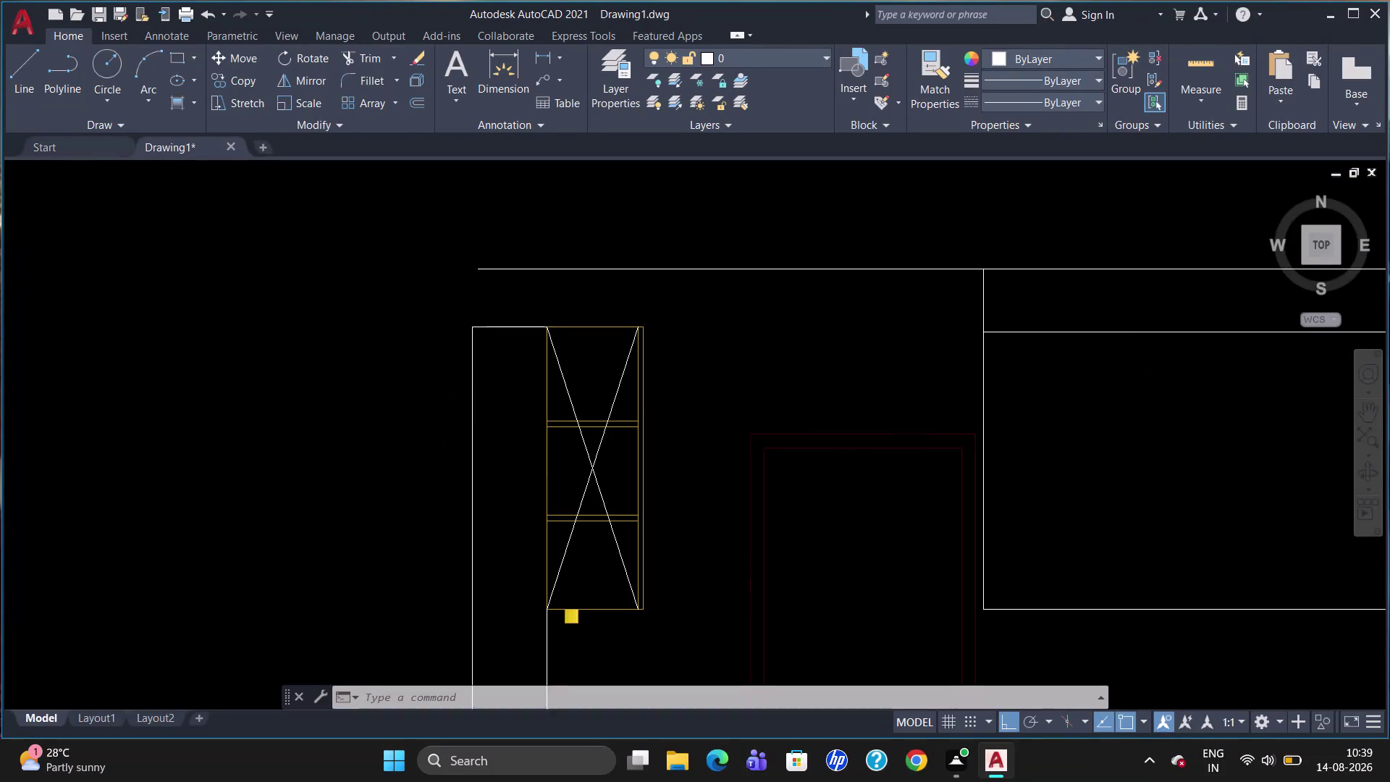
Measure the 1011 height from the cabinet's bottom-right corner, then erase the dimension.
scroll(up, 3)
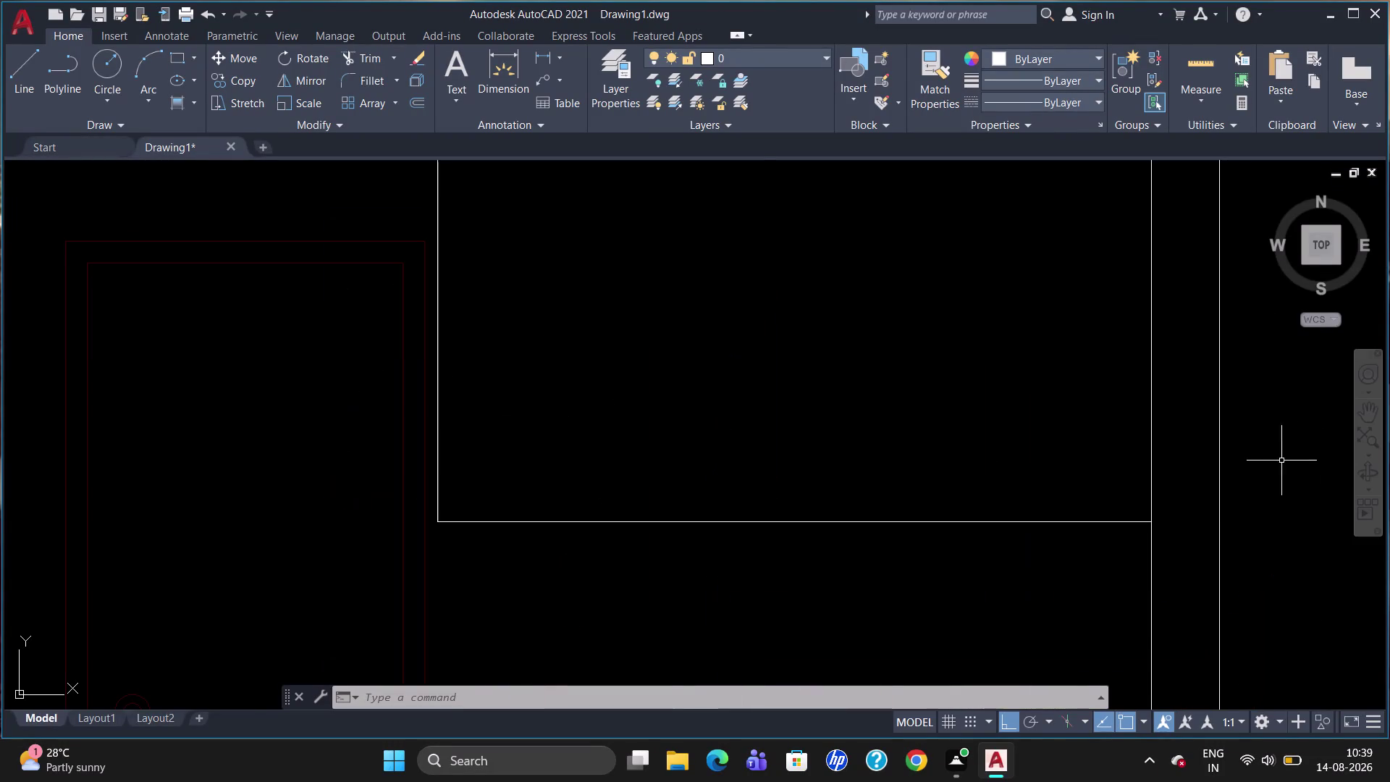
scroll(down, 3)
scroll(up, 3)
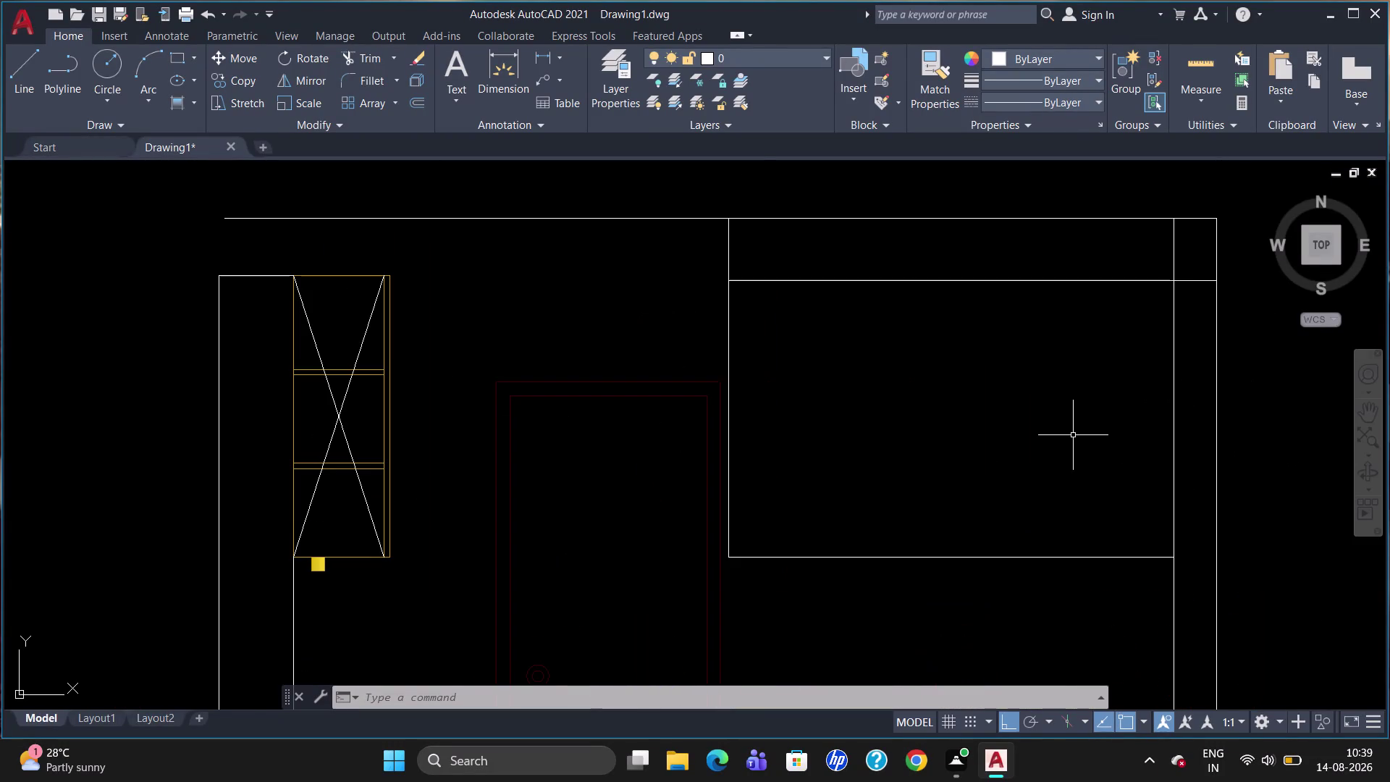
text(DLI)
key(Return)
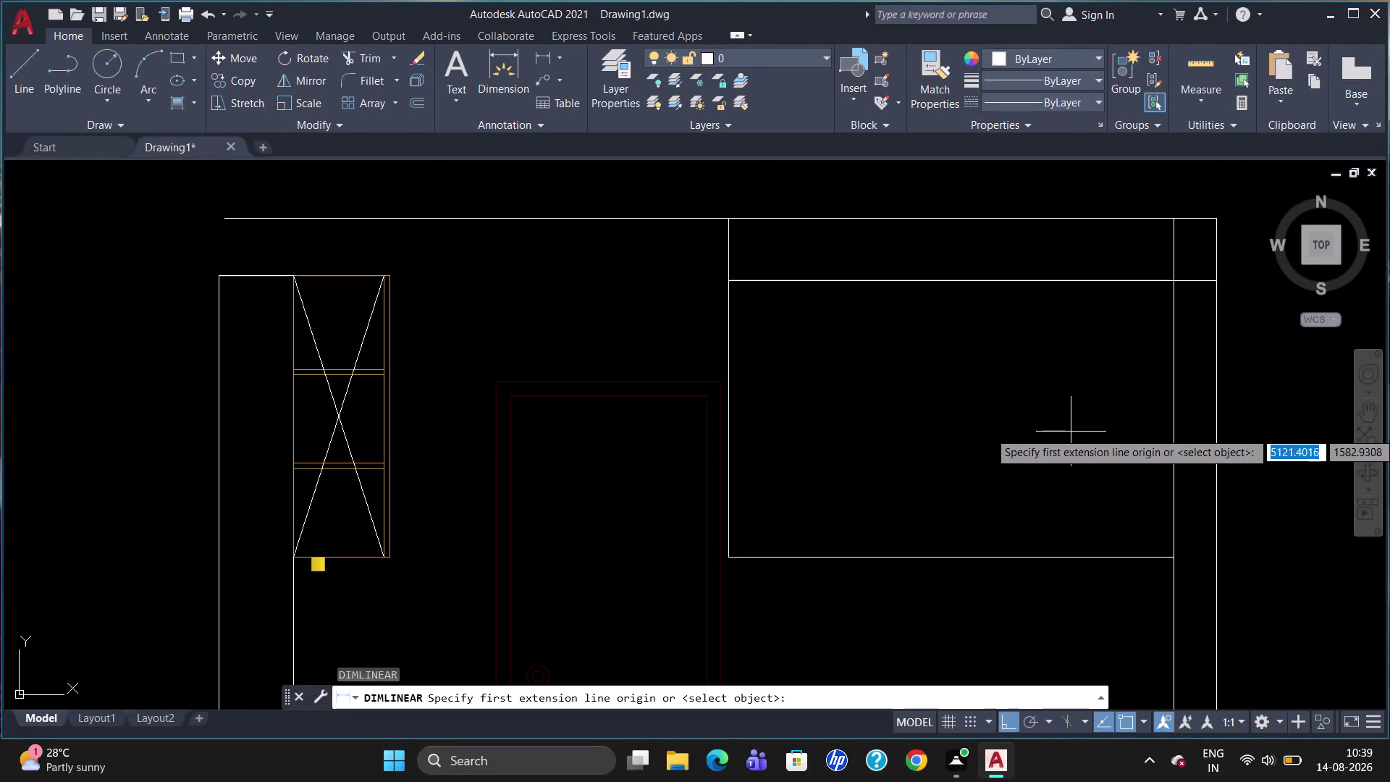
click(1176, 562)
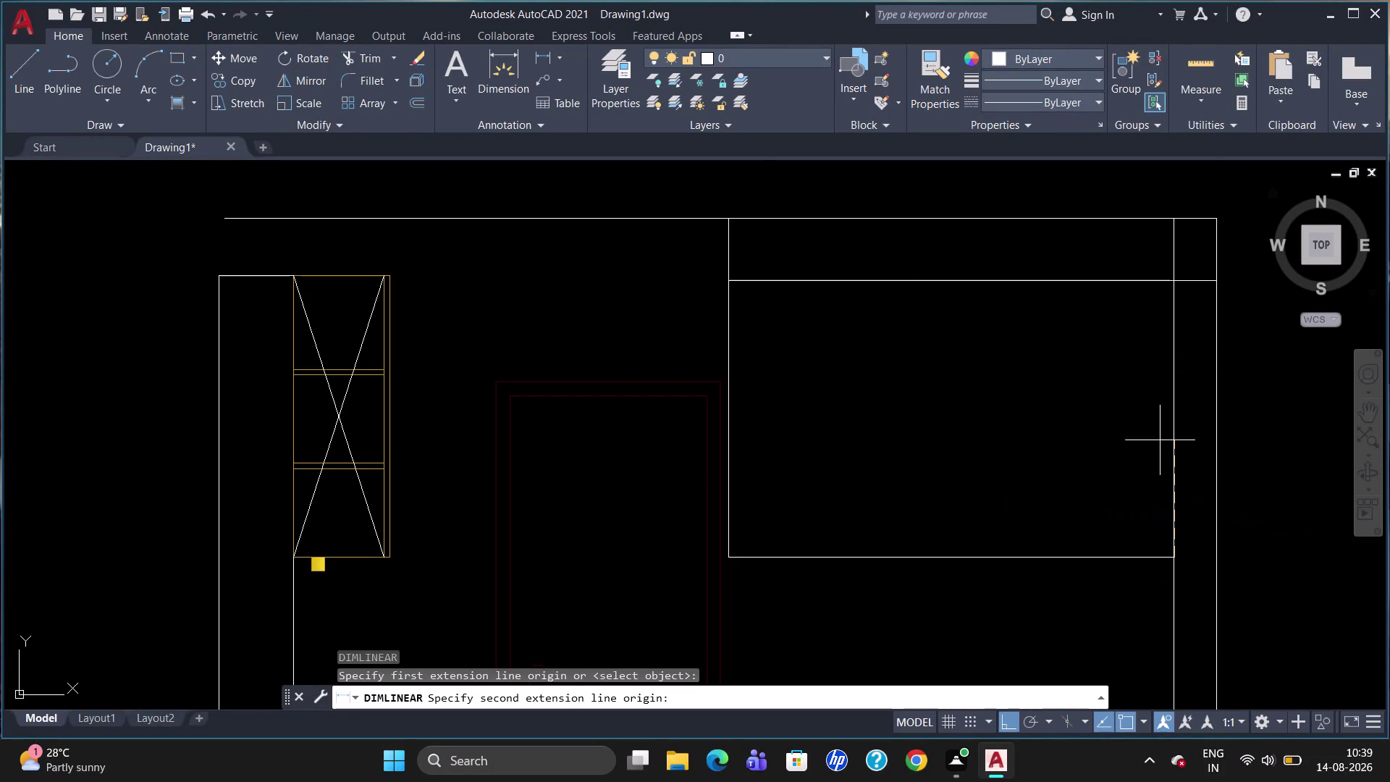
click(1175, 284)
click(1194, 288)
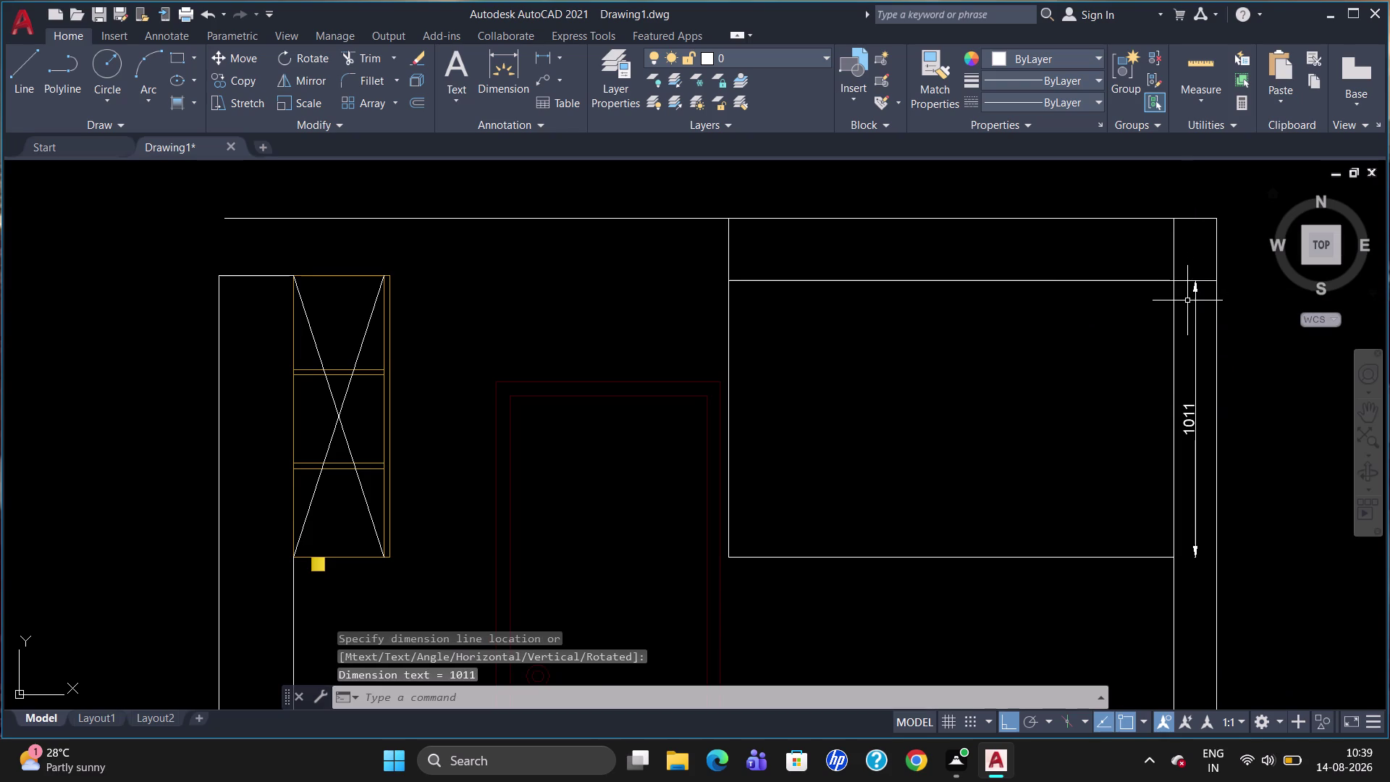
click(1197, 304)
key(Delete)
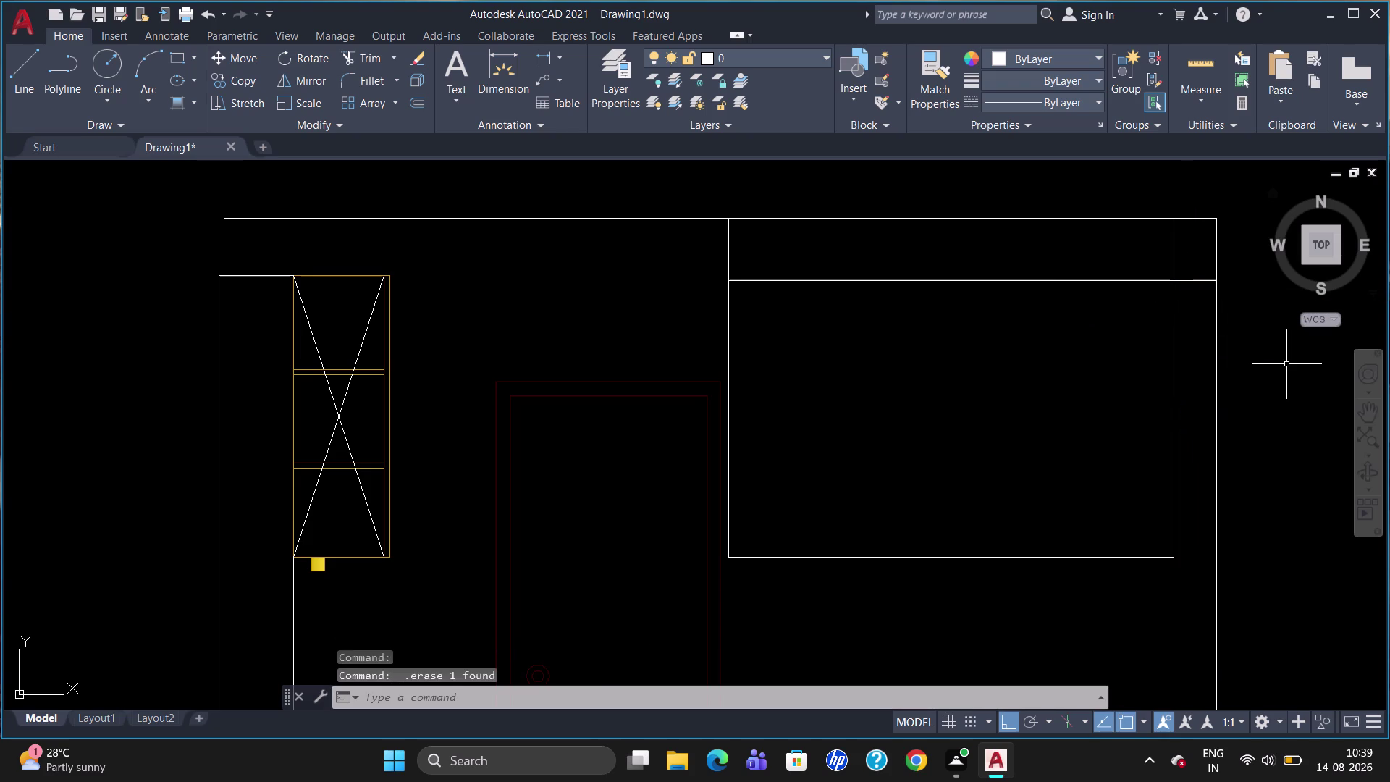
Erase the cabinet's horizontal dividing line and the short leftover segment beside it.
click(806, 281)
key(Delete)
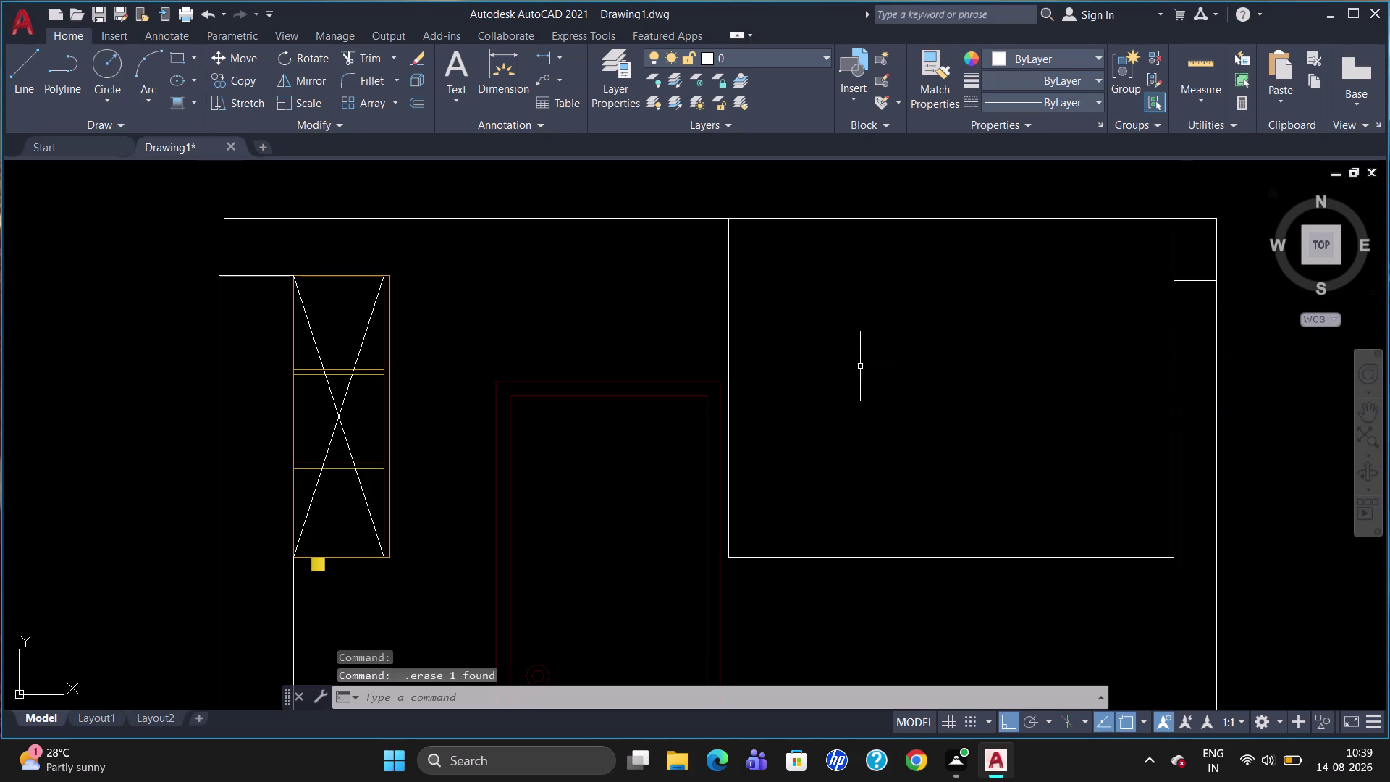
click(1192, 278)
key(Delete)
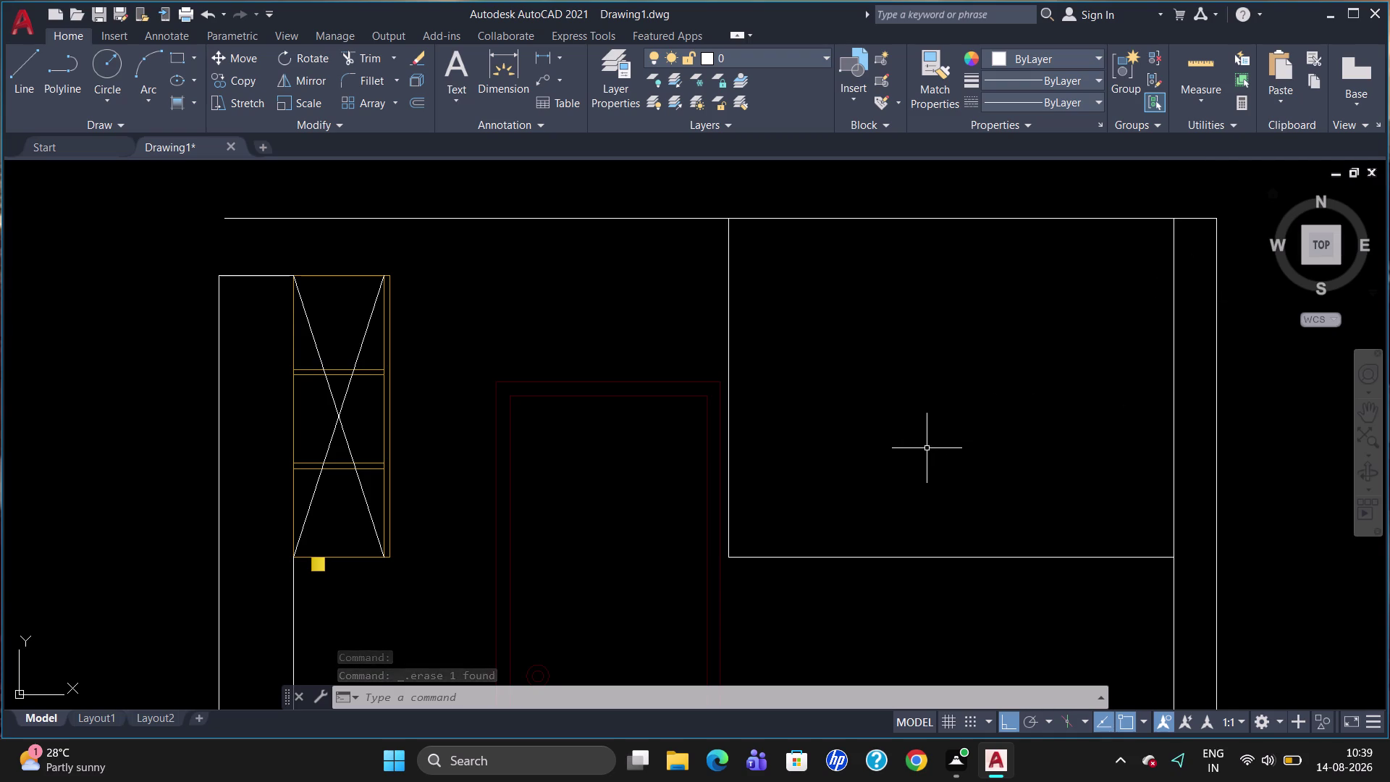
Draw a line from 1030 above the bottom-right corner to the cabinet's left edge.
key(l)
key(Return)
text(T)
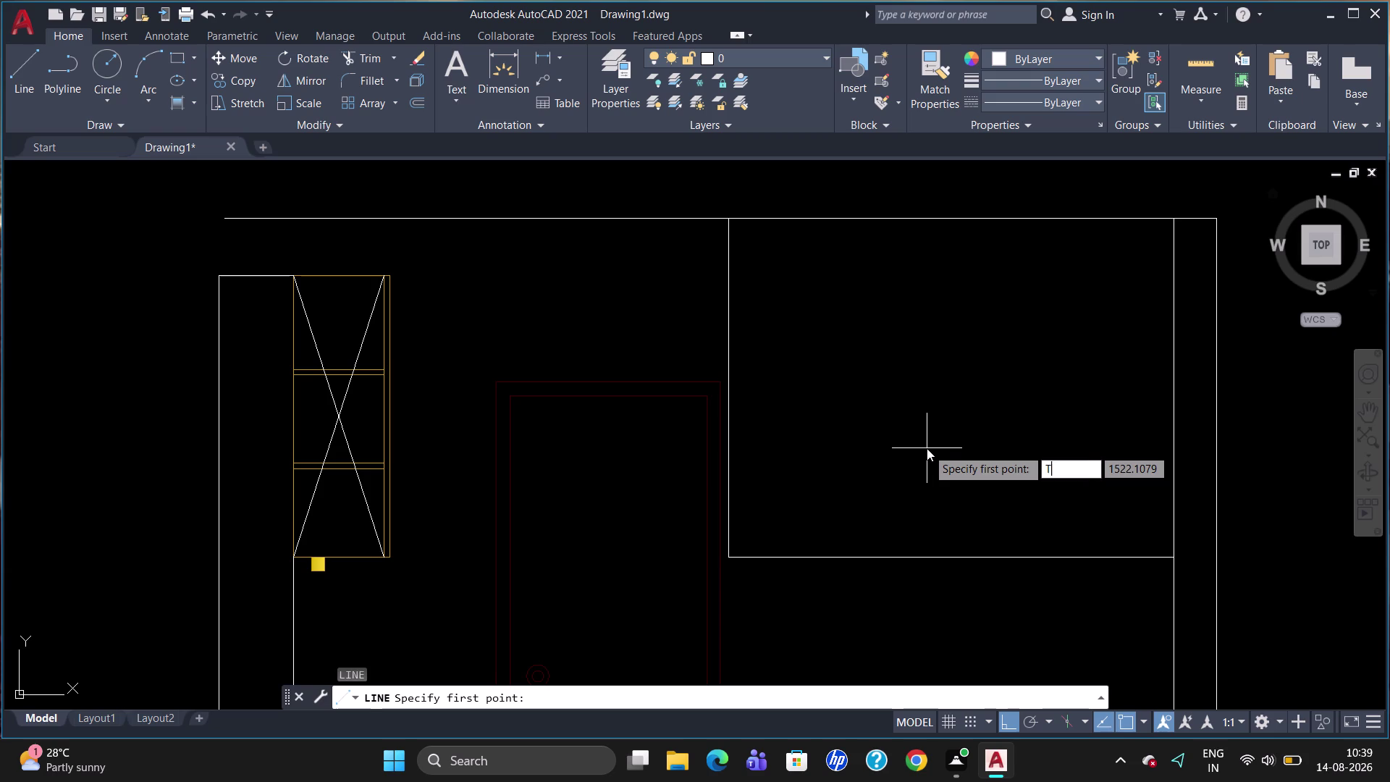
text(K)
key(Return)
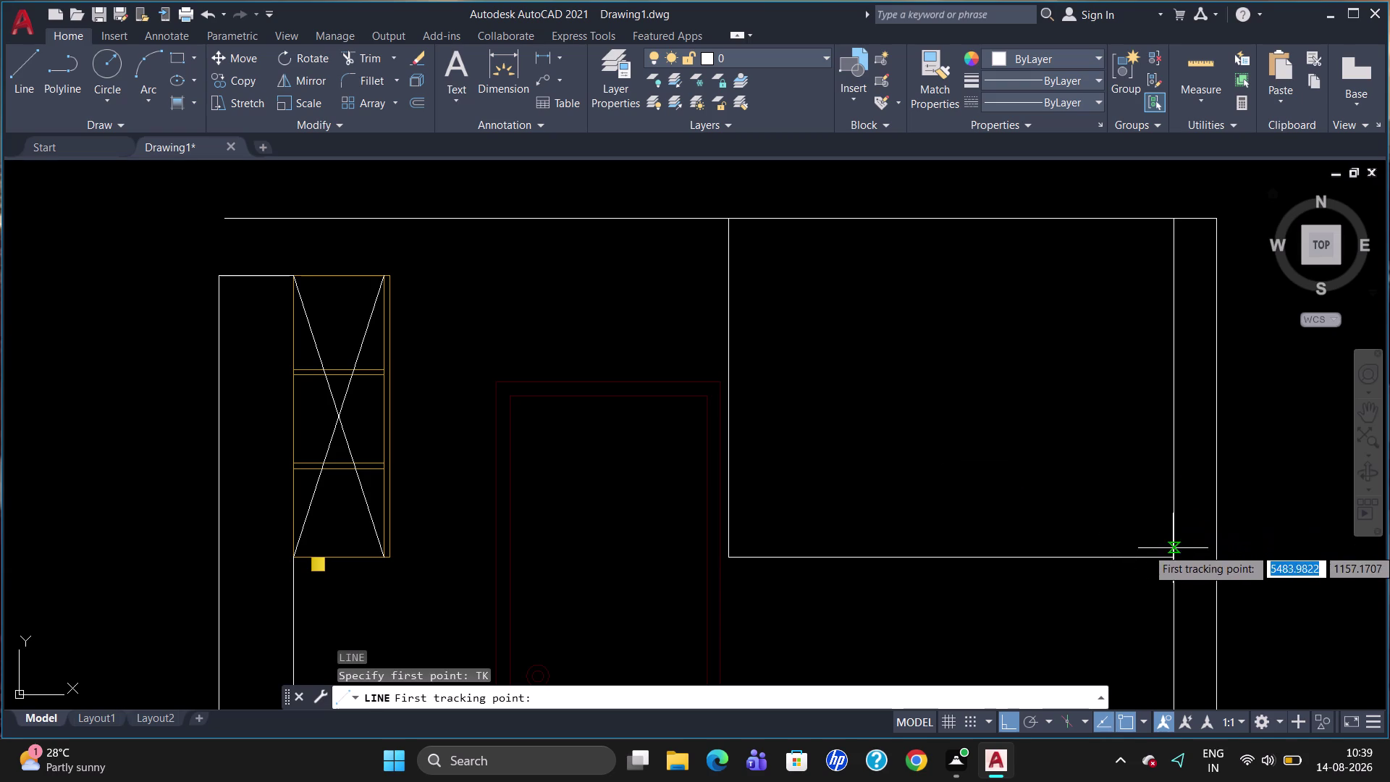
click(1172, 557)
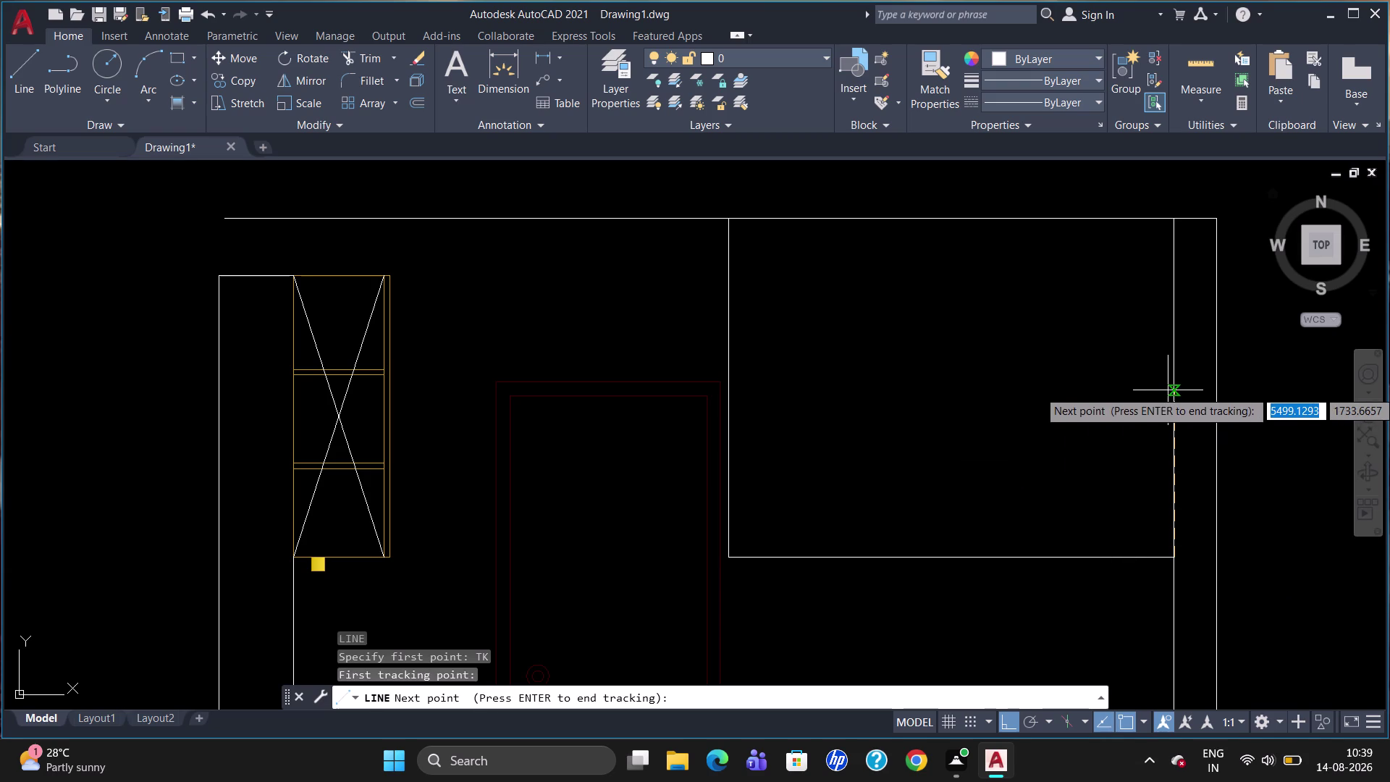
text(1030)
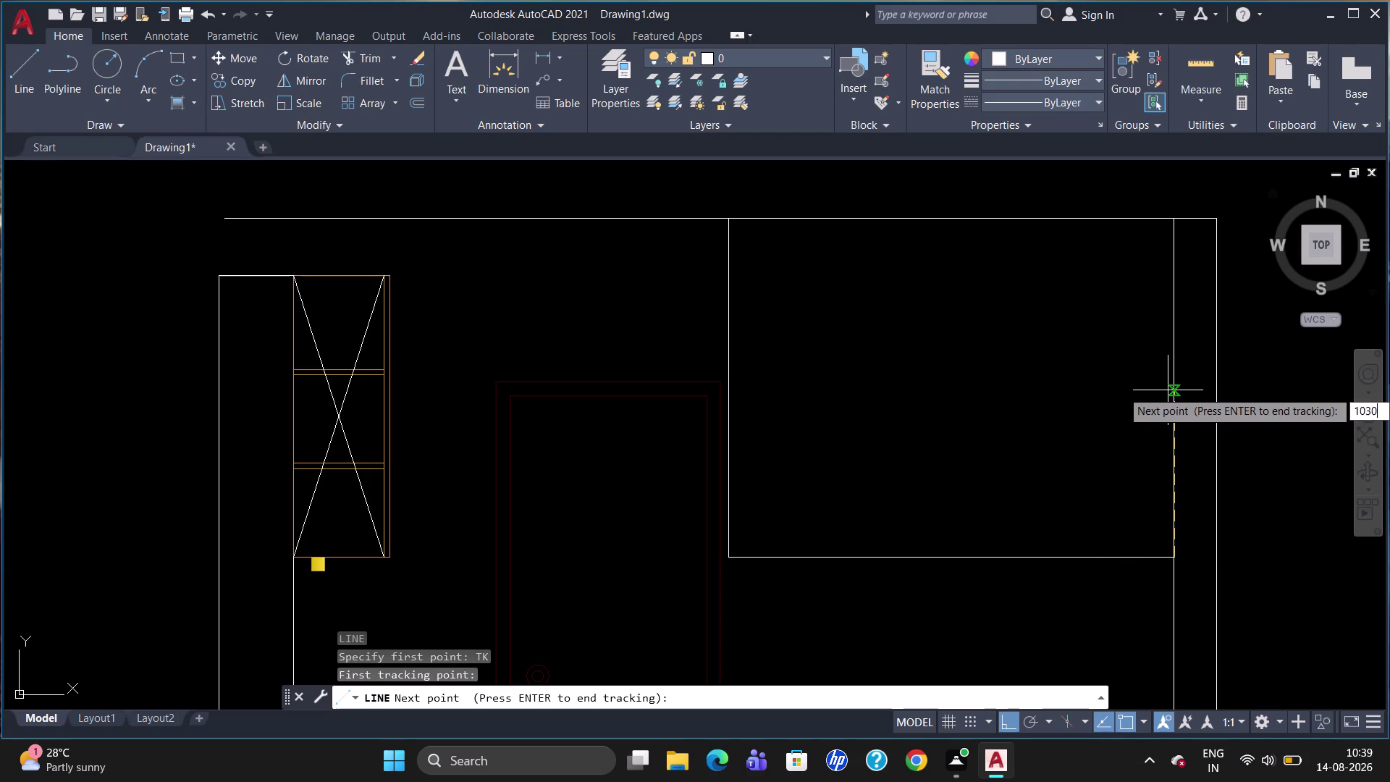
key(Return)
key(Return)
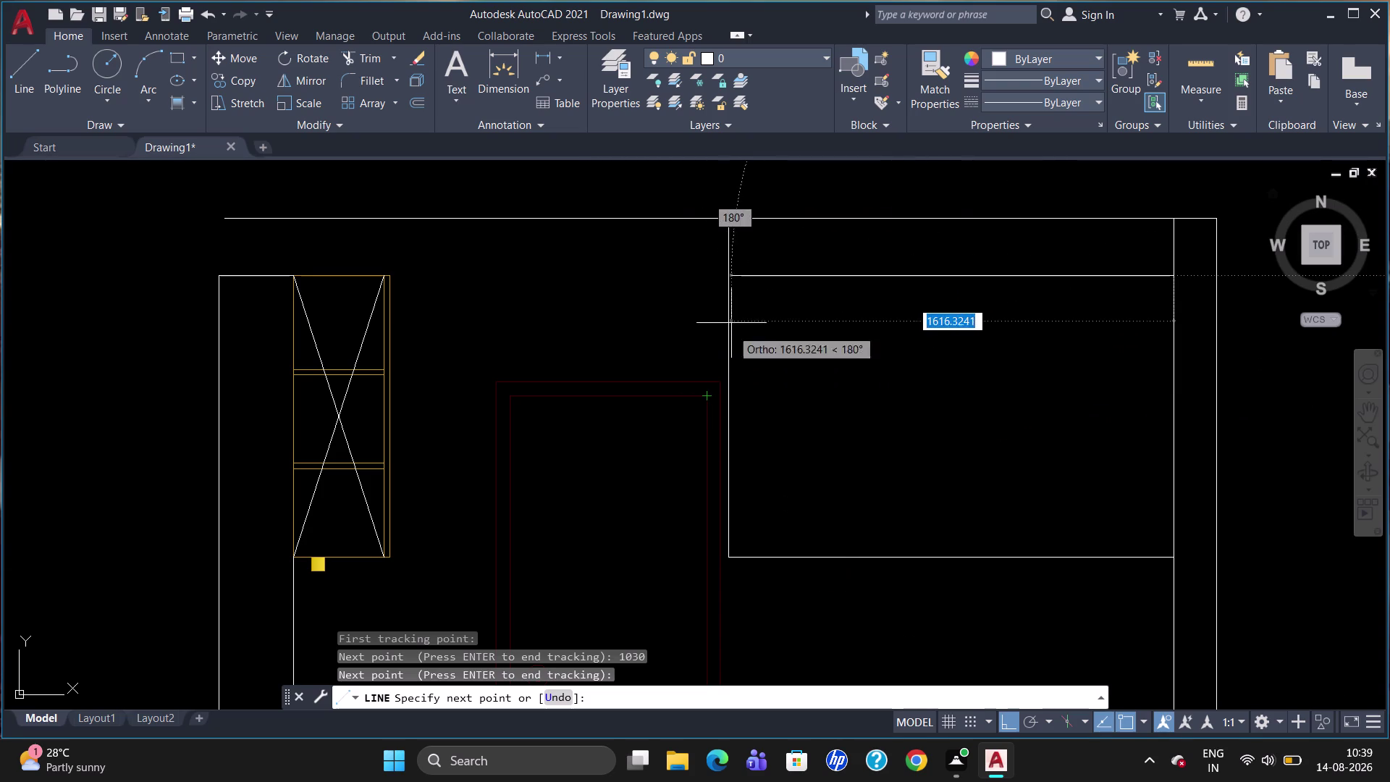
click(725, 278)
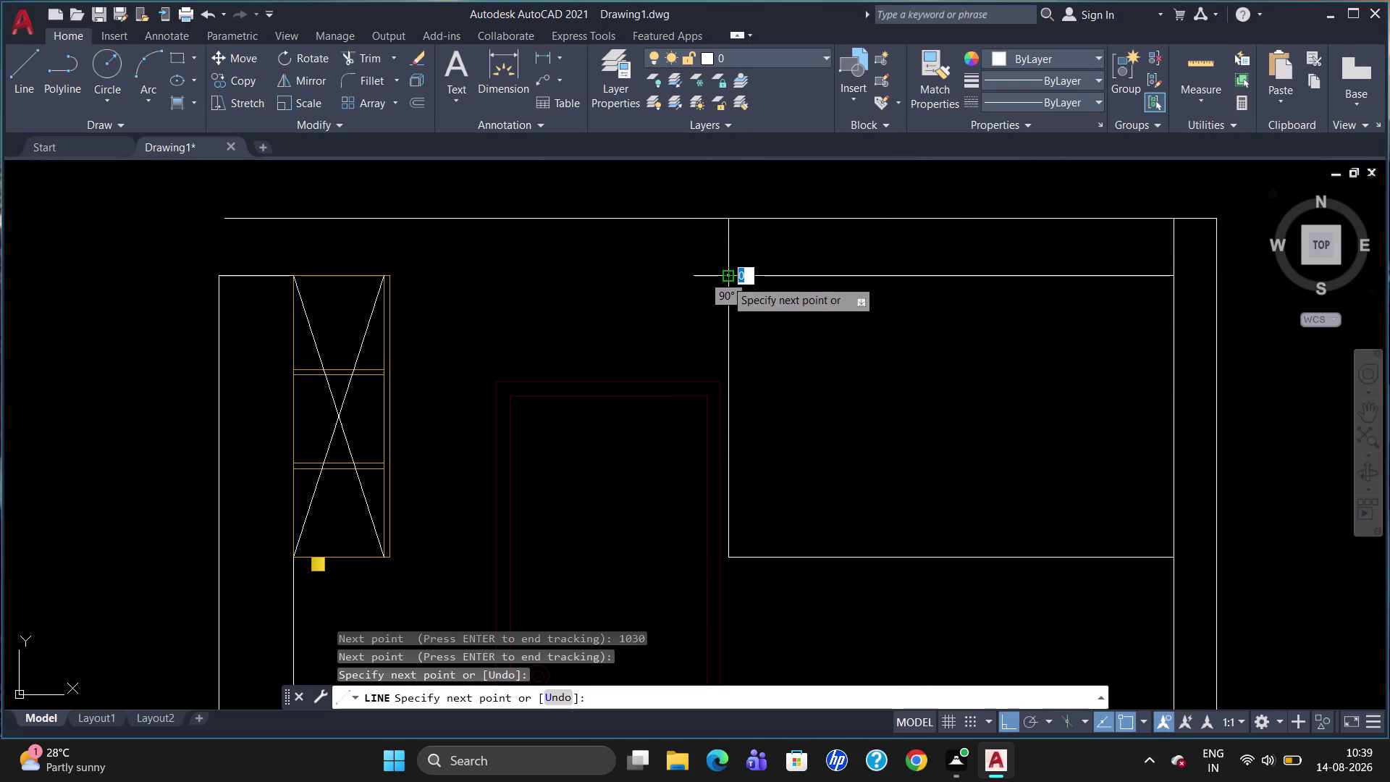
key(Escape)
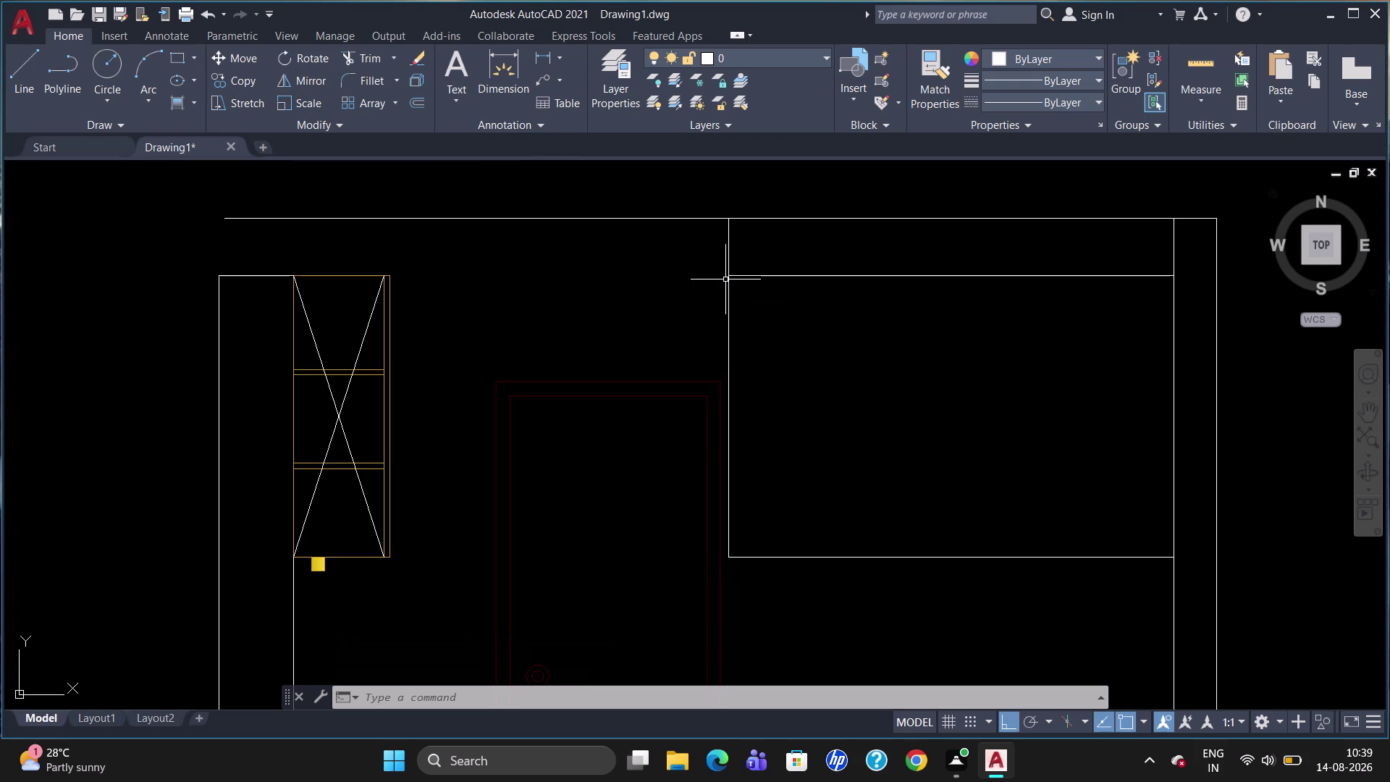
Begin a linear dimension with the DLI alias.
text(DL)
text(I)
key(Return)
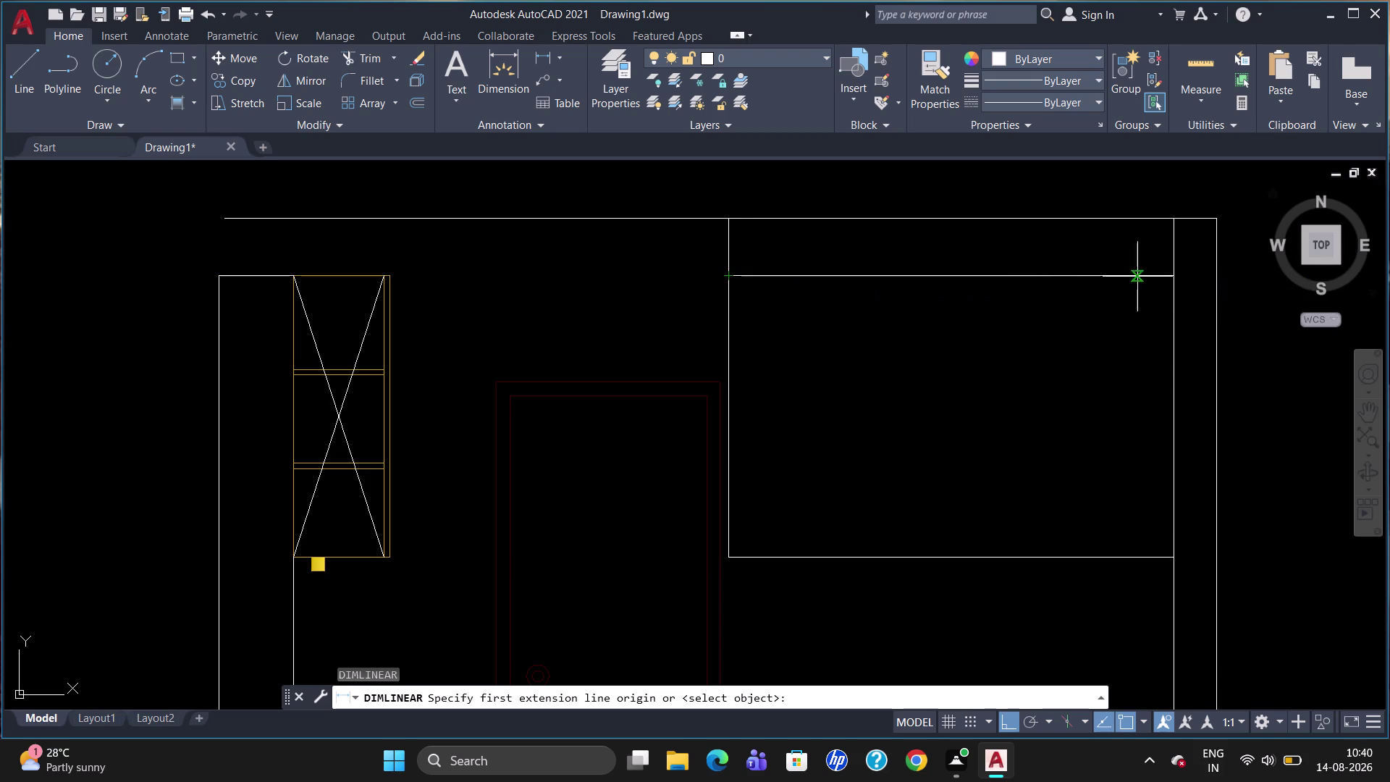
Measure the 210 gap up to the top wall line, then erase the dimension and that line.
click(1173, 280)
click(1170, 220)
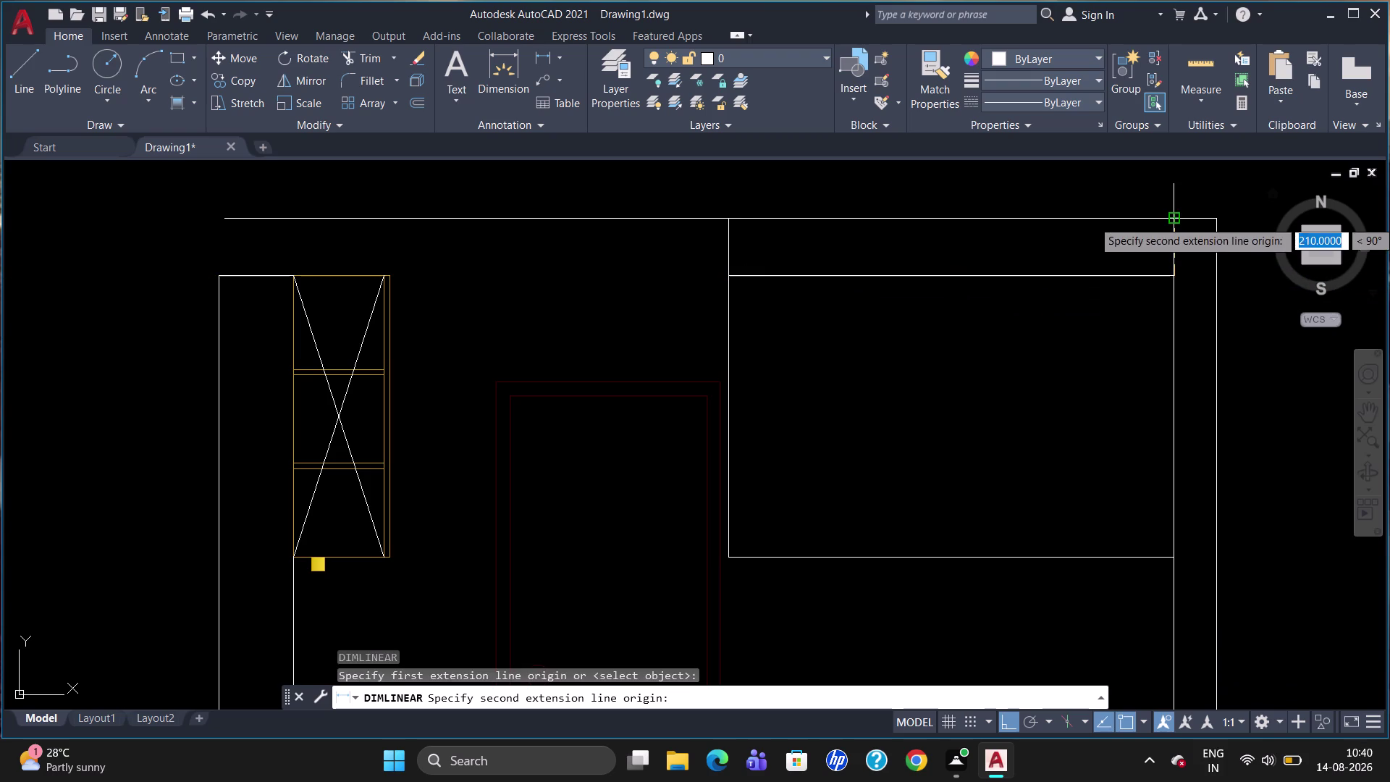
click(1148, 227)
click(1144, 233)
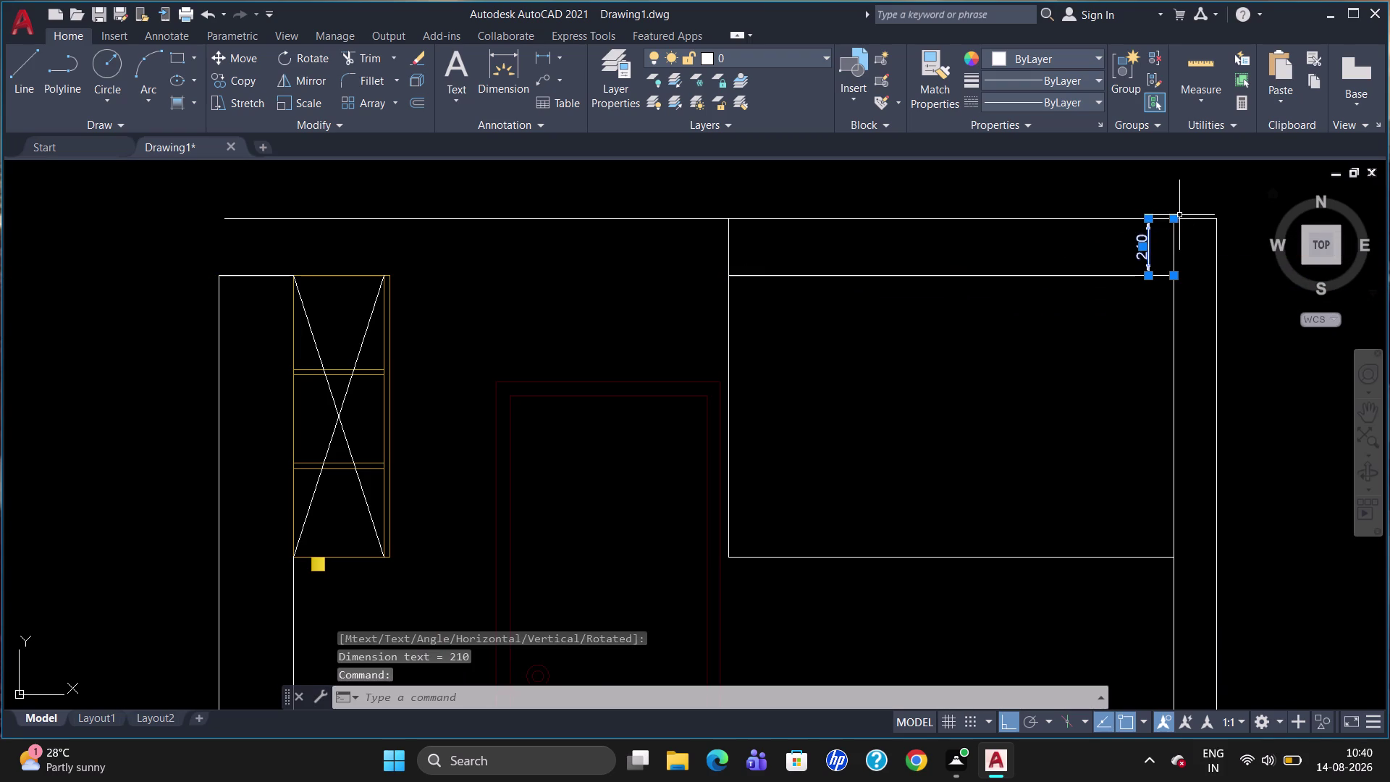
key(Delete)
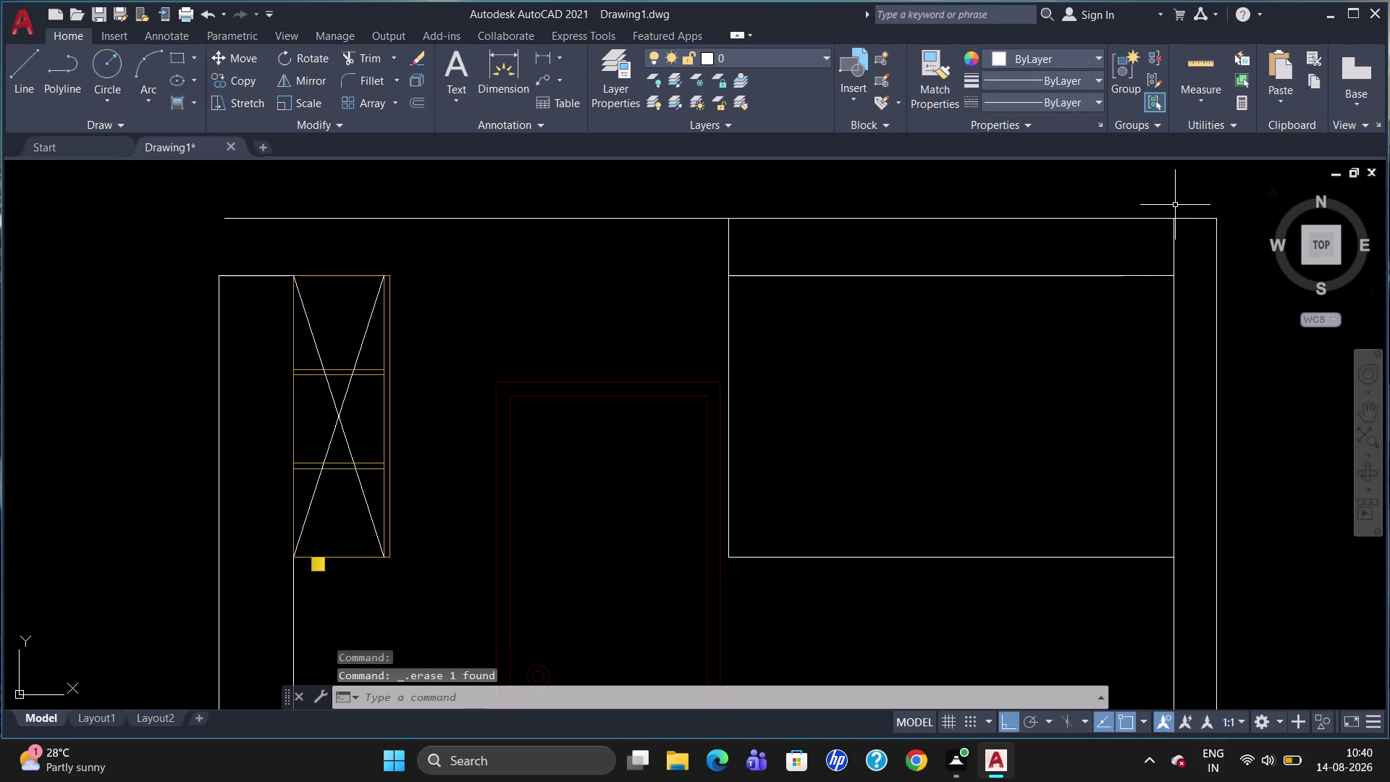
click(1073, 216)
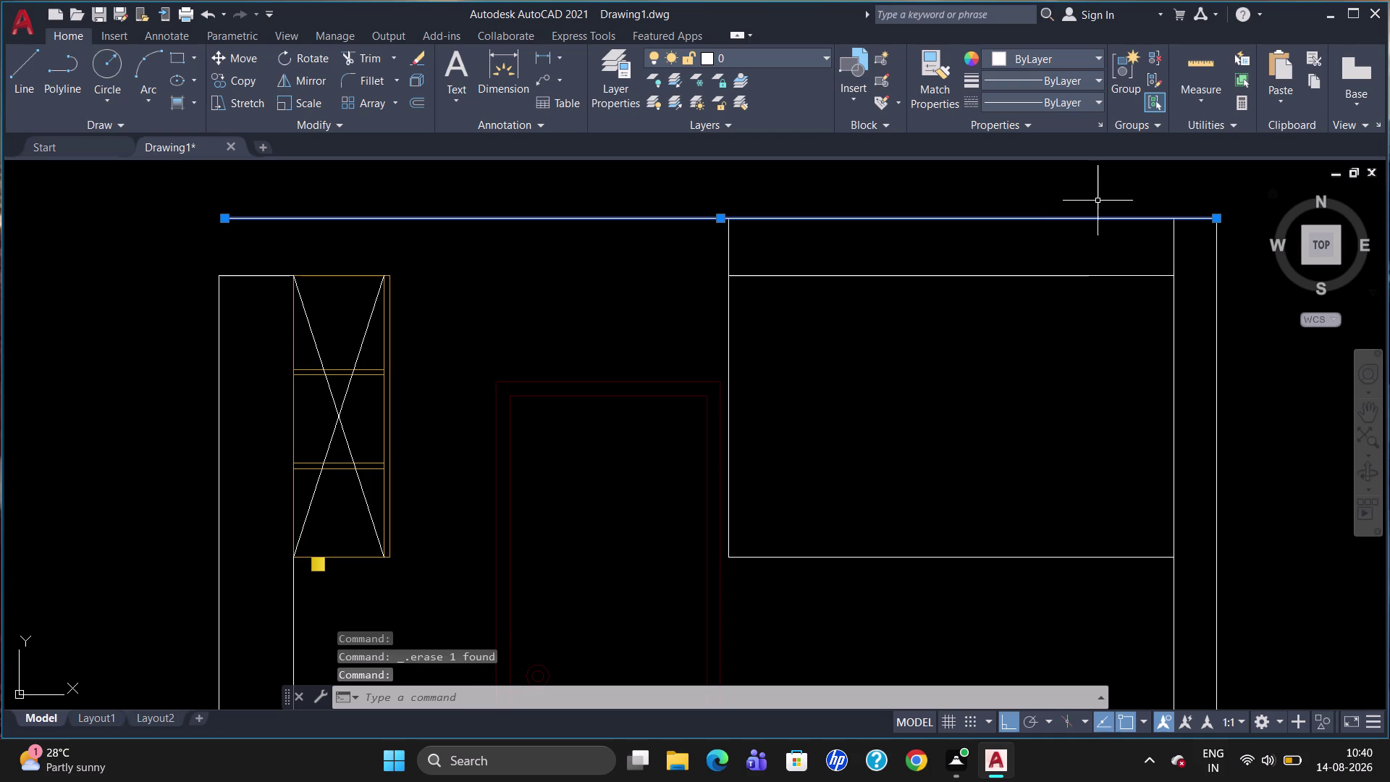
key(Delete)
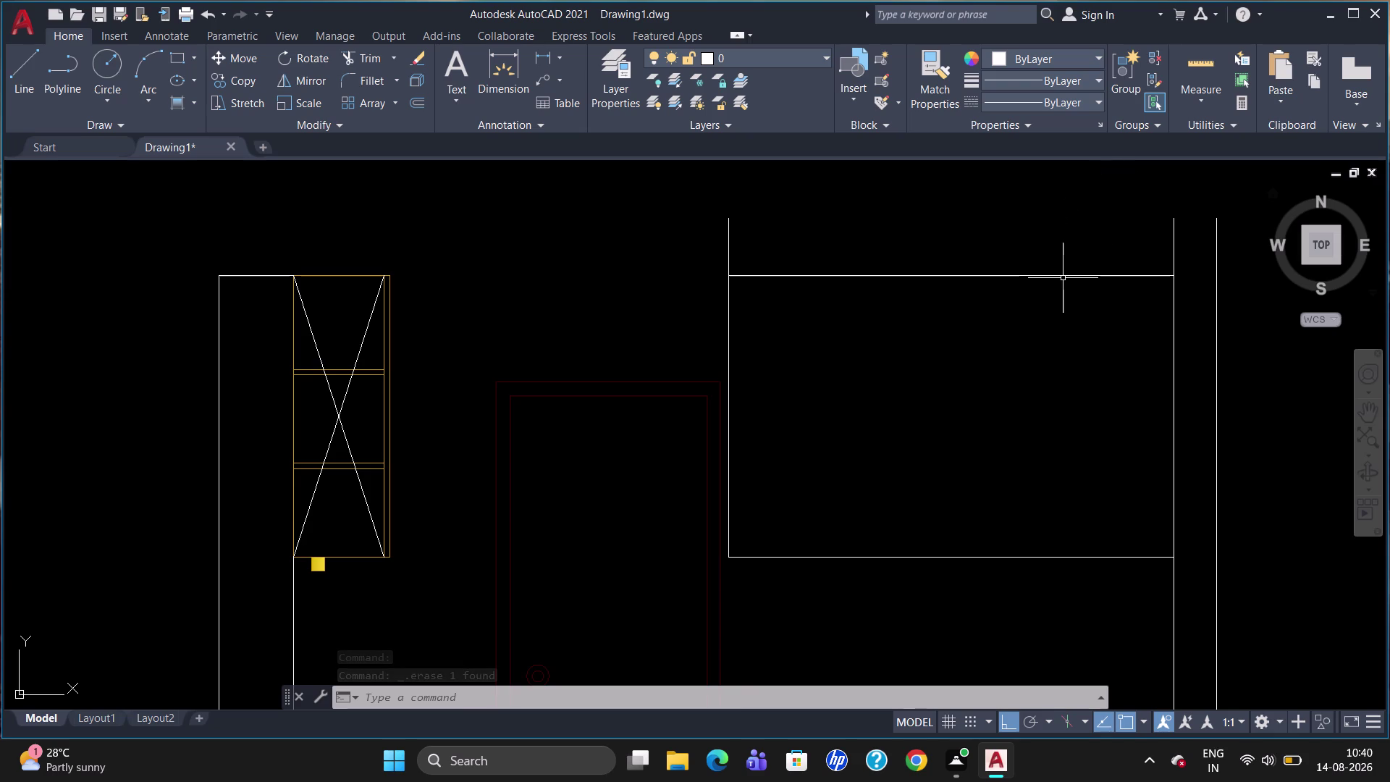
Offset the new cabinet line 250 upward.
key(o)
key(Return)
text(26)
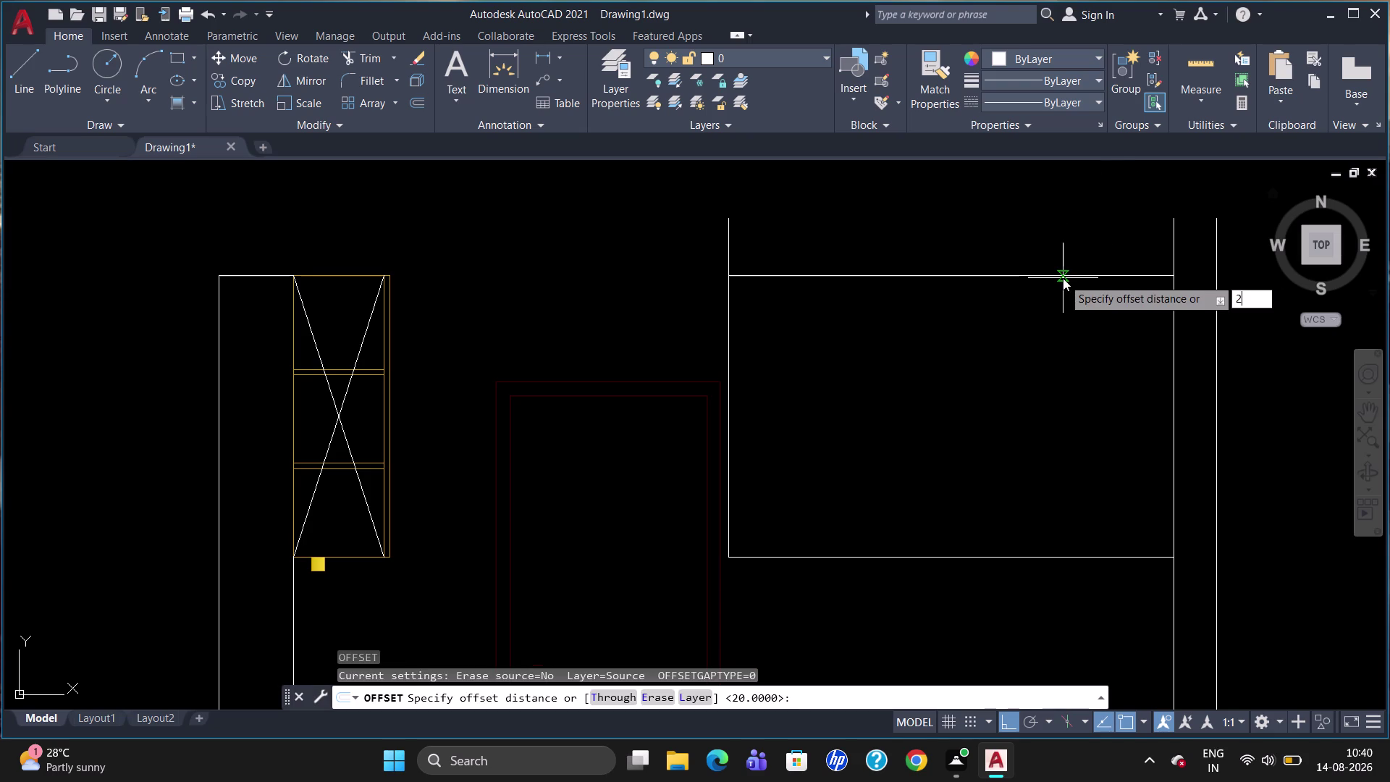
key(BackSpace)
text(50)
key(Return)
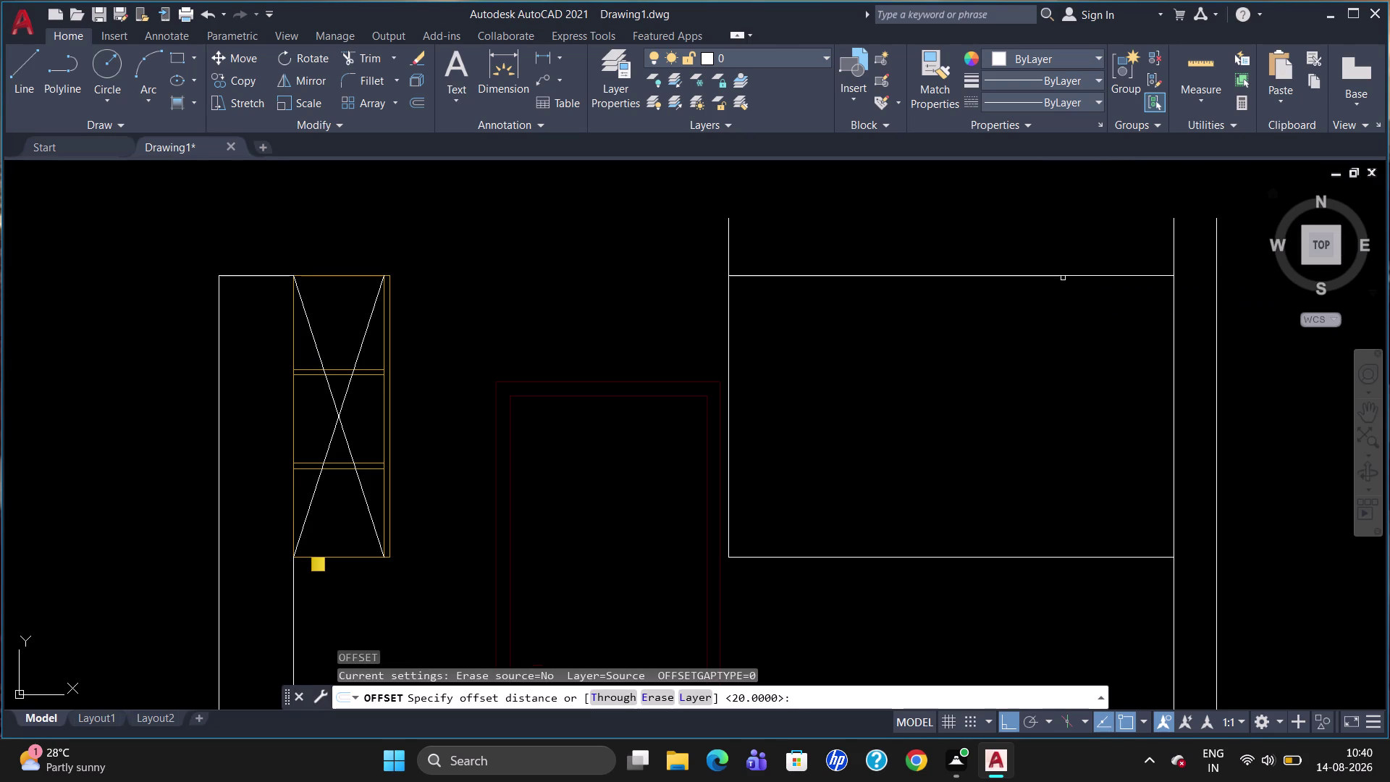
click(1053, 277)
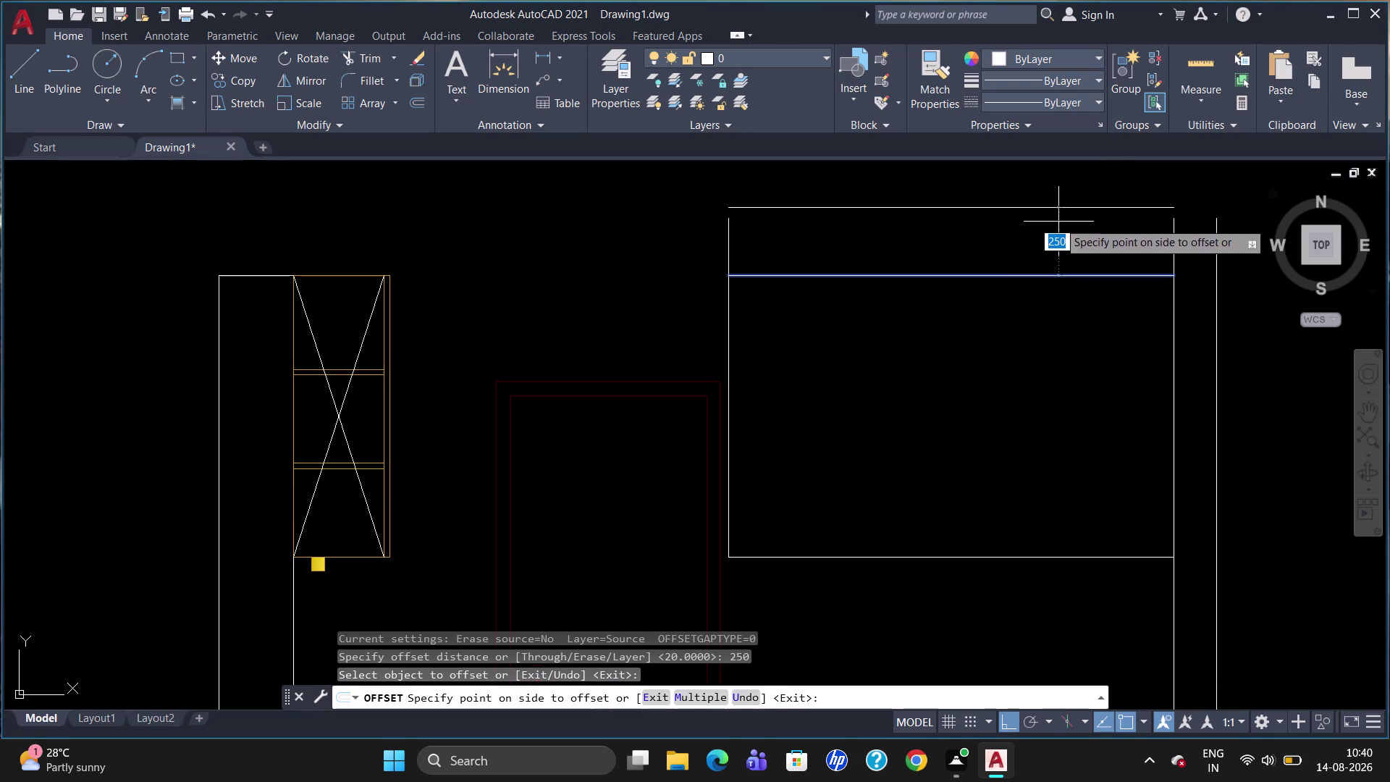
click(1056, 216)
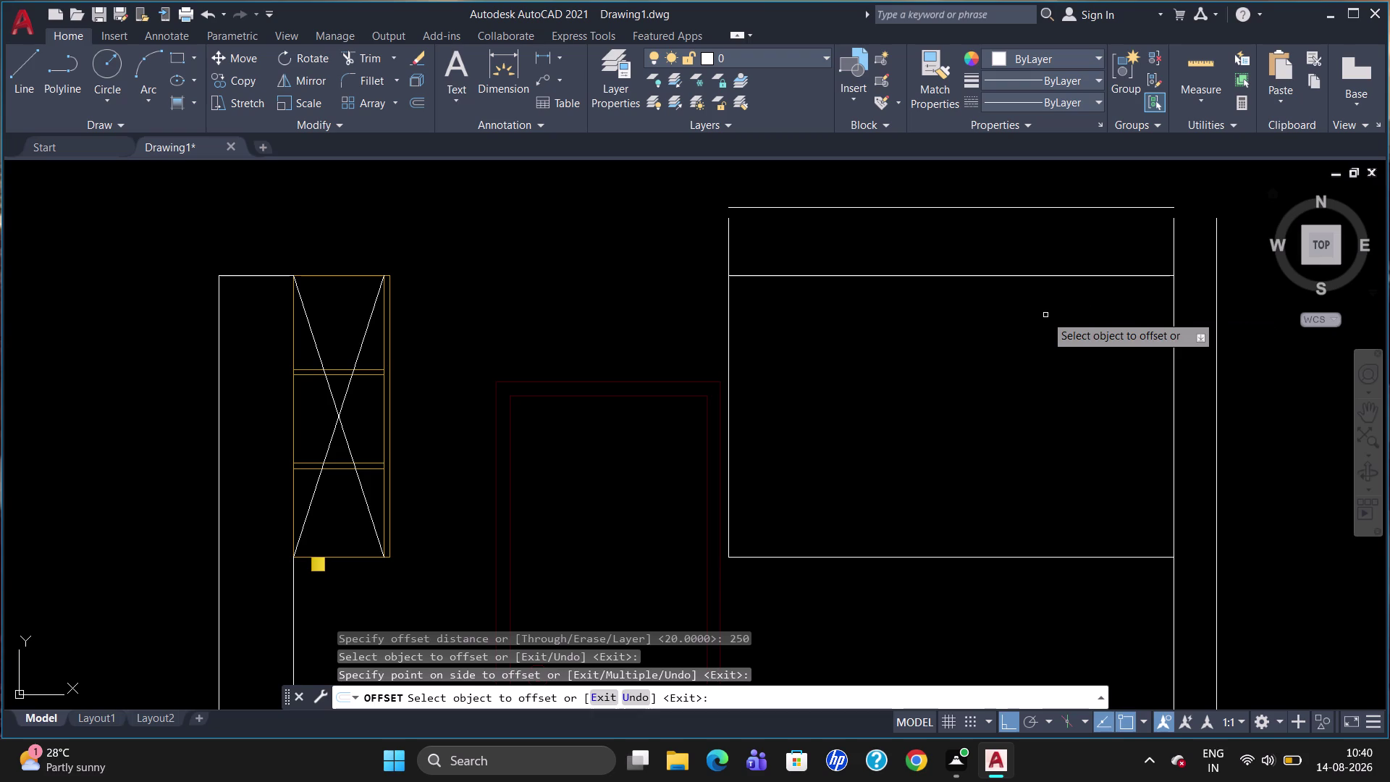
key(Escape)
Measure the 250 offset, then erase the dimension and the offset line.
text(DLI)
key(Return)
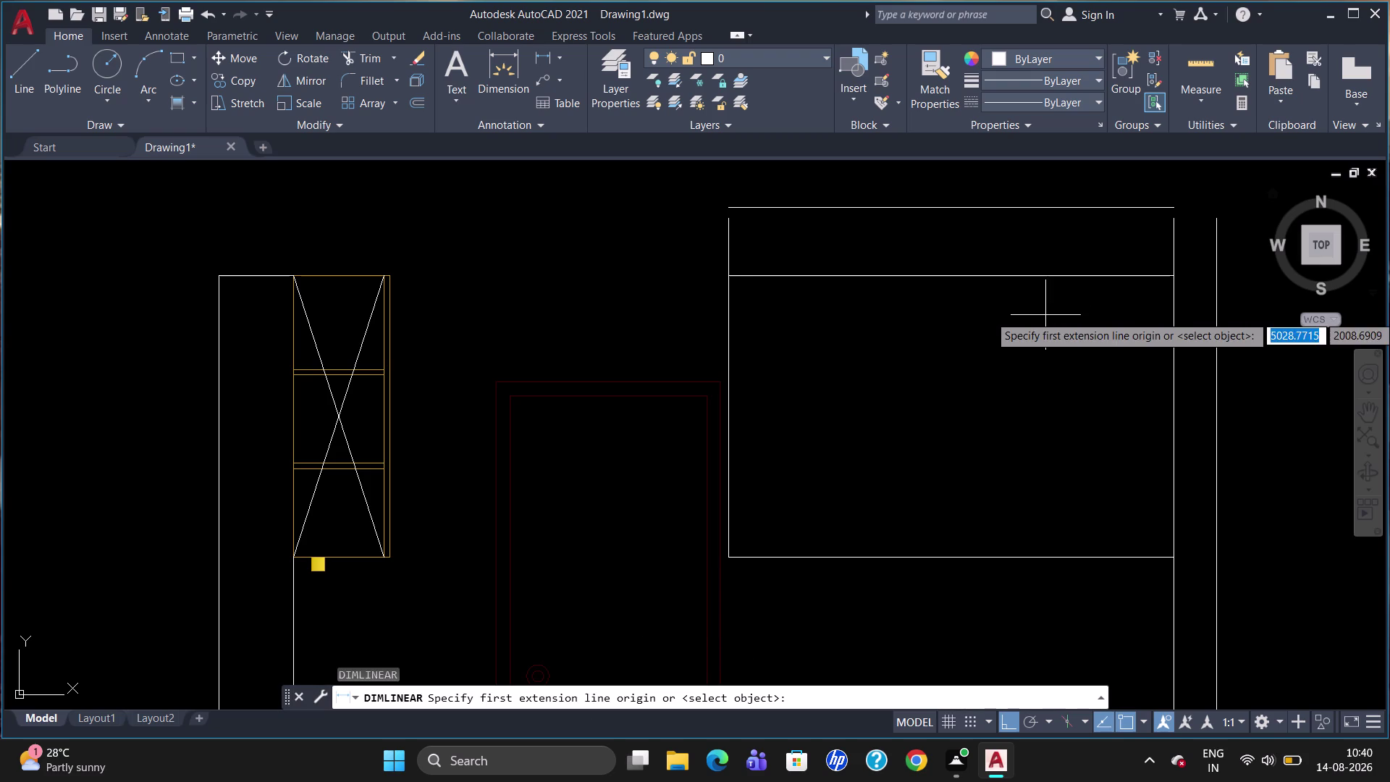
click(1047, 208)
click(1054, 272)
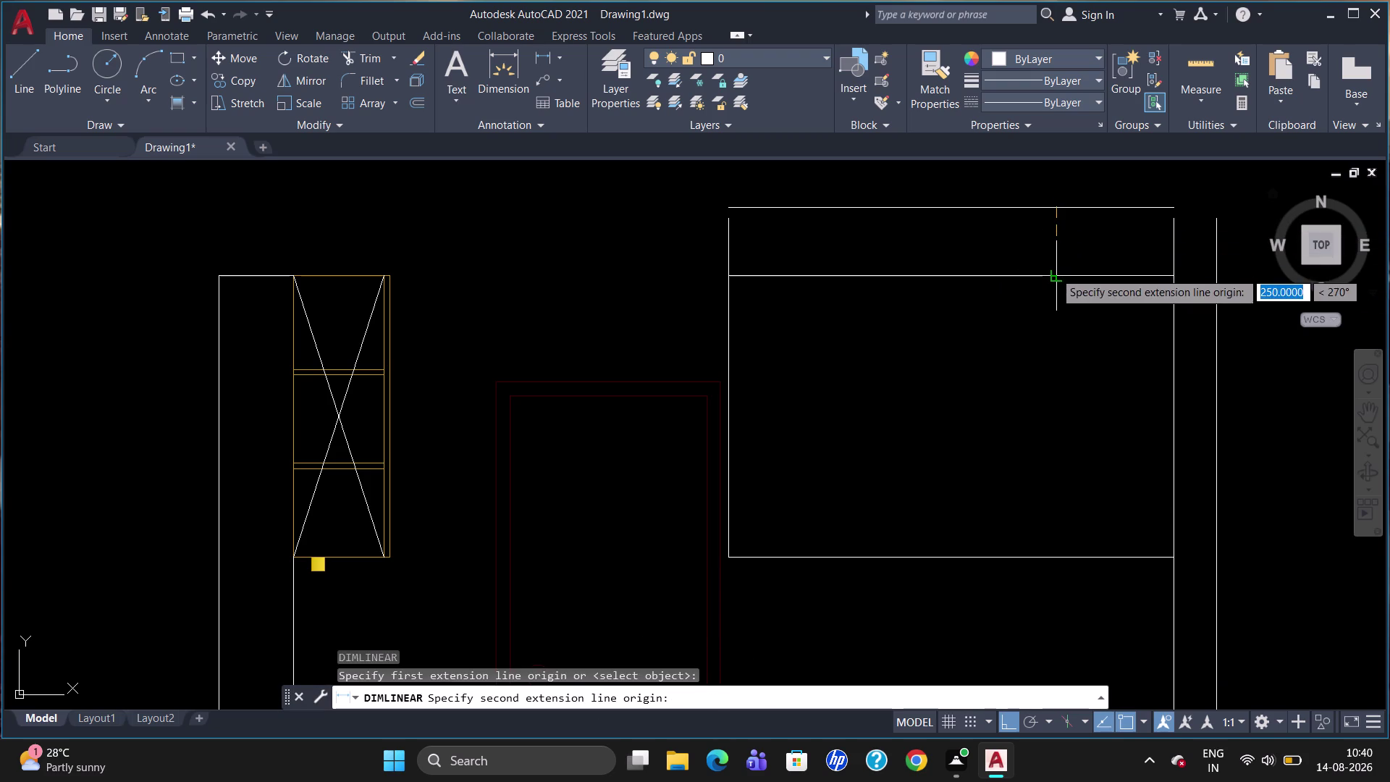
click(1065, 265)
click(1064, 250)
key(Delete)
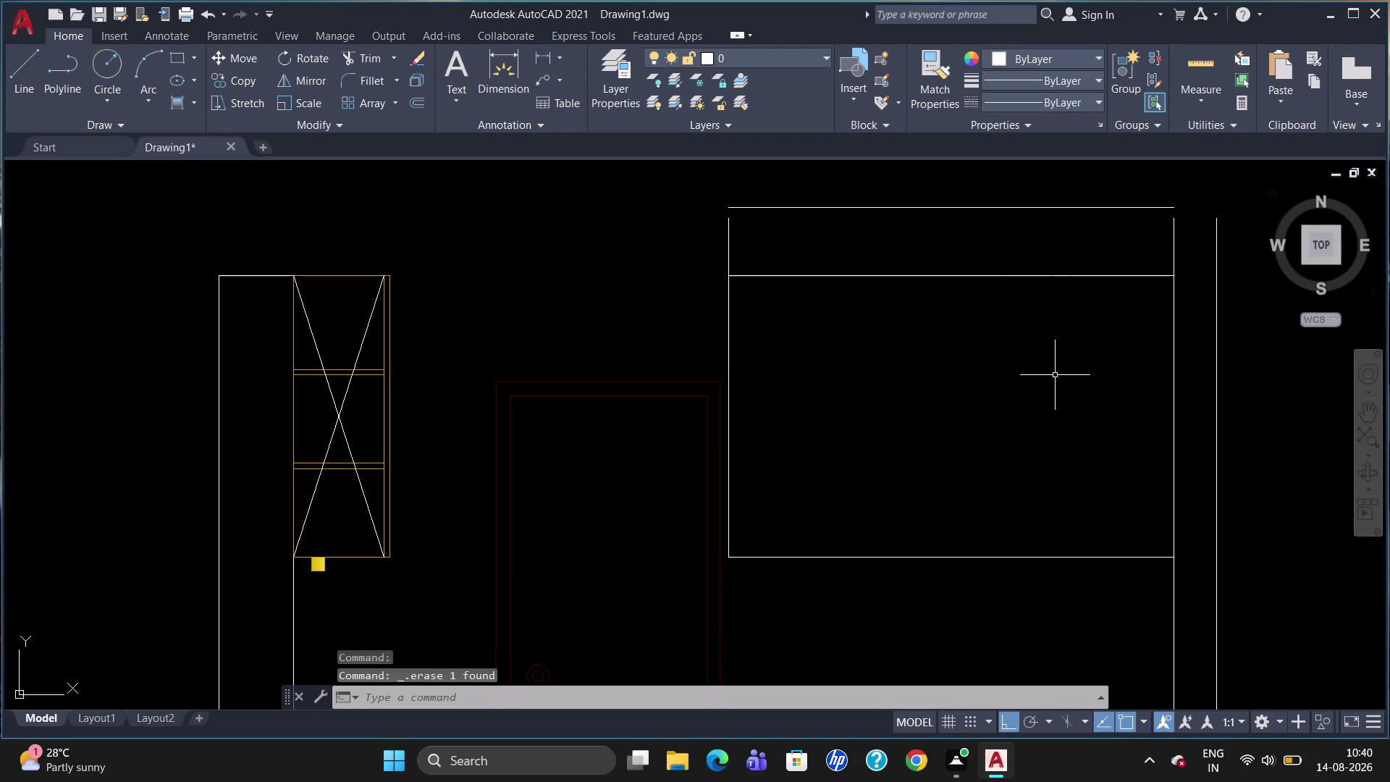
click(842, 205)
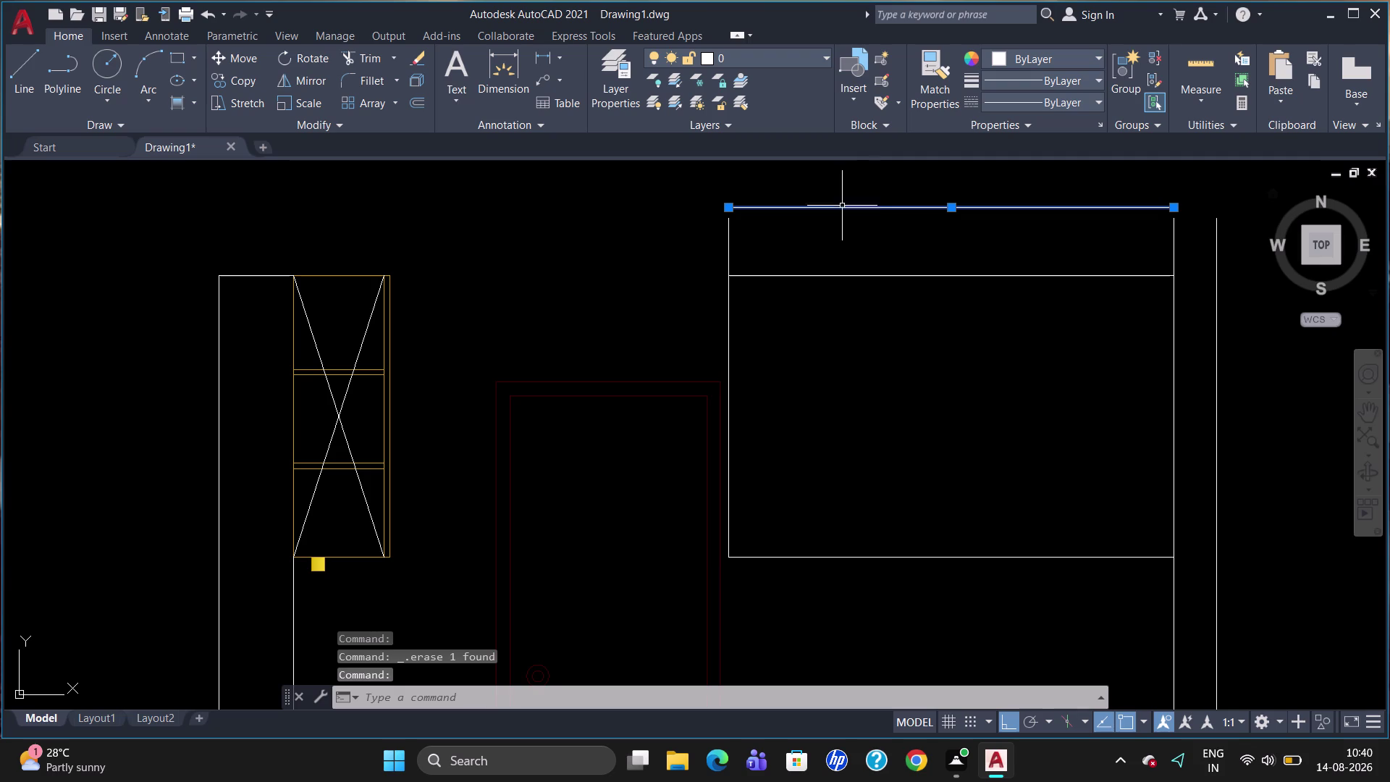
key(Delete)
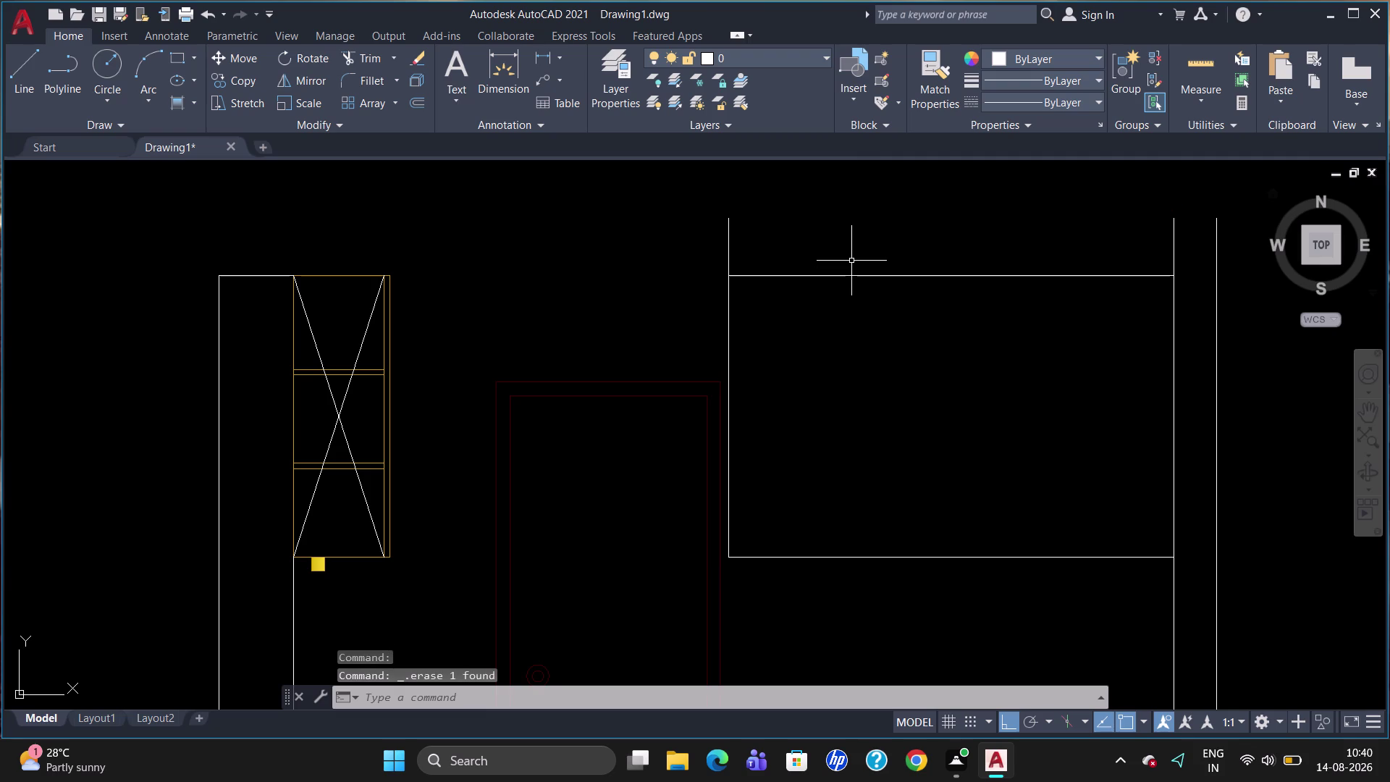
Offset the upper cabinet's top edge 260 upward.
text(DLI)
key(Return)
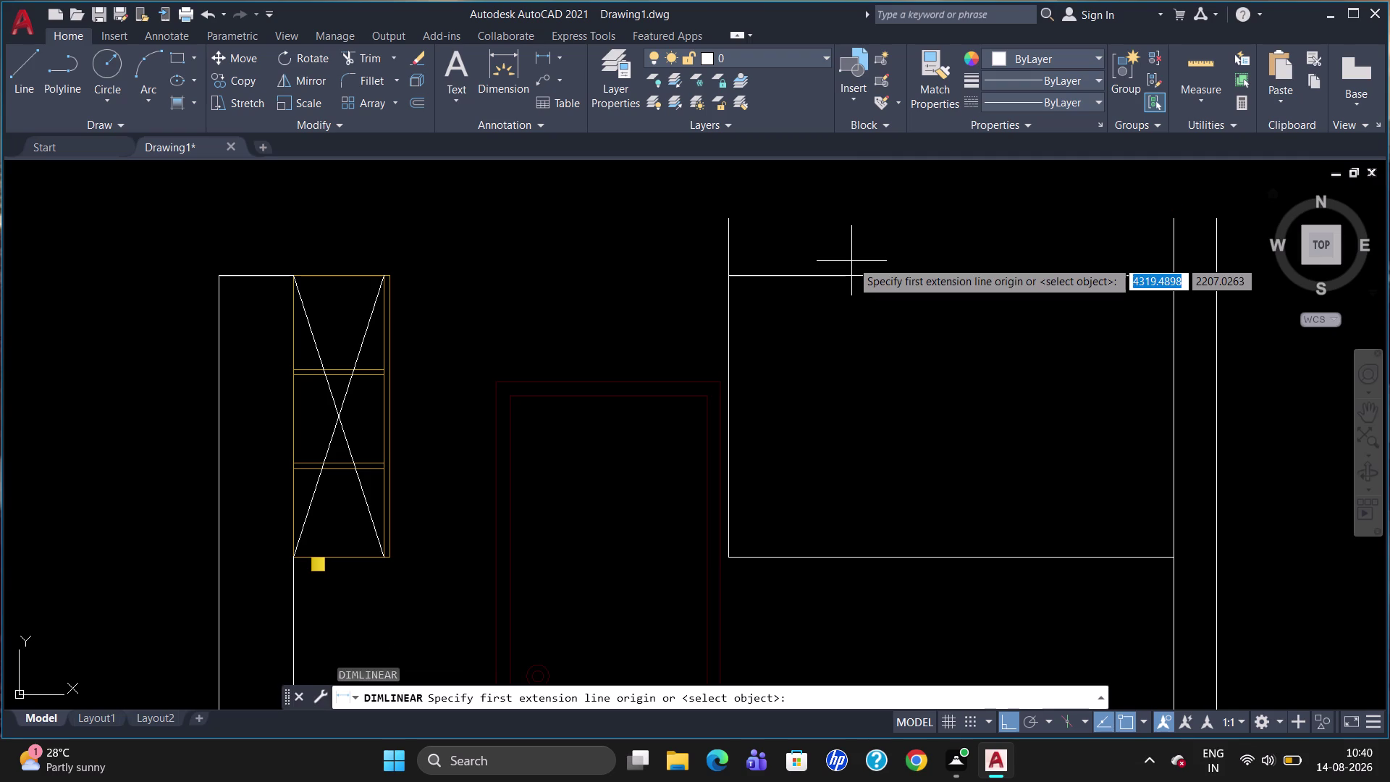
key(Escape)
key(o)
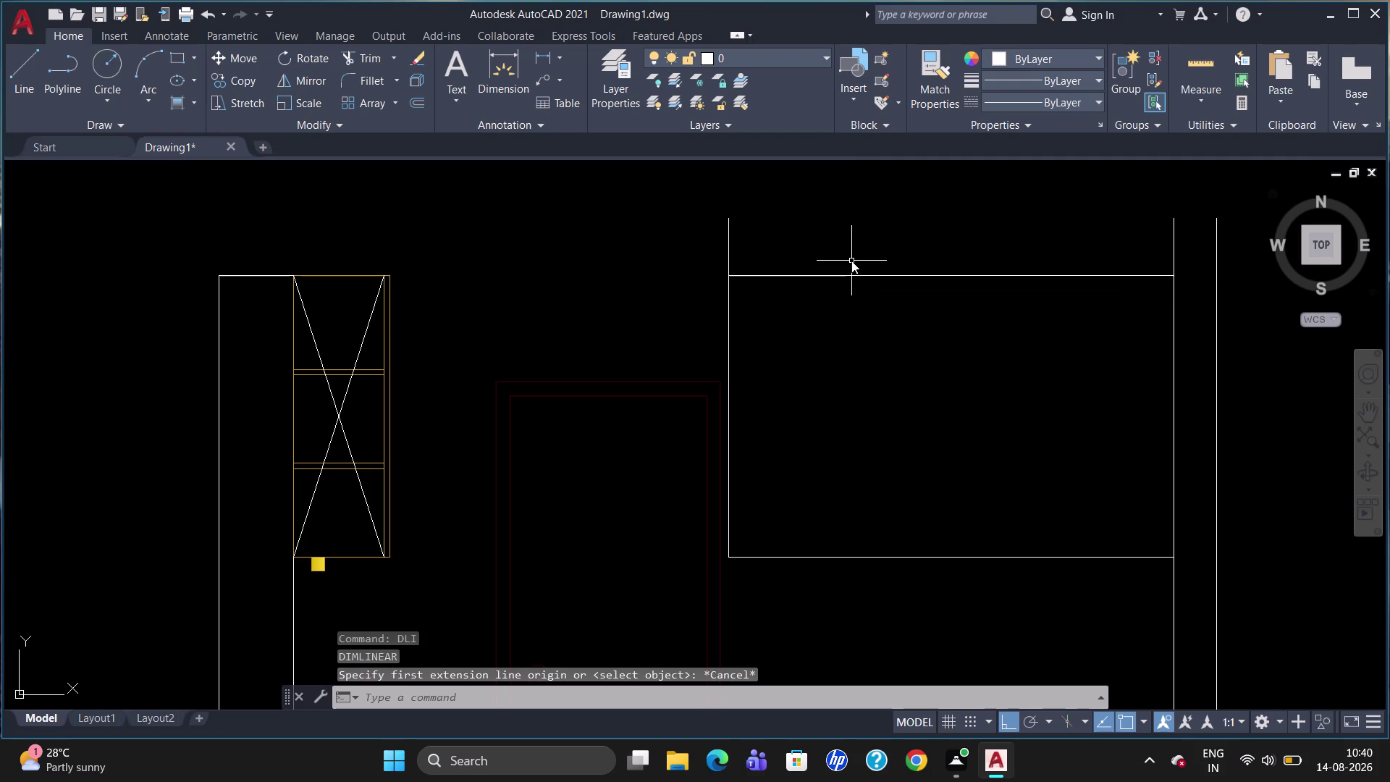
key(Return)
text(2)
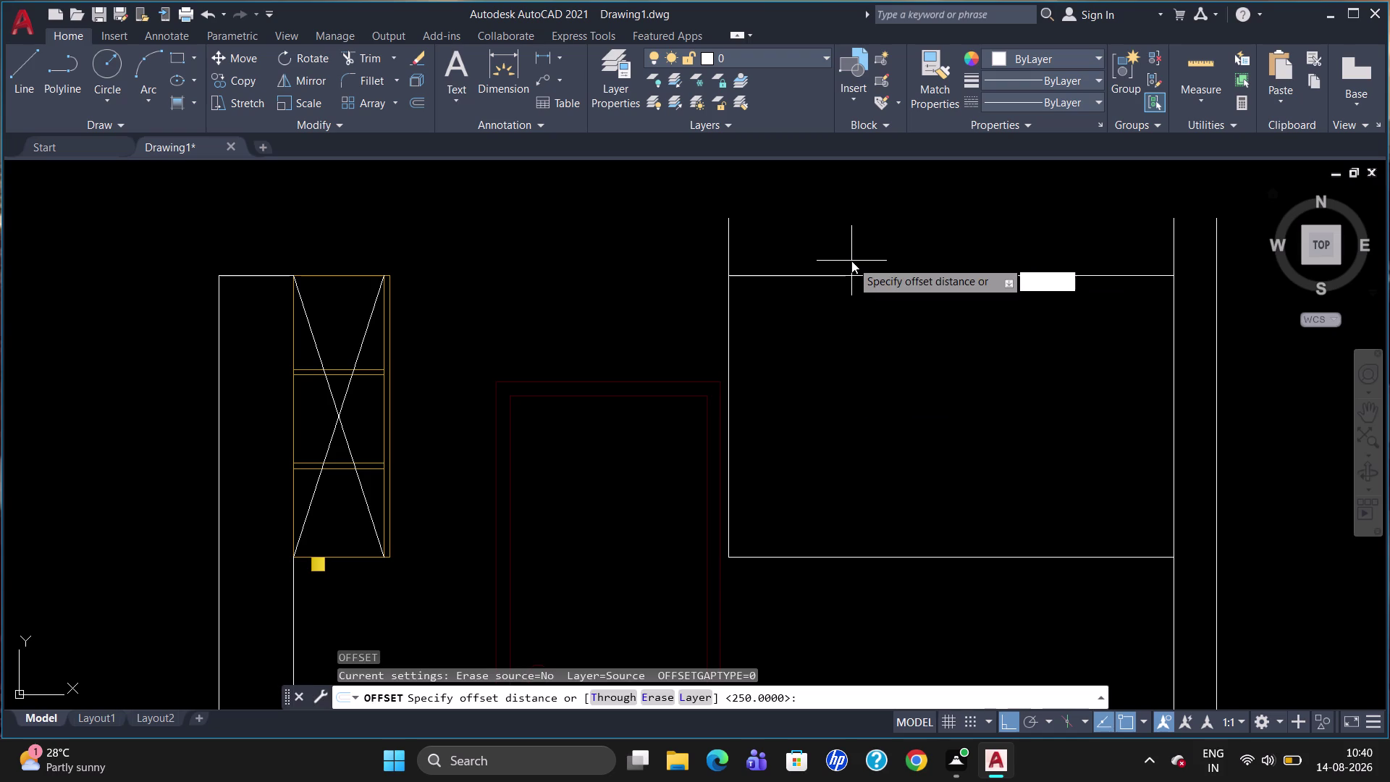
text(60)
key(Return)
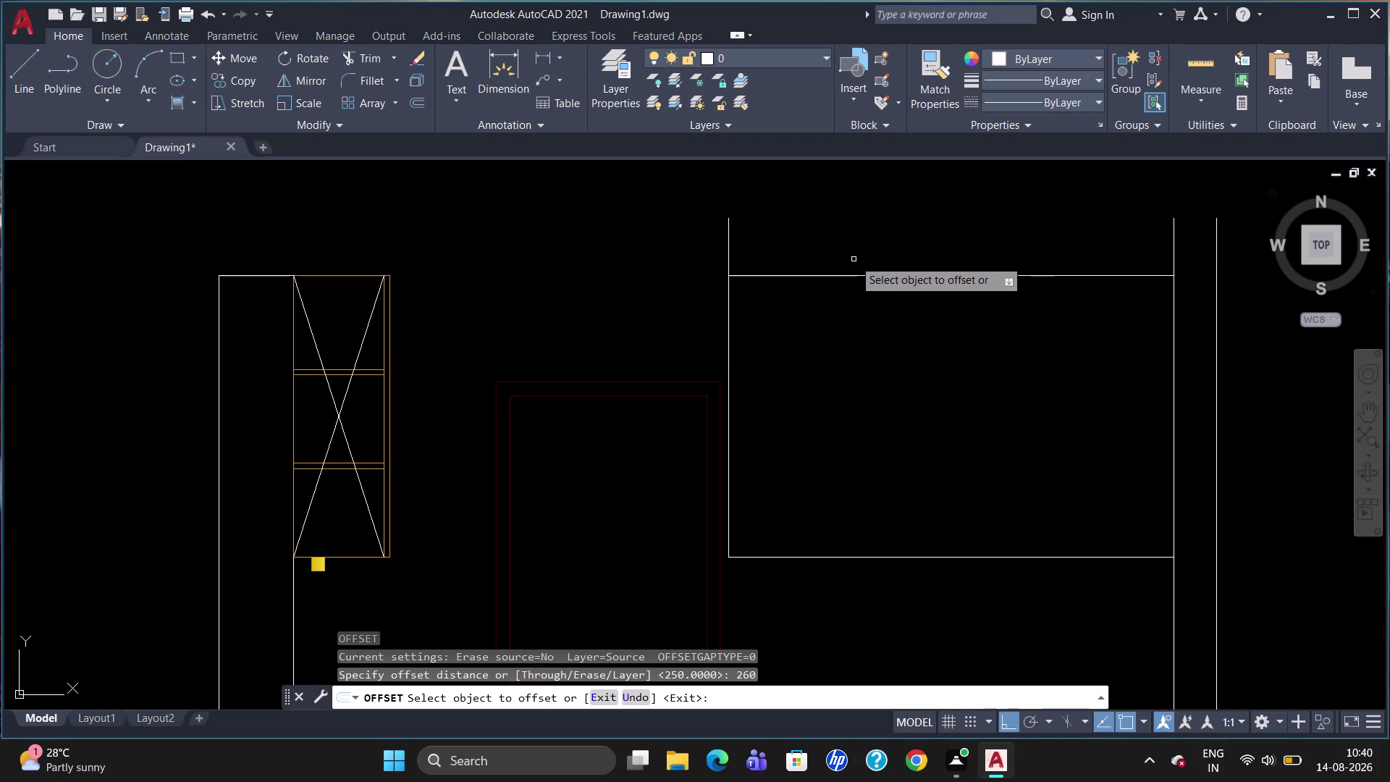
click(871, 274)
click(869, 214)
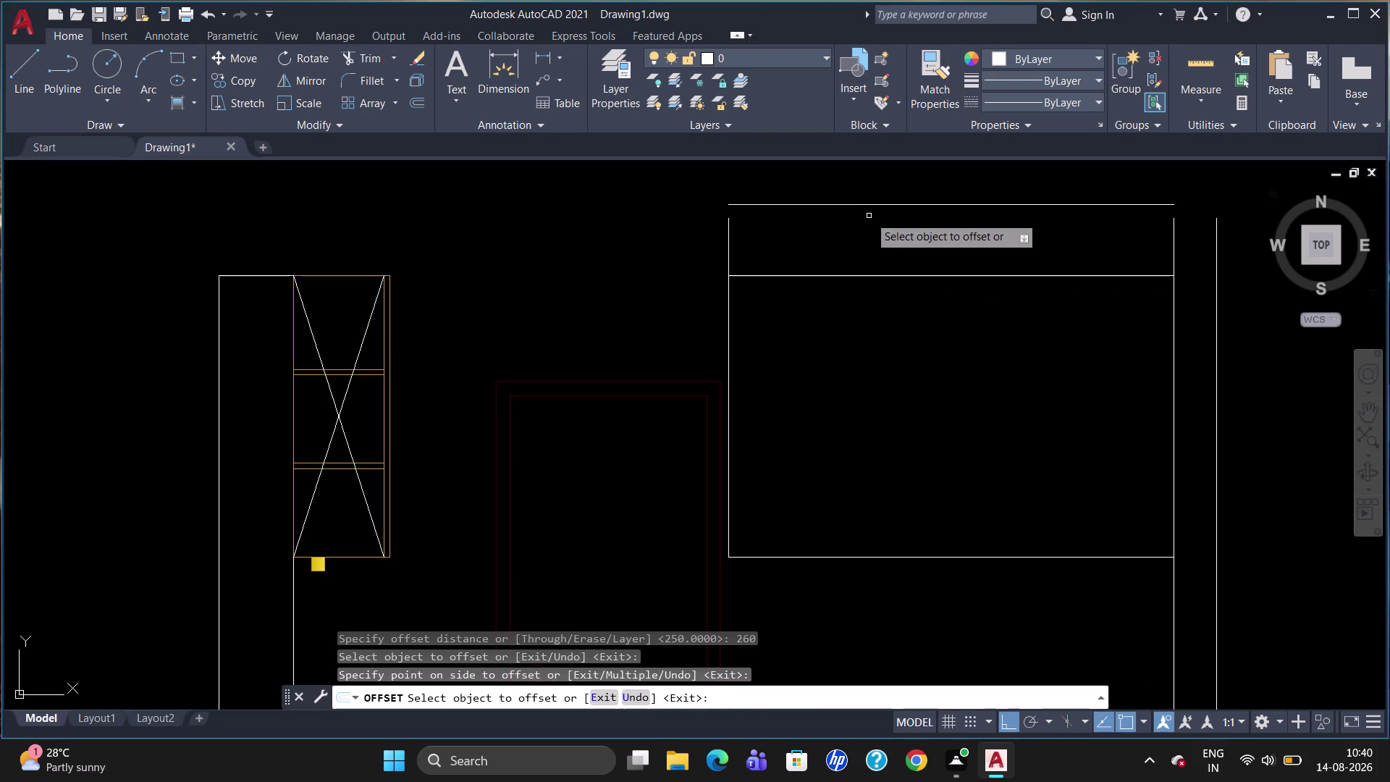
key(Escape)
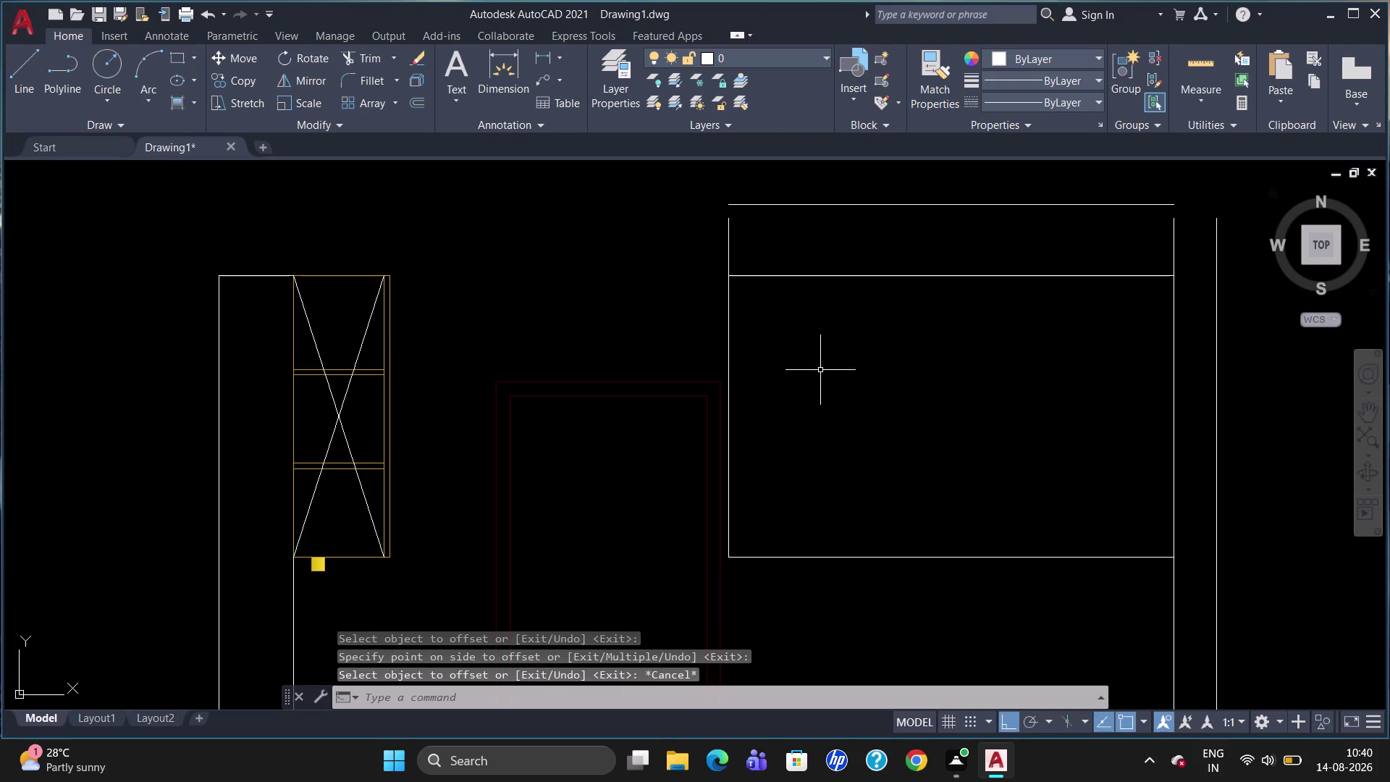
Extend the new top line leftward past the left wall with a line.
key(l)
key(Return)
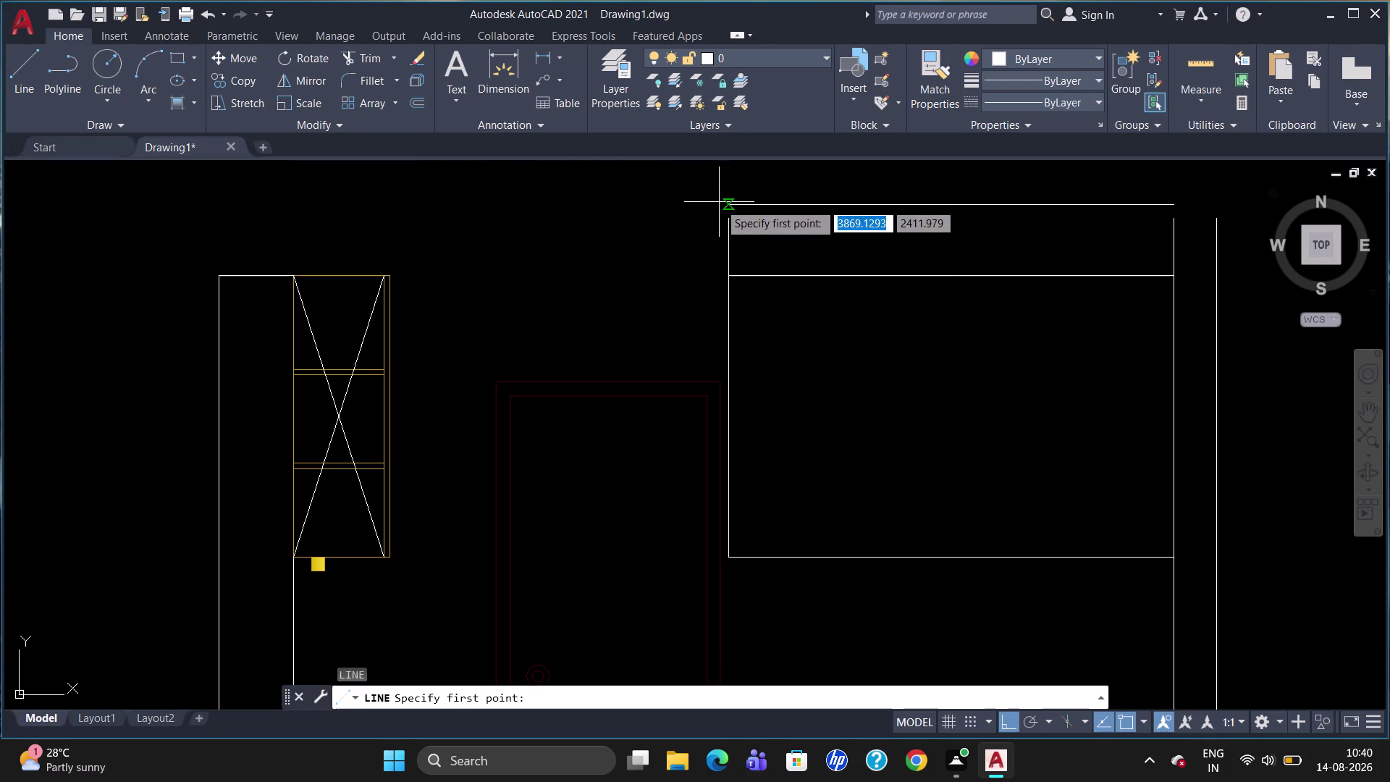
click(722, 204)
click(175, 253)
key(Escape)
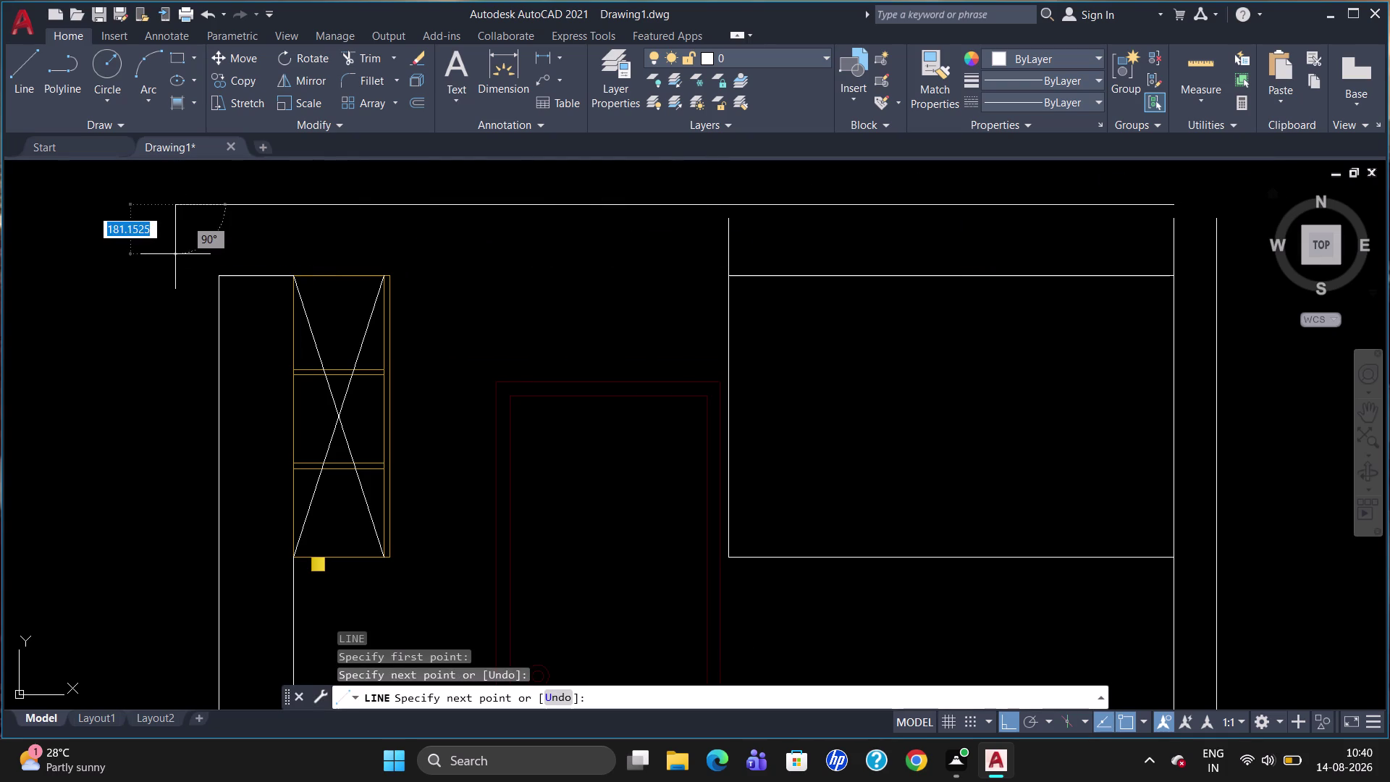
Pick the left wall, cabinet left edge and right vertical as EXTEND boundaries, then cancel.
text(EX)
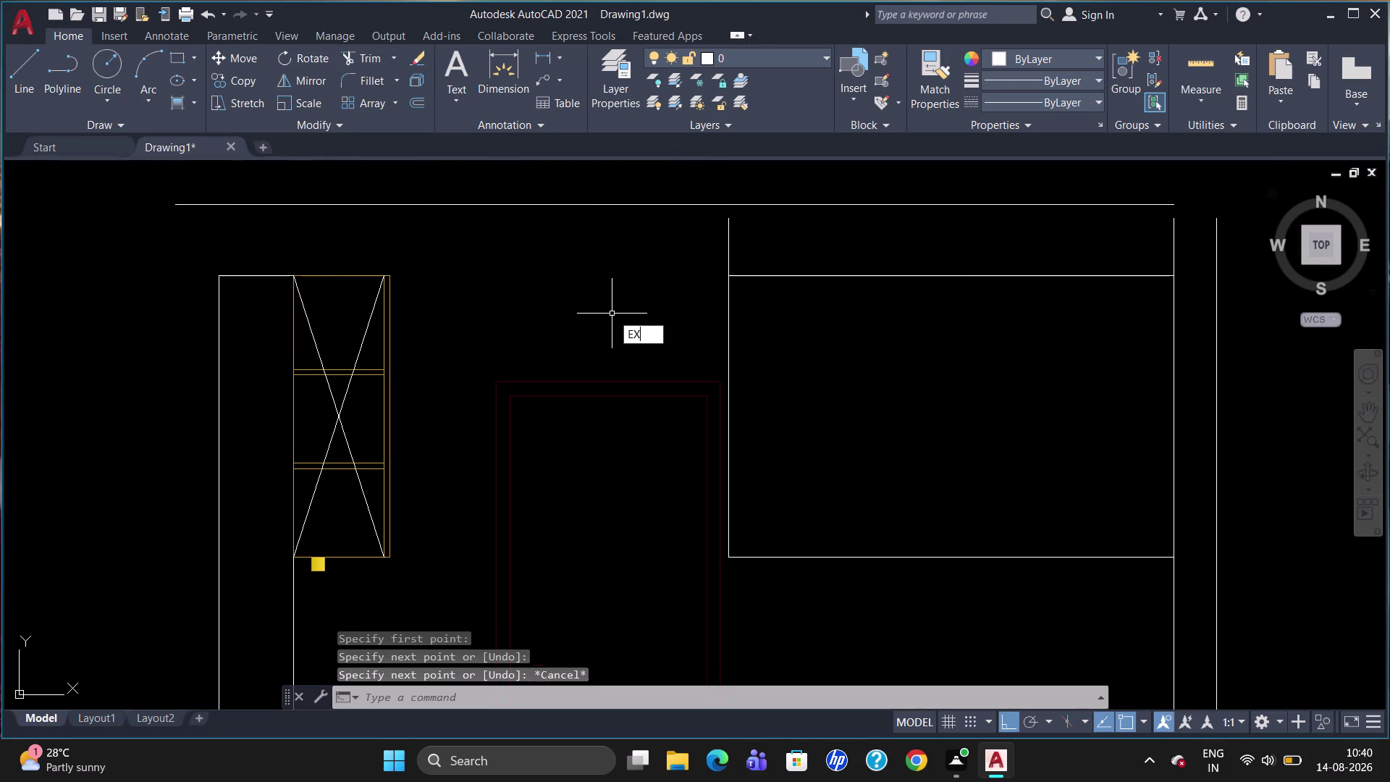
key(Return)
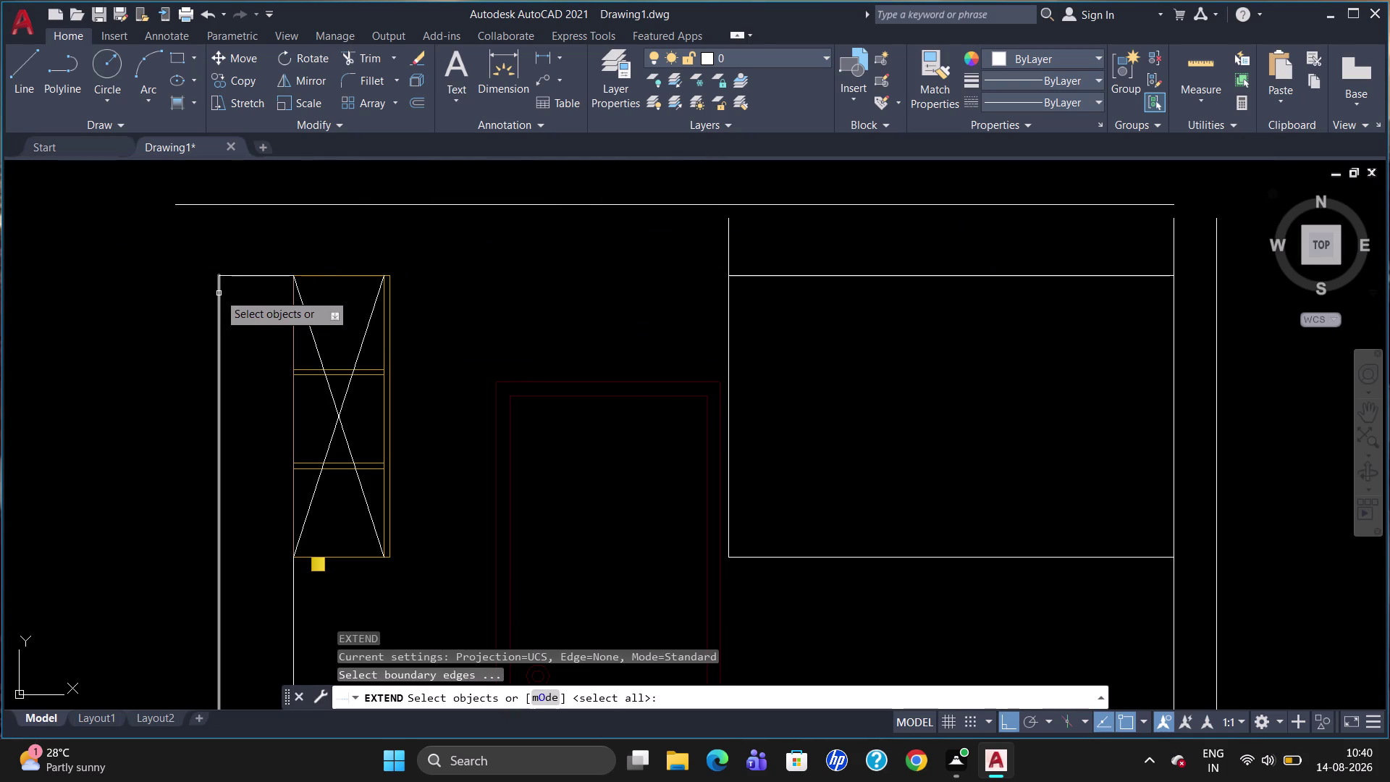
click(219, 294)
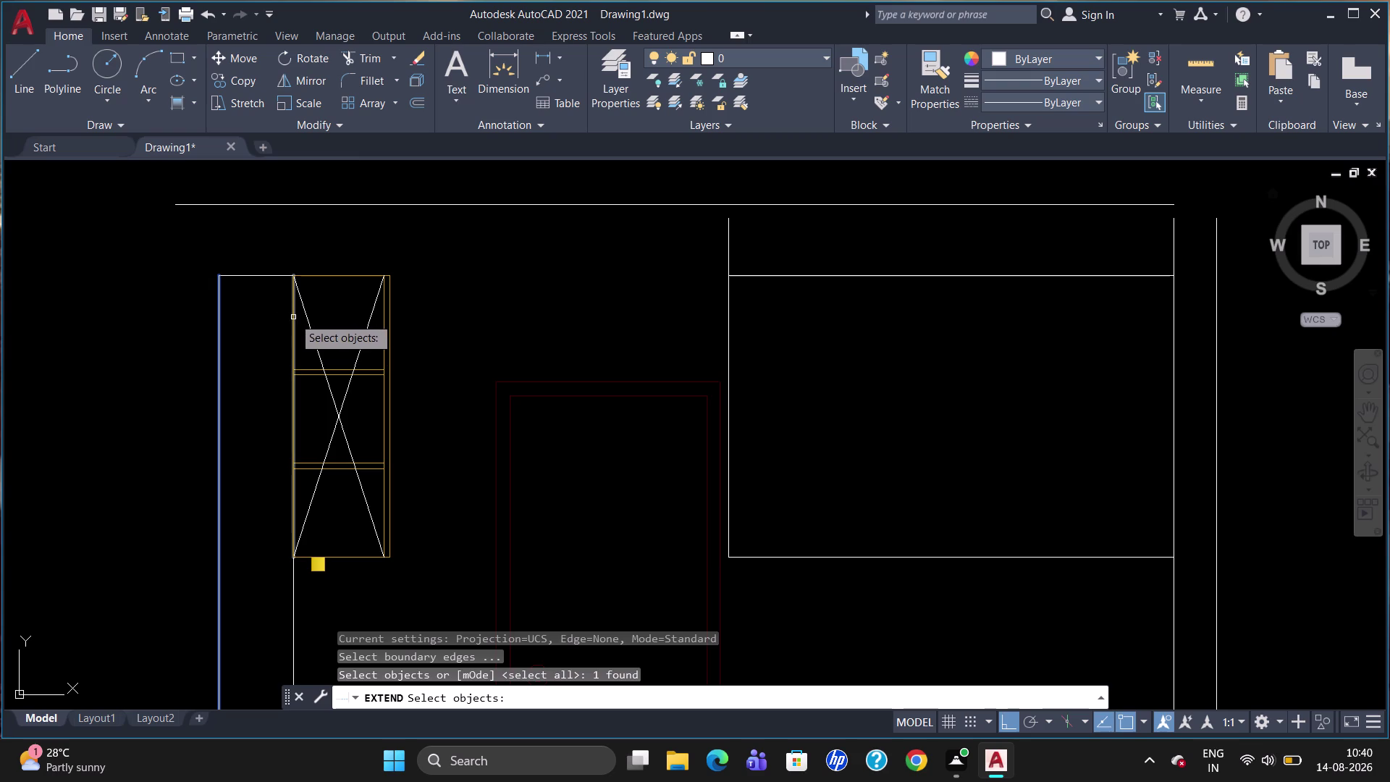
click(729, 247)
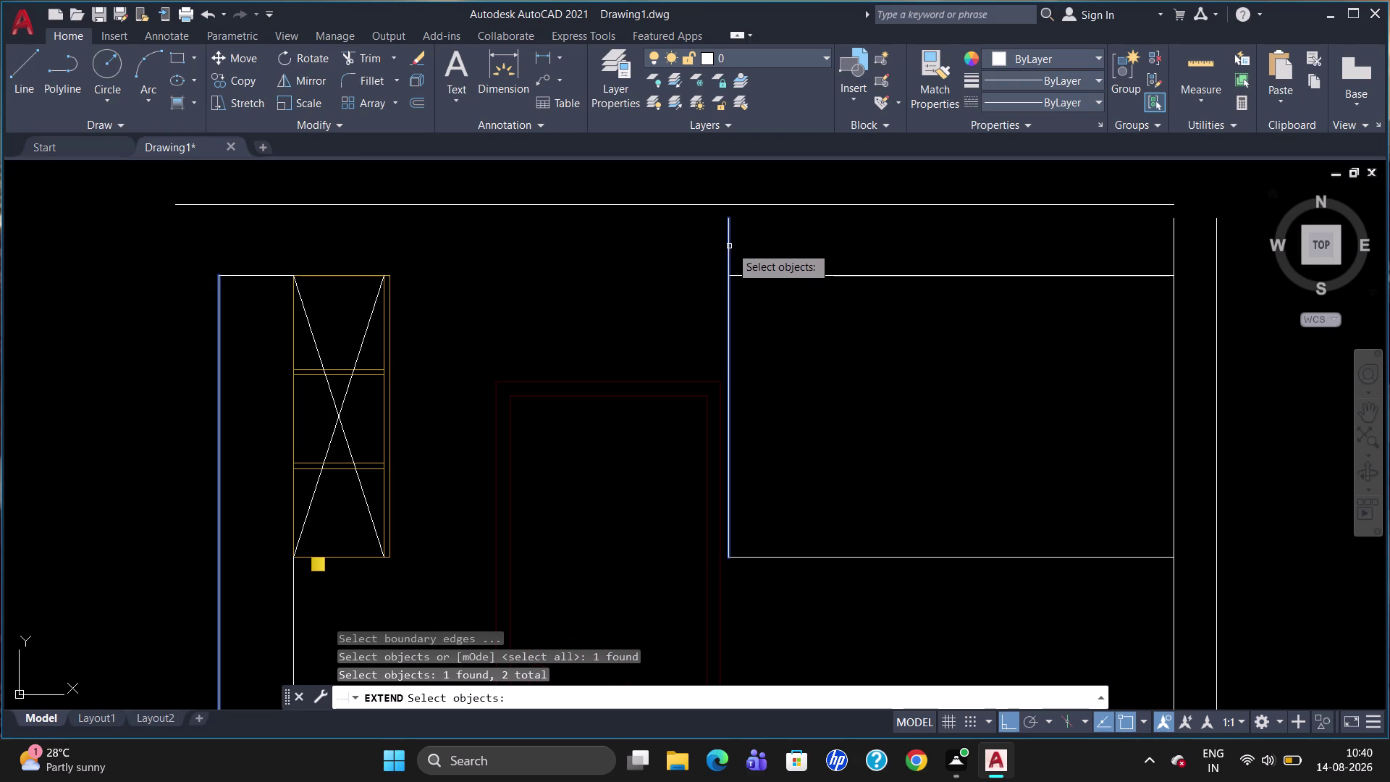
click(1173, 248)
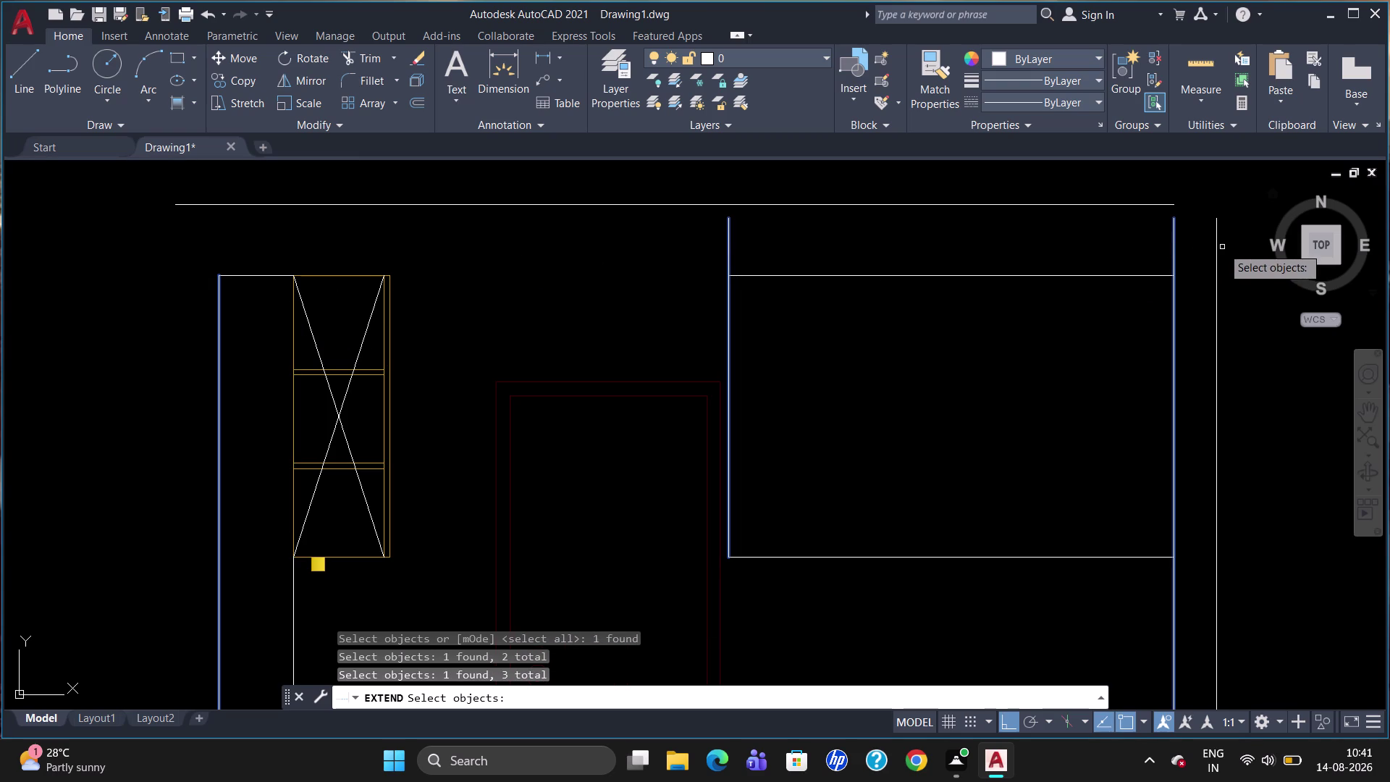
key(Escape)
Lengthen the top line rightward past the outer right line with two short lines.
key(l)
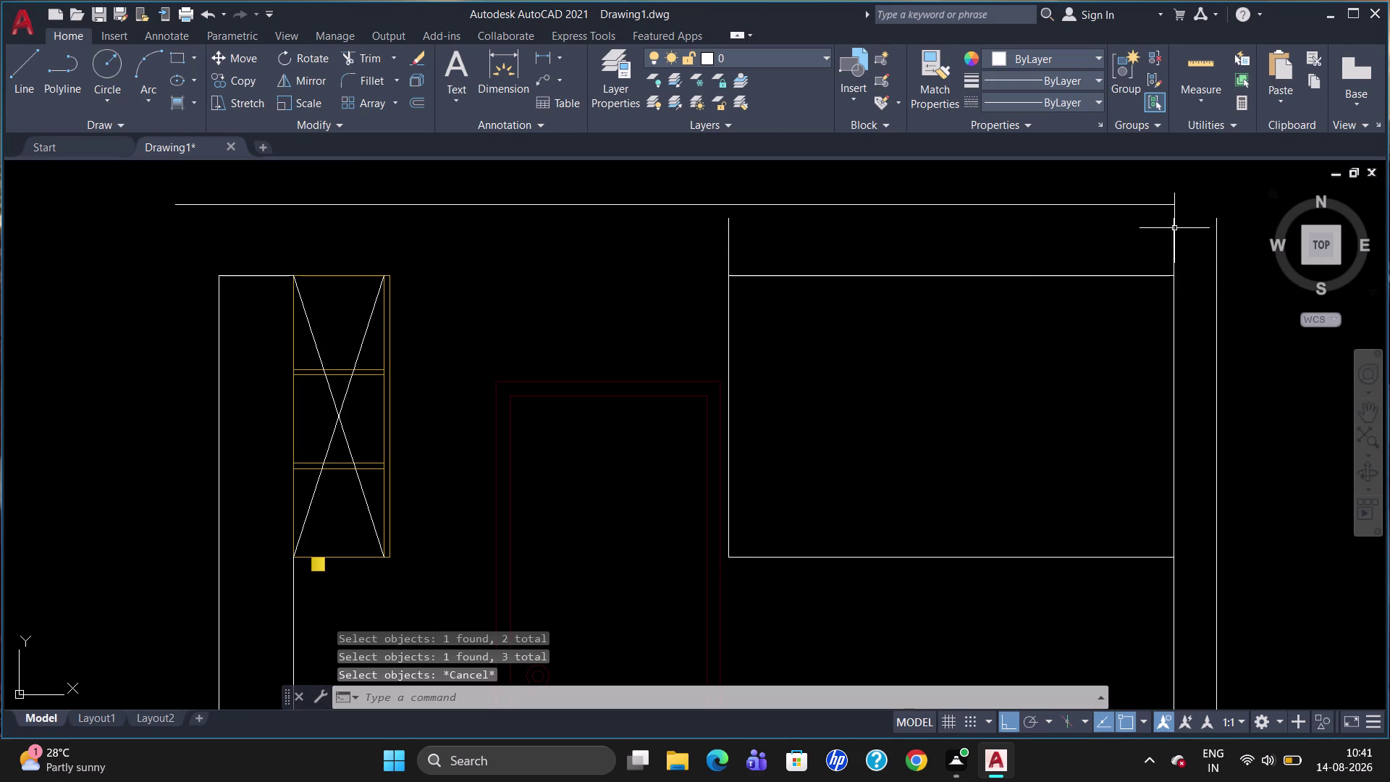
key(Return)
click(1169, 204)
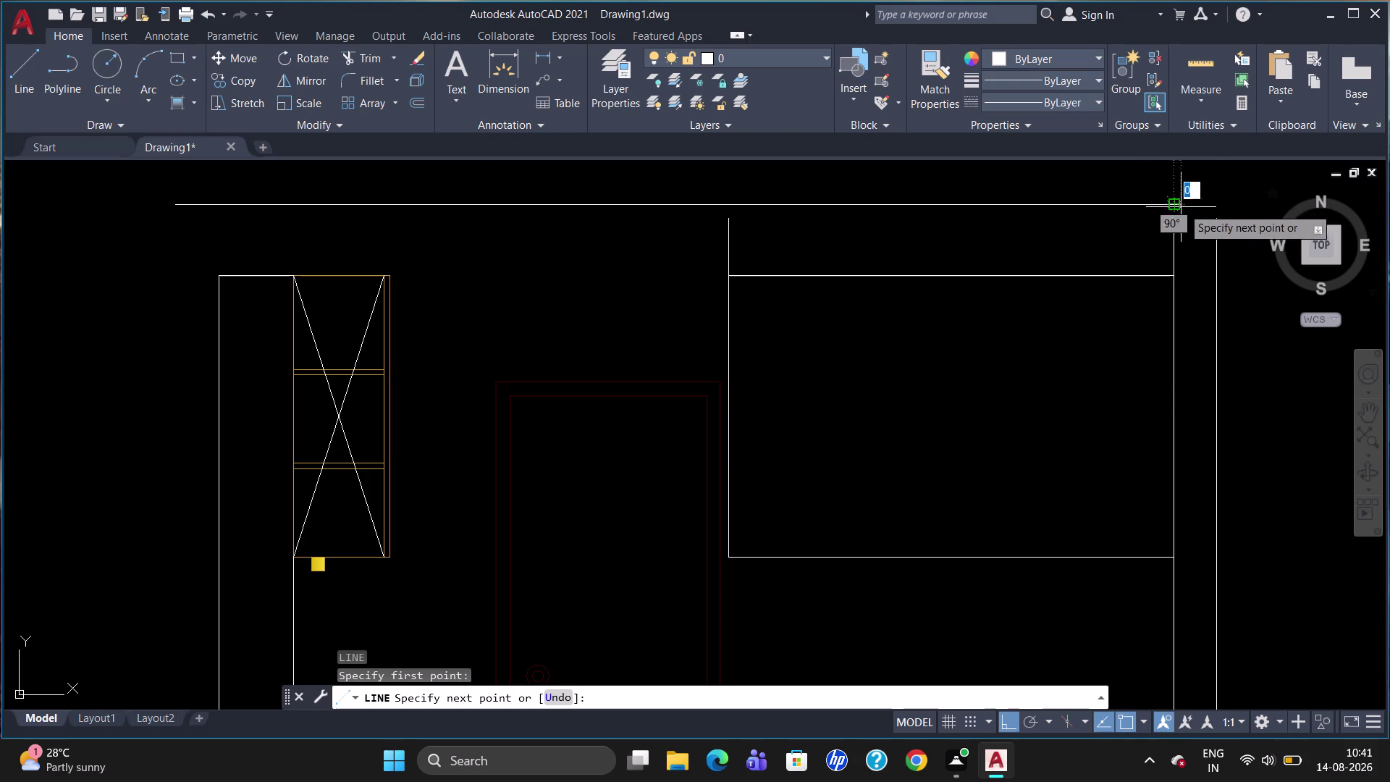
click(1217, 205)
key(Escape)
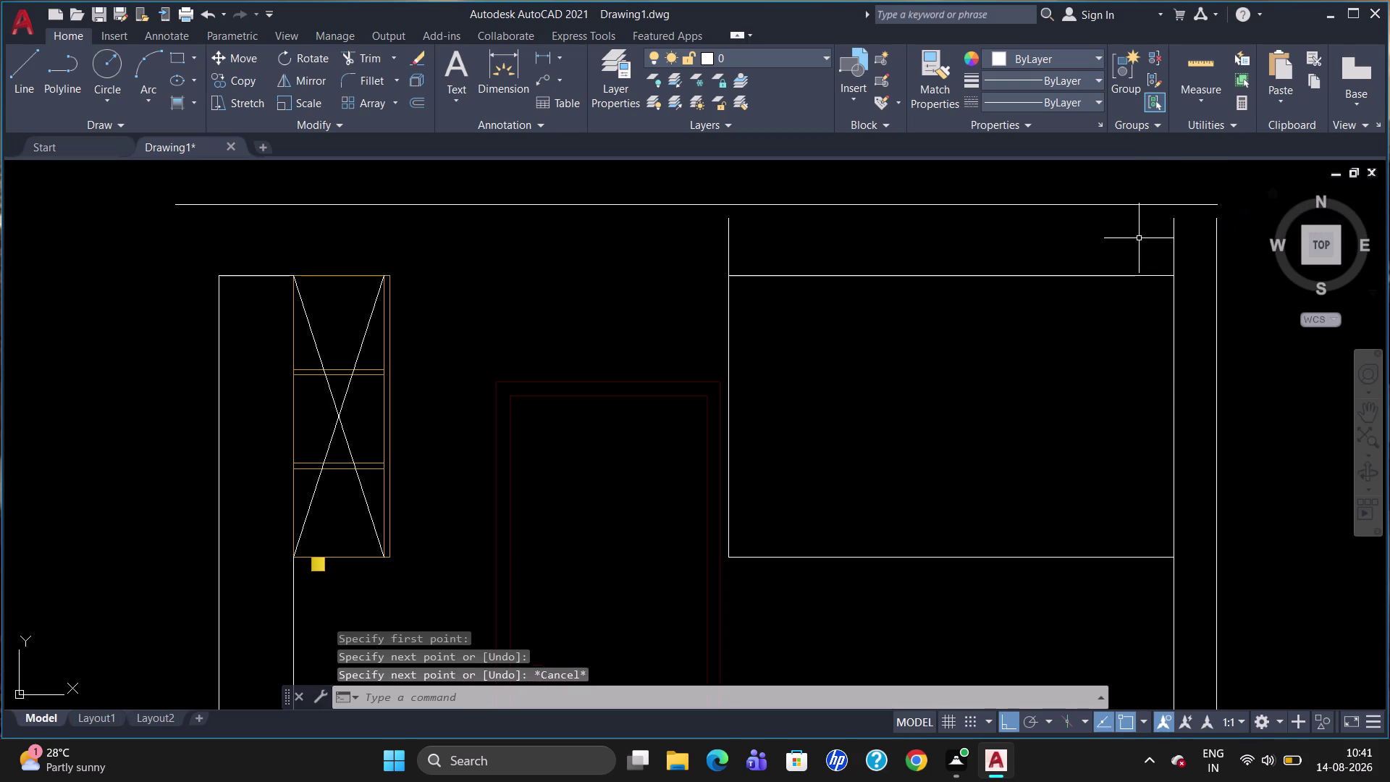
key(l)
key(Return)
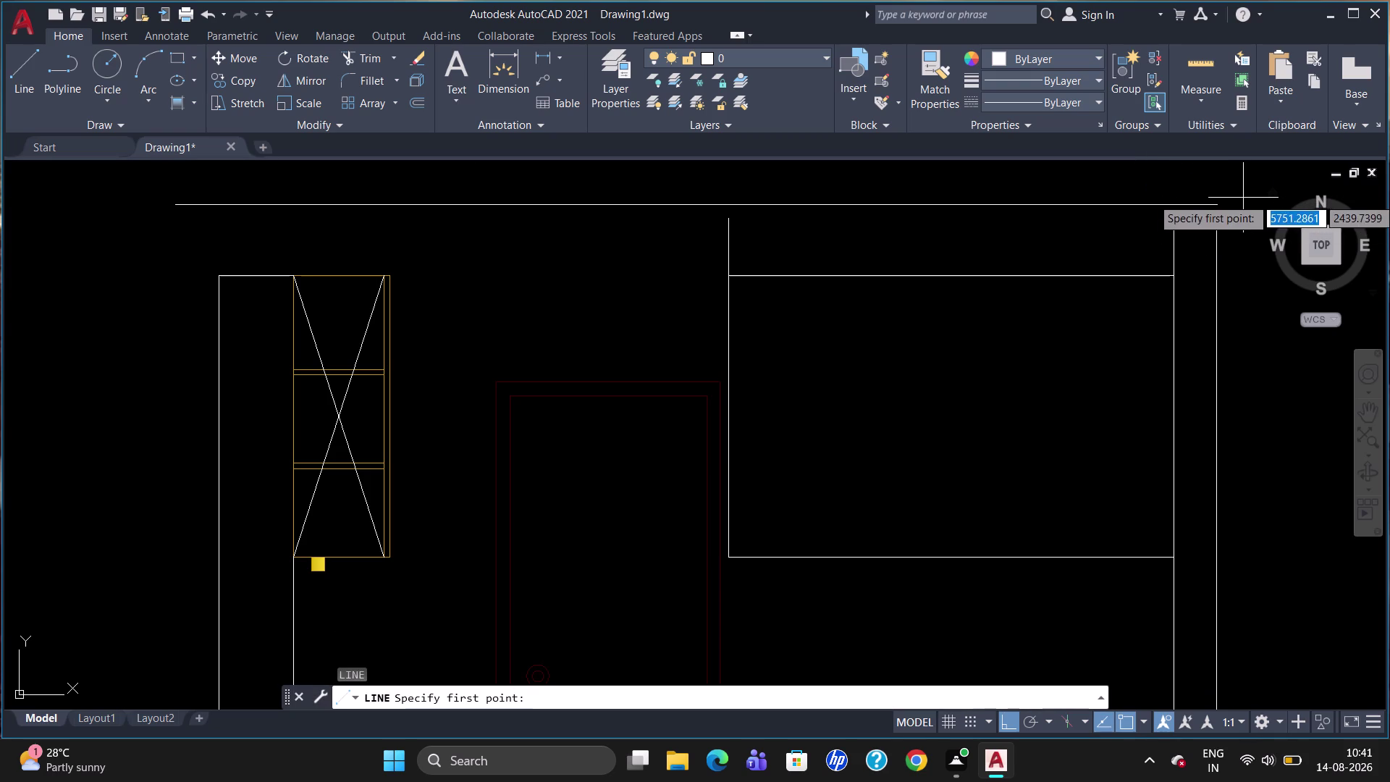
click(1218, 206)
click(1246, 211)
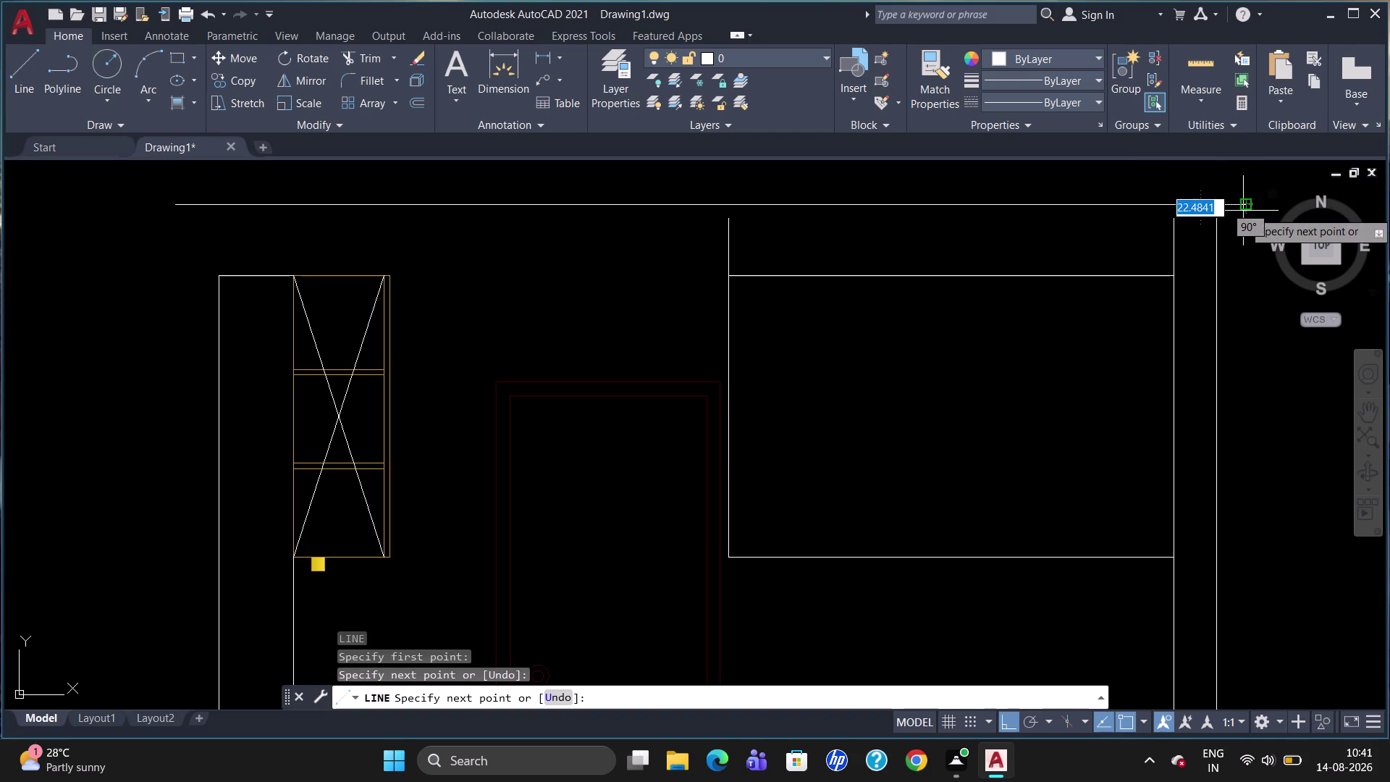
key(Escape)
Select all pieces of the top line as the EXTEND boundary.
key(e)
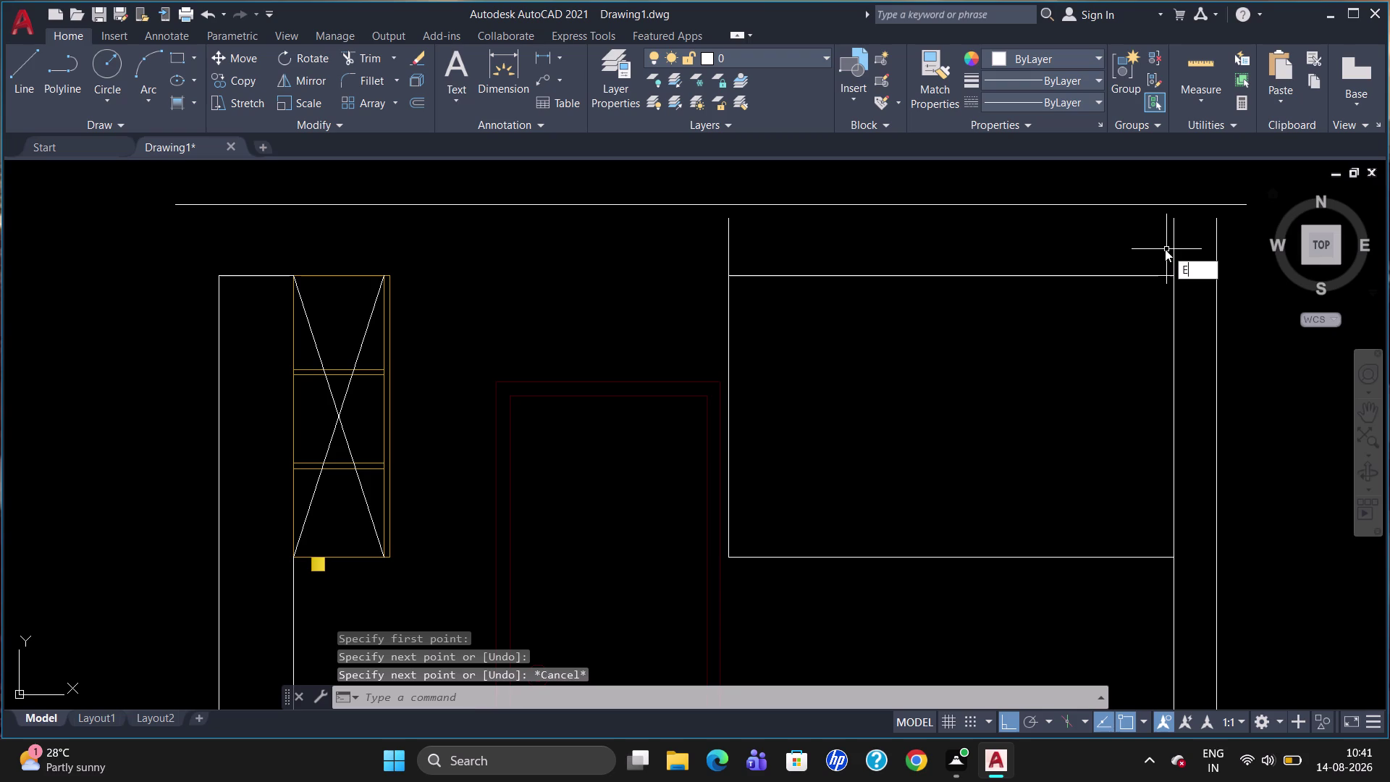
key(x)
key(Return)
click(1039, 202)
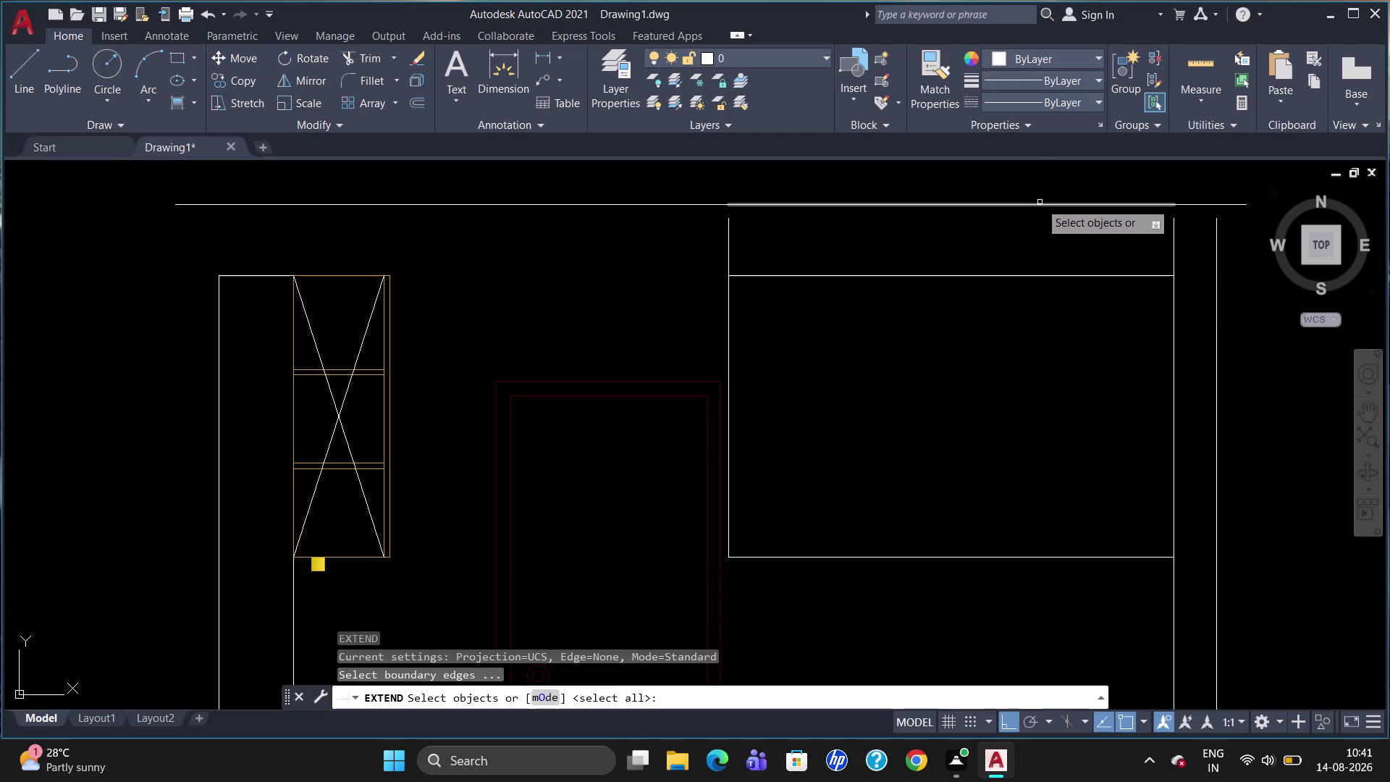
click(1042, 203)
click(1042, 204)
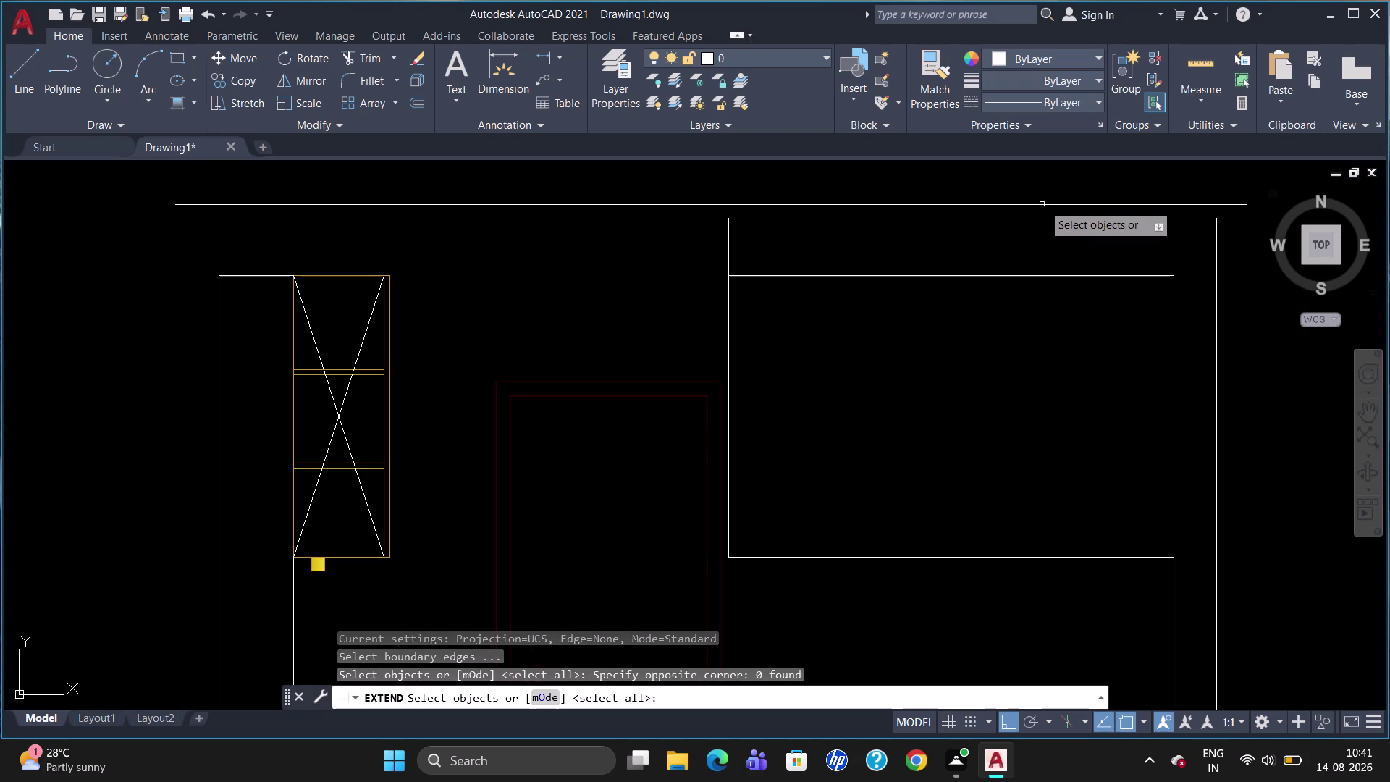
click(1197, 206)
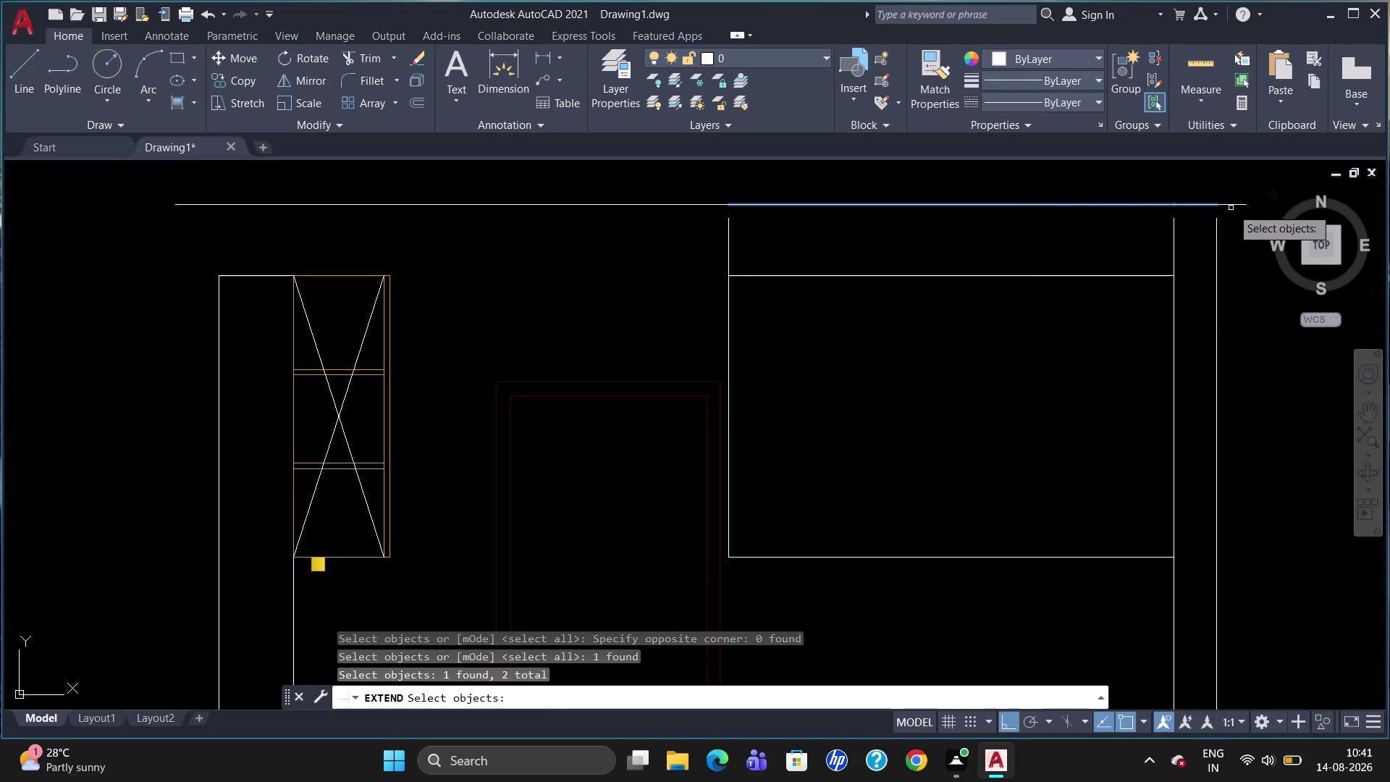
click(1233, 205)
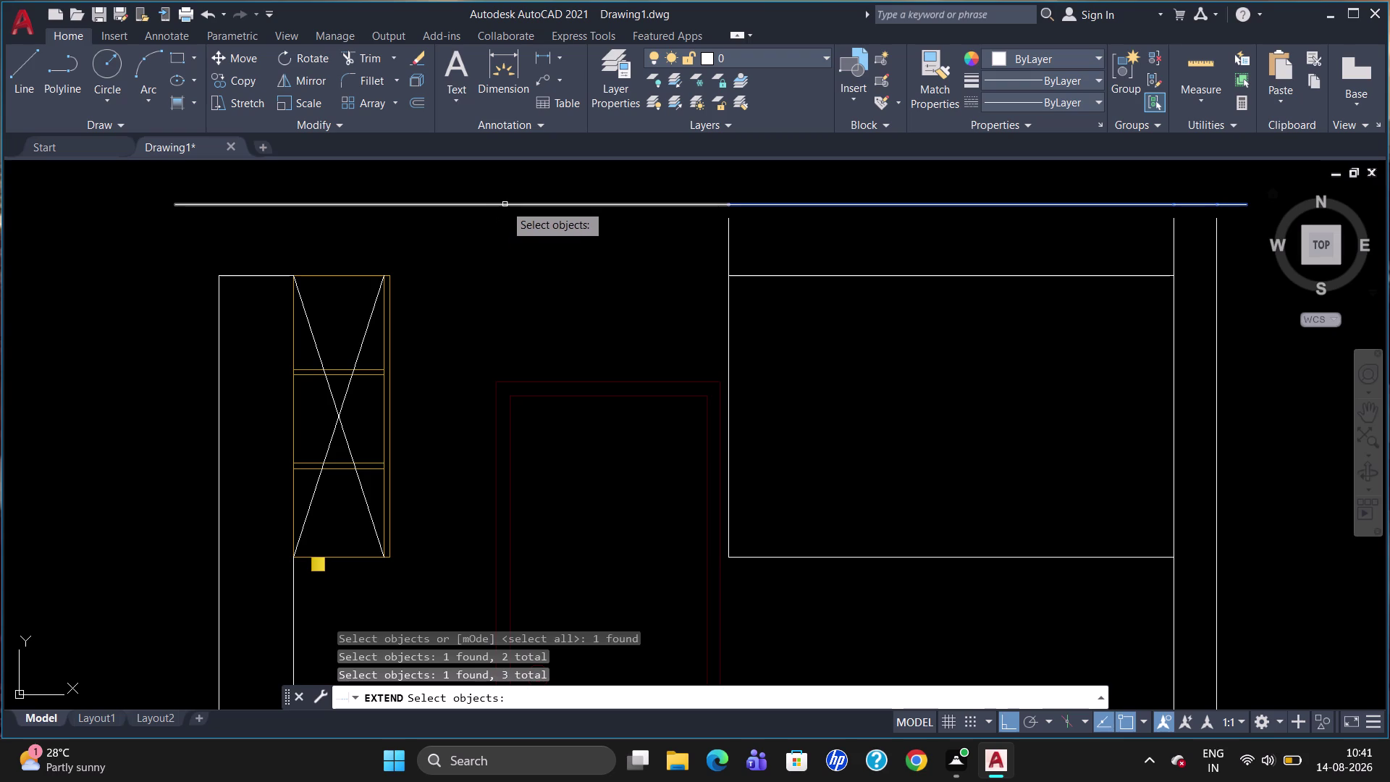
click(506, 204)
key(Return)
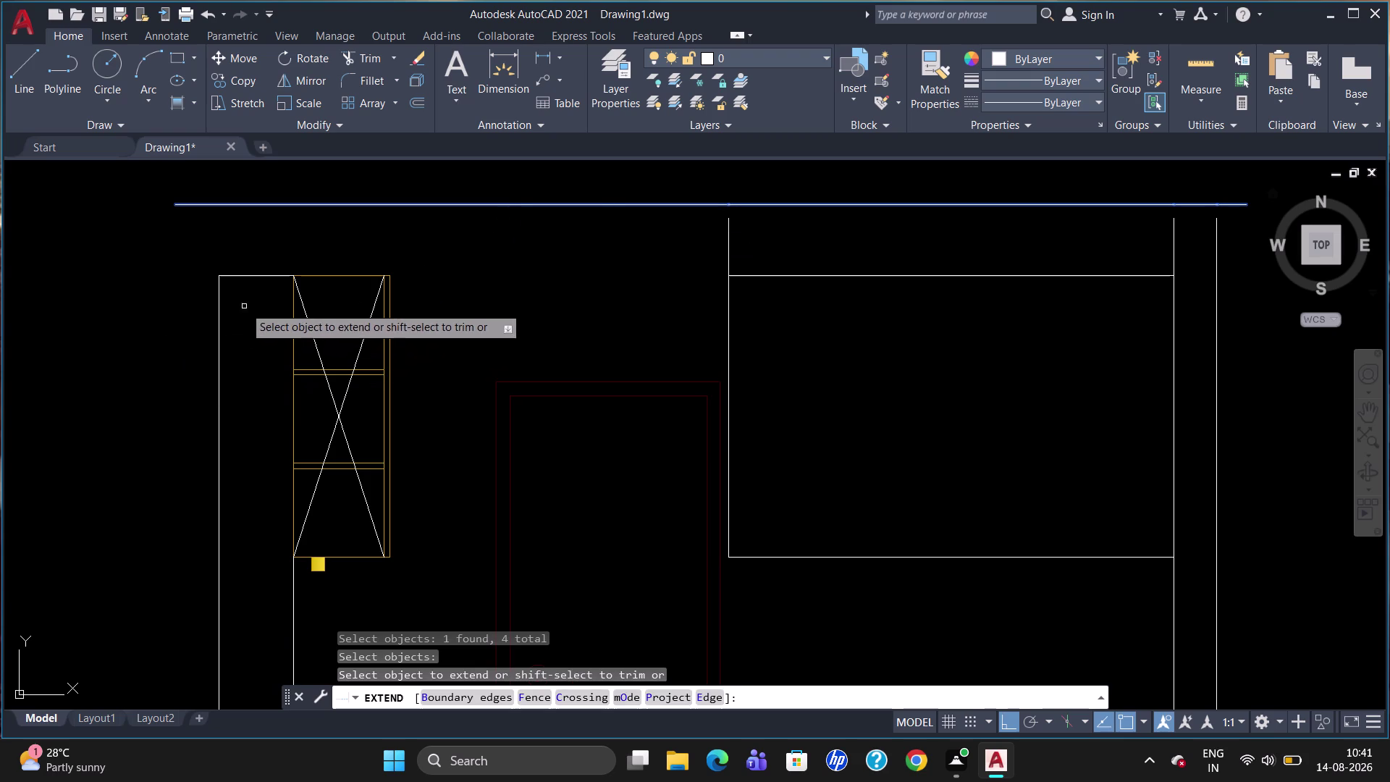
Extend the left wall, cabinet left edge and both right verticals up to the top line.
click(218, 315)
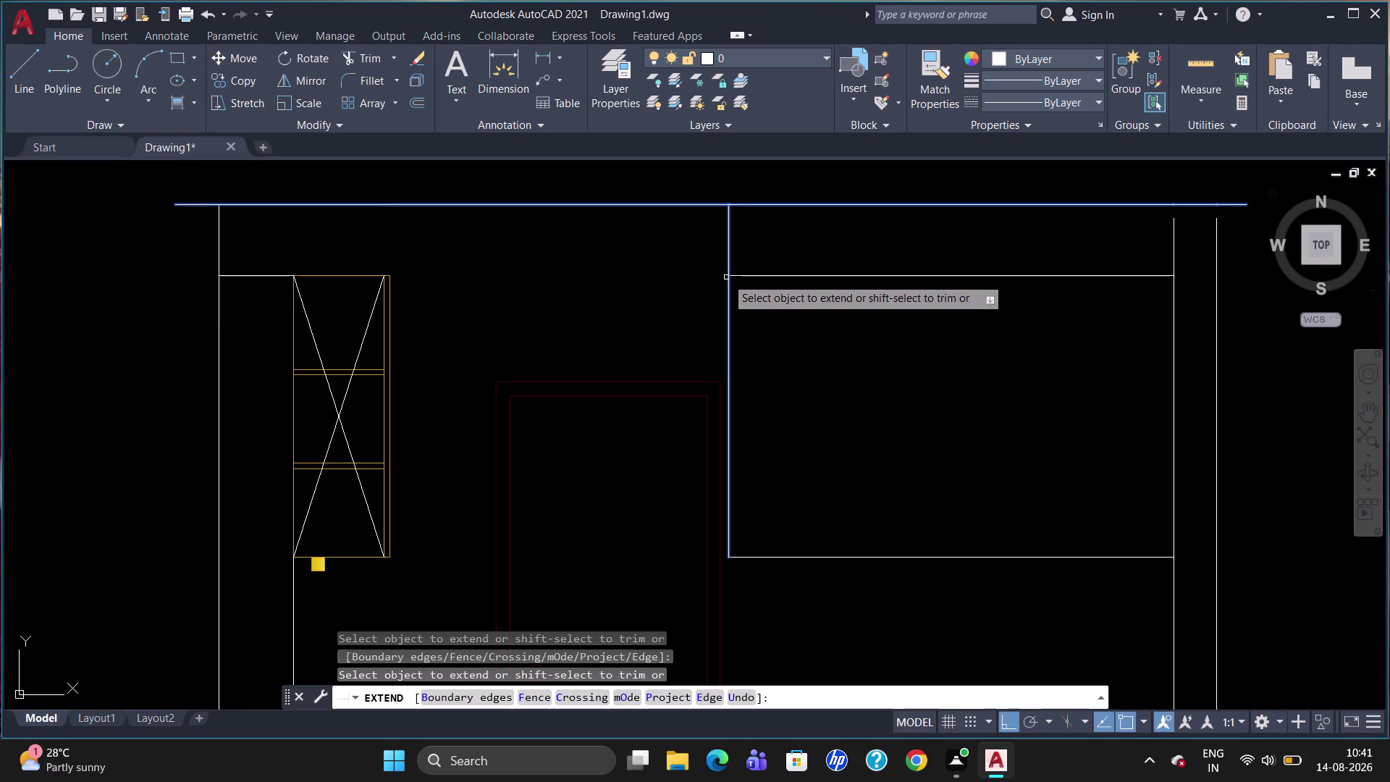
click(729, 259)
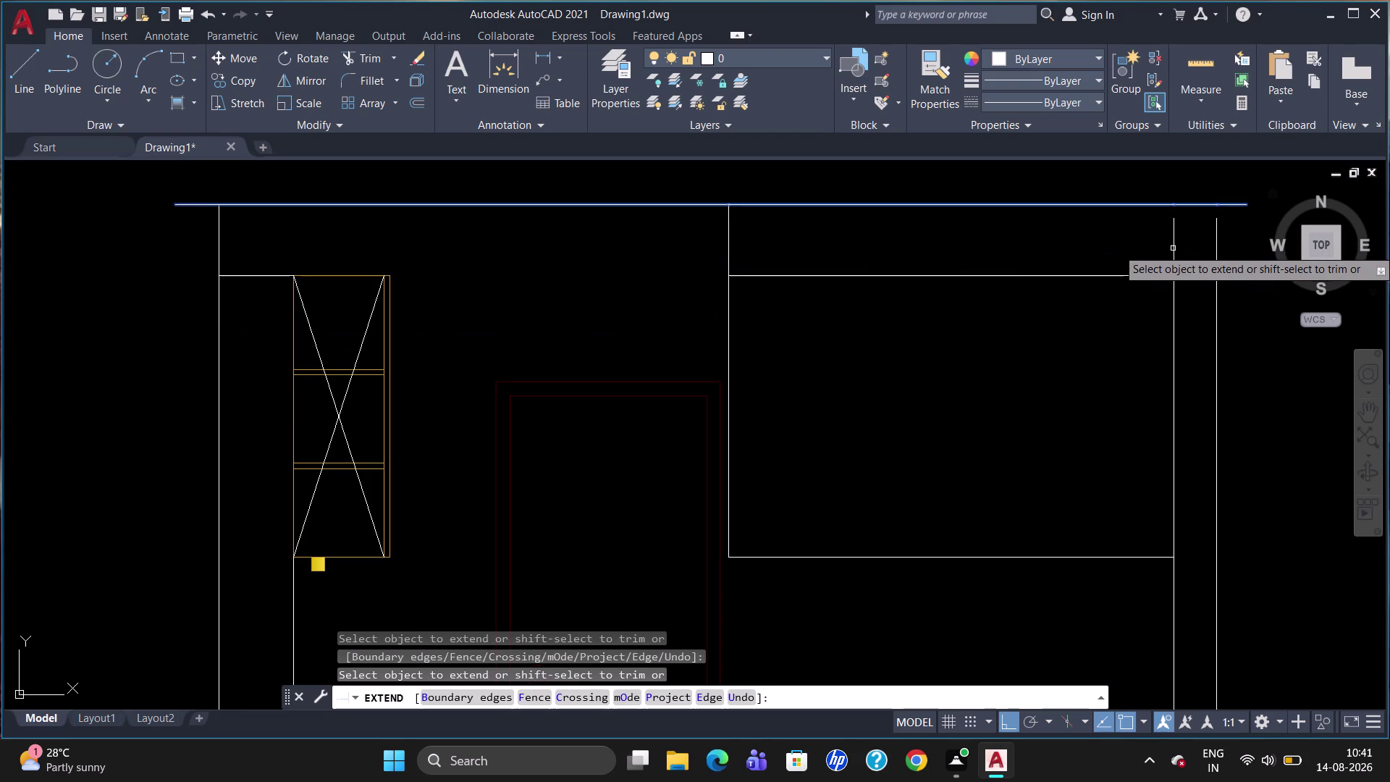
click(1172, 249)
click(1216, 233)
key(Escape)
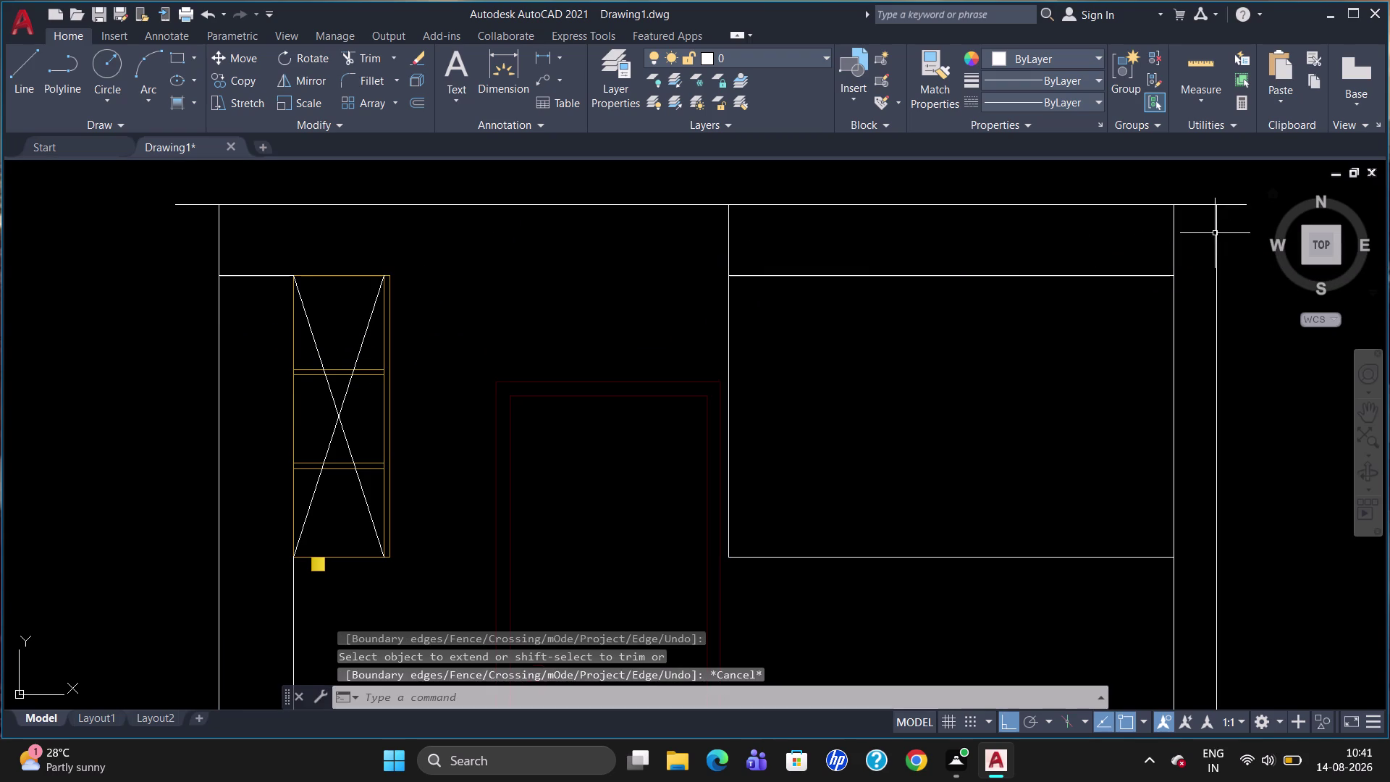
Trim the top line's left and right overhangs and erase the right-end stub.
text(TR)
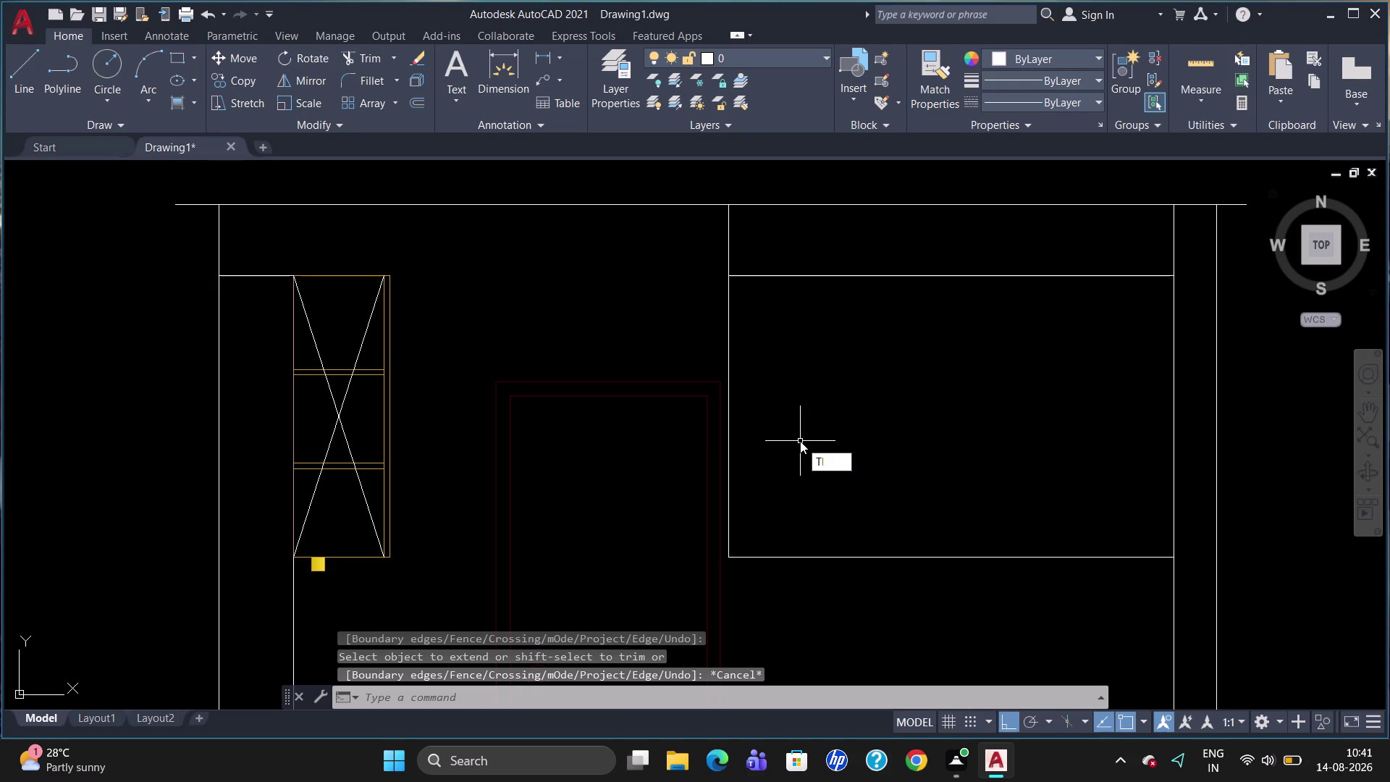
key(Return)
key(Return)
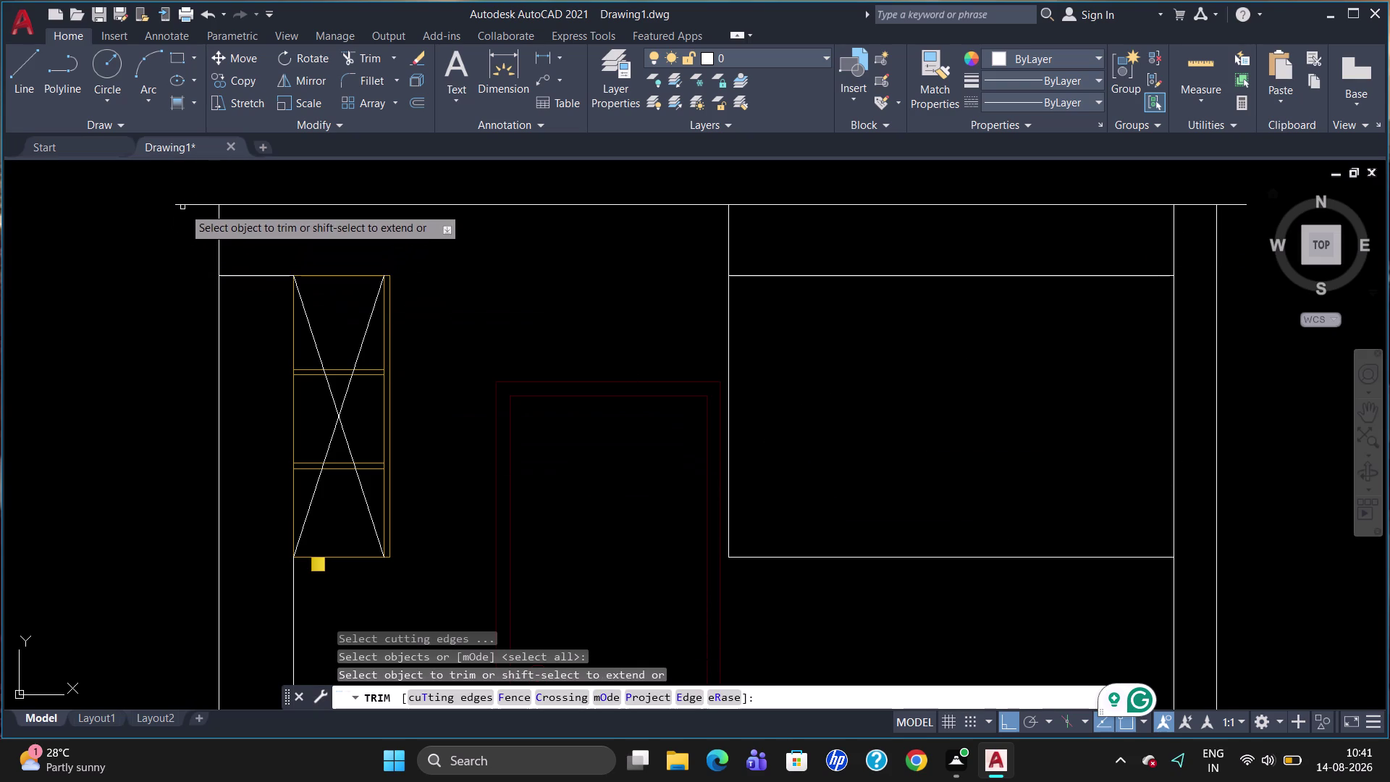
click(183, 207)
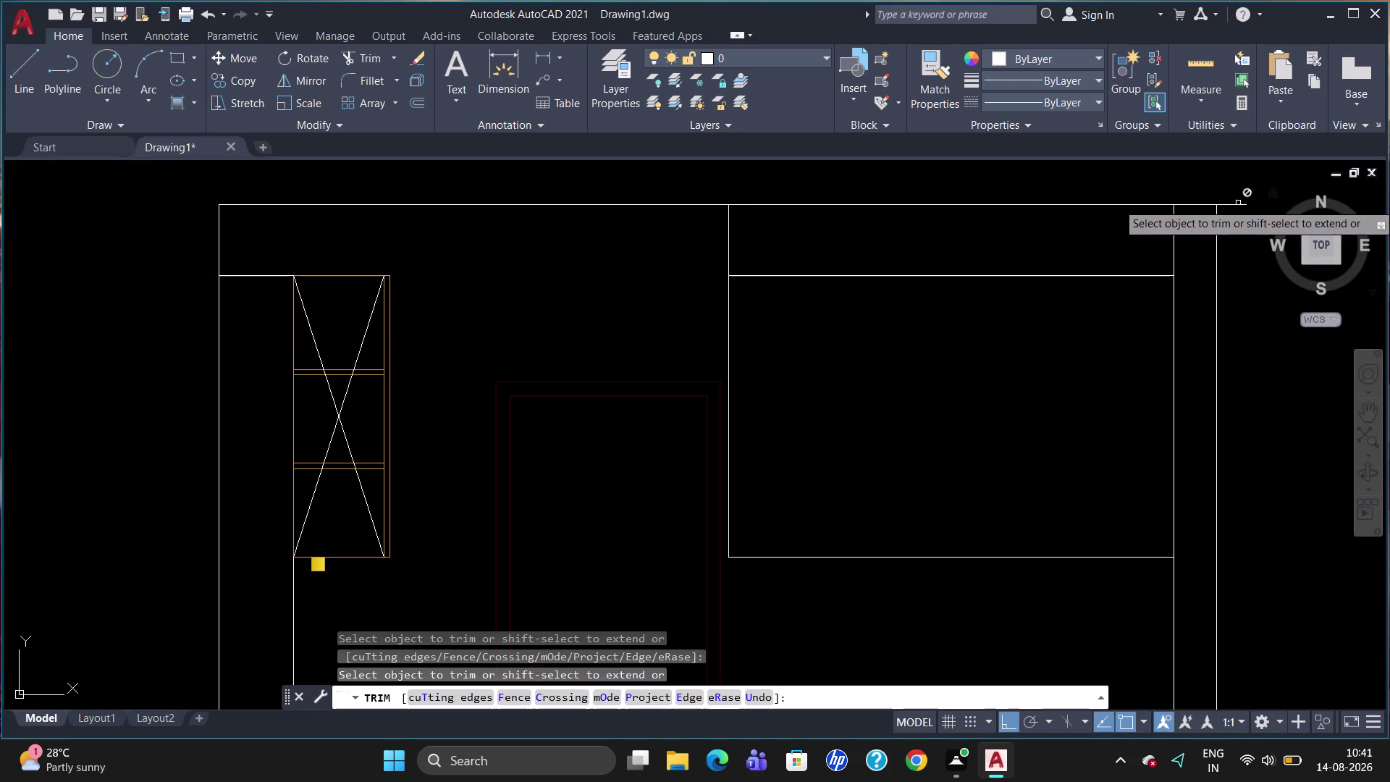
click(1237, 205)
key(Escape)
click(1245, 202)
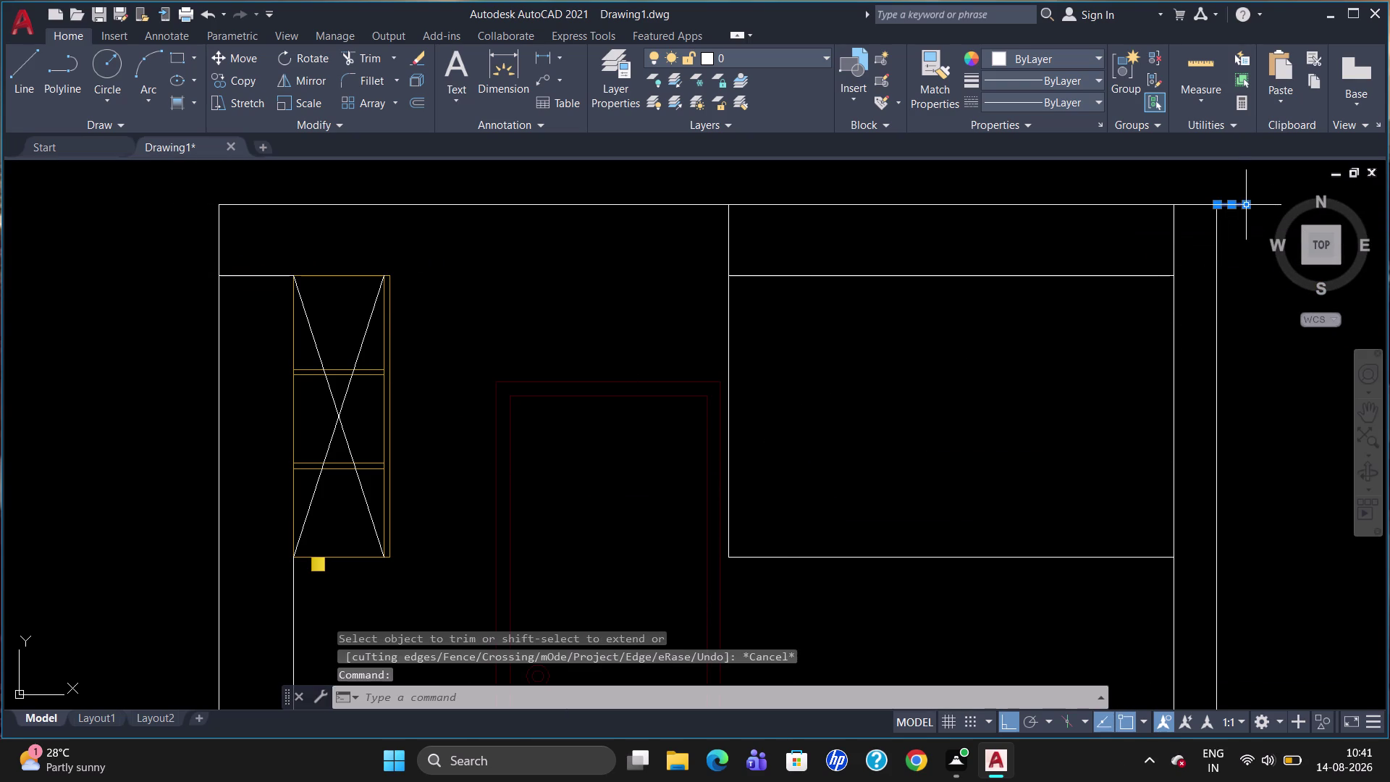
key(Delete)
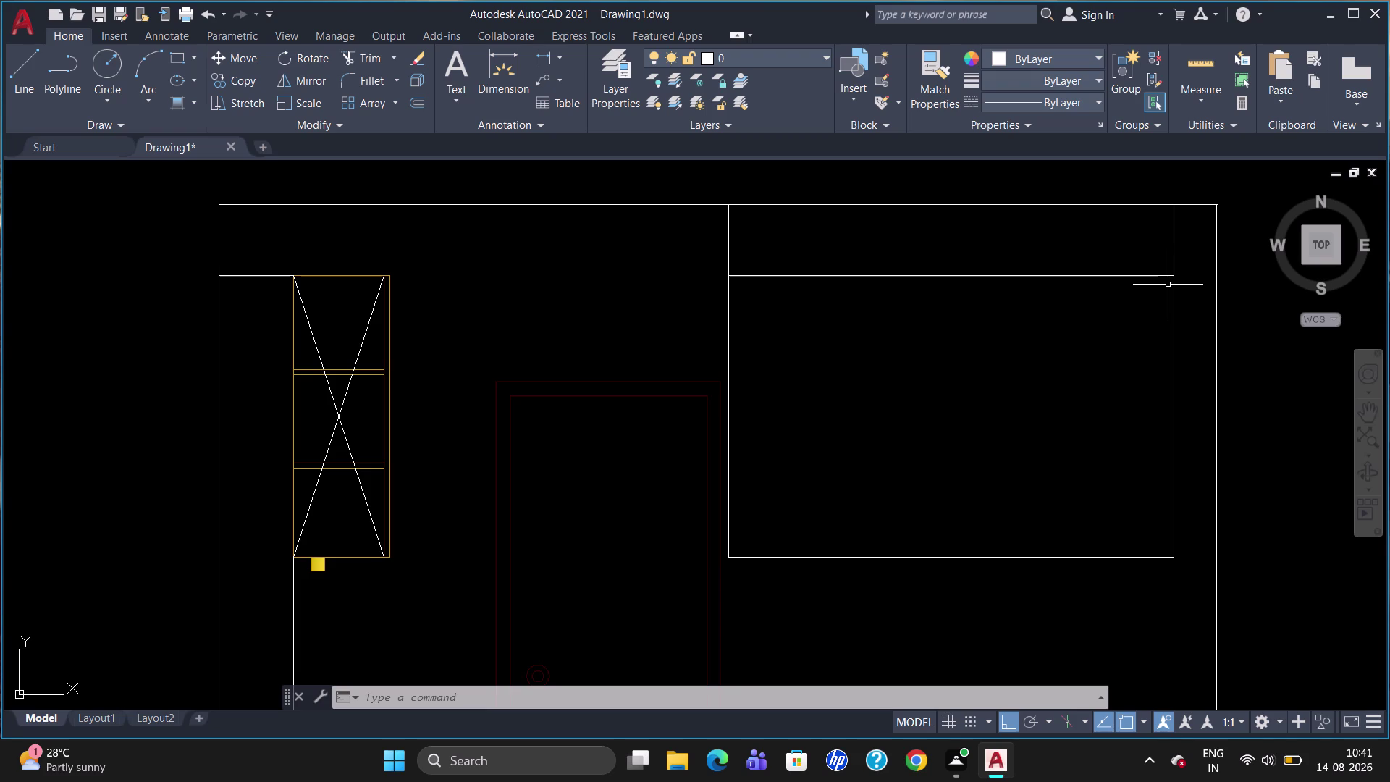
Draw a line from 100 above the cabinet's top-right corner across to its left edge.
key(l)
key(Return)
text(TK)
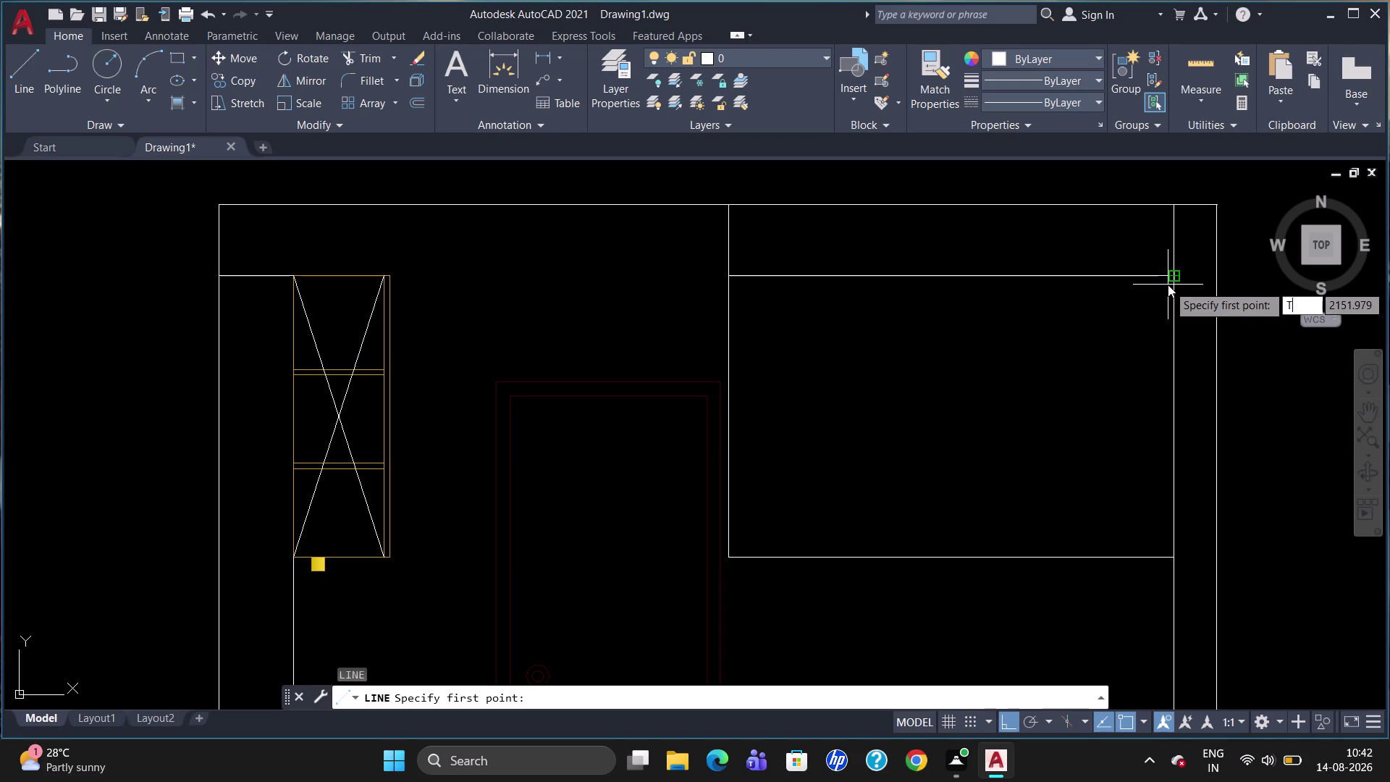
key(Return)
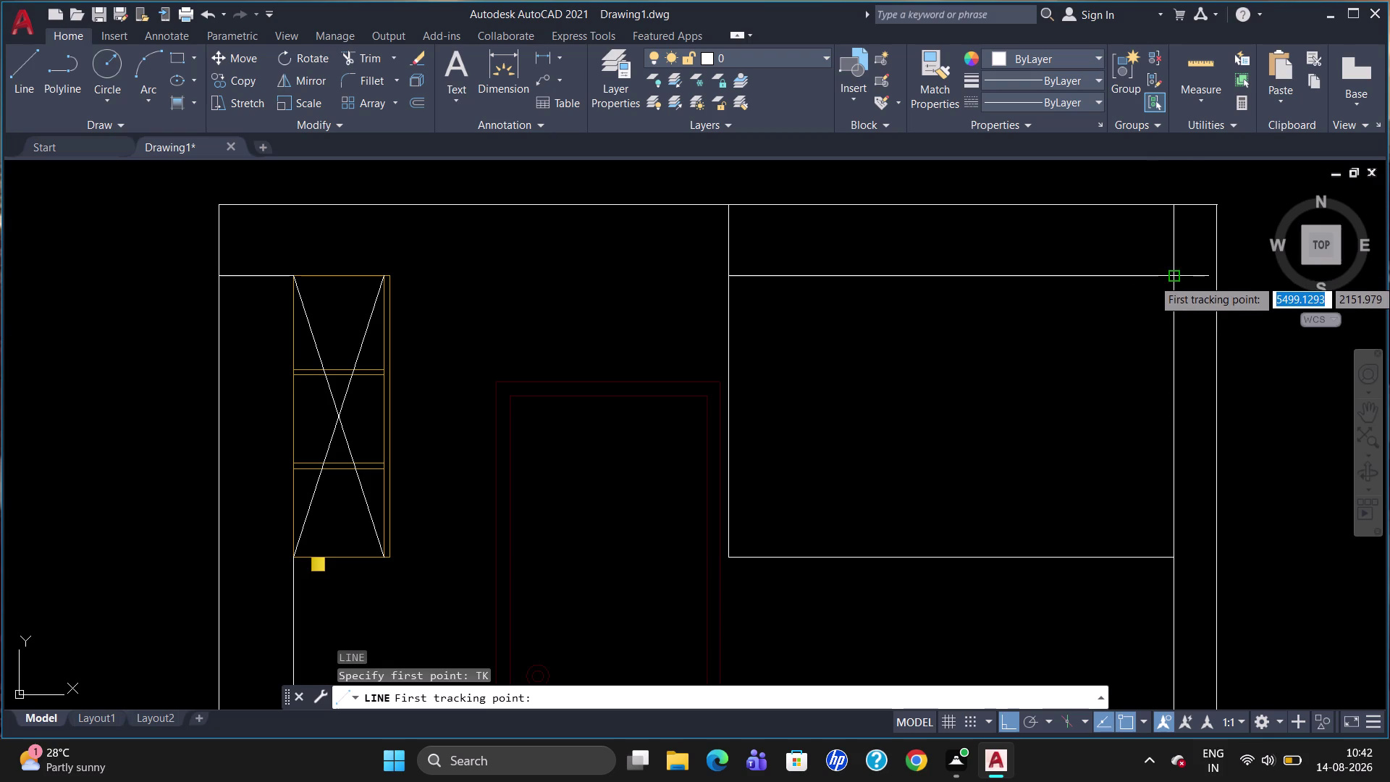
click(1175, 279)
text(10)
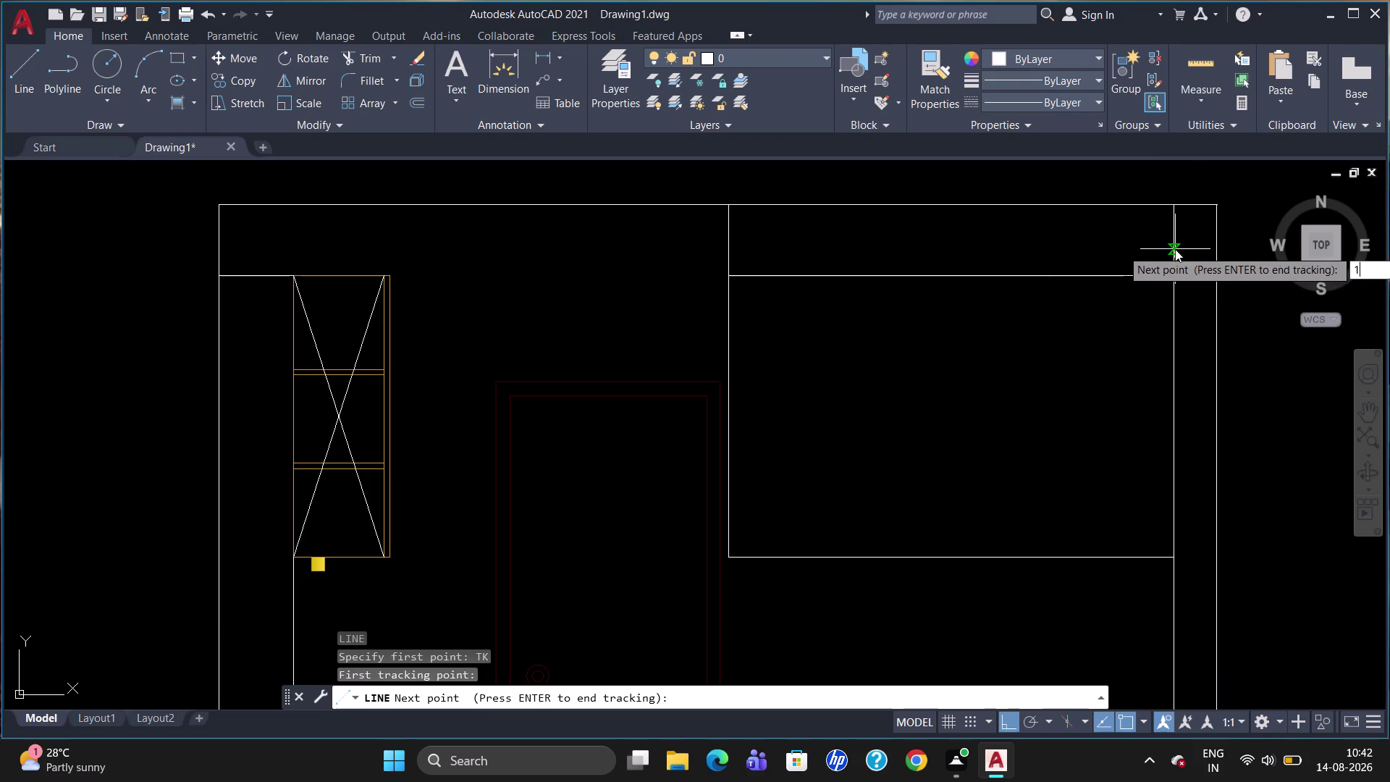
text(0)
key(Return)
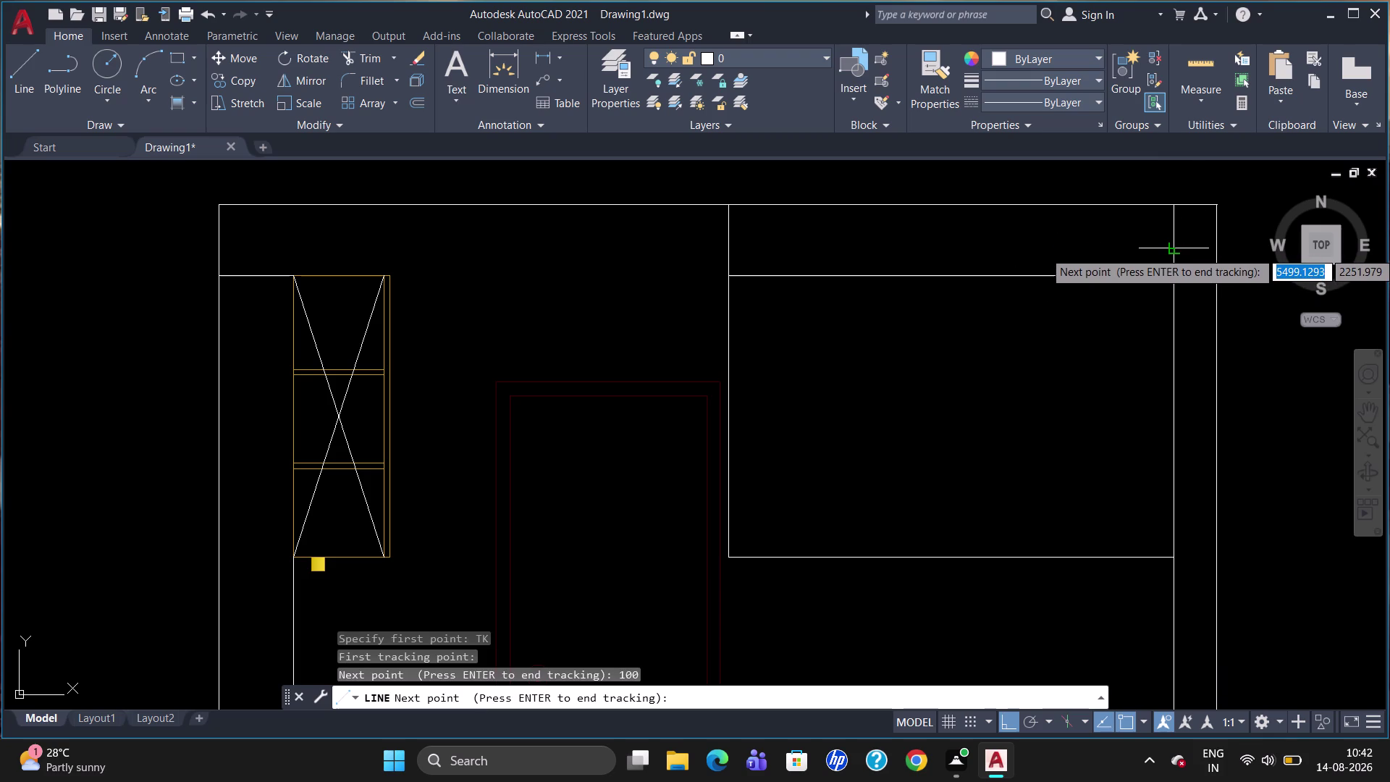
key(Return)
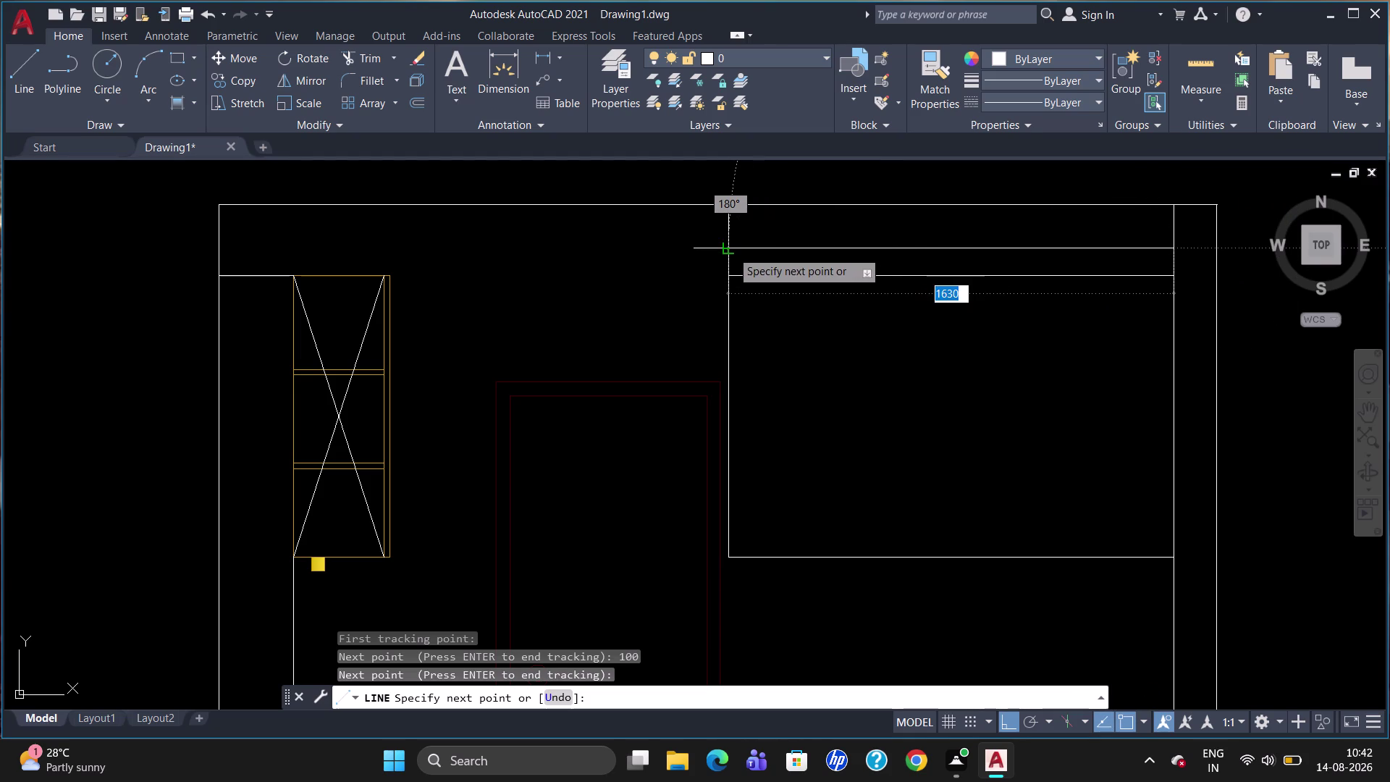
click(731, 250)
key(Escape)
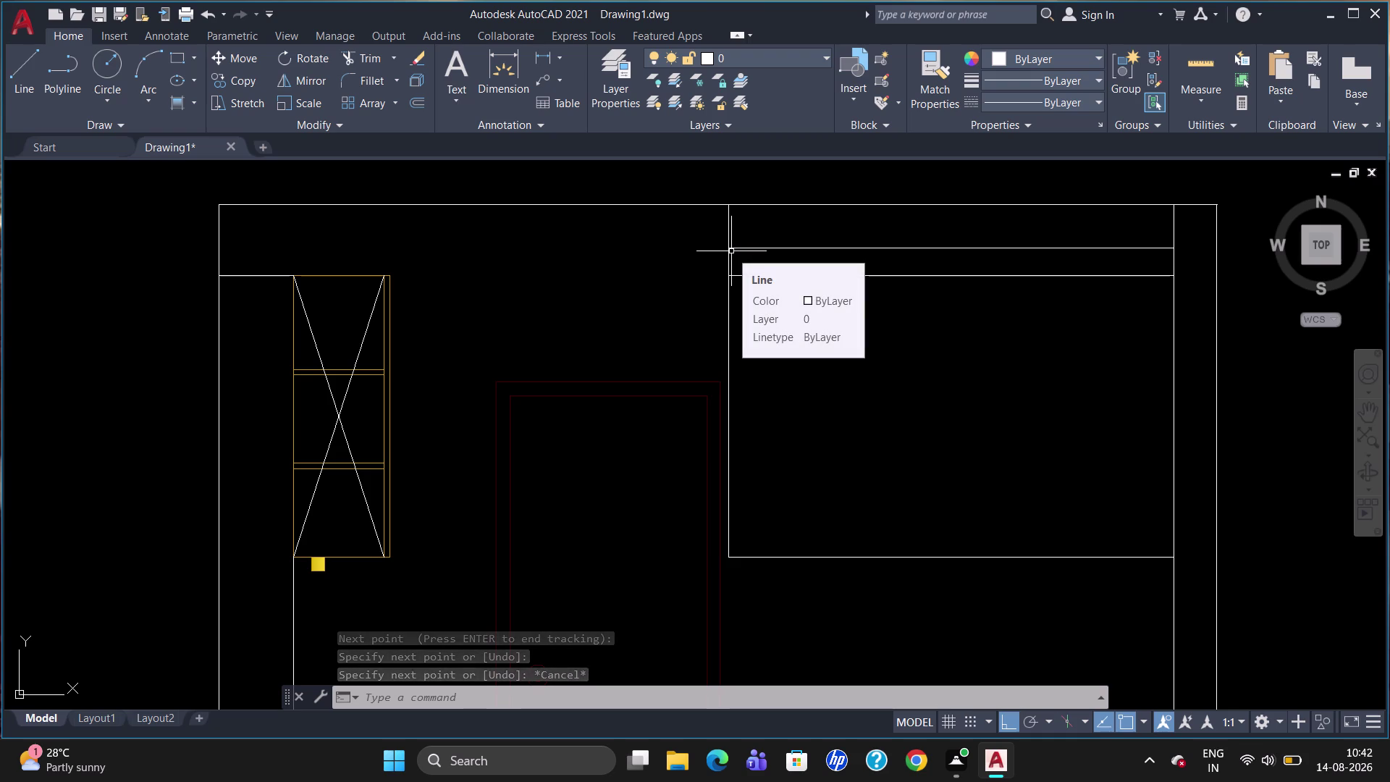
key(Escape)
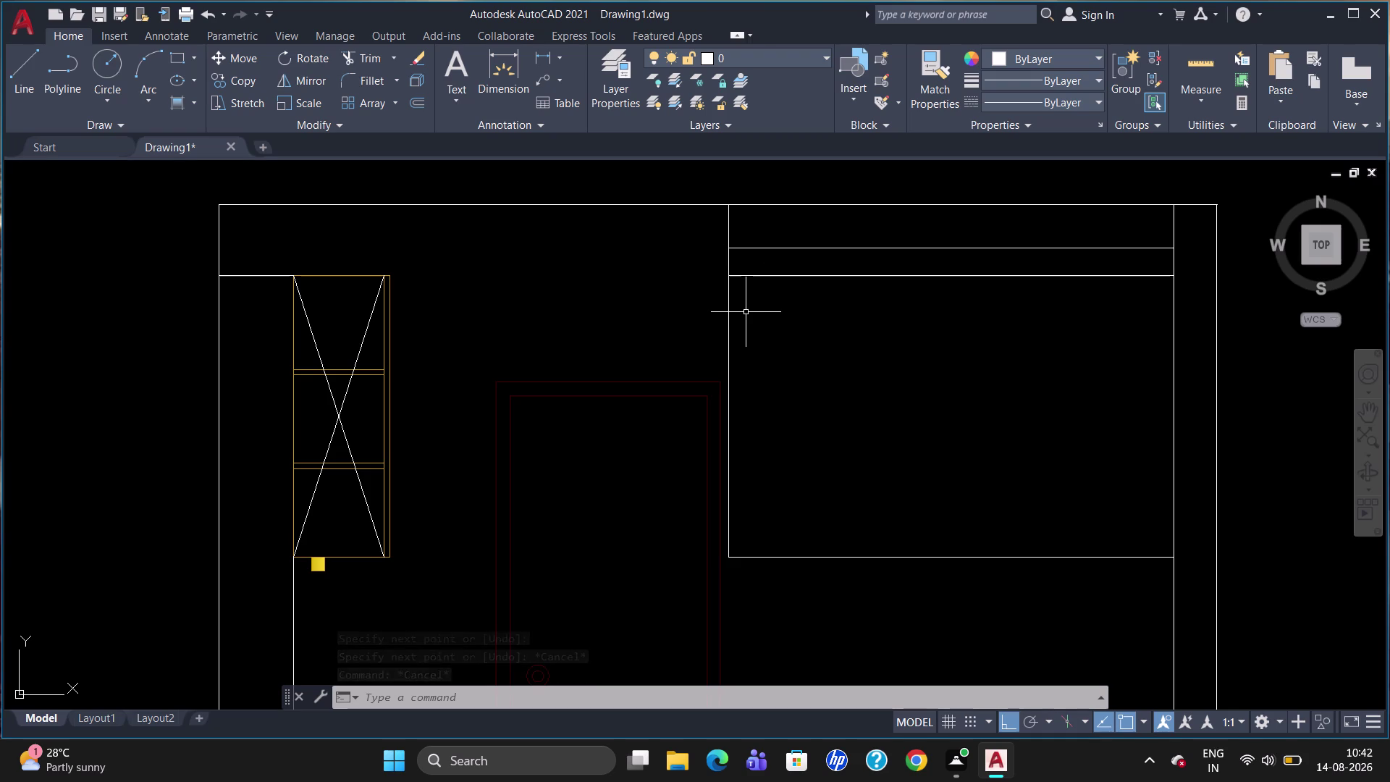
Draw a vertical line 350 left of the top-right corner down to the cabinet bottom.
key(l)
key(Return)
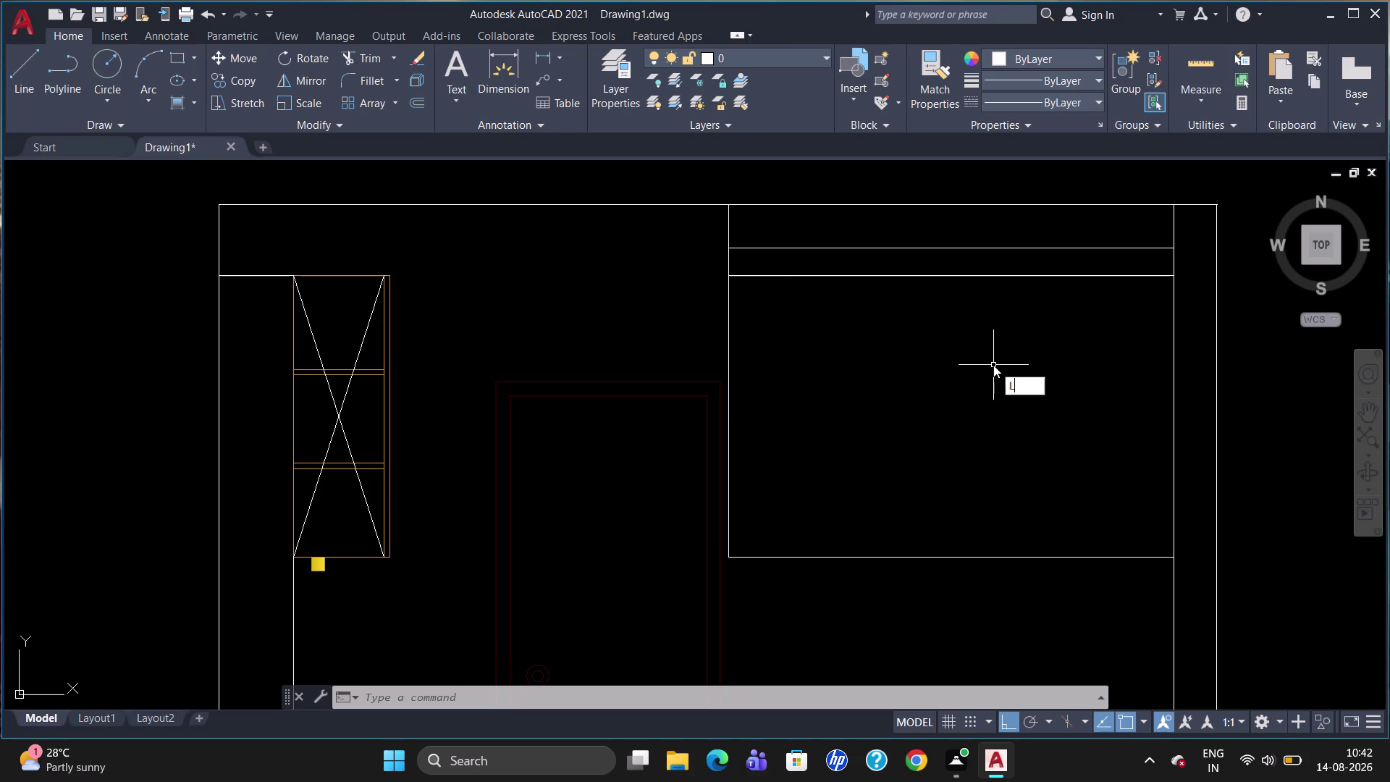
text(TK)
key(Return)
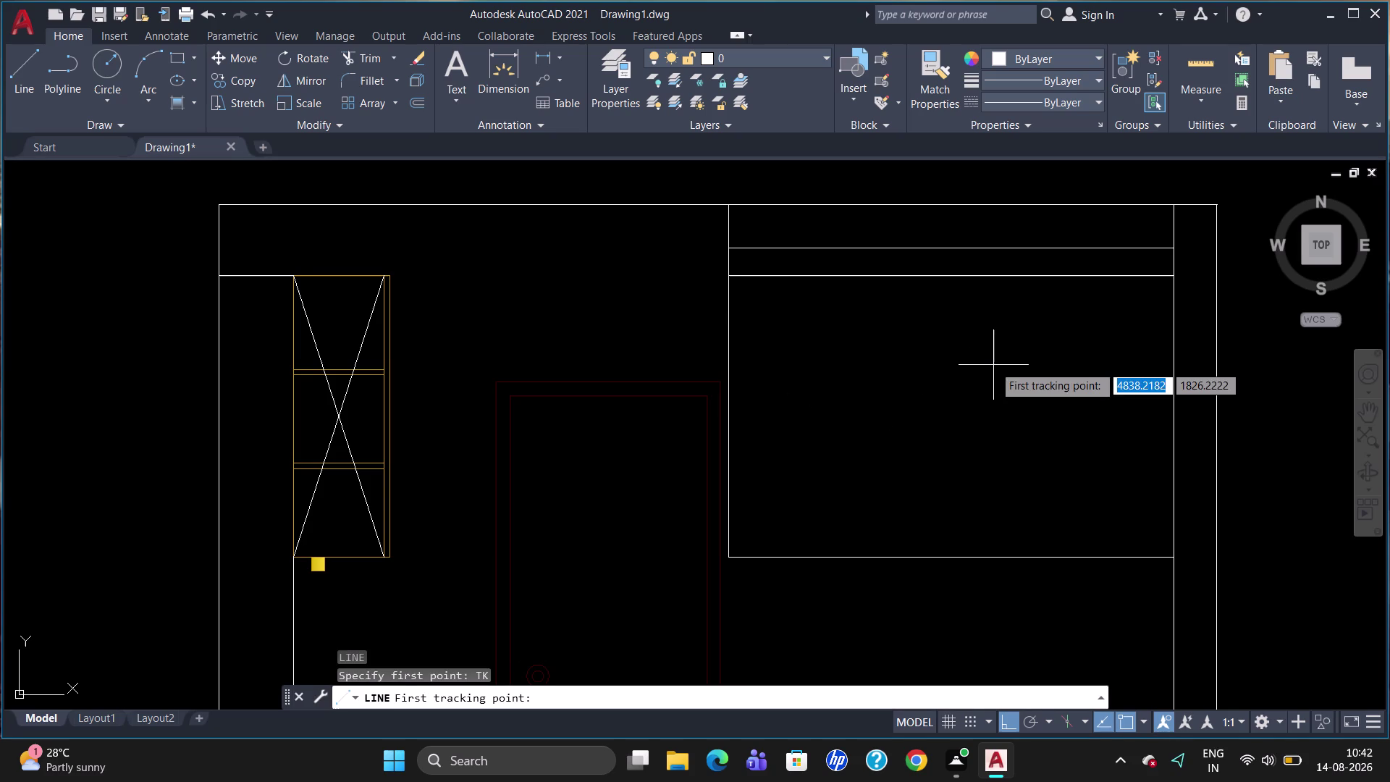
click(1172, 279)
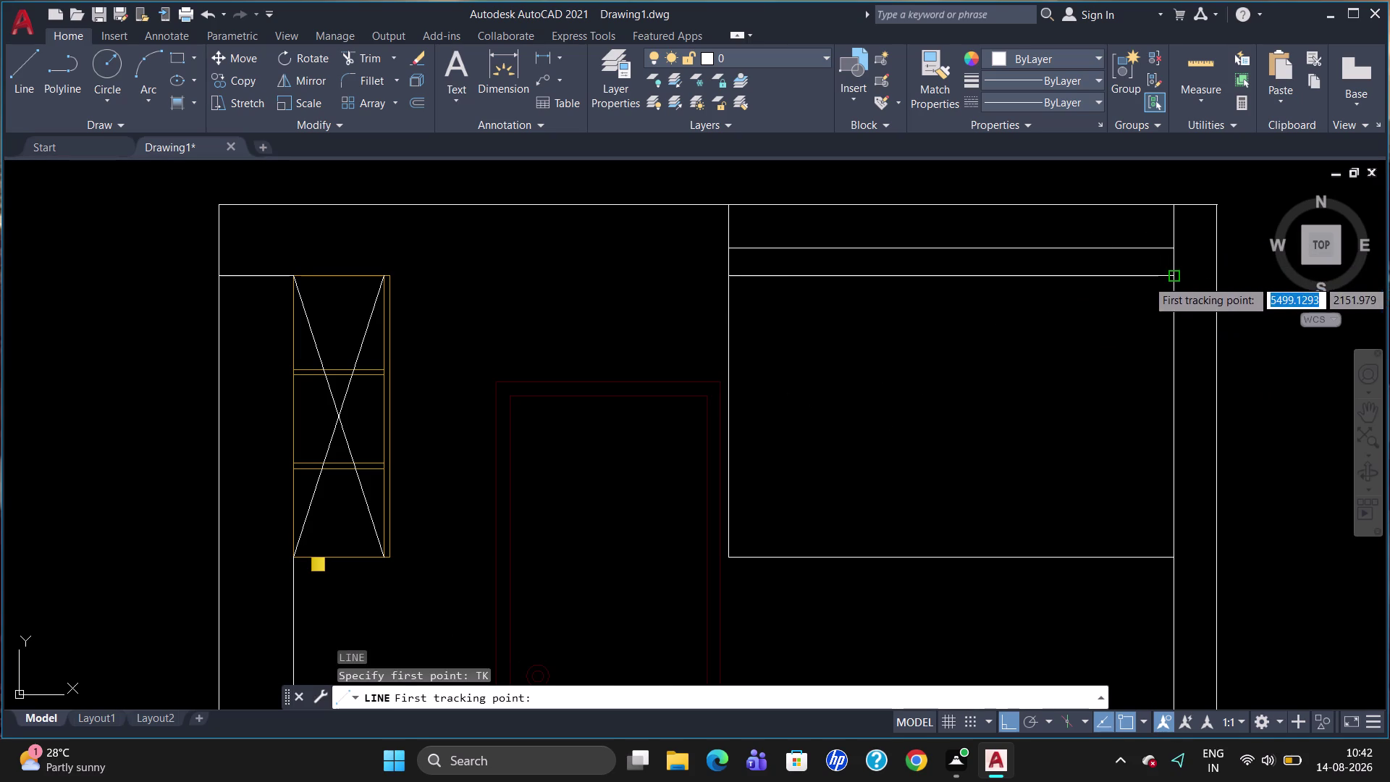
text(3)
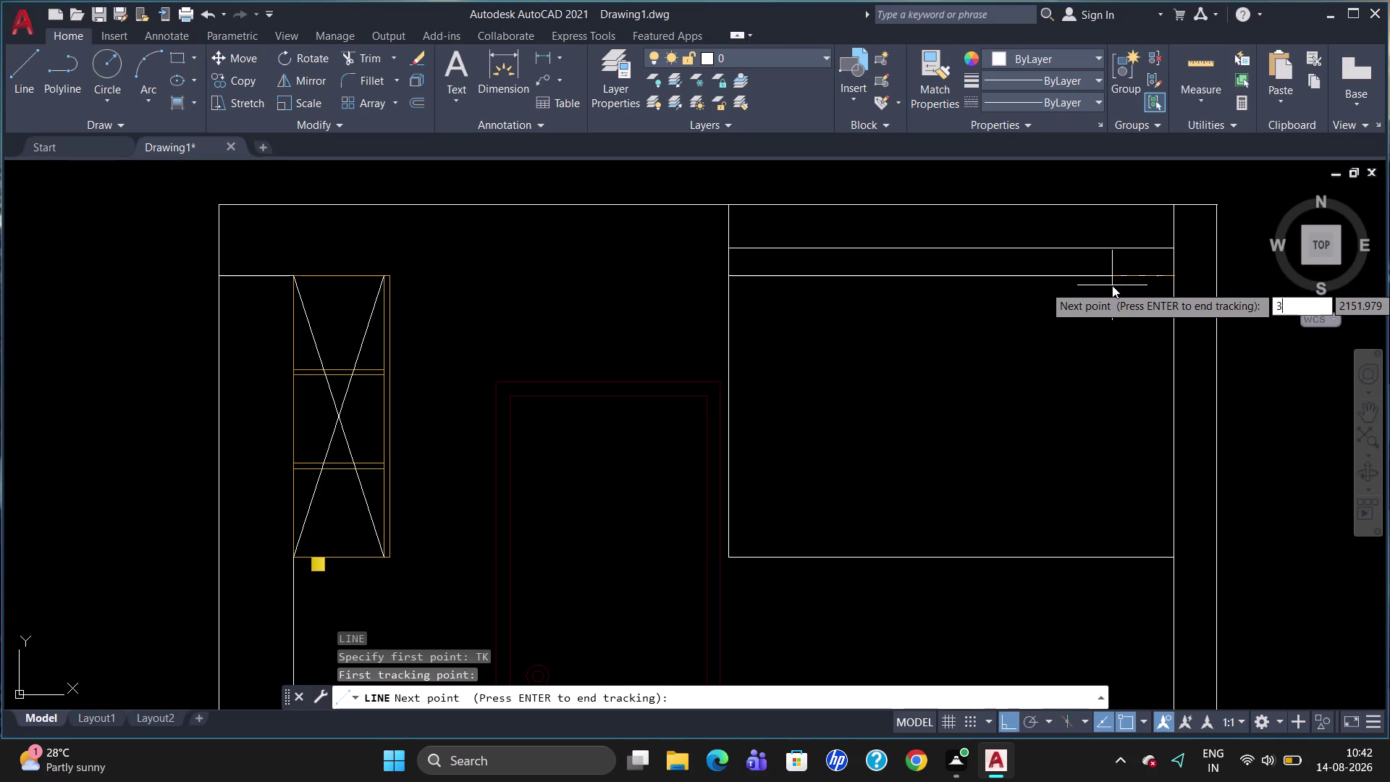
text(50)
key(Return)
key(Return)
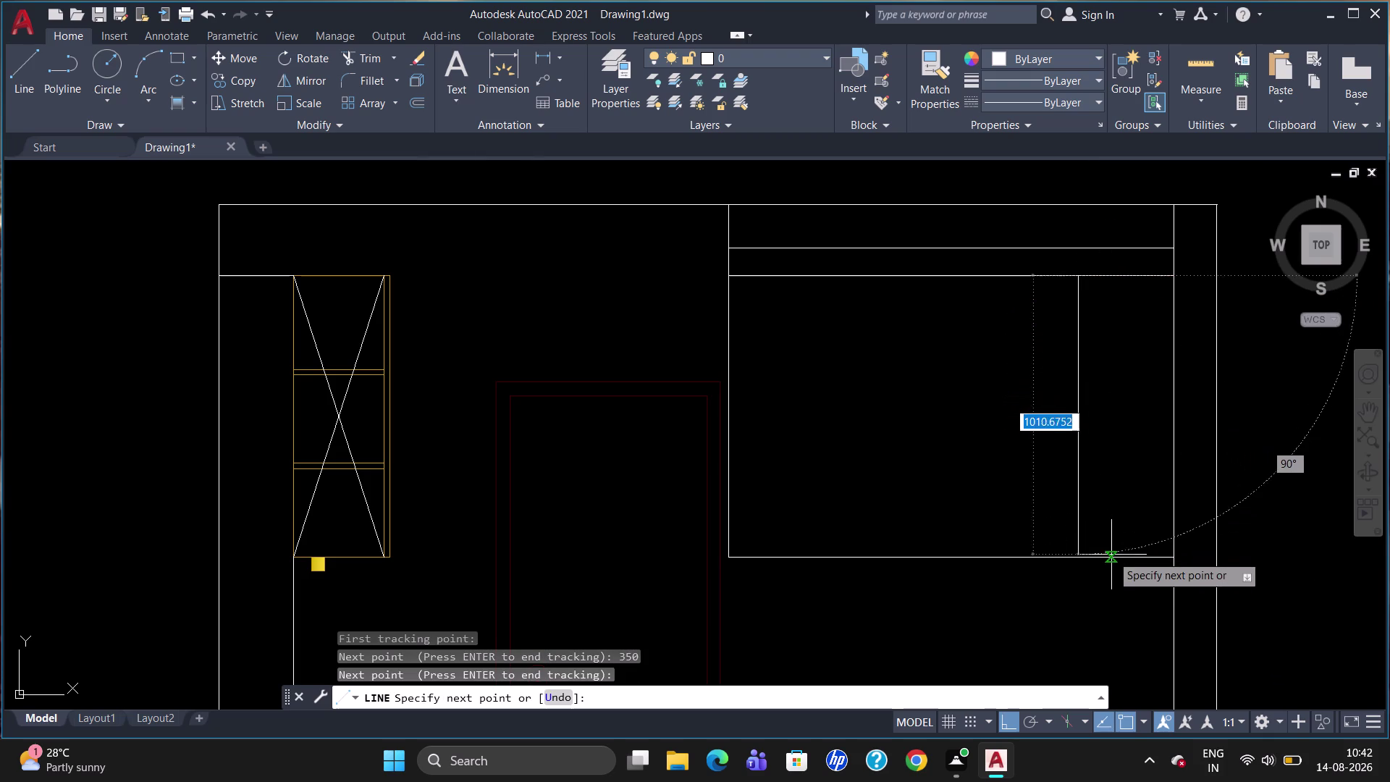
click(1078, 561)
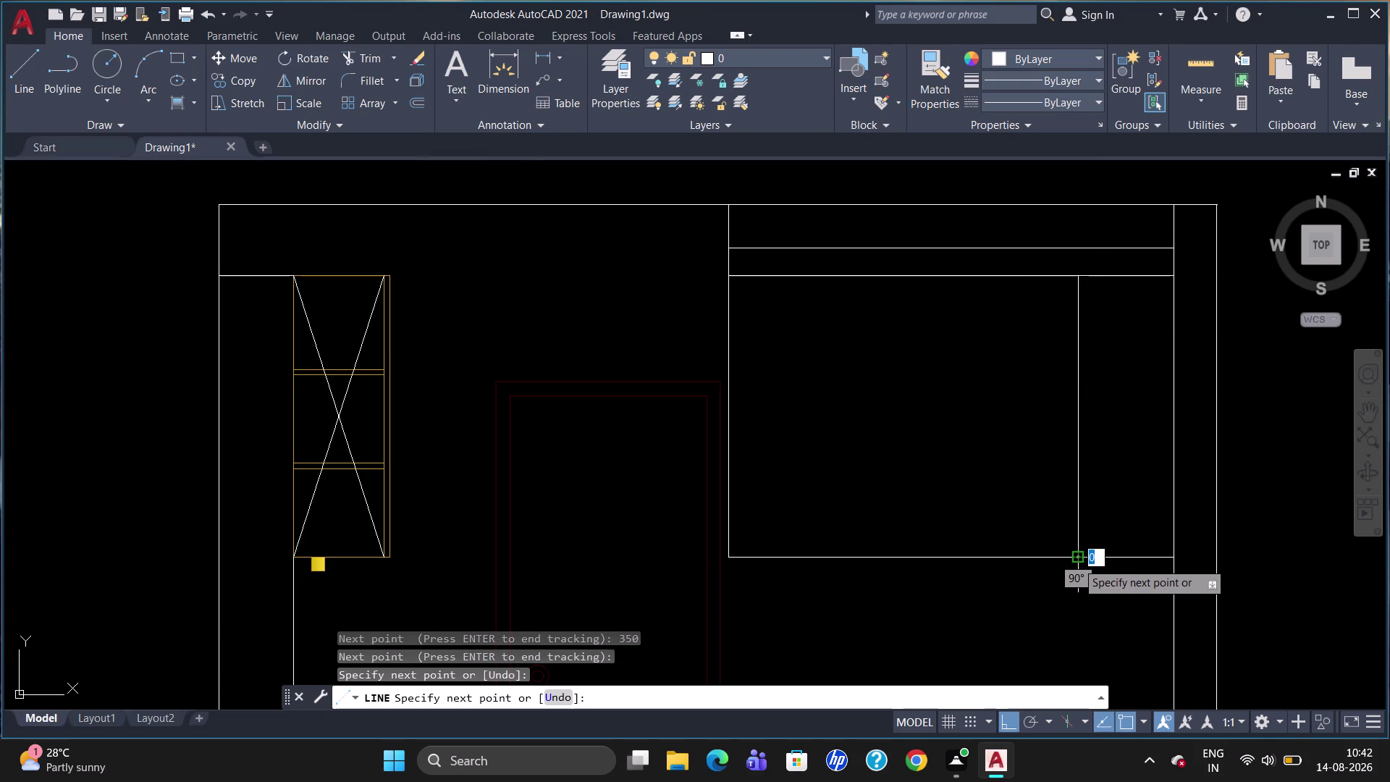
key(Escape)
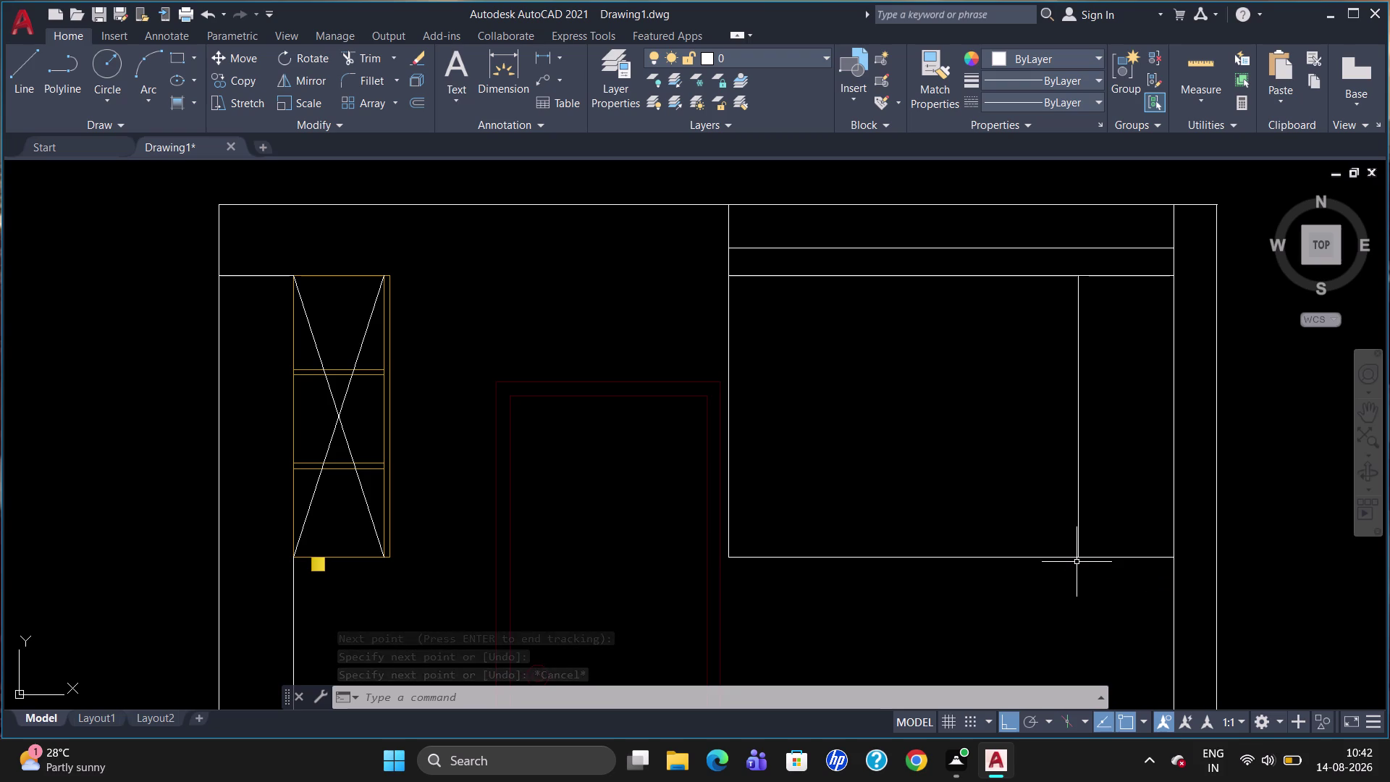
Offset the vertical divider 20 units to the right.
key(o)
key(Return)
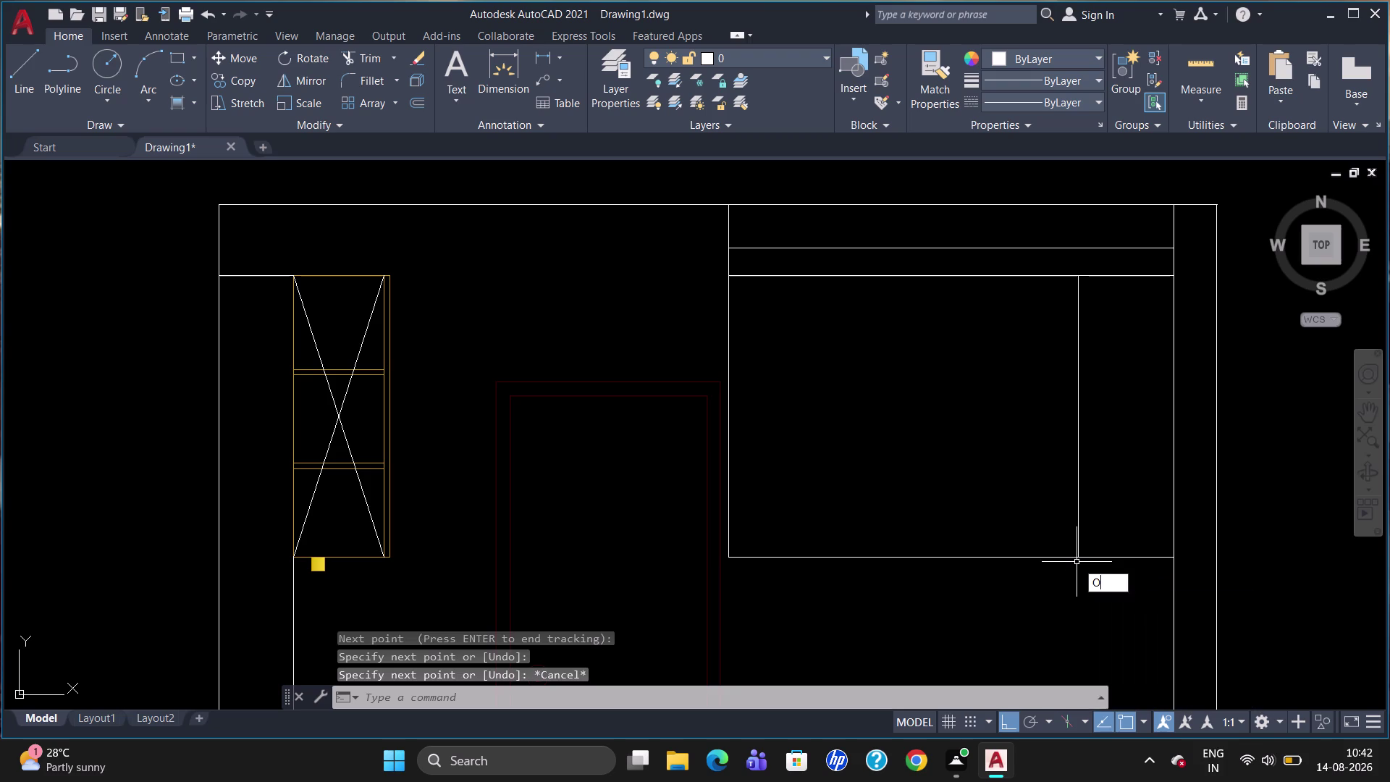
text(20)
key(Return)
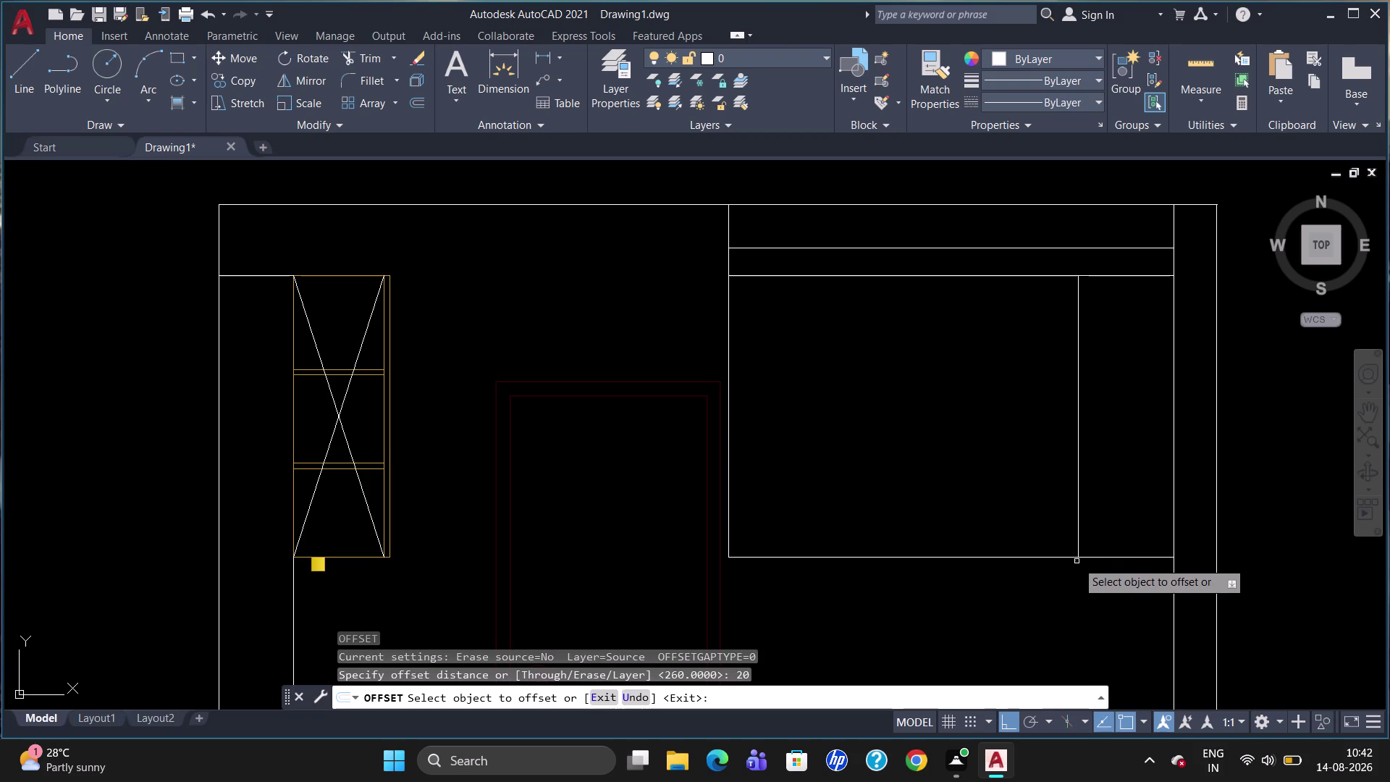
click(1078, 476)
click(1099, 482)
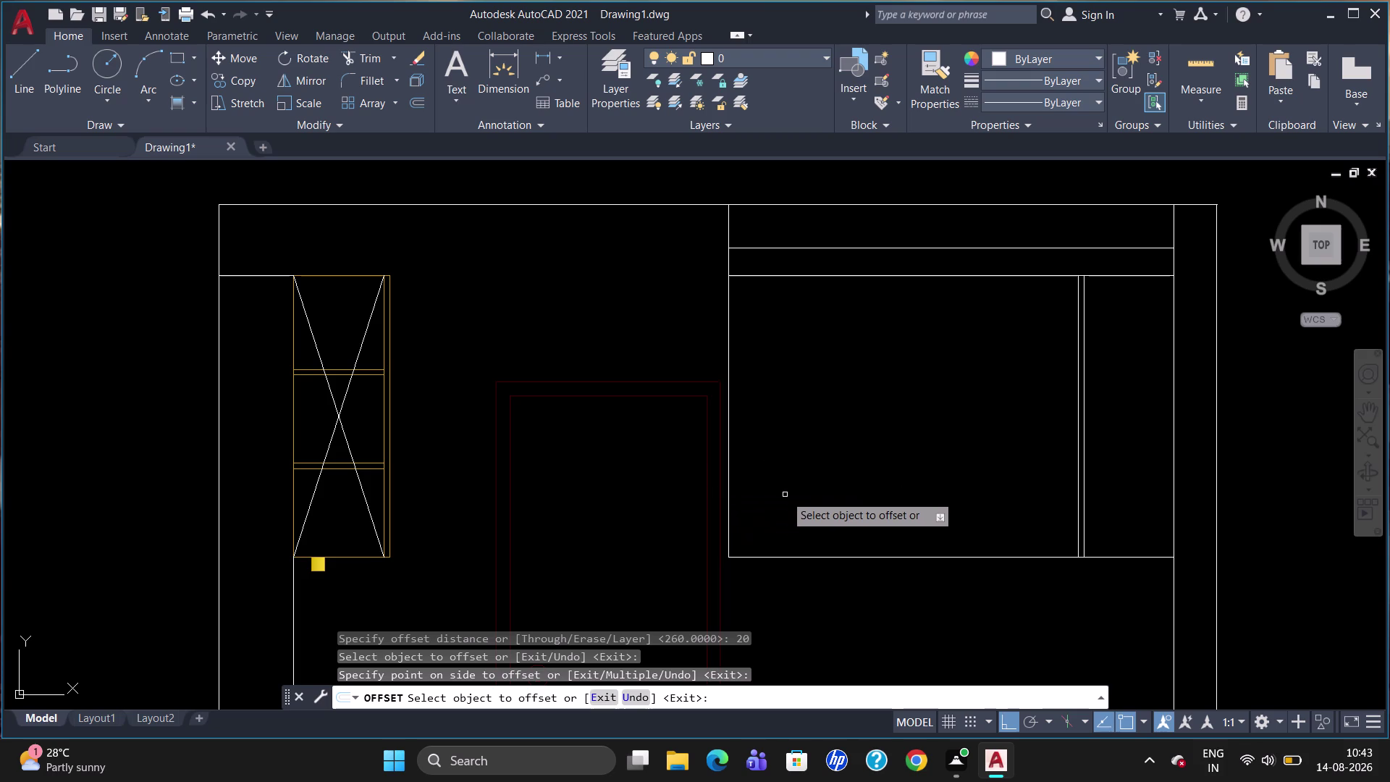
key(Escape)
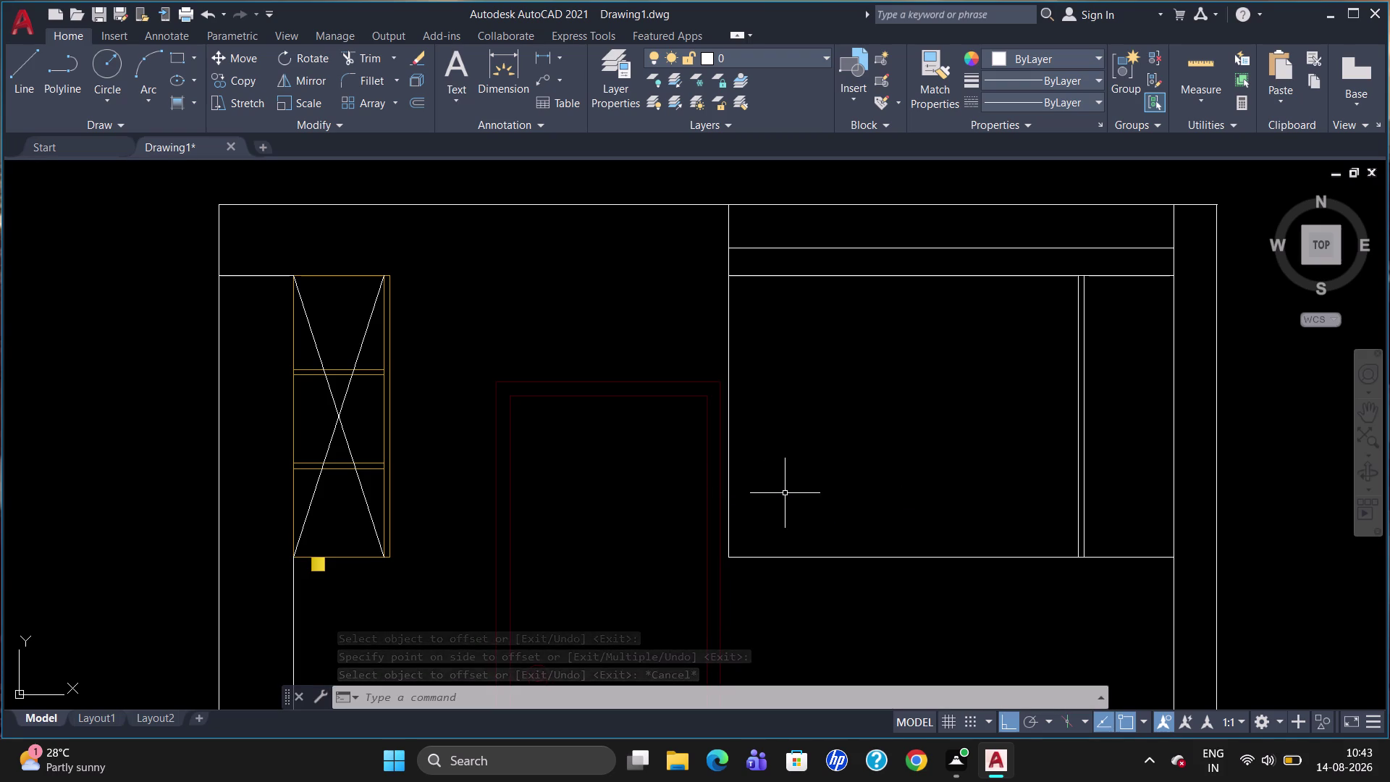
Attempt a tracked line 840 units from the corner, then cancel the misplaced line.
key(l)
key(Return)
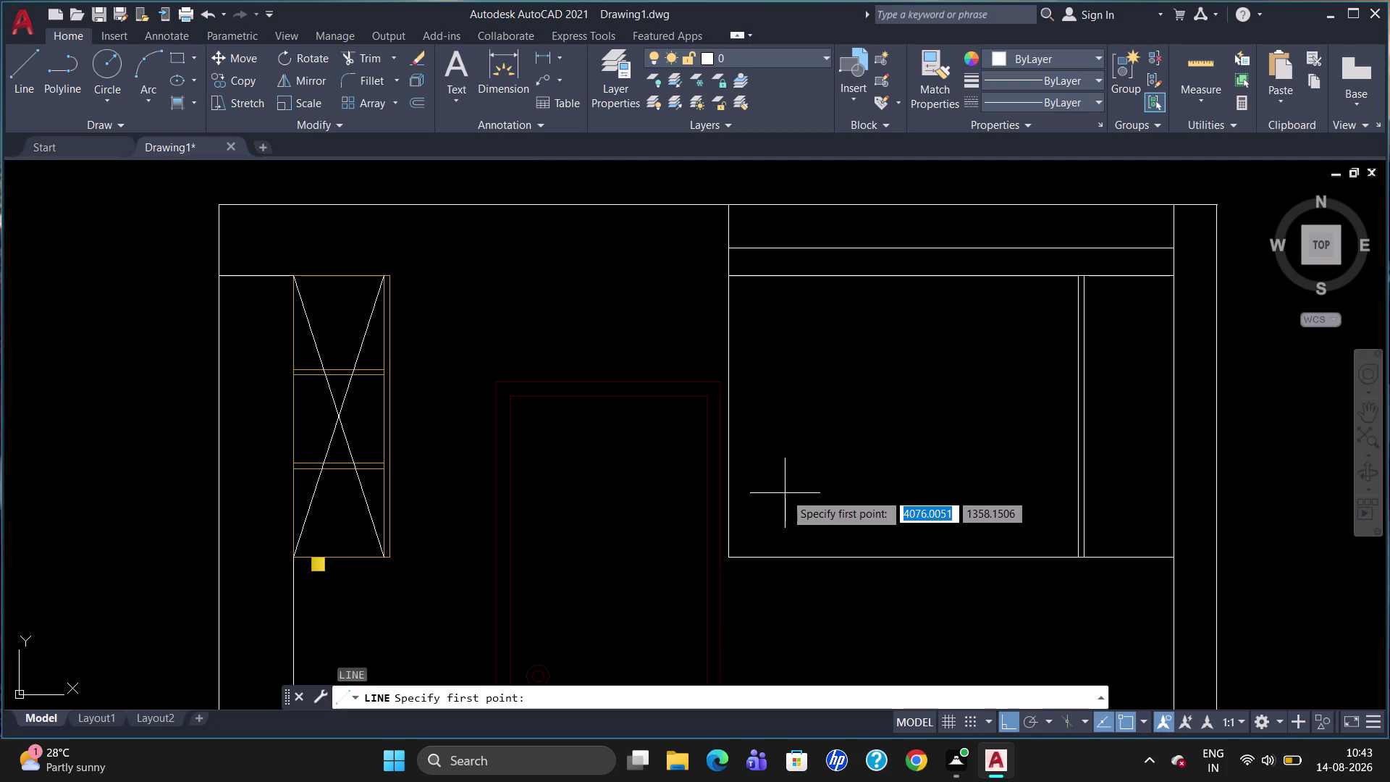
text(T)
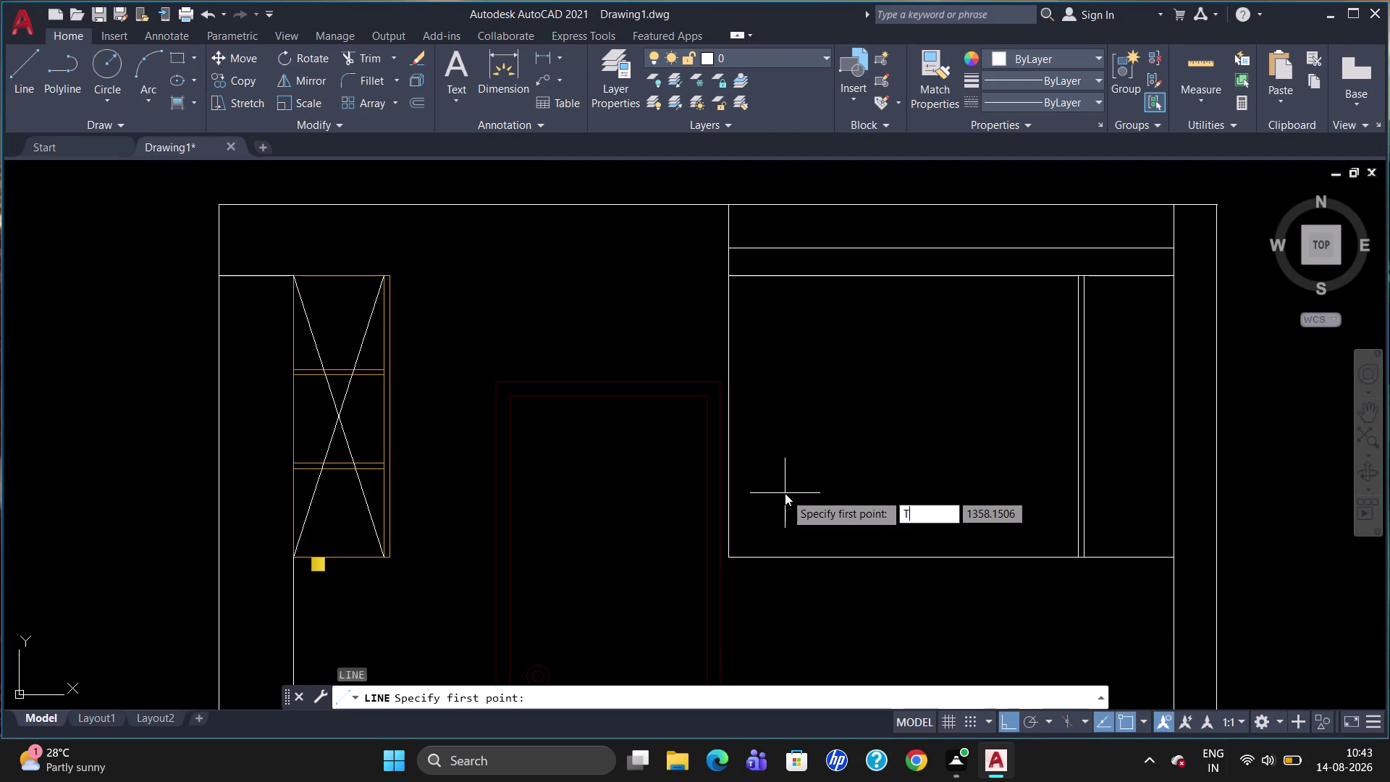
text(K)
key(Return)
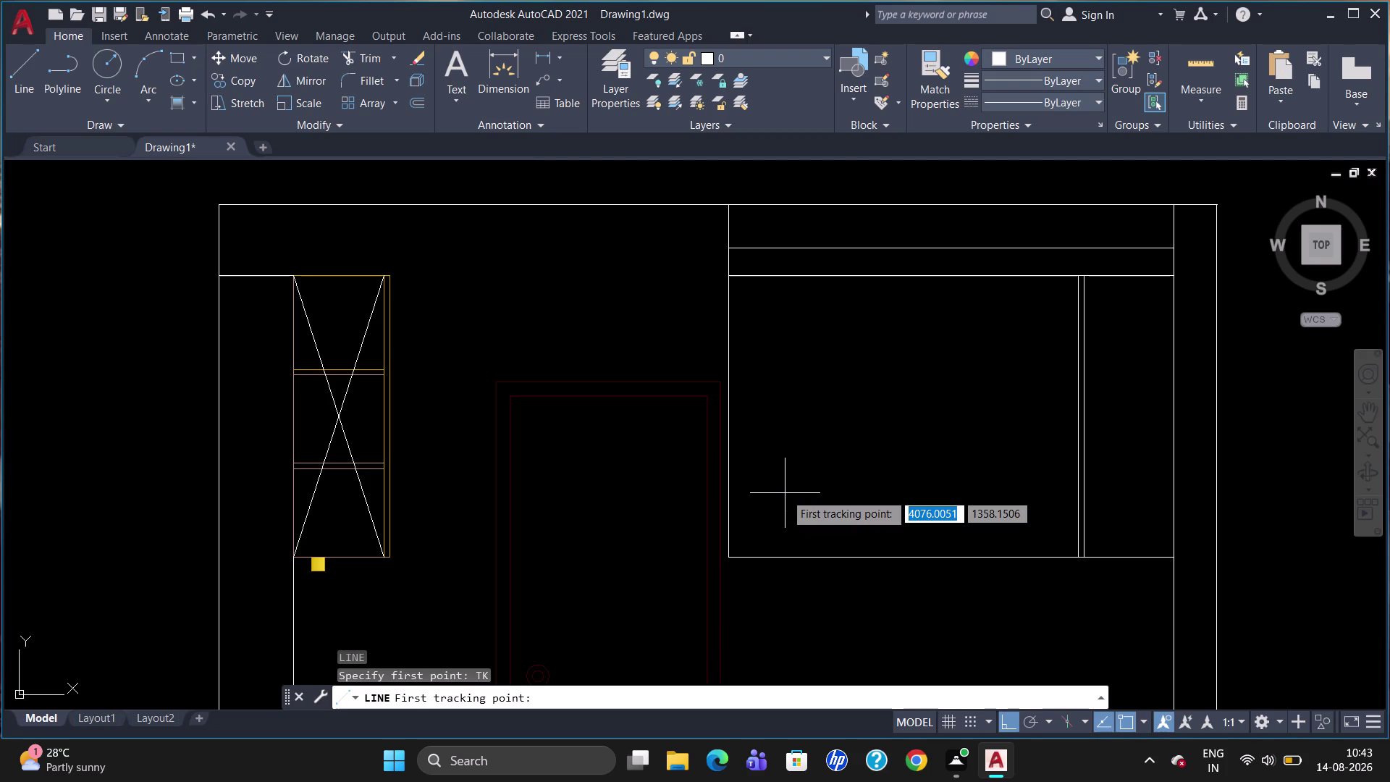
key(8)
text(4)
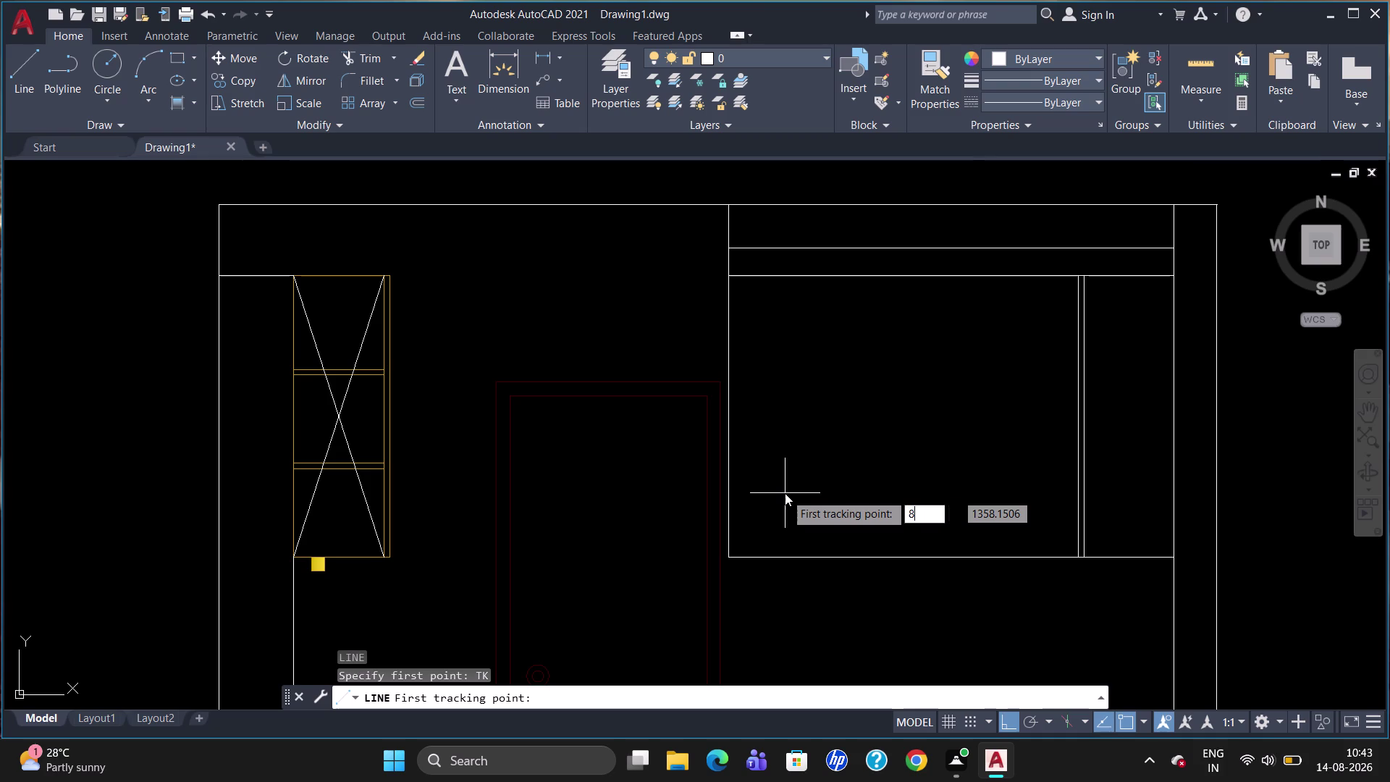
text(0)
key(Return)
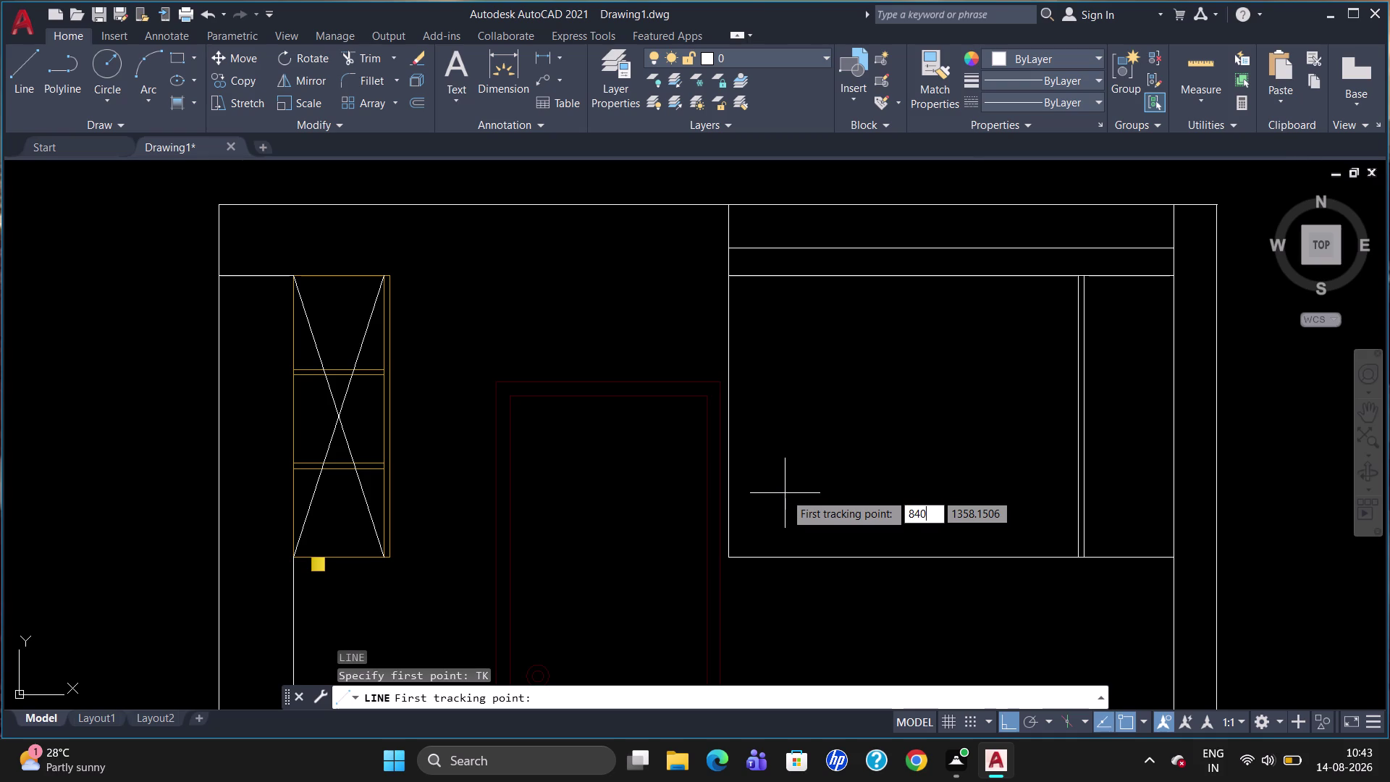
key(Return)
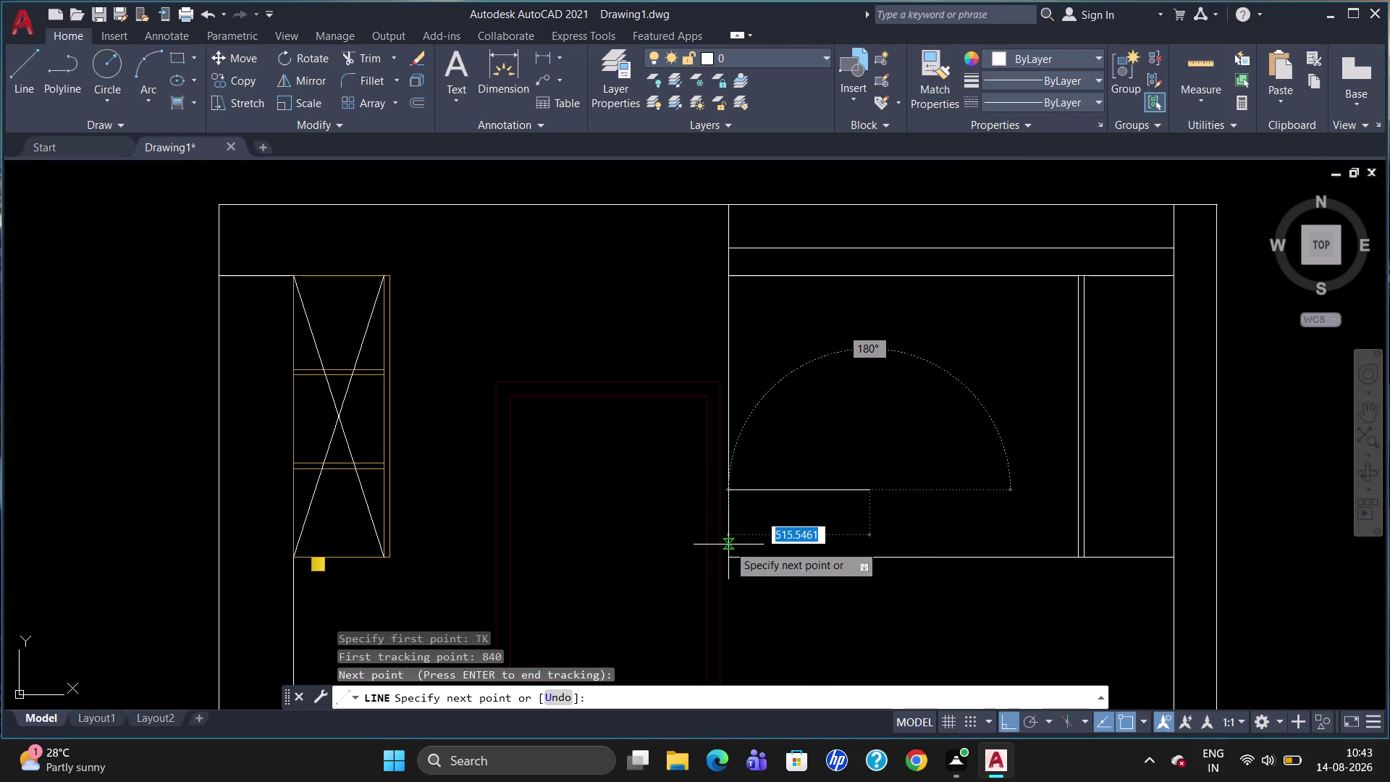
key(Escape)
Draw a vertical line 840 in from the bottom-left corner up to the cabinet top.
key(l)
key(Return)
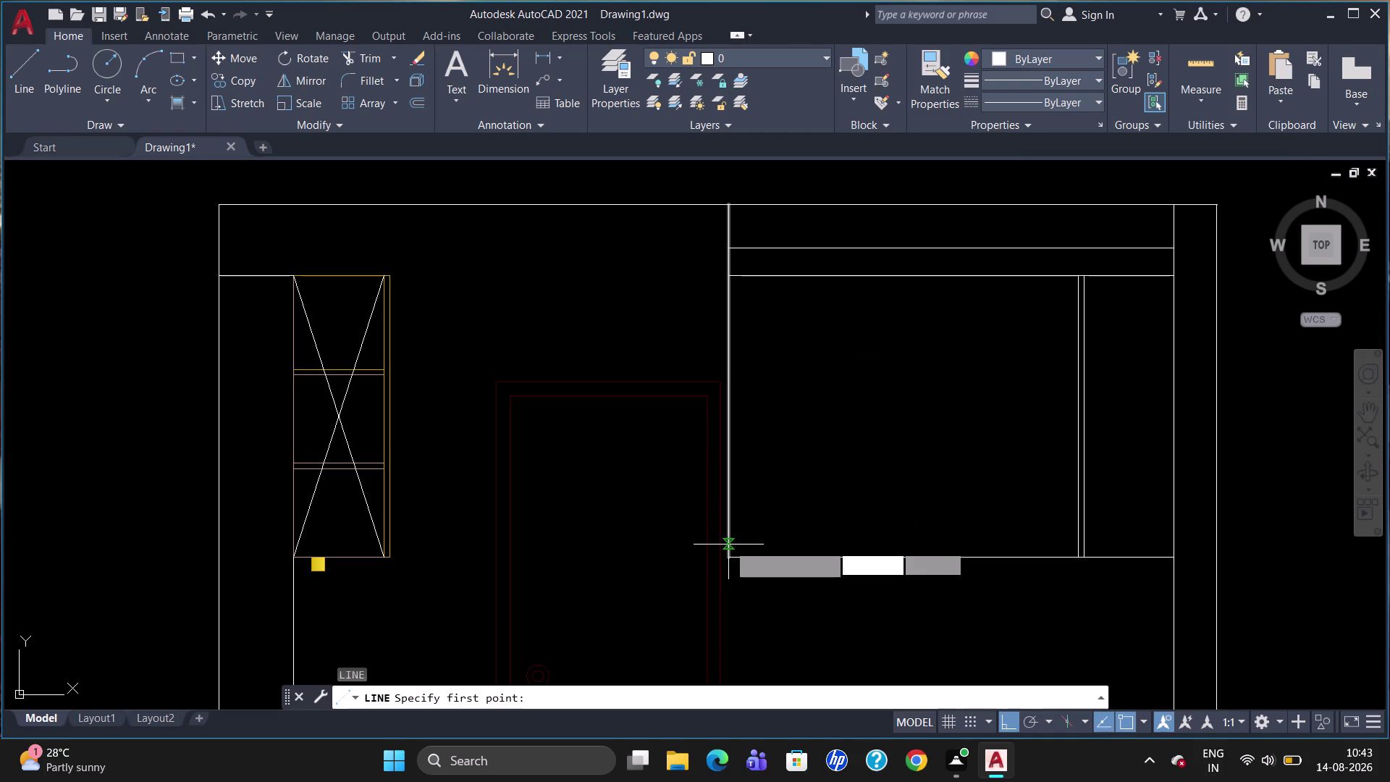
text(TK)
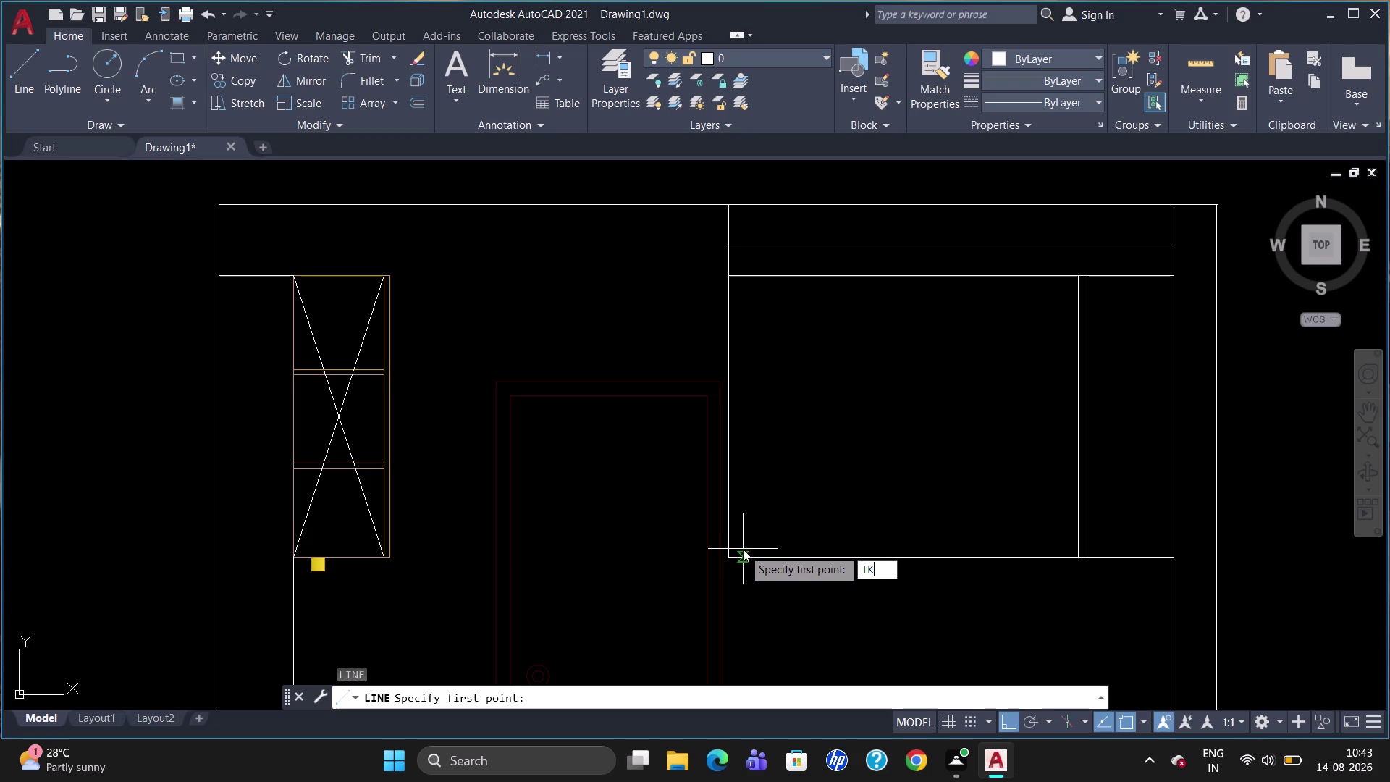
key(Return)
click(731, 558)
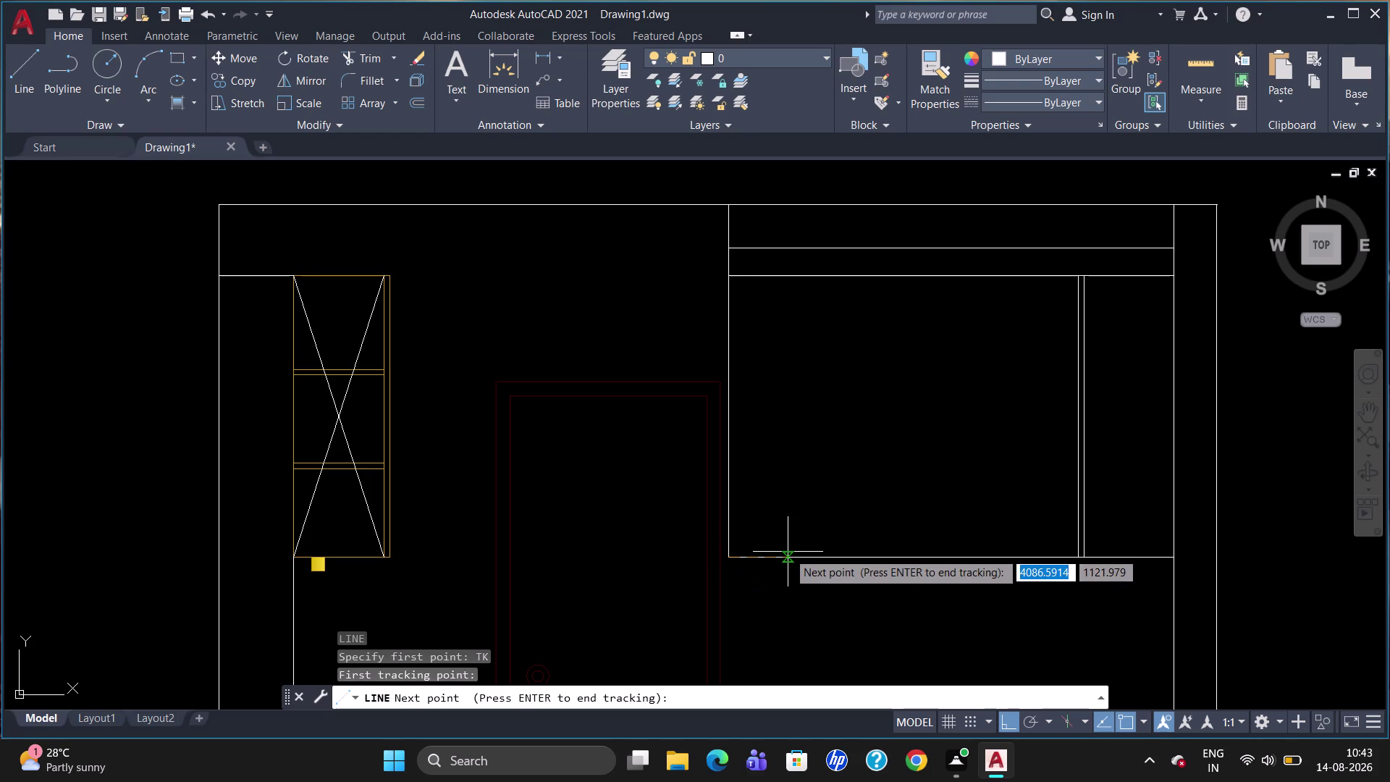
text(840)
key(Return)
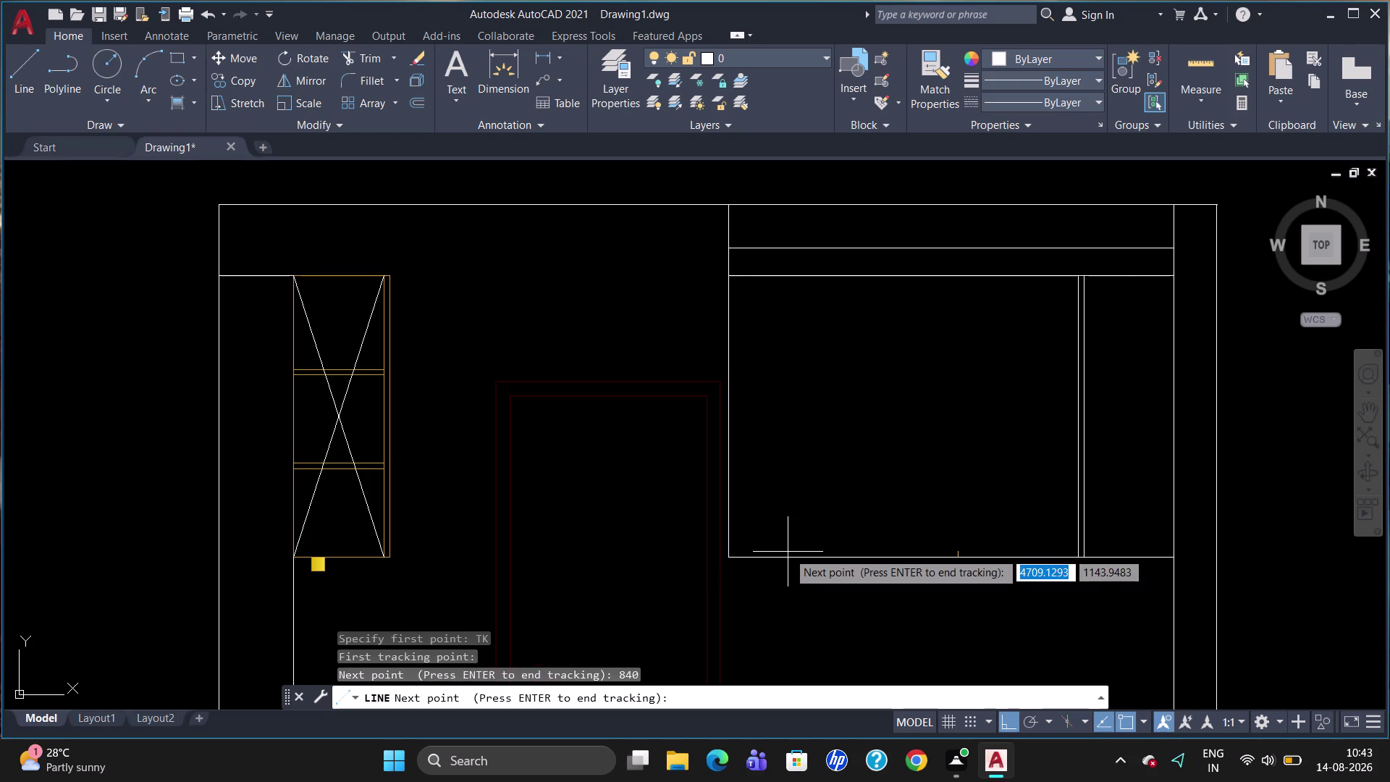
key(Return)
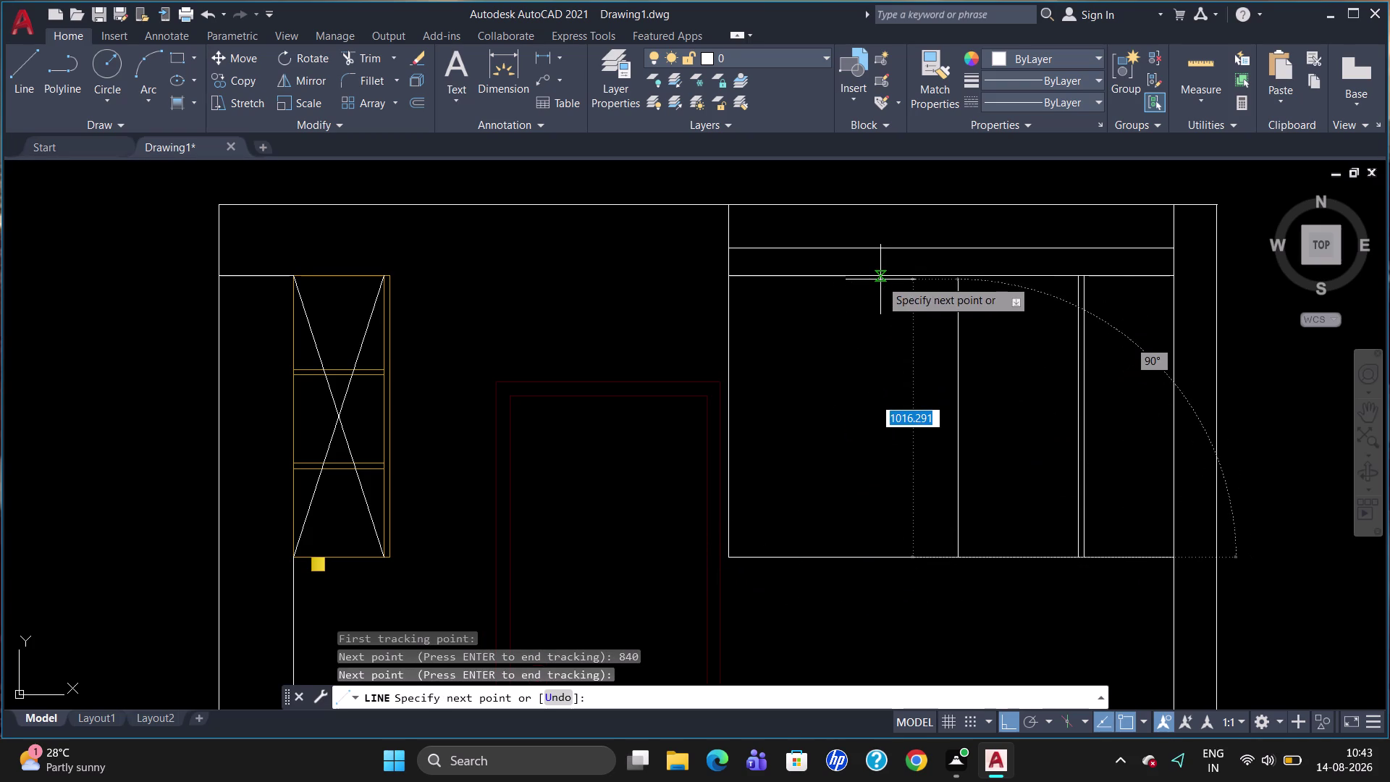
click(964, 270)
key(Escape)
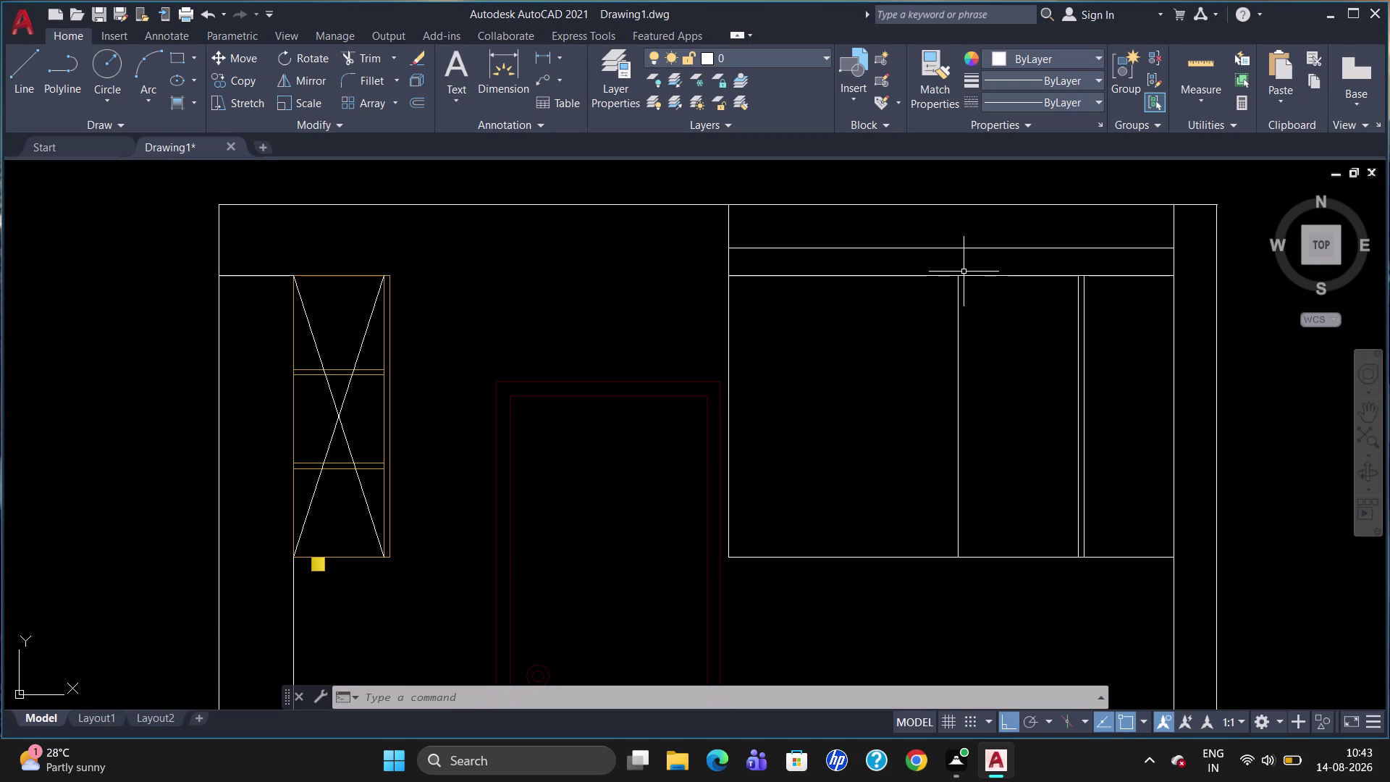
Check the 440 gap between the 840 and 350 dividers with a temporary linear dimension, then delete it.
text(DLI)
key(Return)
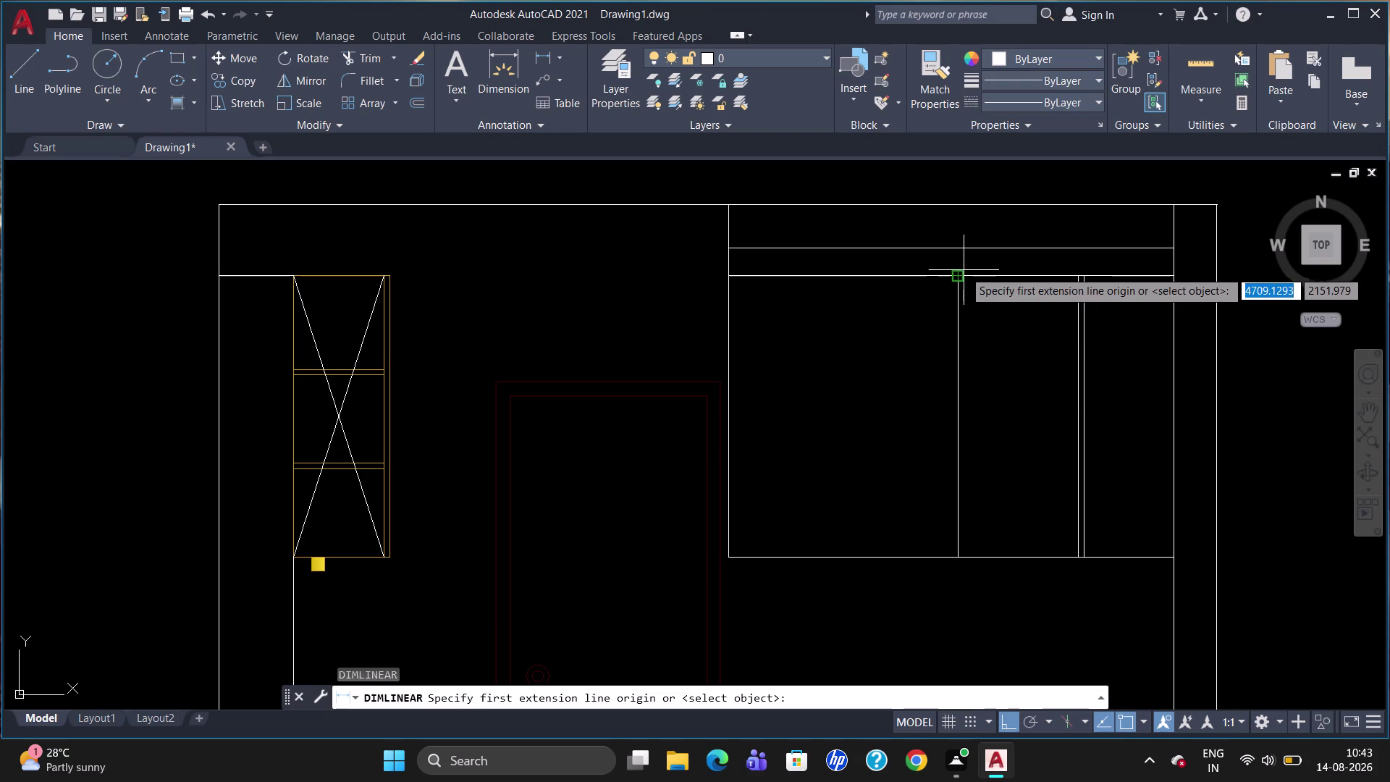
click(955, 370)
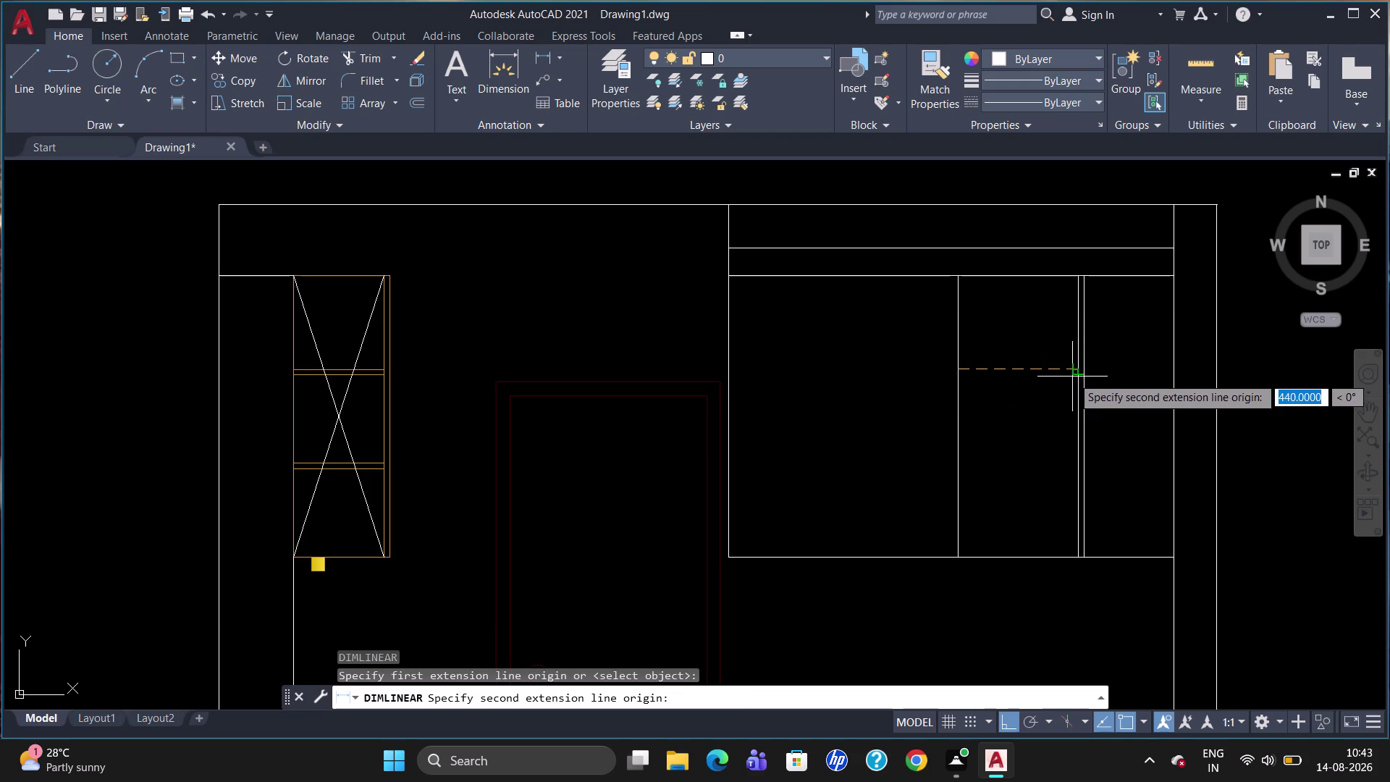
click(1075, 374)
click(1072, 374)
click(1031, 367)
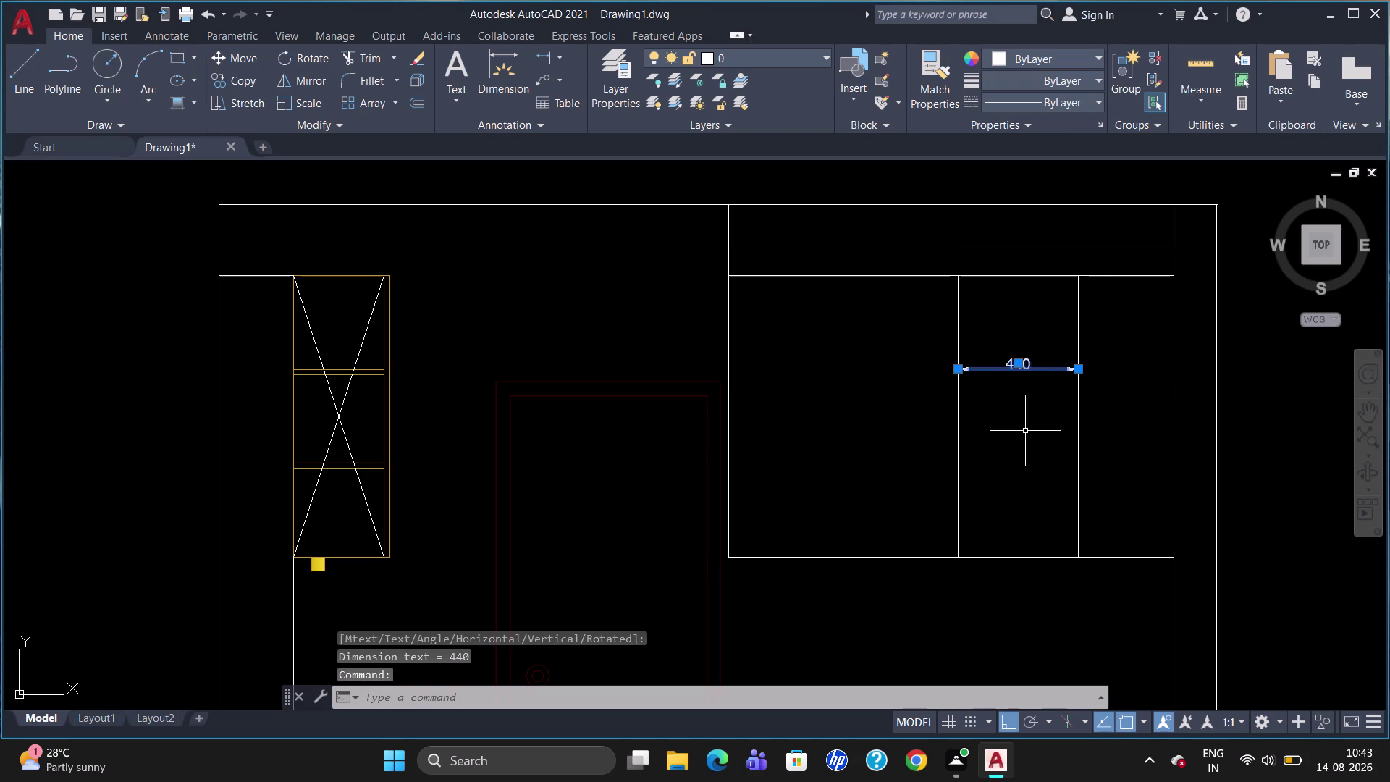
key(Delete)
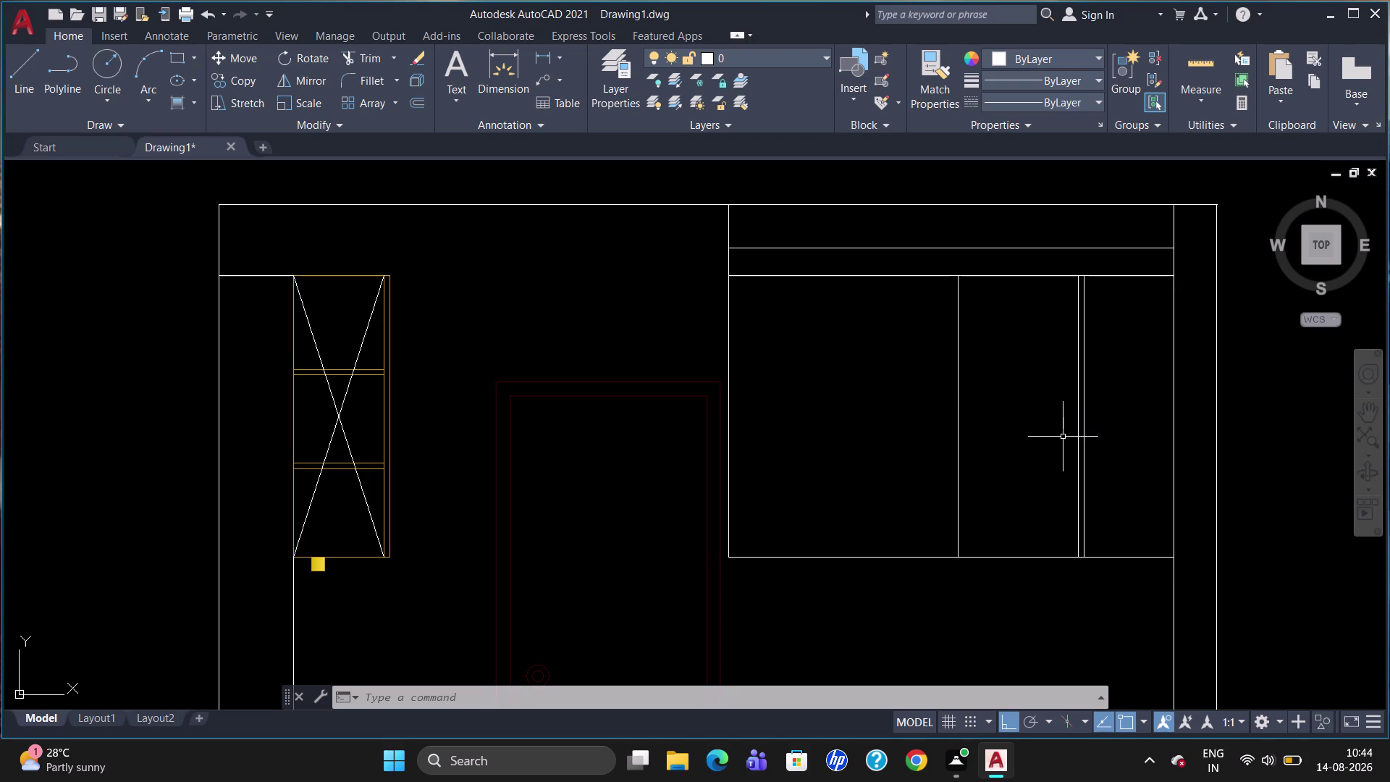
Divide the narrow section's vertical line into 3 equal parts.
text(DIV)
key(Return)
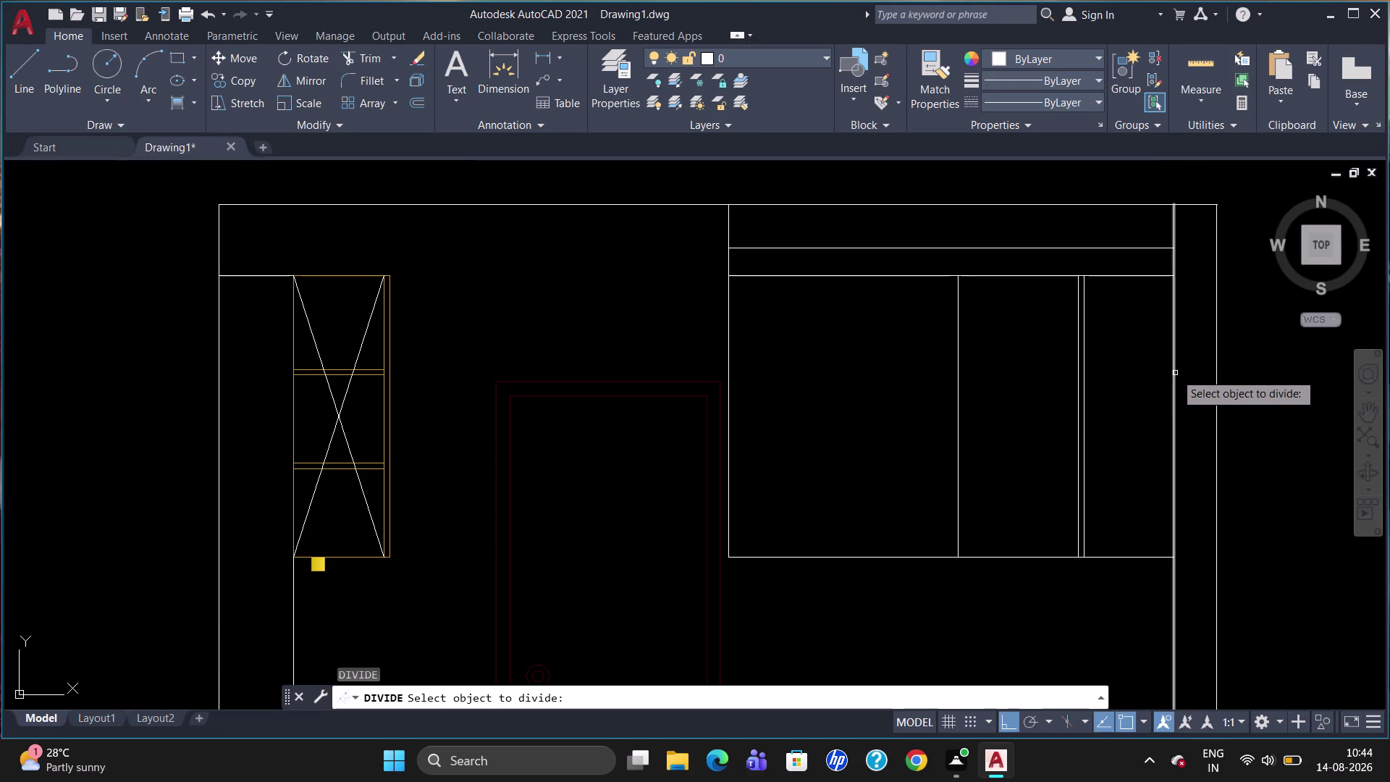
click(1084, 388)
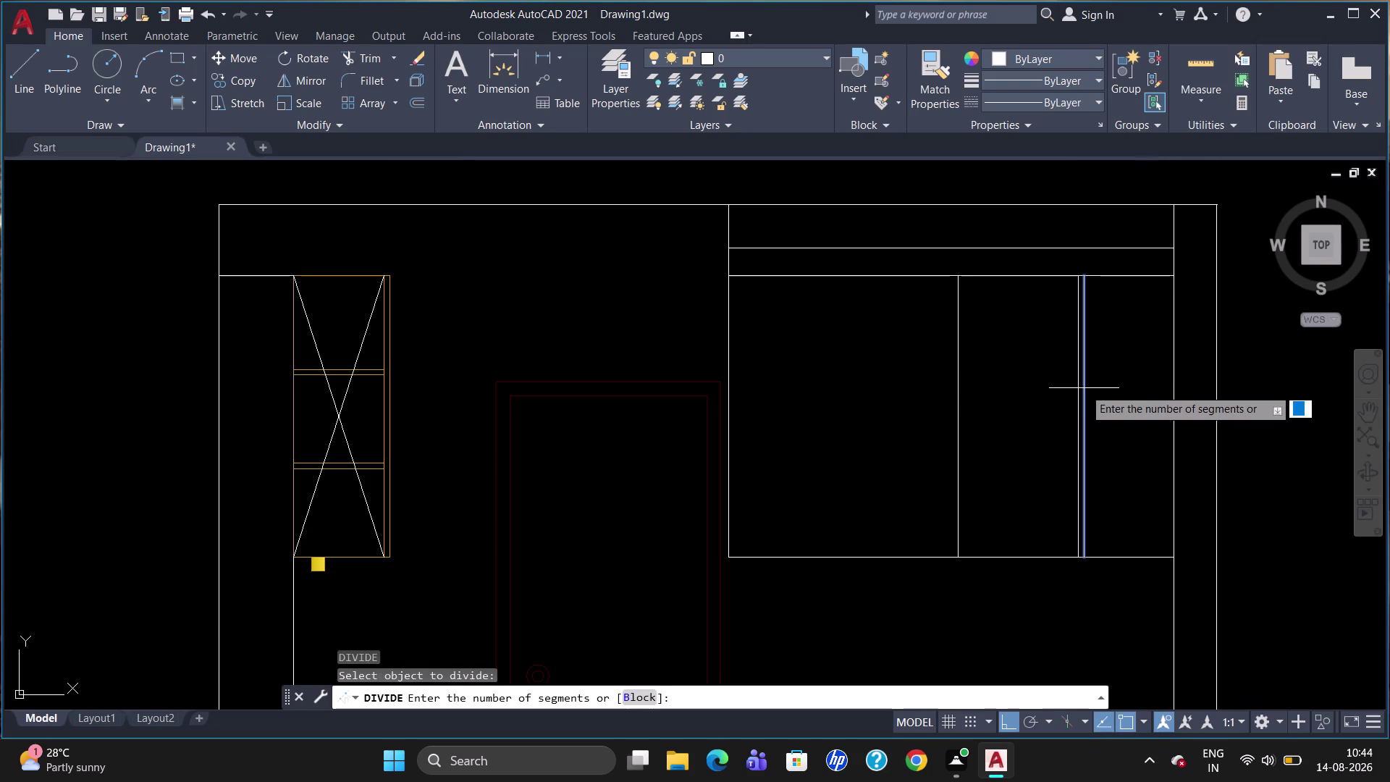
key(3)
key(Return)
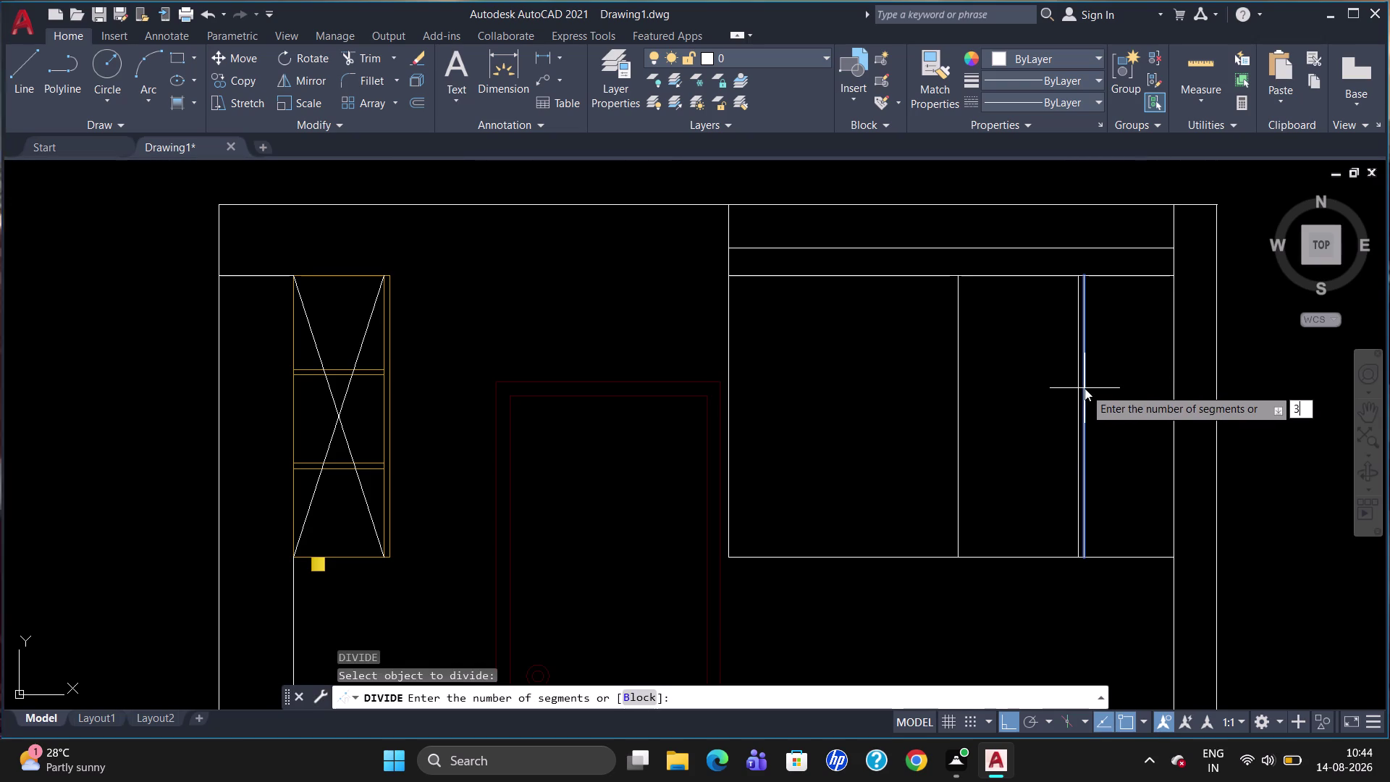
scroll(up, 3)
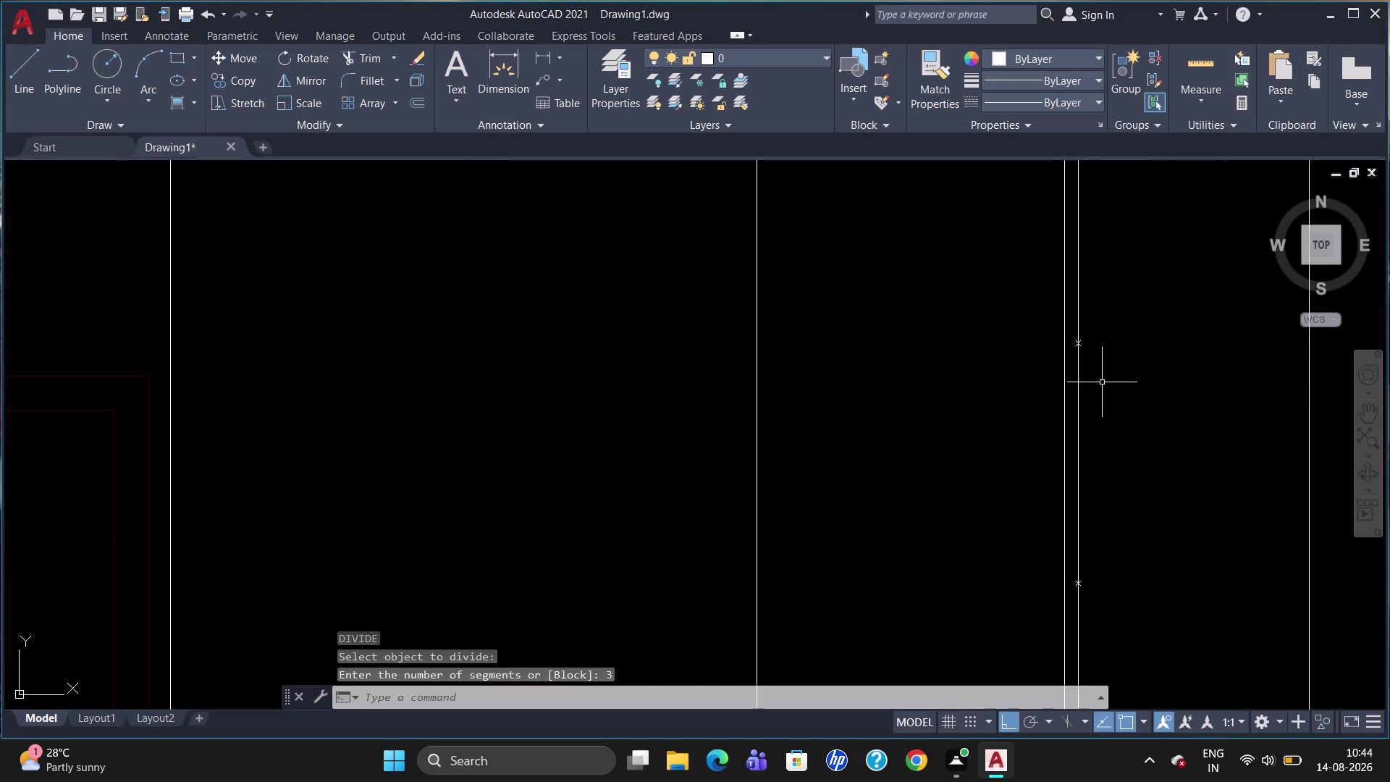
scroll(down, 3)
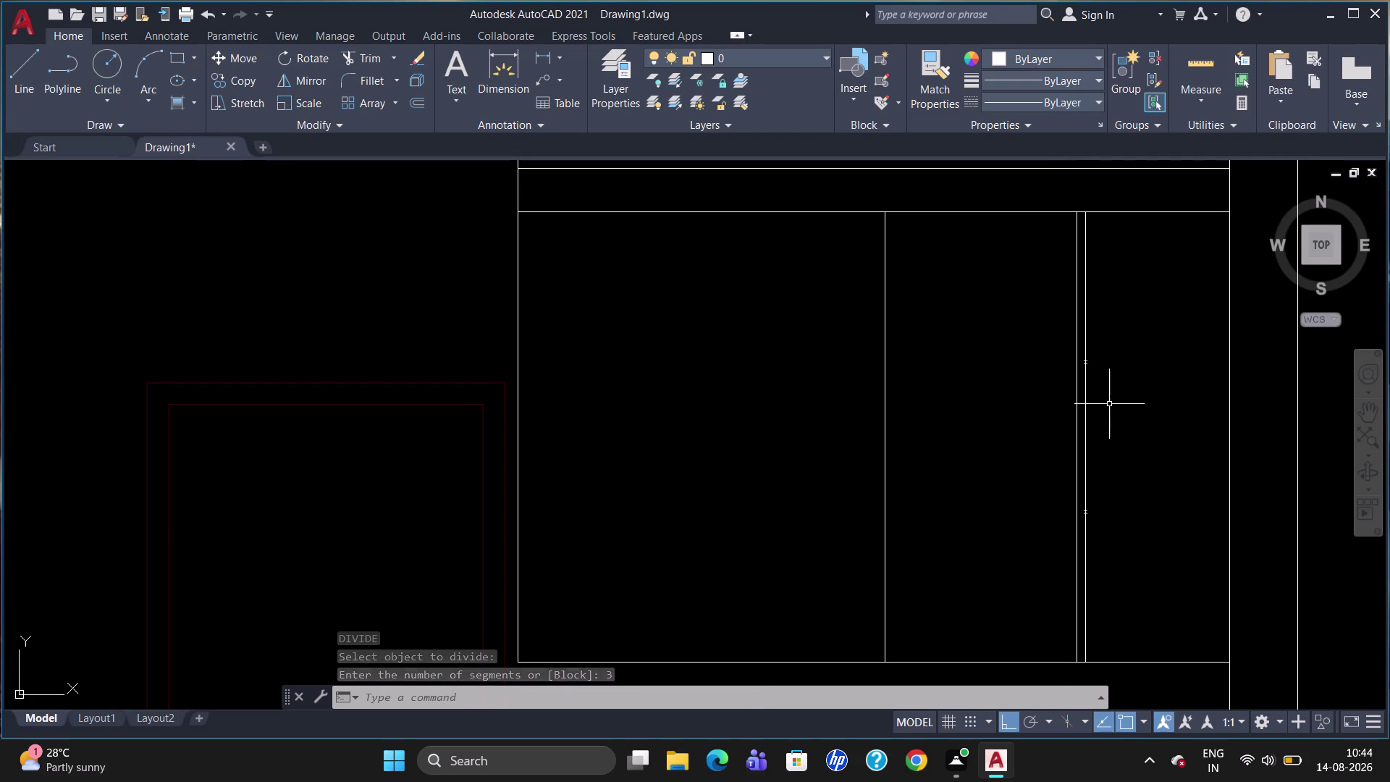
Draw two shelf lines from the upper and lower division points to the cabinet's right edge.
key(l)
key(Return)
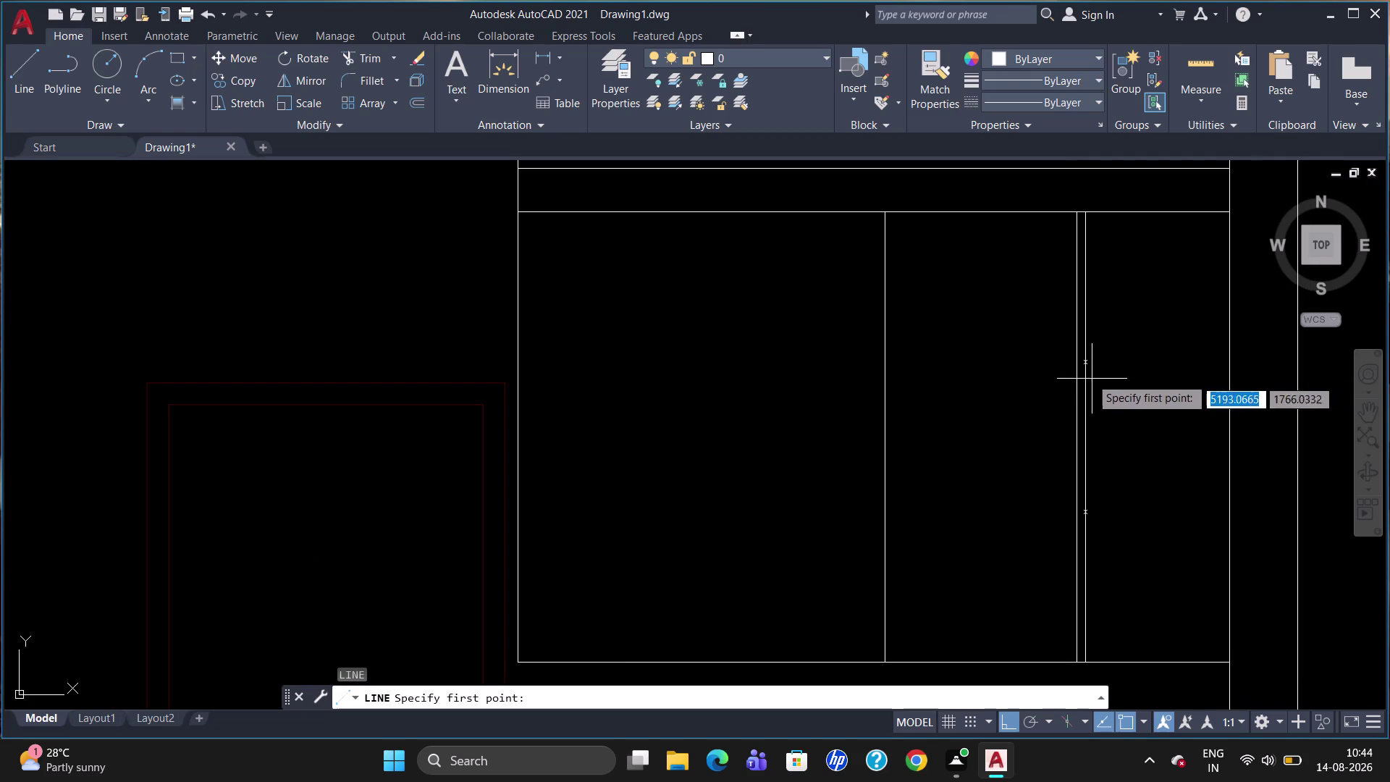
click(1085, 360)
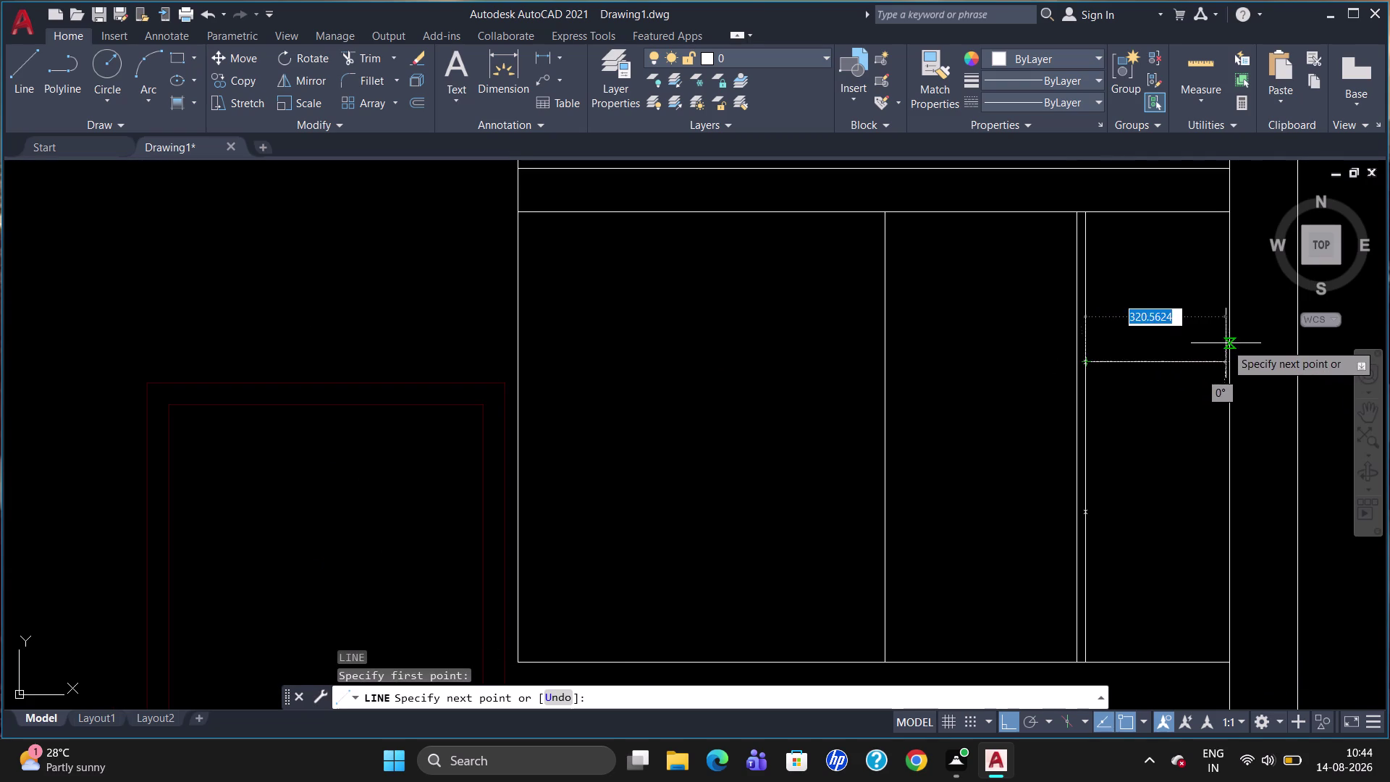
click(1227, 361)
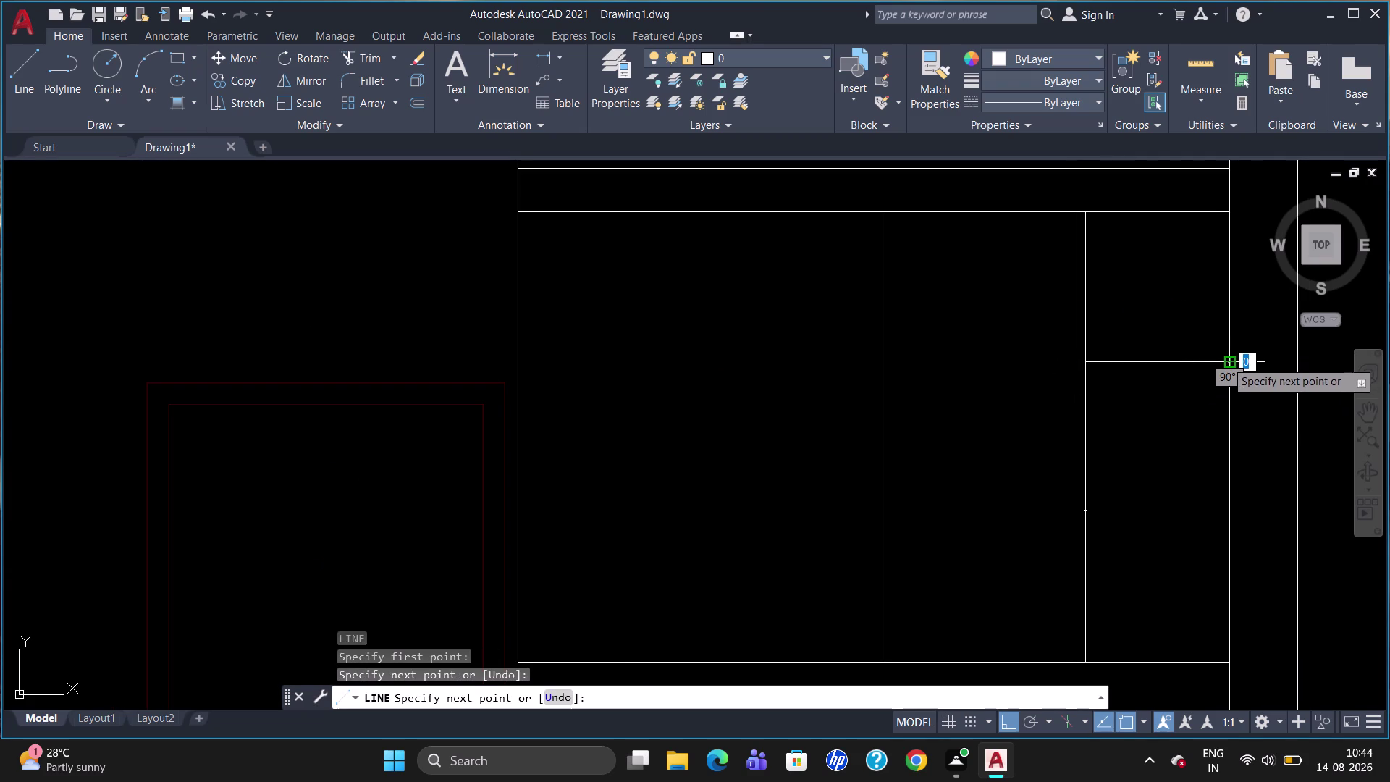
key(Escape)
key(l)
key(Return)
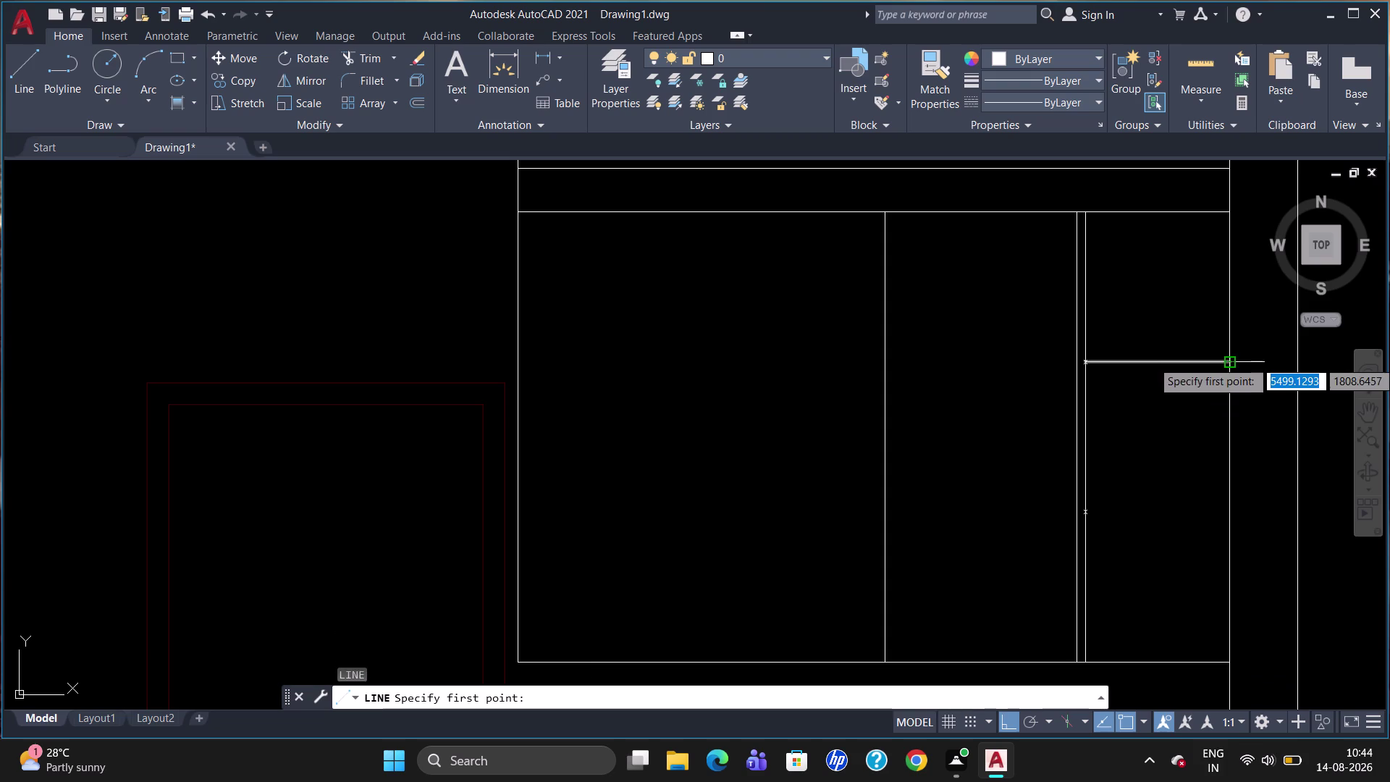
click(1087, 509)
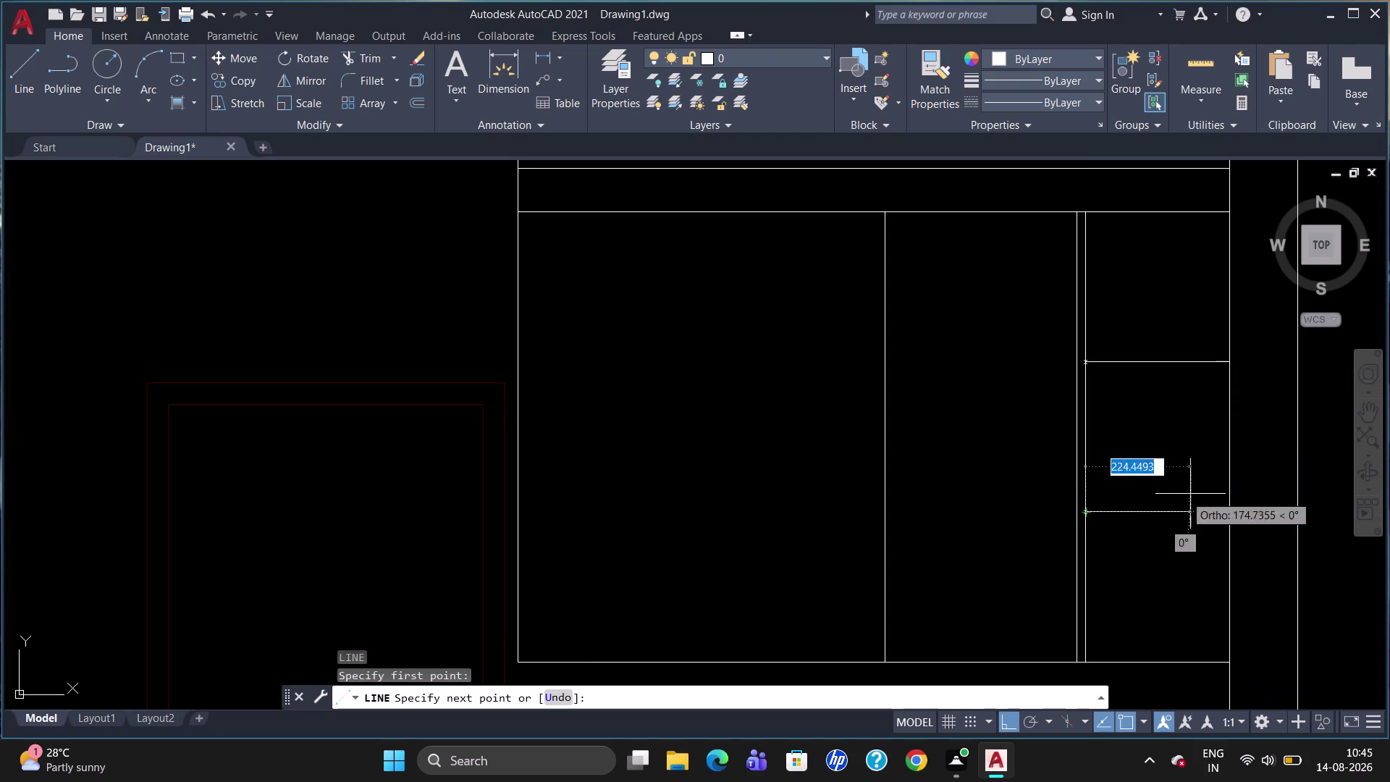
click(1230, 508)
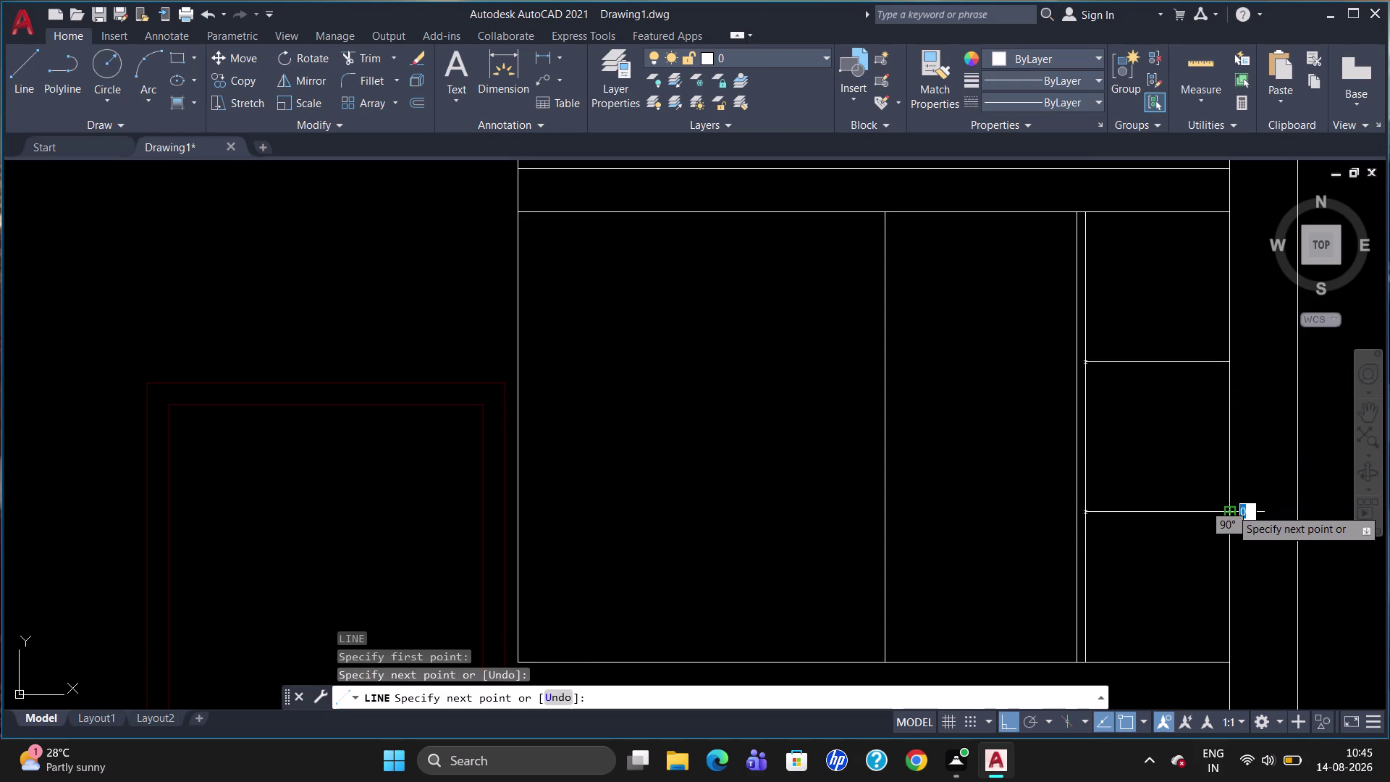
key(Escape)
Offset both shelf lines 20 units downward.
key(o)
key(Return)
text(2)
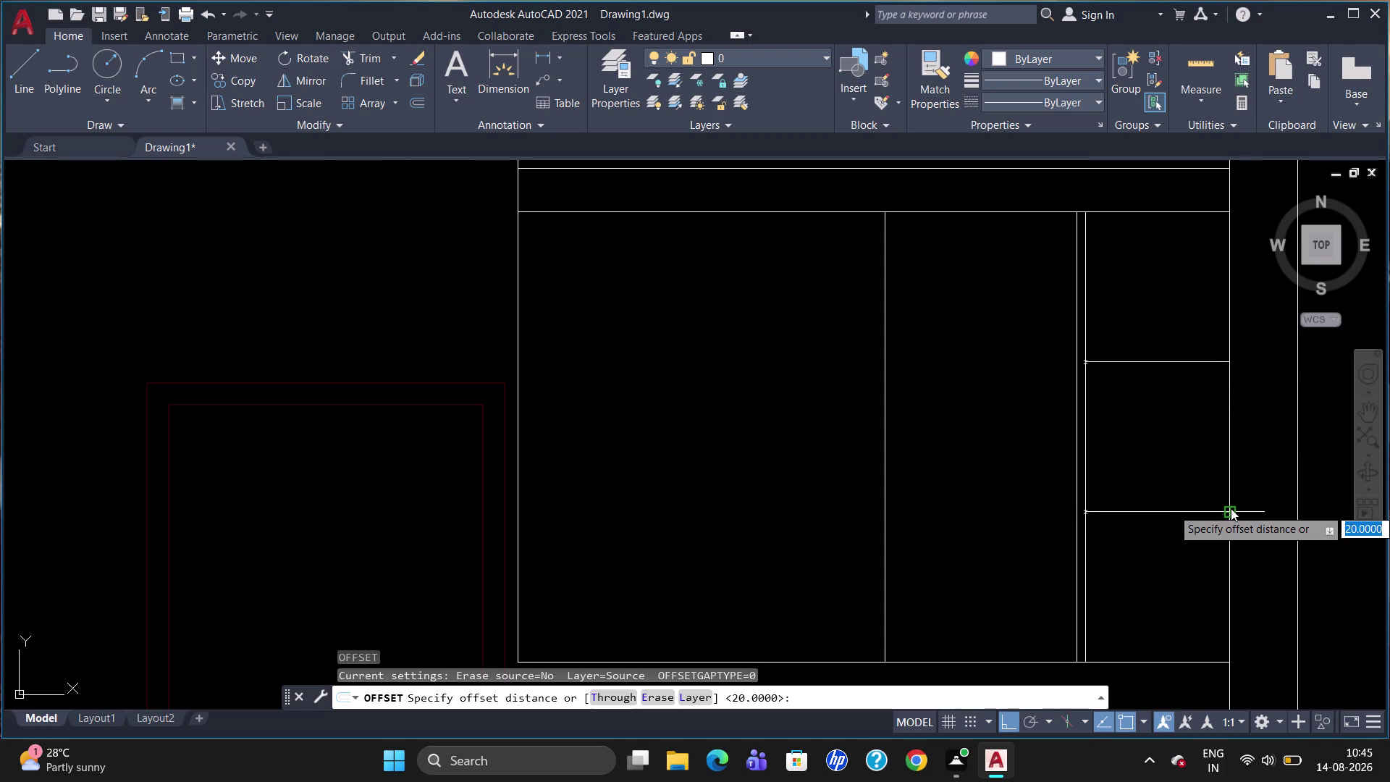
text(0)
key(Return)
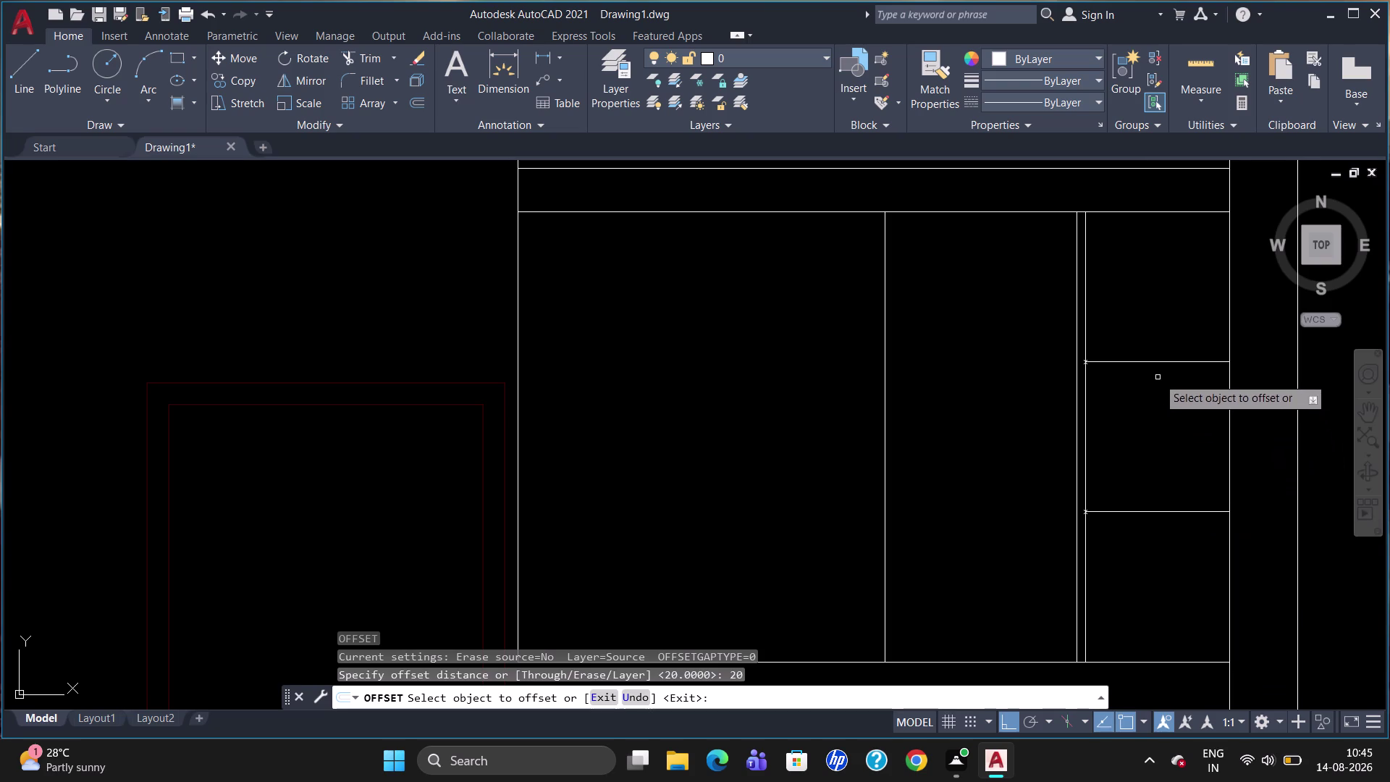
click(1157, 360)
click(1153, 386)
click(1166, 511)
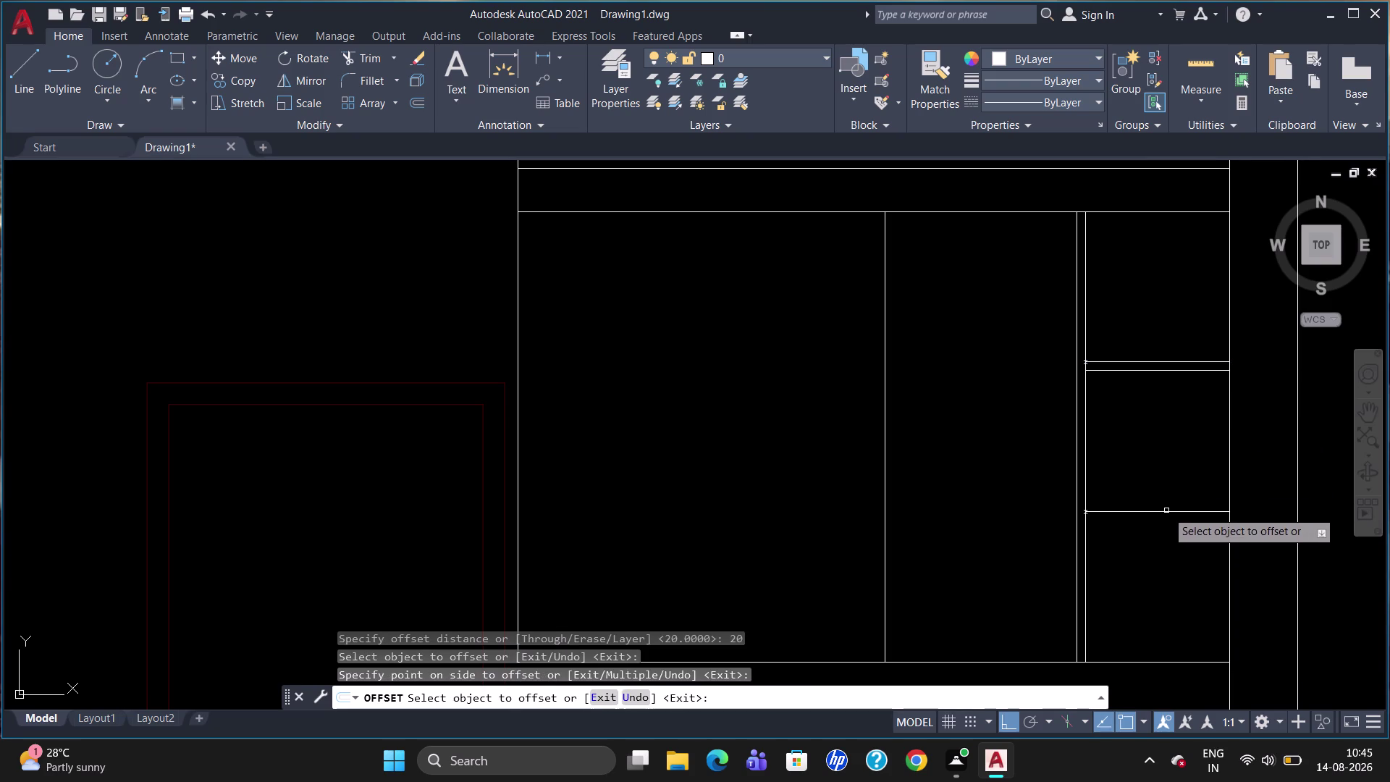
click(1162, 531)
scroll(up, 3)
scroll(down, 3)
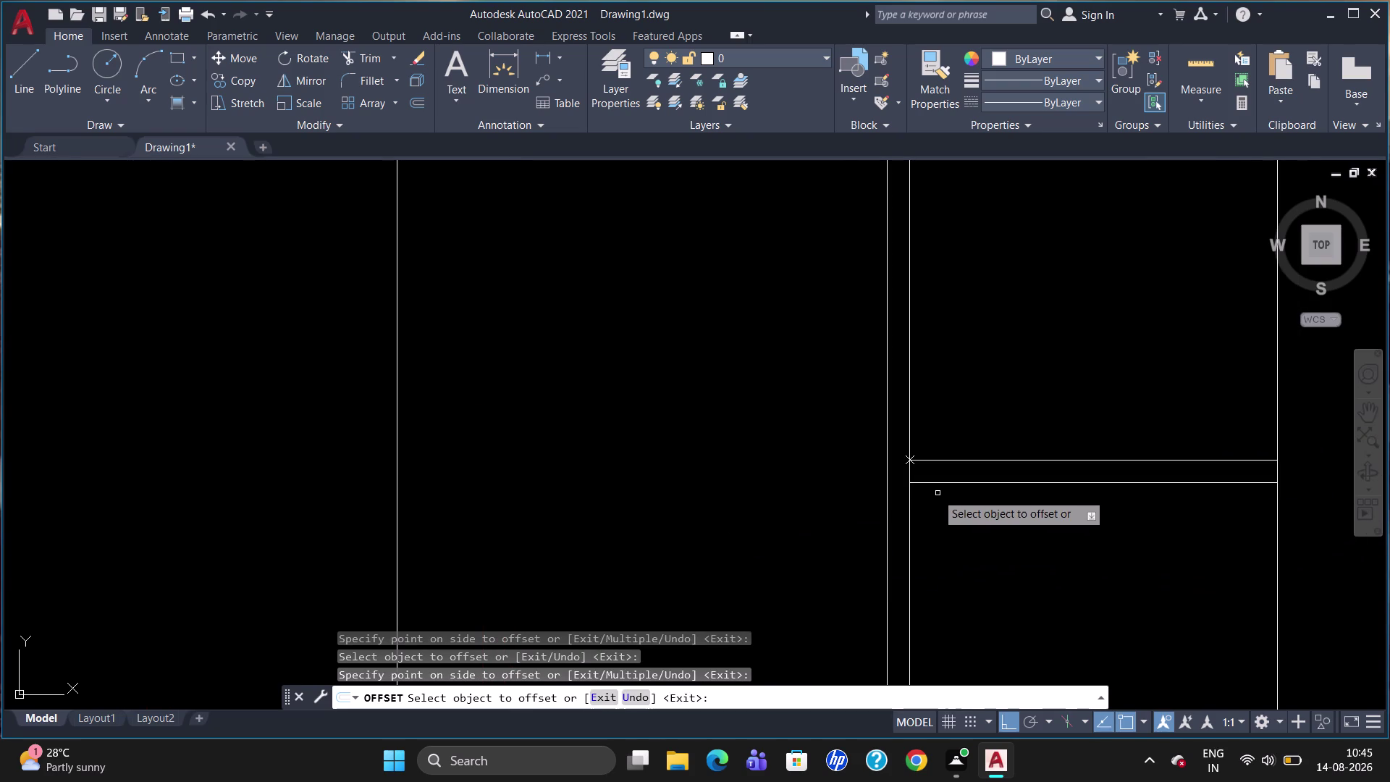
key(Escape)
scroll(down, 3)
scroll(up, 3)
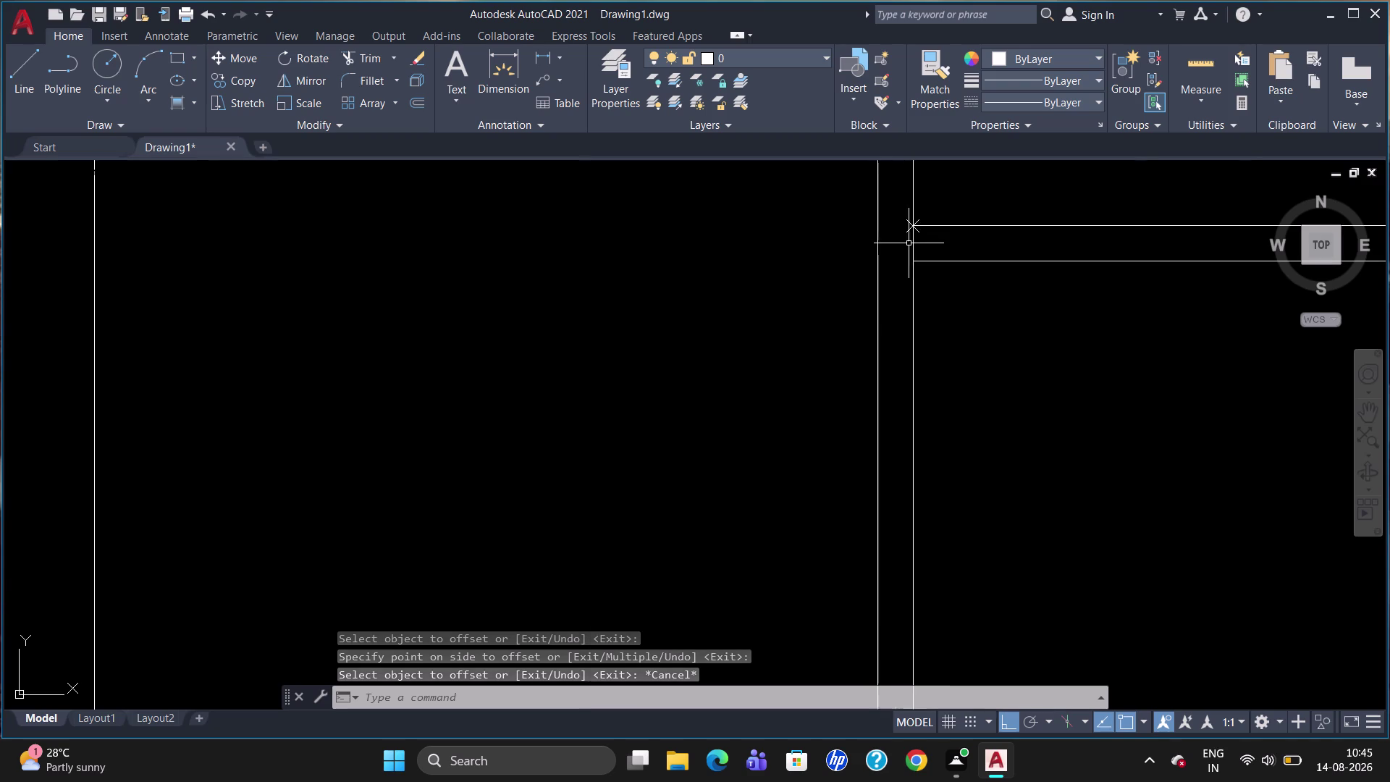
Delete the two leftover division markers.
click(912, 223)
scroll(down, 3)
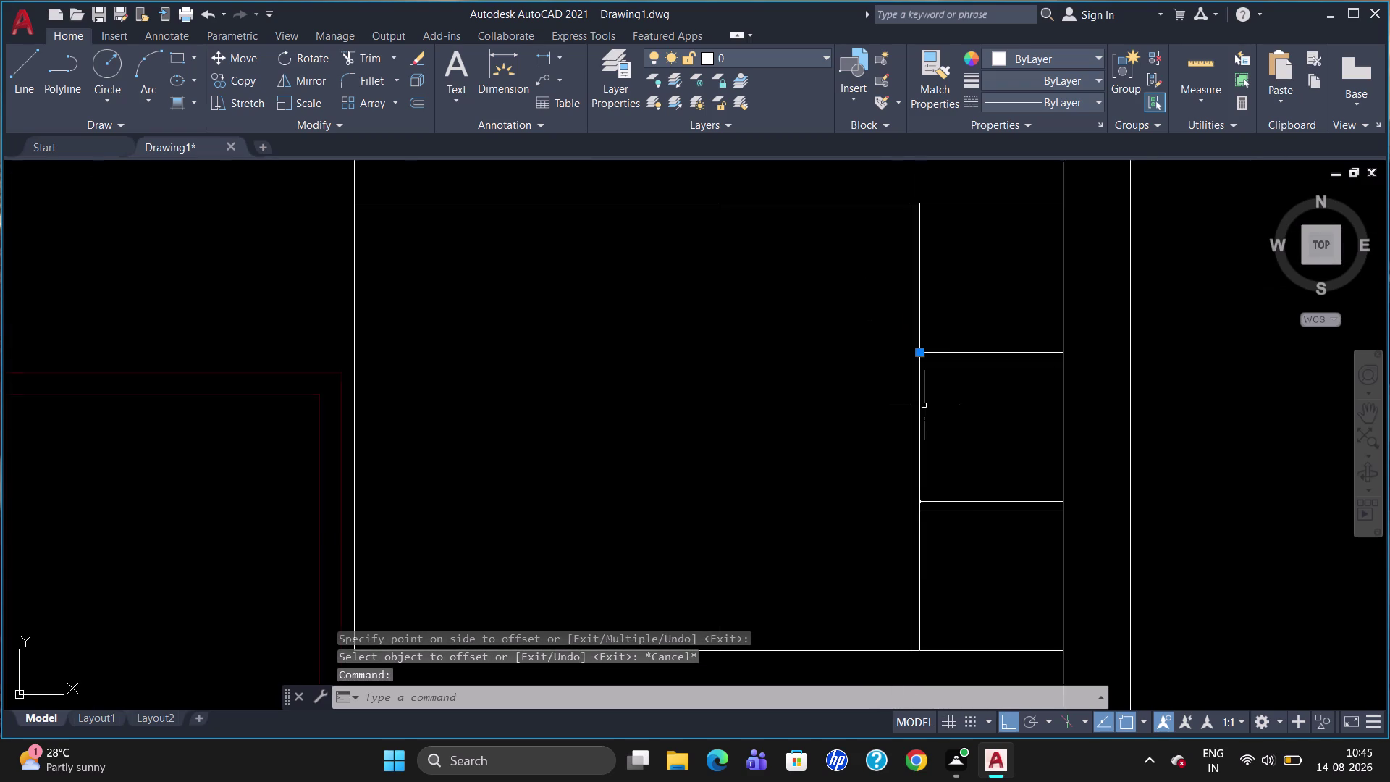
scroll(up, 3)
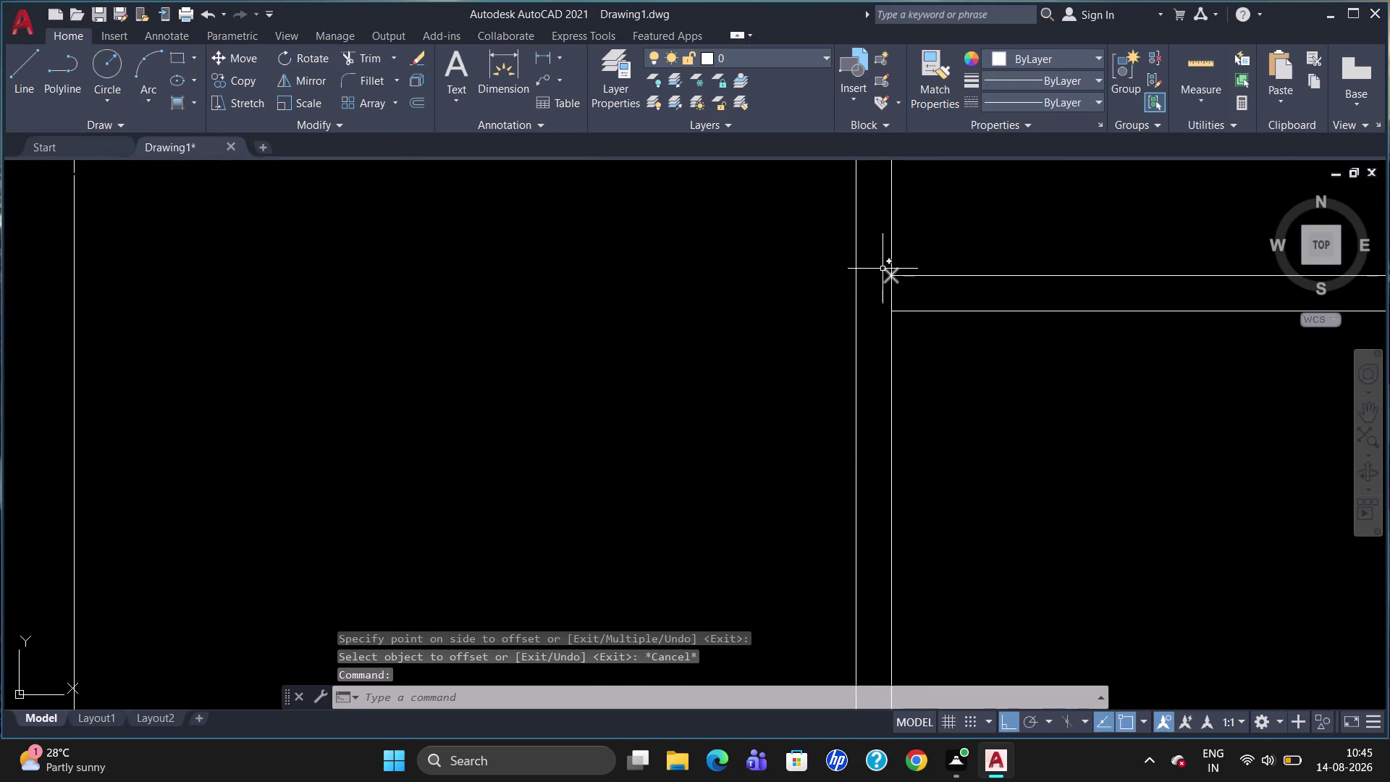
click(883, 268)
key(Delete)
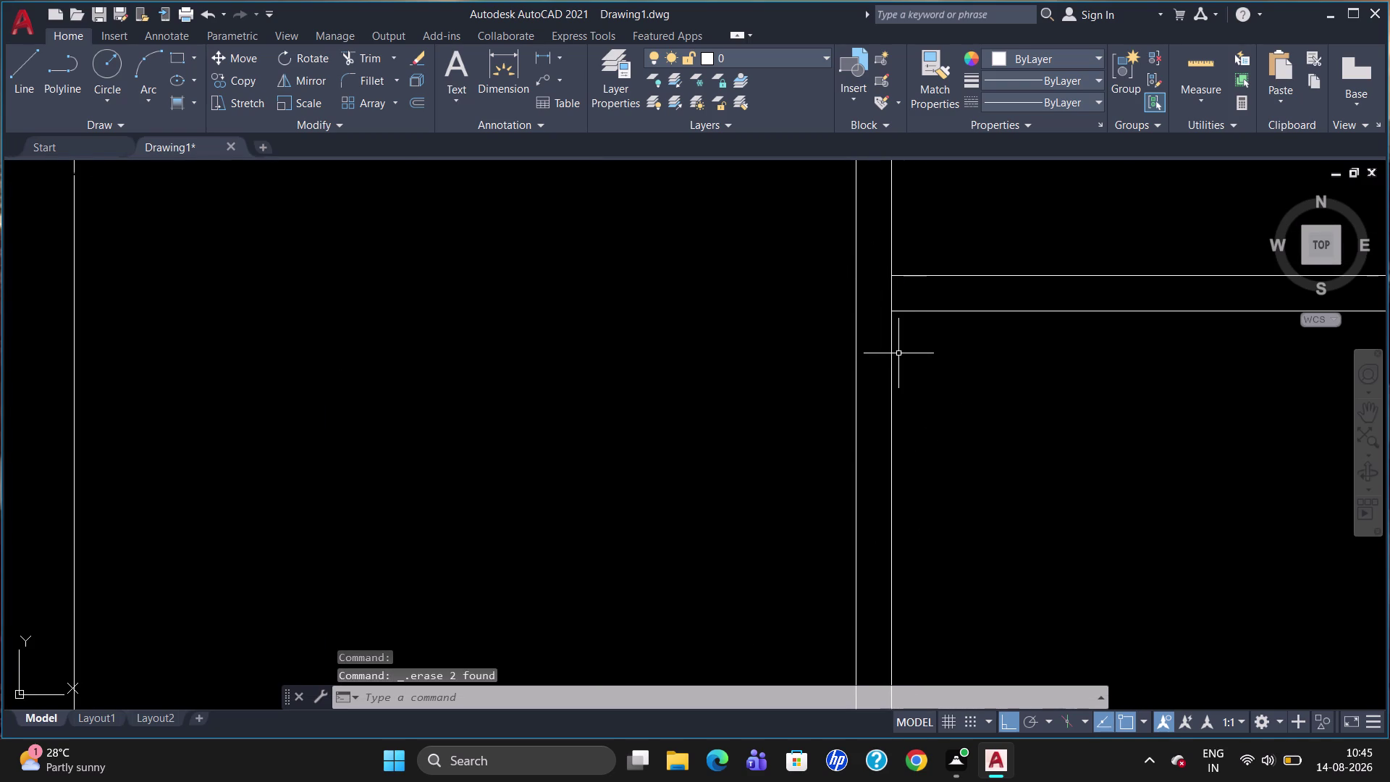
scroll(down, 3)
scroll(down, 3)
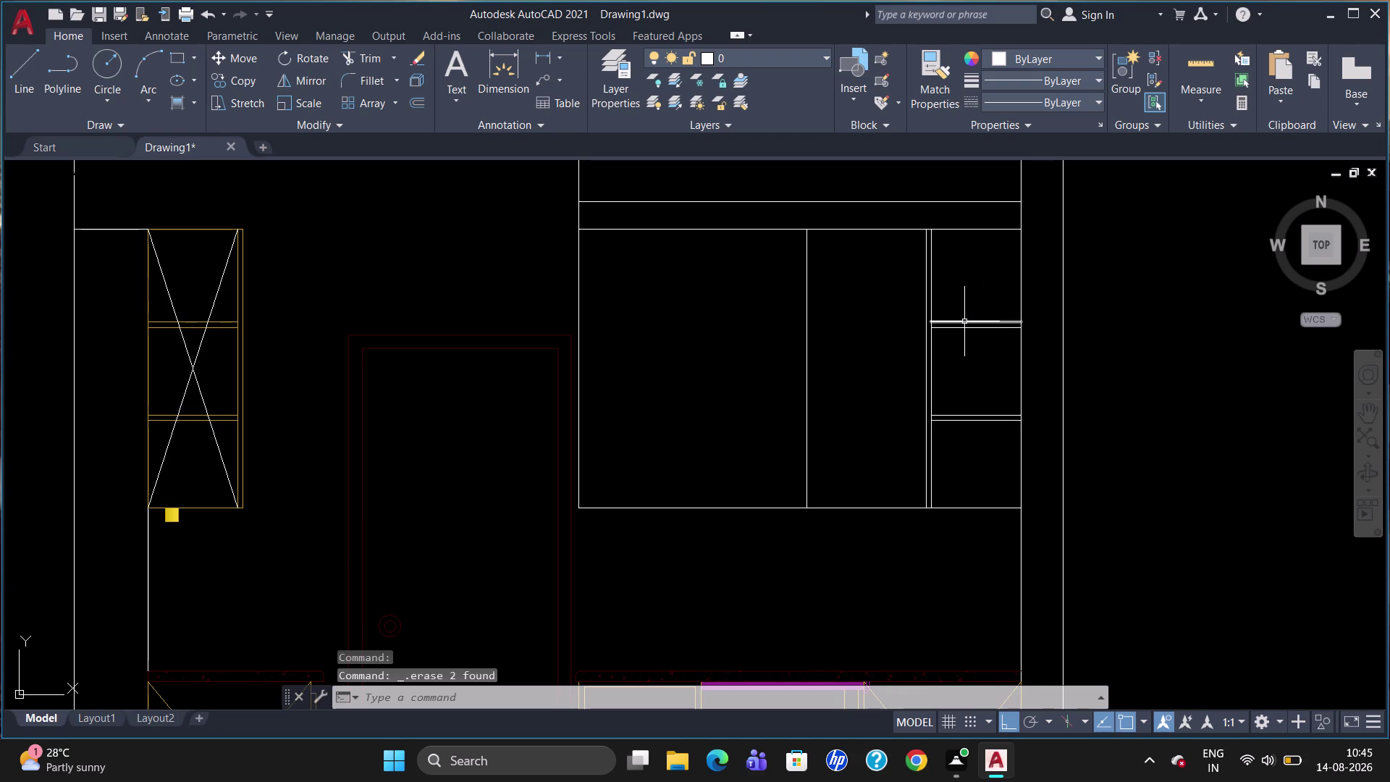
Draw two diagonals between opposite corners of the narrow section.
key(l)
key(Return)
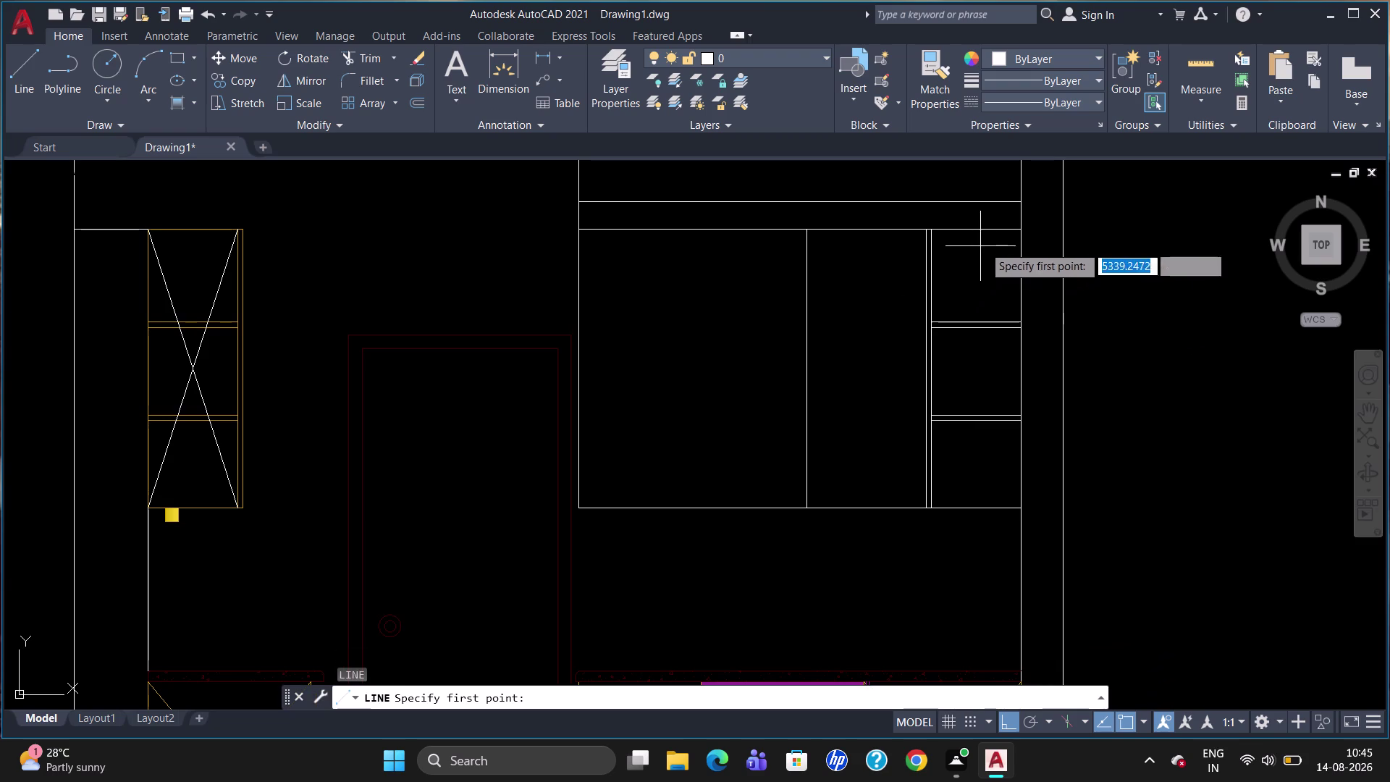
click(1019, 230)
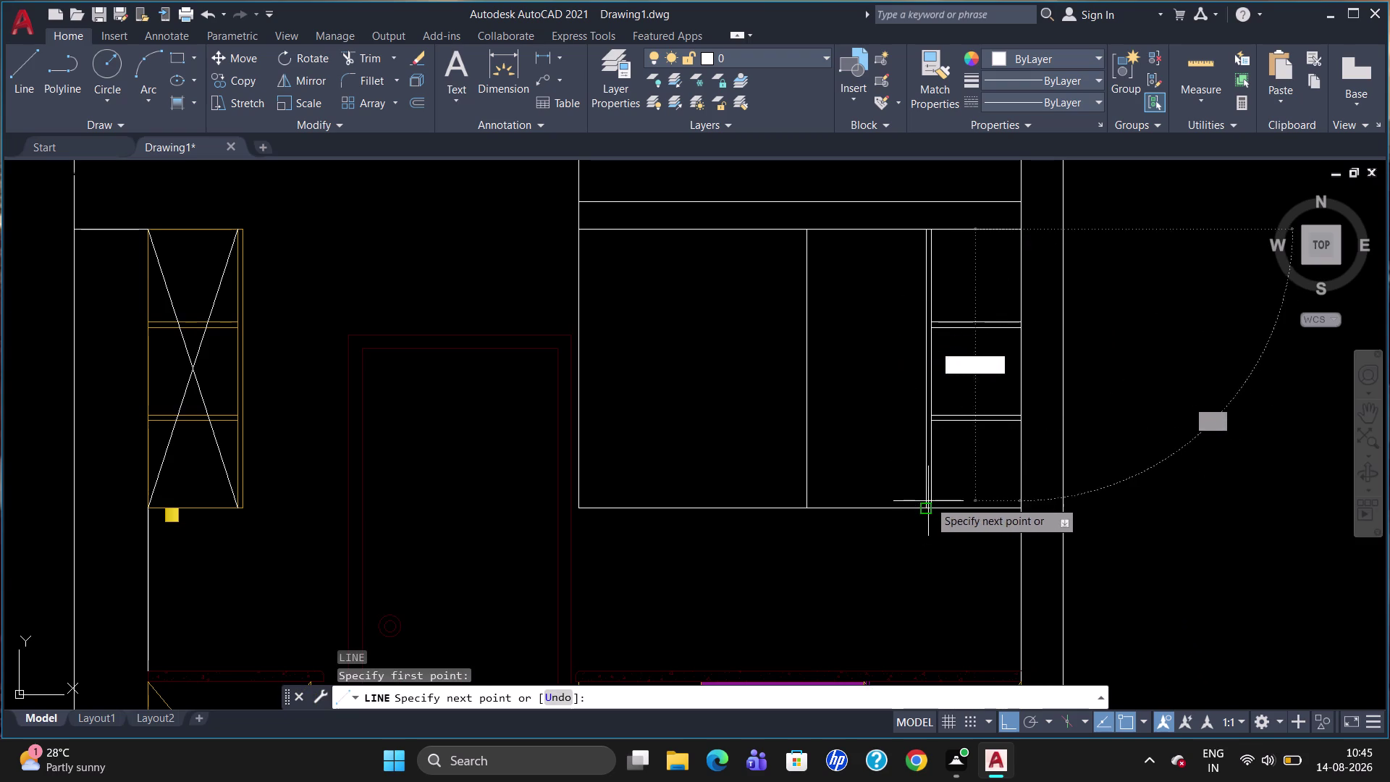
click(931, 504)
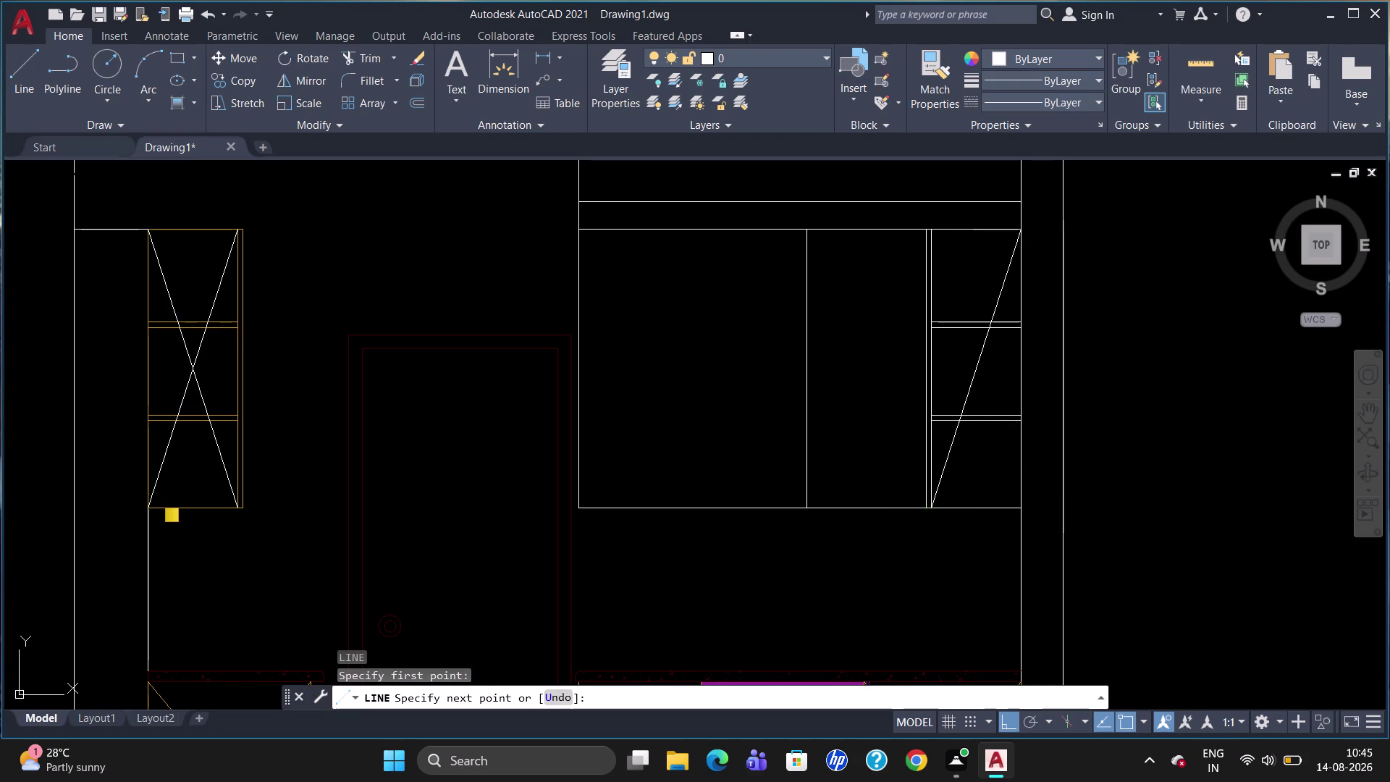
key(Escape)
key(l)
key(Return)
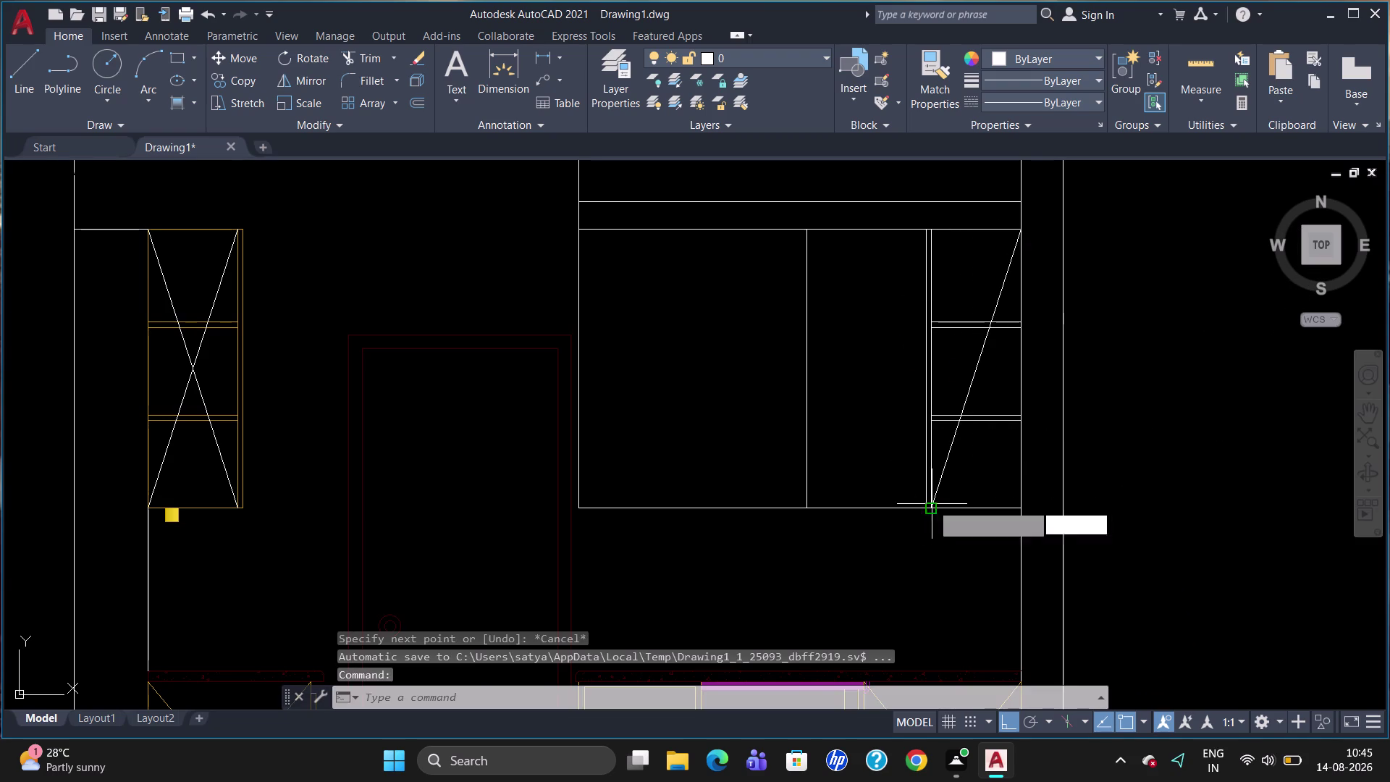
click(930, 234)
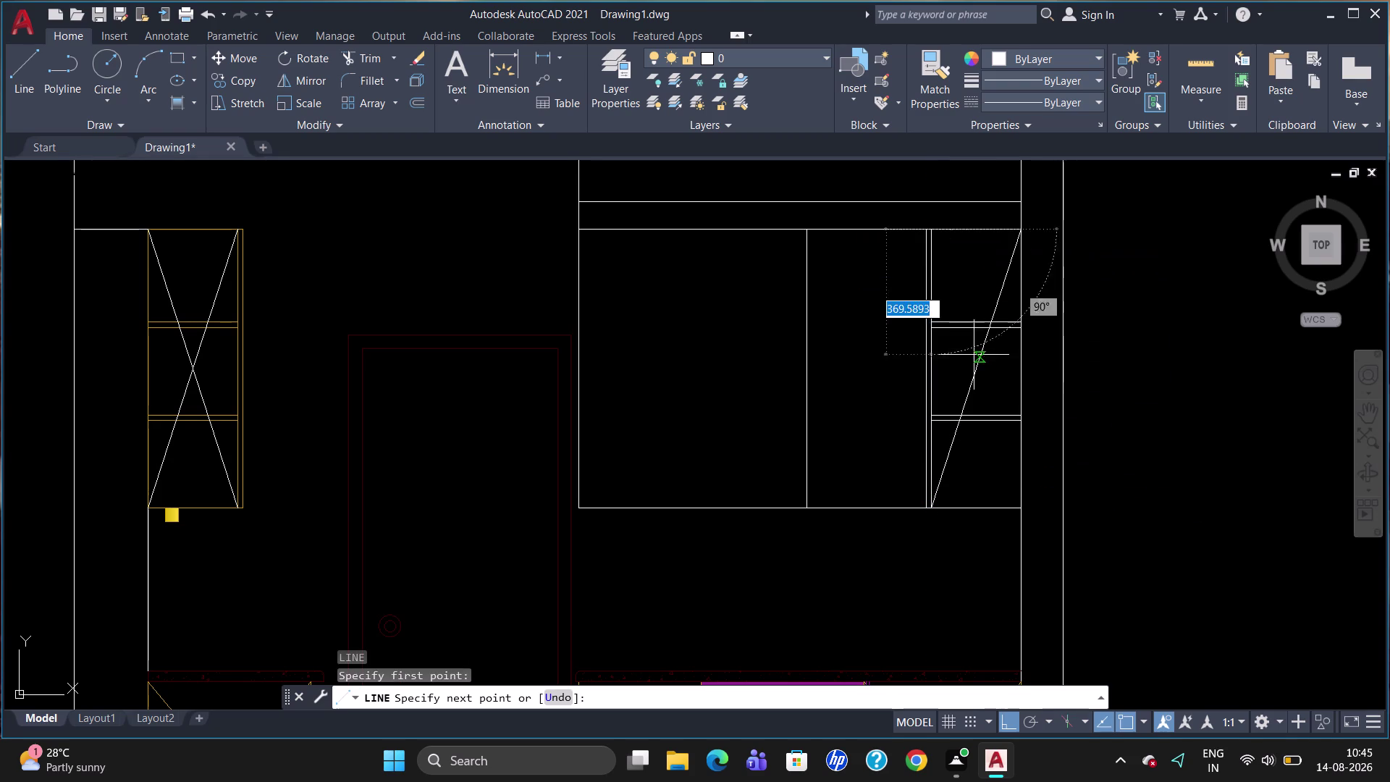
click(1016, 514)
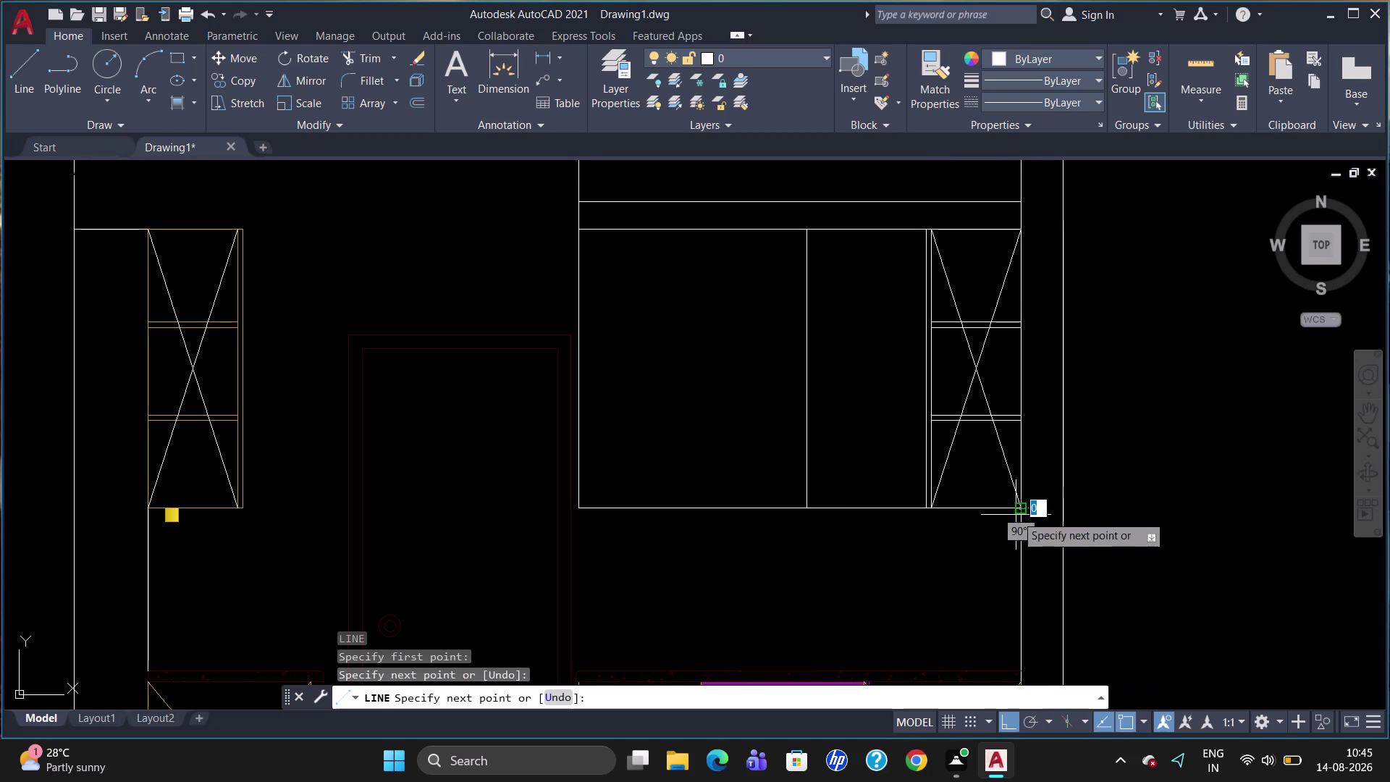
key(Escape)
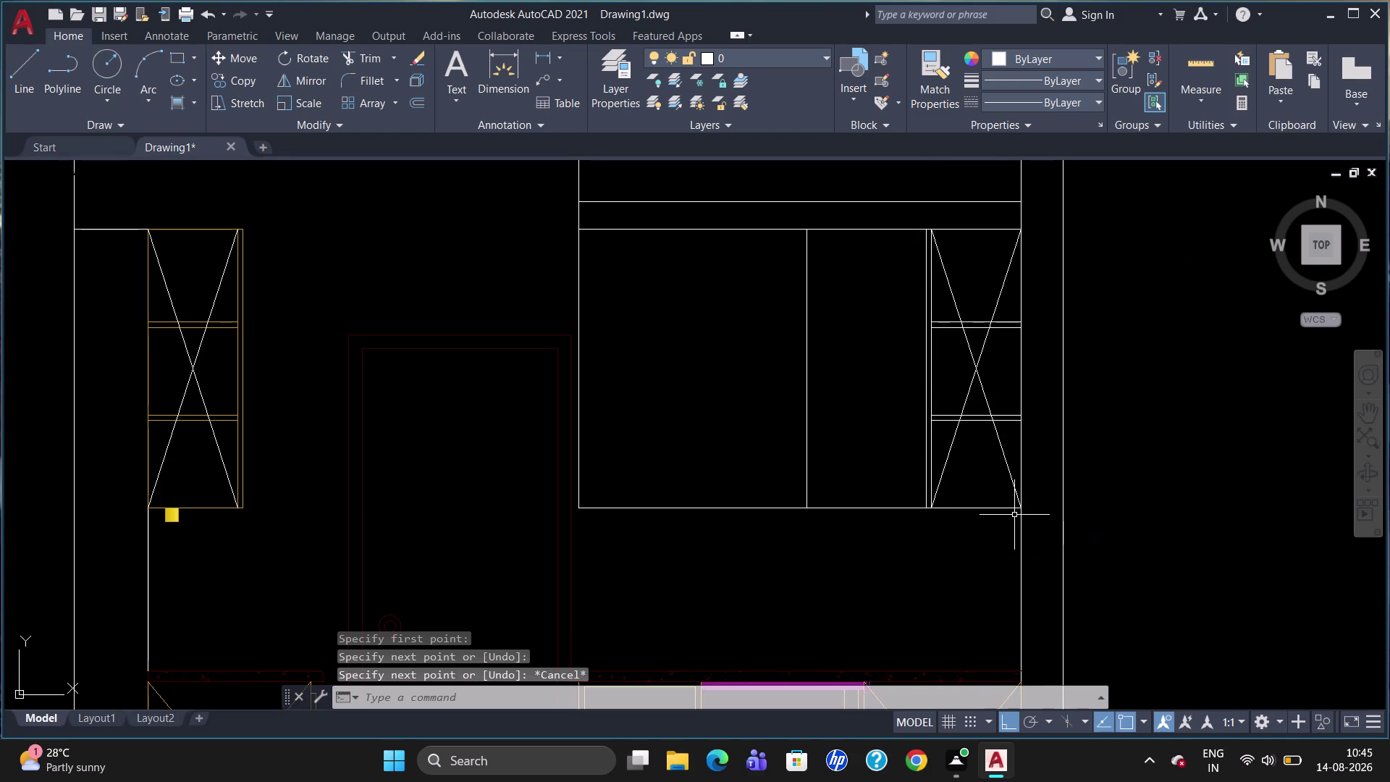
text(E)
text(X)
key(Return)
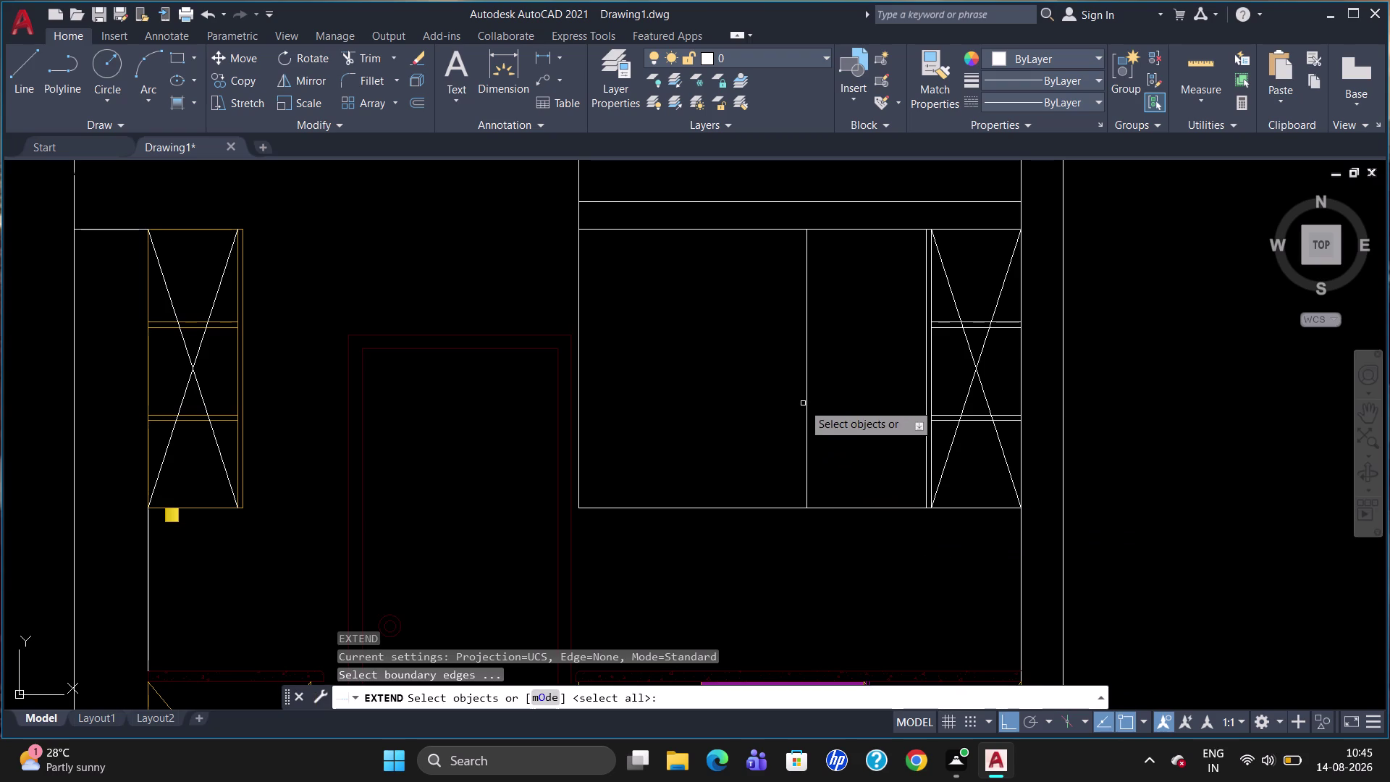
Extend the four shelf lines to the middle partition, then cancel the extend.
click(807, 401)
key(Return)
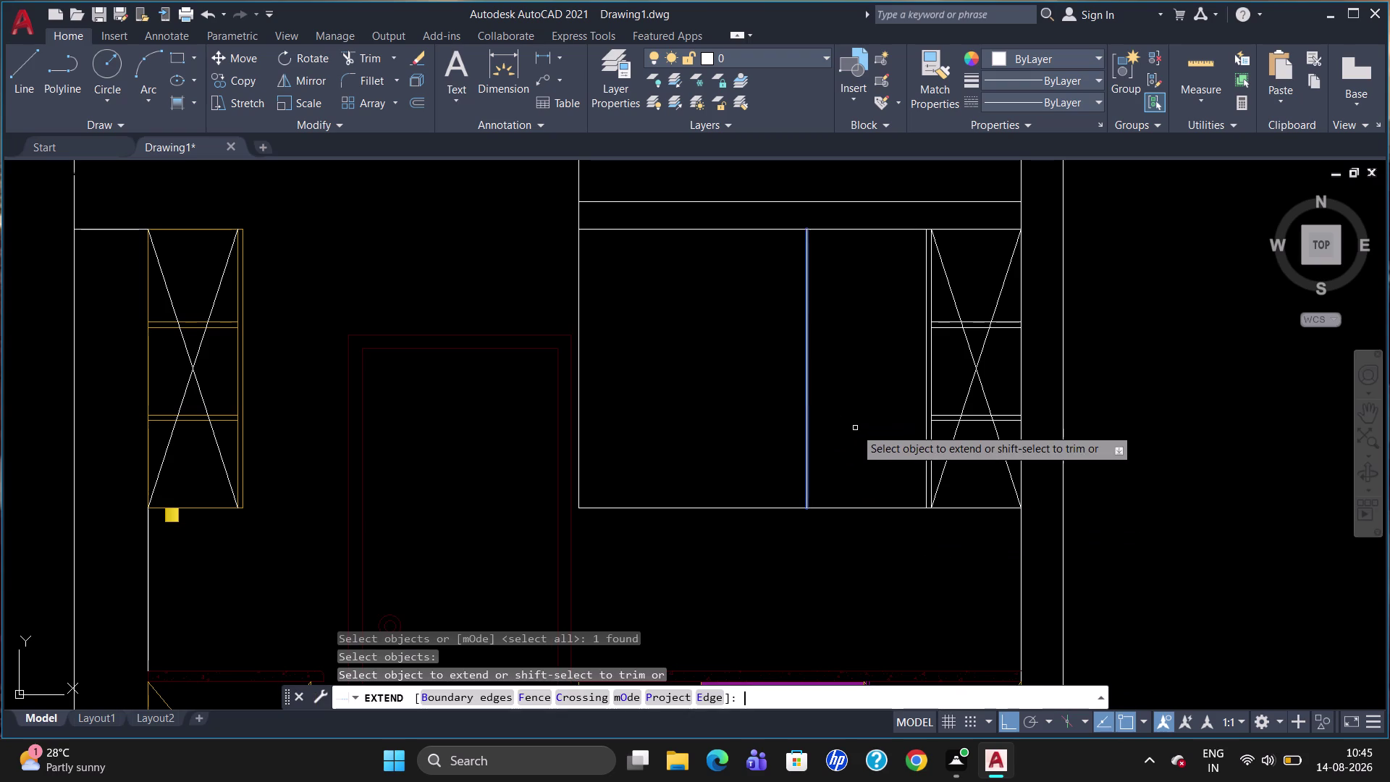
click(942, 321)
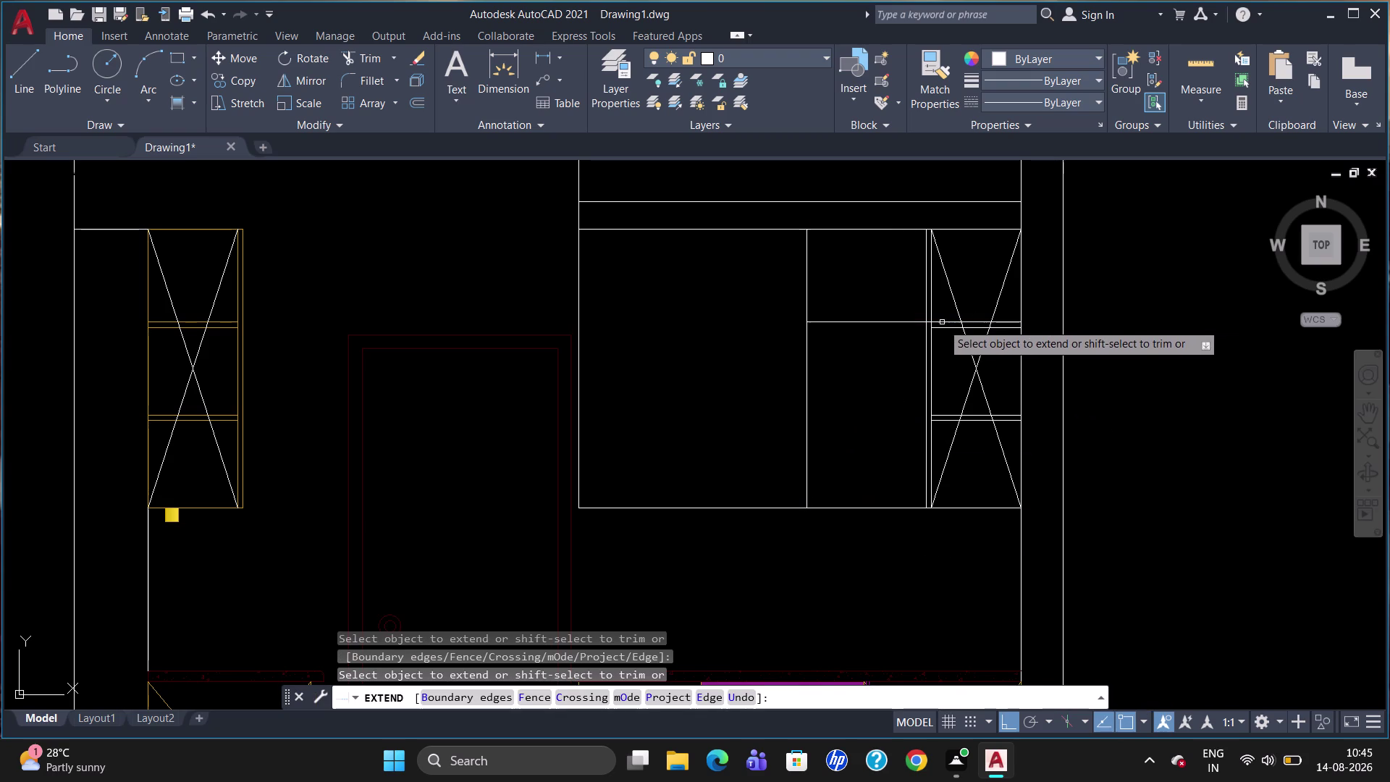
click(944, 327)
click(950, 414)
click(950, 421)
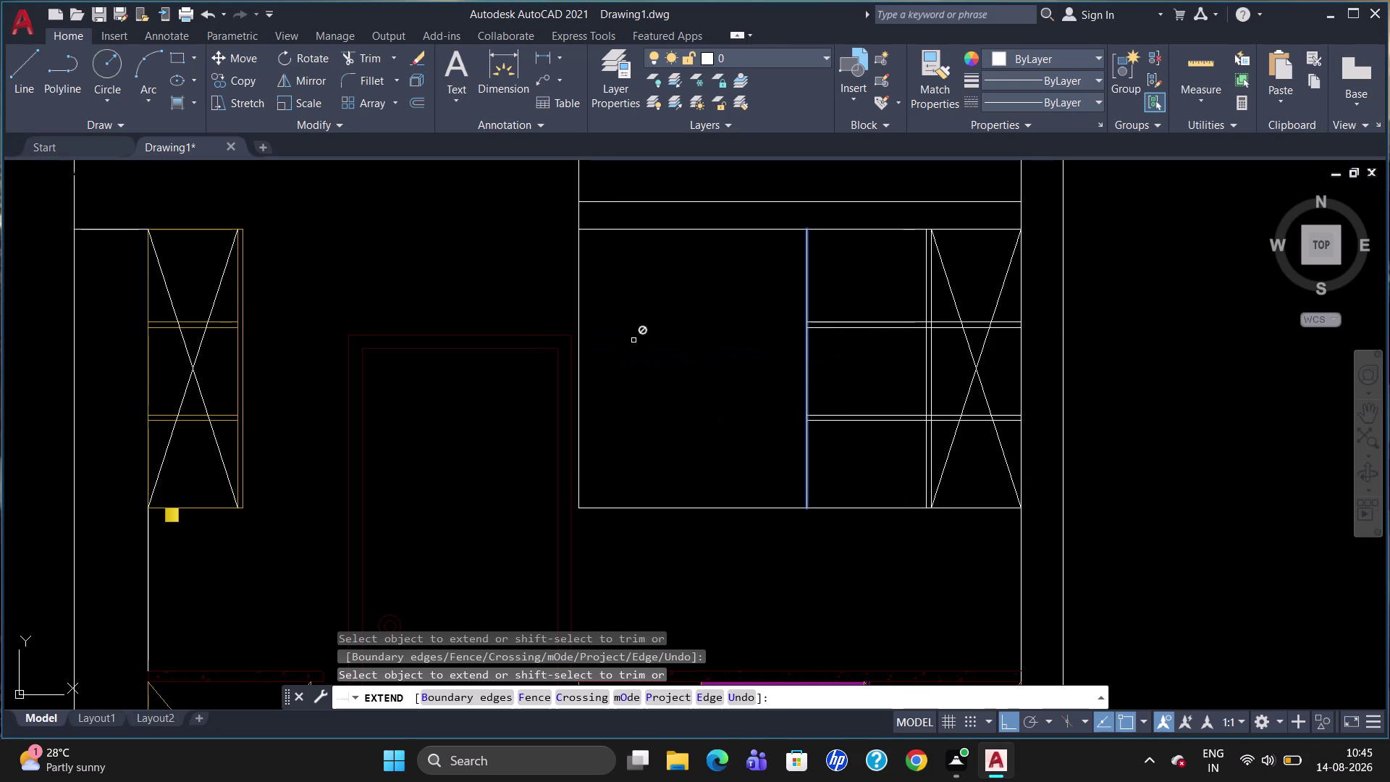
key(Escape)
key(l)
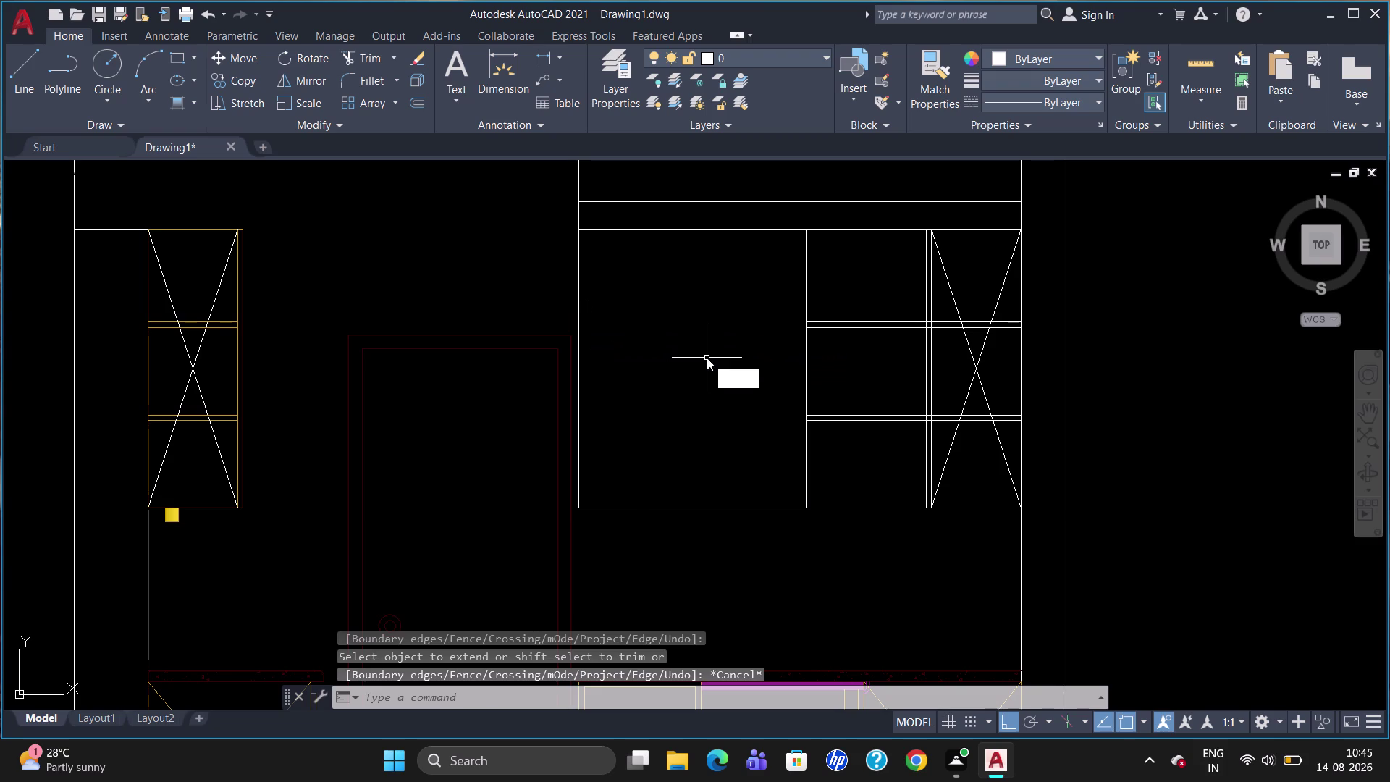
key(Return)
key(Escape)
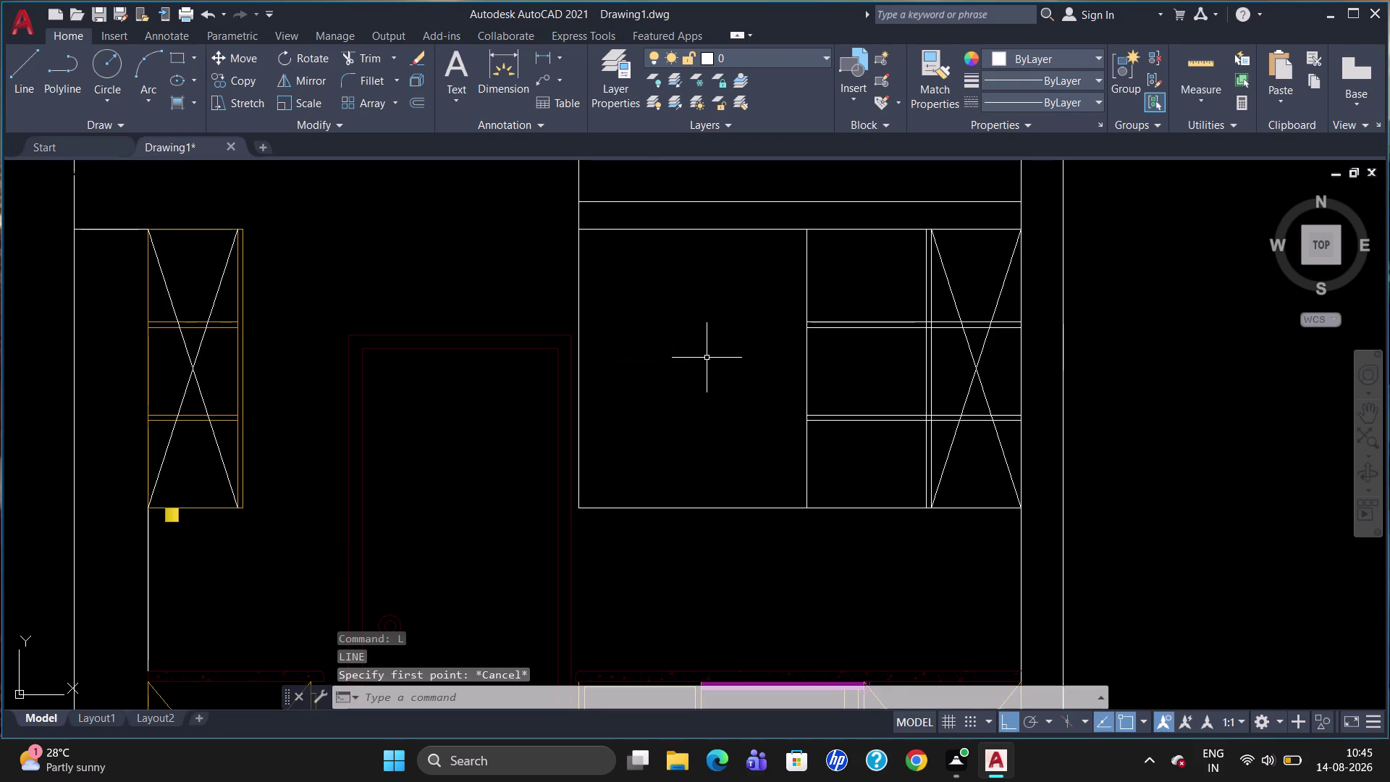
Extend the upper and lower shelf line pairs to the cabinet's left edge.
text(EX)
key(Return)
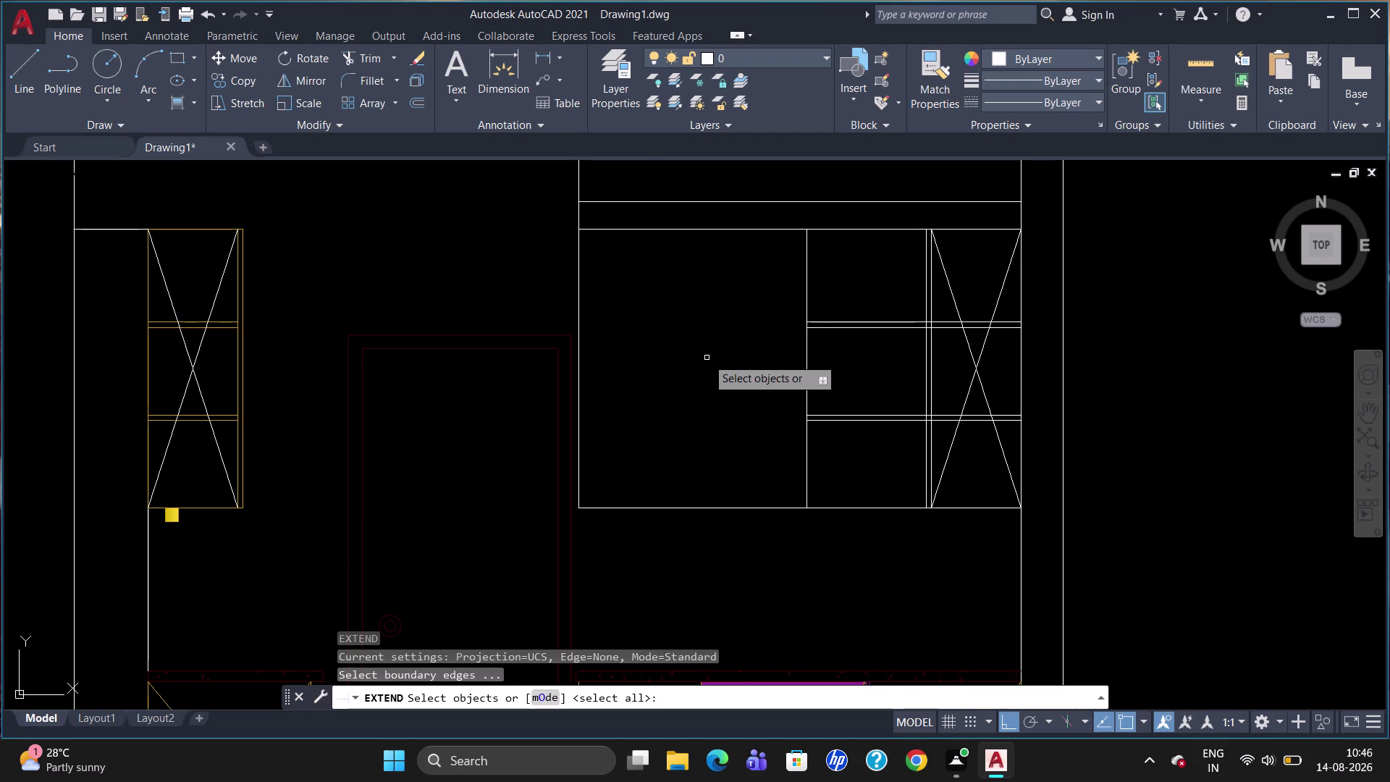
click(580, 310)
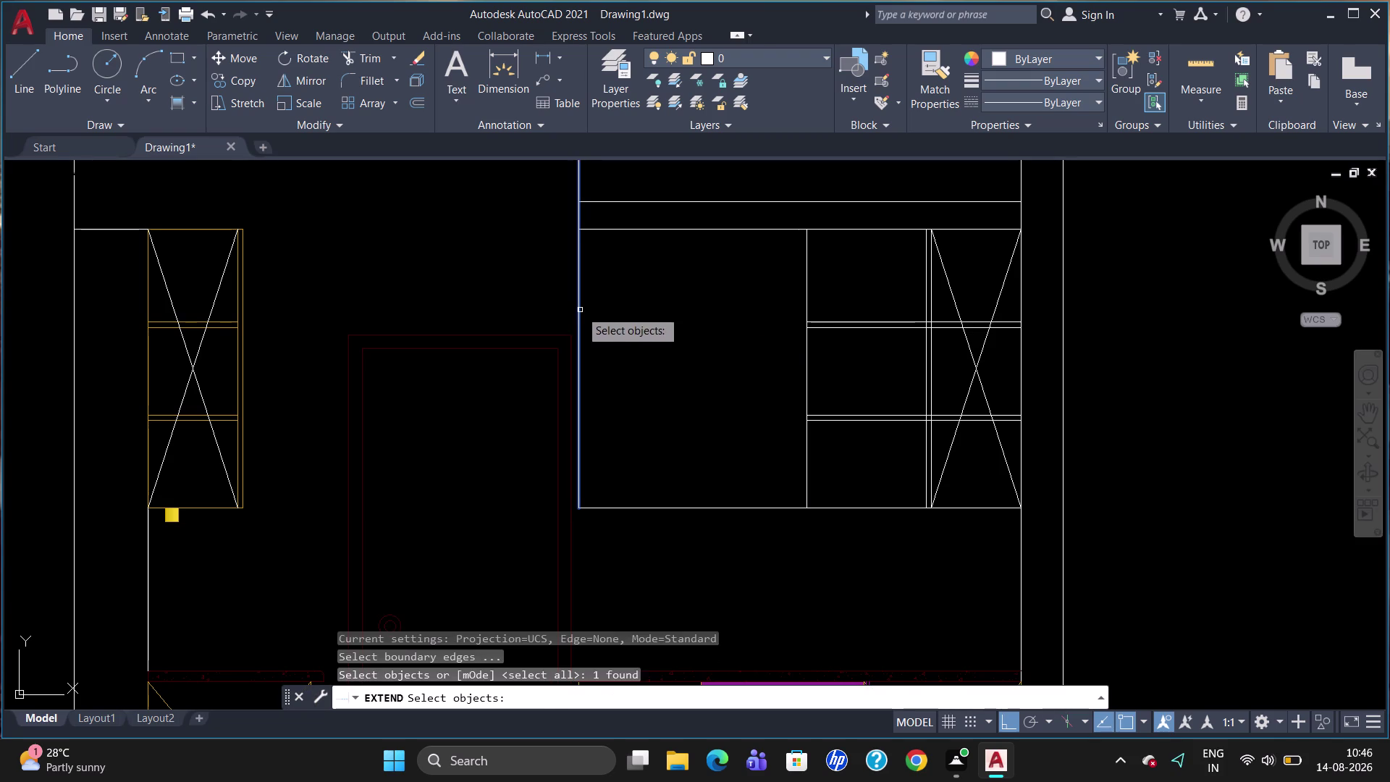
key(Return)
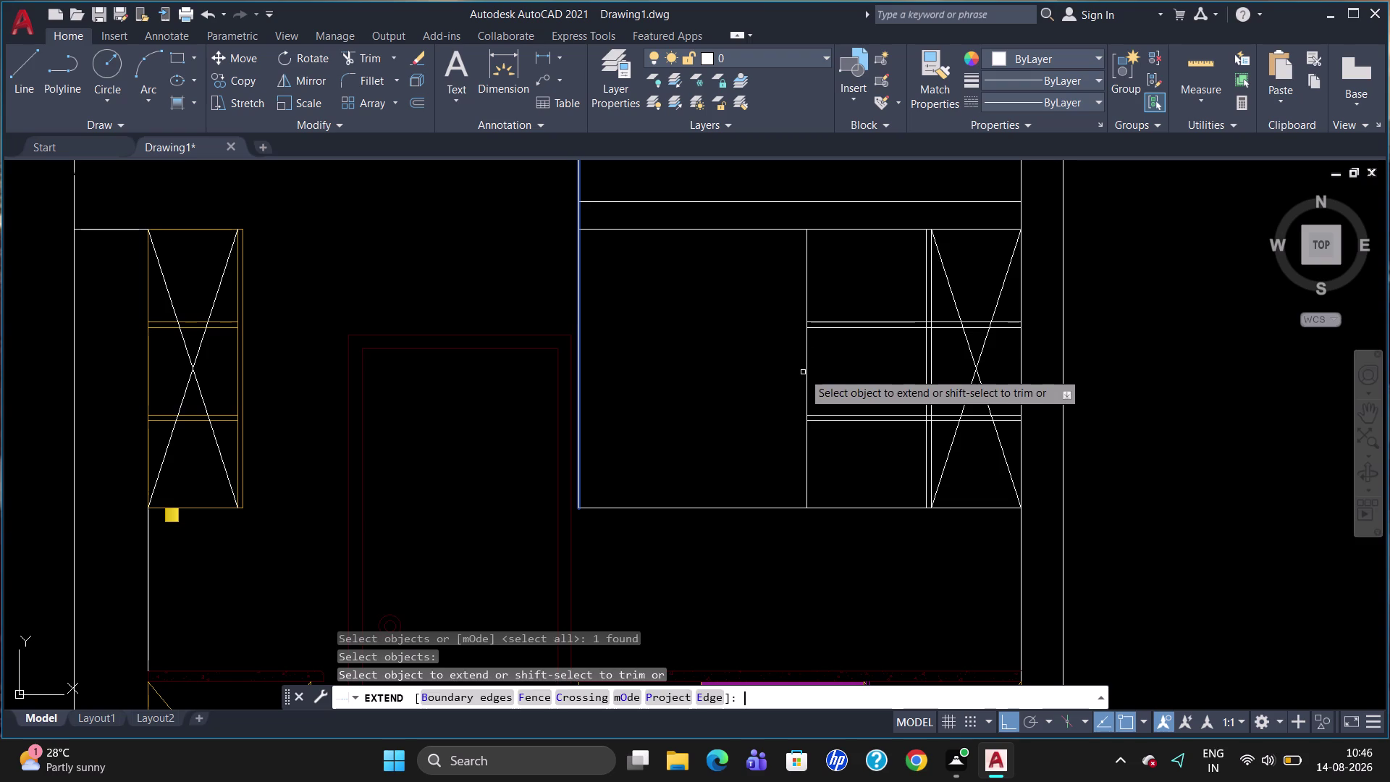
click(826, 318)
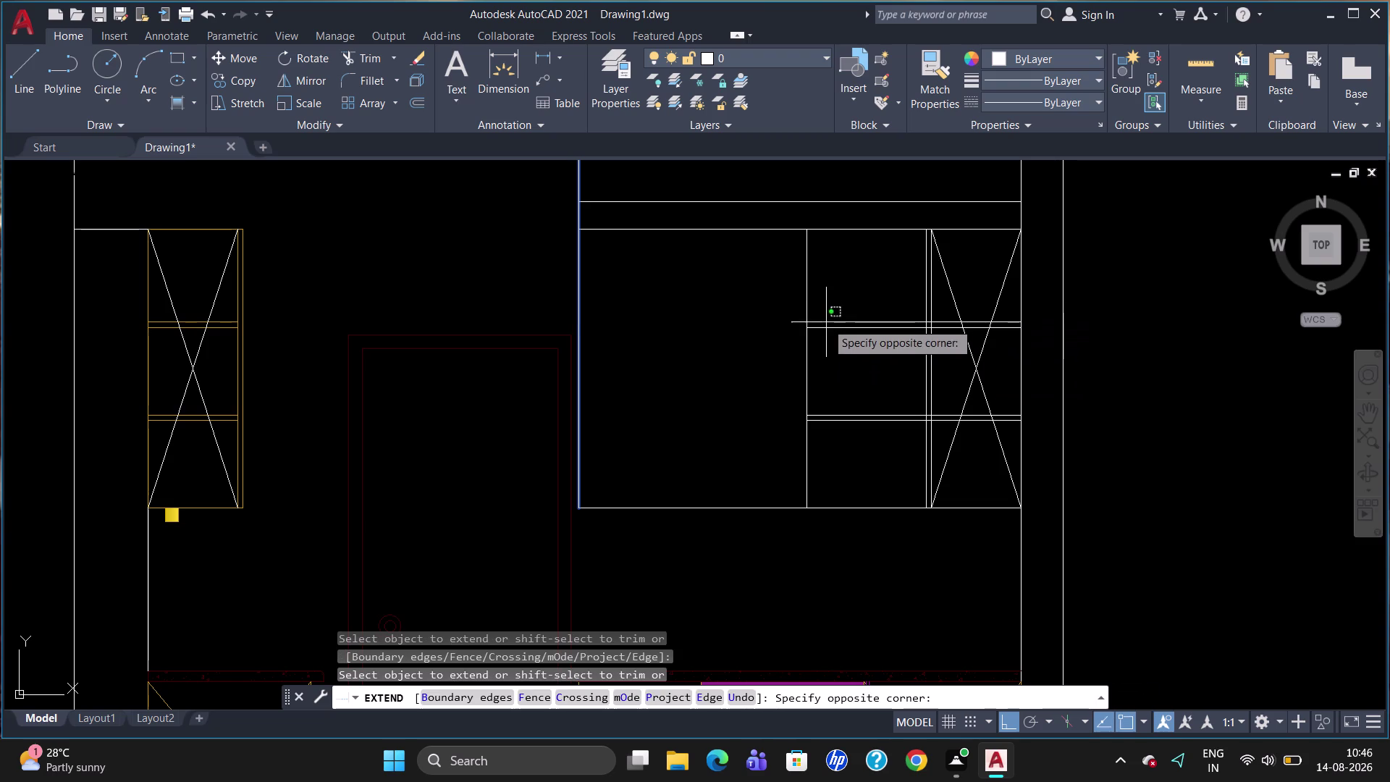
click(825, 322)
click(827, 330)
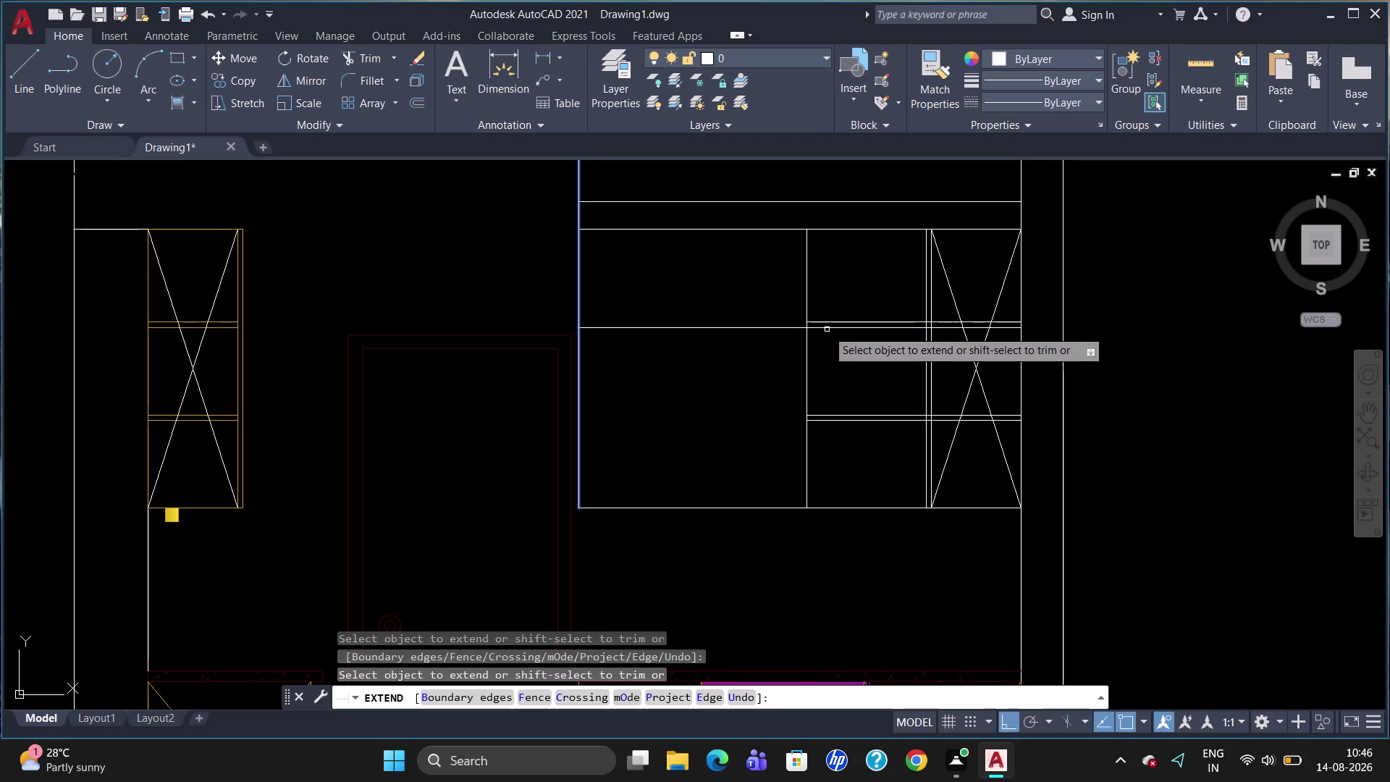
click(829, 320)
click(847, 412)
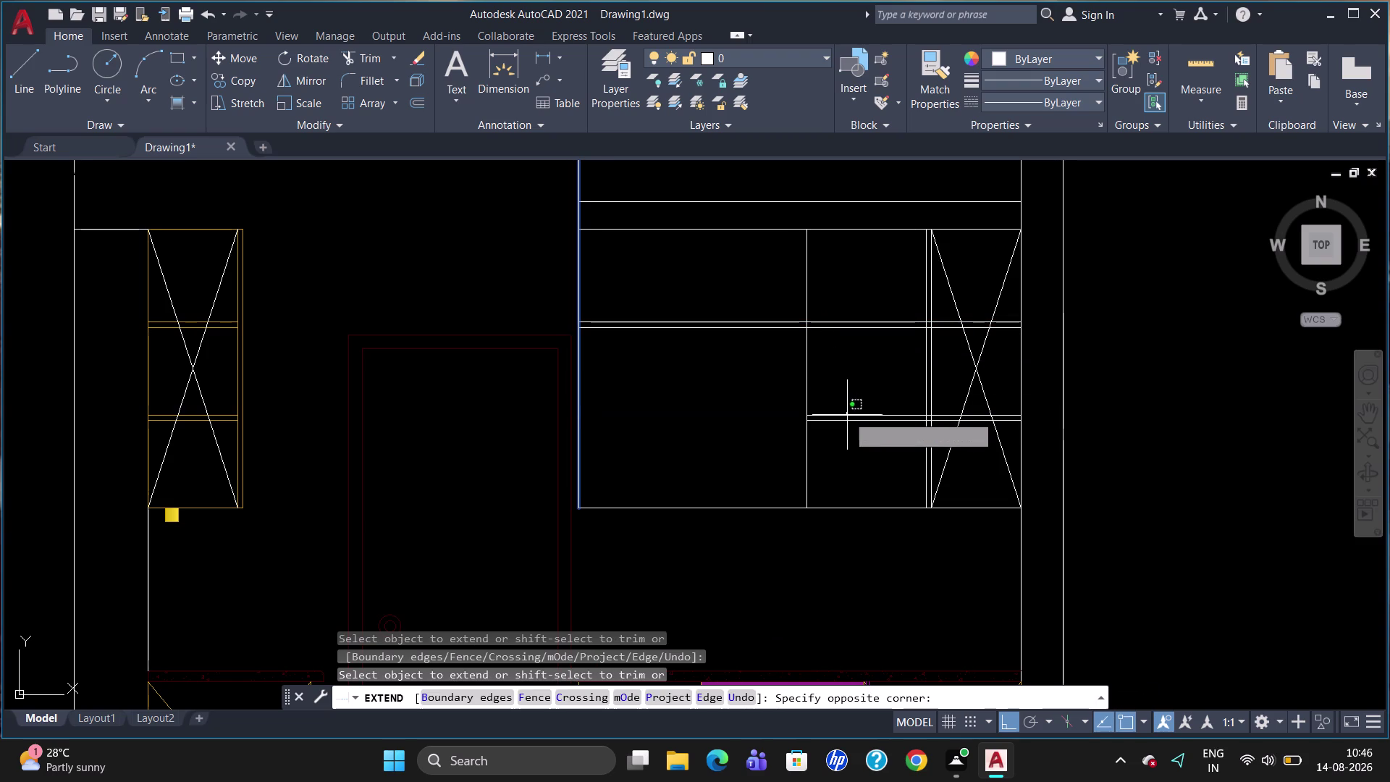
click(847, 415)
click(845, 421)
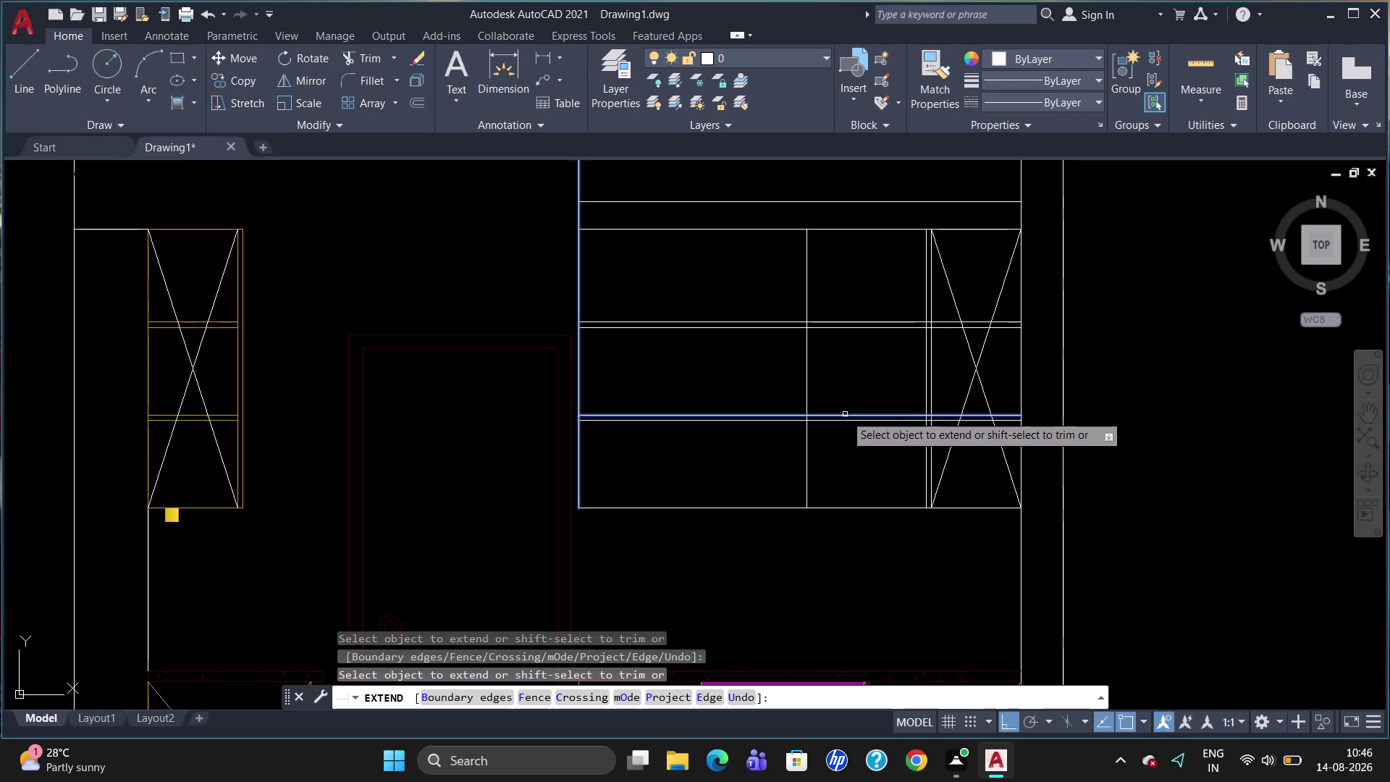
click(845, 414)
key(Escape)
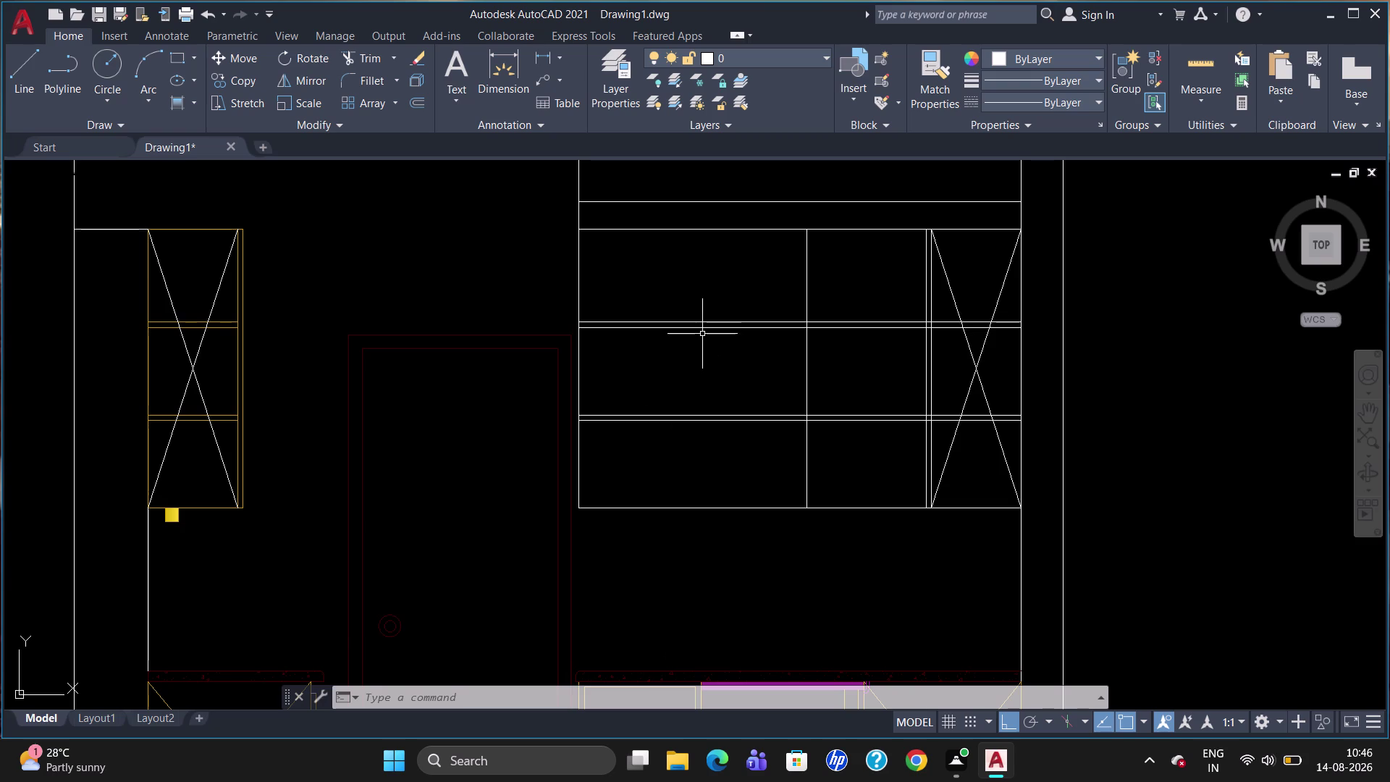
Break the upper and lower shelf lines at the divider with BREAKATPOINT.
text(BR)
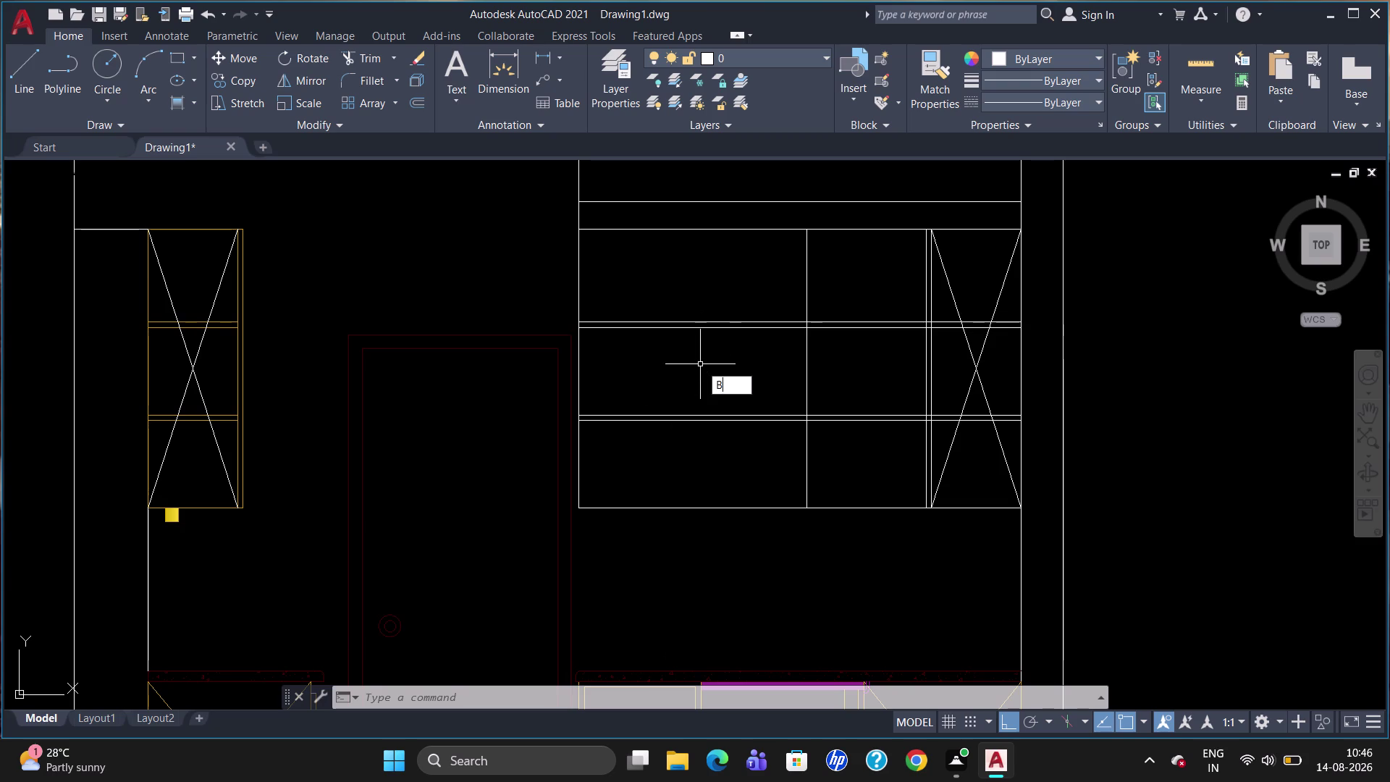
click(782, 415)
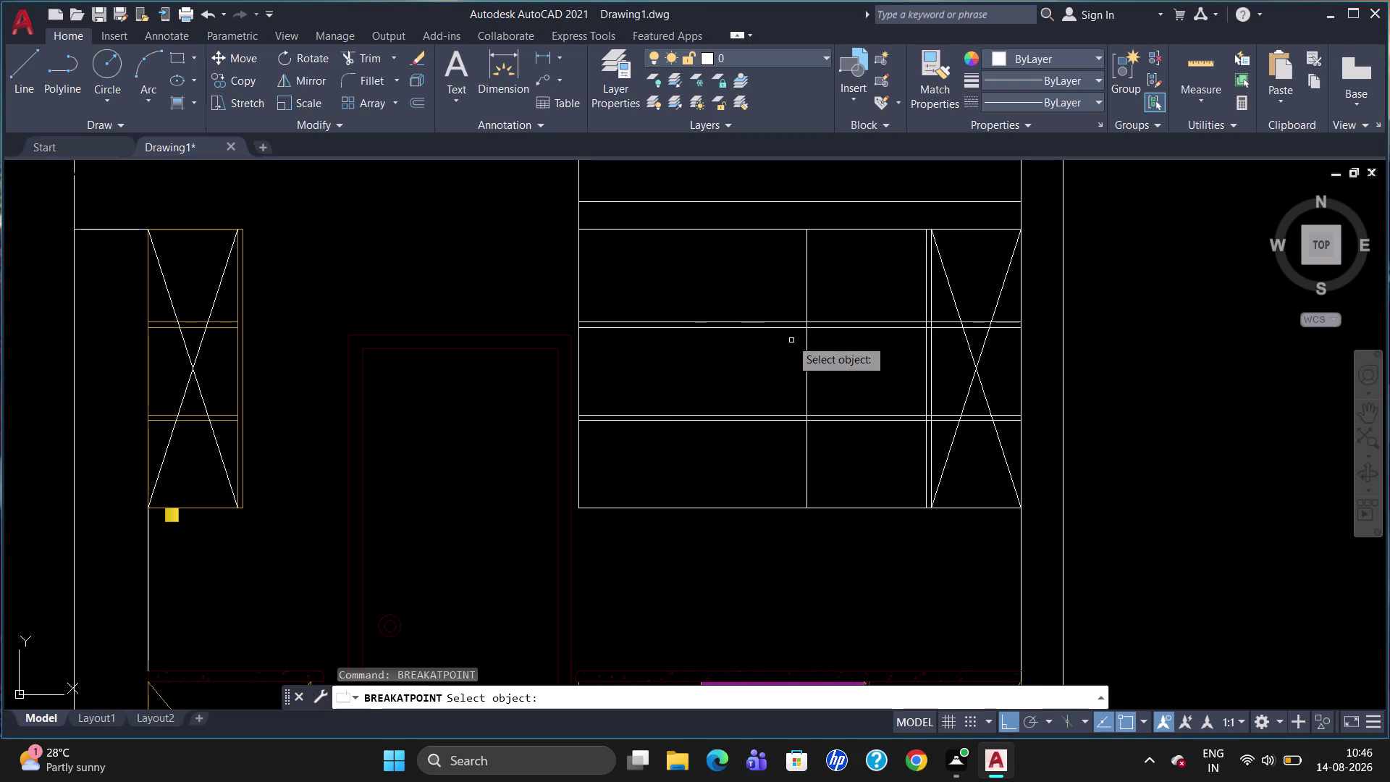
click(784, 329)
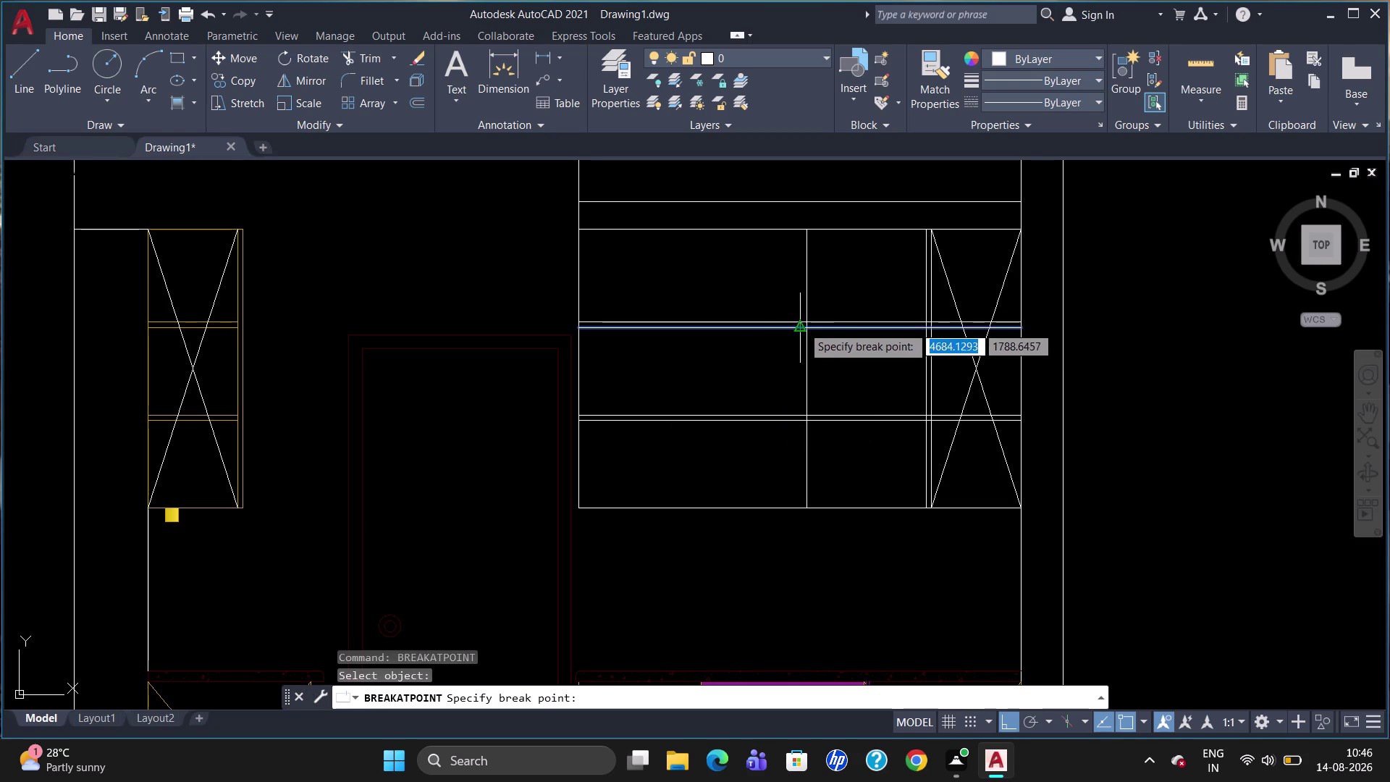
click(809, 329)
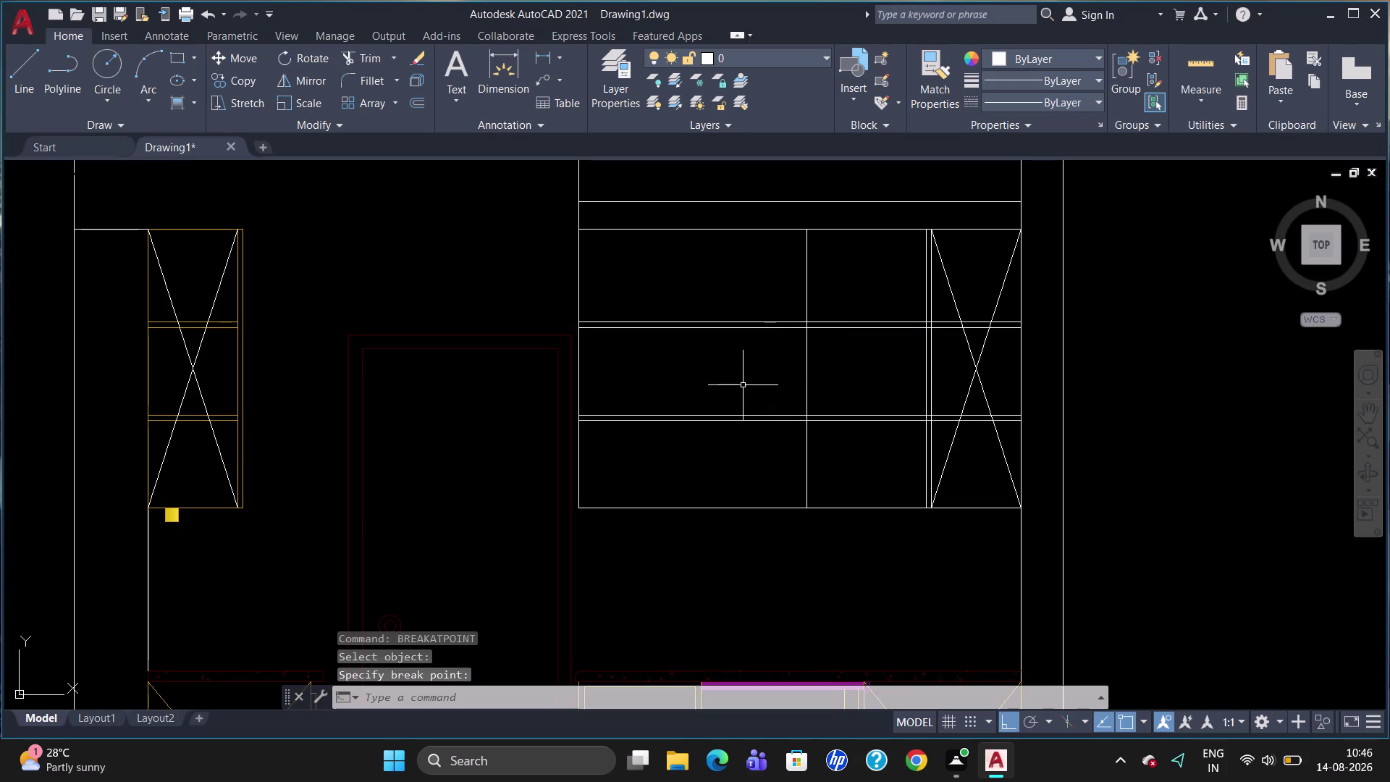
text(BR)
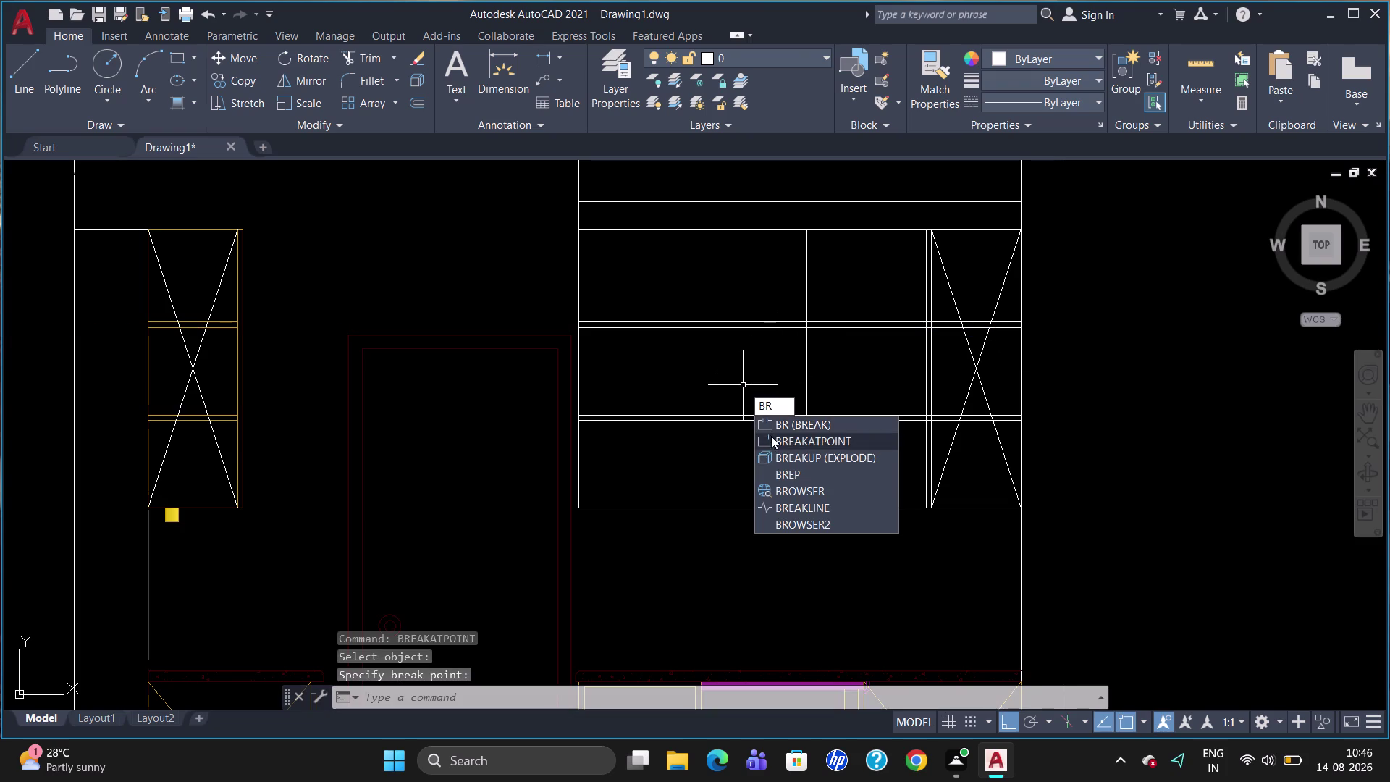
click(772, 437)
click(757, 420)
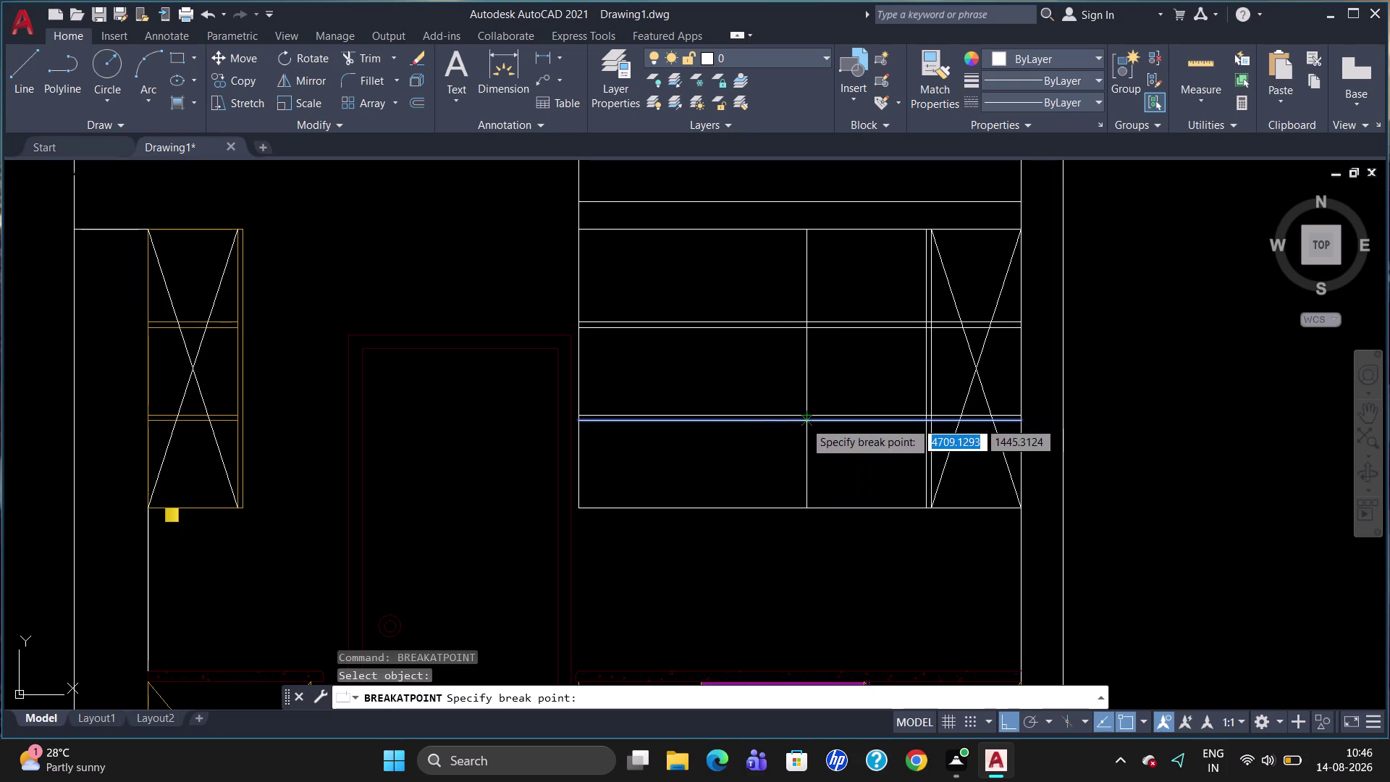
click(804, 421)
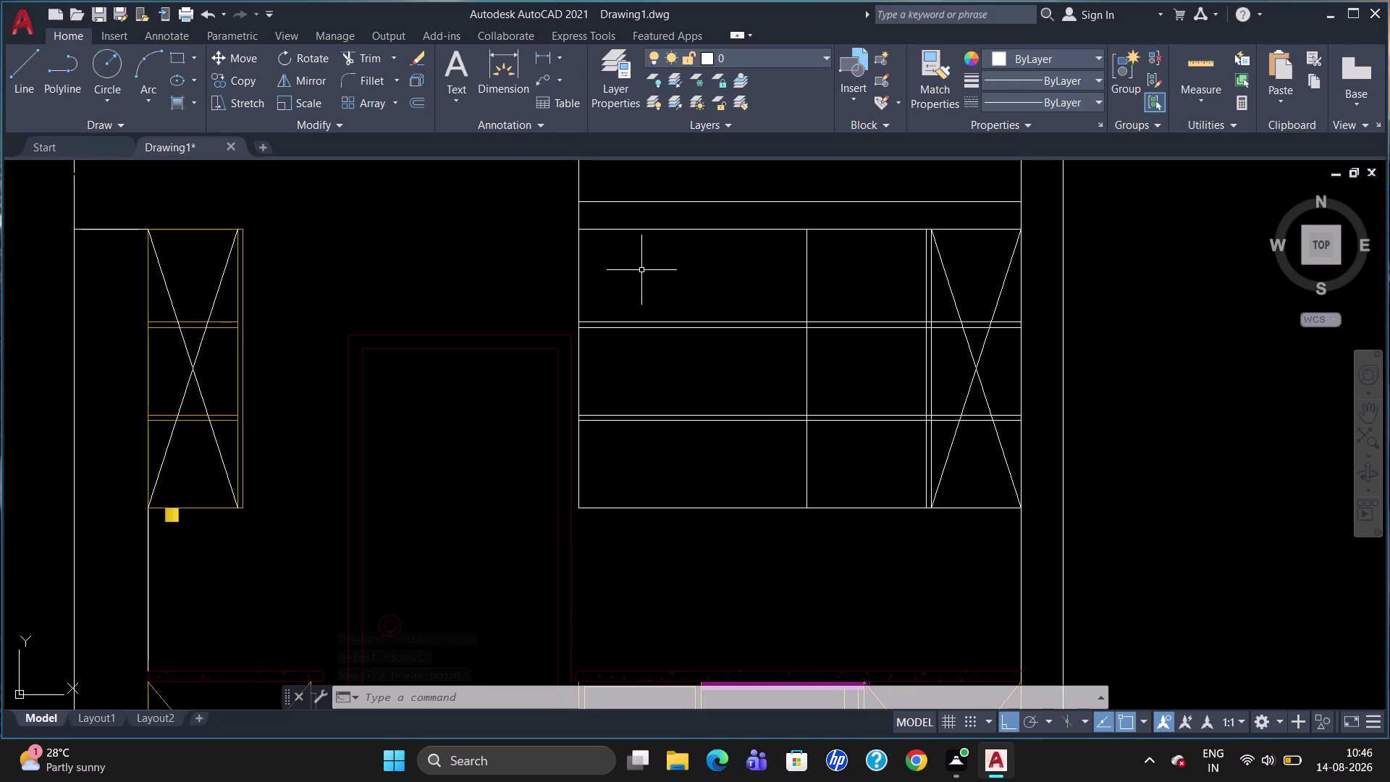
Break the right cabinet's top edge at a chosen point.
text(BR)
click(689, 327)
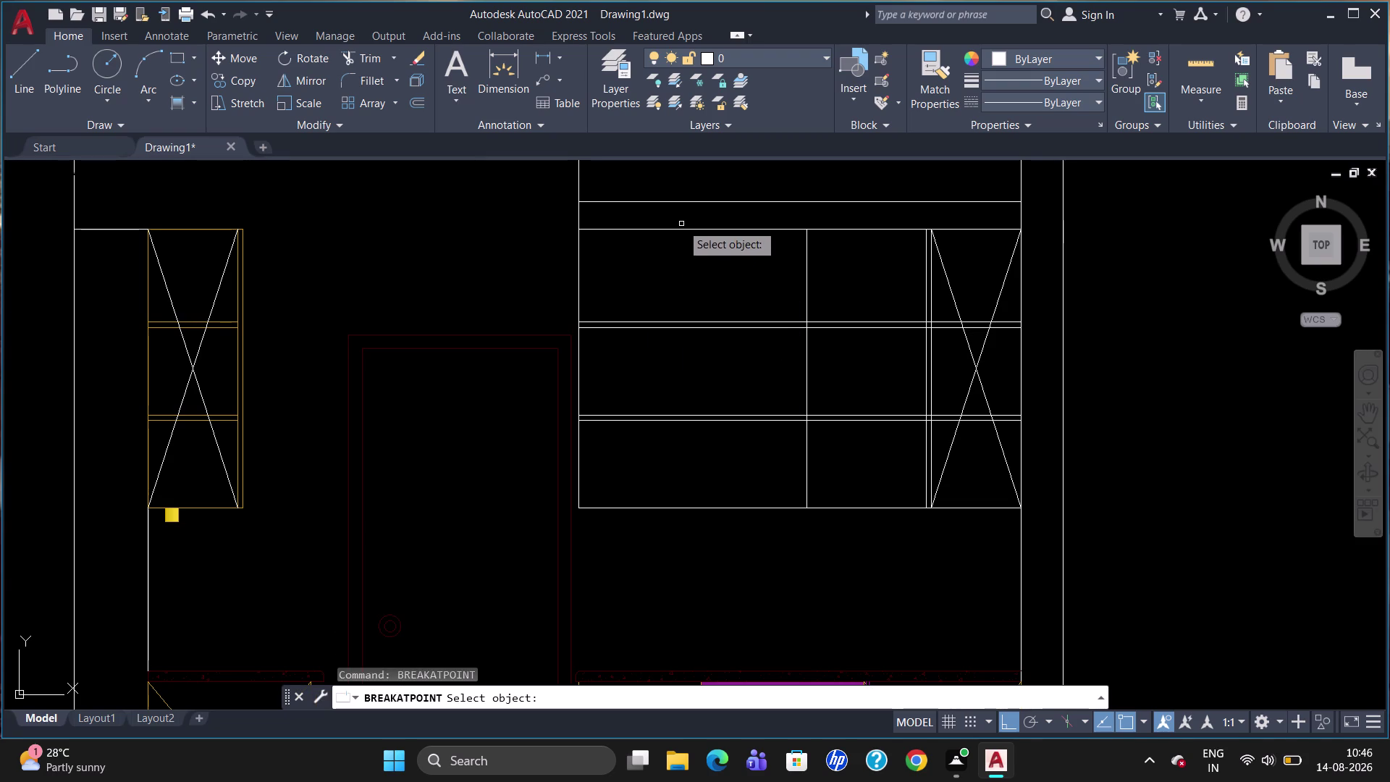
click(680, 231)
click(808, 232)
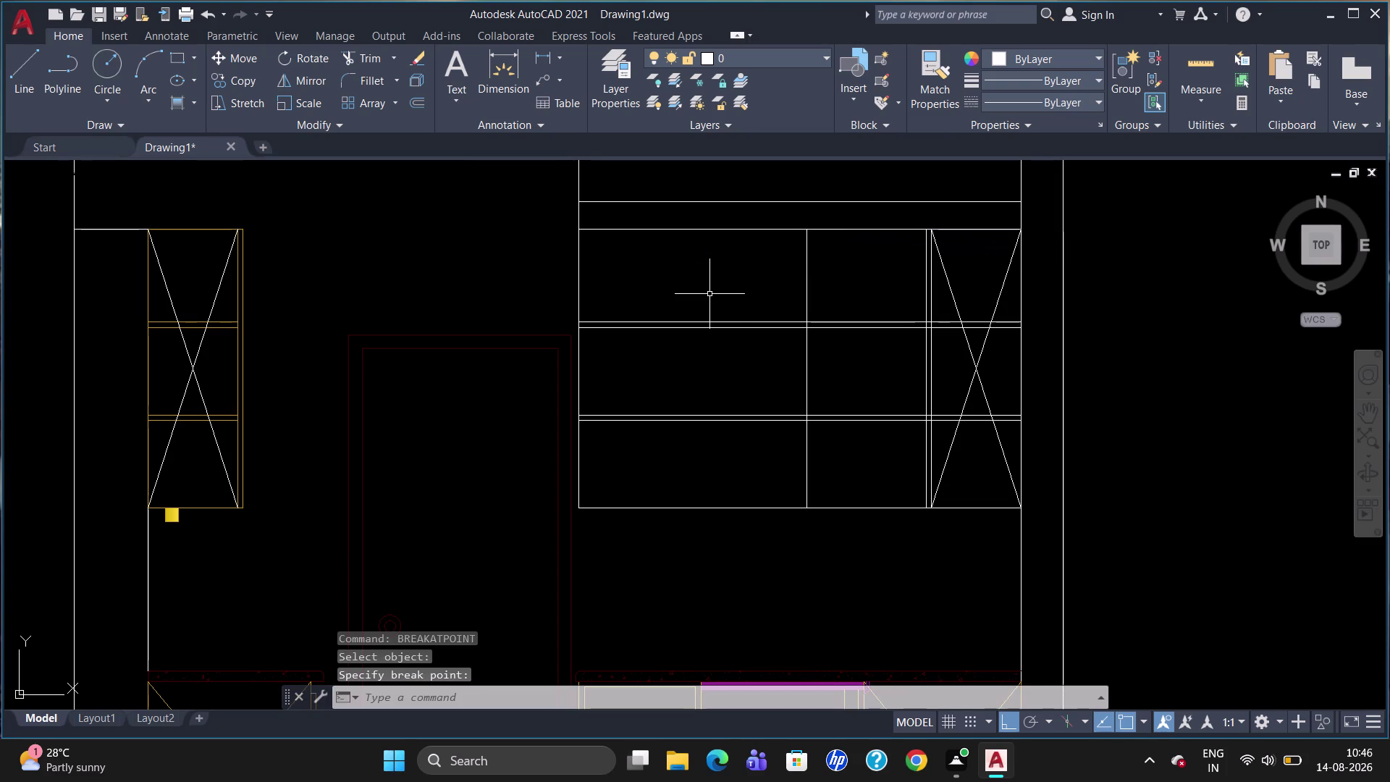
key(o)
key(Return)
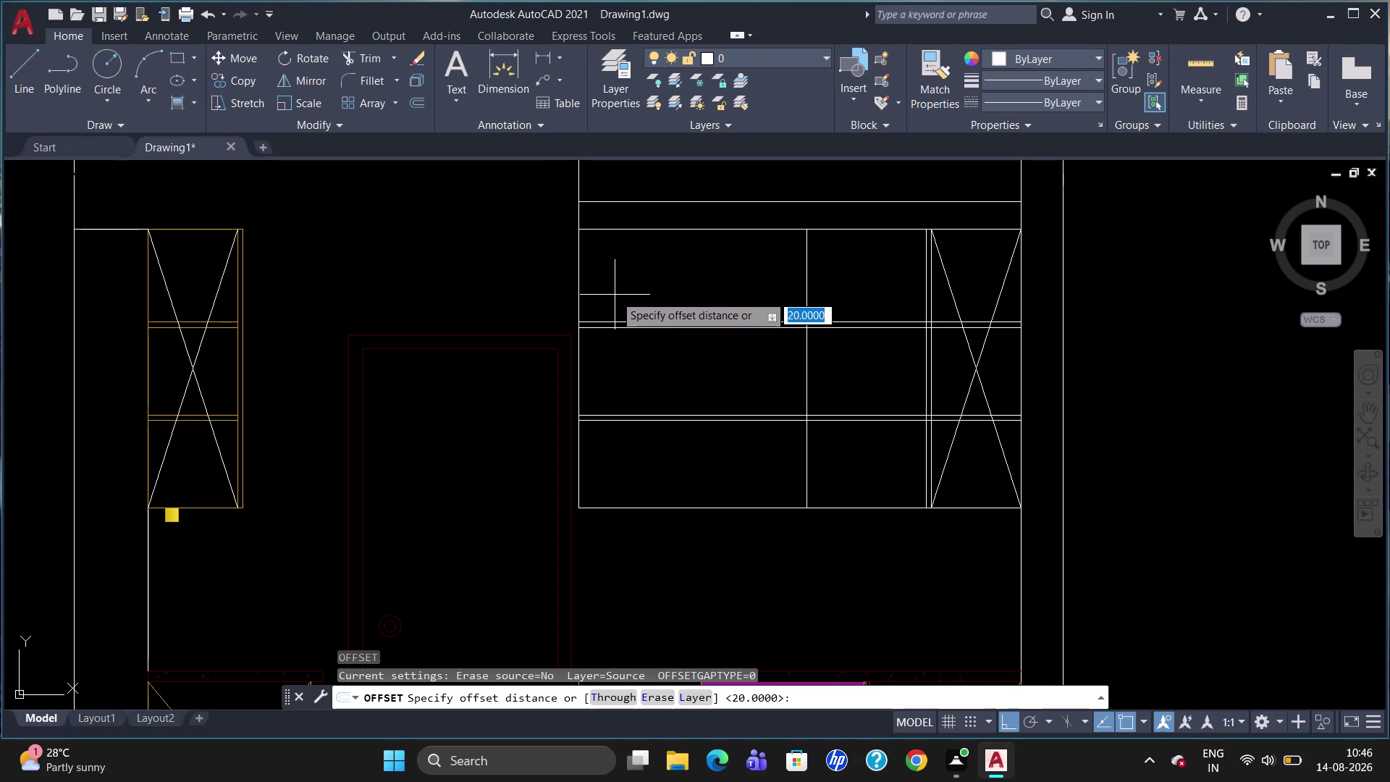
Draw a full-height divider at the midpoint between the top-left corner and the divider top.
key(Escape)
key(l)
key(Return)
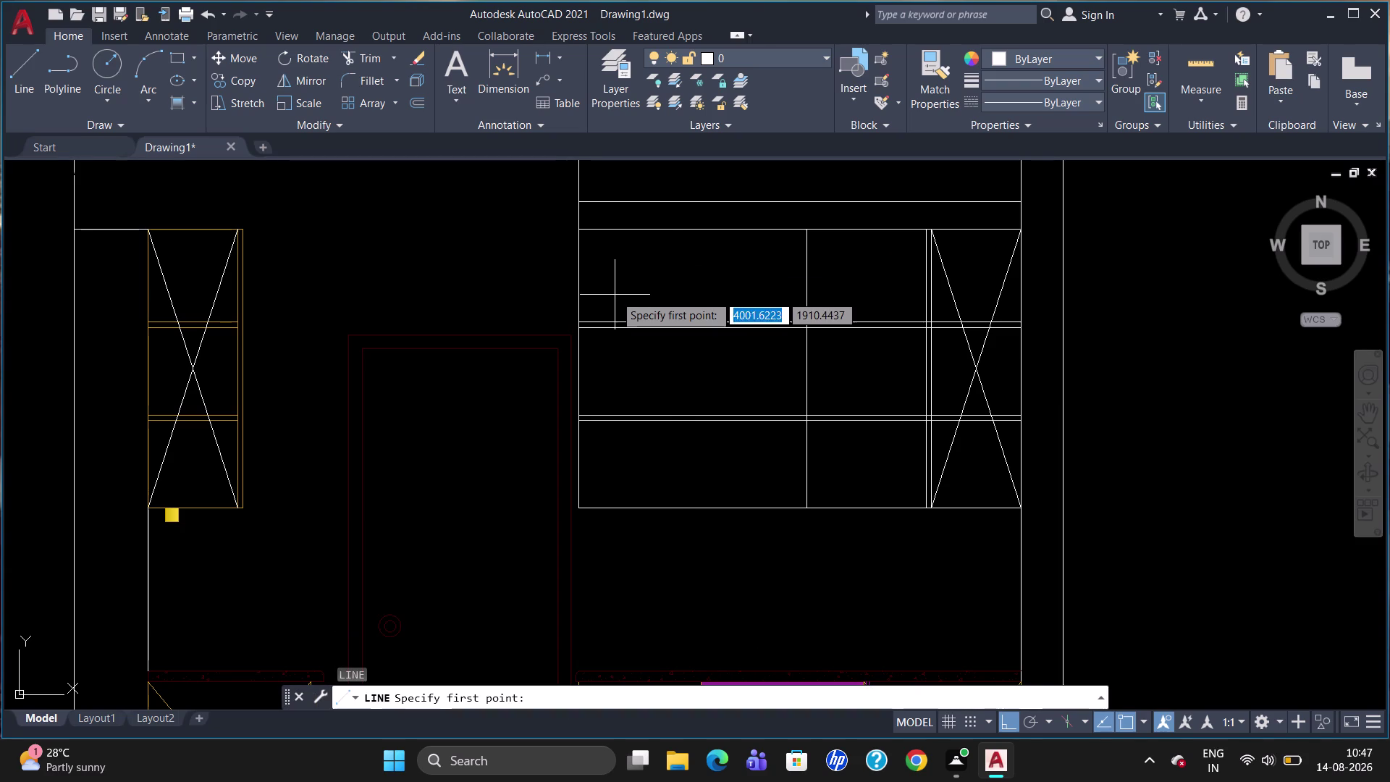
key(m)
text(2P)
key(Return)
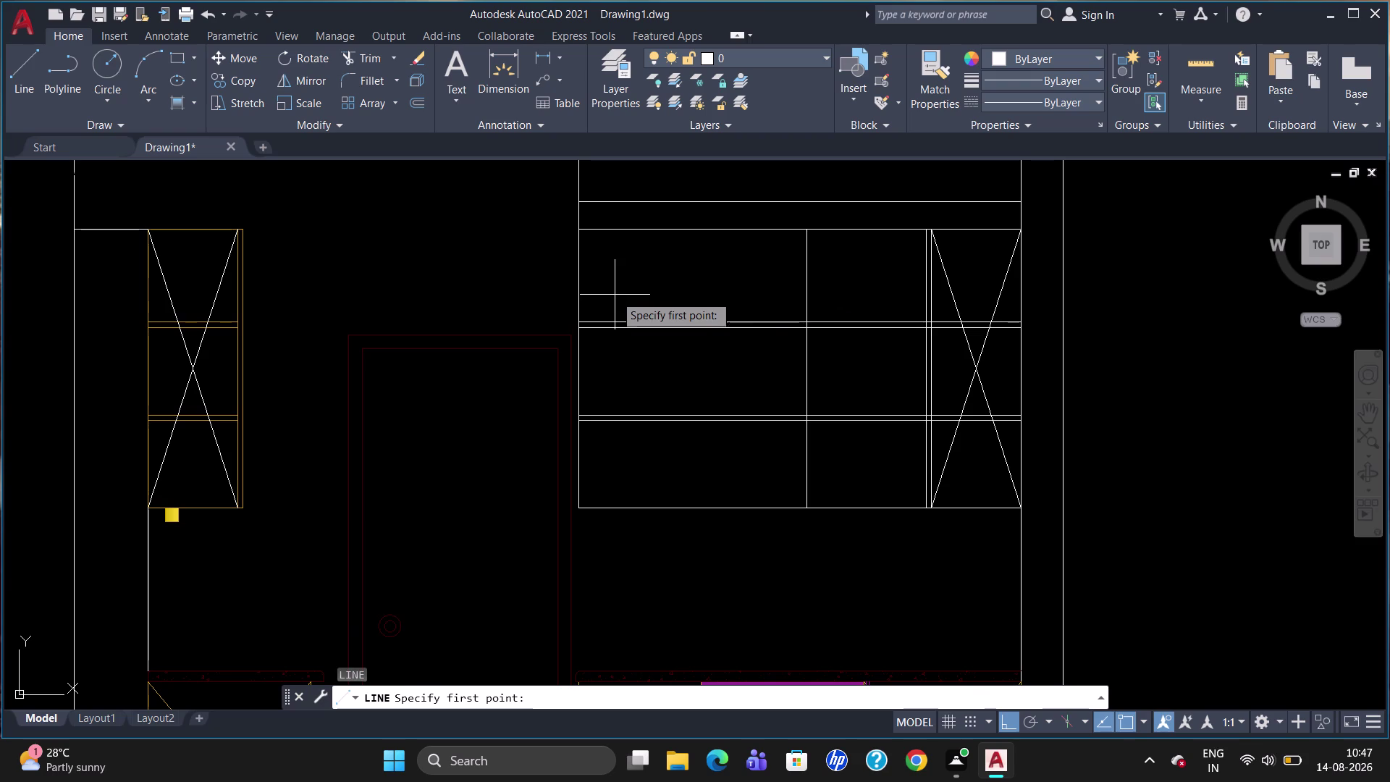
click(580, 231)
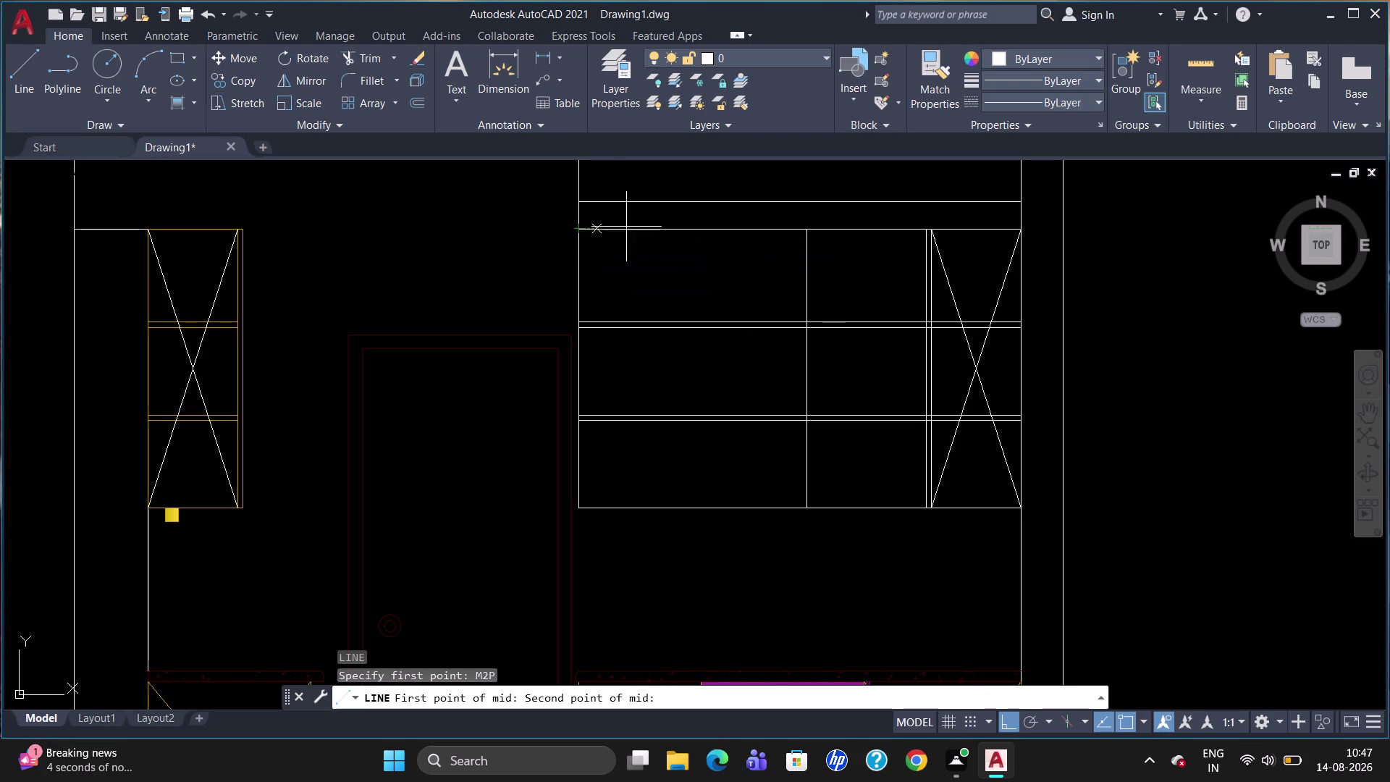
click(812, 237)
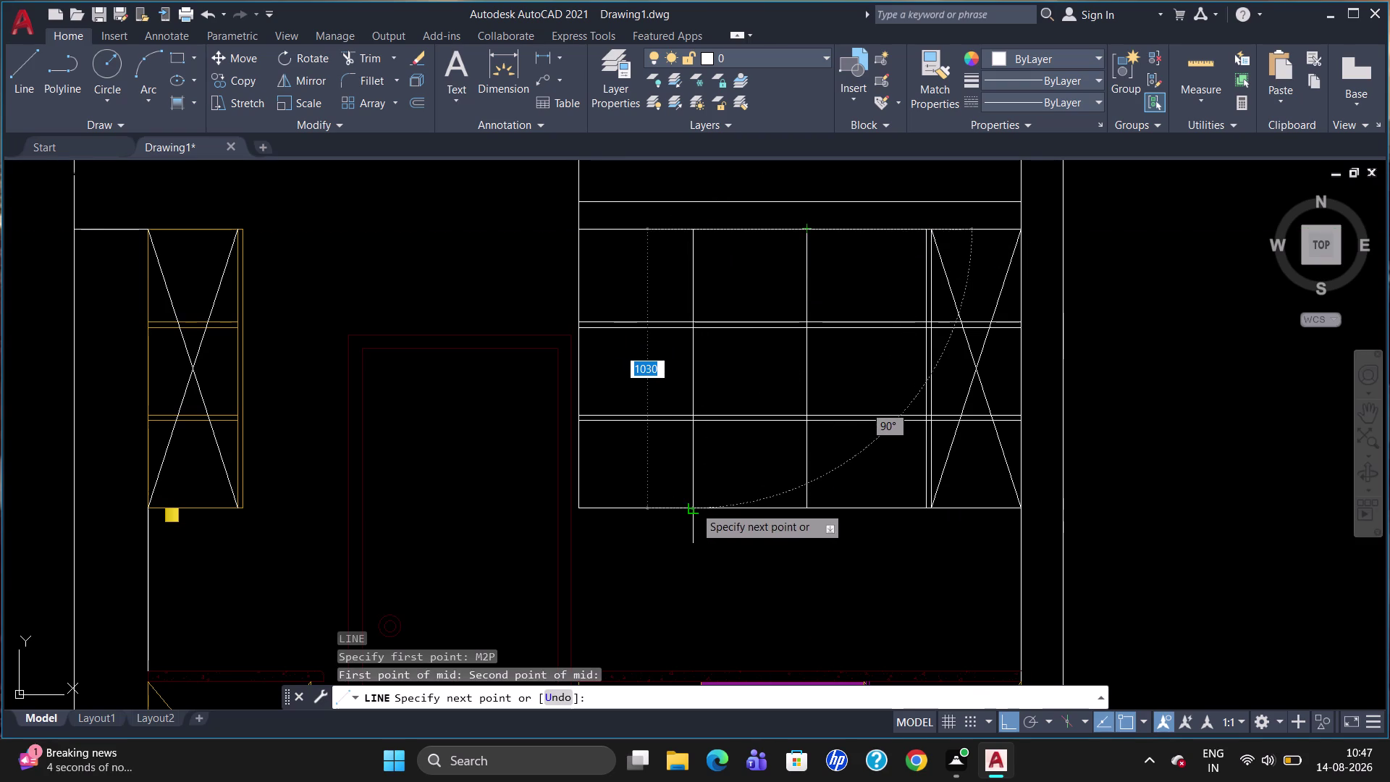
click(692, 506)
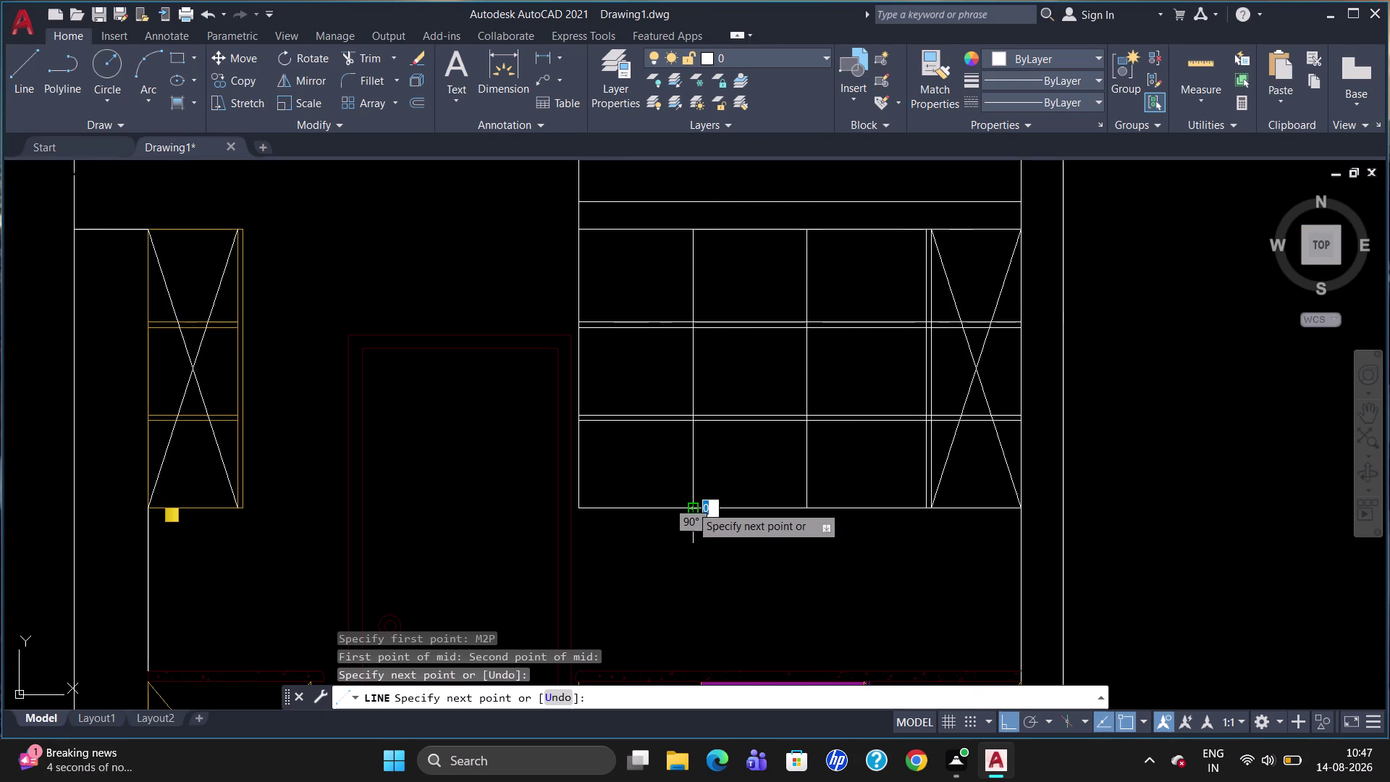
key(Escape)
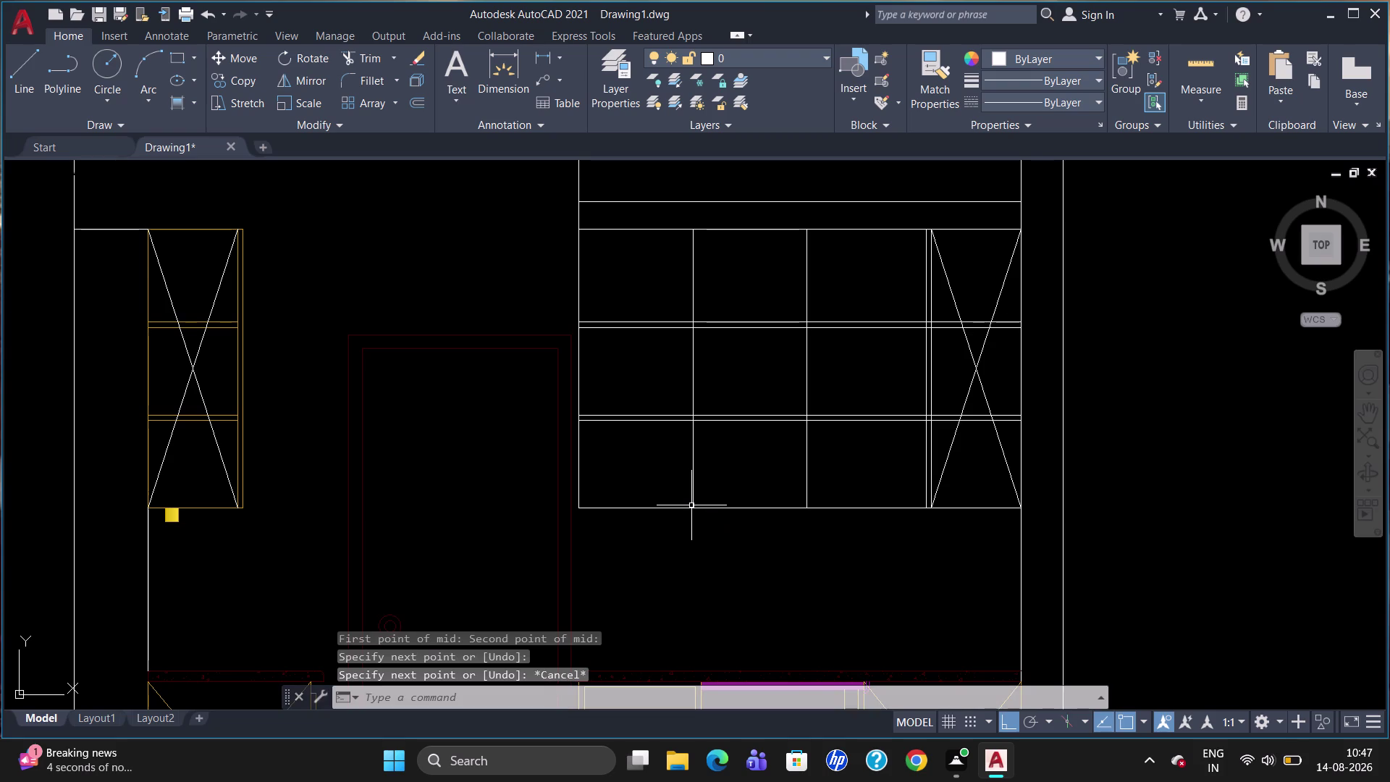
key(o)
key(Return)
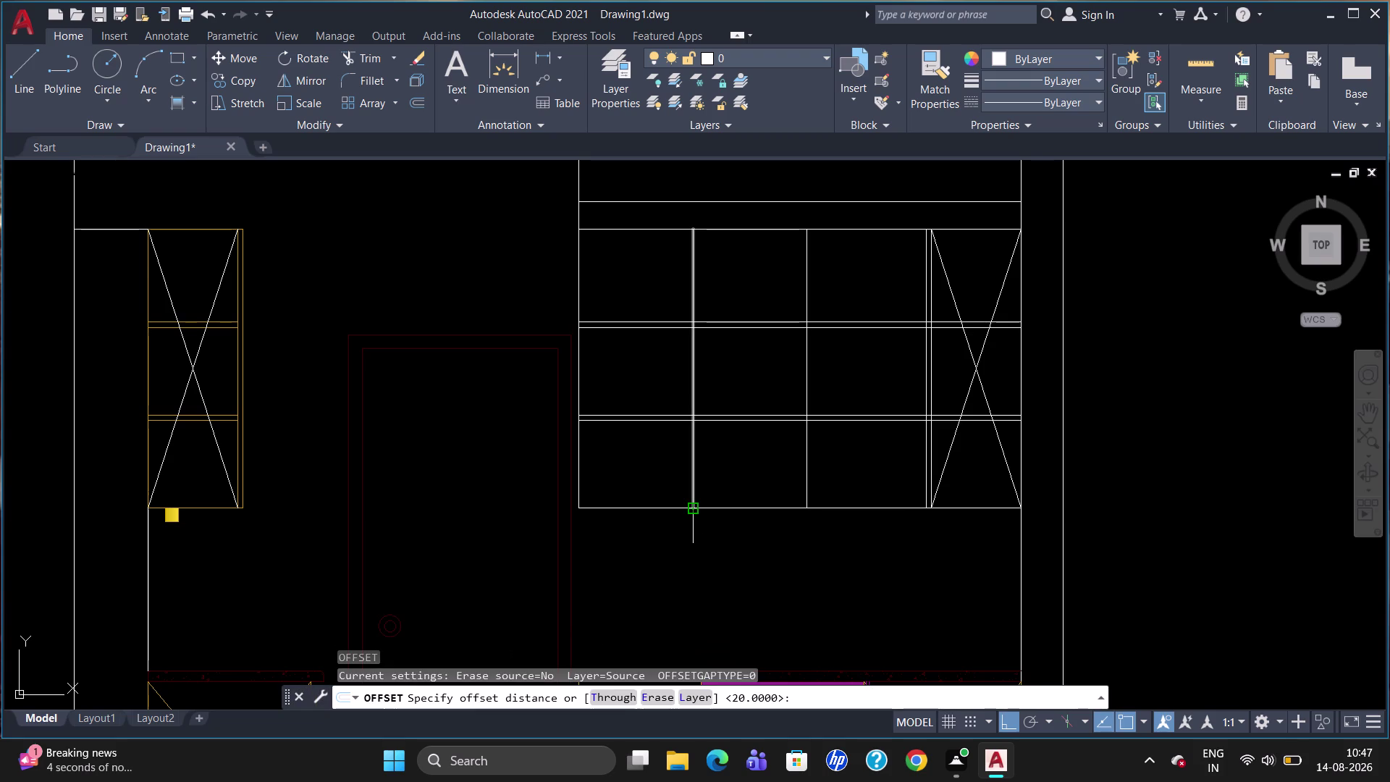
Offset the new divider lines 10 units to double them.
text(10)
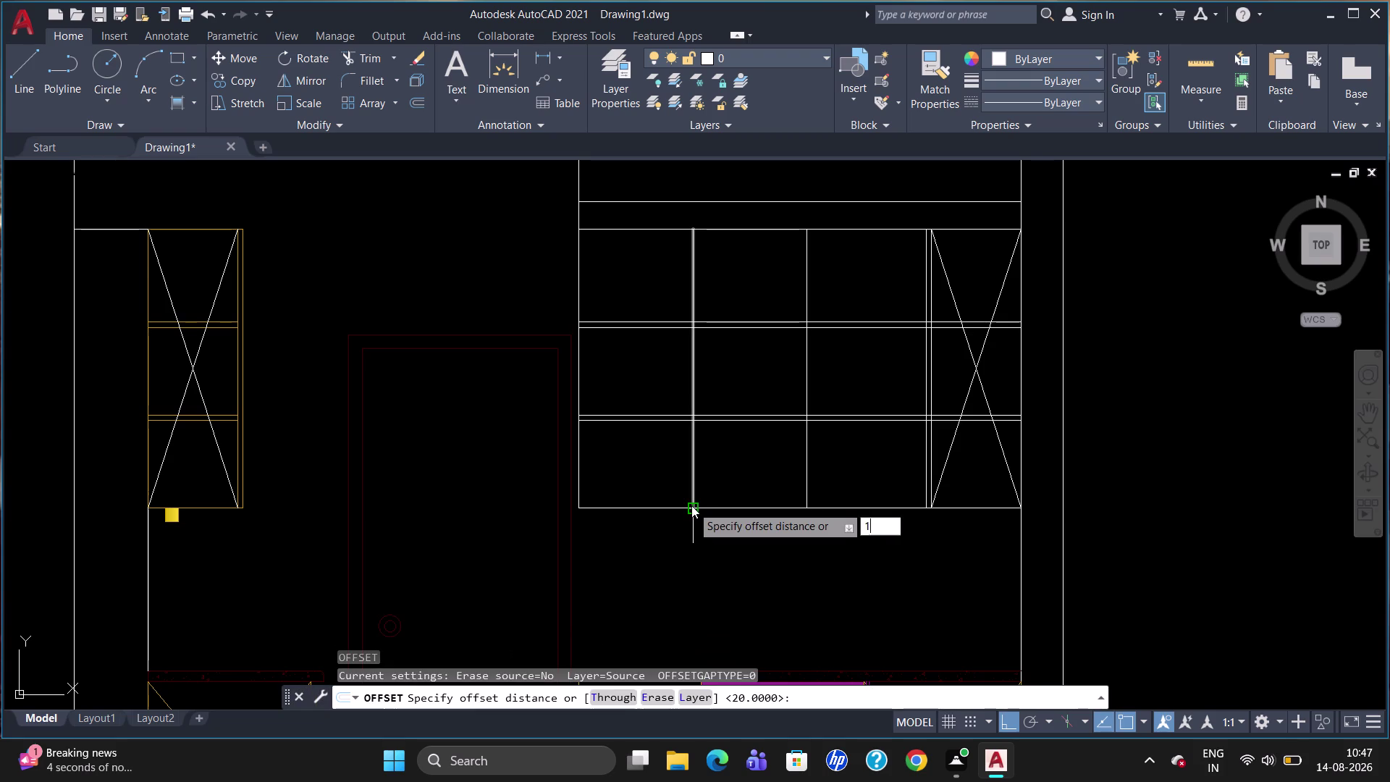
key(Return)
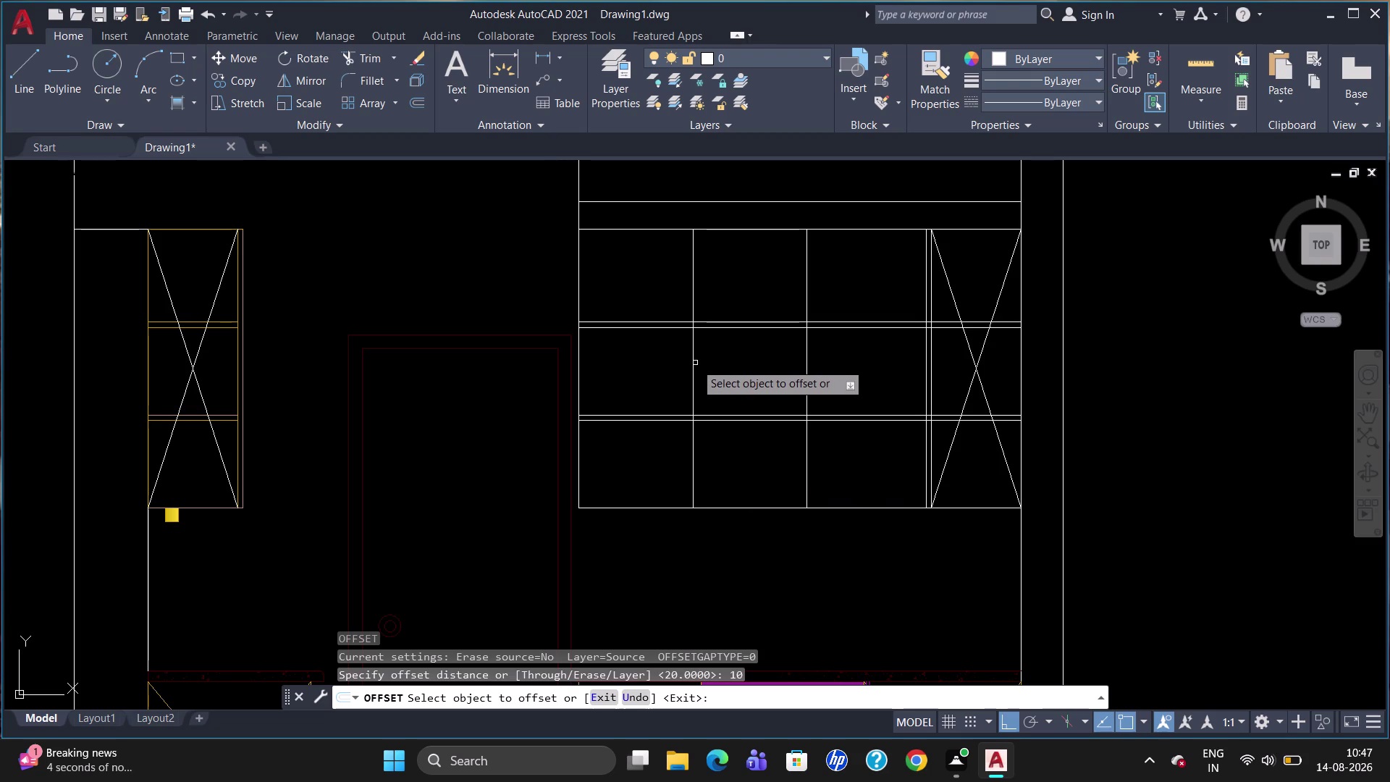
click(692, 365)
click(709, 369)
scroll(up, 3)
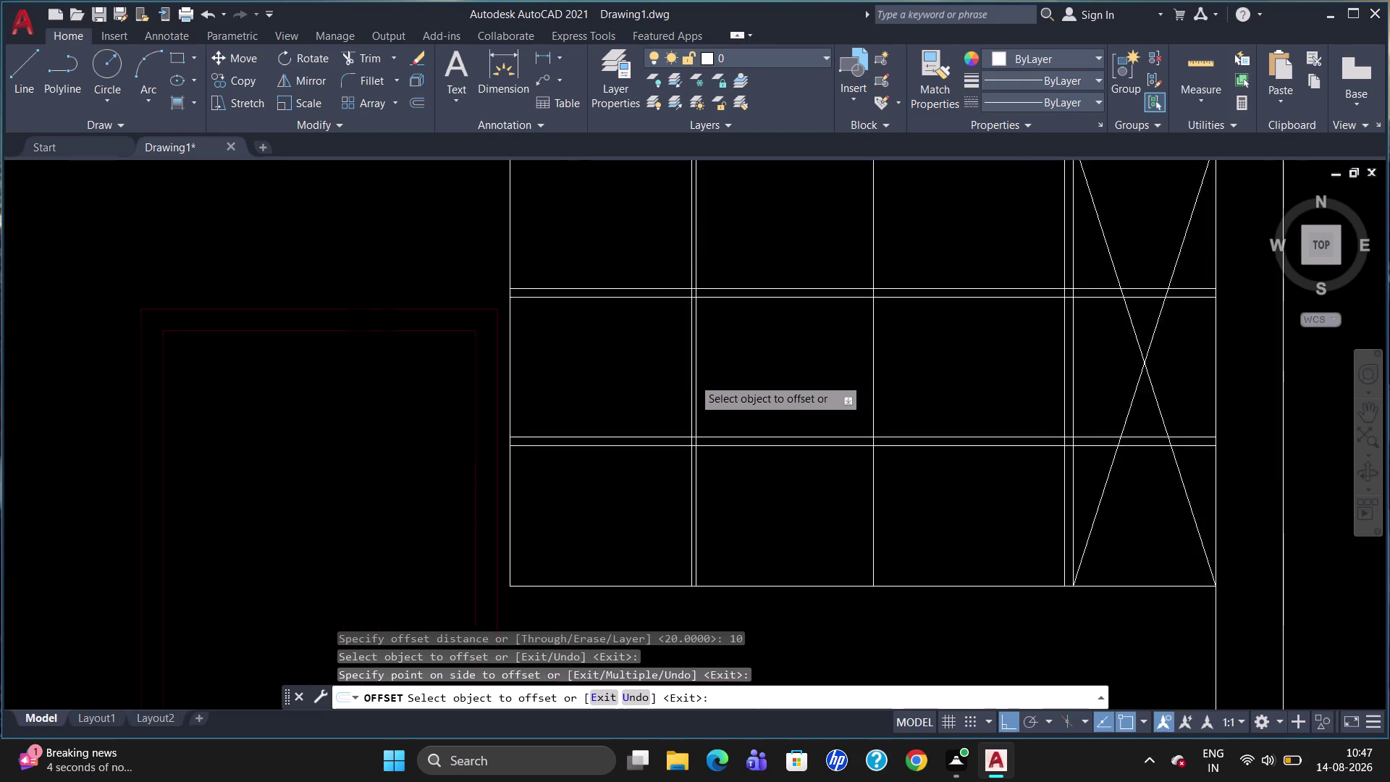
click(689, 382)
click(676, 390)
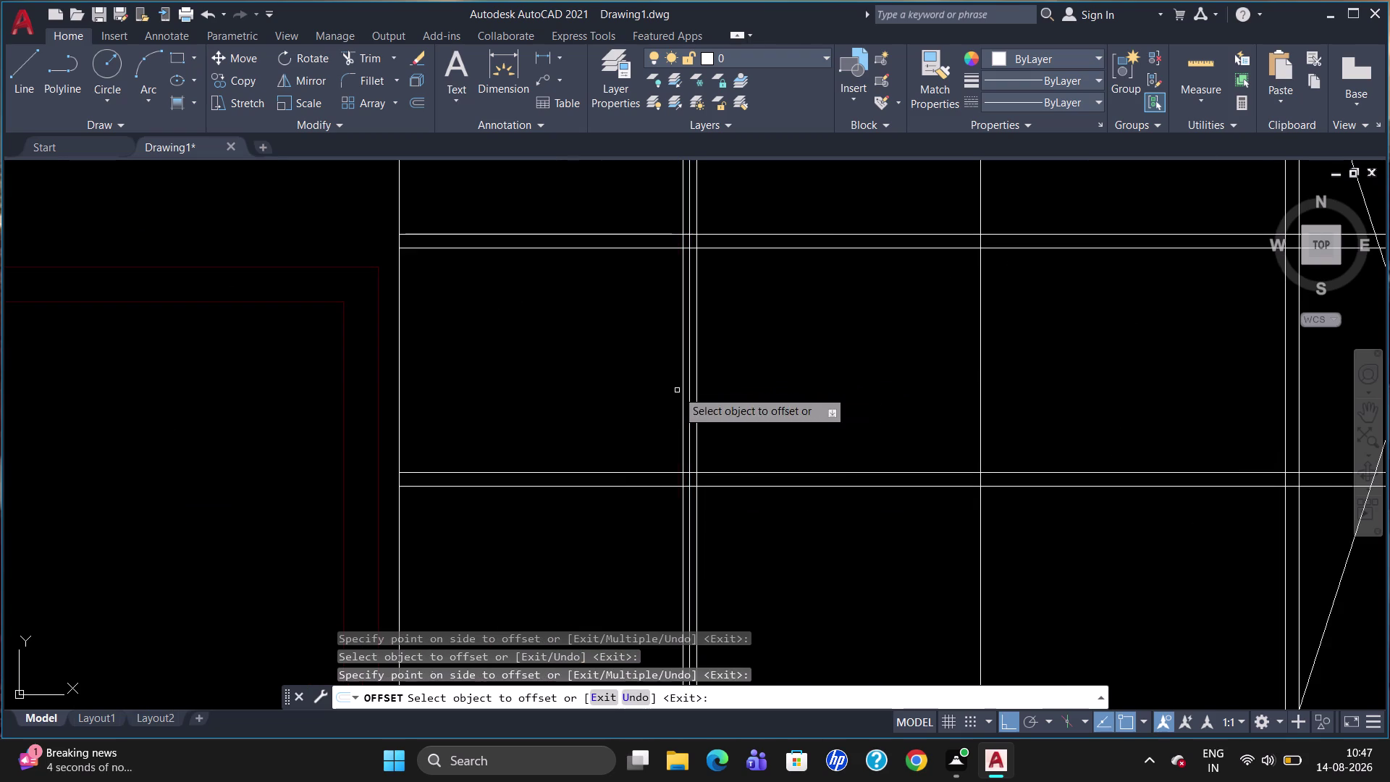
scroll(down, 3)
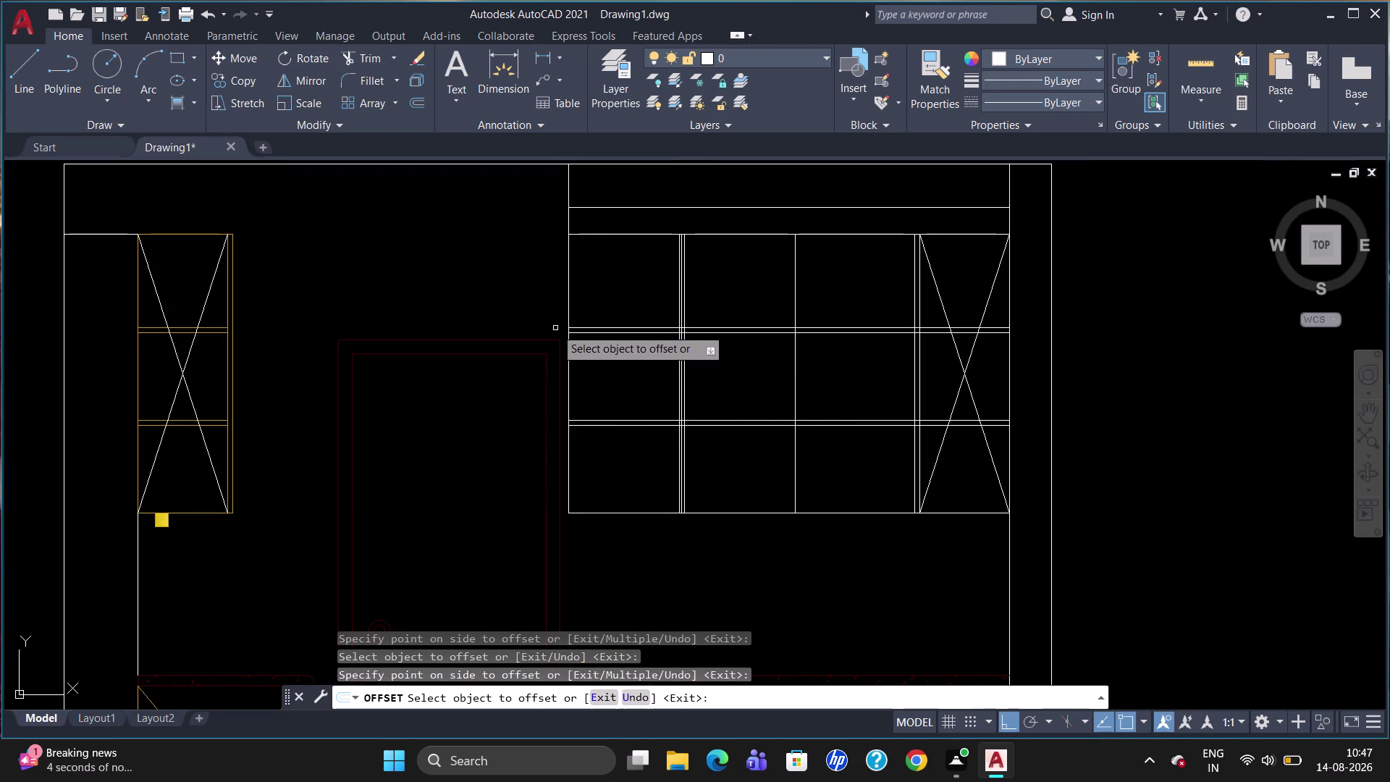
click(570, 291)
click(582, 294)
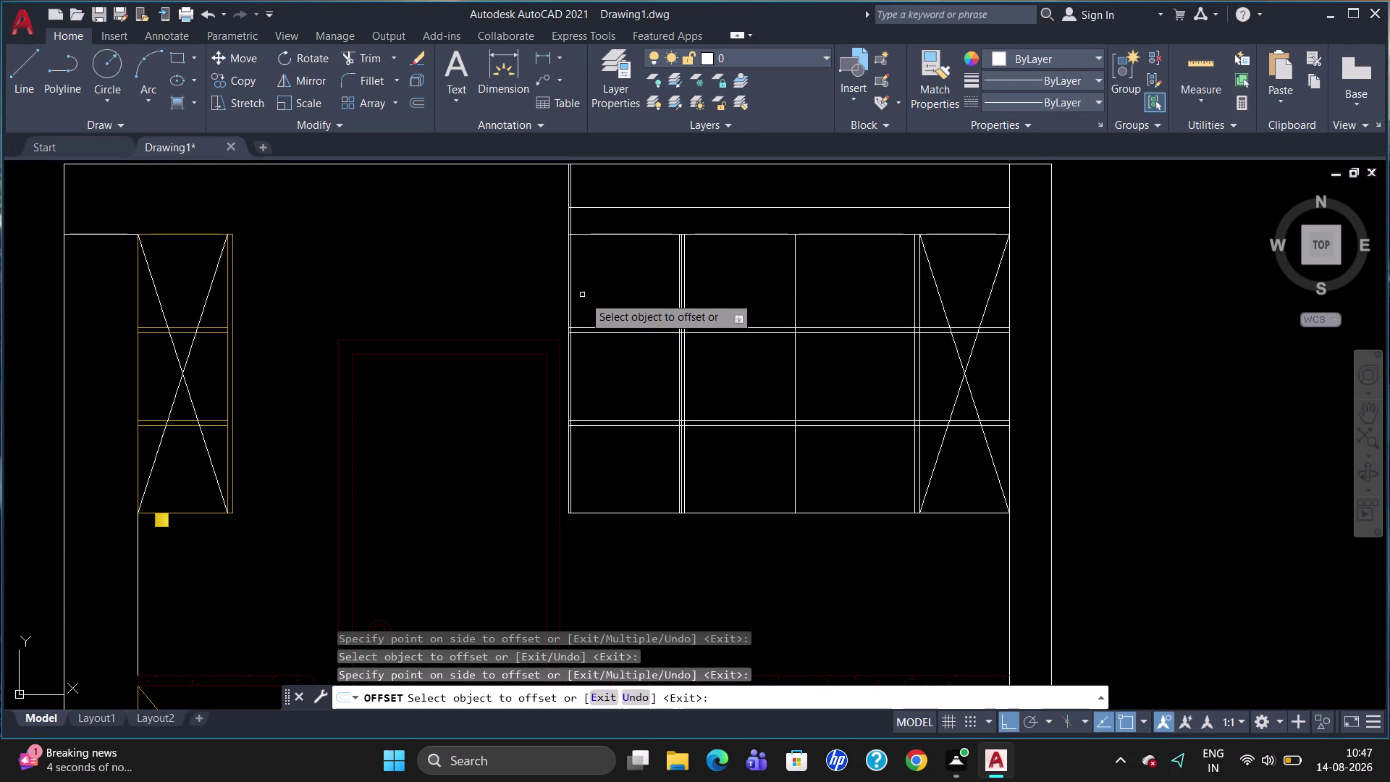
Offset the upper cabinet's bottom edge and right vertical divider inward by 10.
click(644, 509)
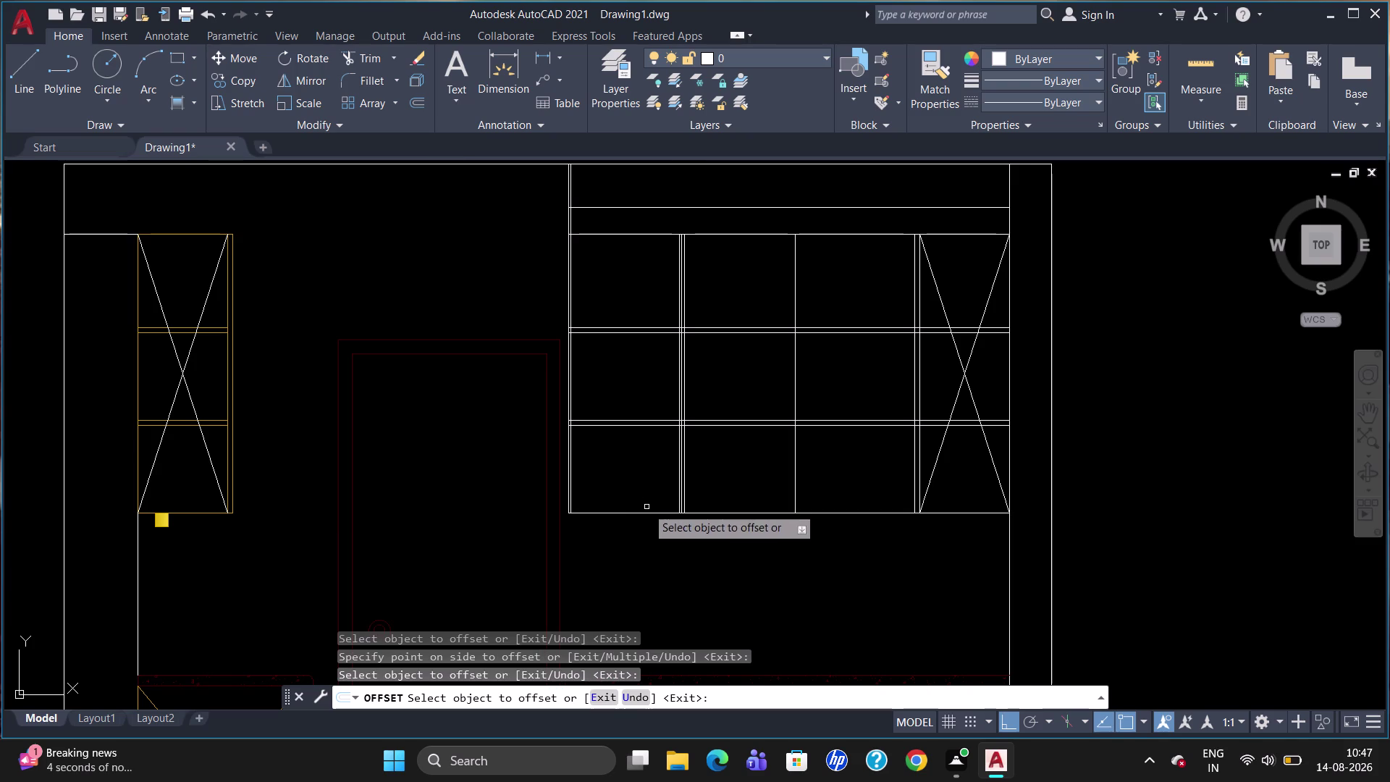
click(648, 513)
click(649, 504)
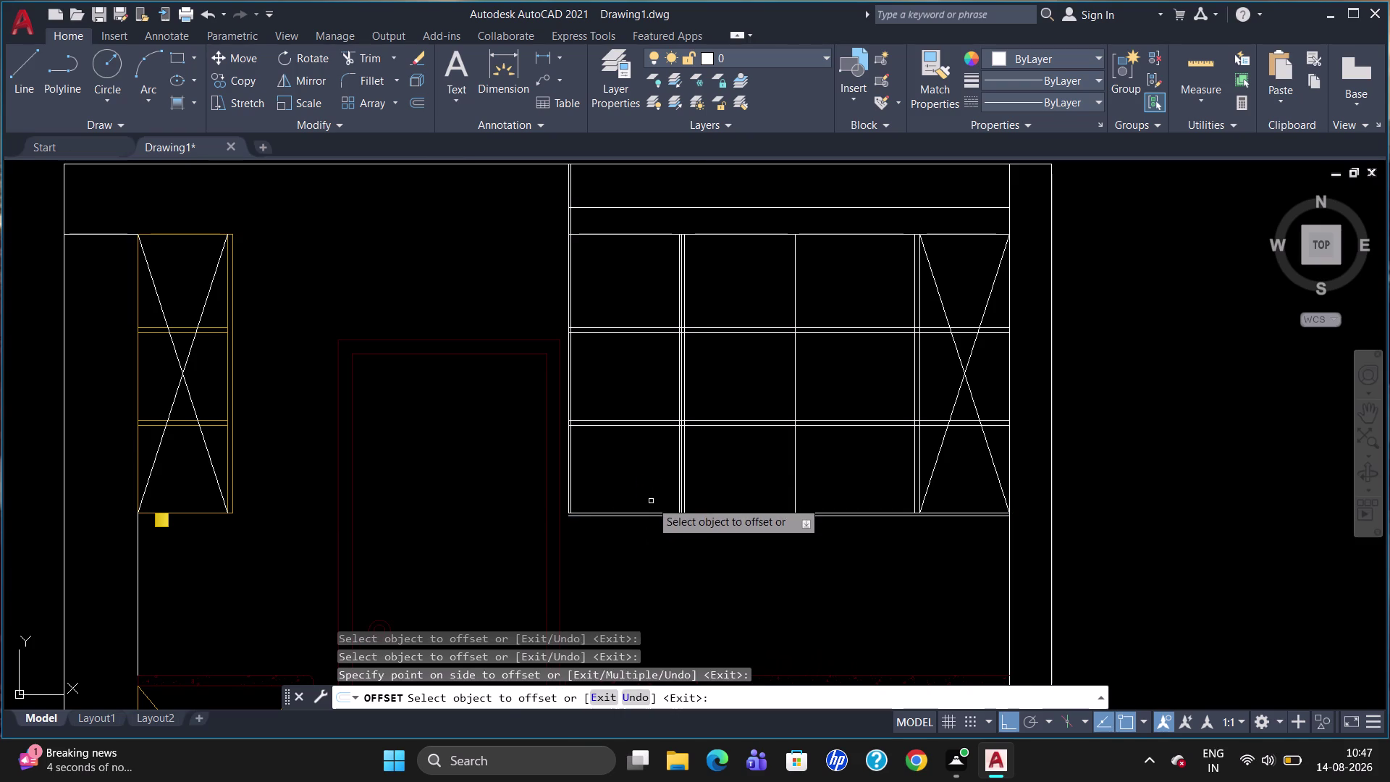
scroll(up, 3)
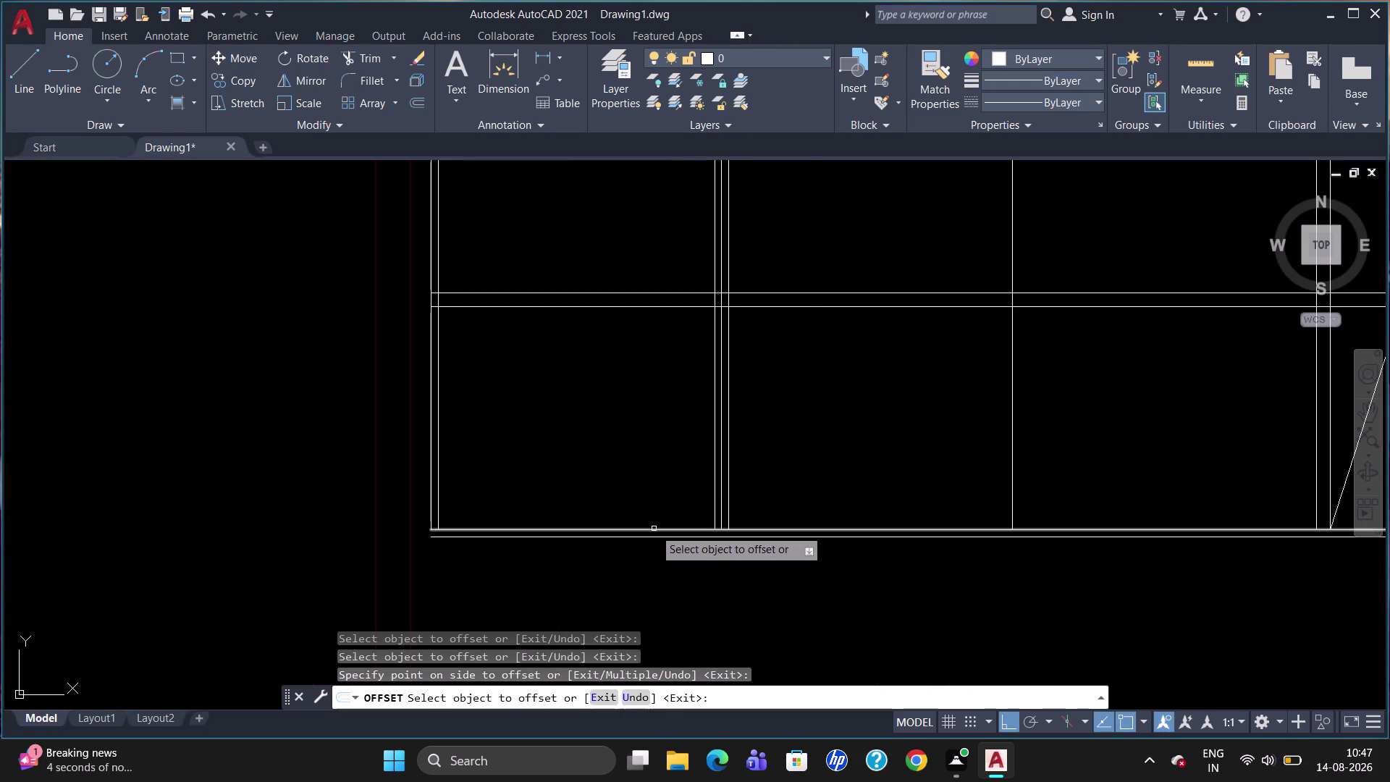
click(654, 529)
click(657, 507)
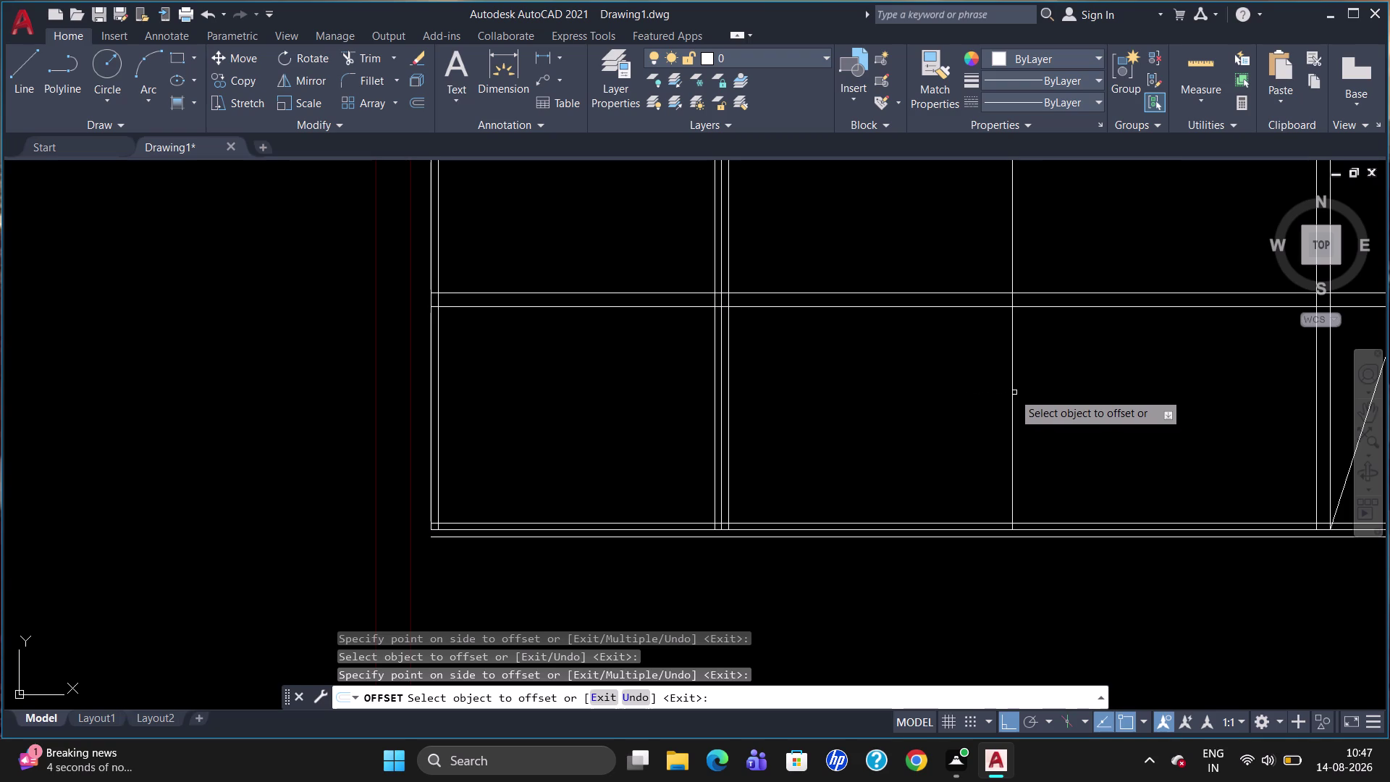
click(1010, 394)
click(1000, 400)
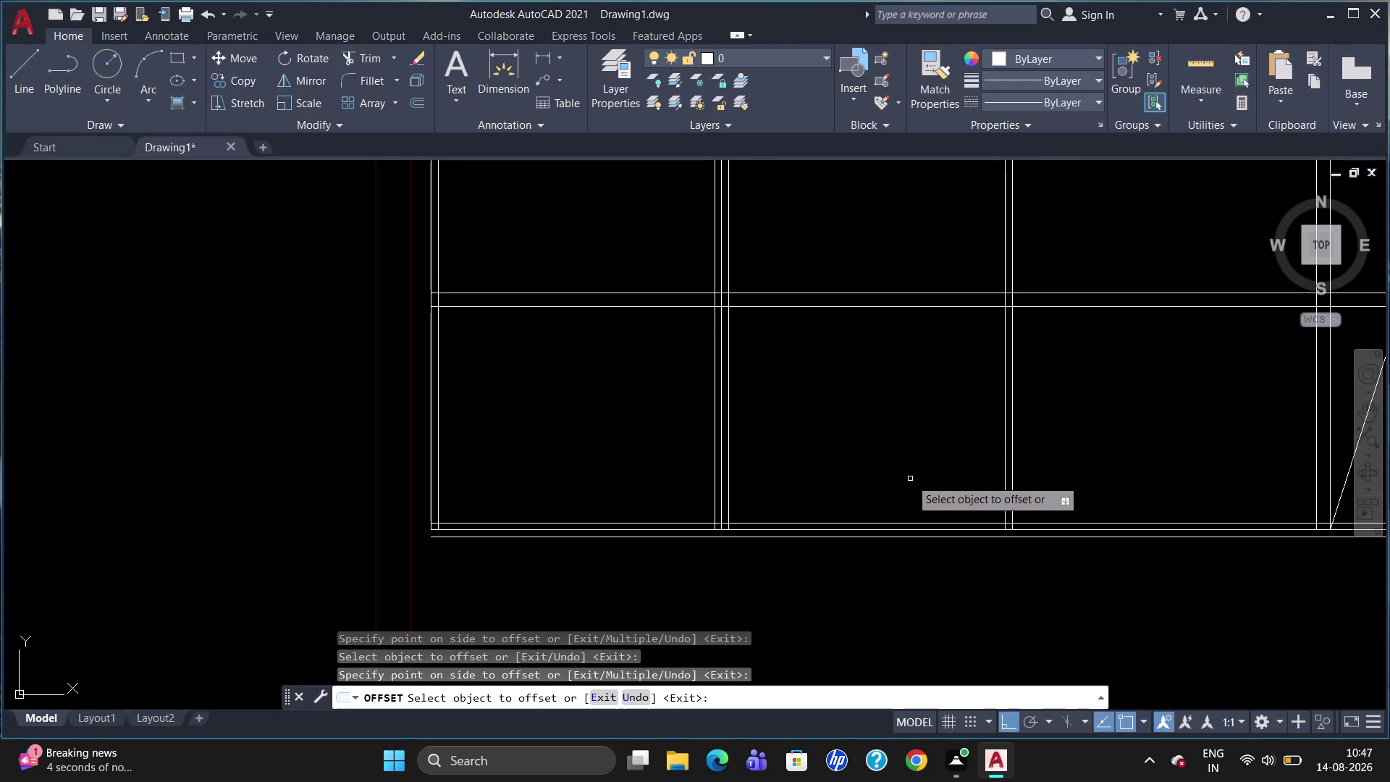
scroll(down, 3)
scroll(up, 3)
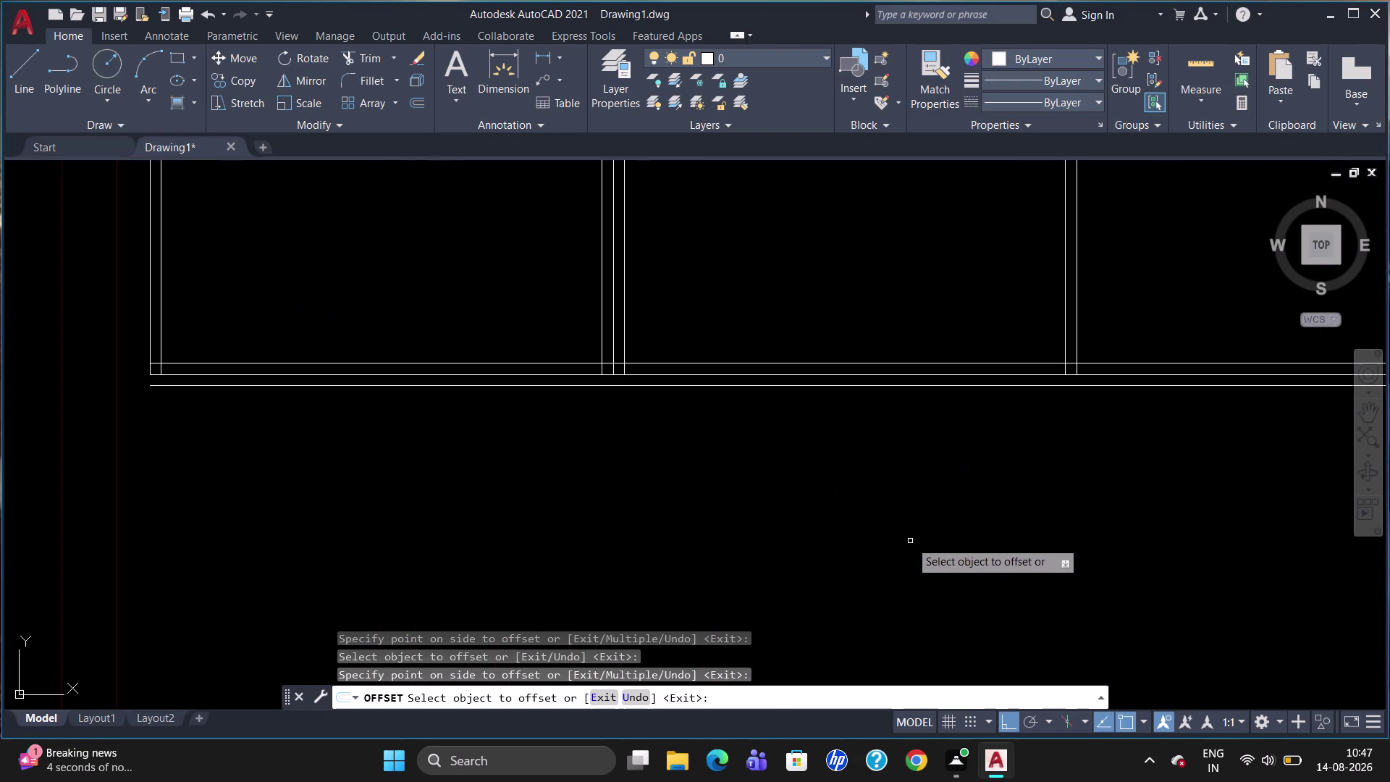
key(Escape)
Trim the overhanging line ends at the cabinet top corners and divider junction.
text(TR)
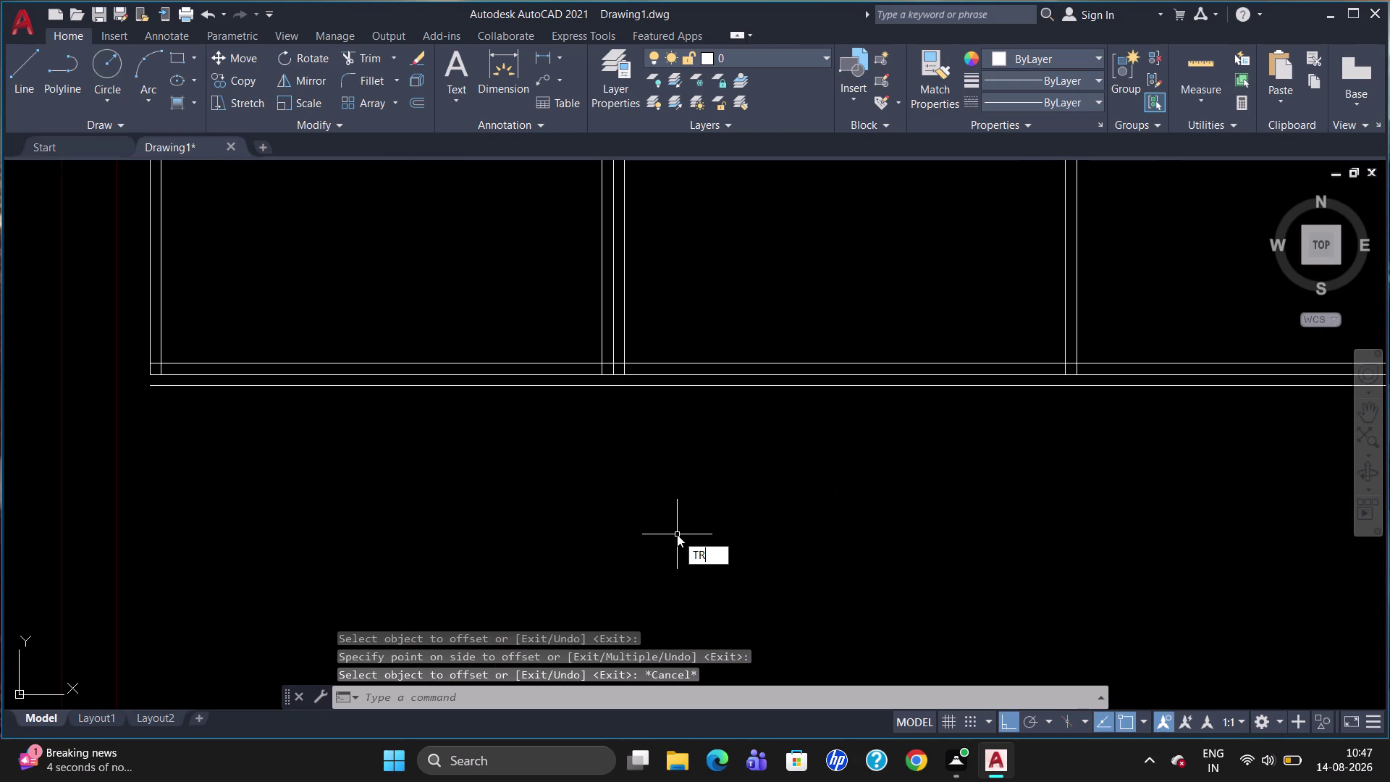
key(Return)
key(Return)
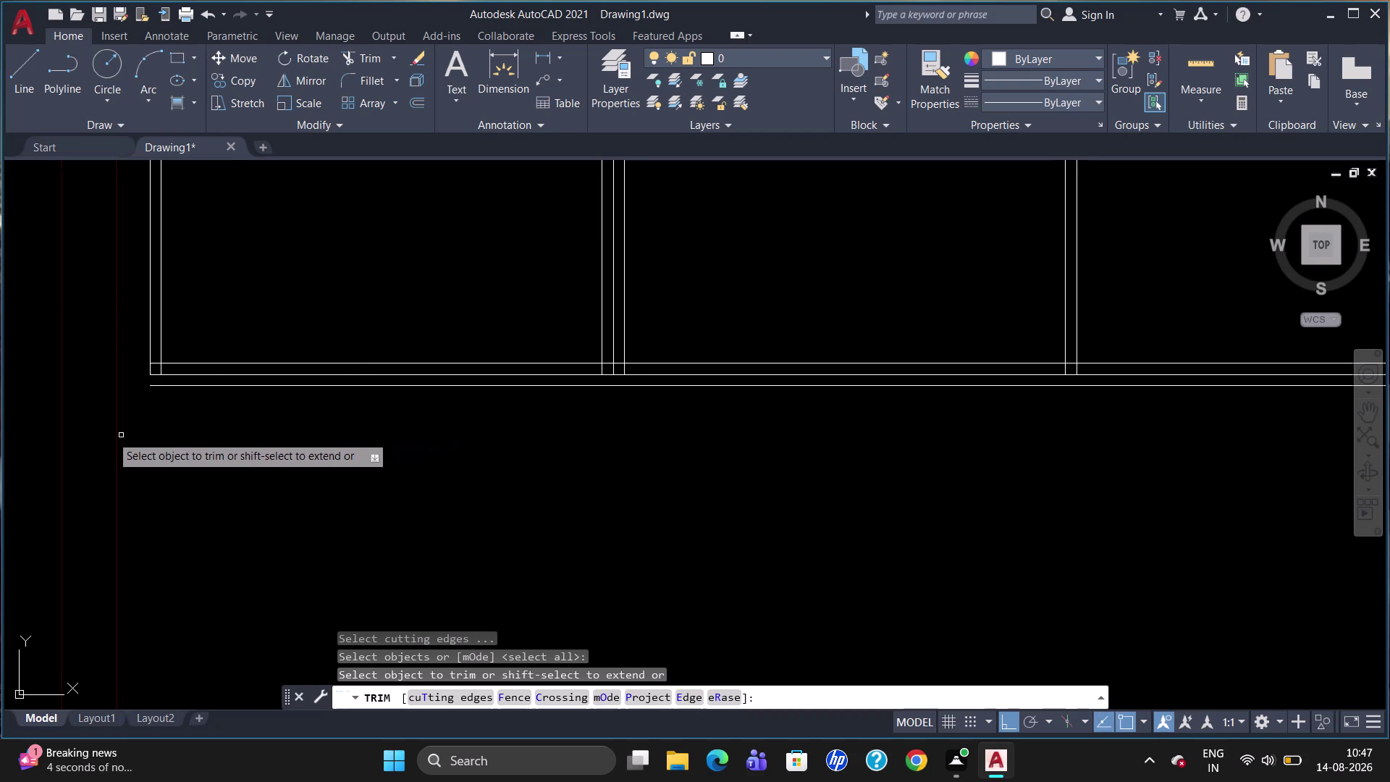
scroll(up, 3)
click(164, 352)
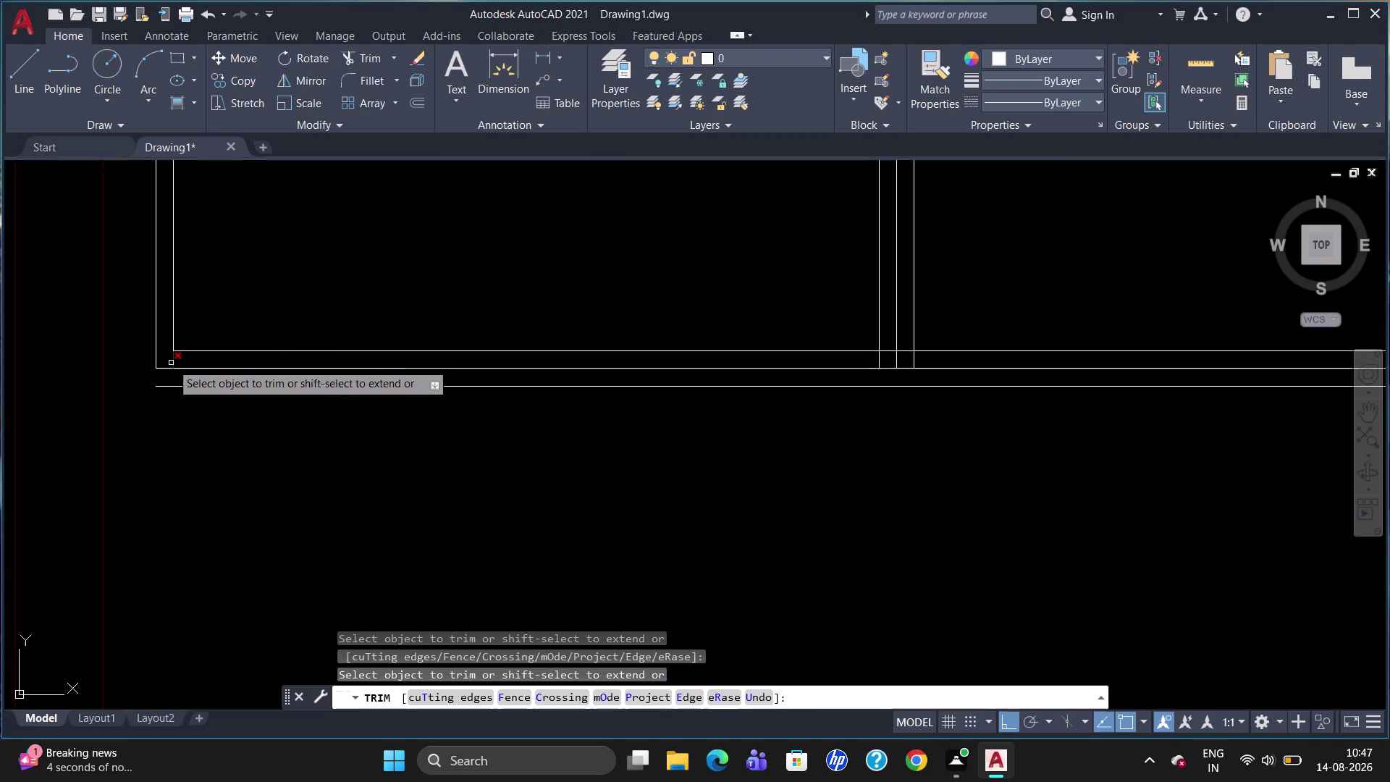
click(173, 361)
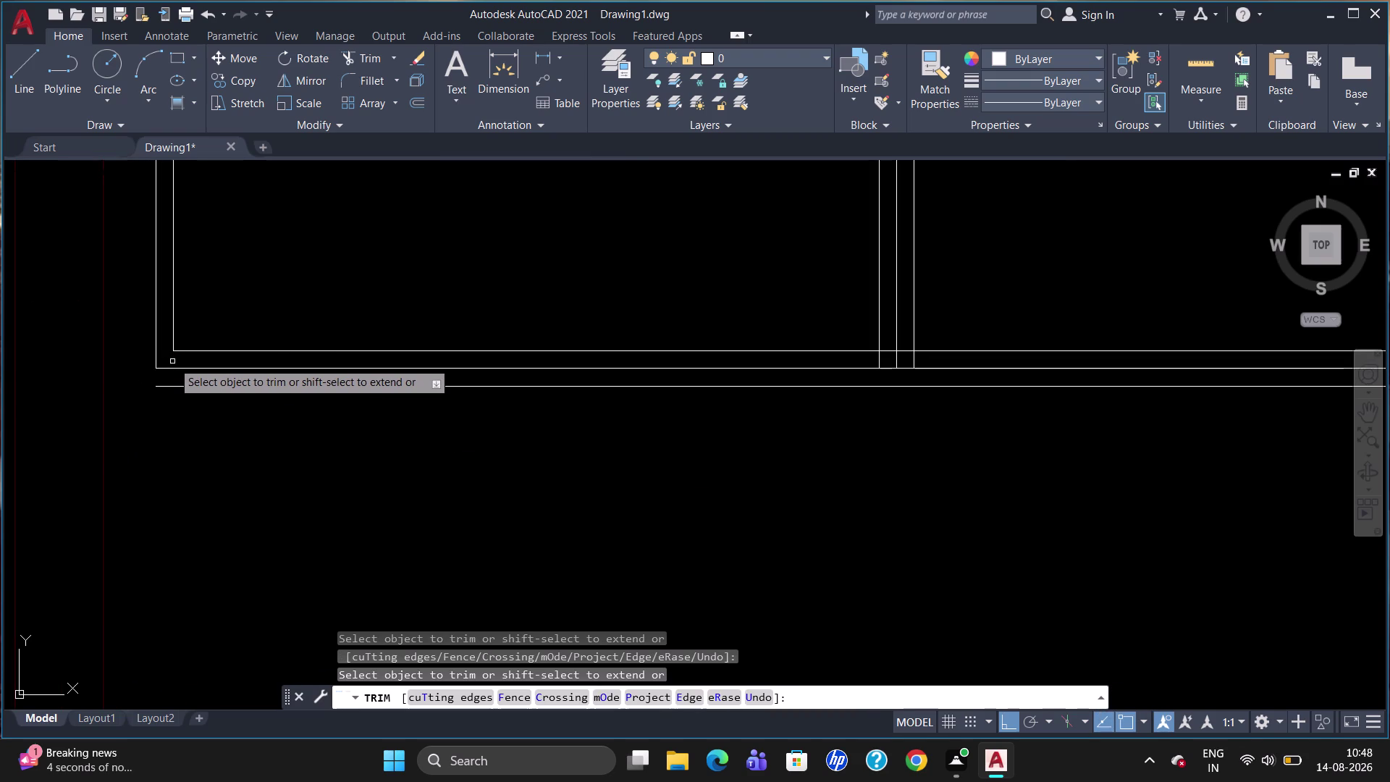
click(879, 361)
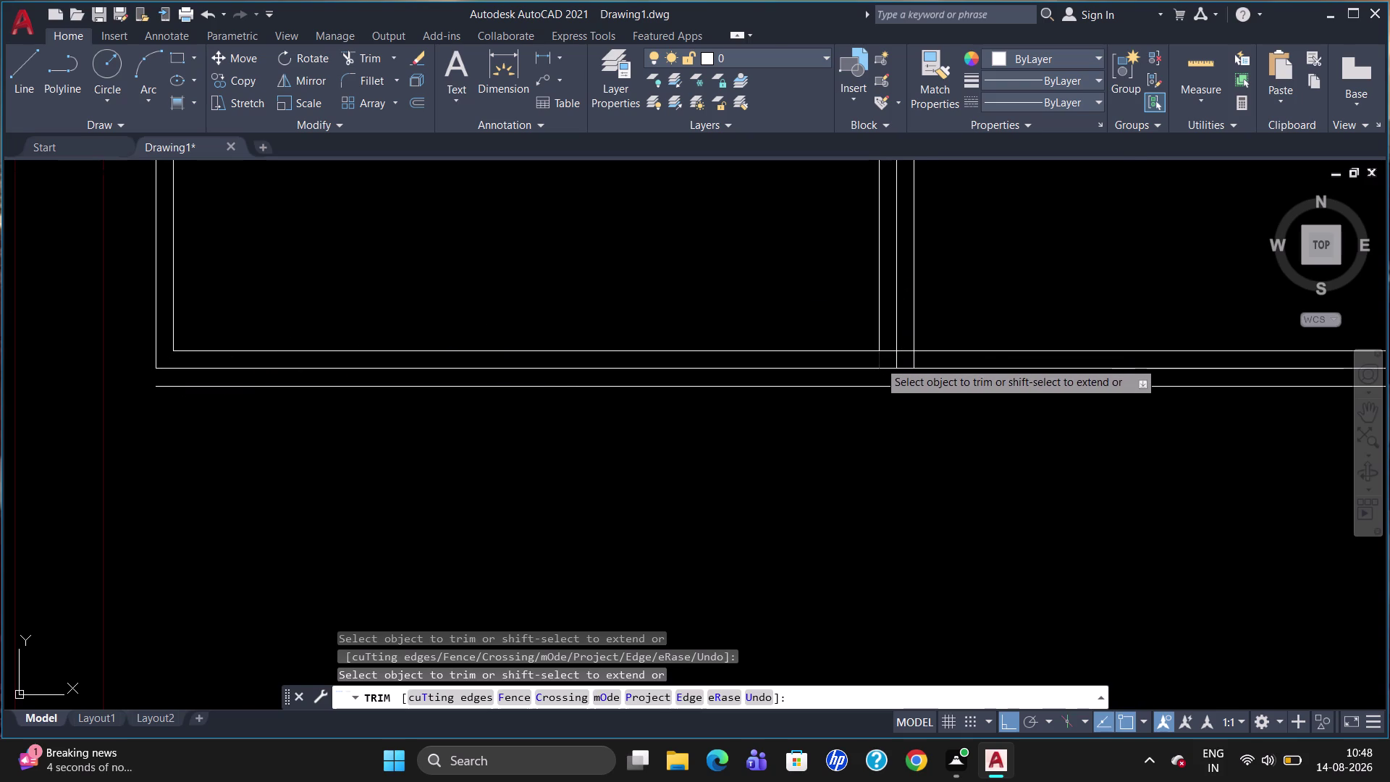
click(915, 358)
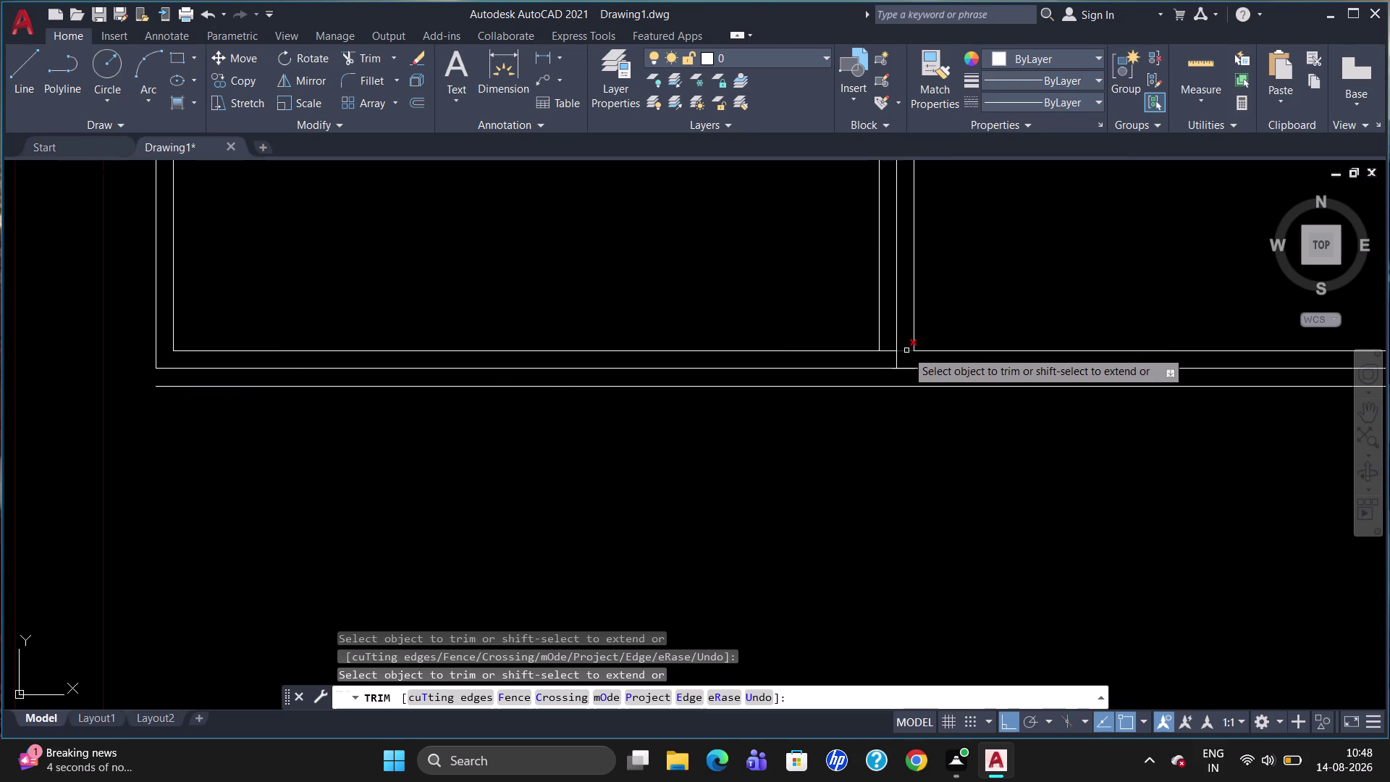
click(906, 351)
click(889, 350)
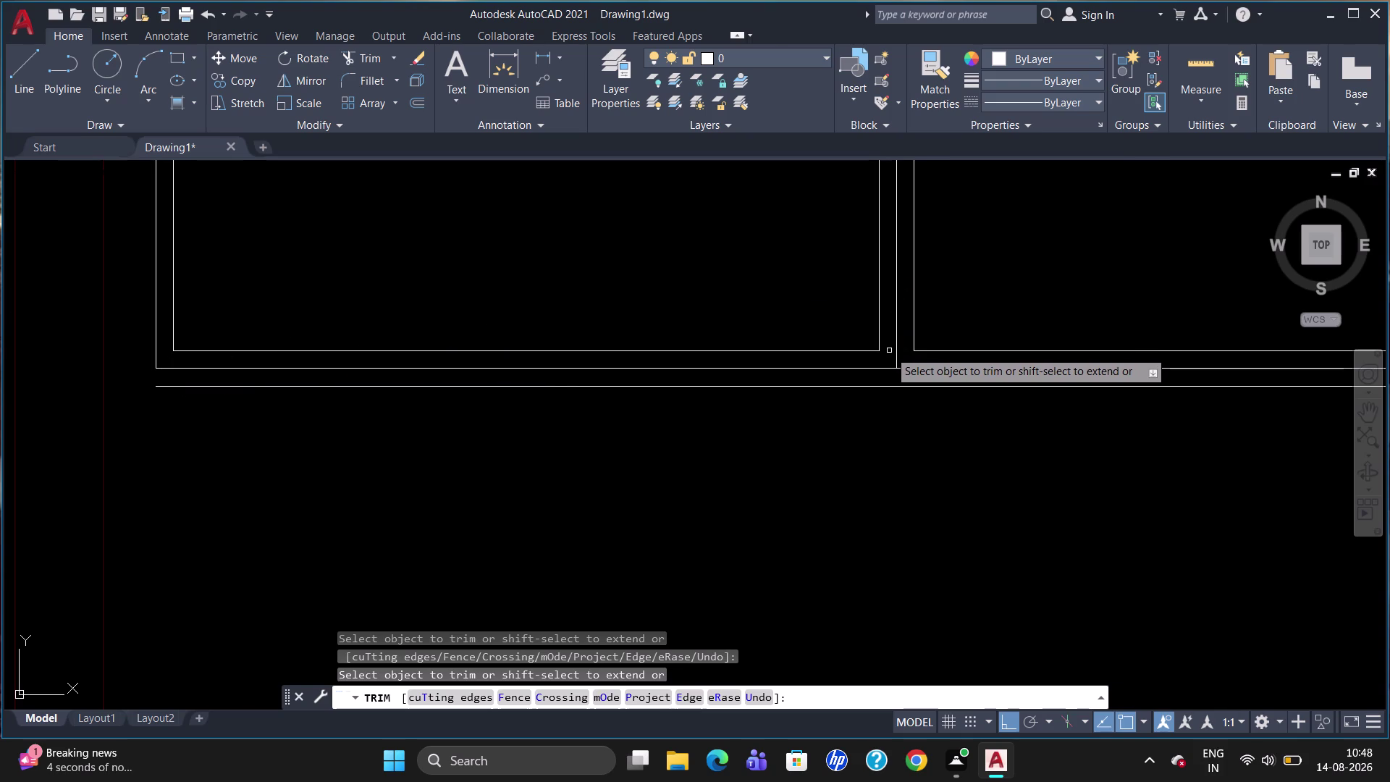
Trim the divider-to-bottom overlap and the leftover top band segments.
scroll(down, 3)
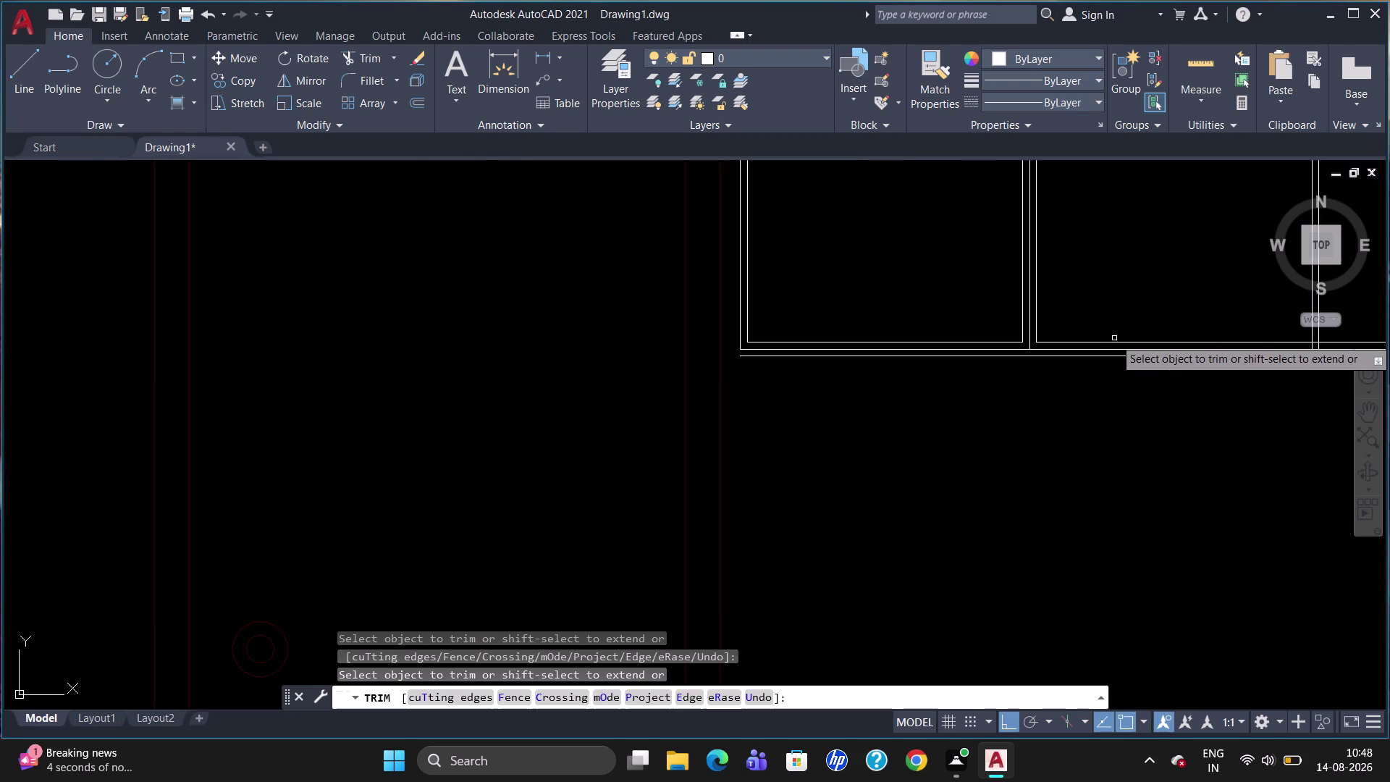
scroll(up, 3)
scroll(down, 3)
scroll(up, 3)
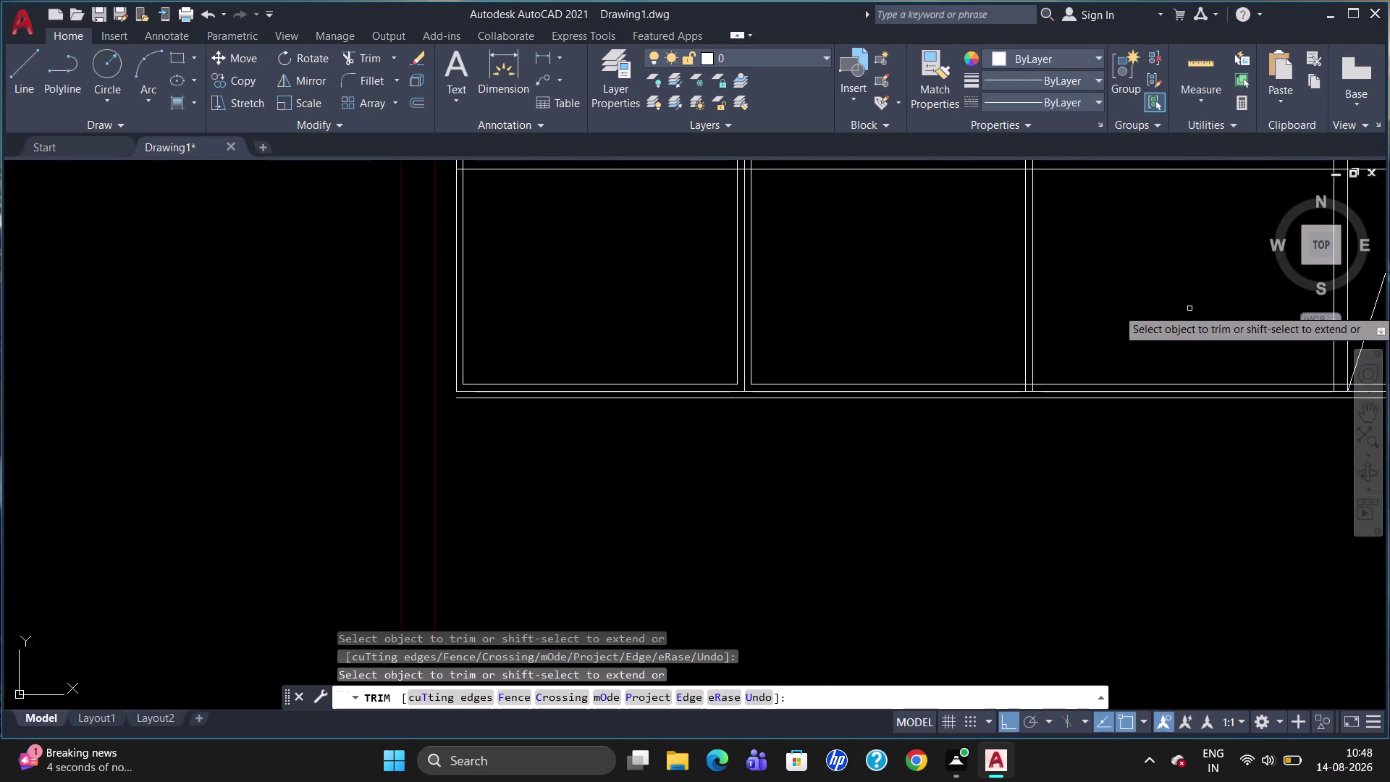
scroll(down, 3)
scroll(up, 3)
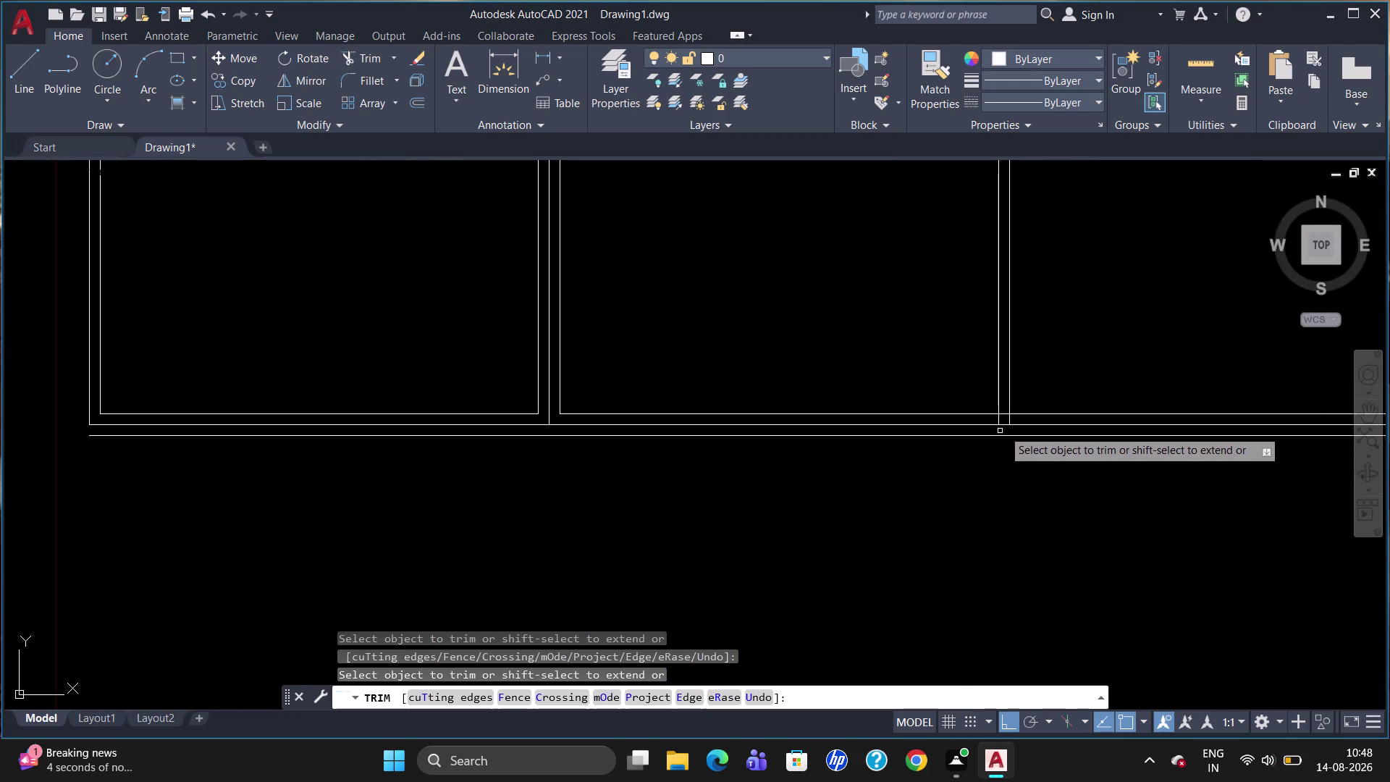
click(1004, 413)
click(998, 419)
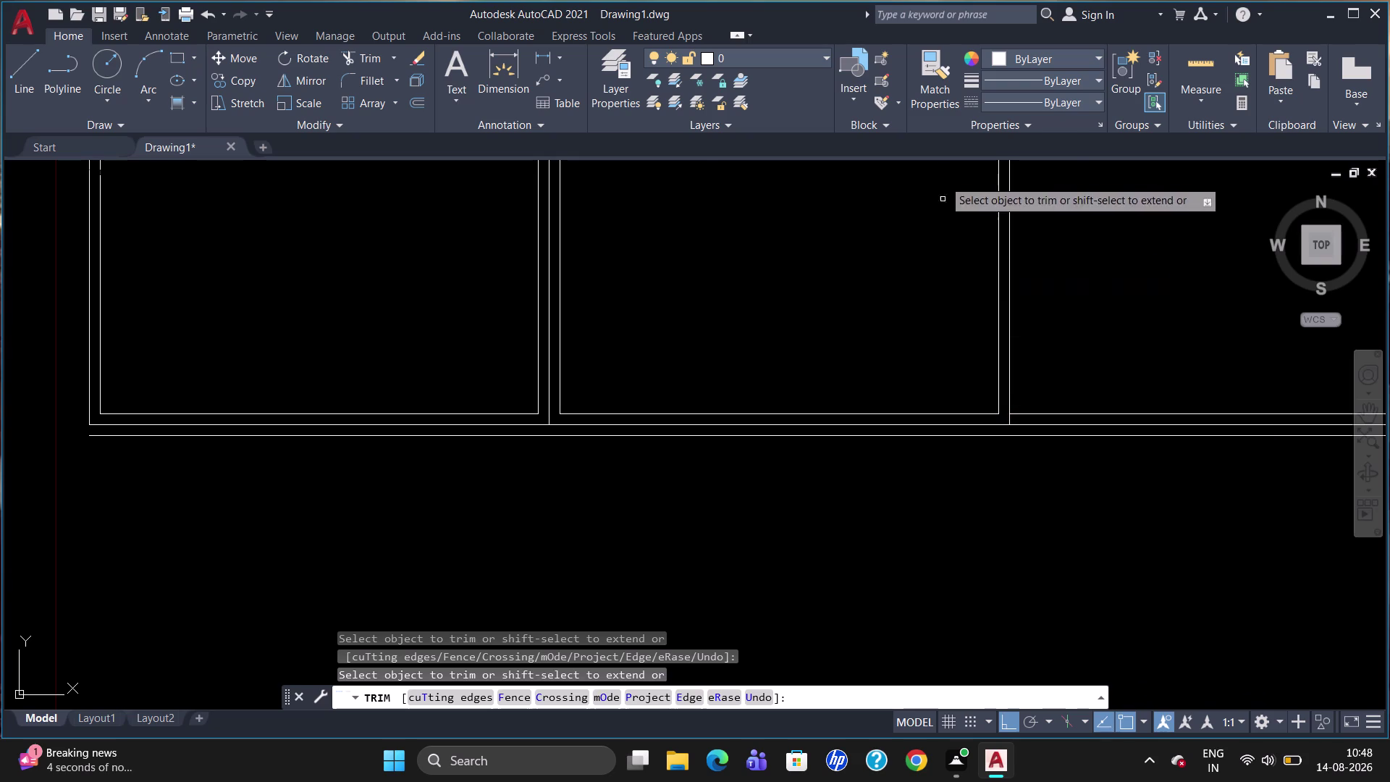
scroll(down, 3)
scroll(up, 3)
scroll(down, 3)
scroll(up, 3)
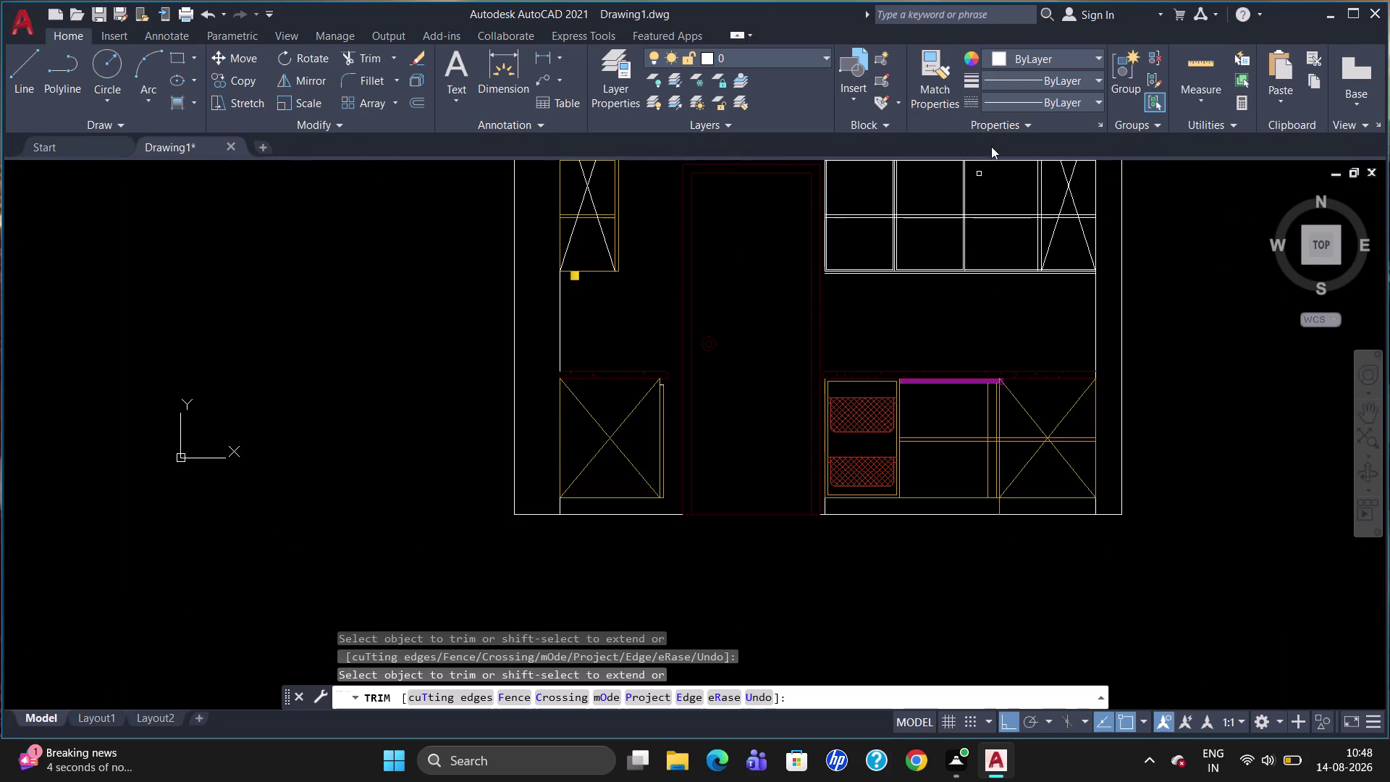
scroll(up, 3)
scroll(up, 3)
scroll(down, 3)
scroll(up, 3)
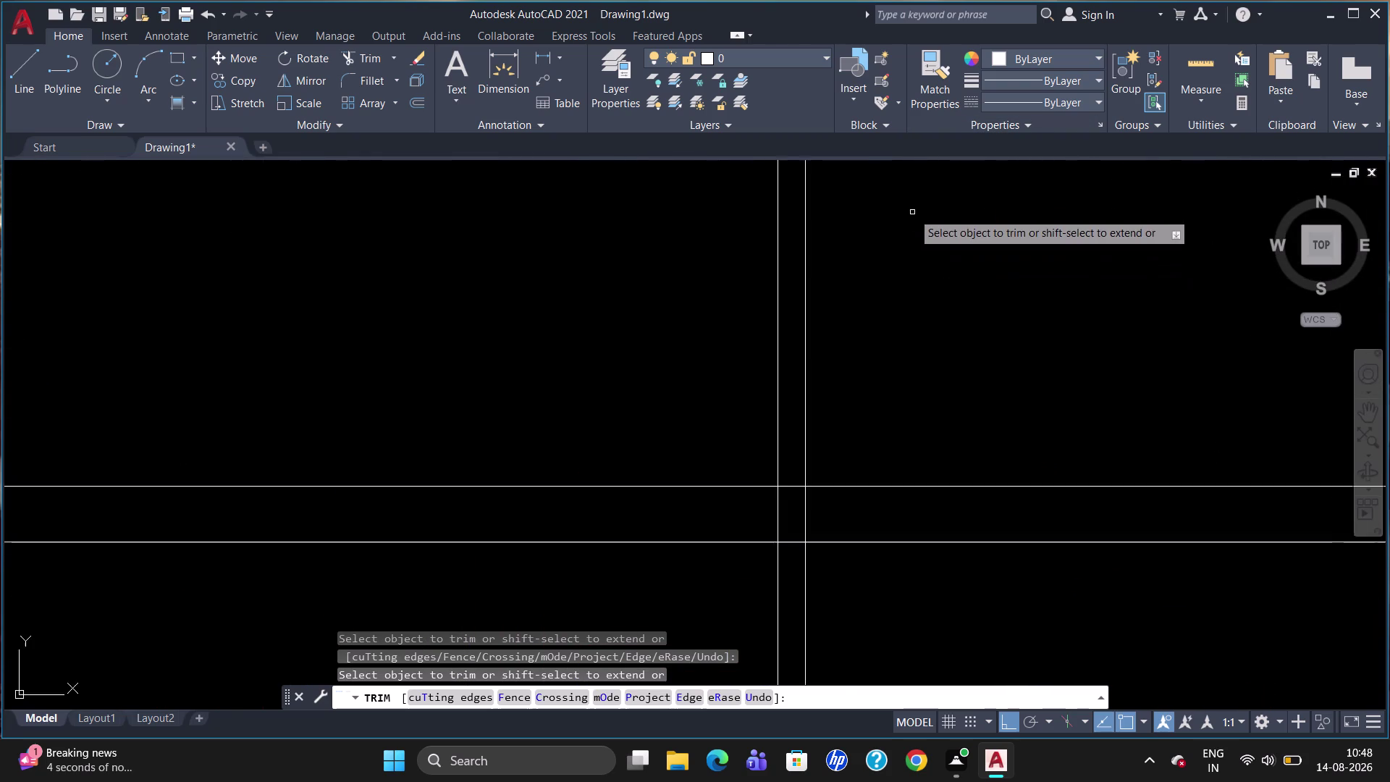
scroll(down, 3)
scroll(up, 3)
scroll(down, 3)
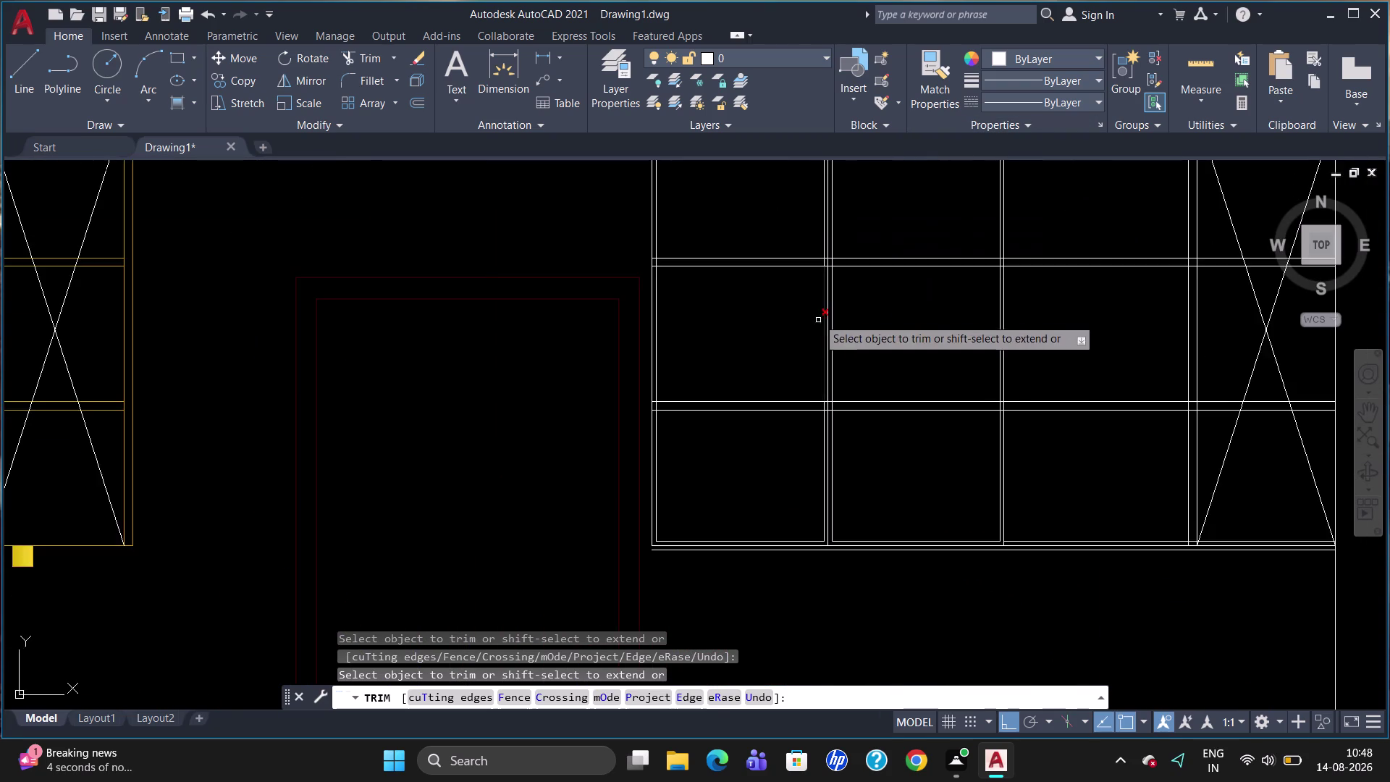
scroll(down, 3)
scroll(up, 3)
scroll(down, 3)
scroll(up, 3)
scroll(down, 3)
scroll(up, 3)
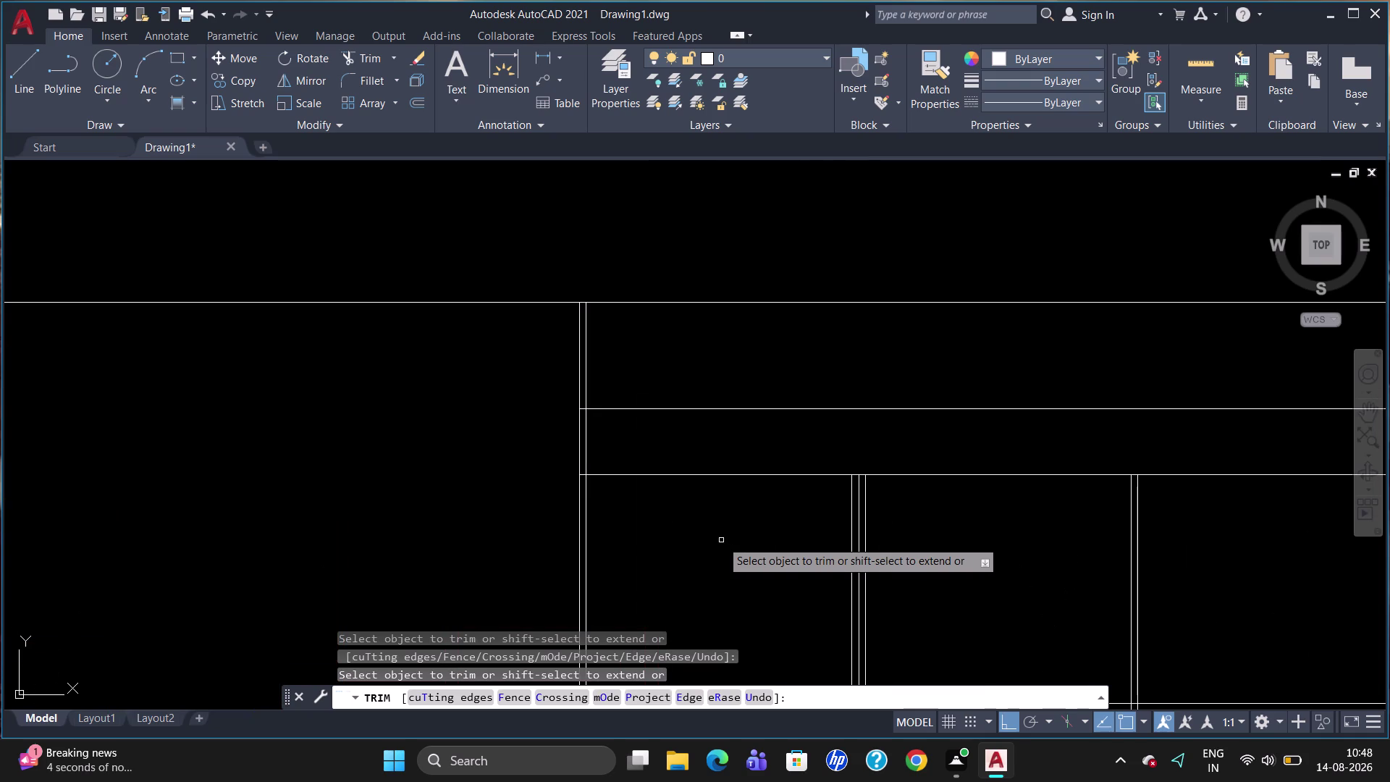
click(587, 359)
click(587, 432)
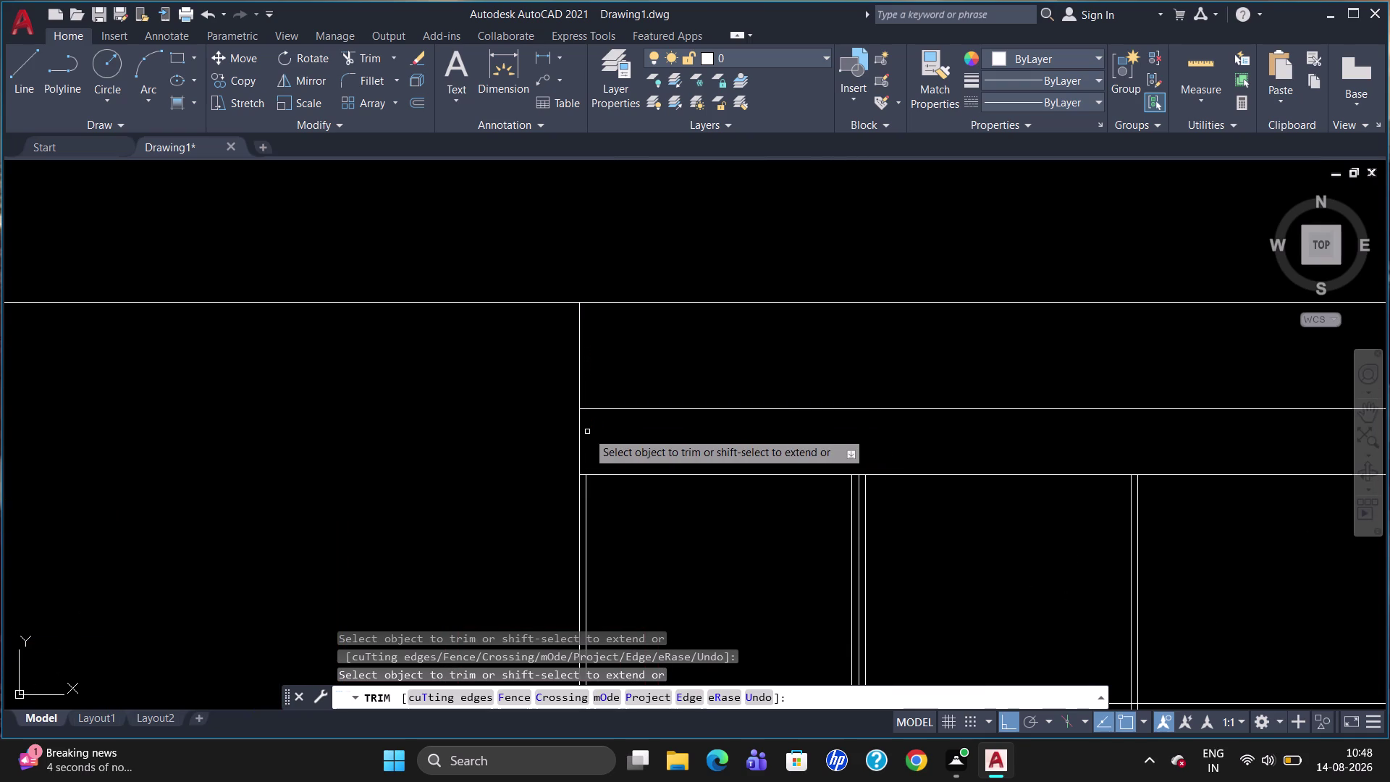
key(Escape)
Offset the cabinet's top line 10 units downward.
key(o)
key(Return)
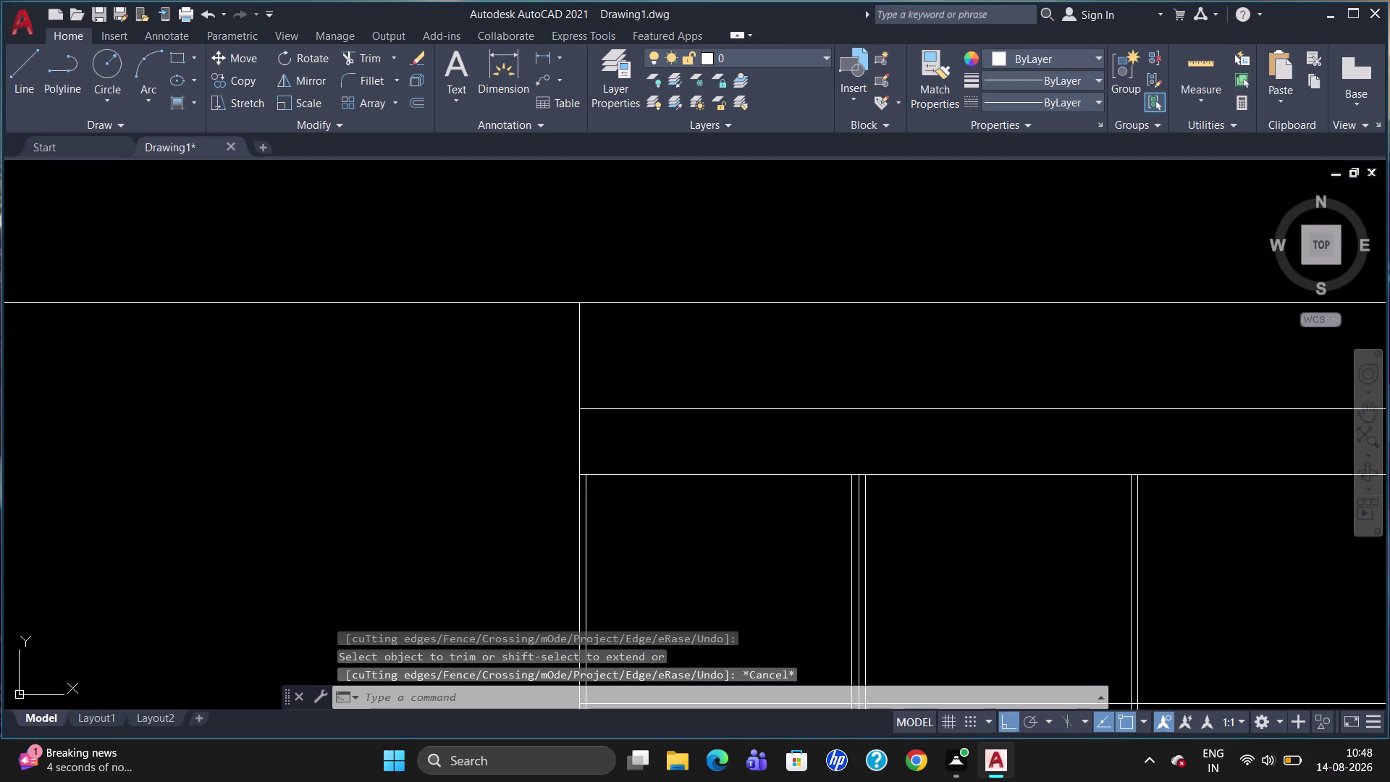
text(10)
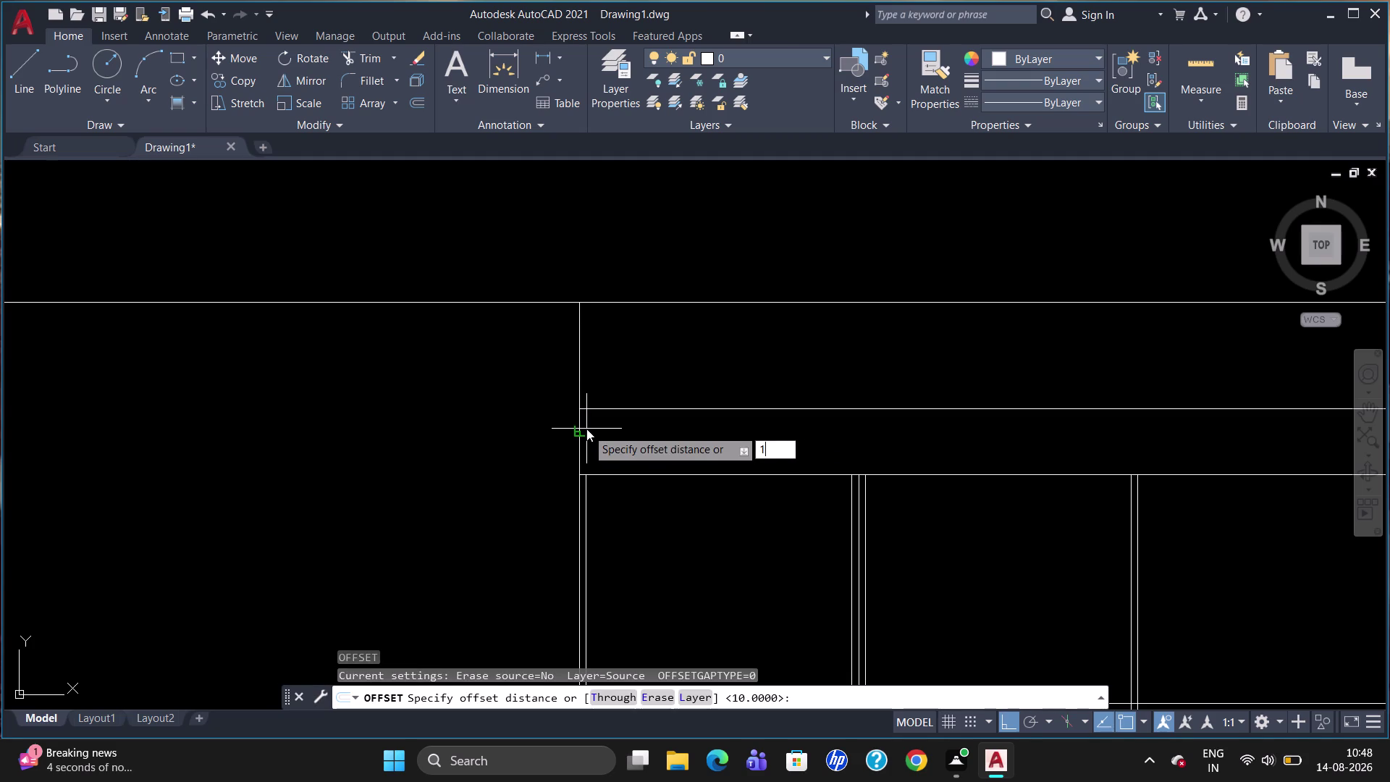
key(Return)
click(655, 474)
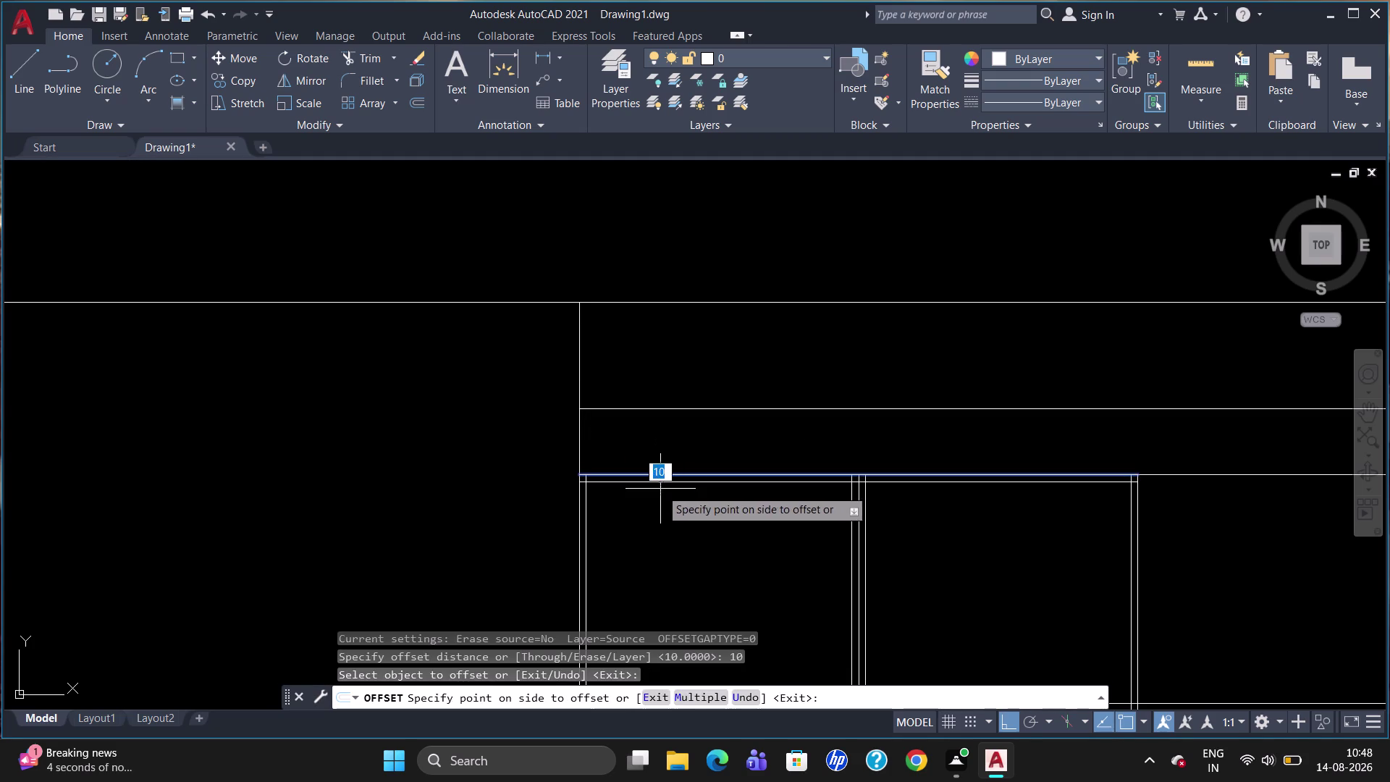
click(661, 488)
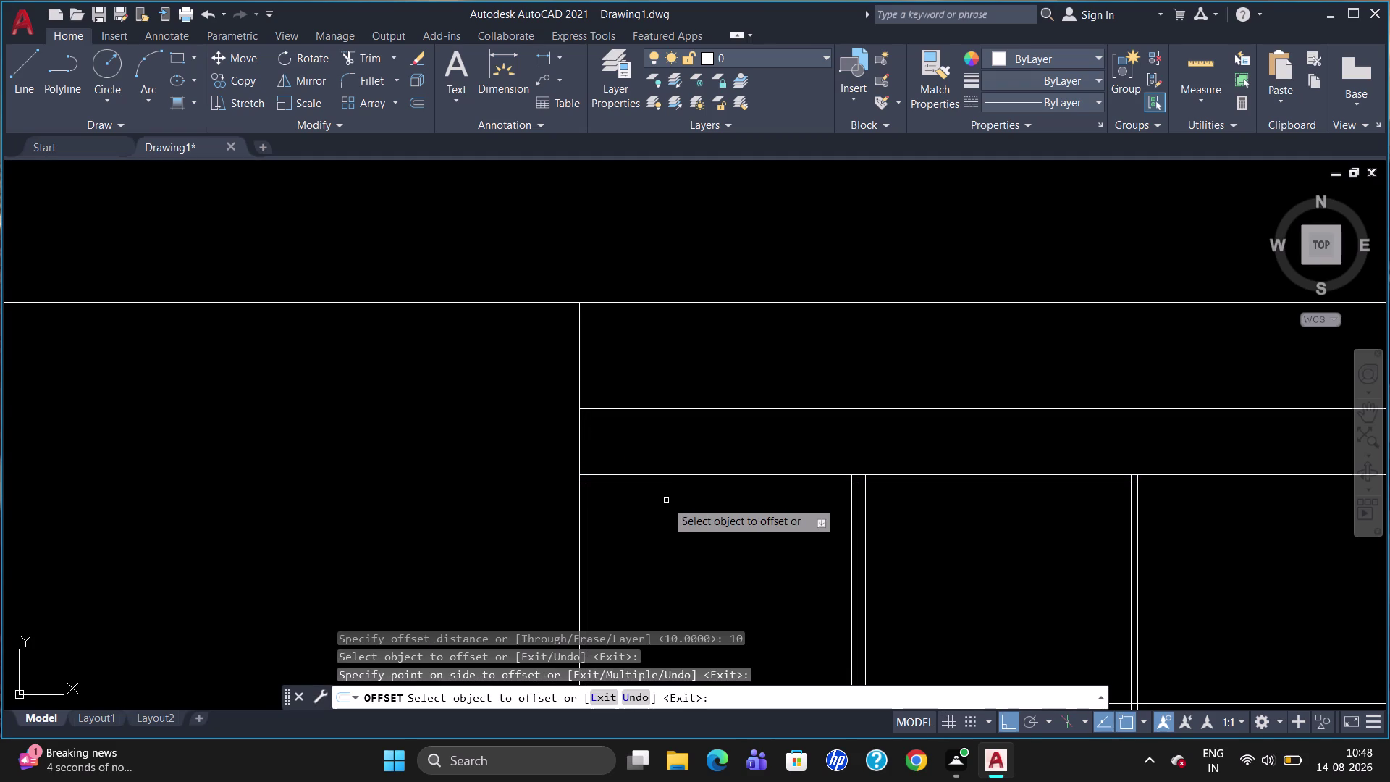
Trim the overhanging ends of the new top line between the frame lines.
text(T)
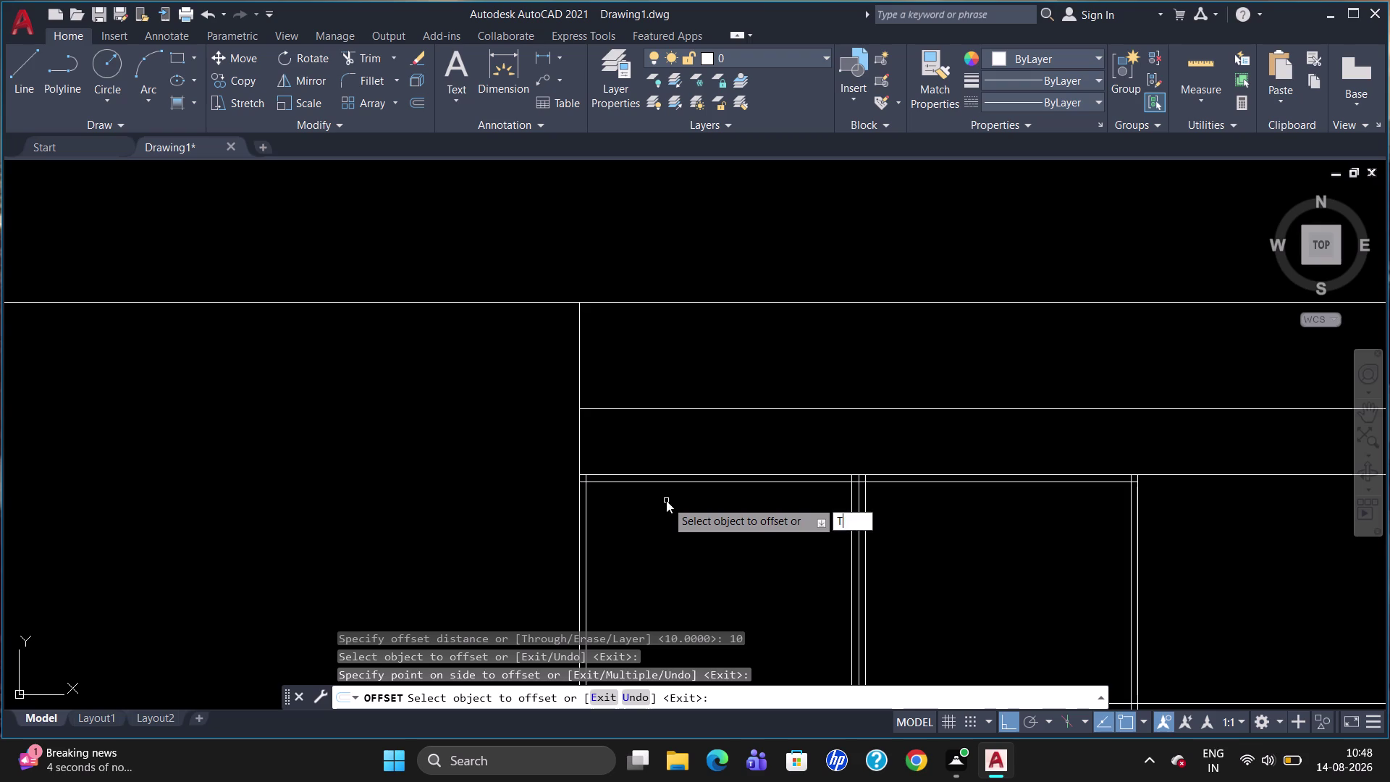
text(R)
key(Return)
key(Return)
scroll(up, 3)
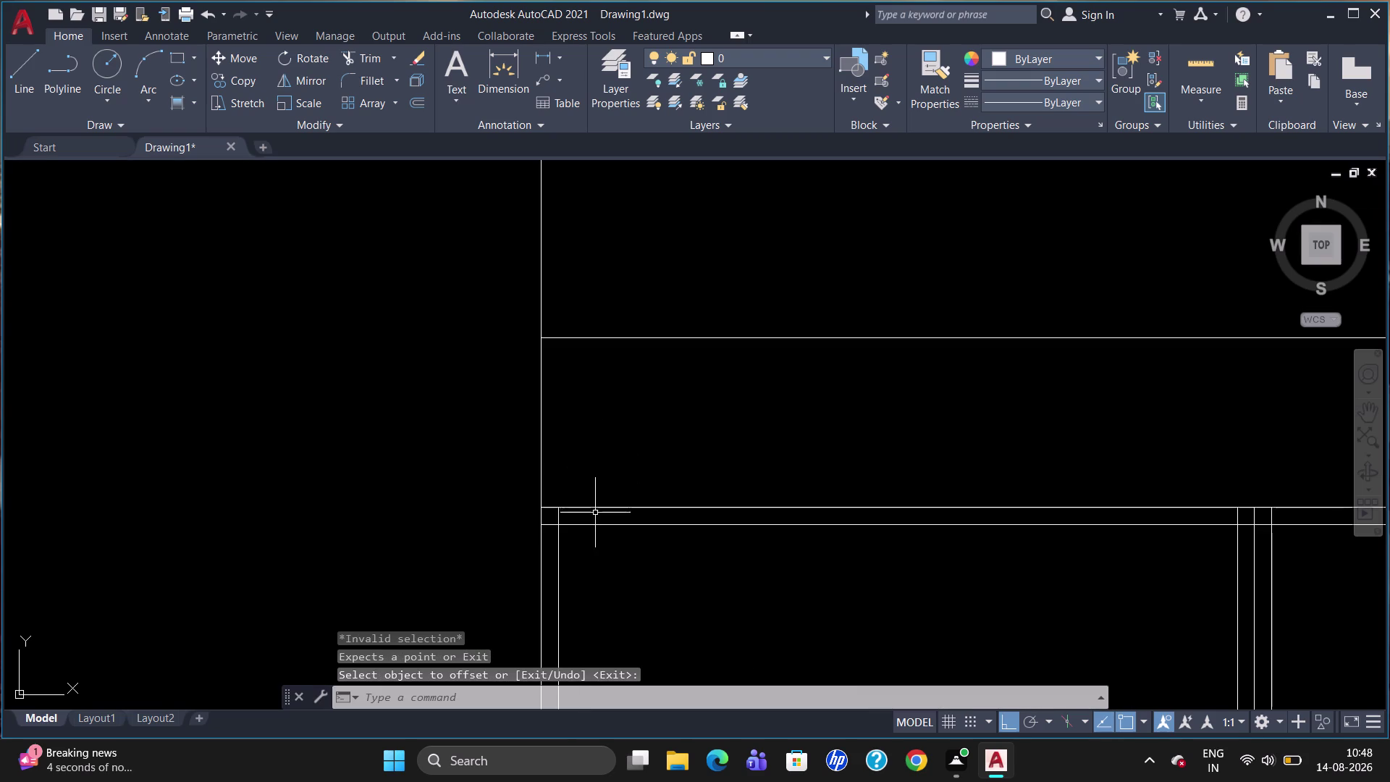
text(T)
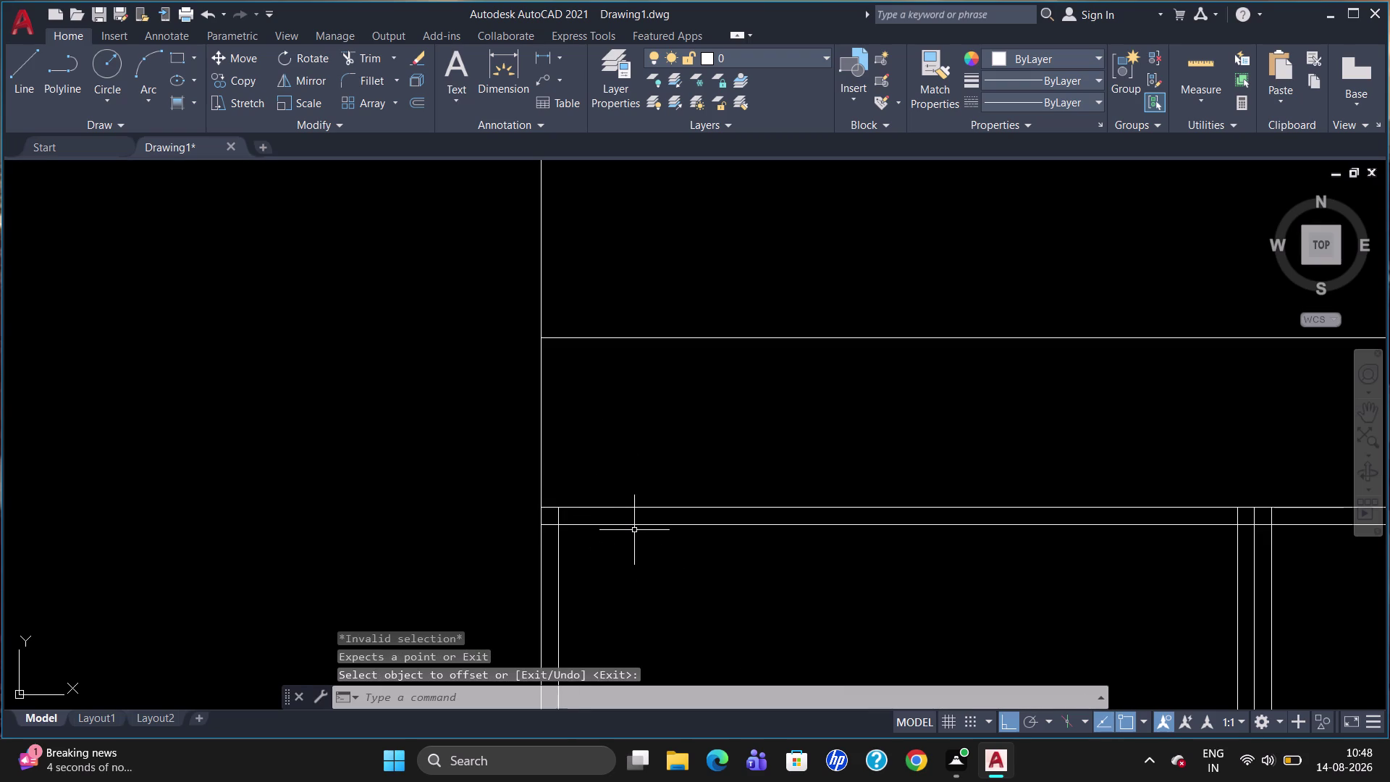
text(R)
key(Return)
key(Return)
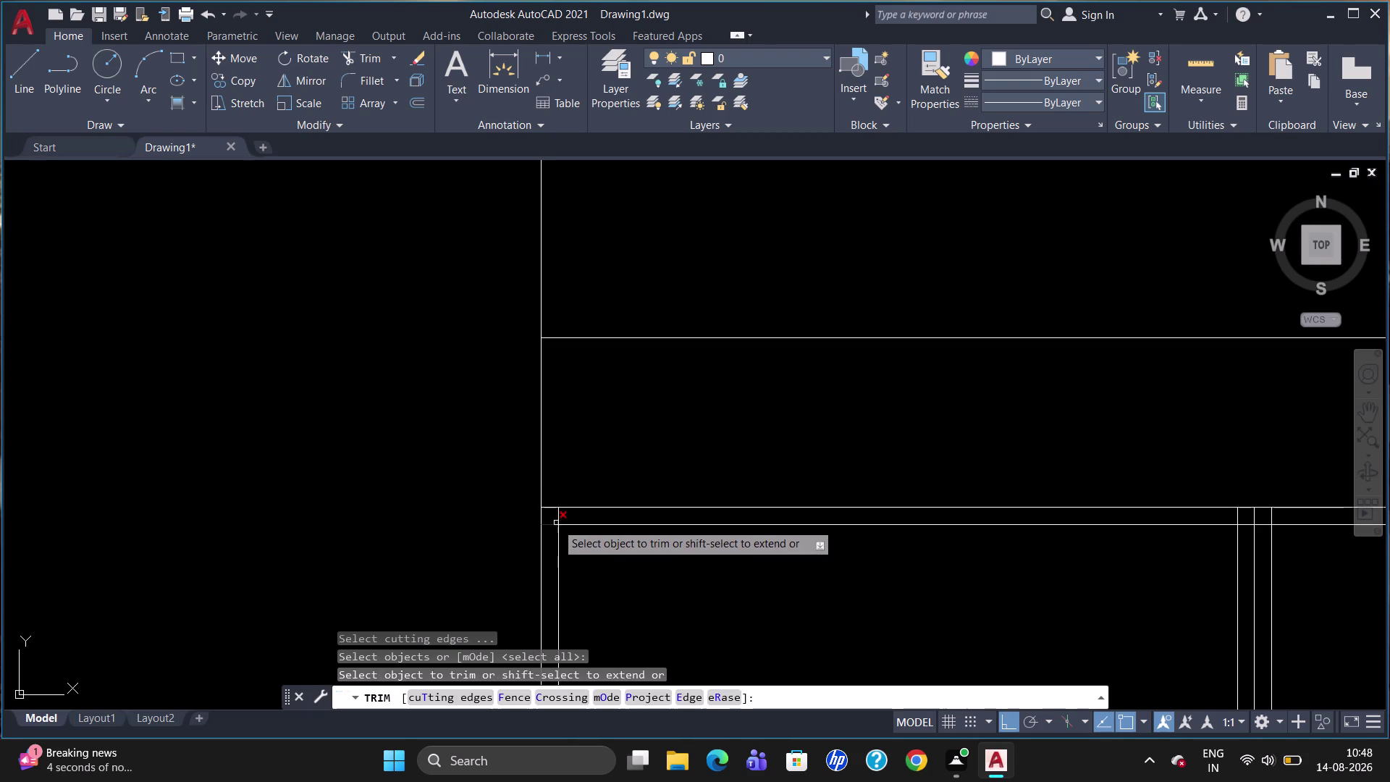
click(559, 518)
click(546, 527)
scroll(down, 3)
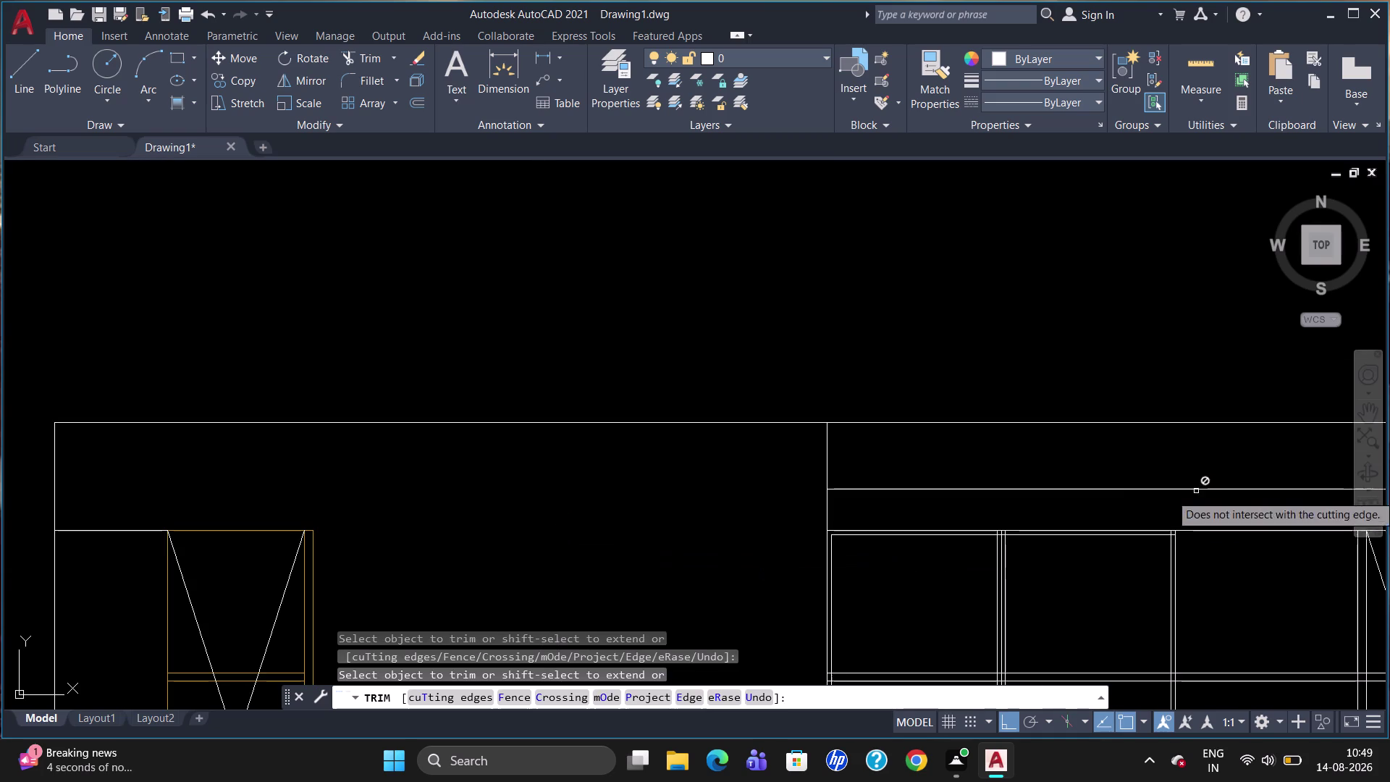
scroll(up, 3)
click(1130, 516)
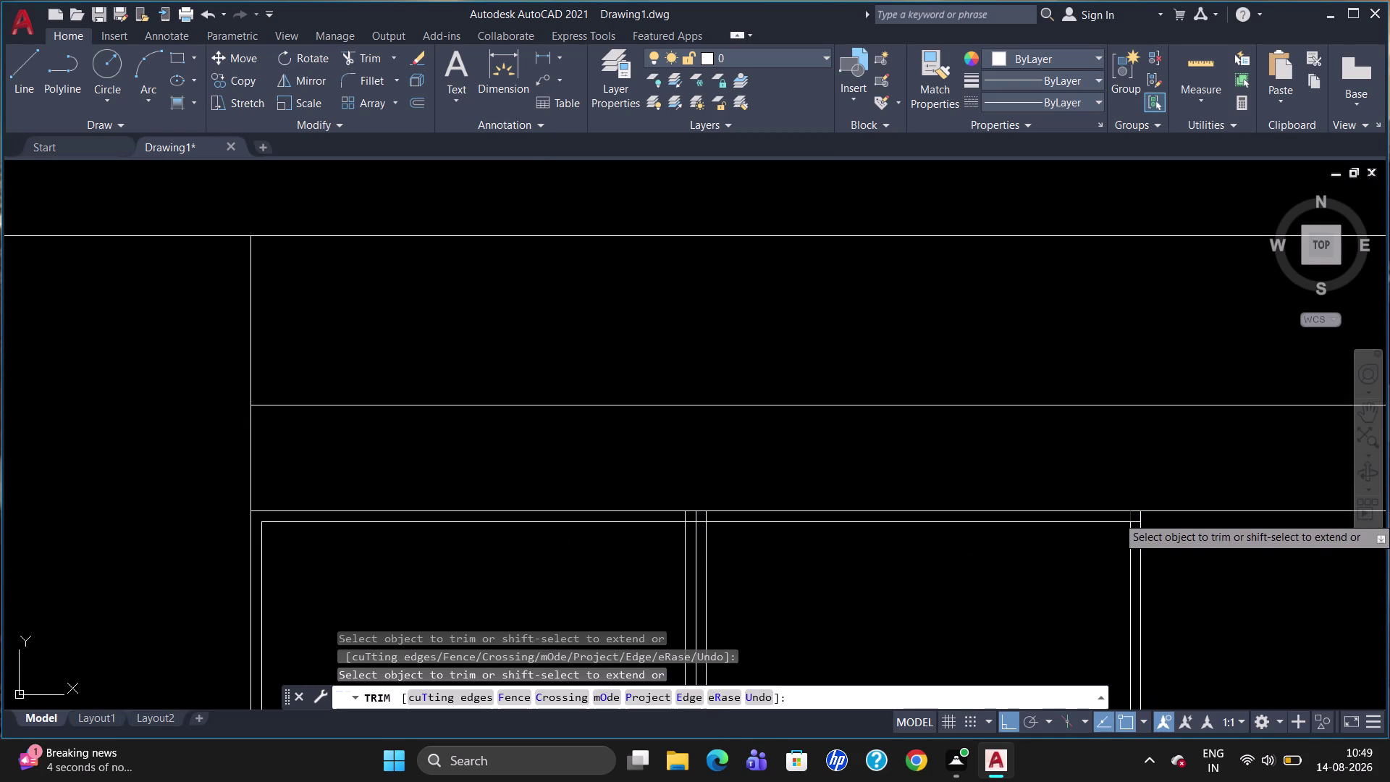
click(1135, 523)
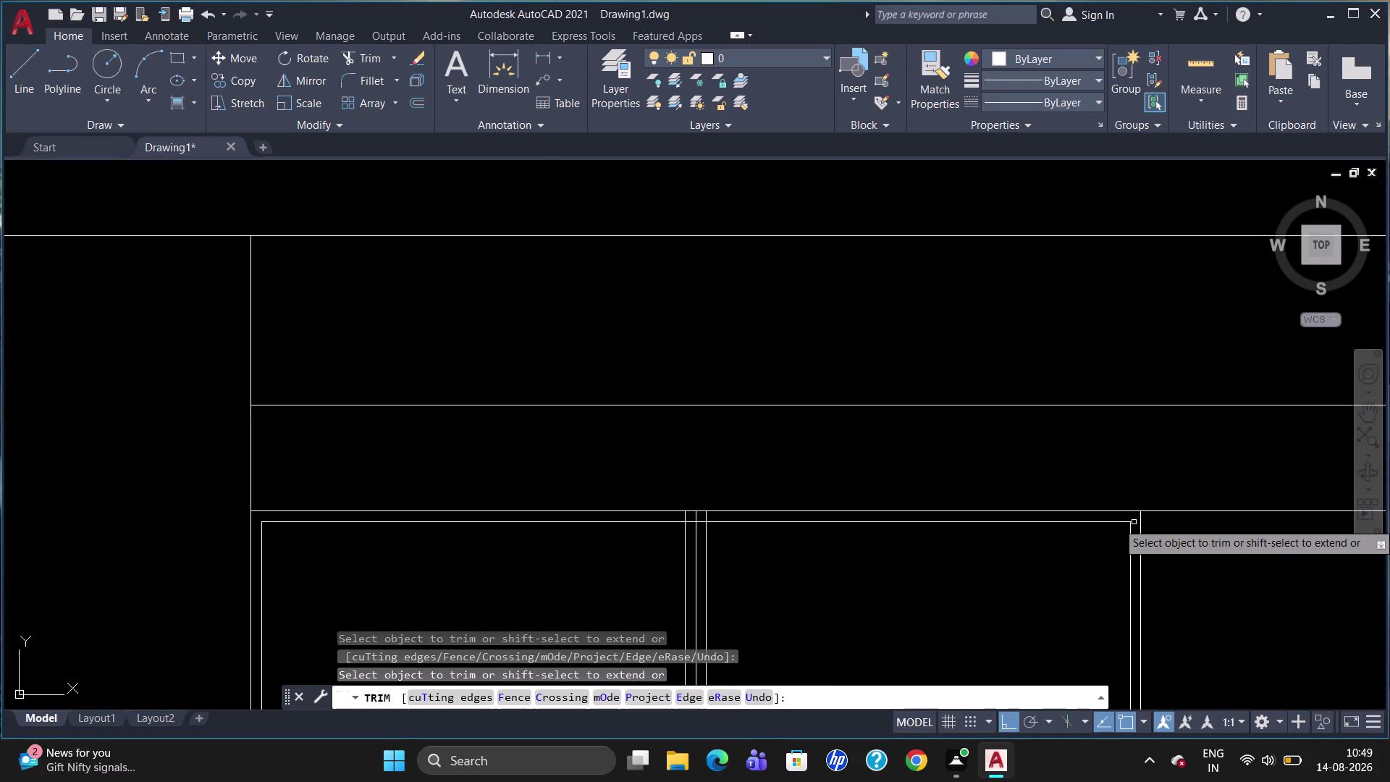
click(707, 516)
click(686, 516)
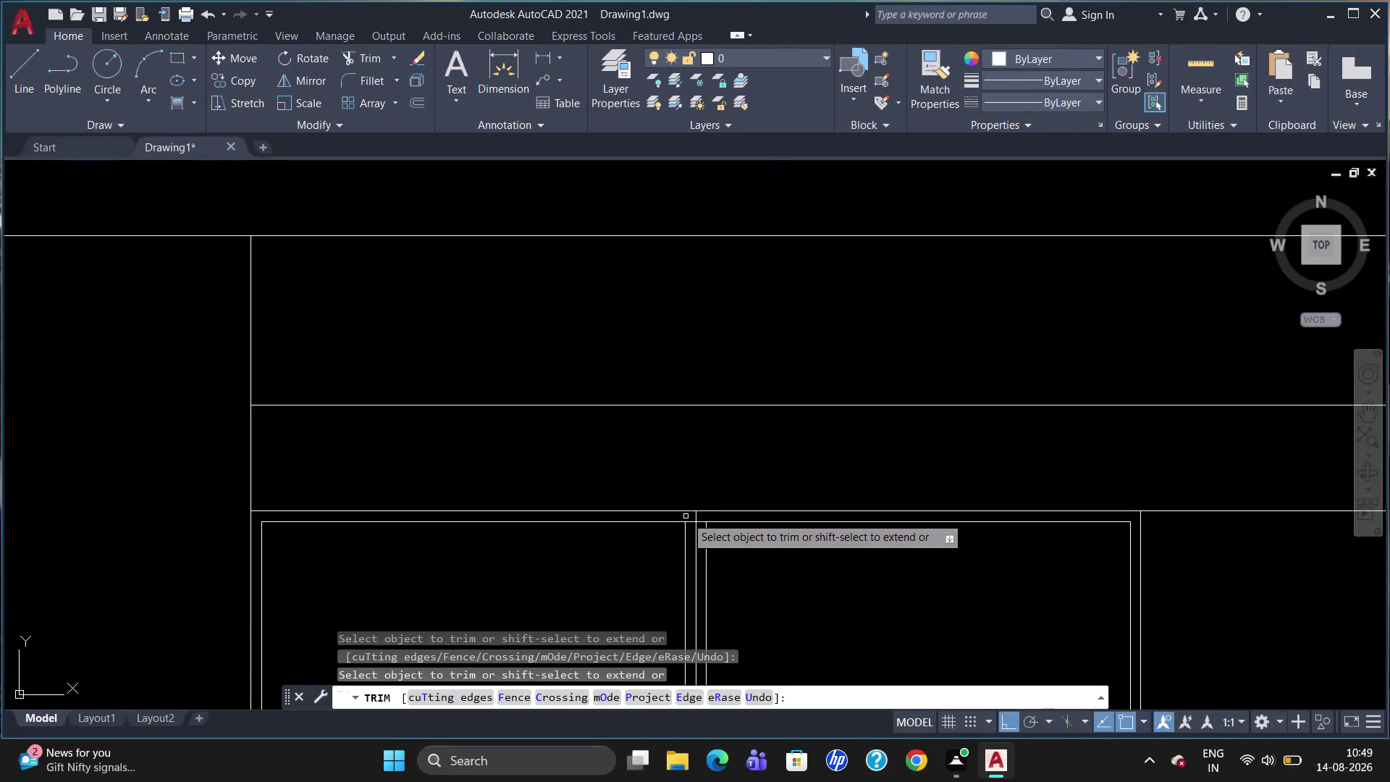
key(Escape)
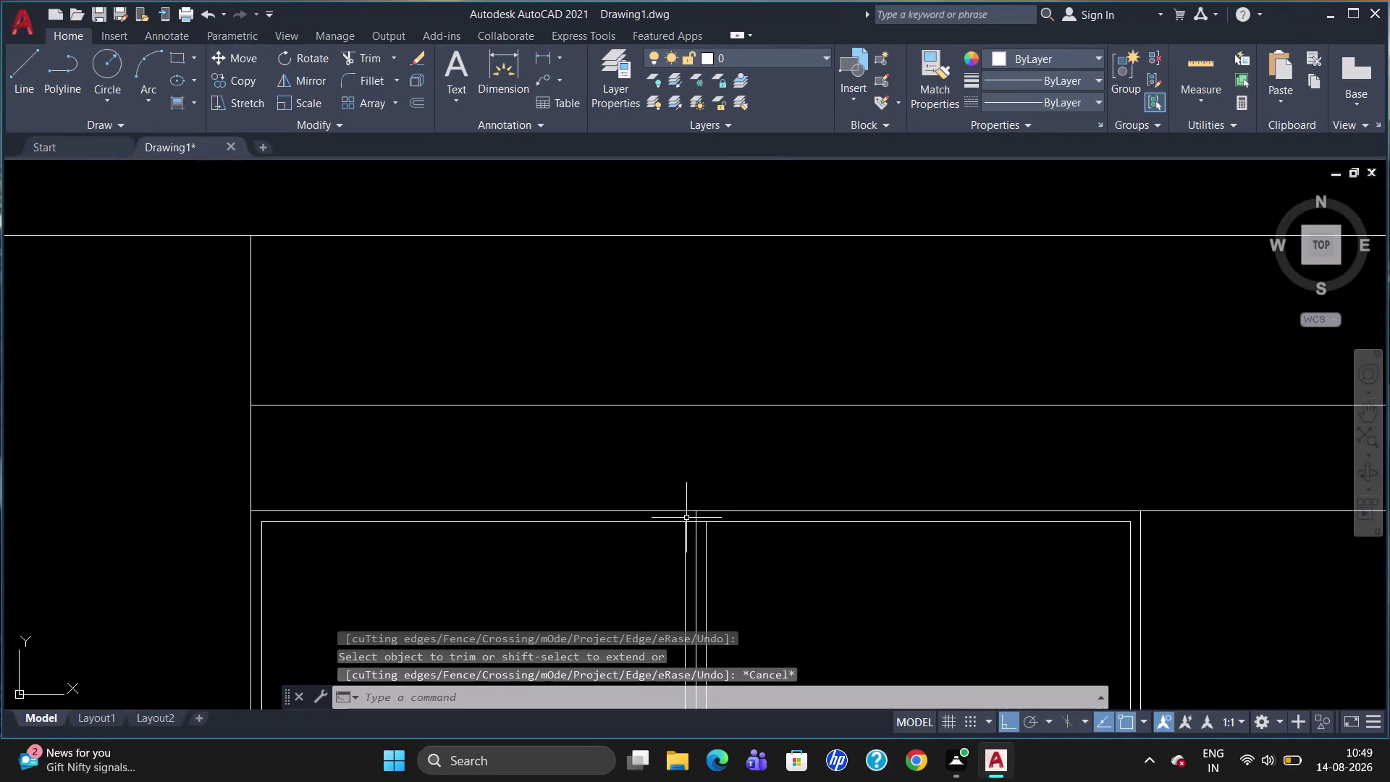
Delete the duplicate line under the upper cabinet.
scroll(down, 3)
scroll(down, 3)
scroll(up, 3)
scroll(down, 3)
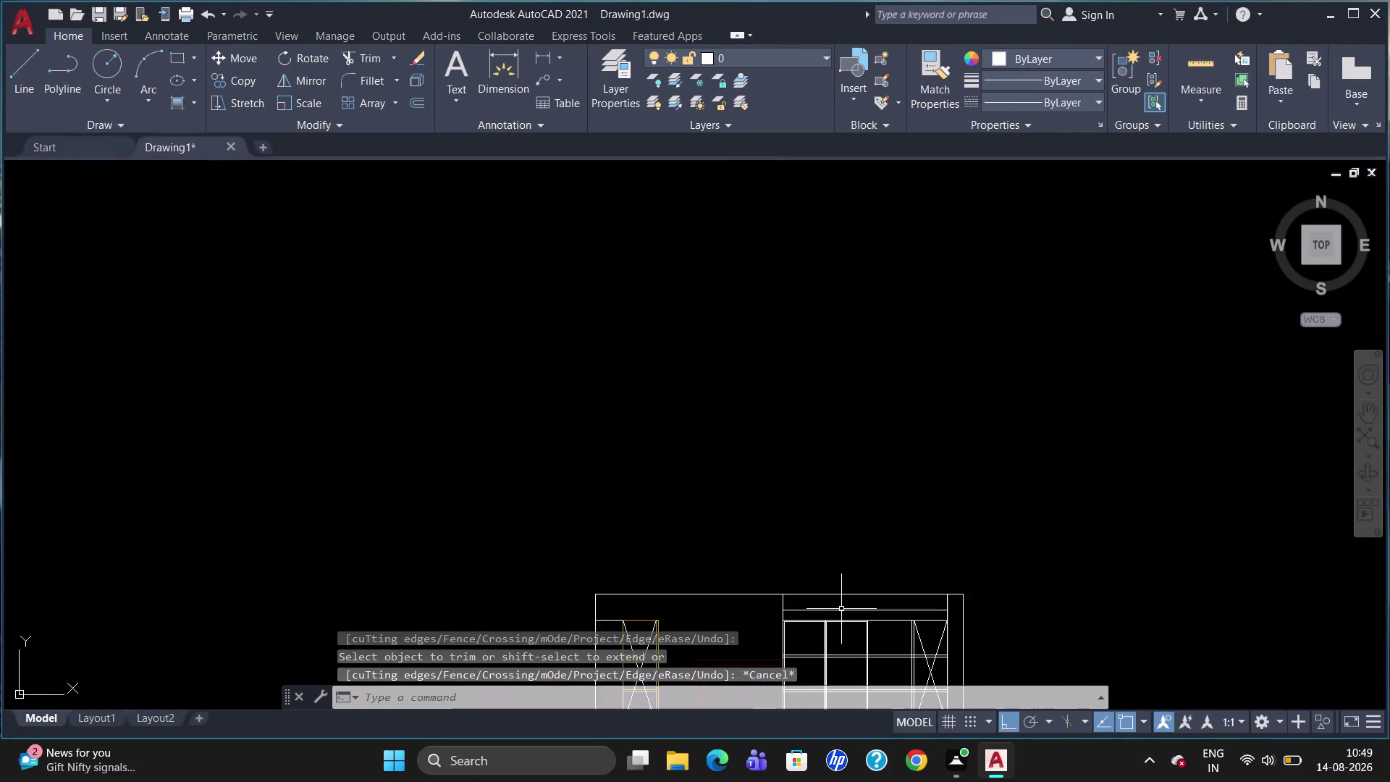
scroll(up, 3)
scroll(down, 3)
scroll(down, 3)
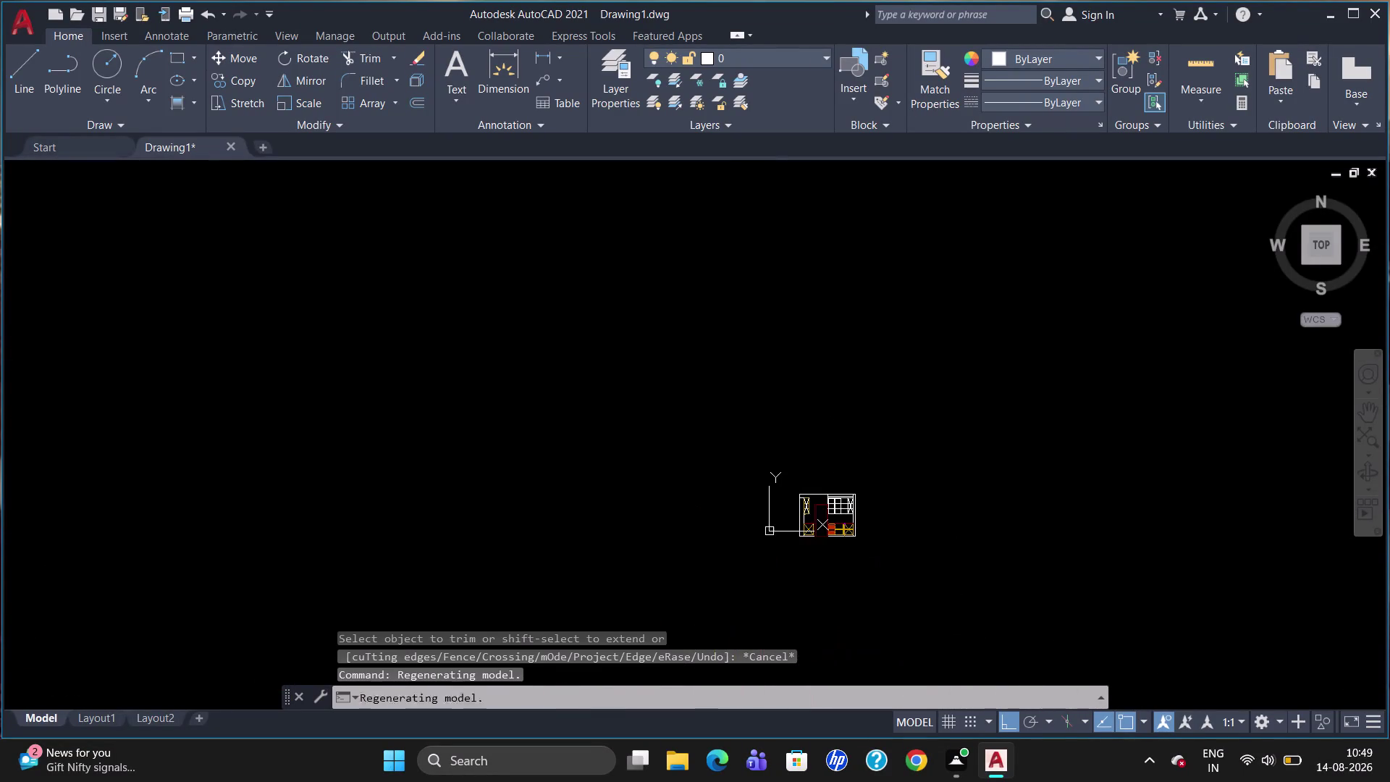
scroll(up, 3)
scroll(up, 3)
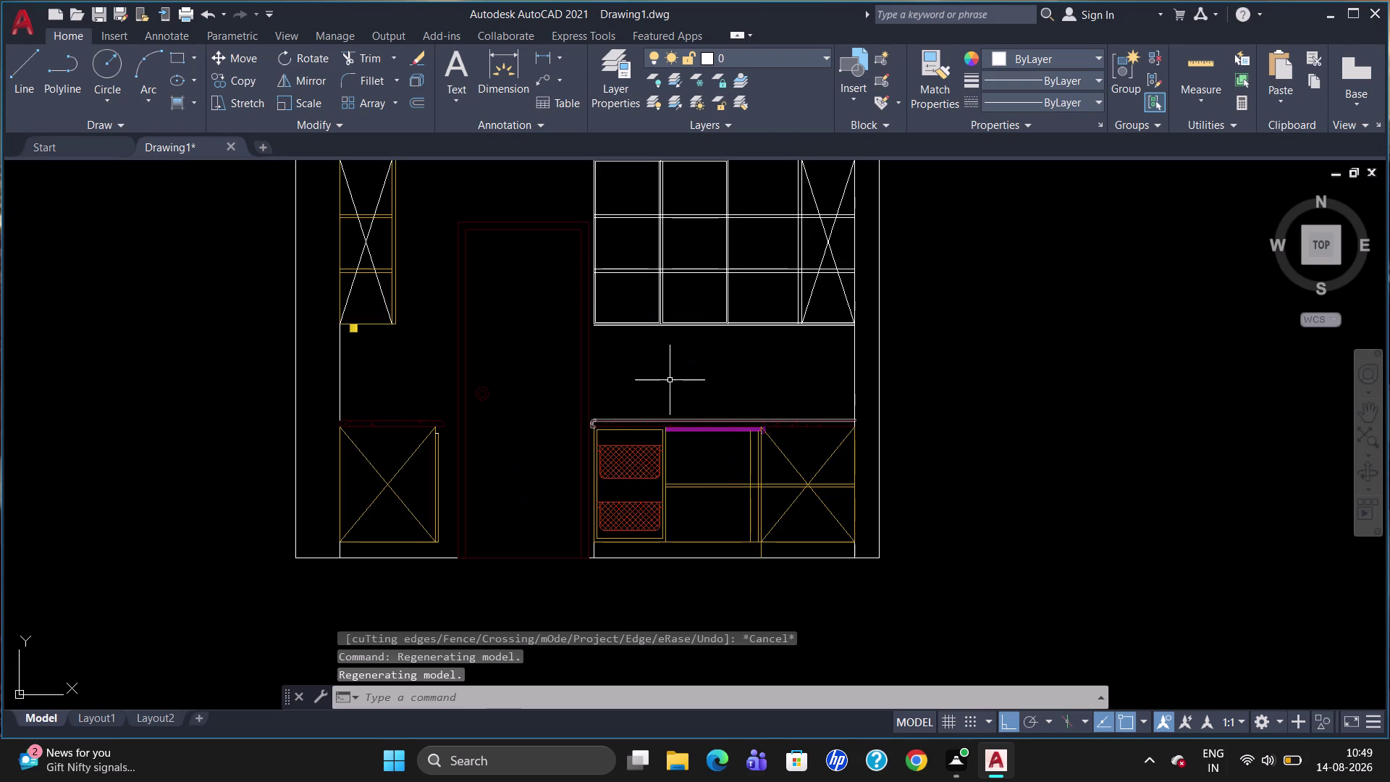
scroll(up, 3)
scroll(down, 3)
scroll(up, 3)
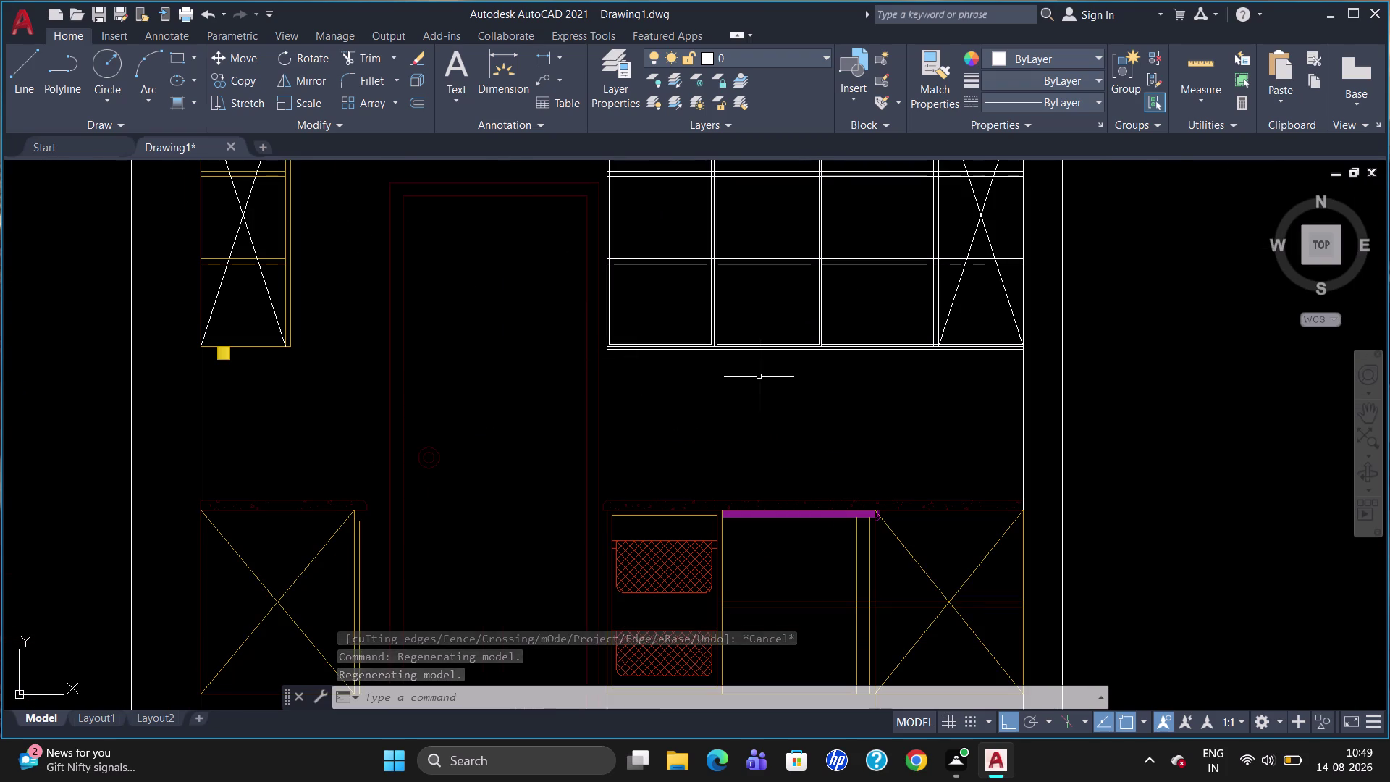
click(730, 333)
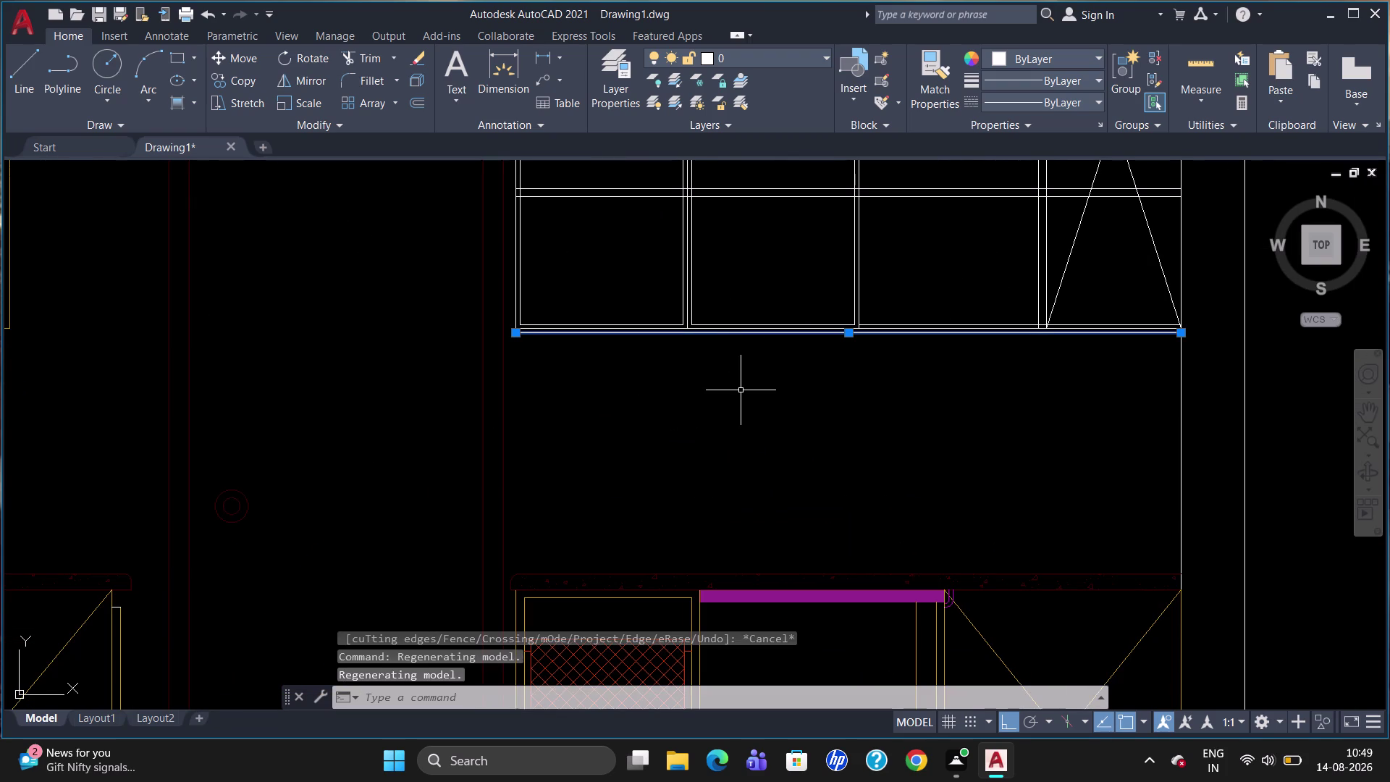
key(Delete)
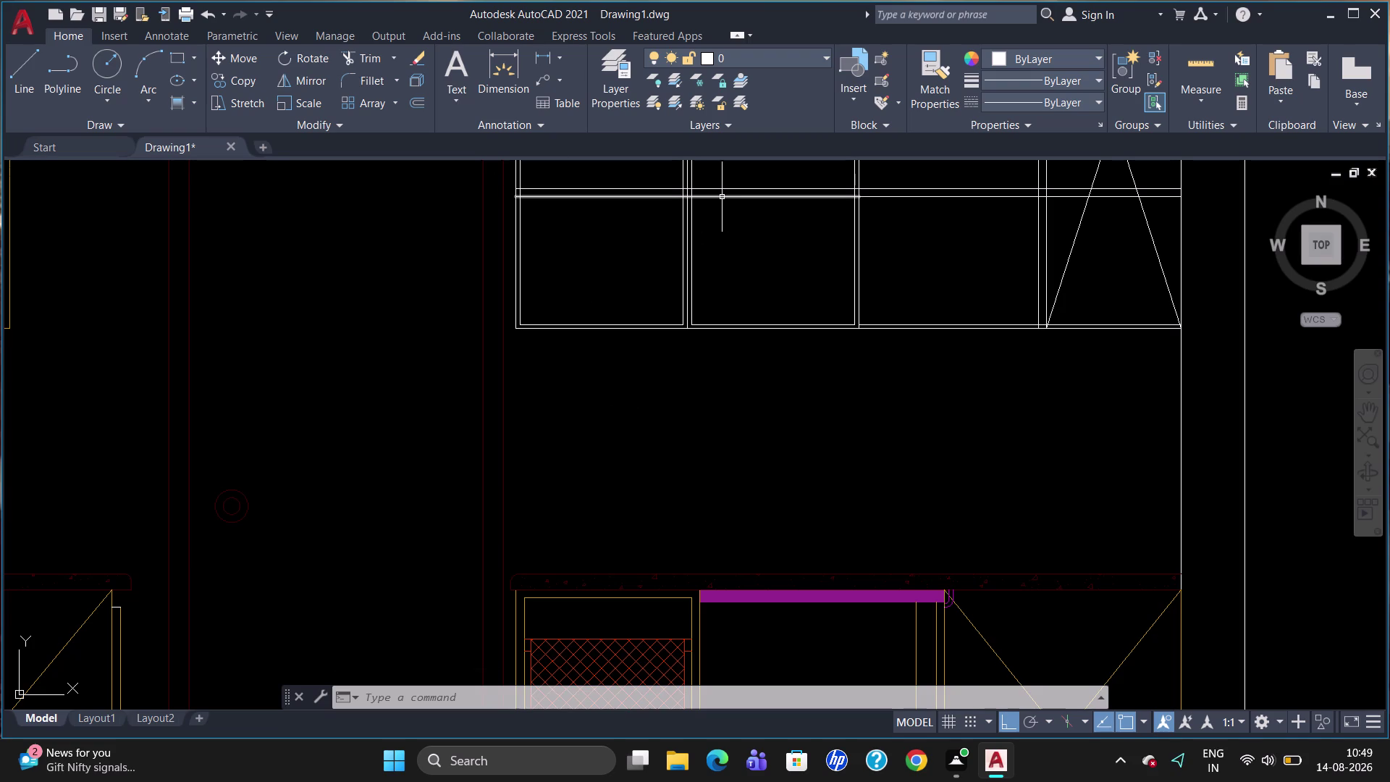
Remove the short stray line across the top panes.
scroll(down, 3)
scroll(up, 3)
scroll(down, 3)
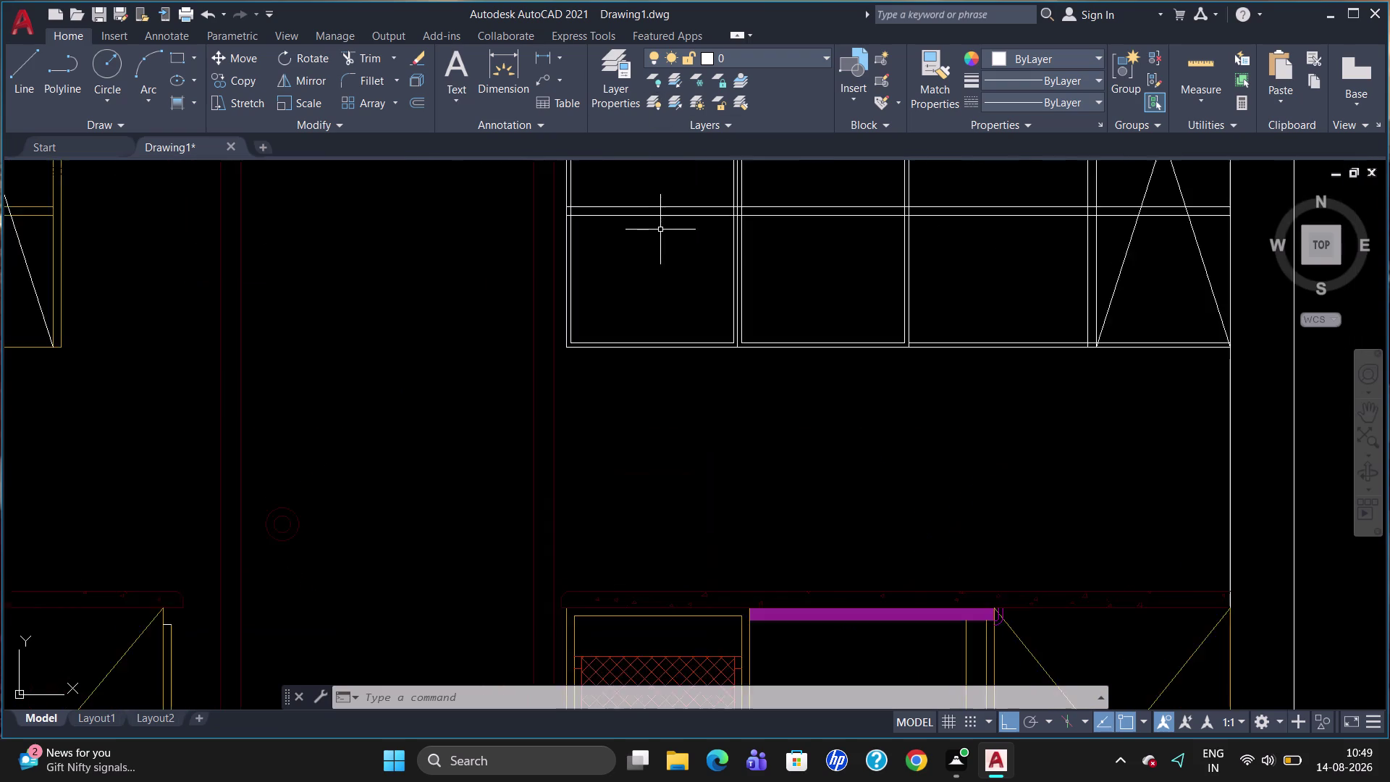
scroll(down, 3)
scroll(down, 3)
scroll(up, 3)
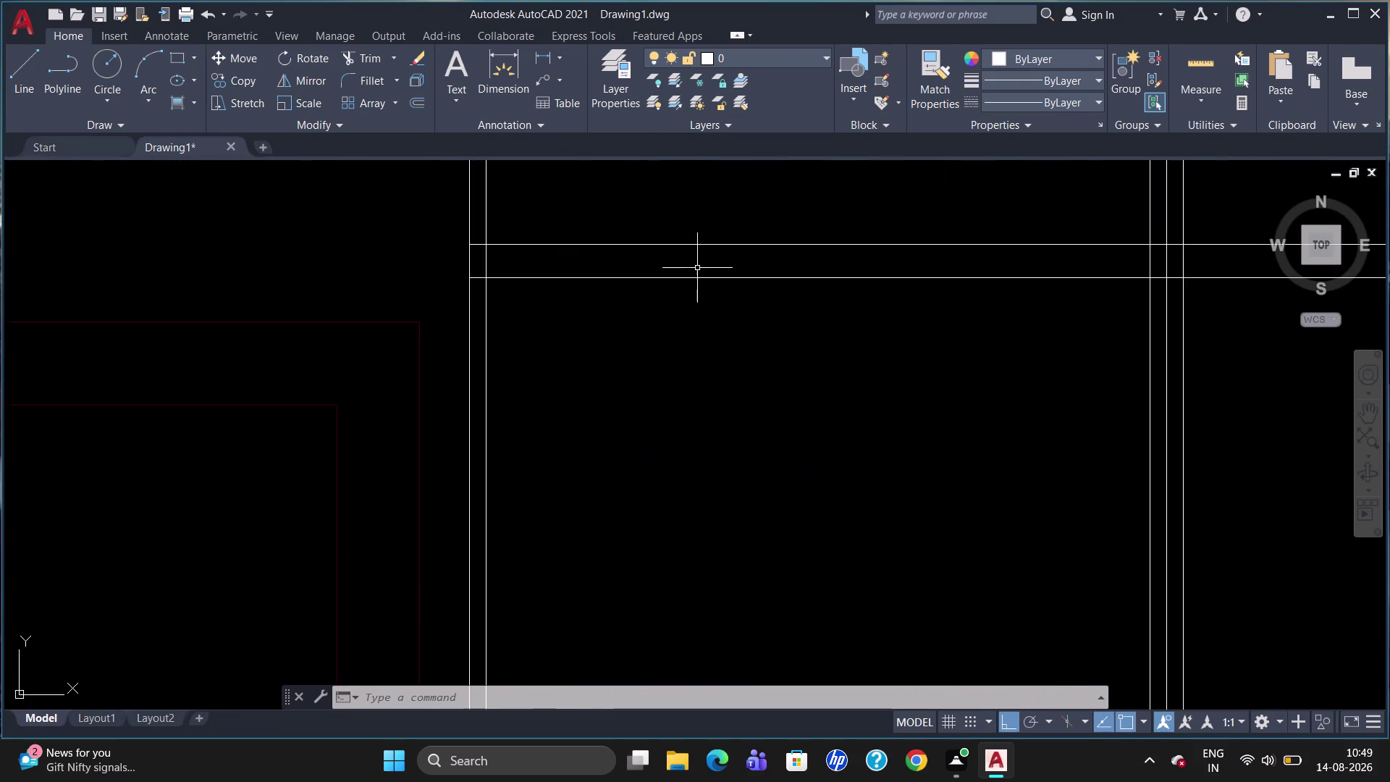
scroll(down, 3)
scroll(up, 3)
click(718, 204)
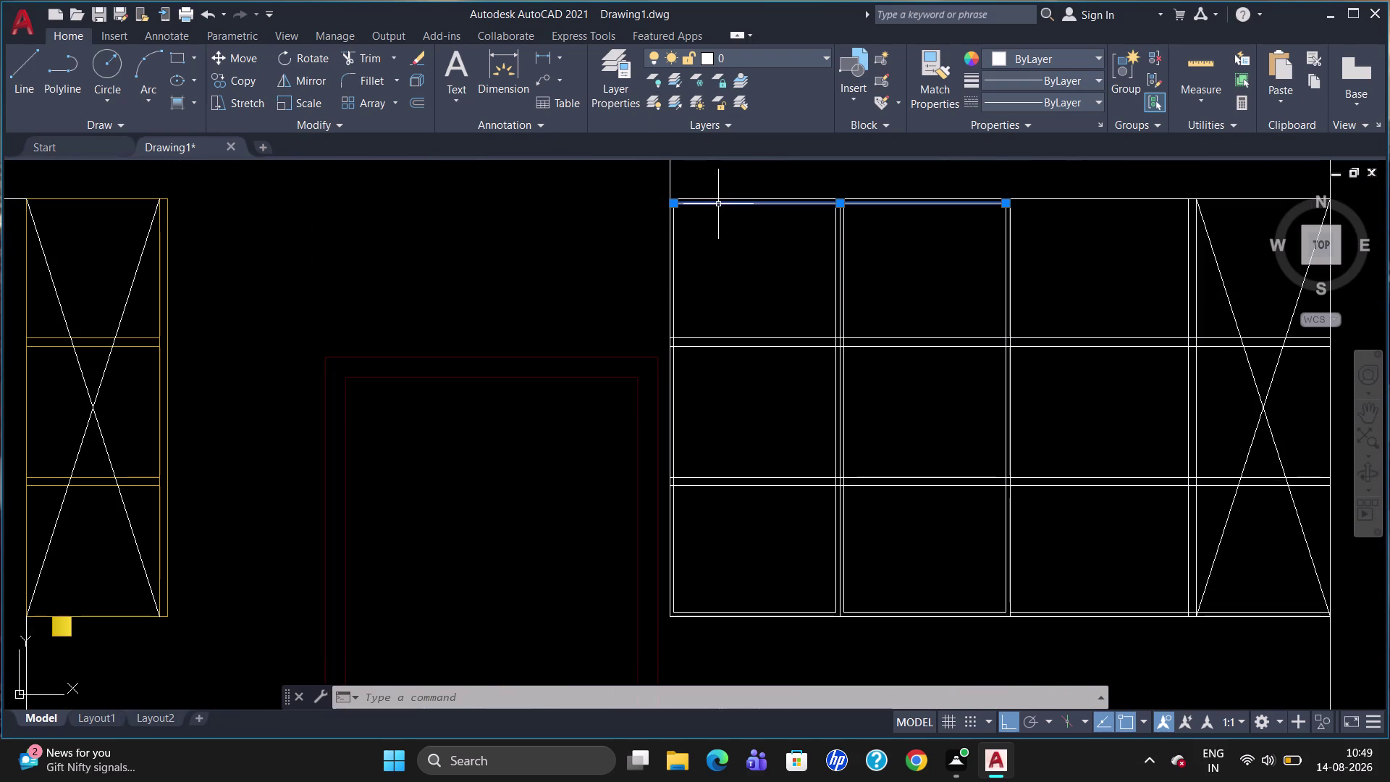
key(Escape)
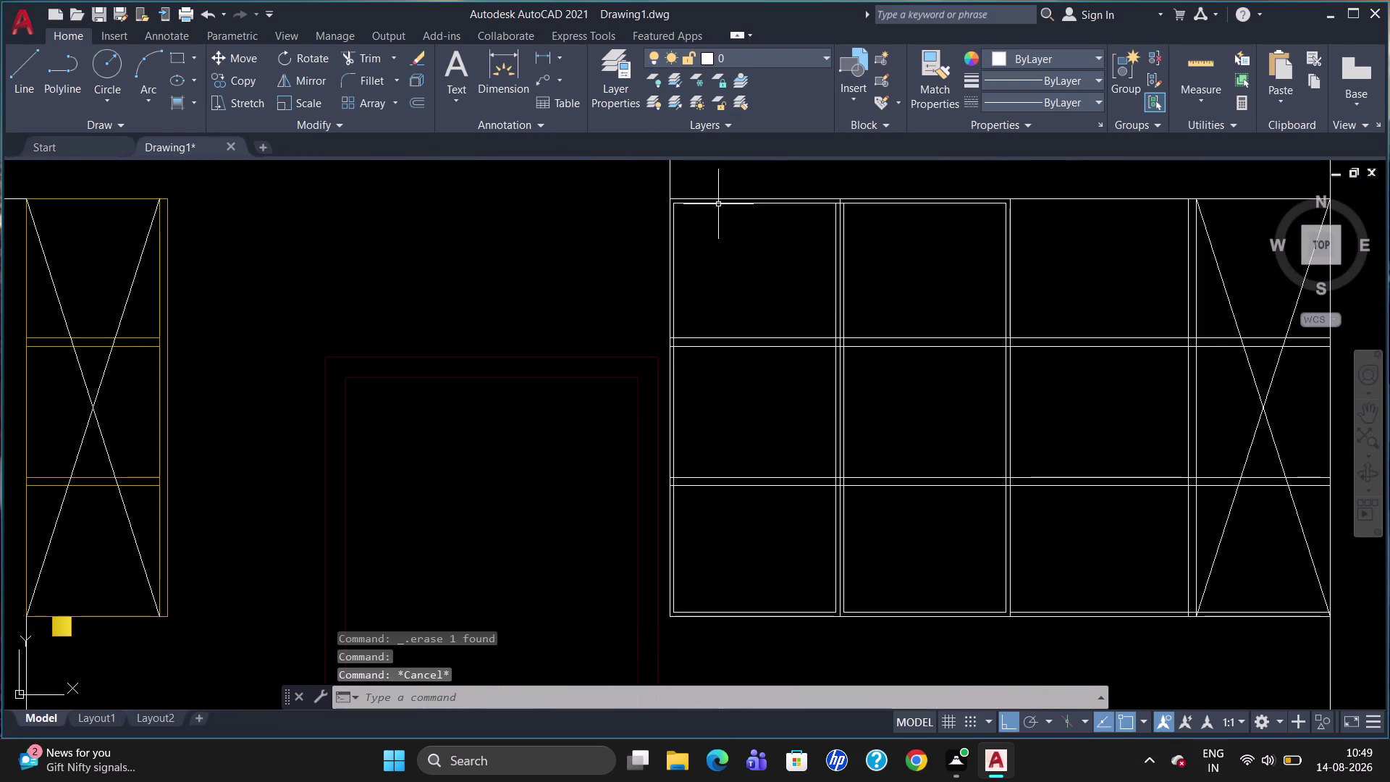
Break the top frame line at the pane corner with break-at-point.
key(b)
key(r)
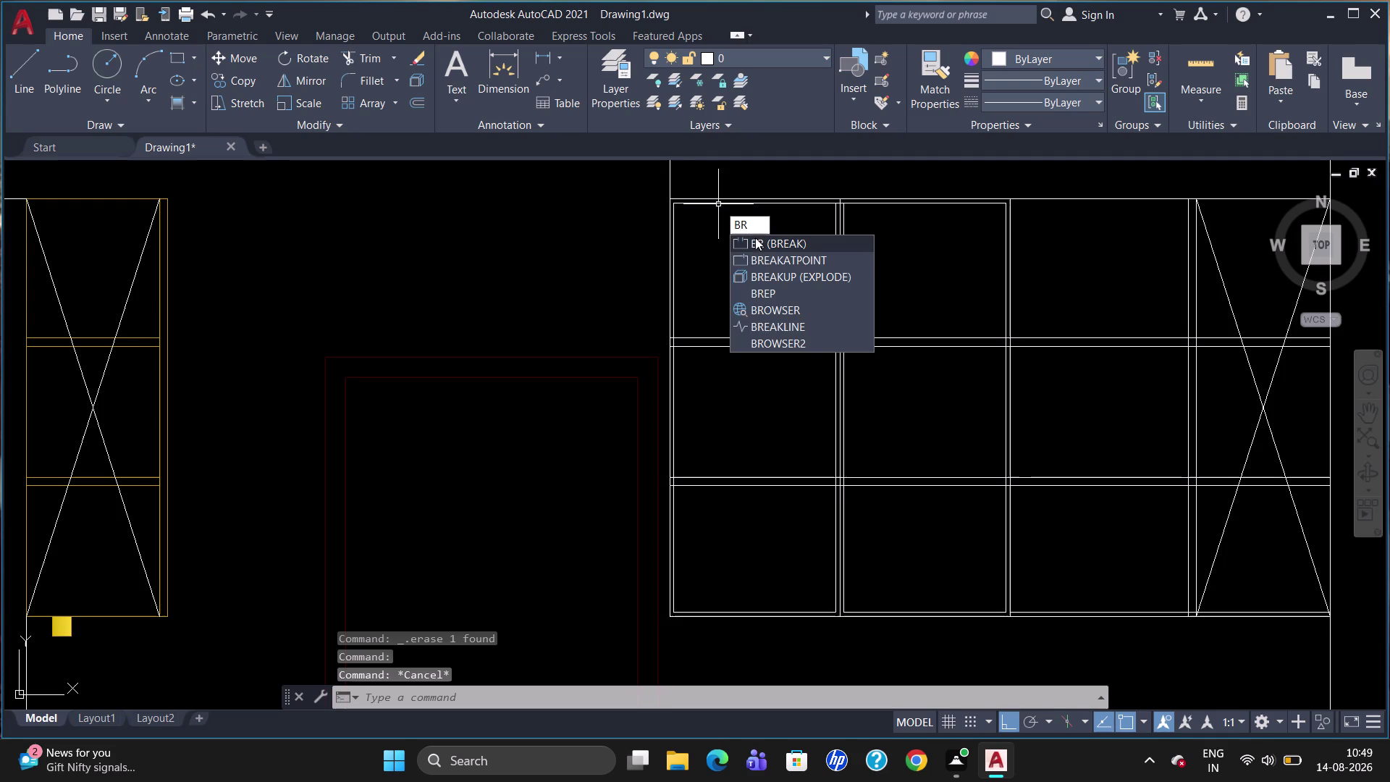
click(764, 261)
click(732, 204)
scroll(up, 3)
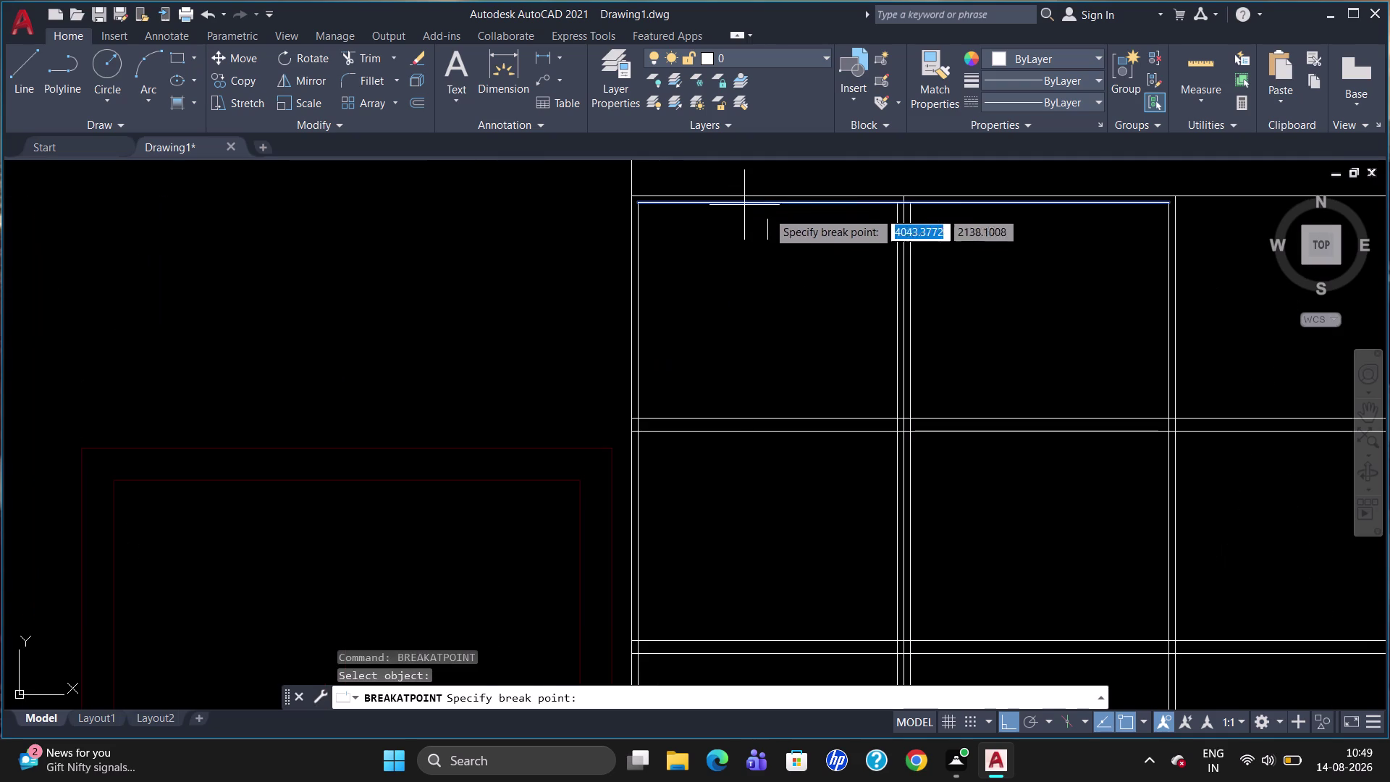
click(899, 205)
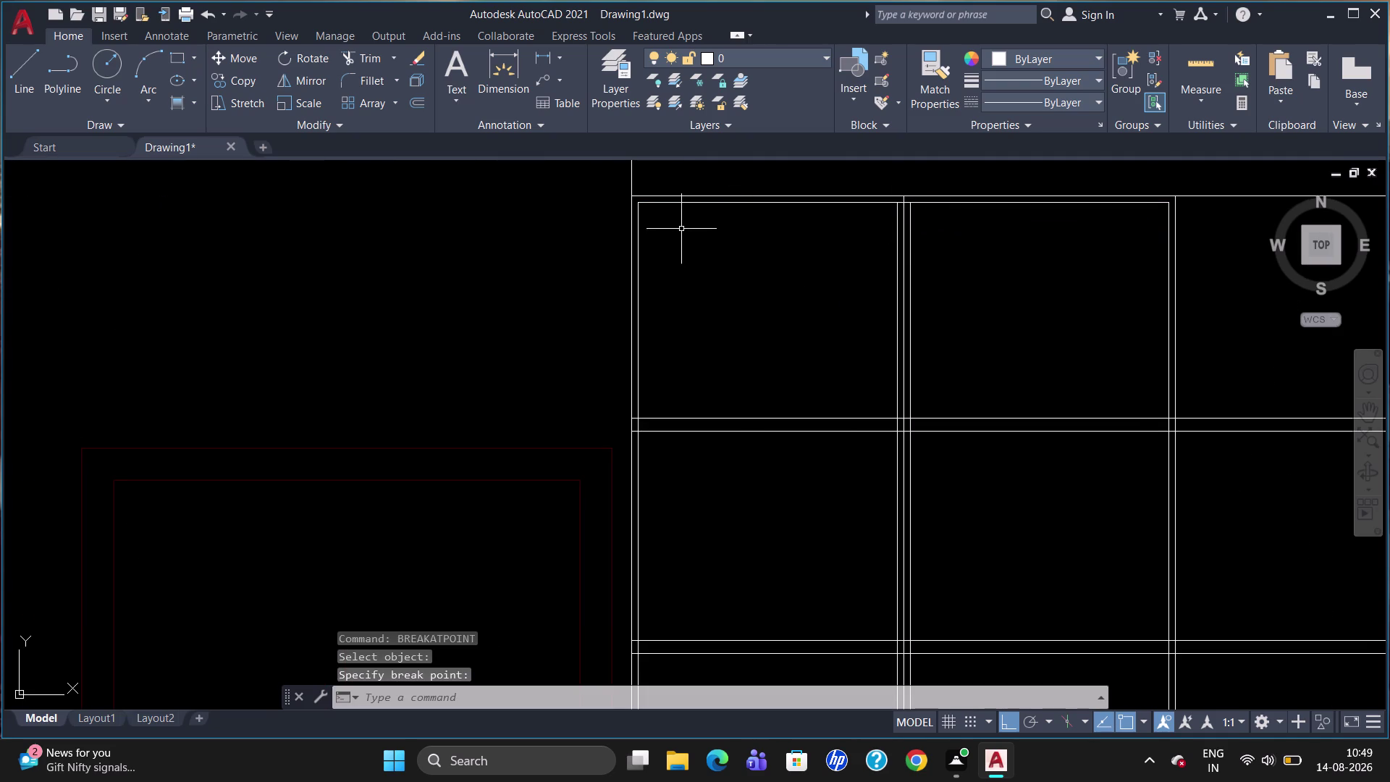
click(637, 354)
scroll(down, 3)
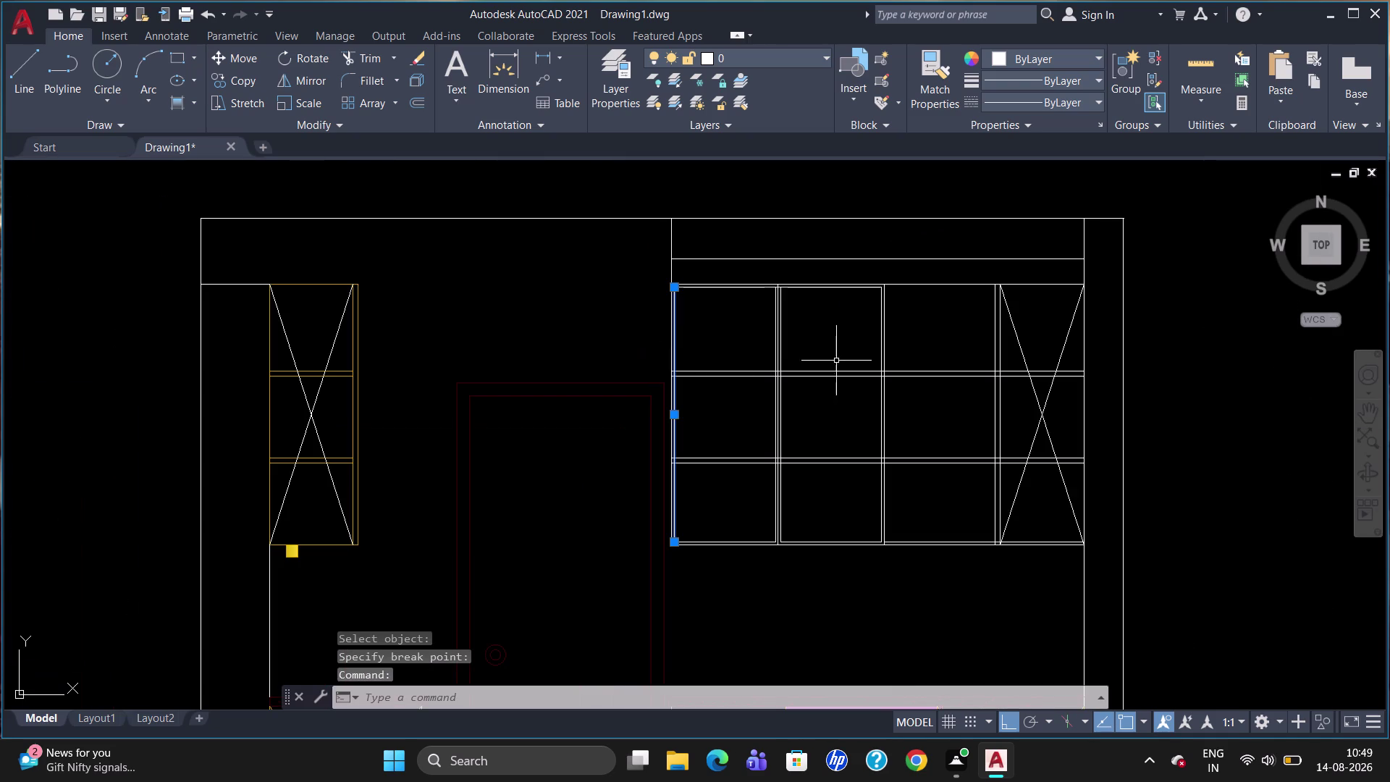
click(775, 360)
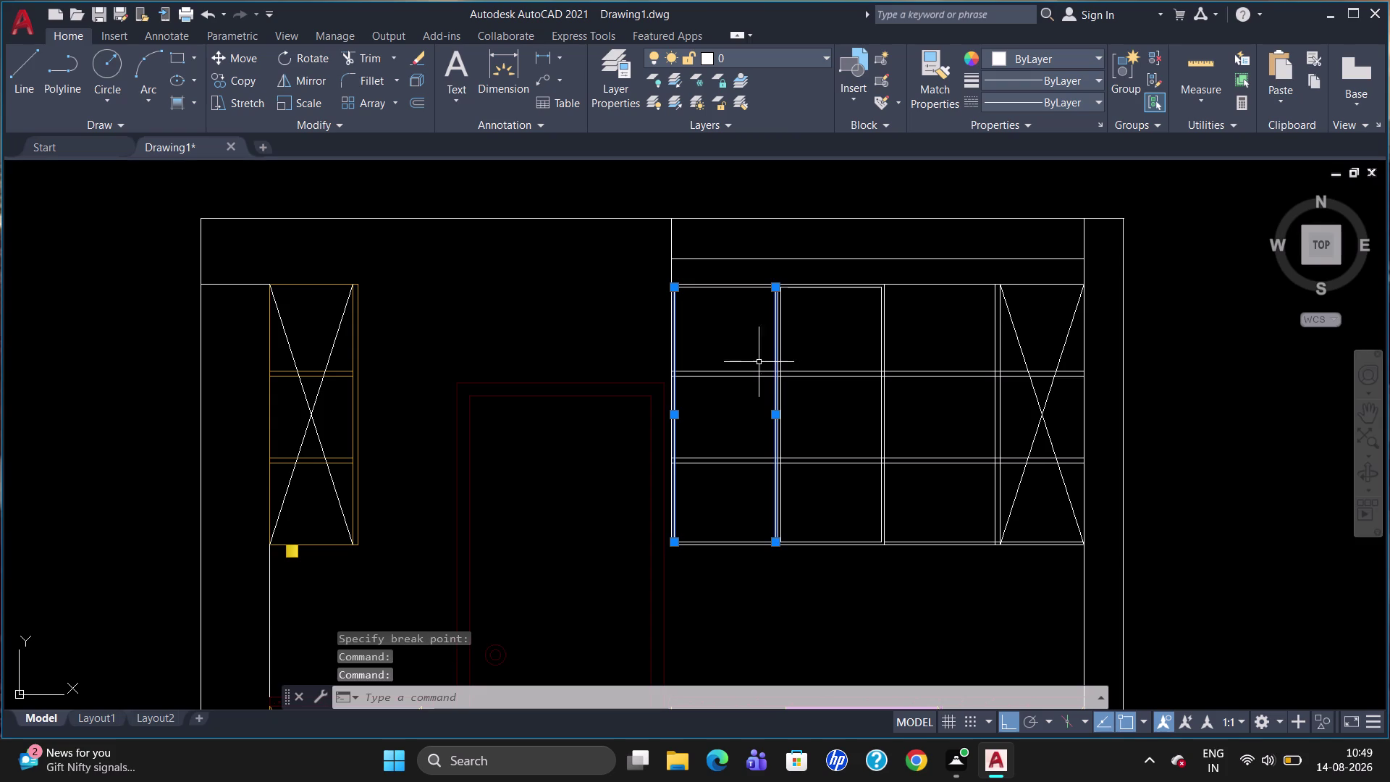
key(Escape)
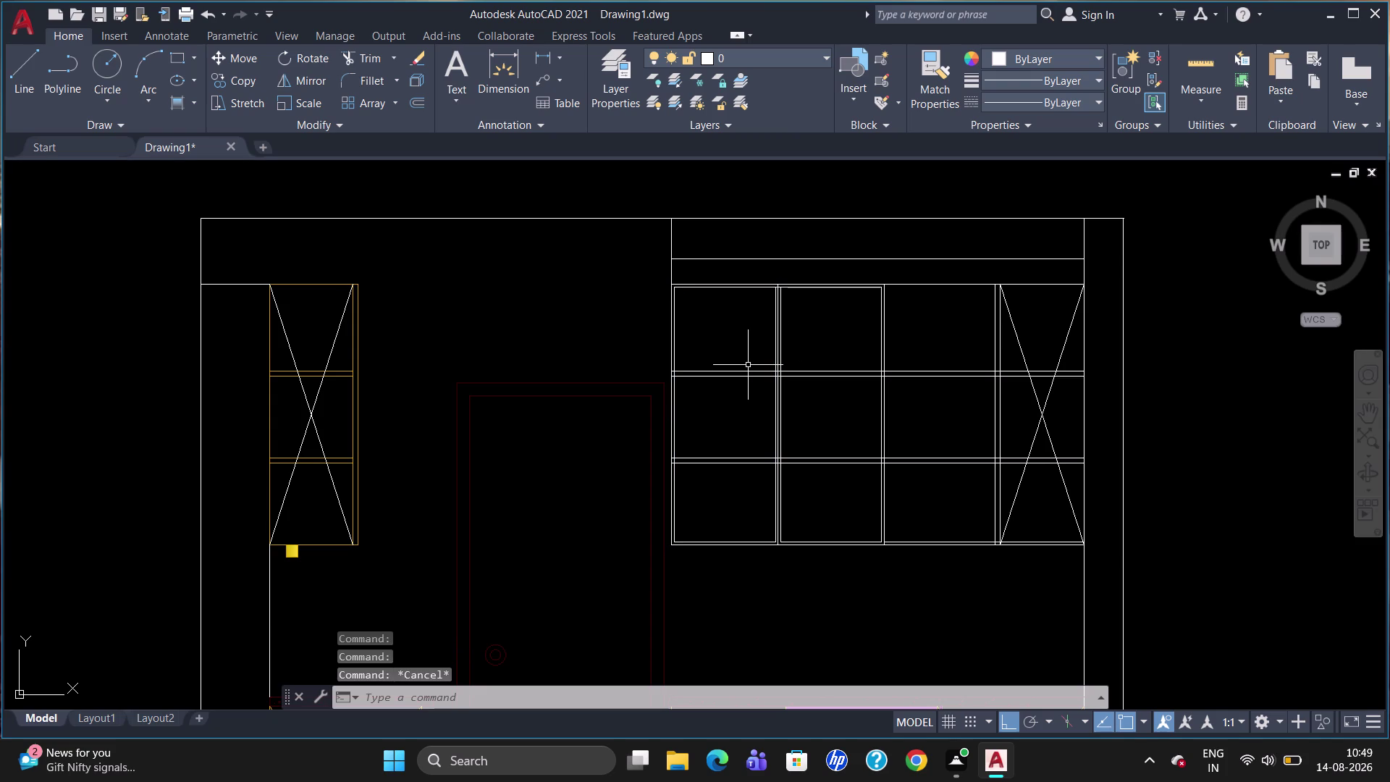
Break another top frame line at the left pane's corner.
text(BR)
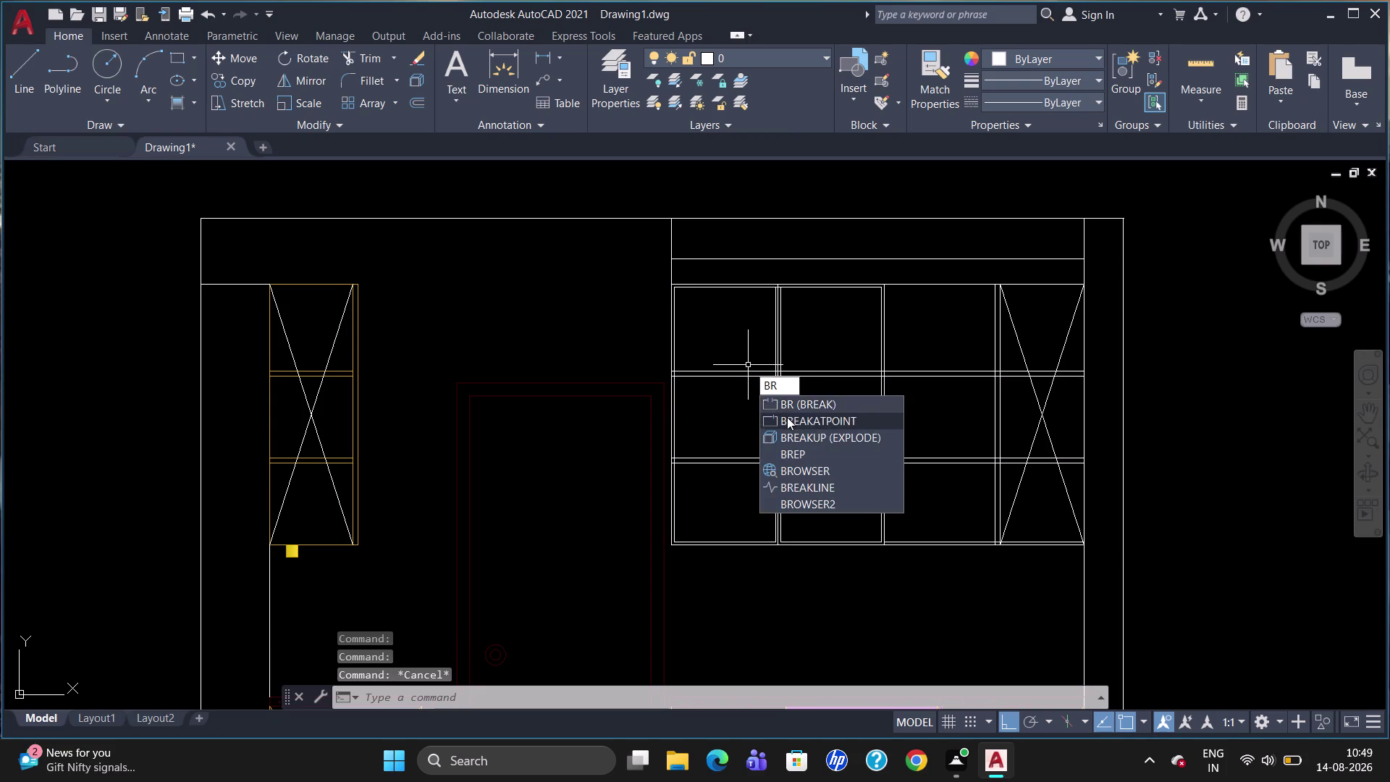
click(787, 417)
scroll(up, 3)
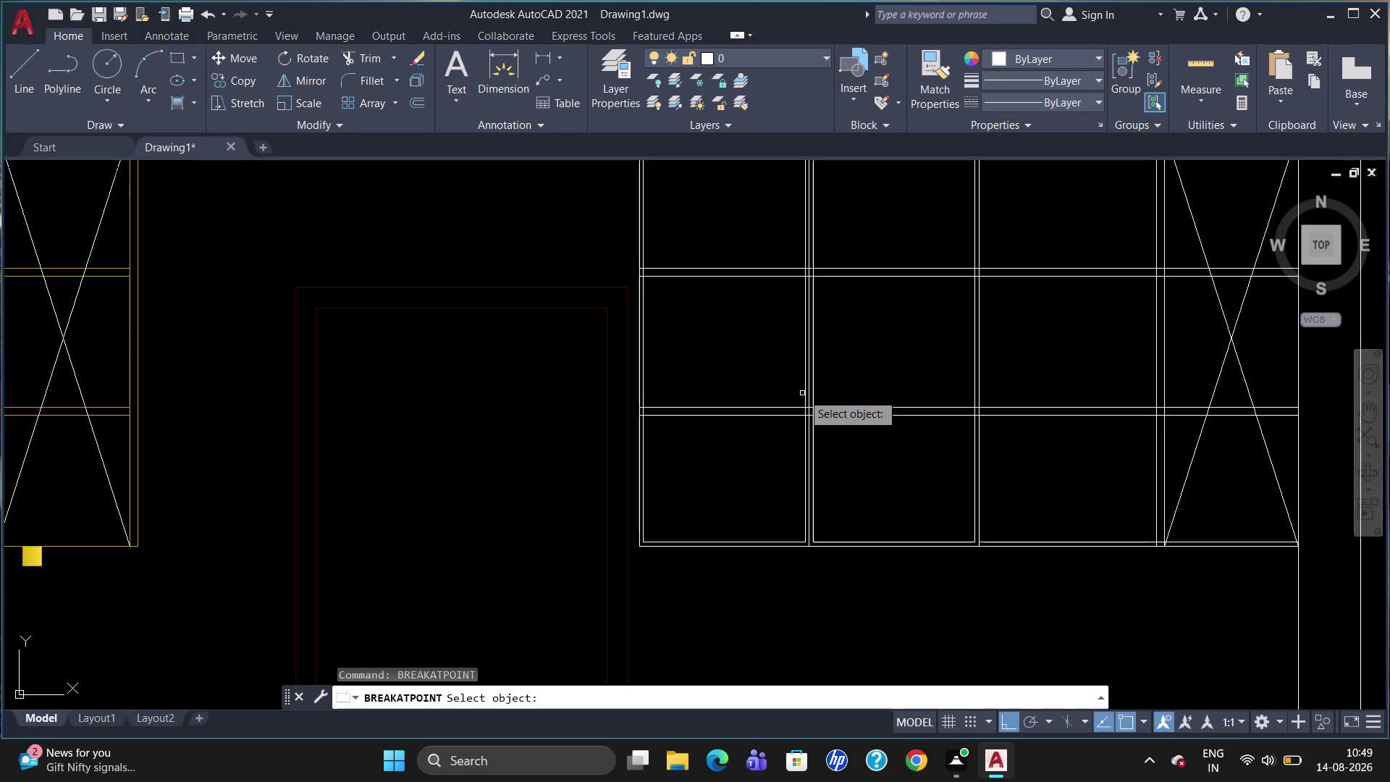
scroll(up, 3)
scroll(down, 3)
scroll(up, 3)
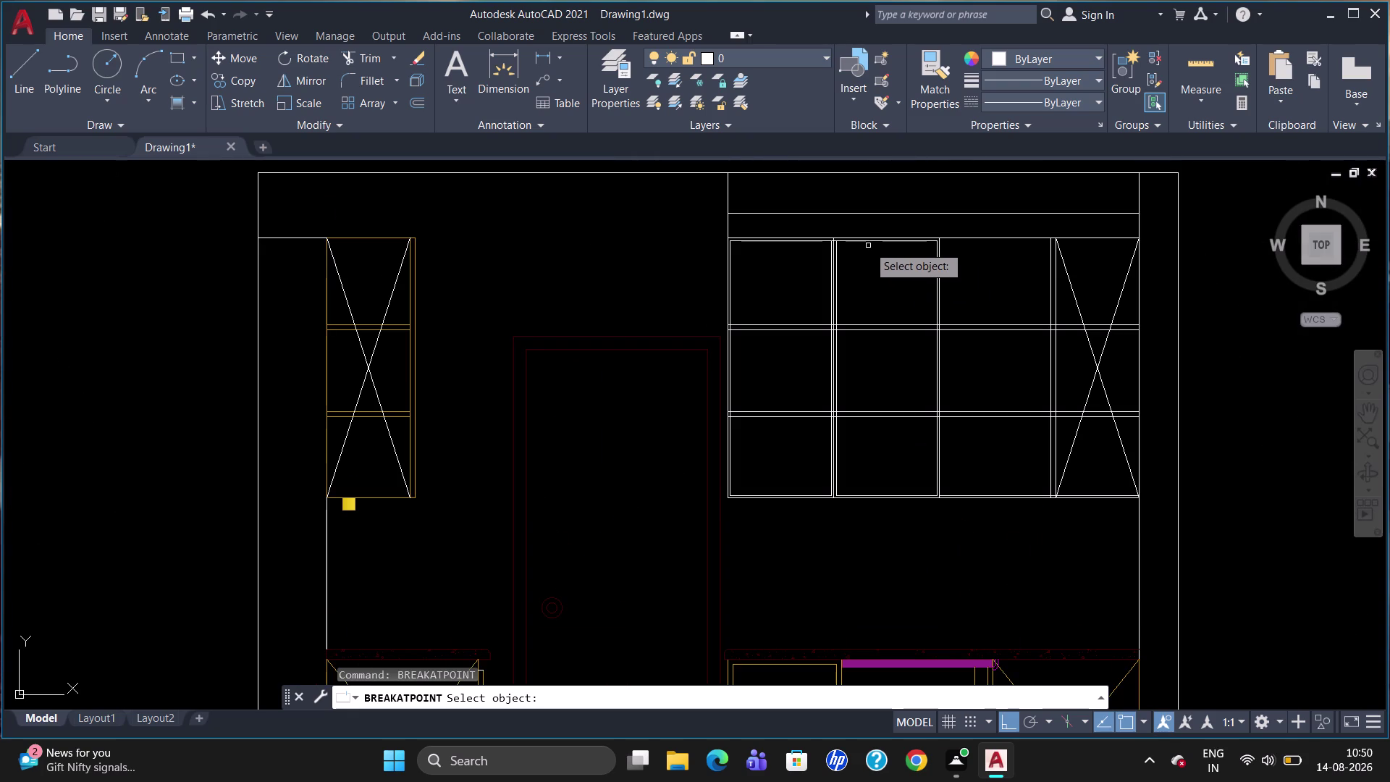
click(858, 242)
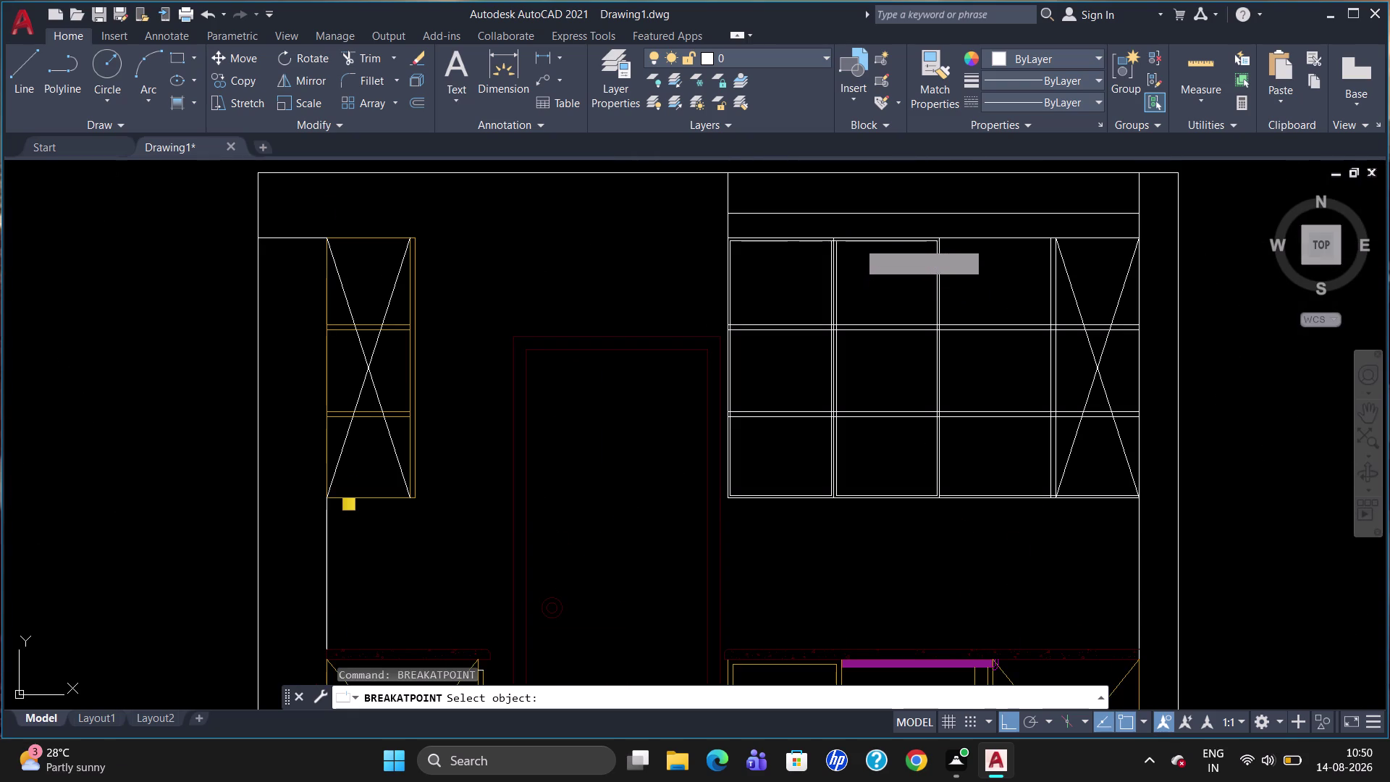
scroll(up, 3)
click(801, 240)
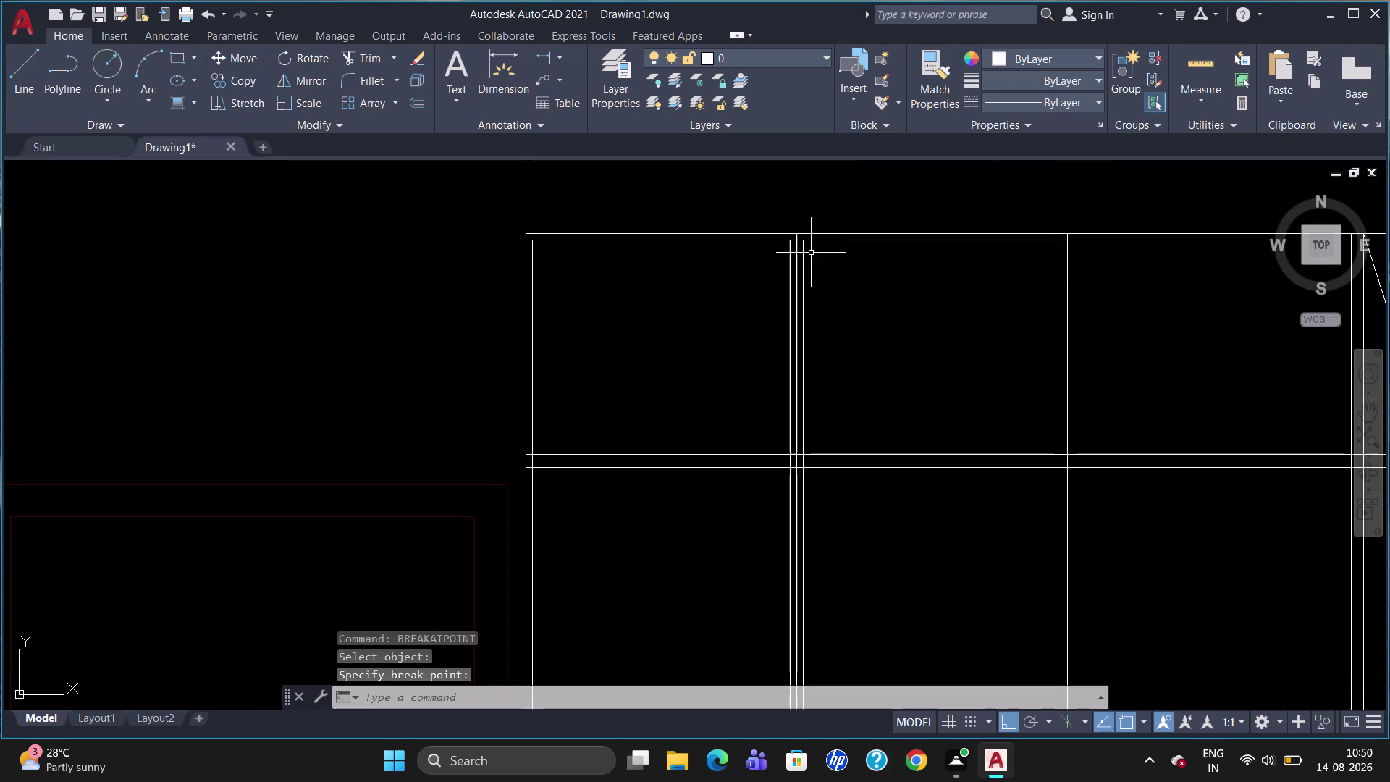
click(670, 240)
scroll(down, 3)
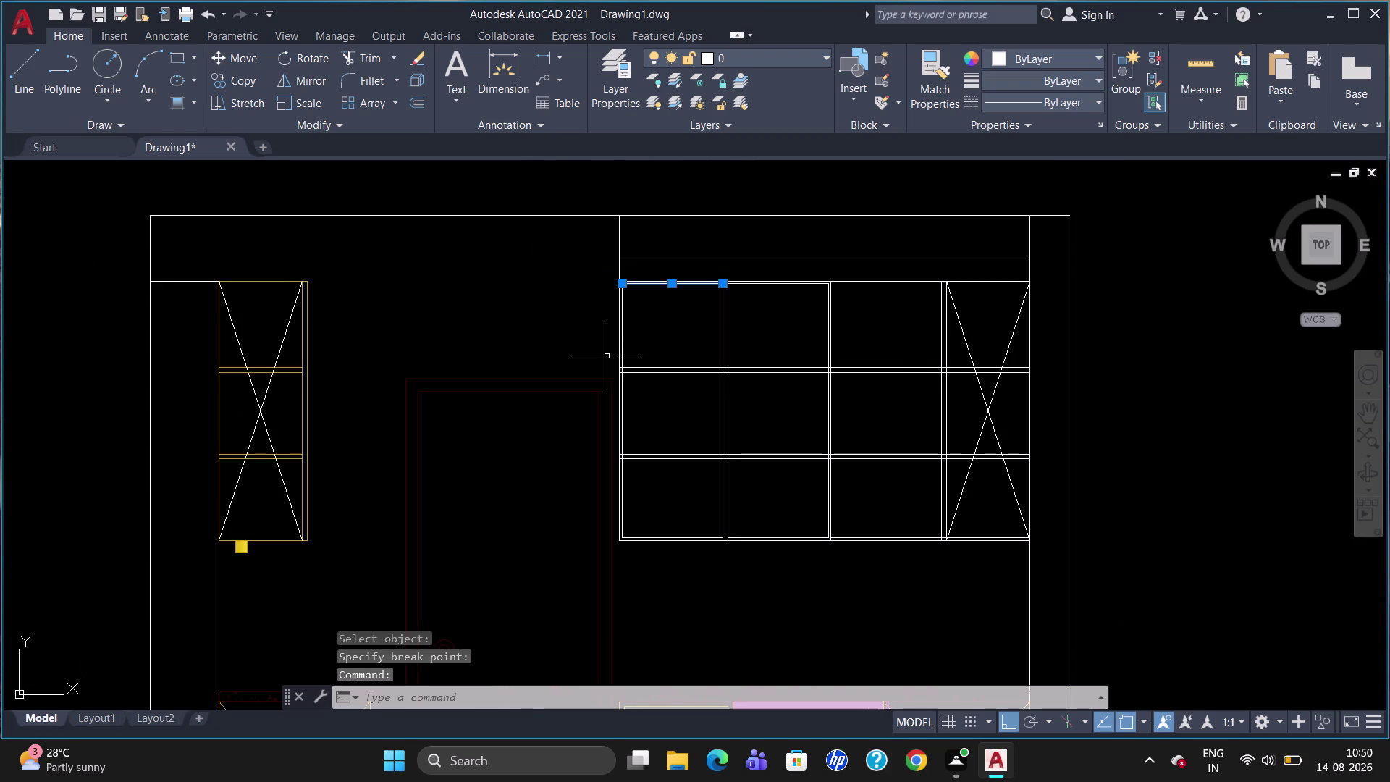
scroll(up, 3)
Join the left glass pane's four edges into one polyline.
click(619, 354)
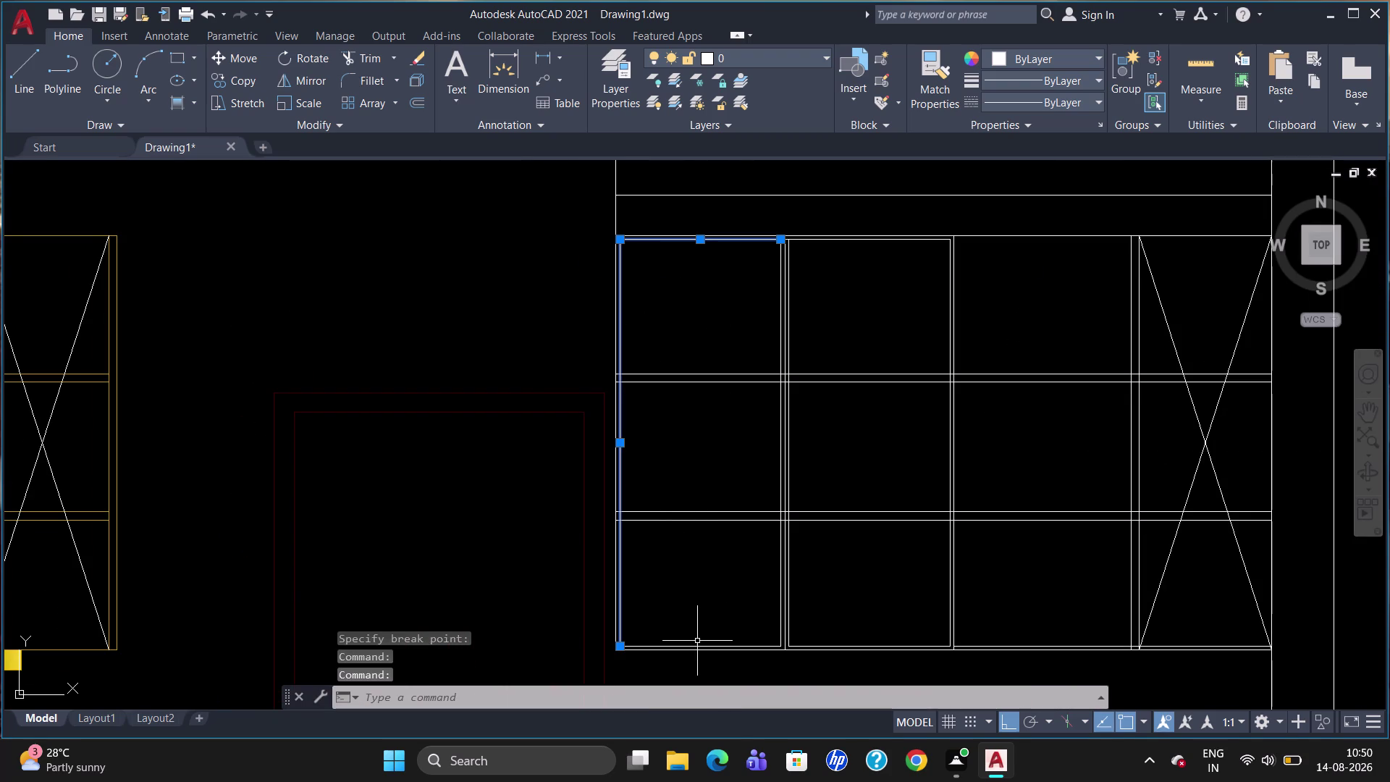
click(694, 645)
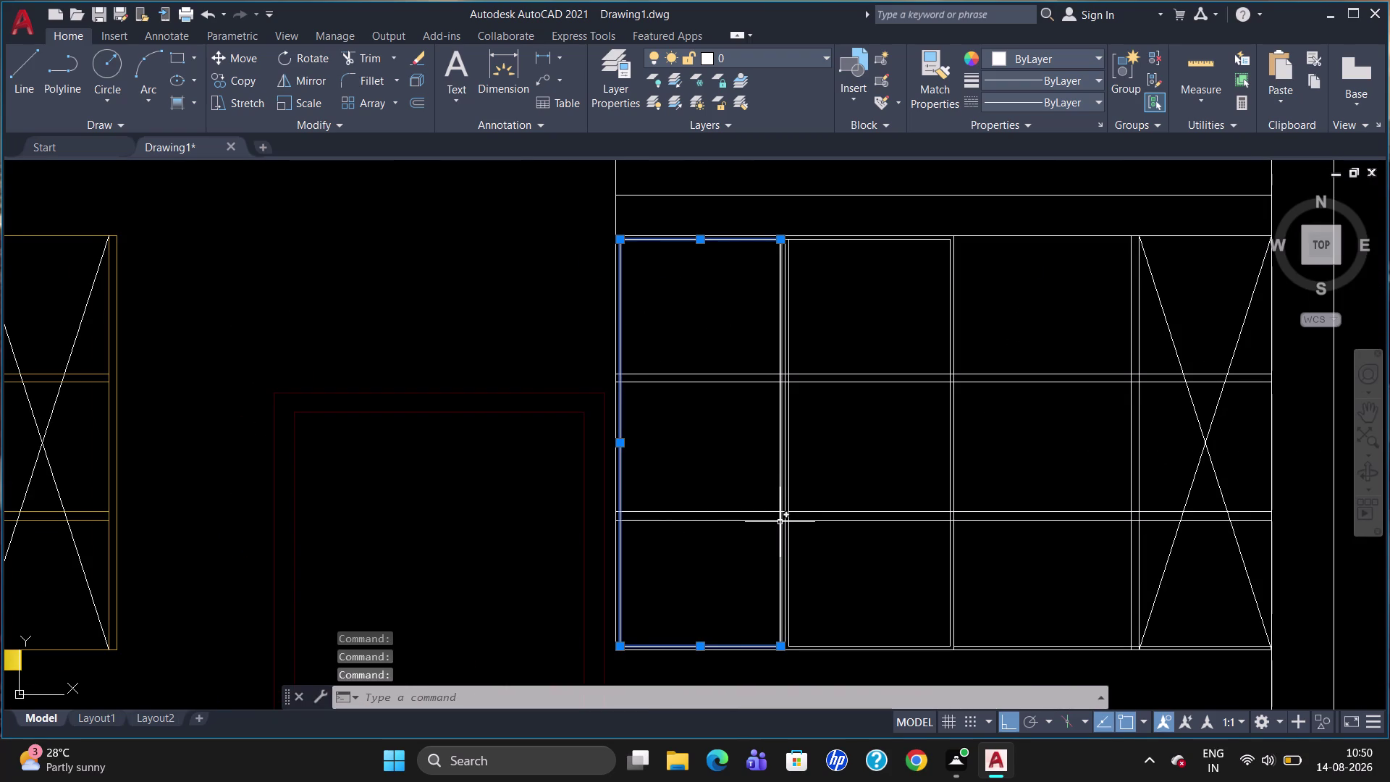
click(779, 522)
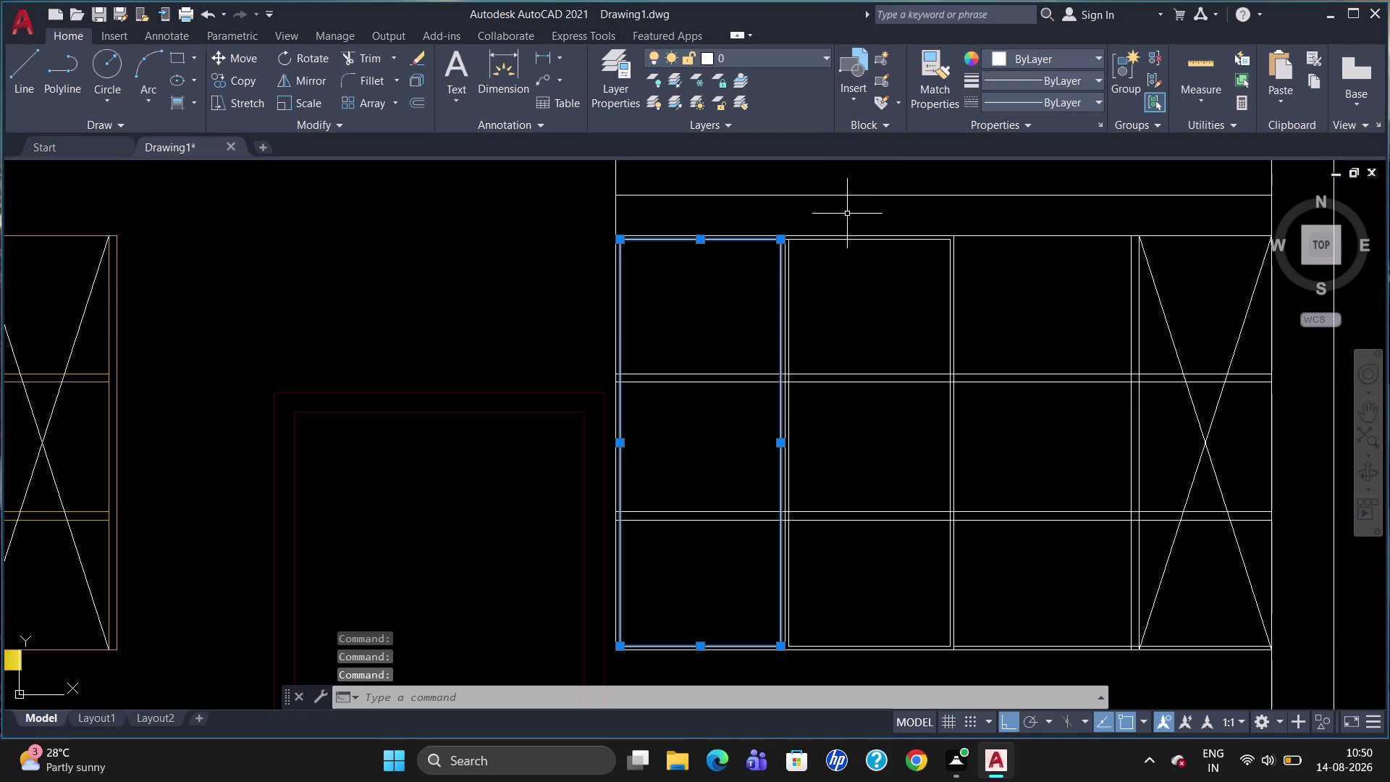
key(j)
key(Return)
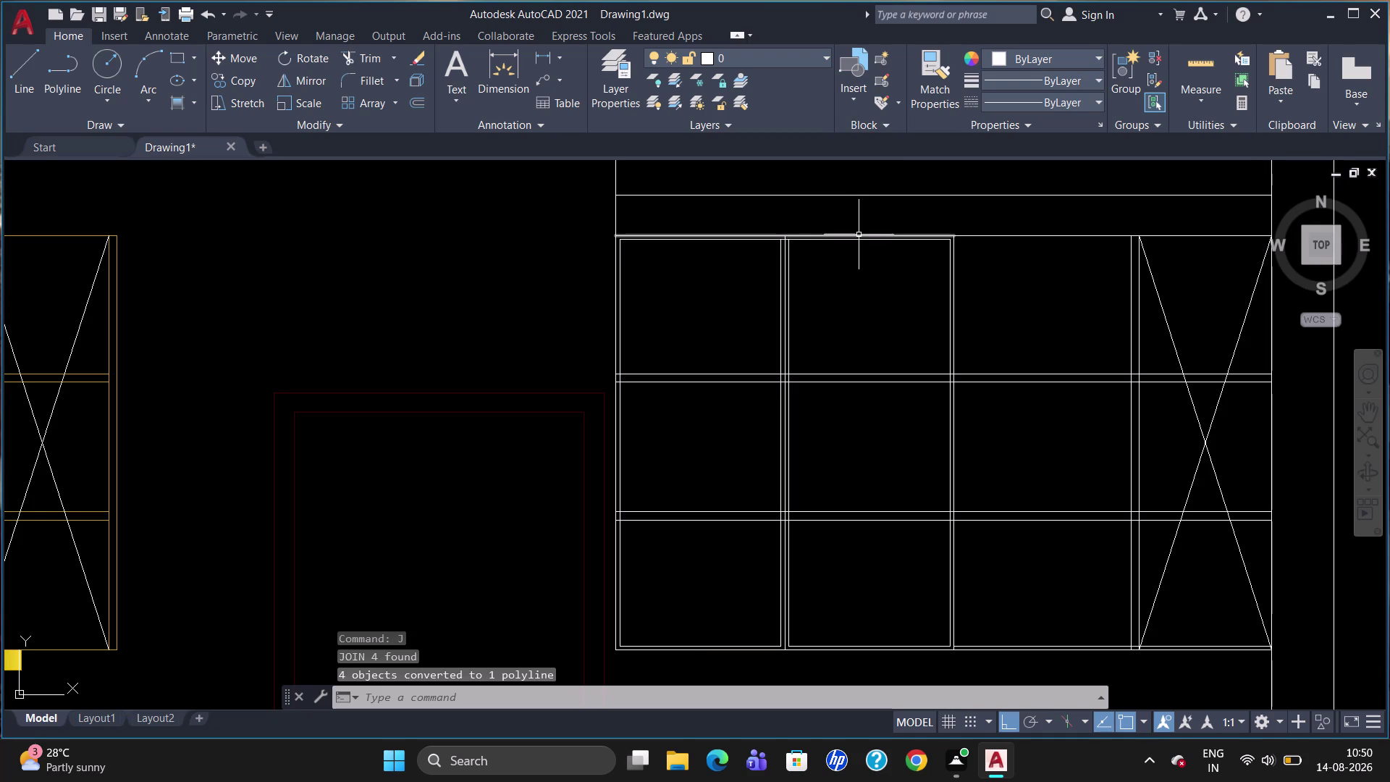
scroll(up, 3)
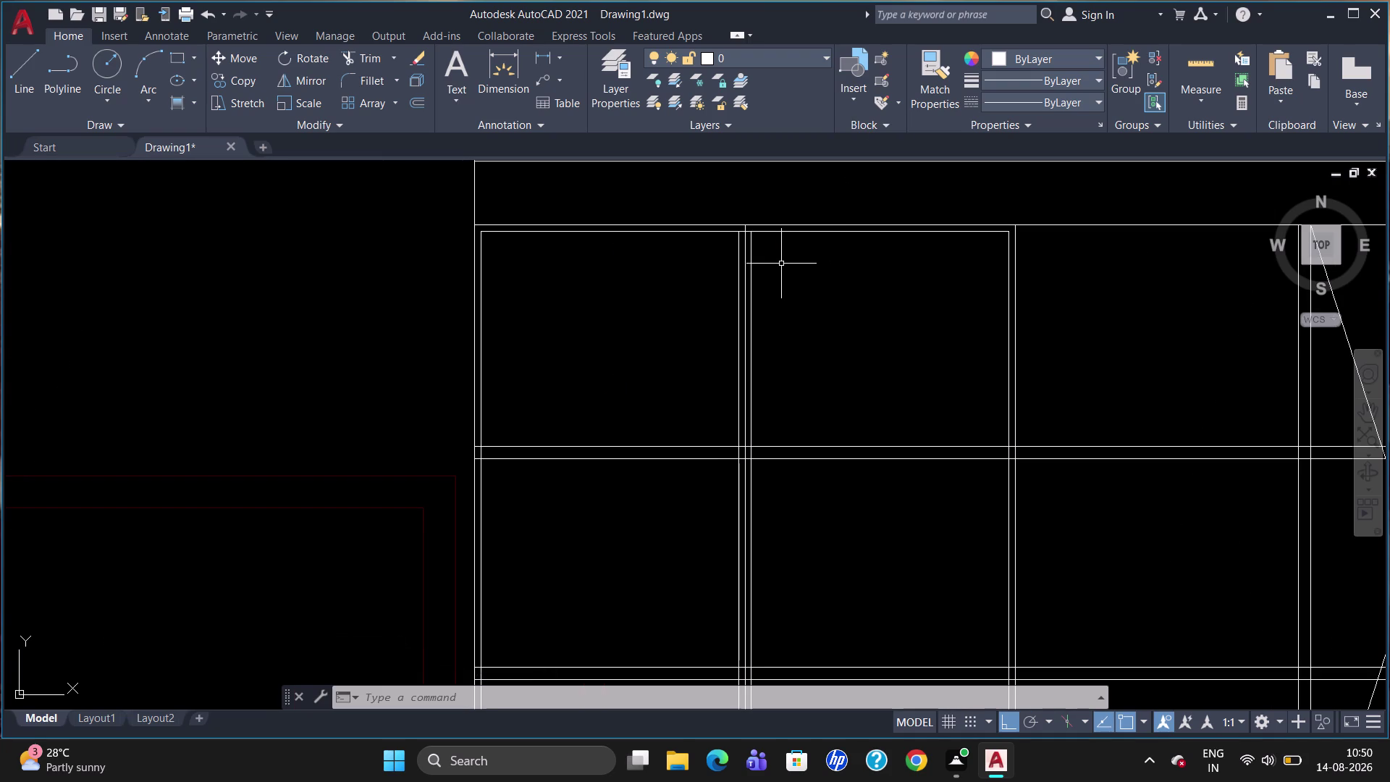
Join the second door panel's four edge lines into one polyline with J.
click(791, 232)
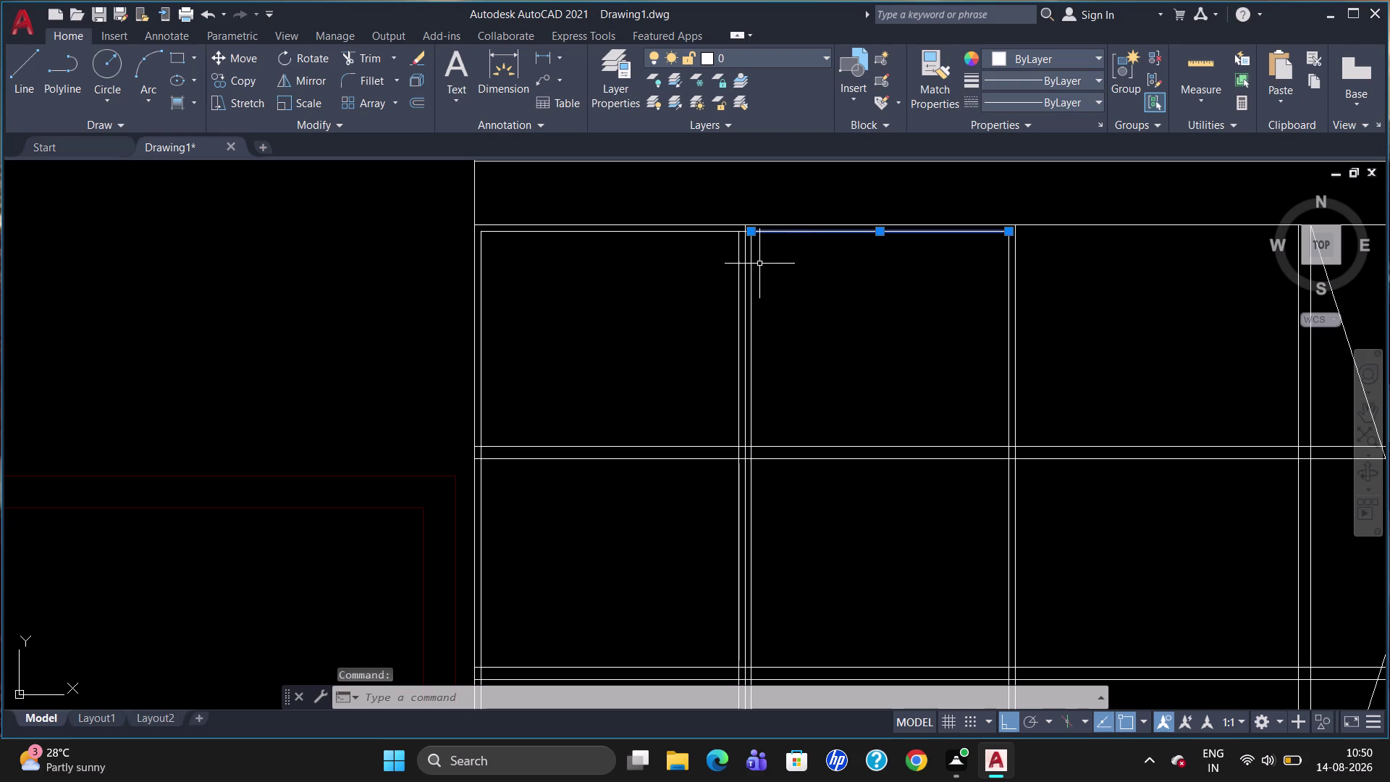
click(751, 271)
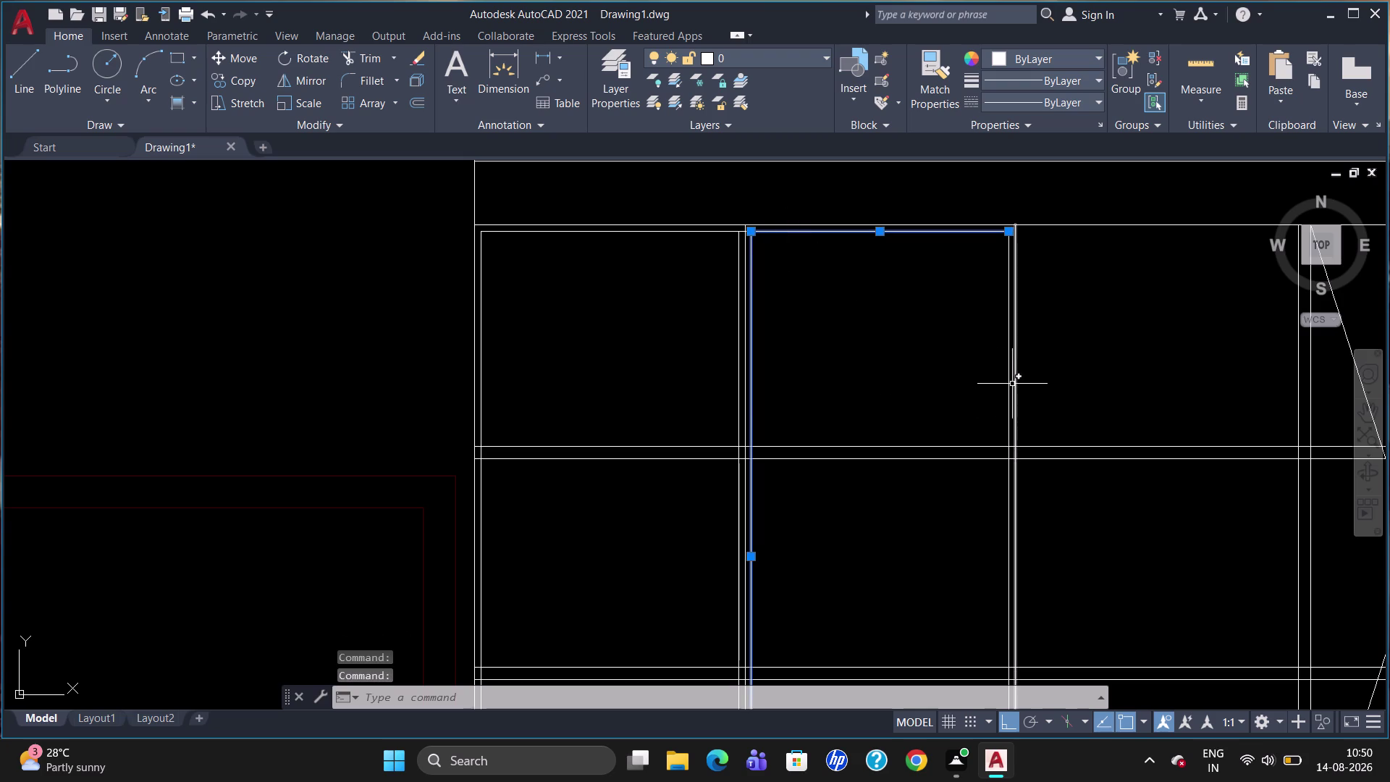
click(1009, 387)
scroll(down, 3)
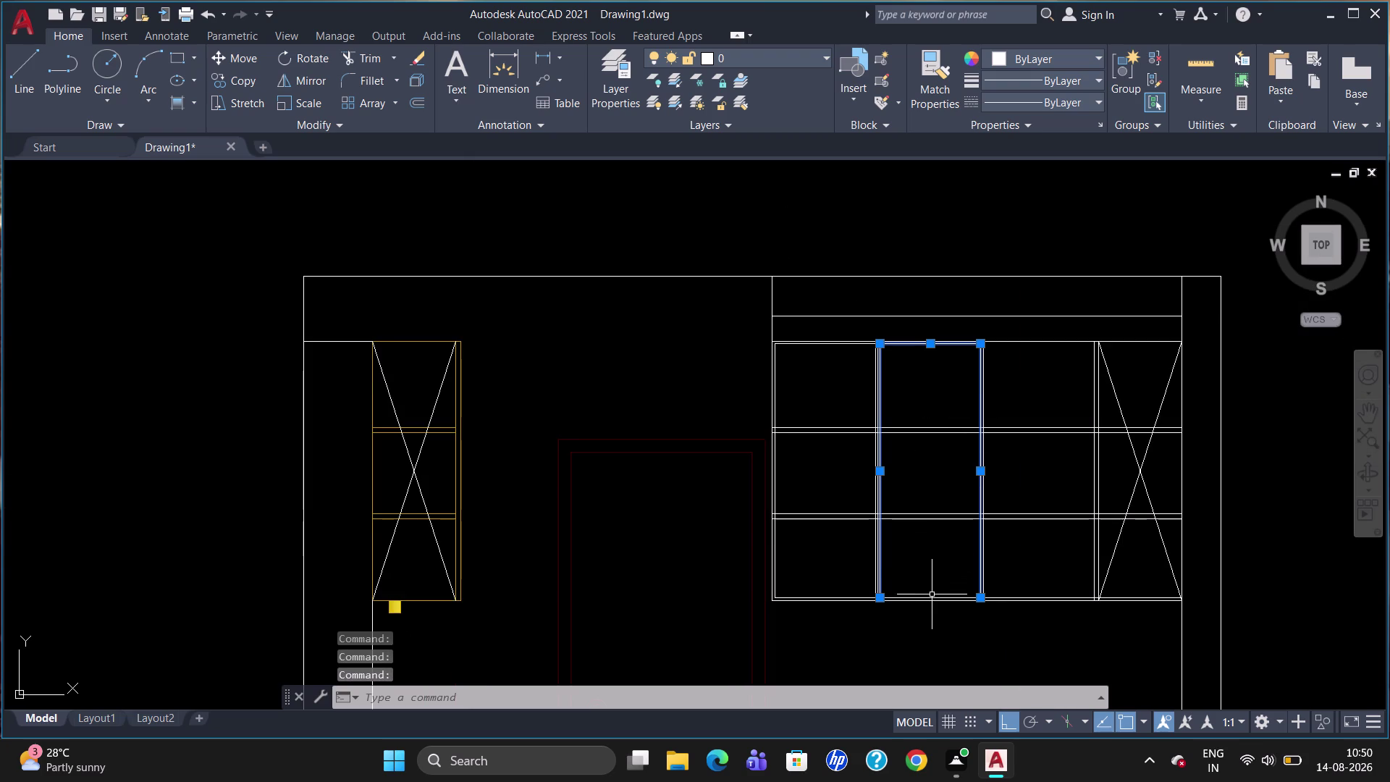
click(933, 597)
key(j)
key(Return)
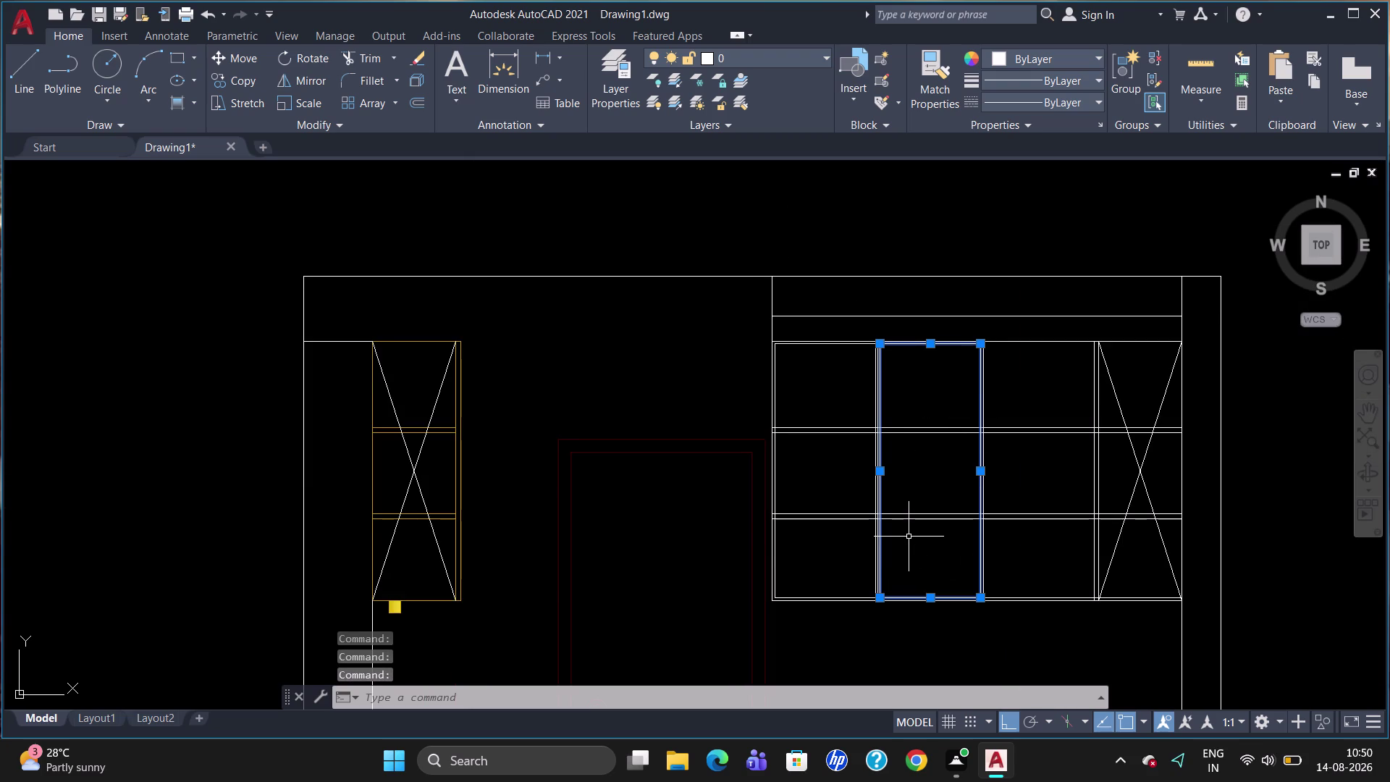
scroll(up, 3)
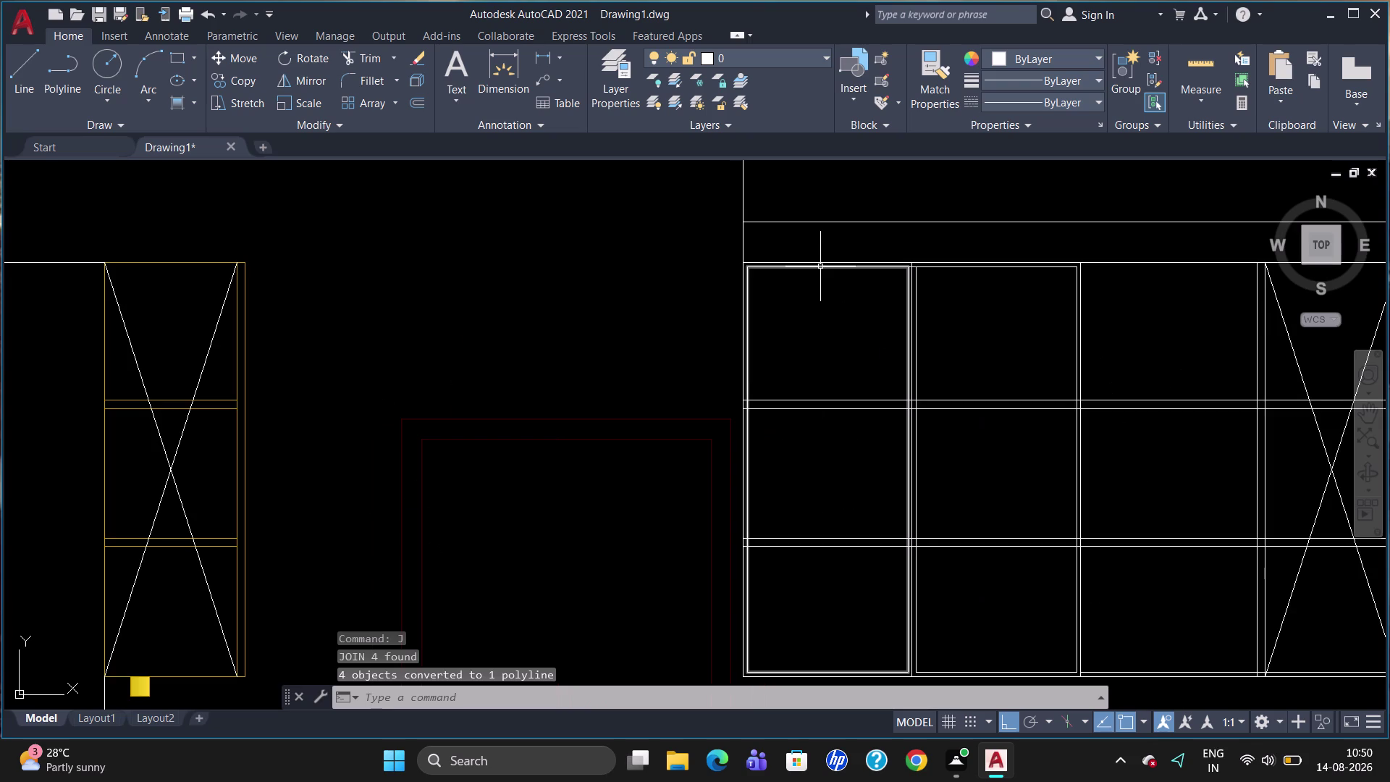
Offset both left door panel outlines 50 units inward to form inner frames.
key(o)
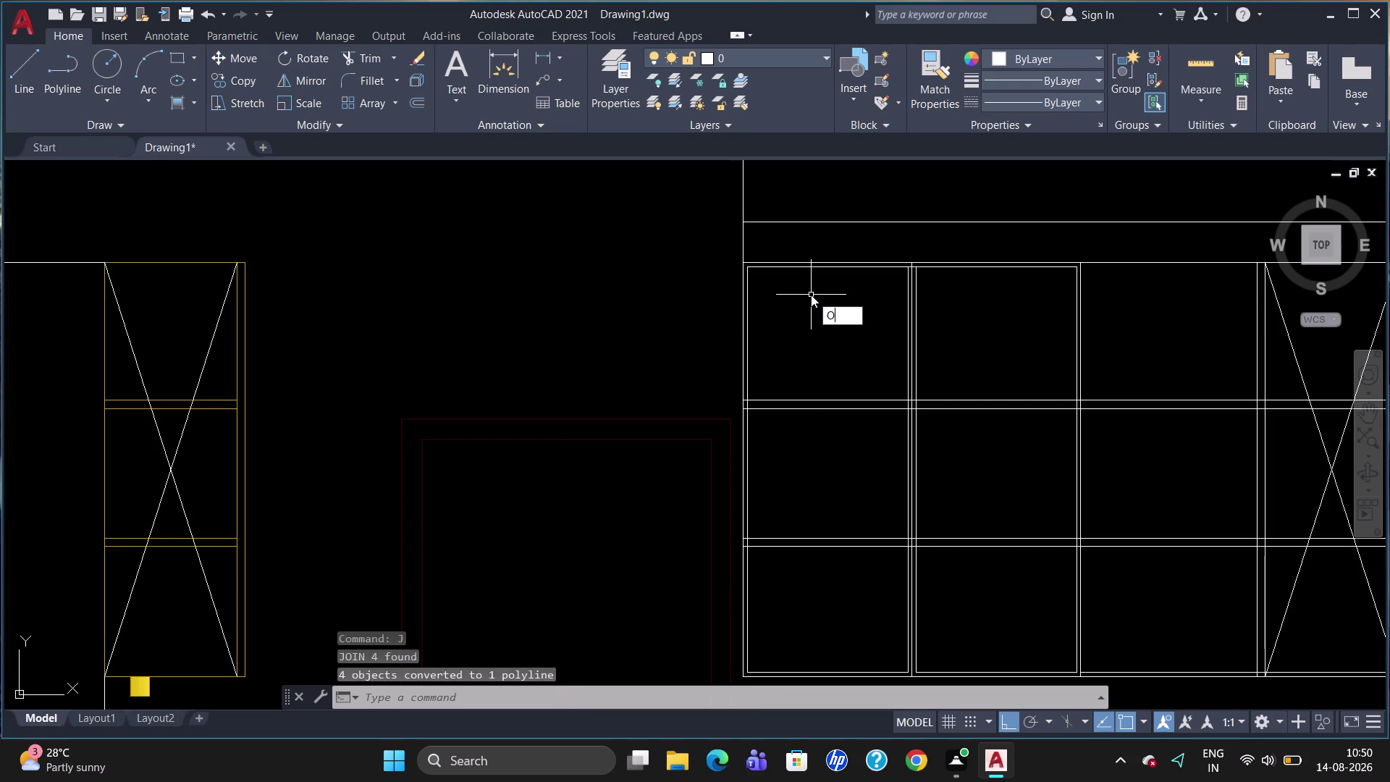
key(Return)
text(5)
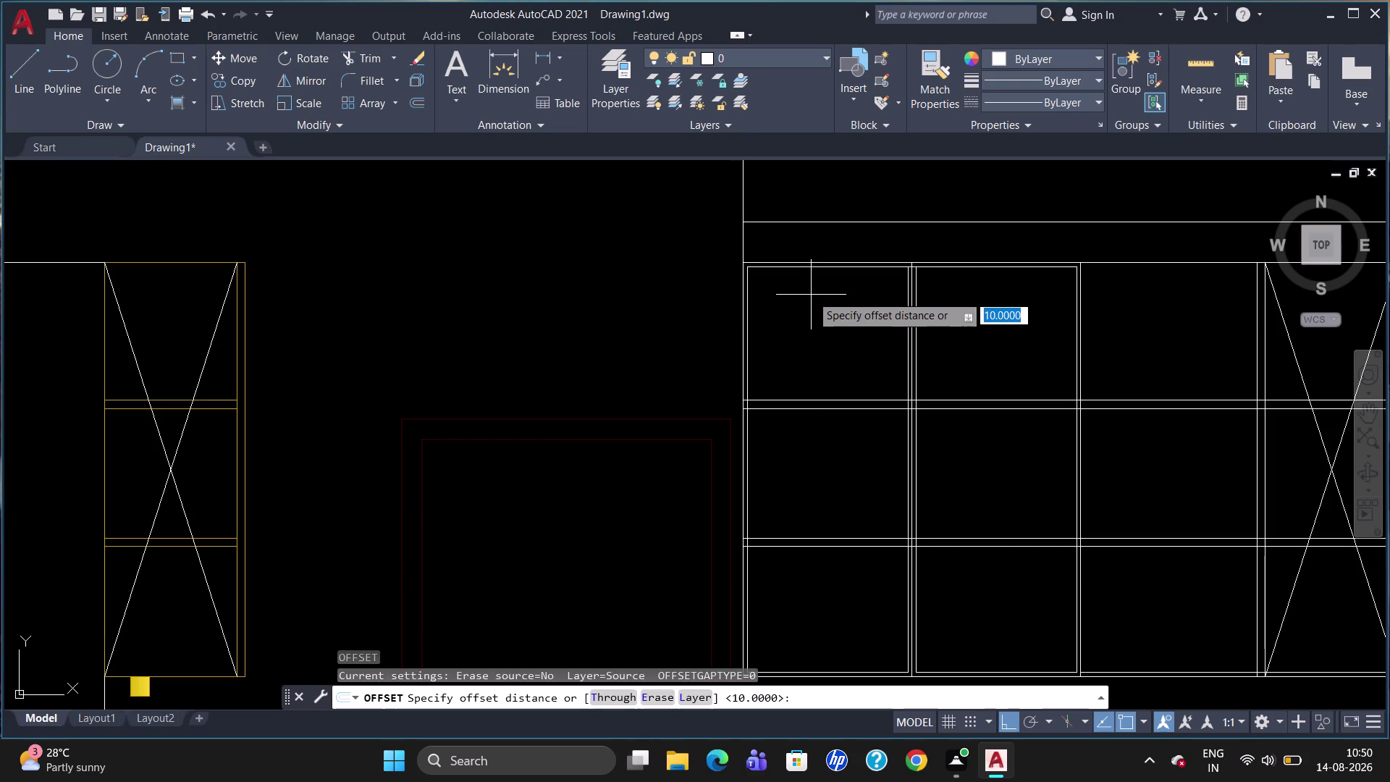
text(0)
key(Return)
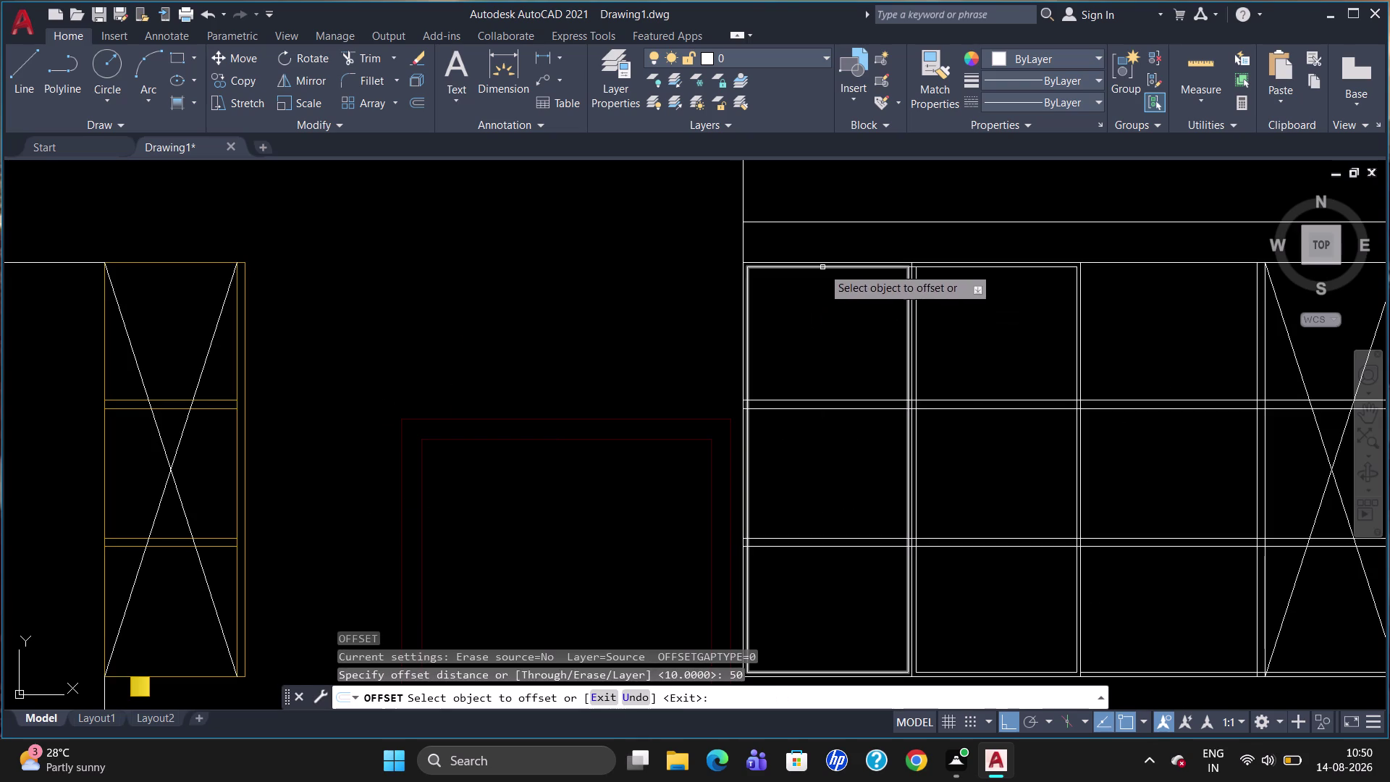
click(823, 267)
click(826, 297)
click(967, 266)
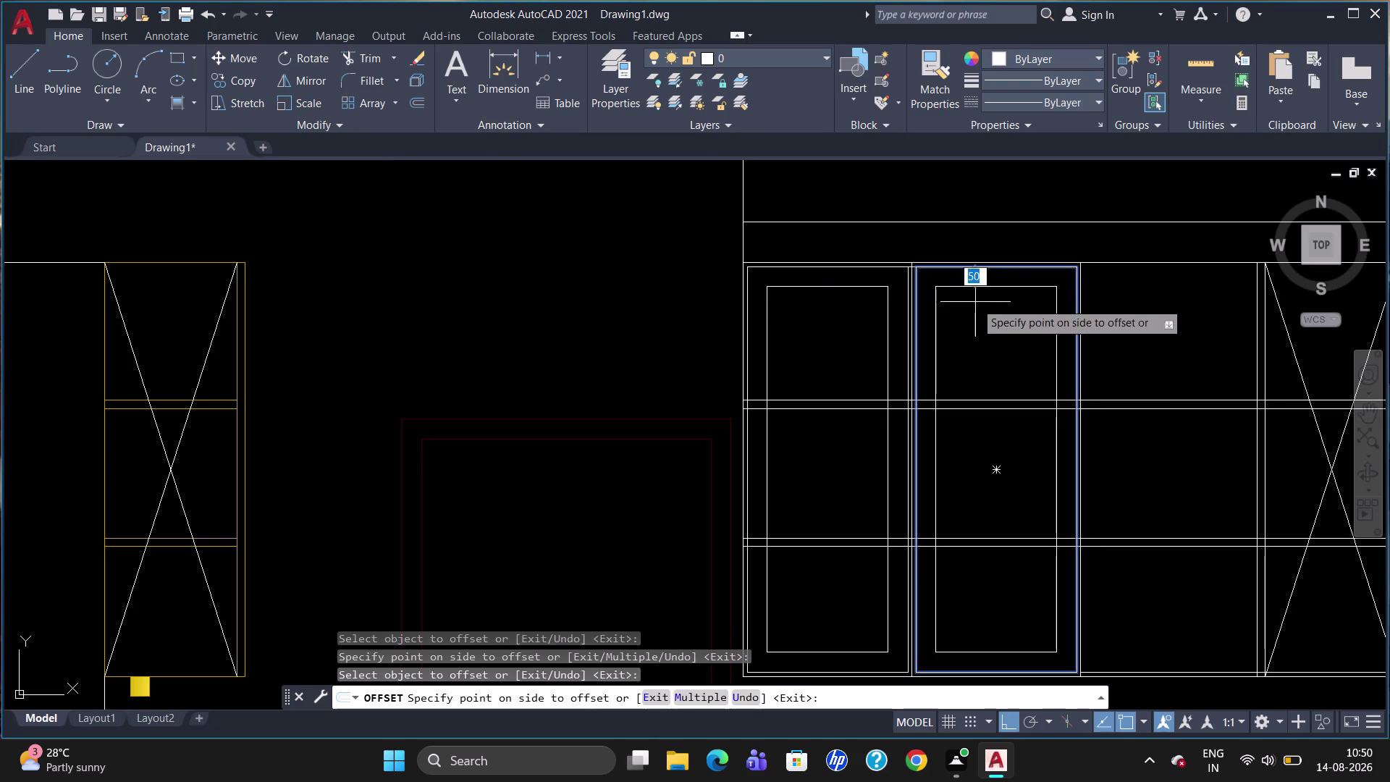
click(975, 301)
key(Escape)
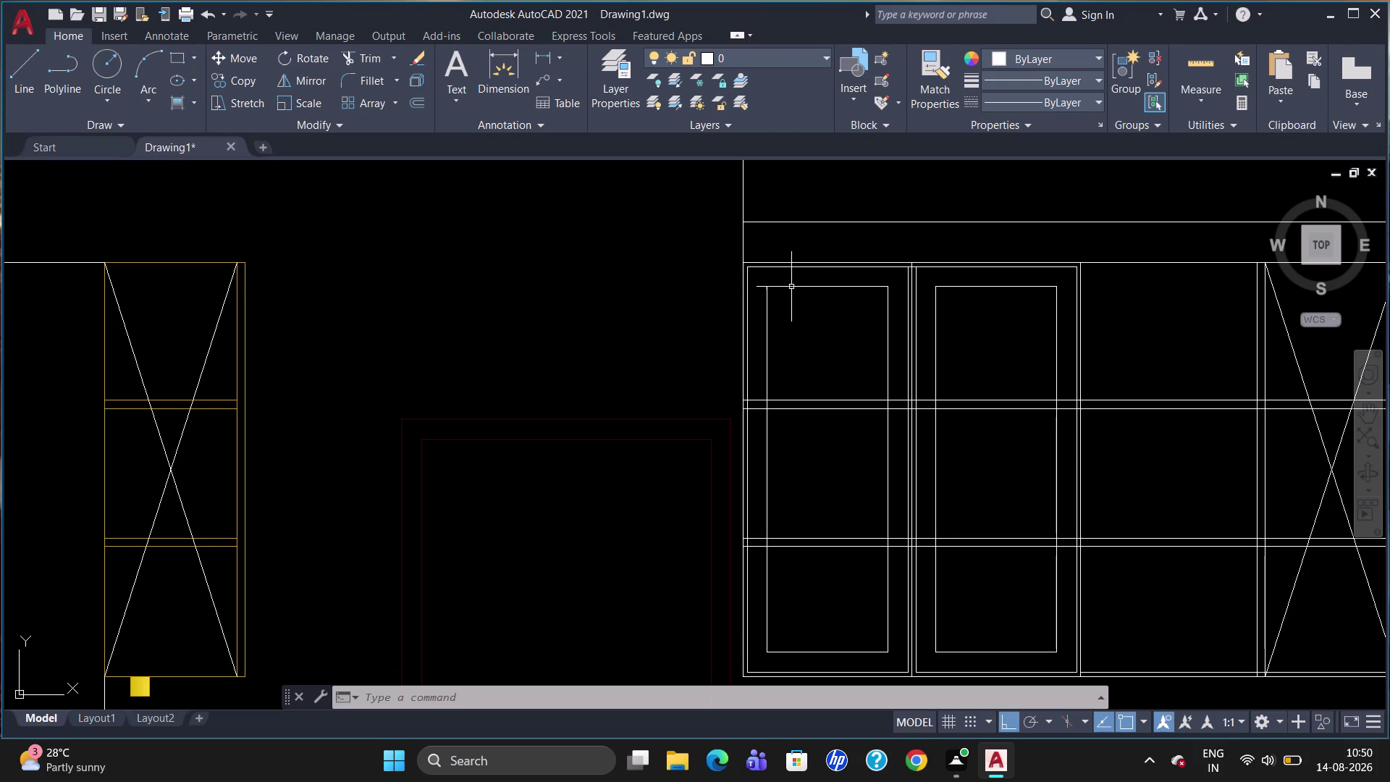
Explode the first door panel's outer polyline into separate lines.
scroll(up, 3)
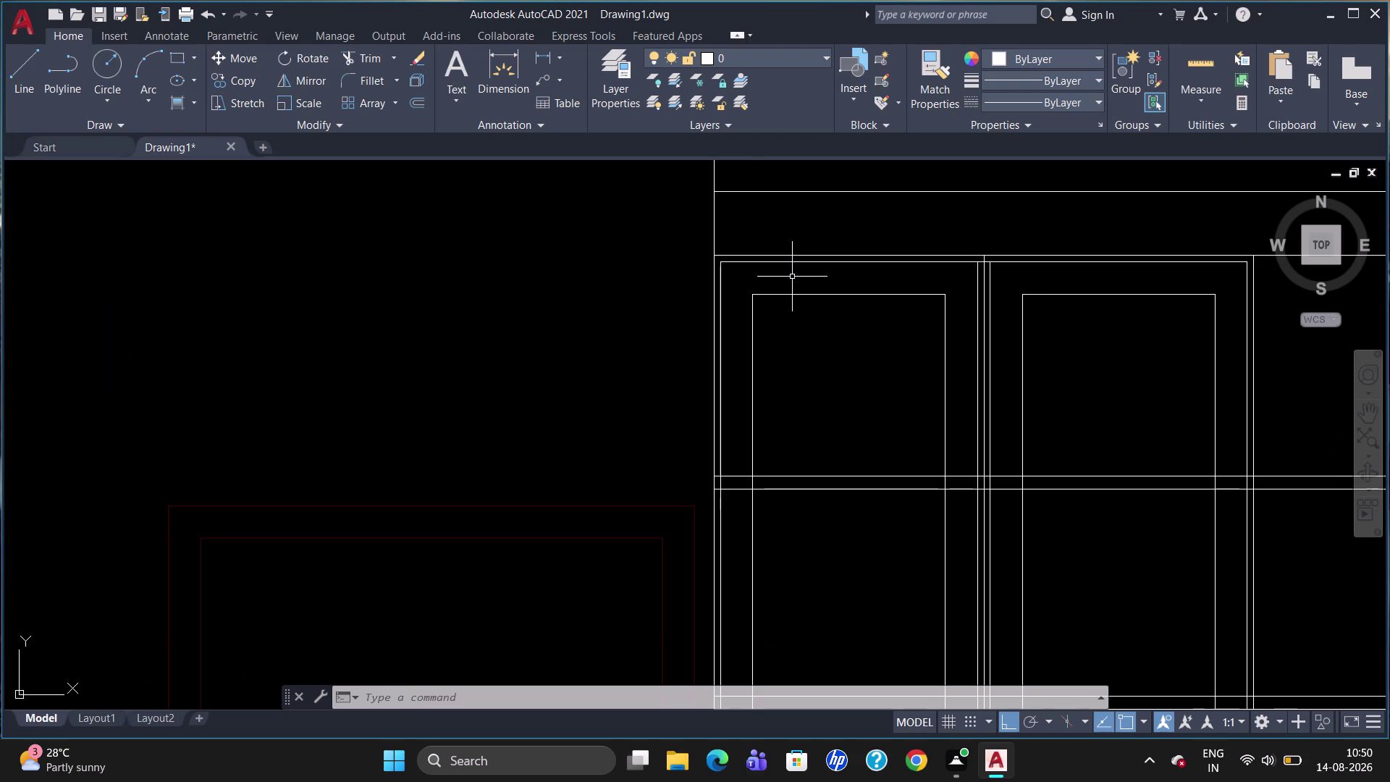
scroll(up, 3)
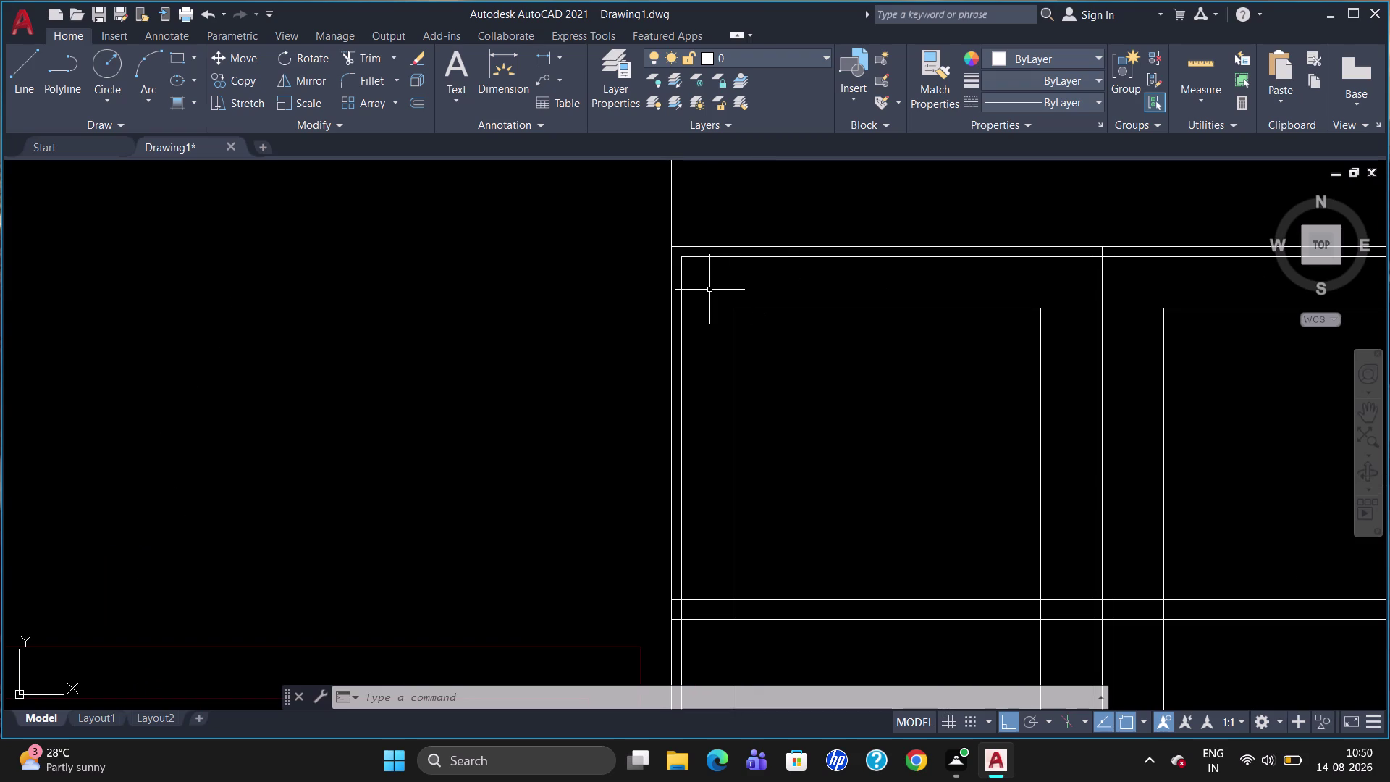
click(736, 257)
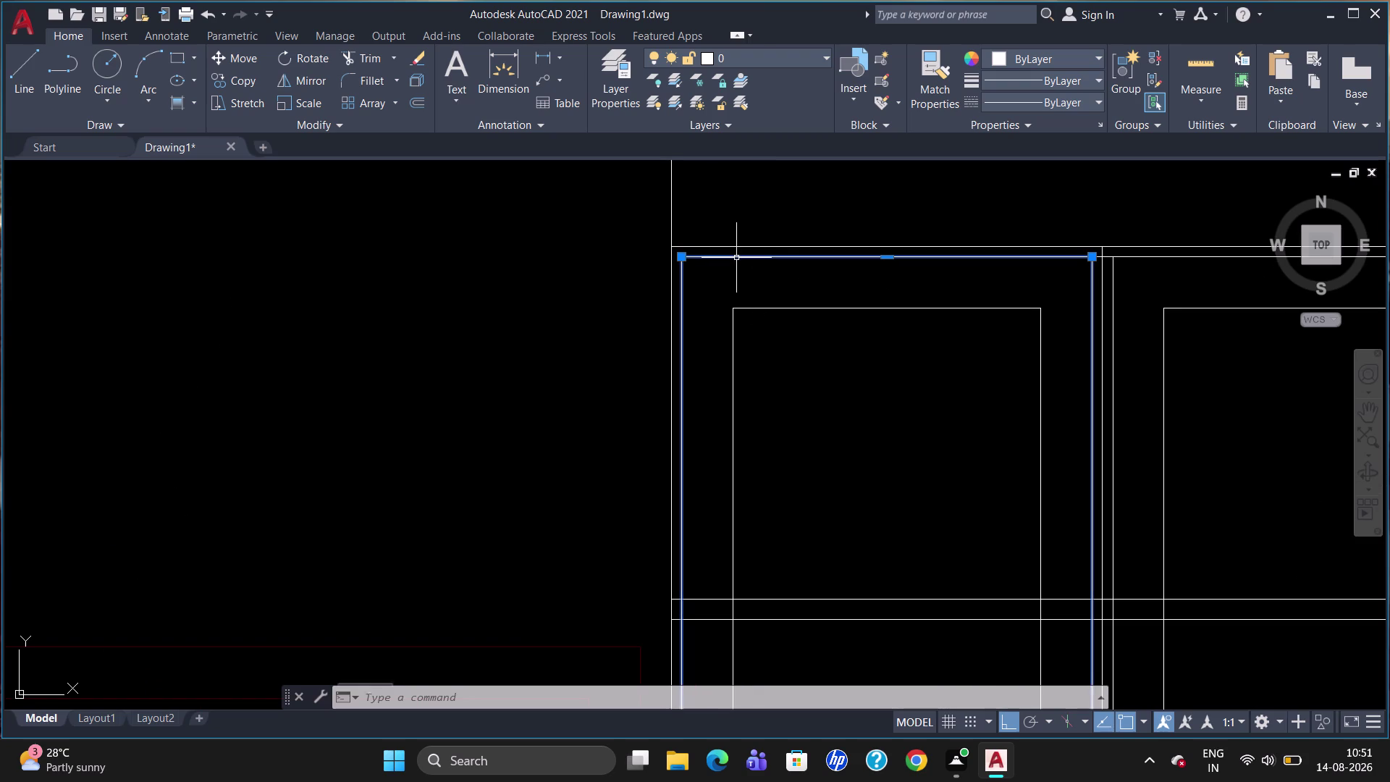
key(x)
key(Return)
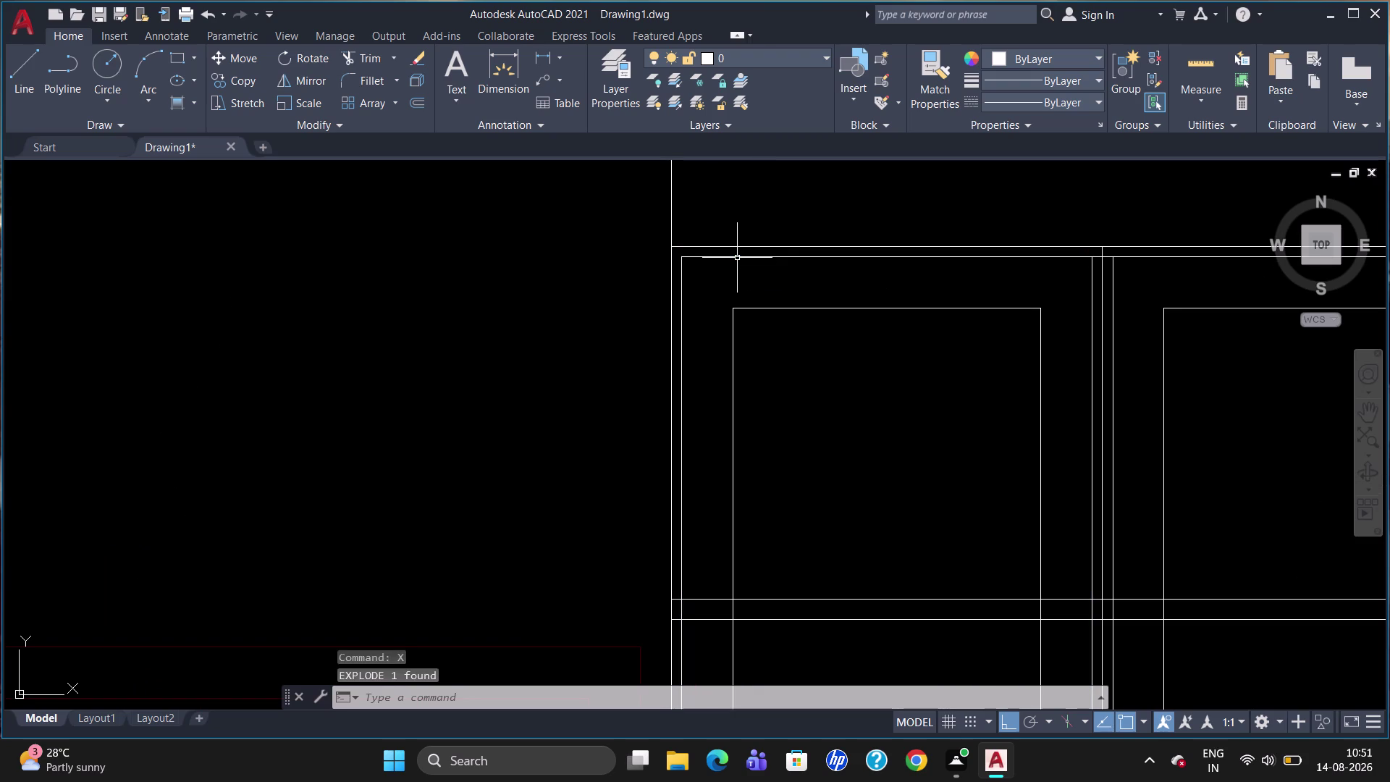
Explode the second door panel's outer polyline into separate lines.
click(1183, 253)
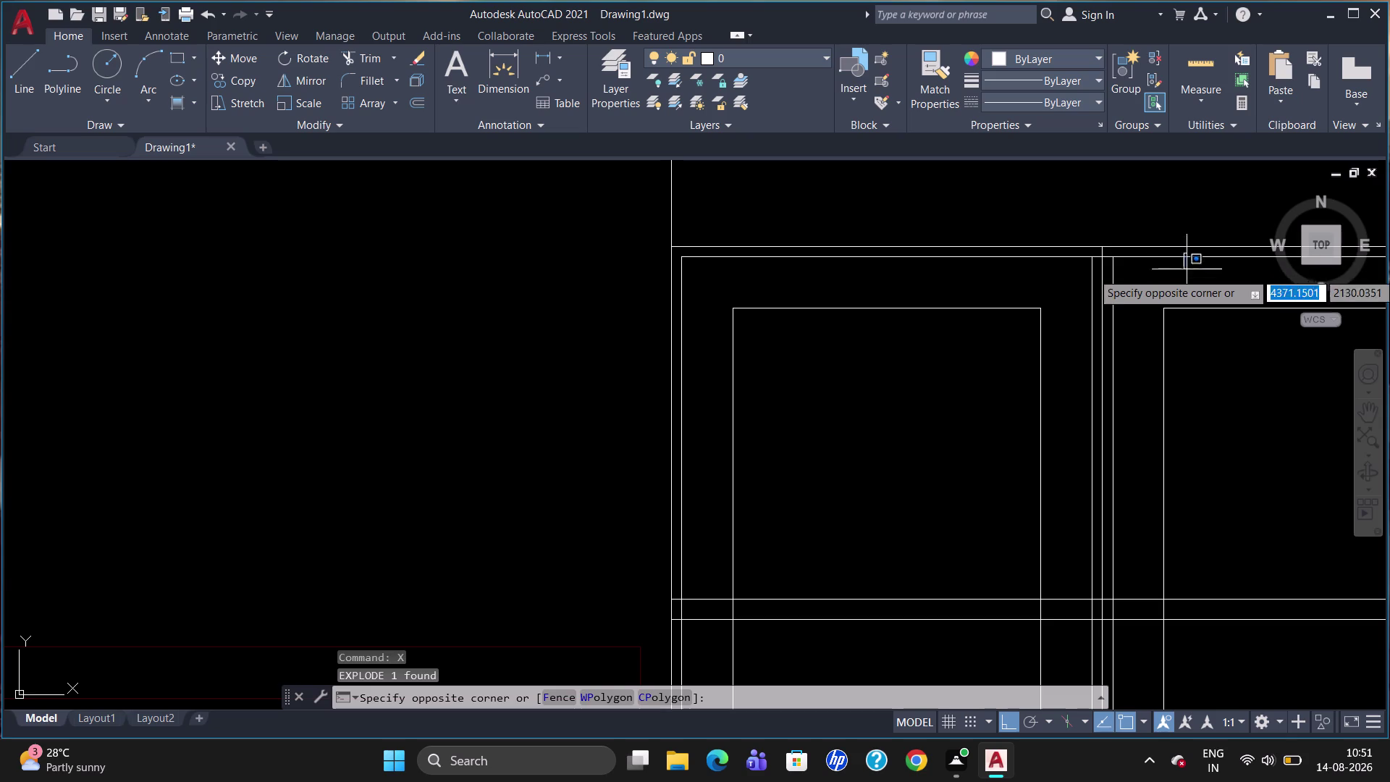
key(Escape)
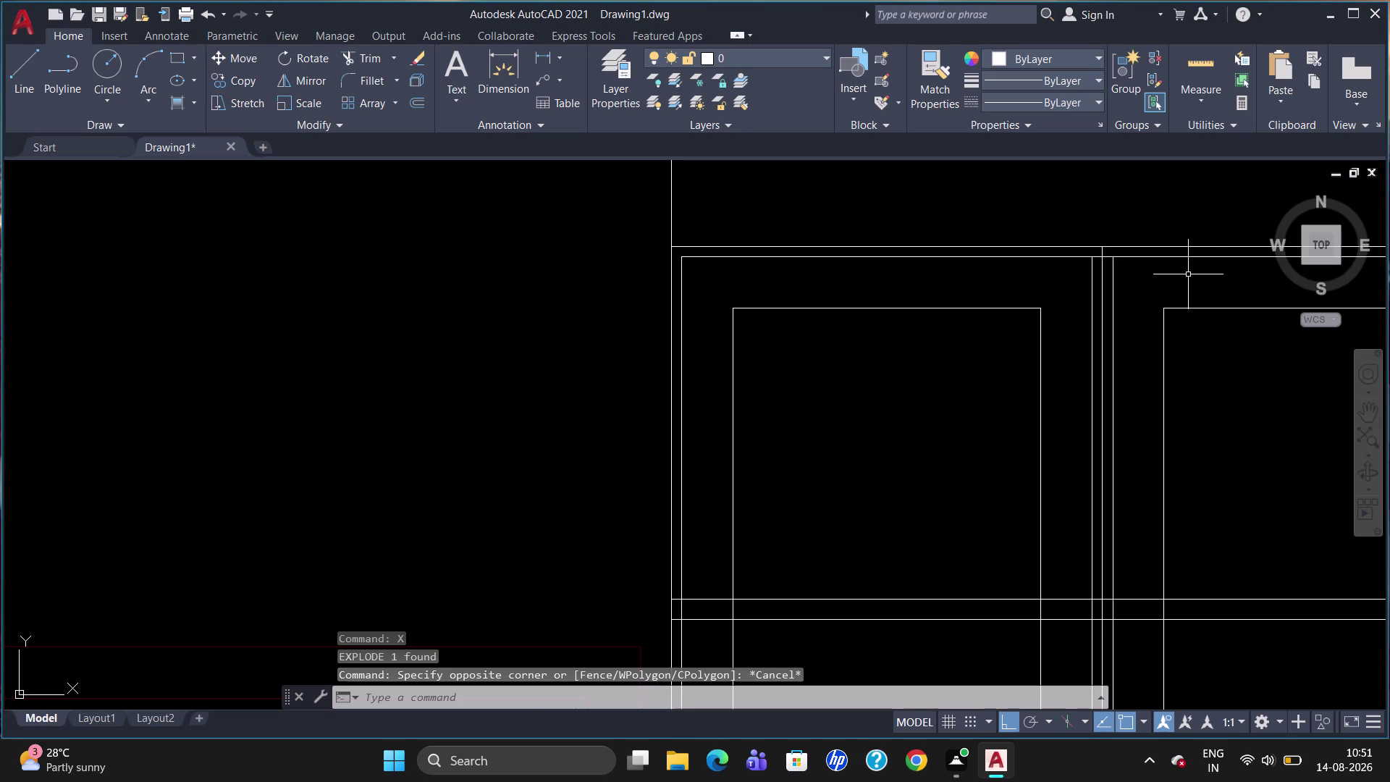
click(1179, 260)
click(1179, 255)
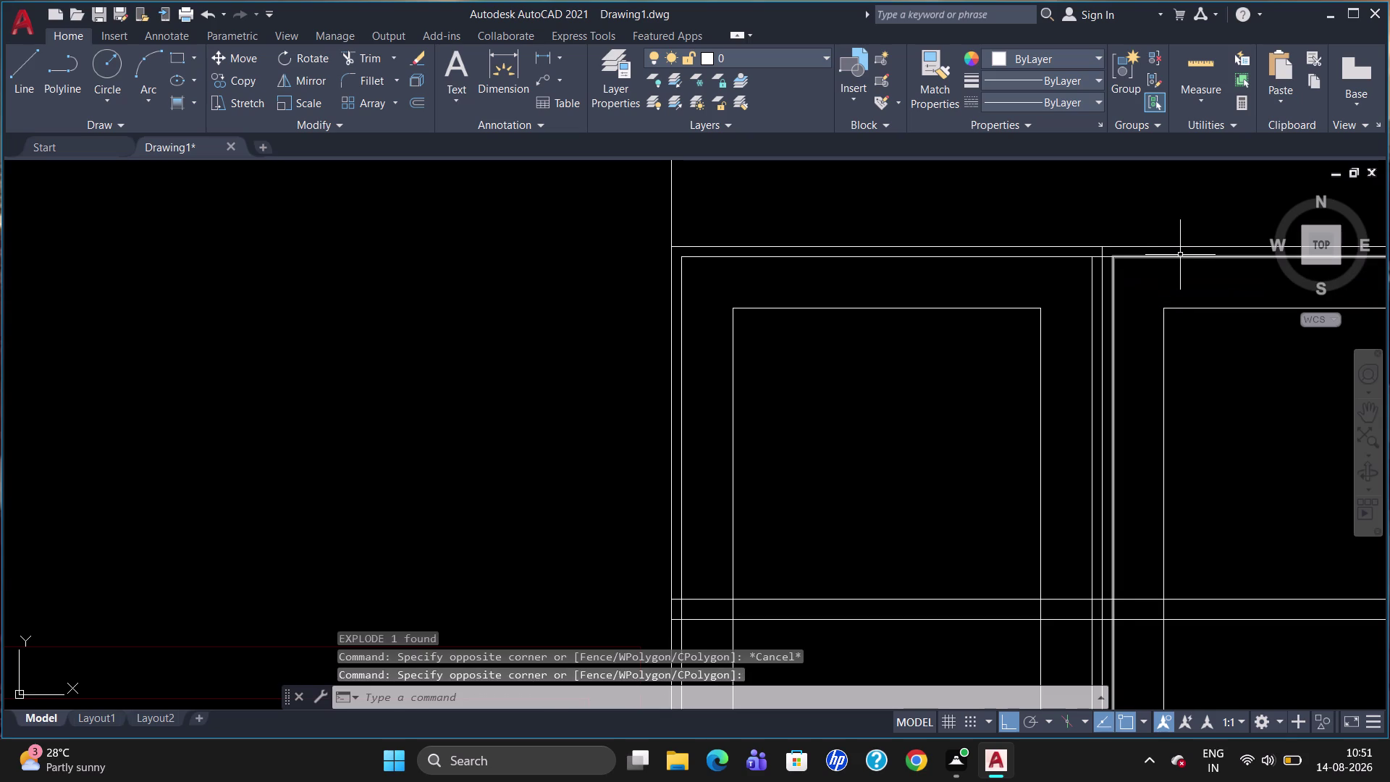
click(1180, 255)
key(x)
key(Return)
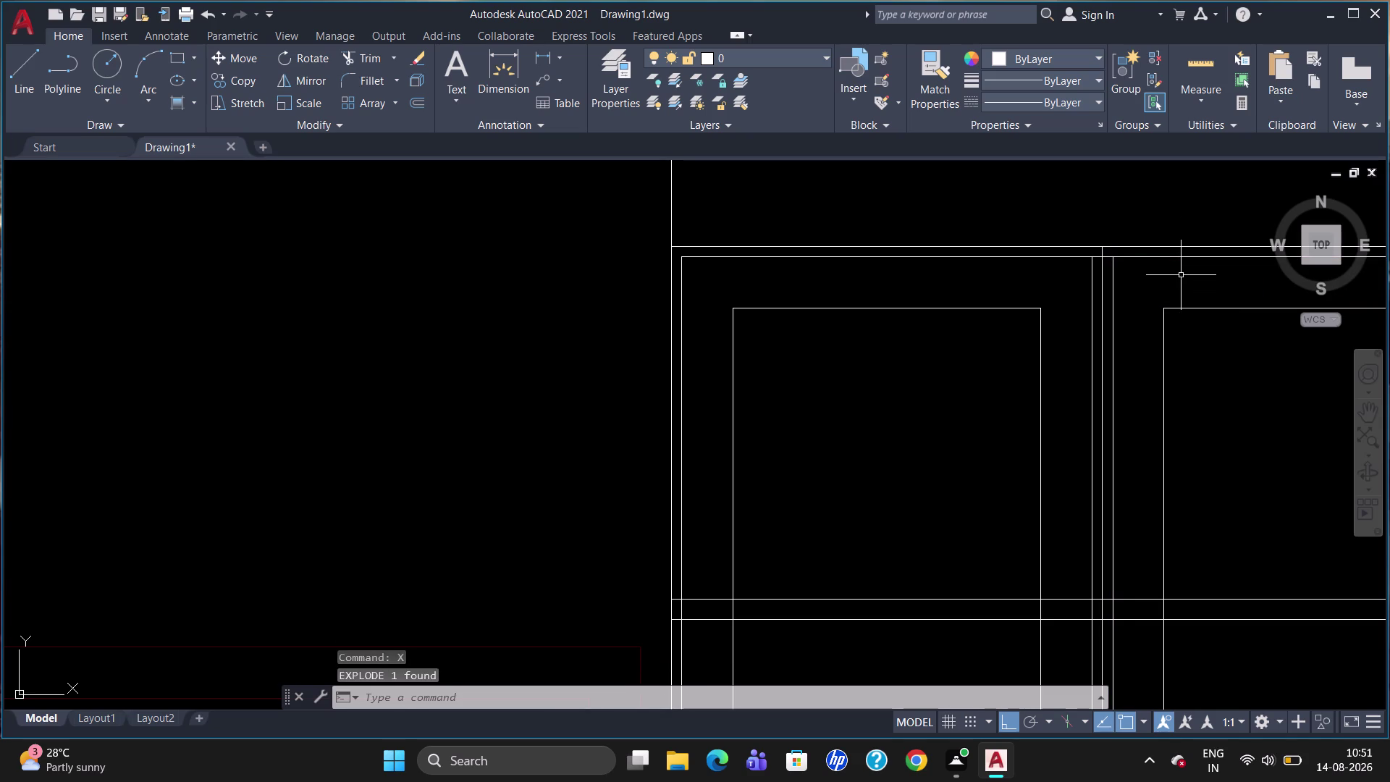
Select the top frame line spanning both left panels.
scroll(down, 3)
scroll(up, 3)
scroll(down, 3)
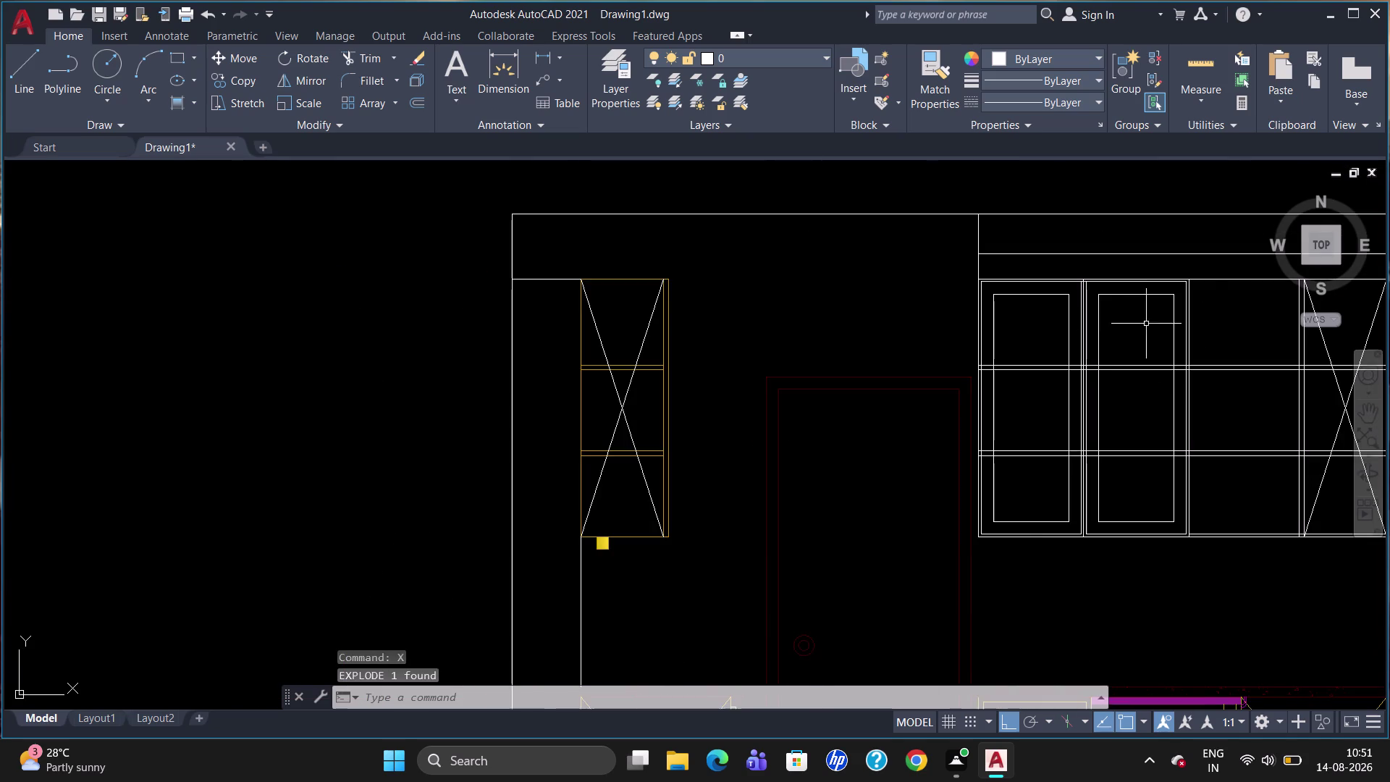
scroll(up, 3)
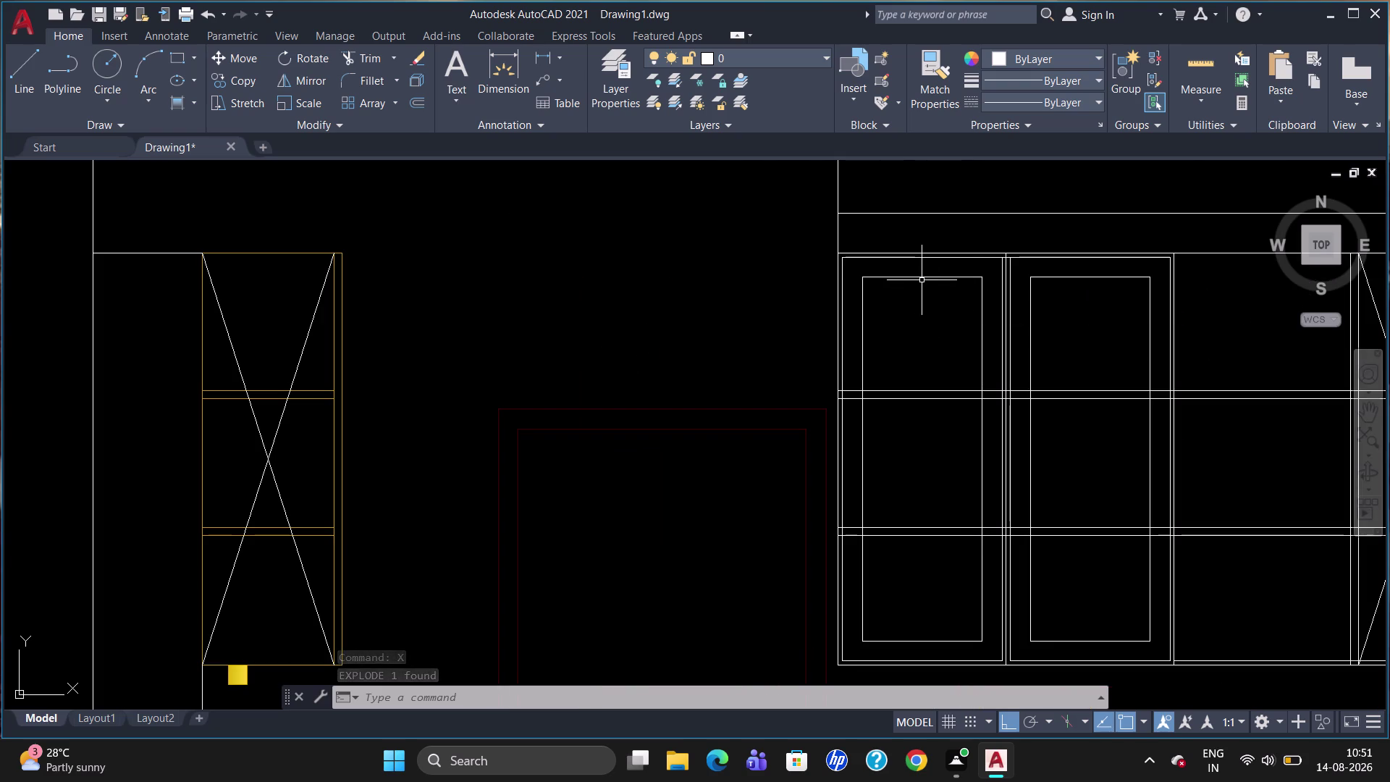
click(907, 258)
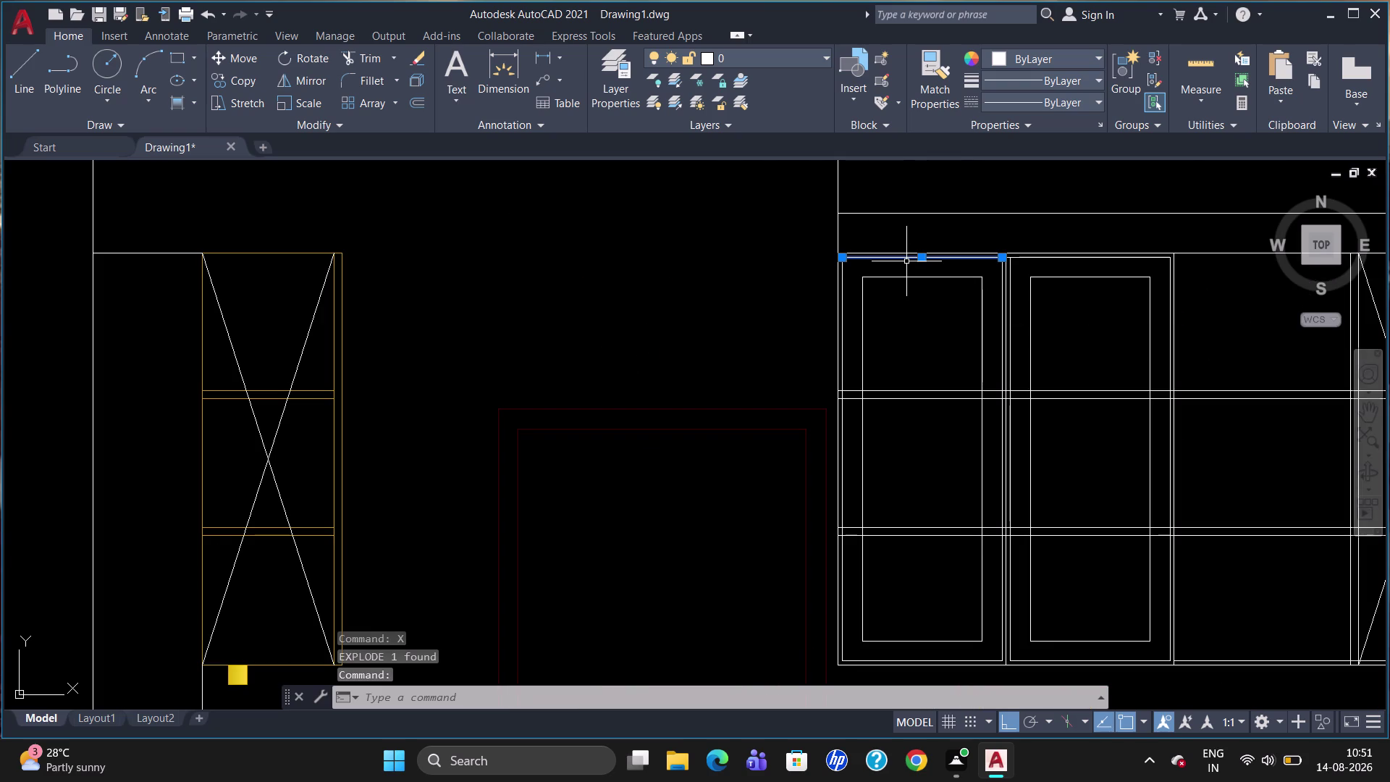
click(917, 253)
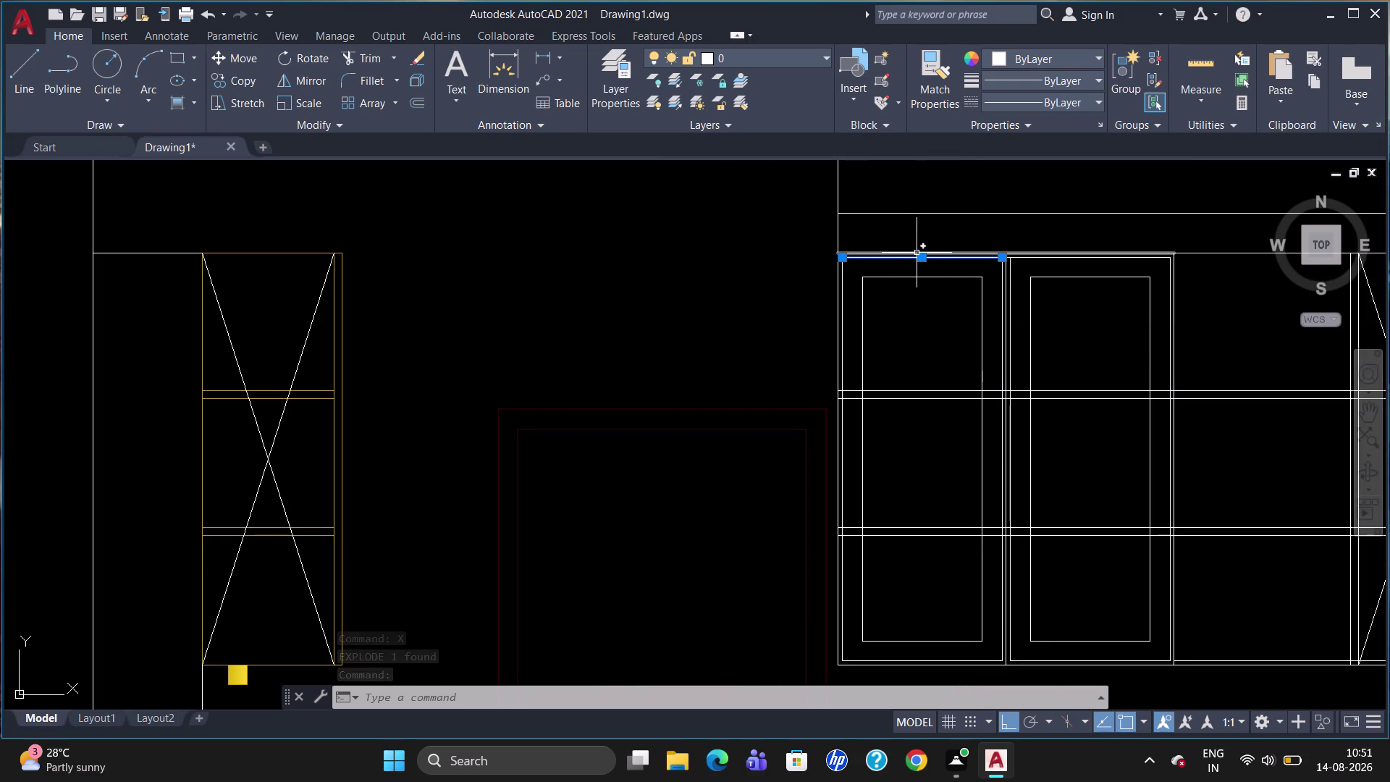
key(Escape)
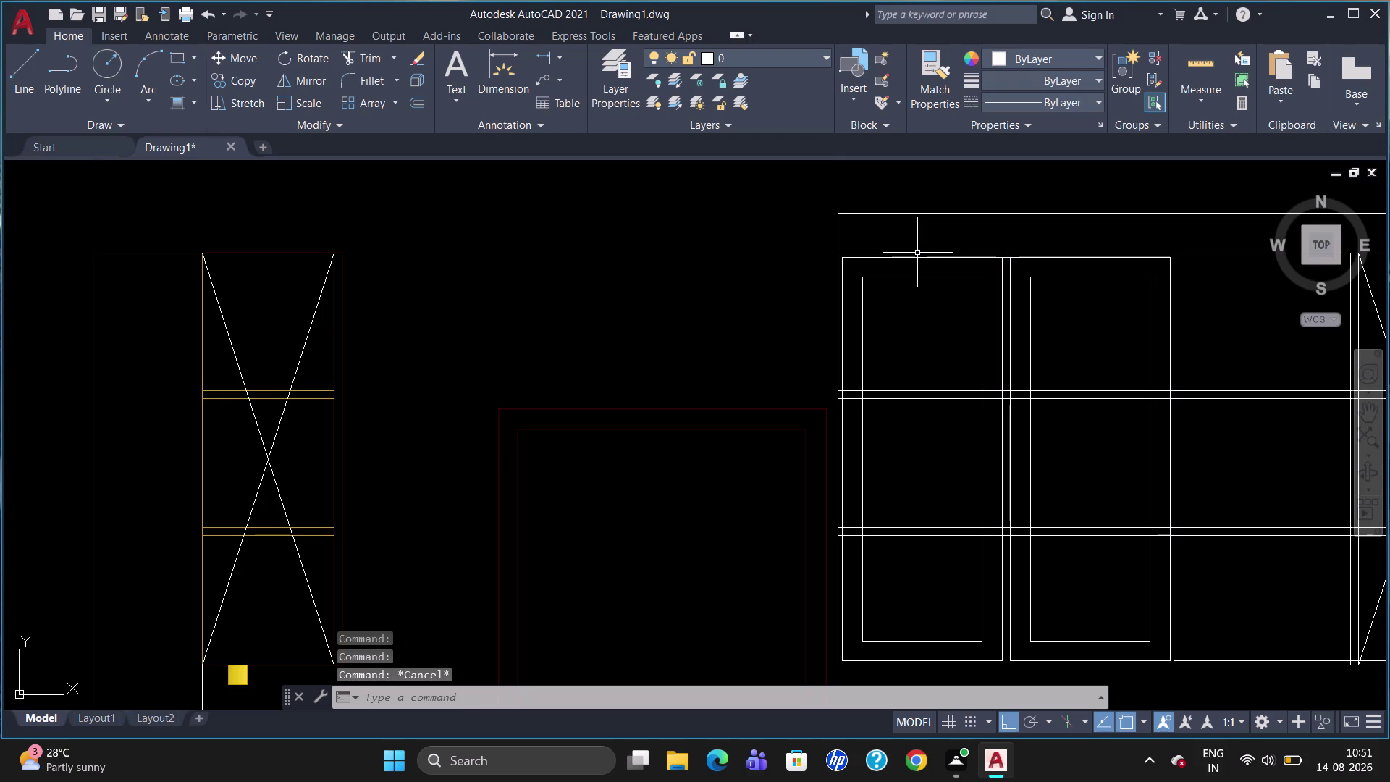
click(920, 249)
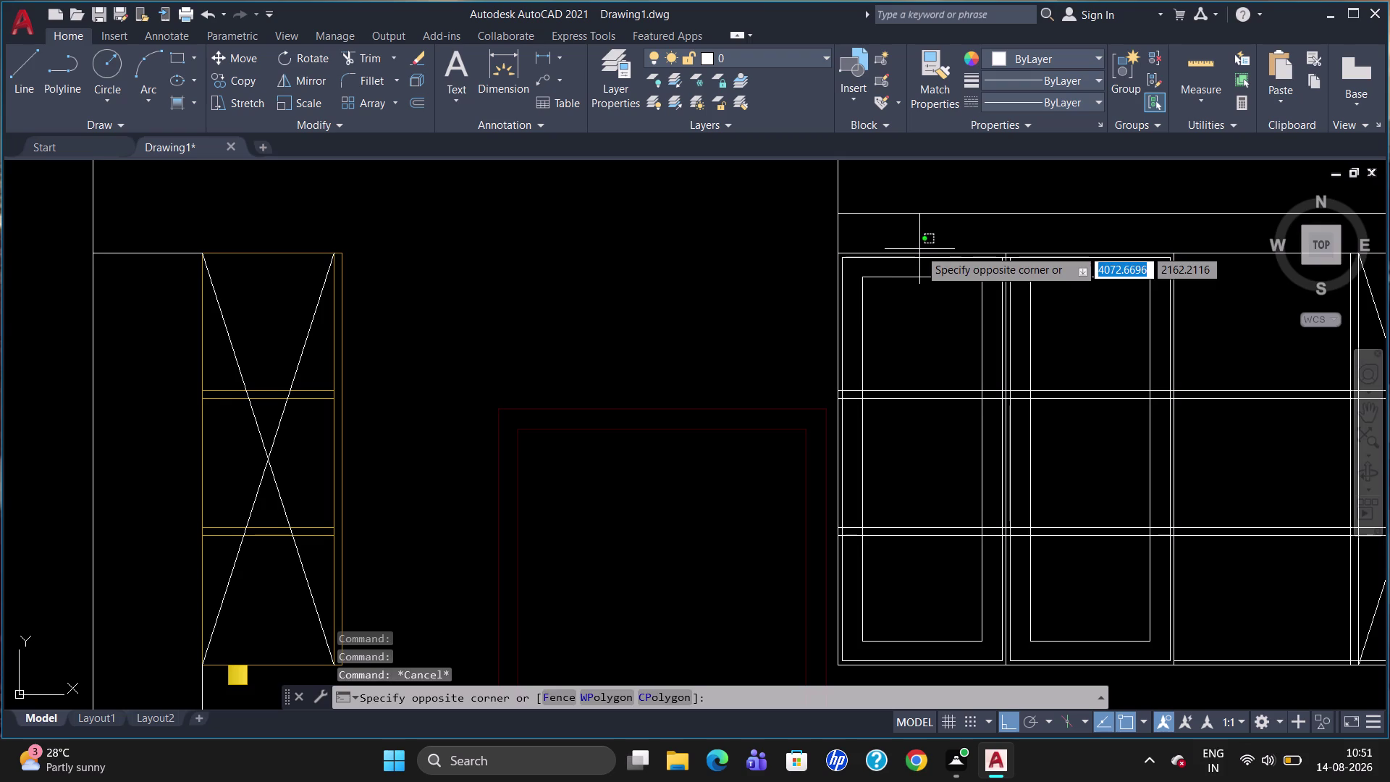
key(Escape)
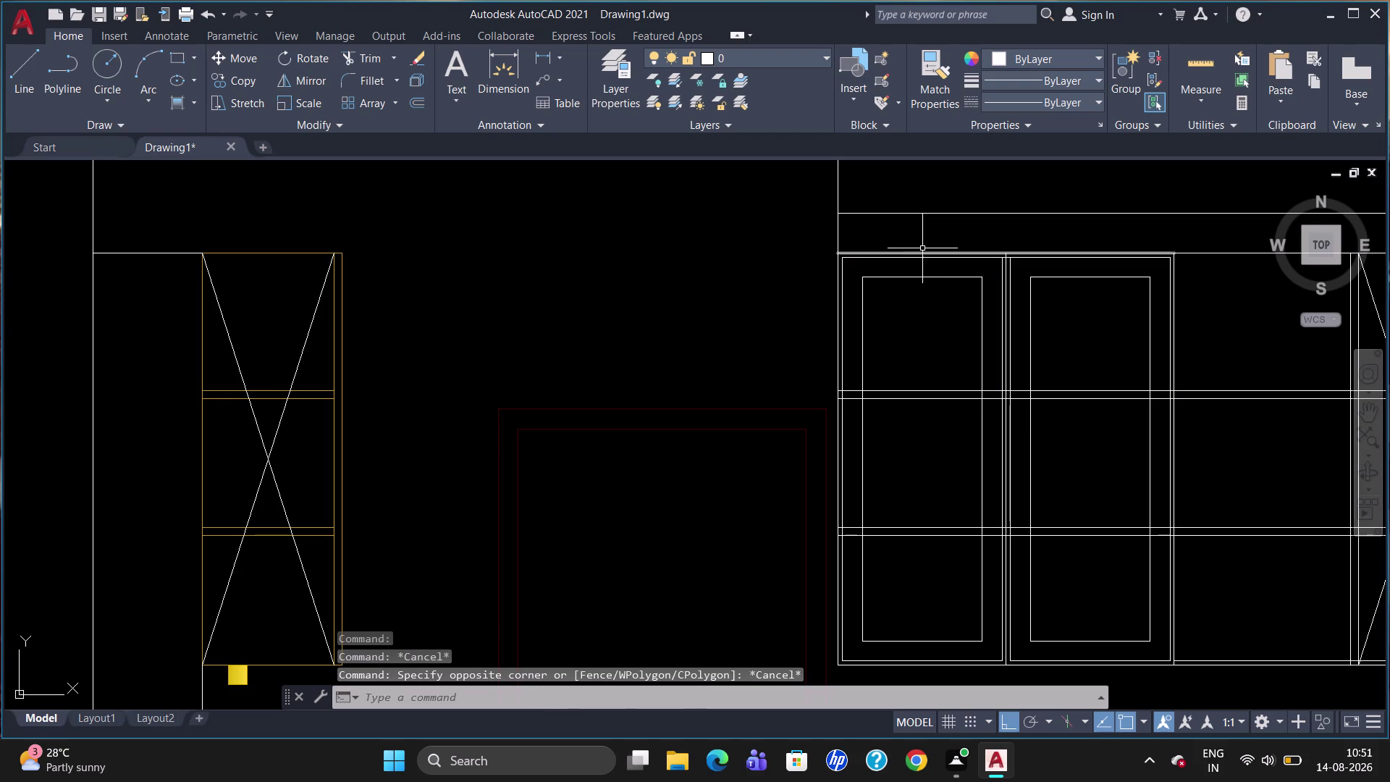
click(926, 250)
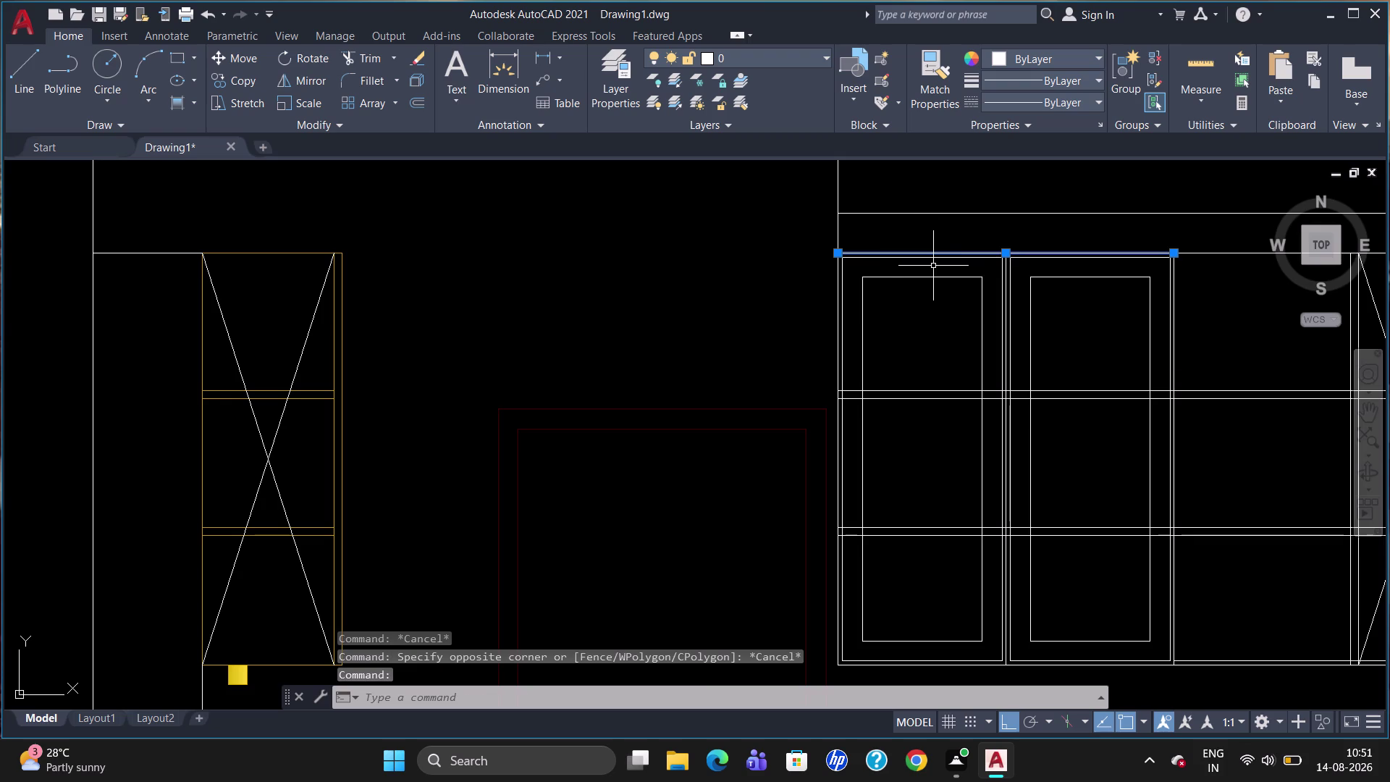
key(Escape)
key(o)
key(Return)
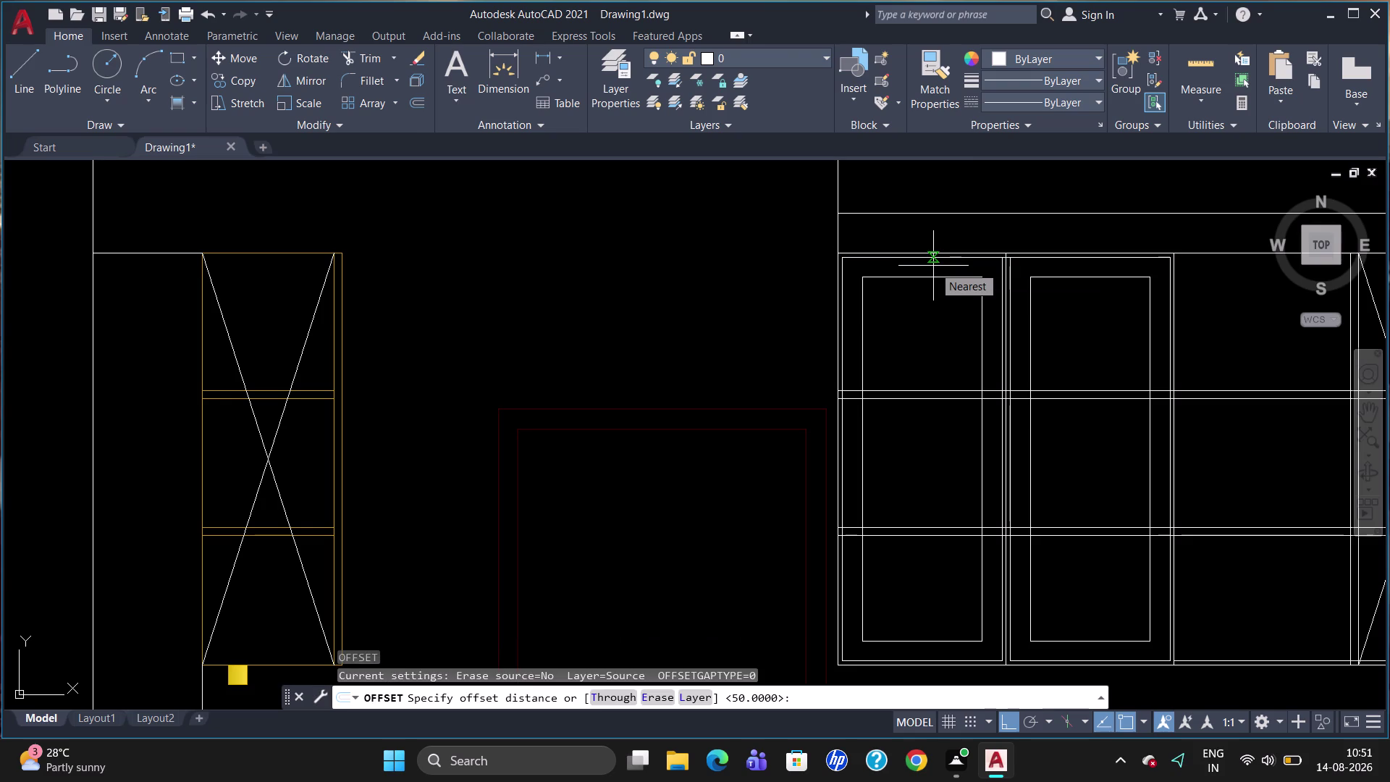
Offset the top frame line and both shelf lines 40 units.
text(40)
key(Return)
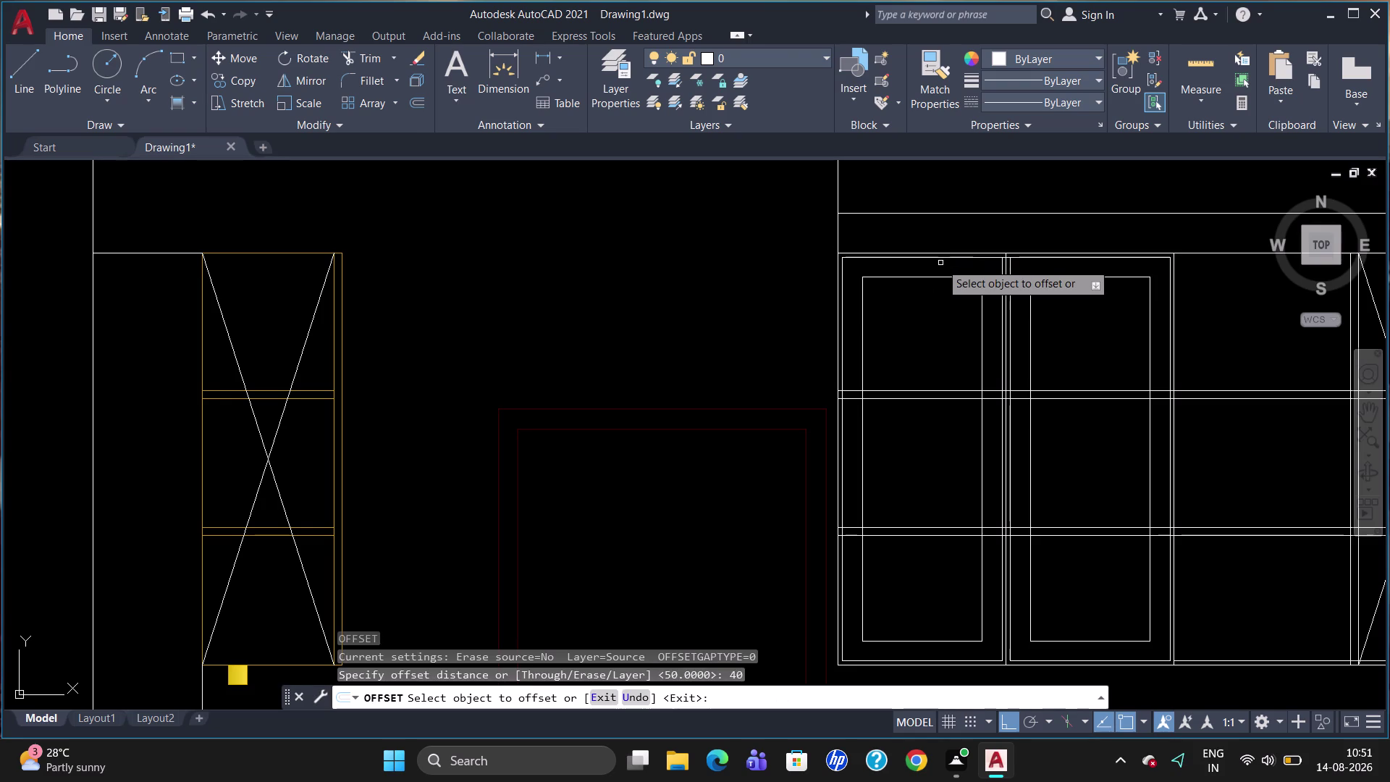
click(948, 252)
click(952, 263)
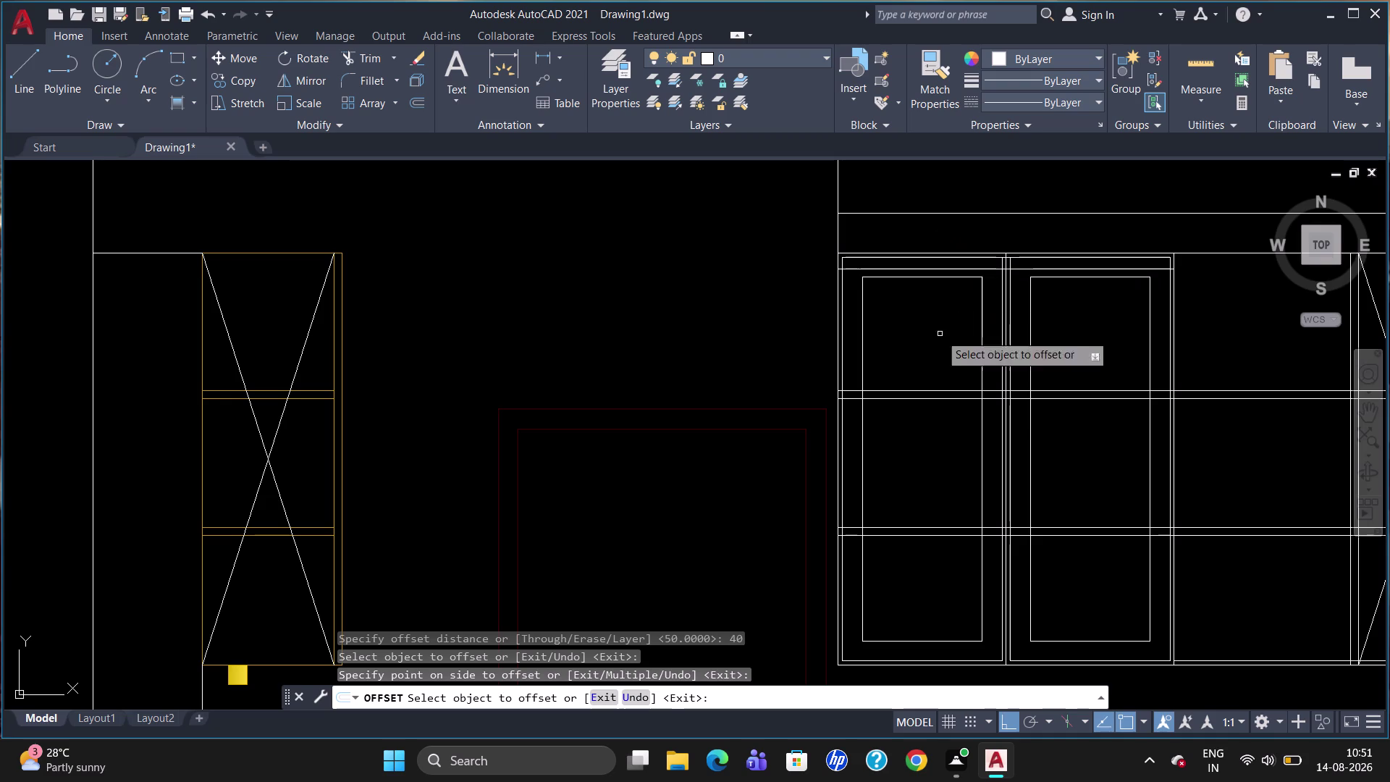
click(929, 395)
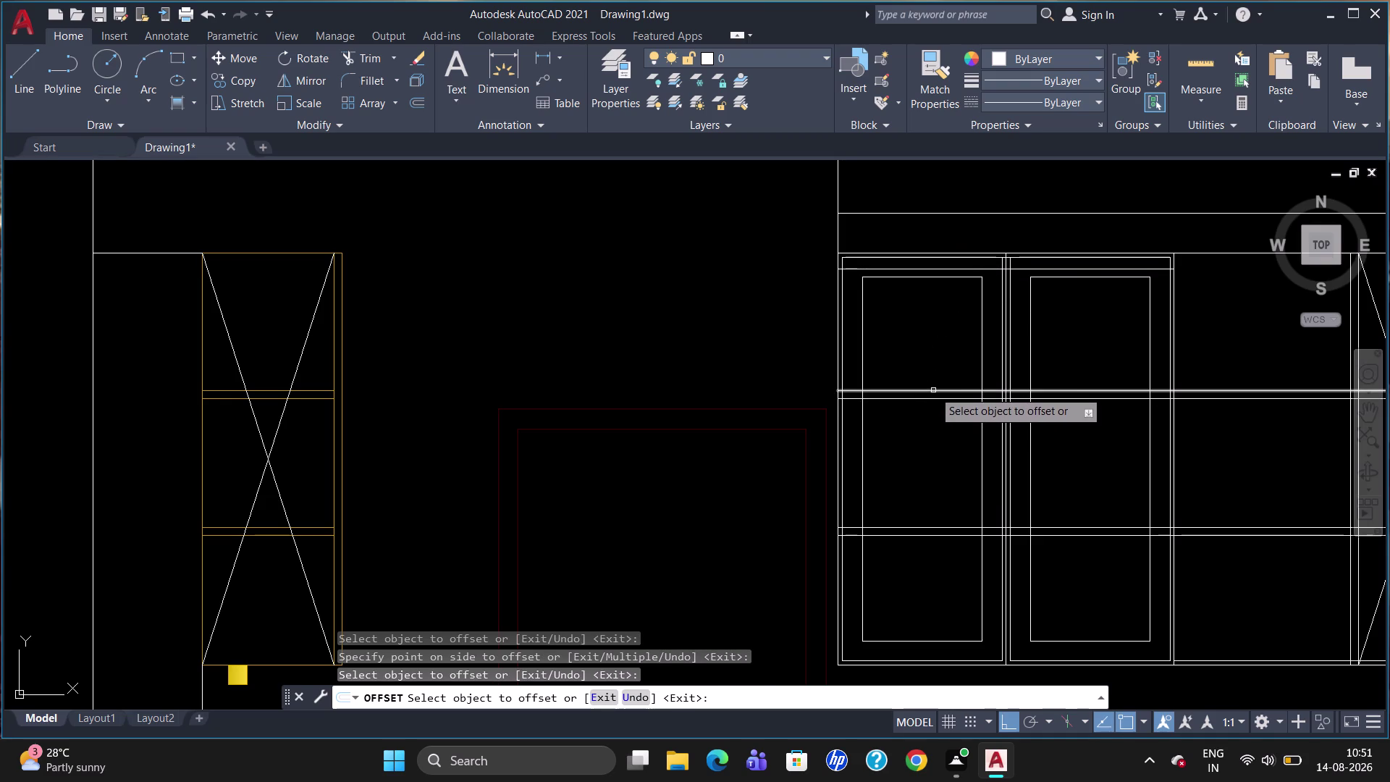
click(933, 389)
click(934, 410)
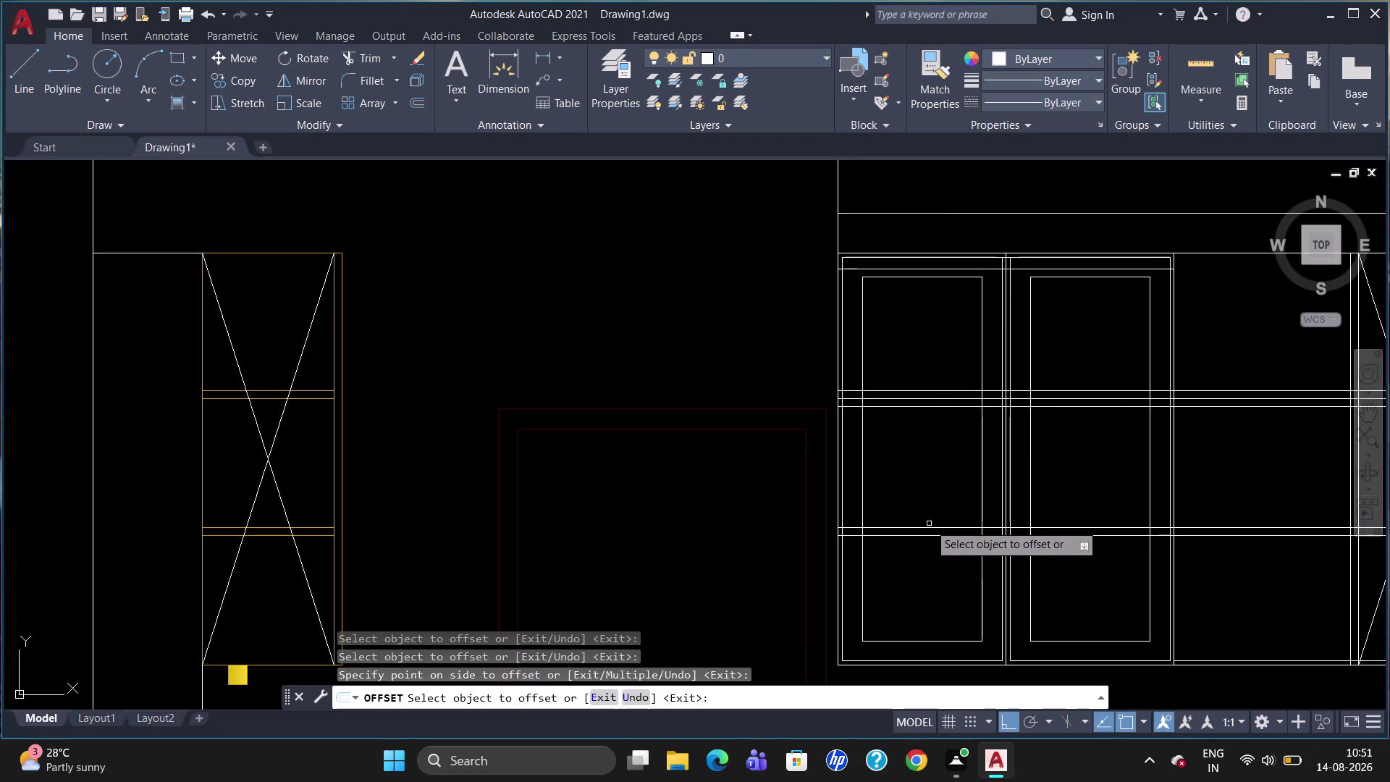
click(929, 526)
click(929, 538)
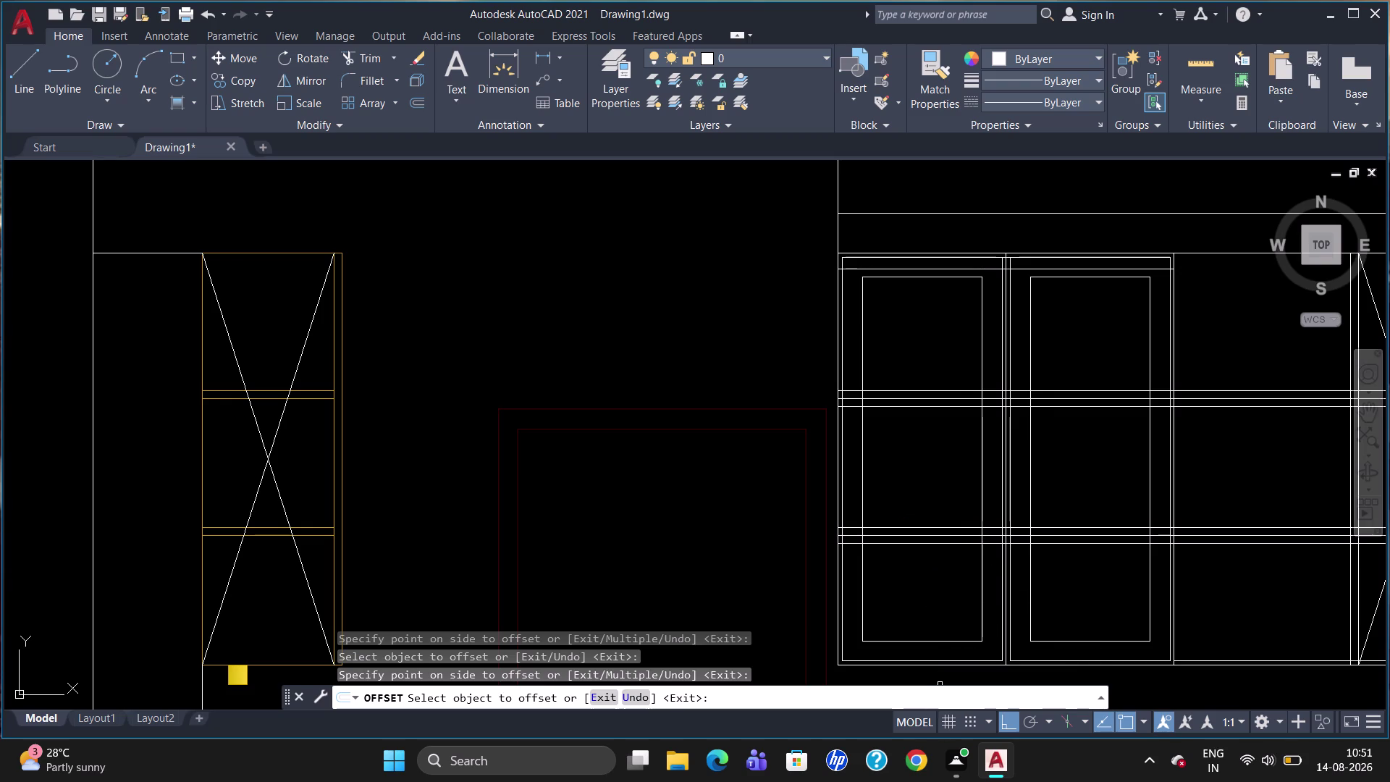
Pick the bottom frame line, enter a 30-unit offset, and end the command.
click(924, 664)
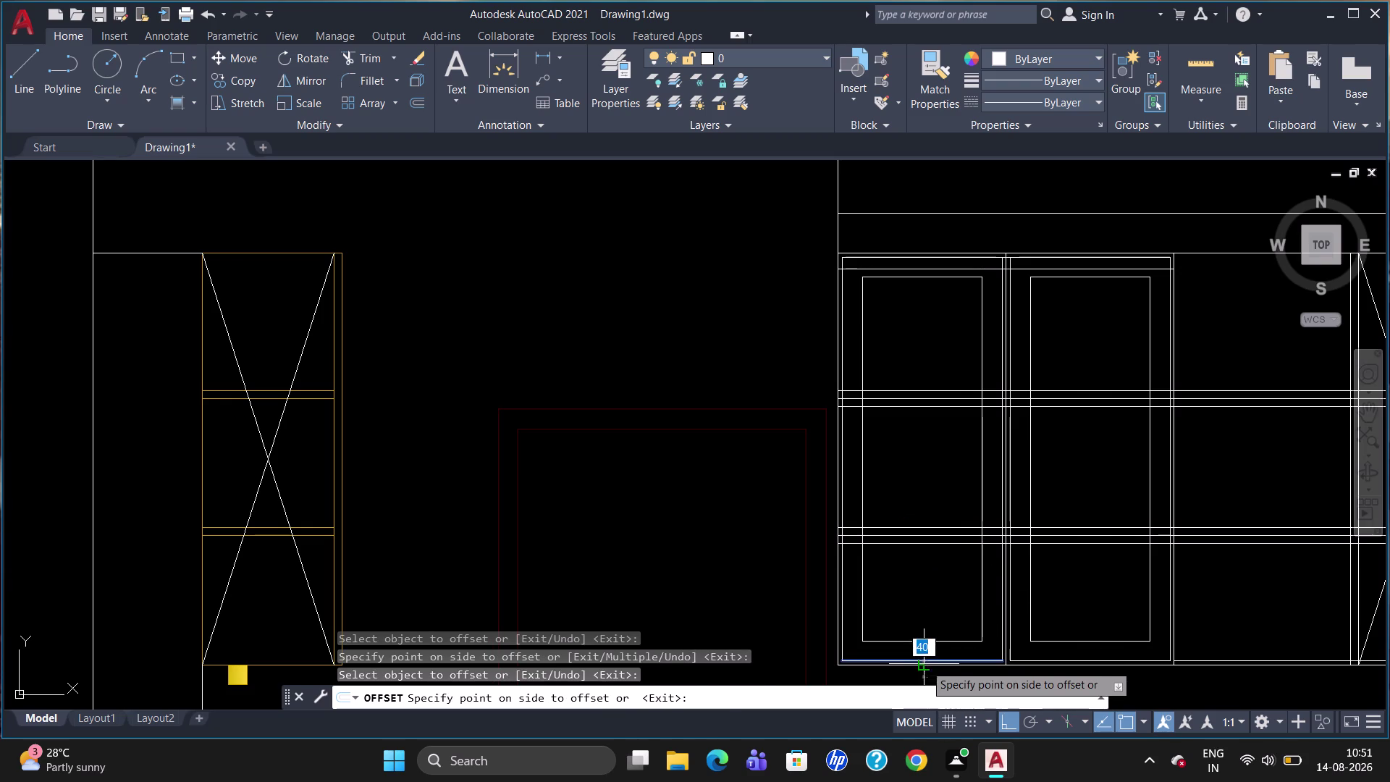
text(30)
key(Return)
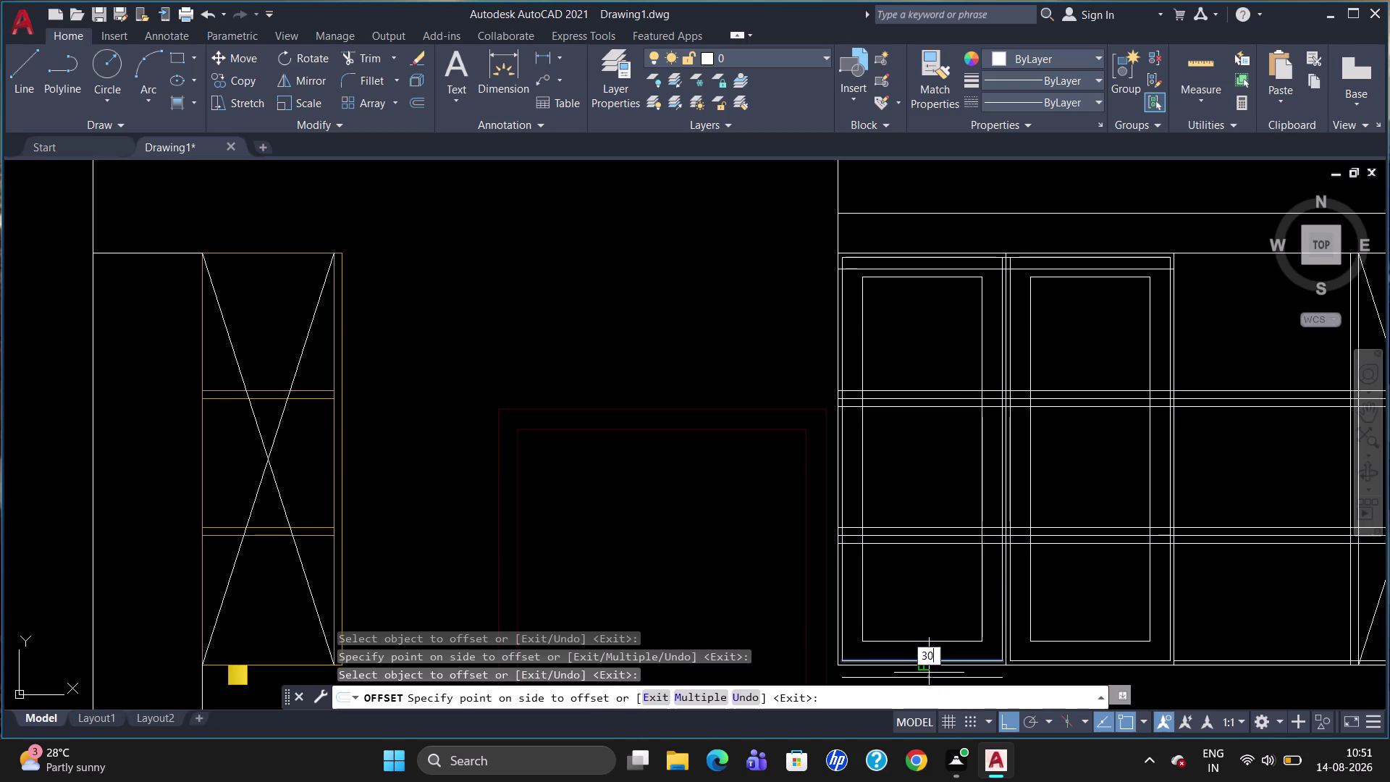
key(Escape)
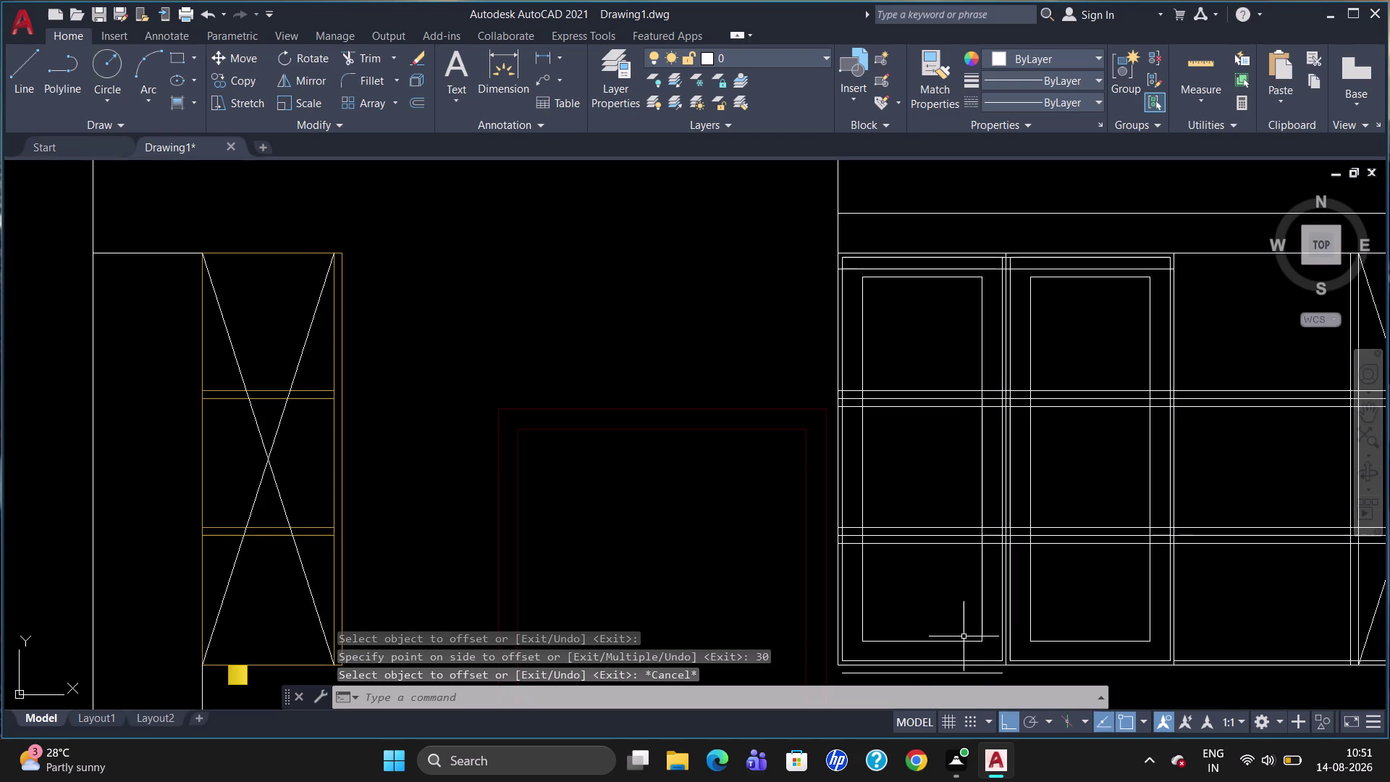
Delete the right cabinet's base line together with the short line below it.
scroll(down, 3)
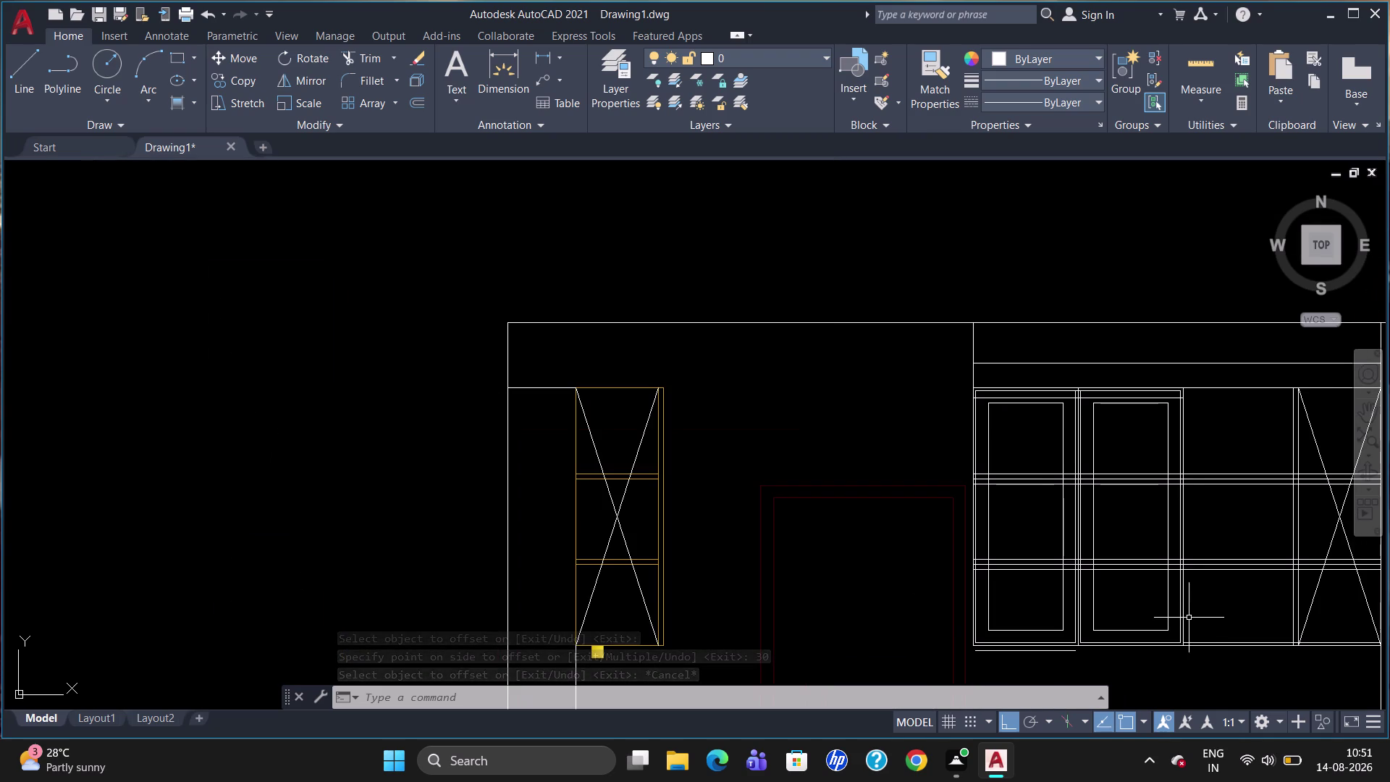
scroll(up, 3)
scroll(down, 3)
scroll(up, 3)
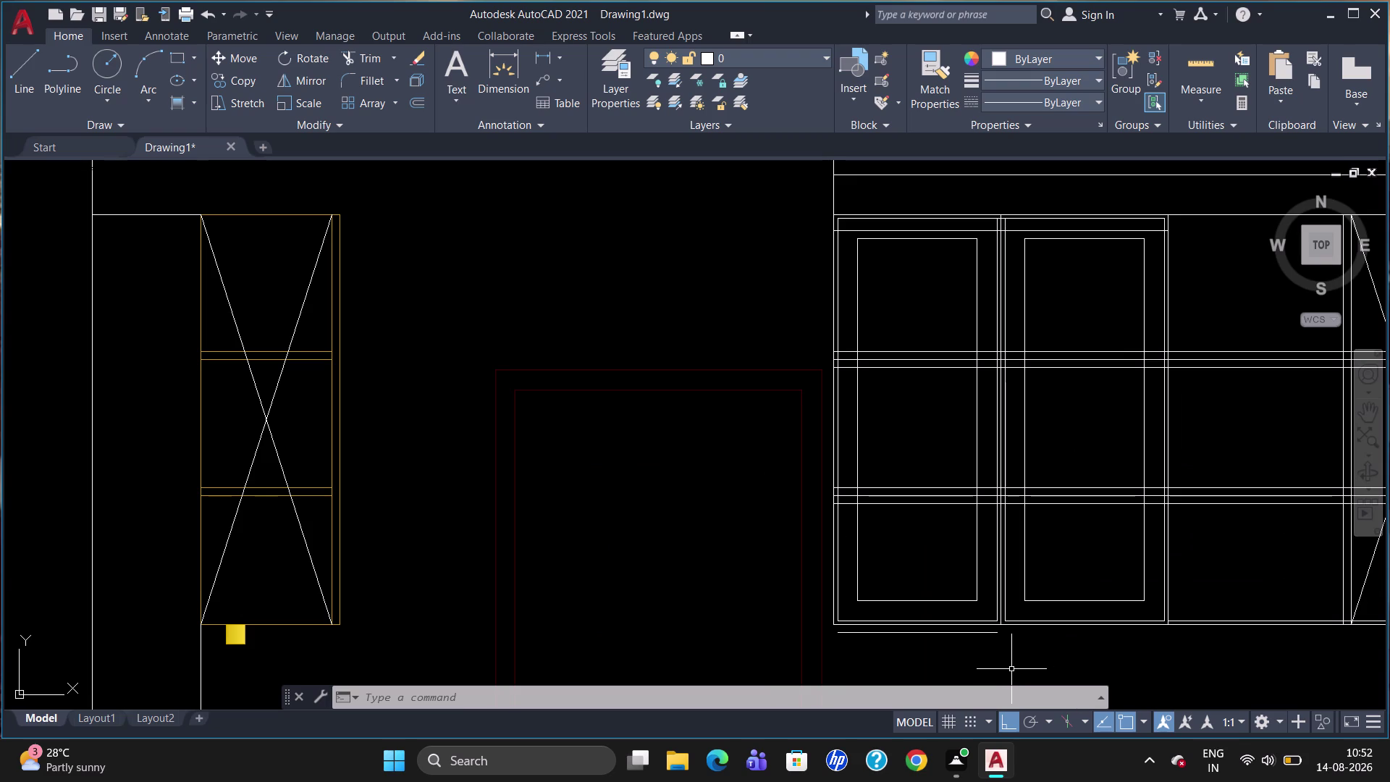
click(1016, 626)
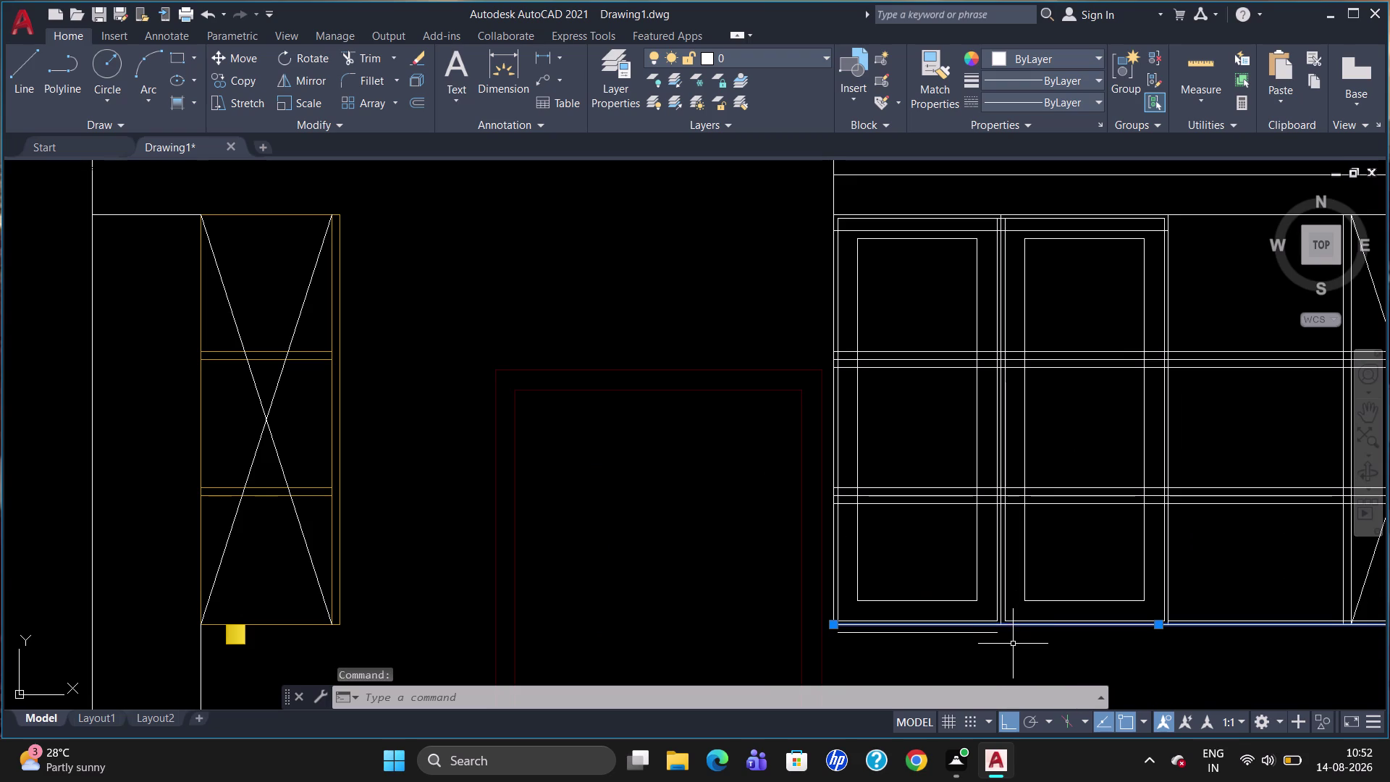
click(972, 633)
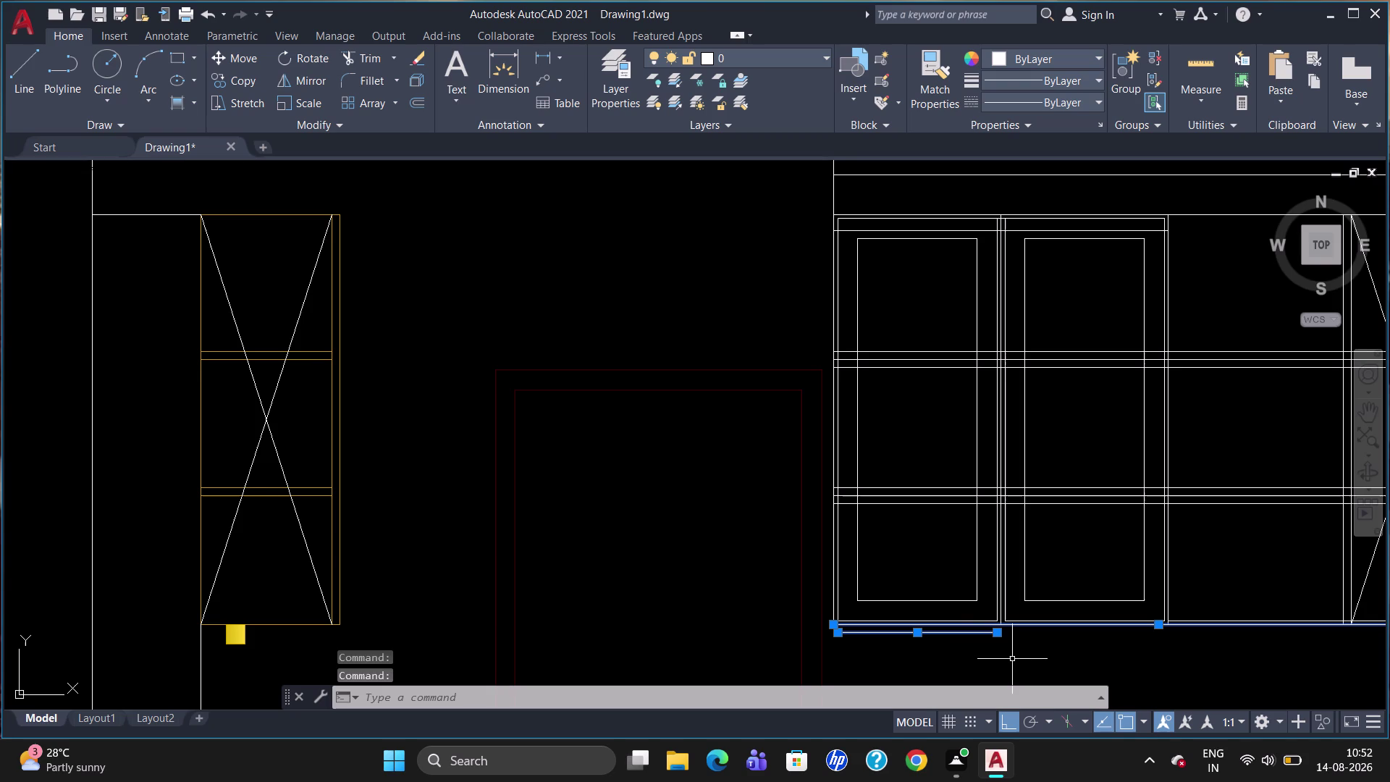
key(Delete)
Undo the deletion to restore both lines.
key(0)
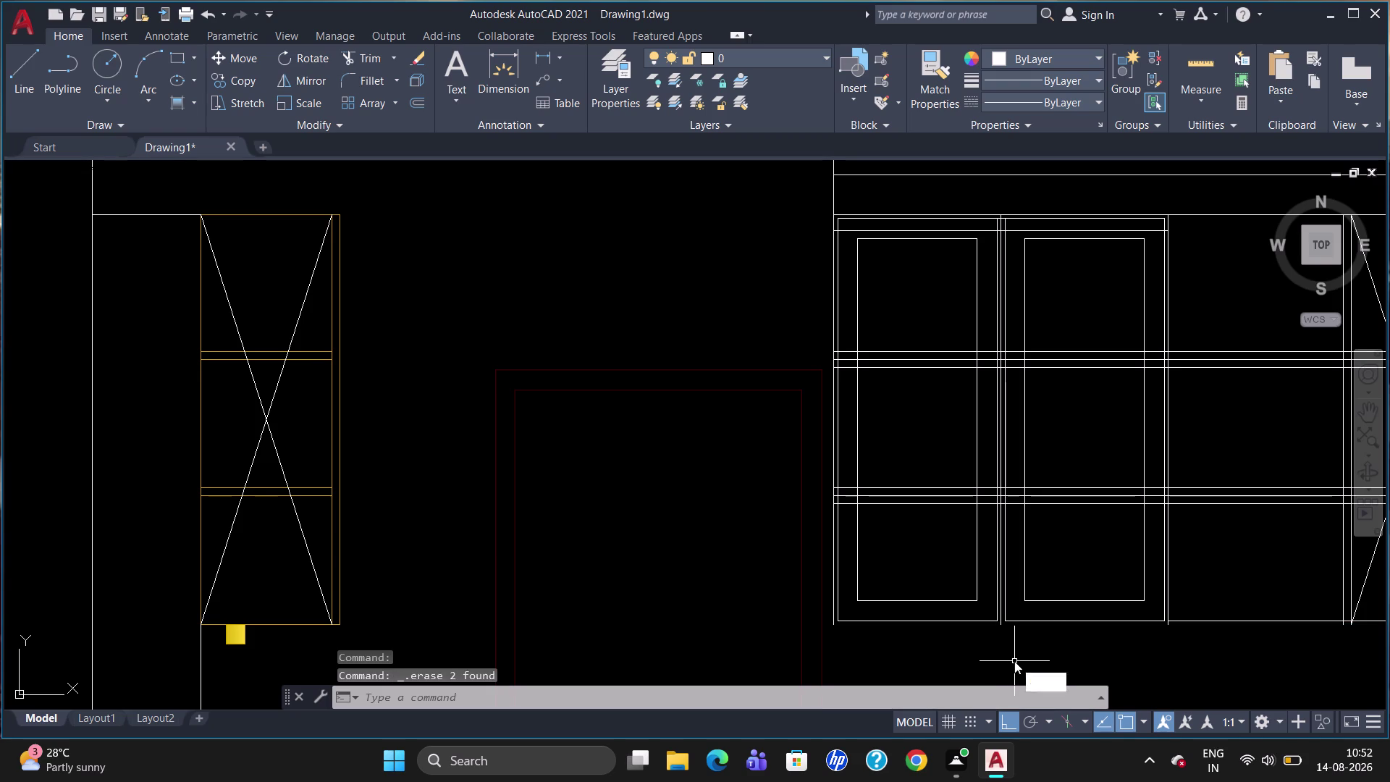
key(Return)
text(30)
key(Return)
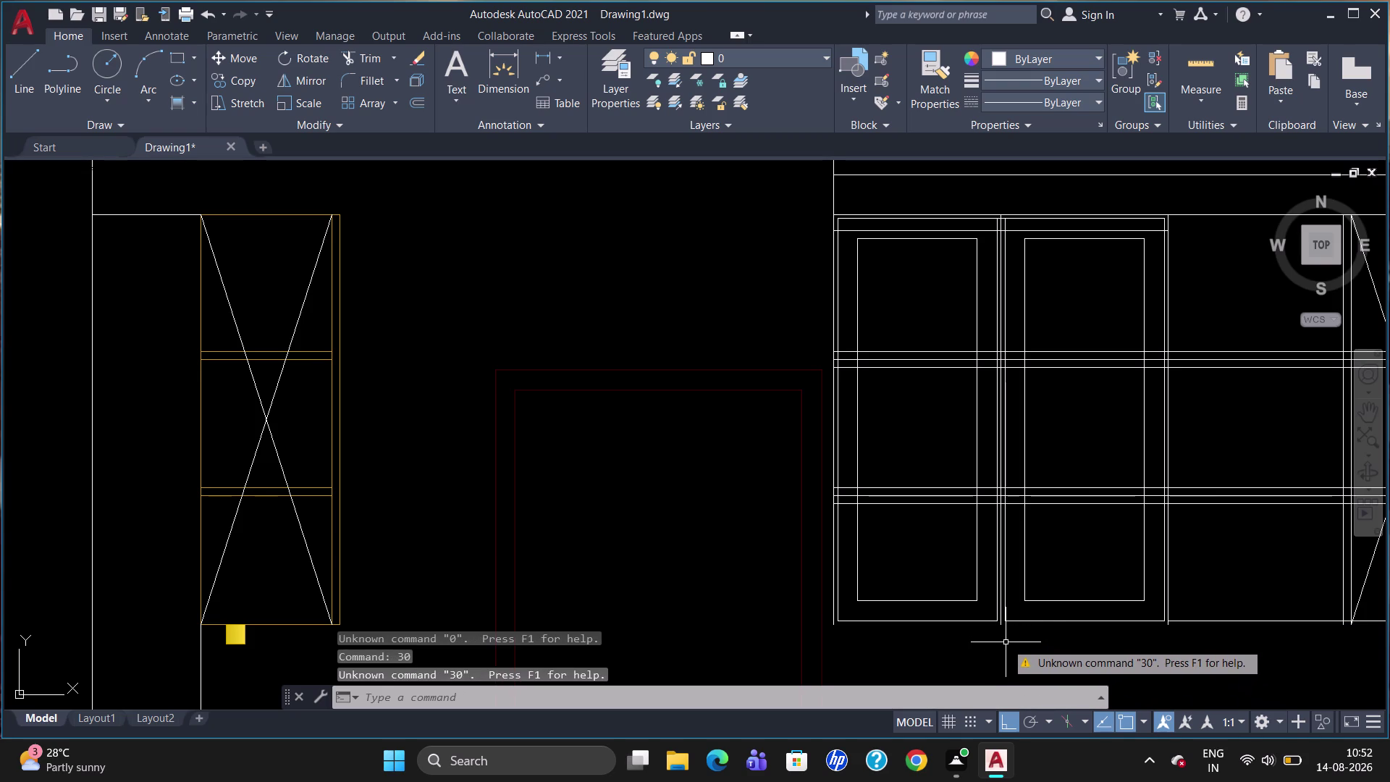
key(Escape)
key(u)
key(Return)
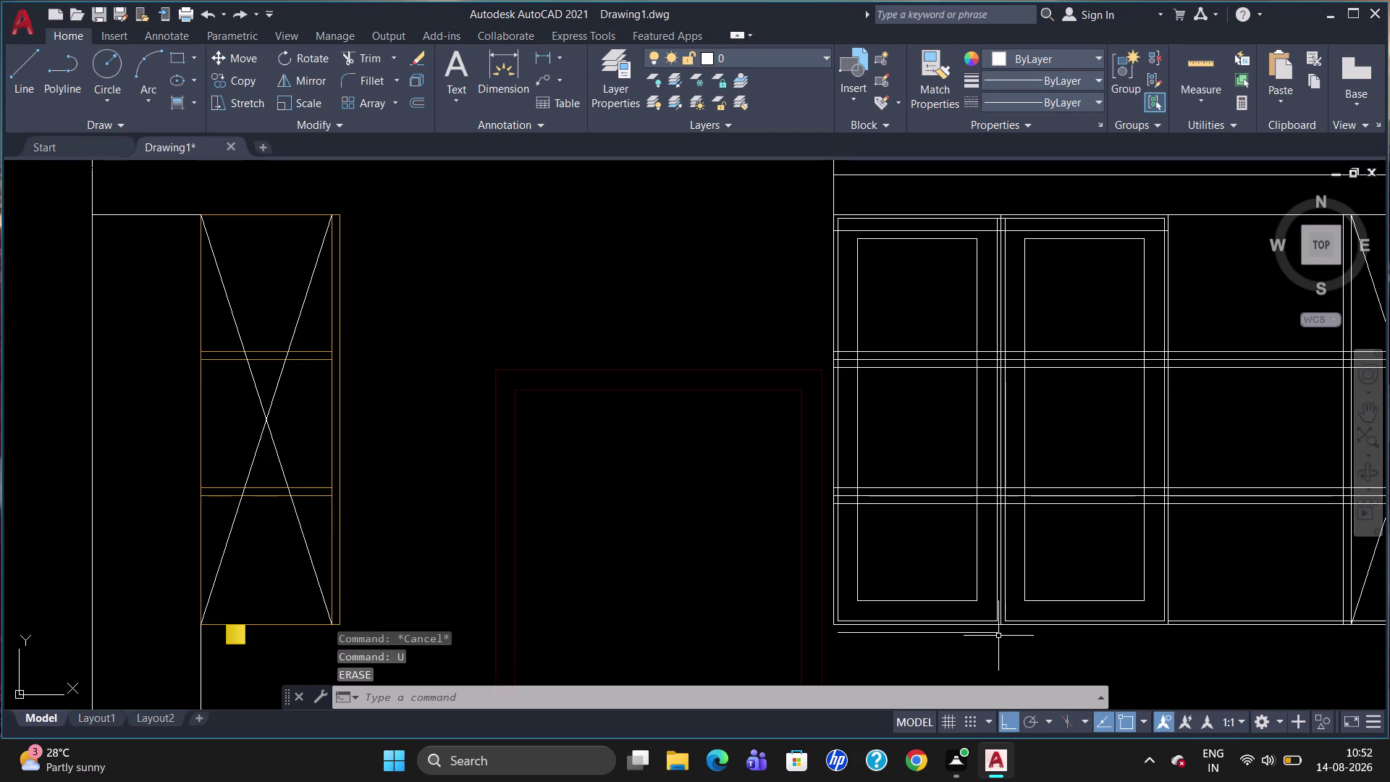
Erase only the short stray line and start a 30-unit offset.
click(998, 635)
key(Delete)
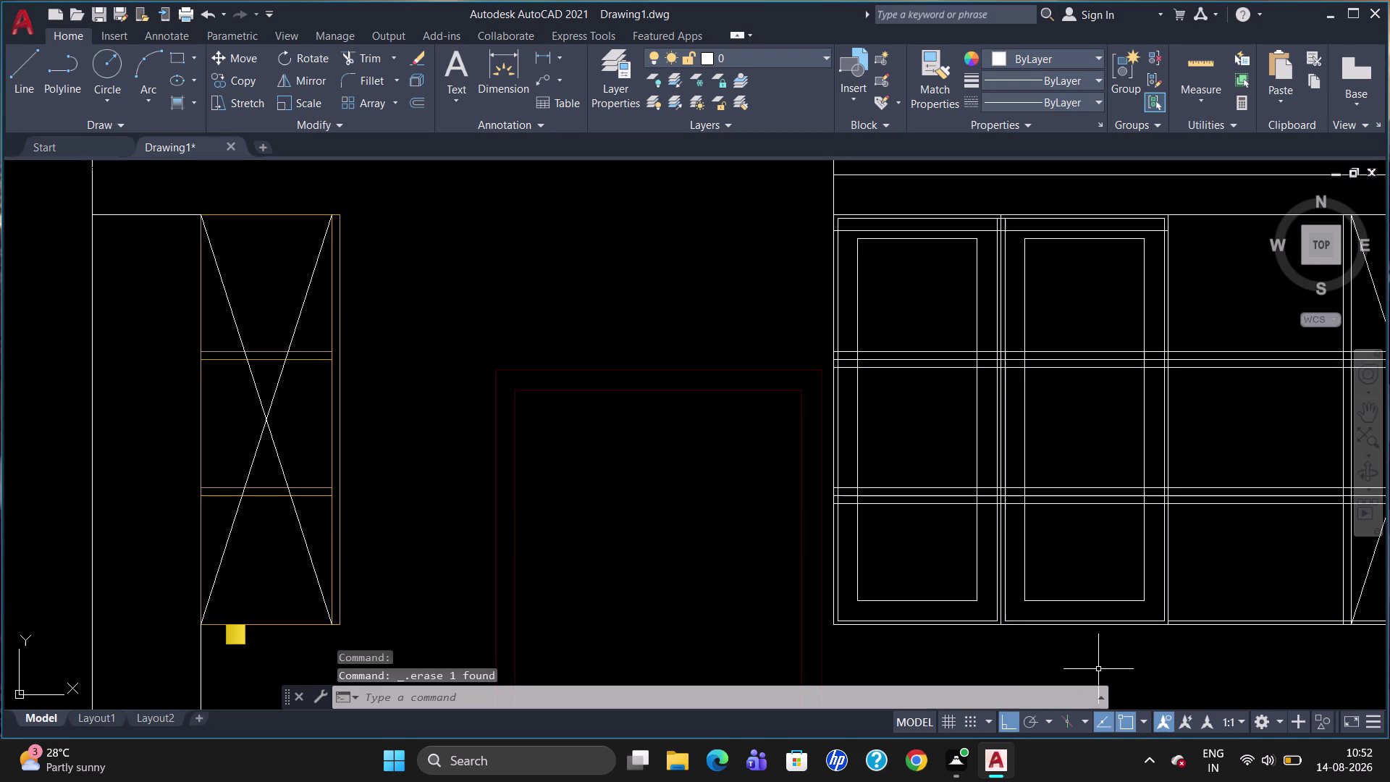
key(o)
key(Return)
text(30)
key(Return)
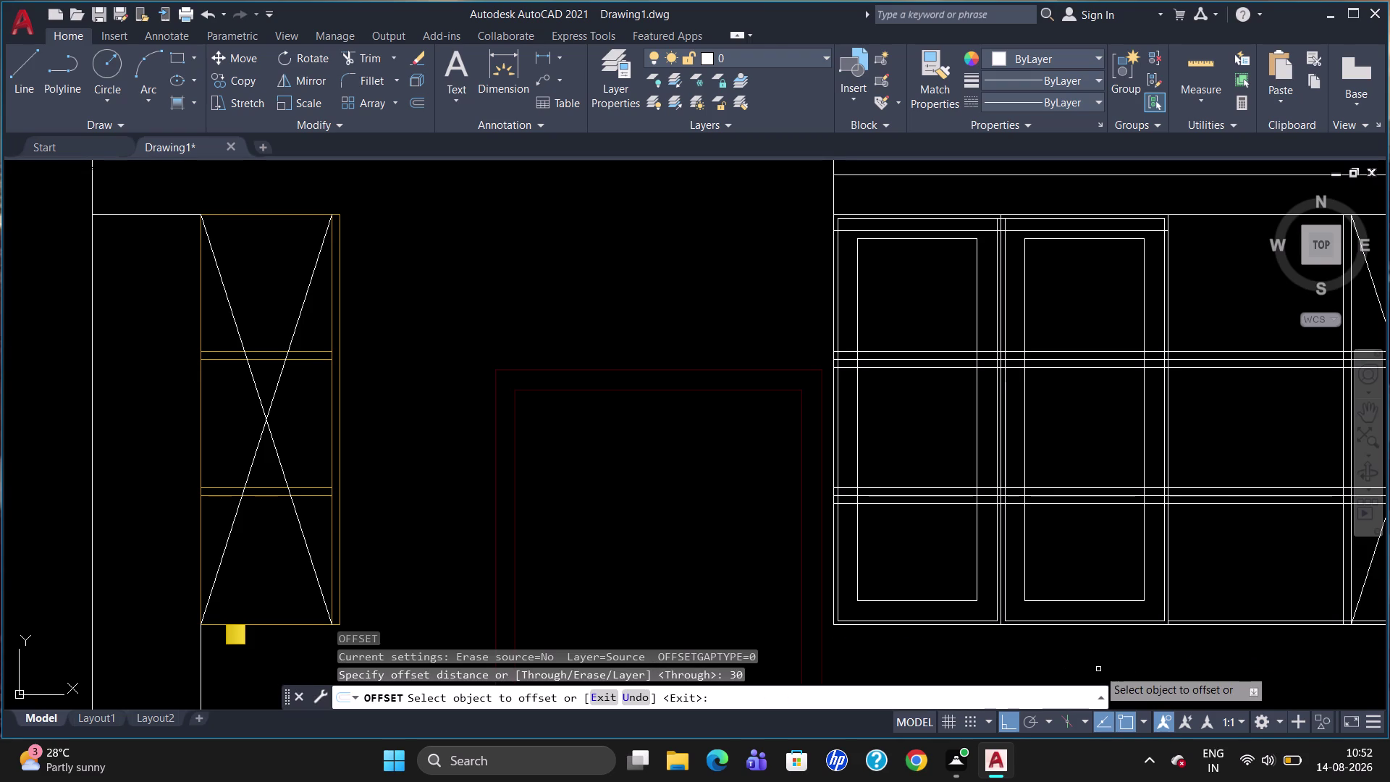
Offset the base line 30 units to place a copy below.
click(1015, 625)
click(1011, 635)
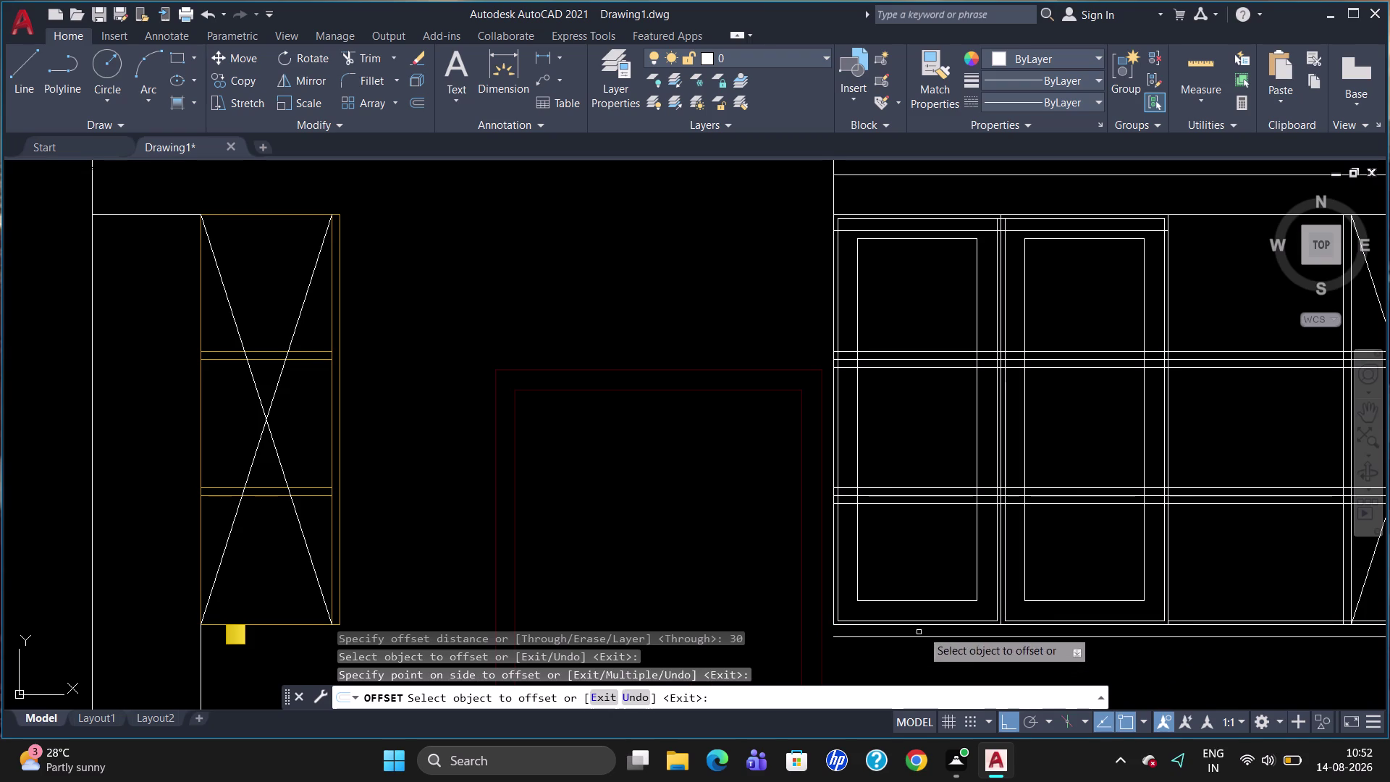
scroll(down, 3)
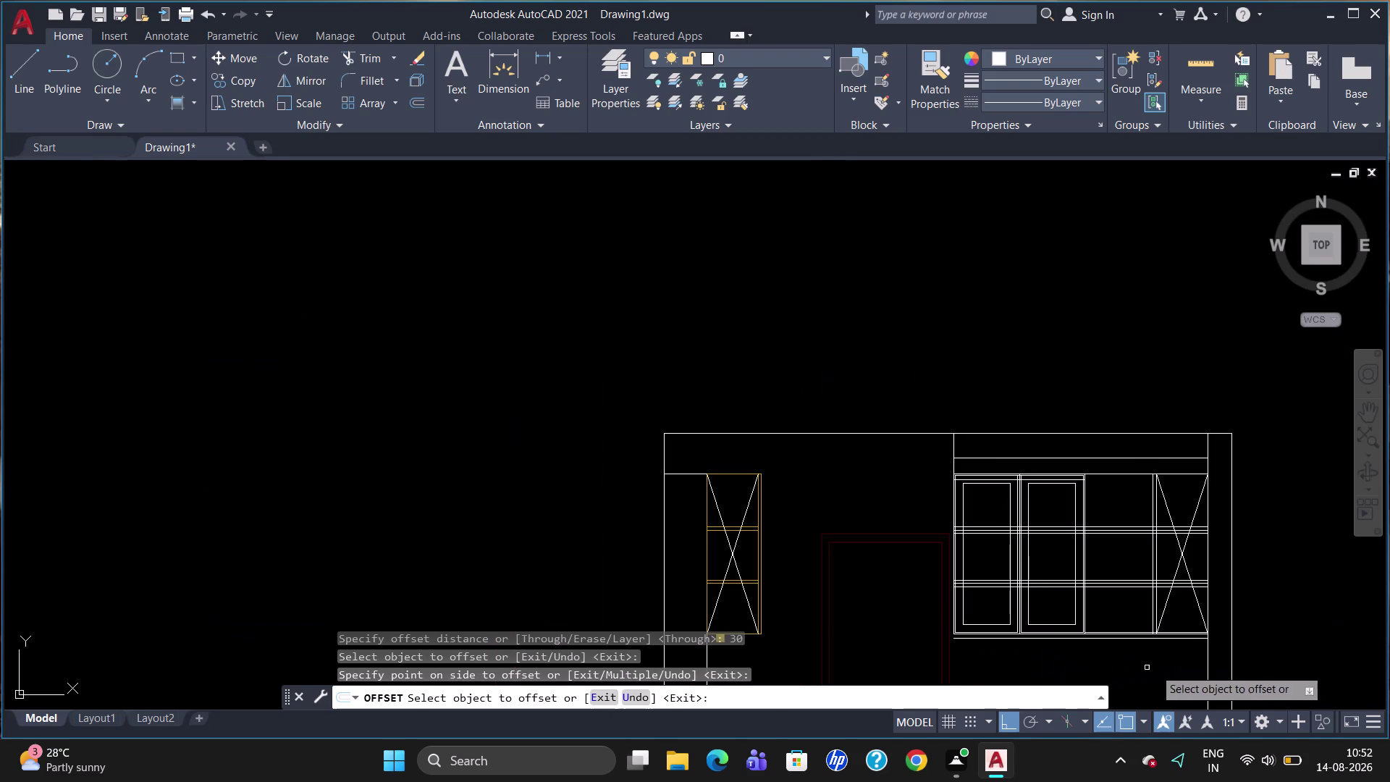
scroll(up, 3)
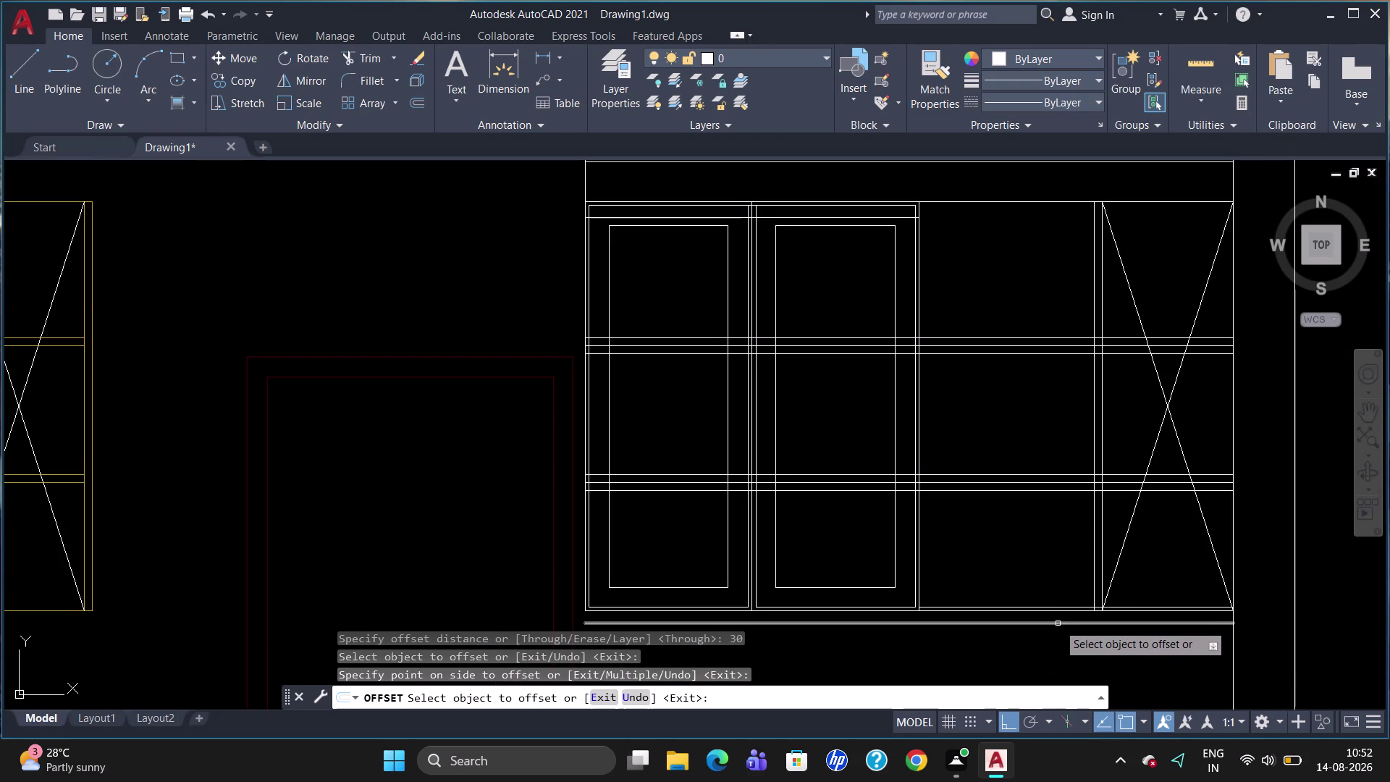
key(Escape)
Erase a stray short line and set up another 30-unit offset.
click(1058, 625)
key(Delete)
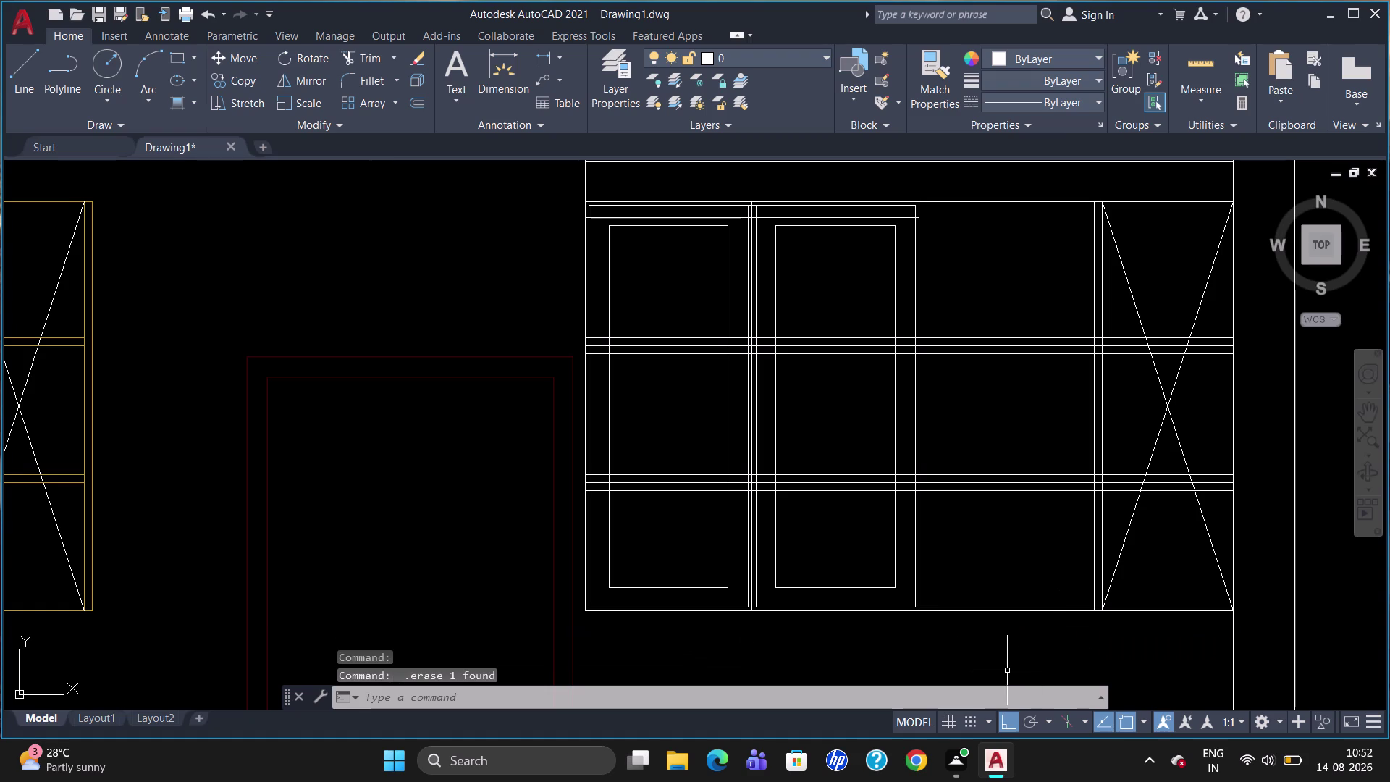
key(o)
key(Return)
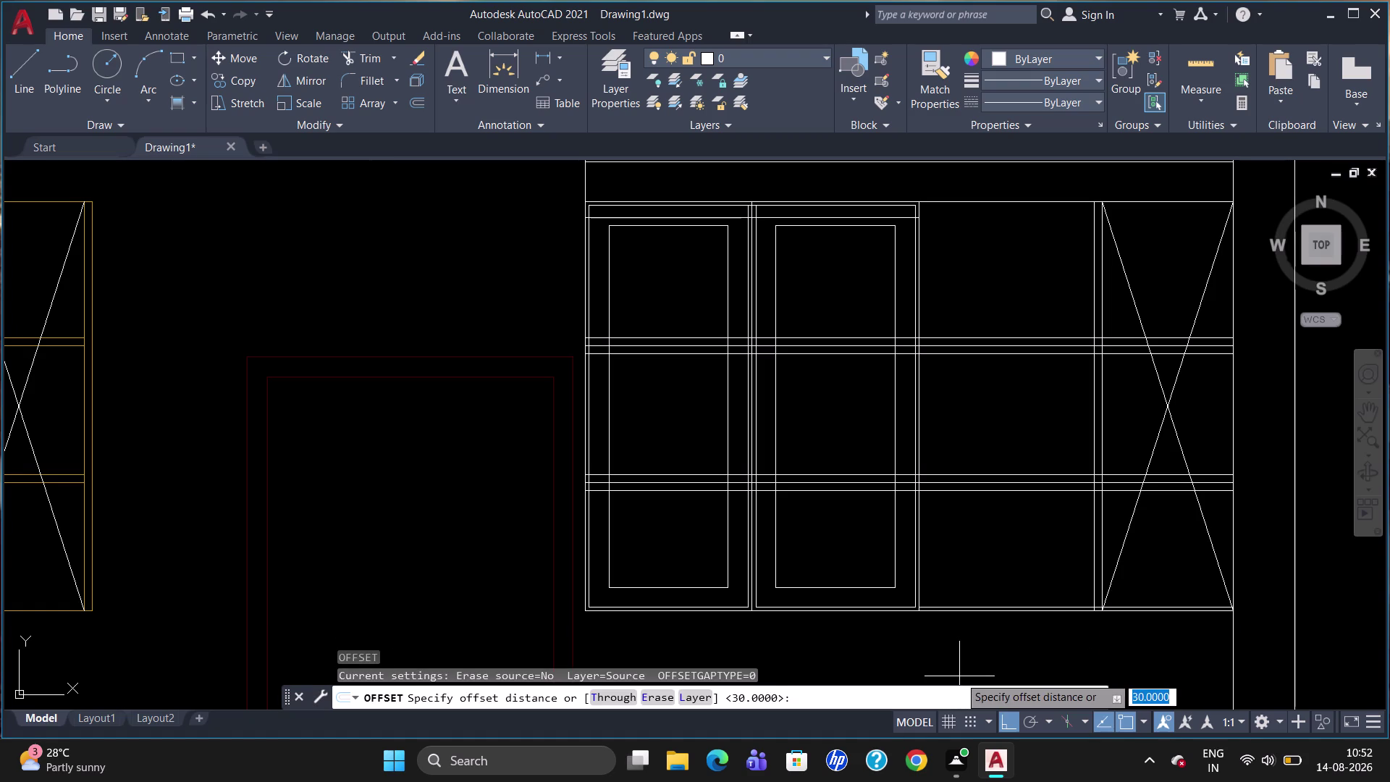
text(30)
key(Return)
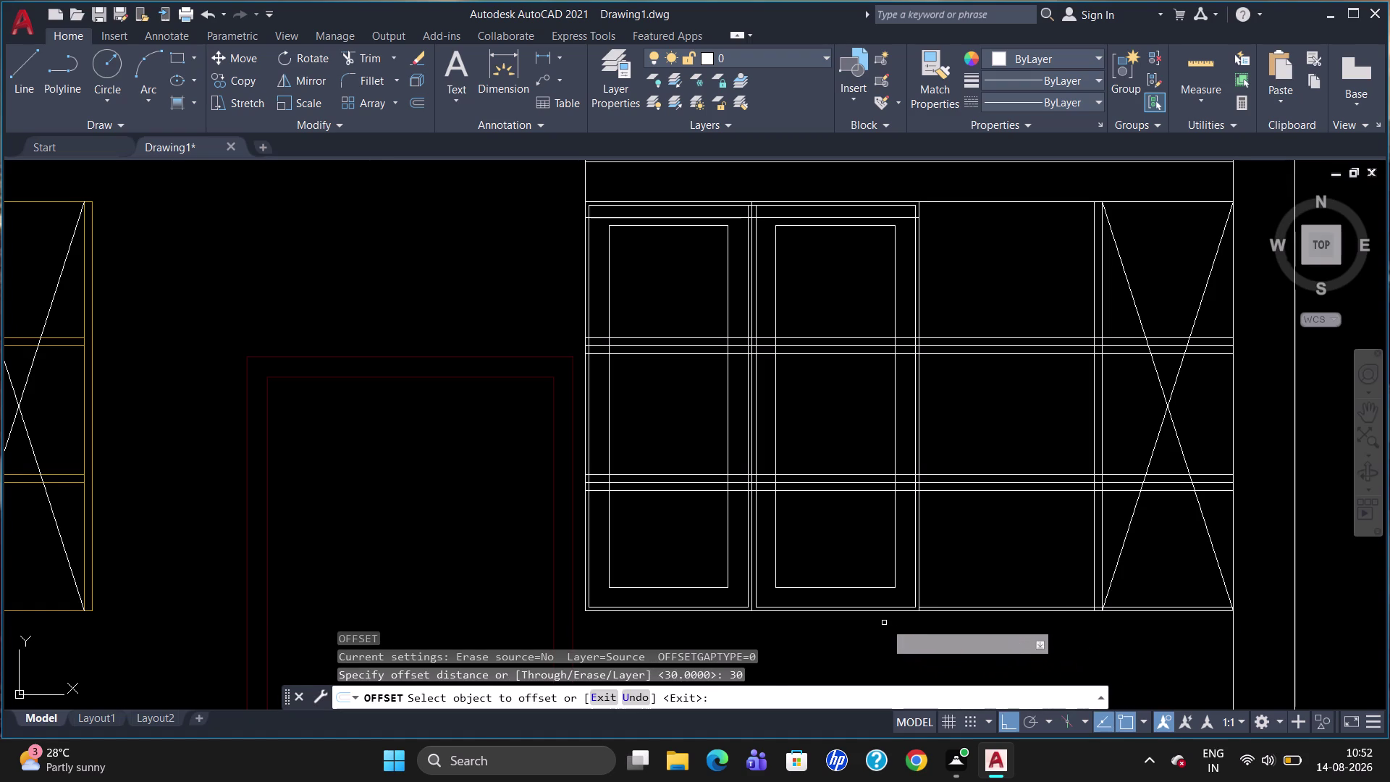
Offset the cabinet base line 30 units downward, then offset the new line again.
click(893, 609)
click(893, 611)
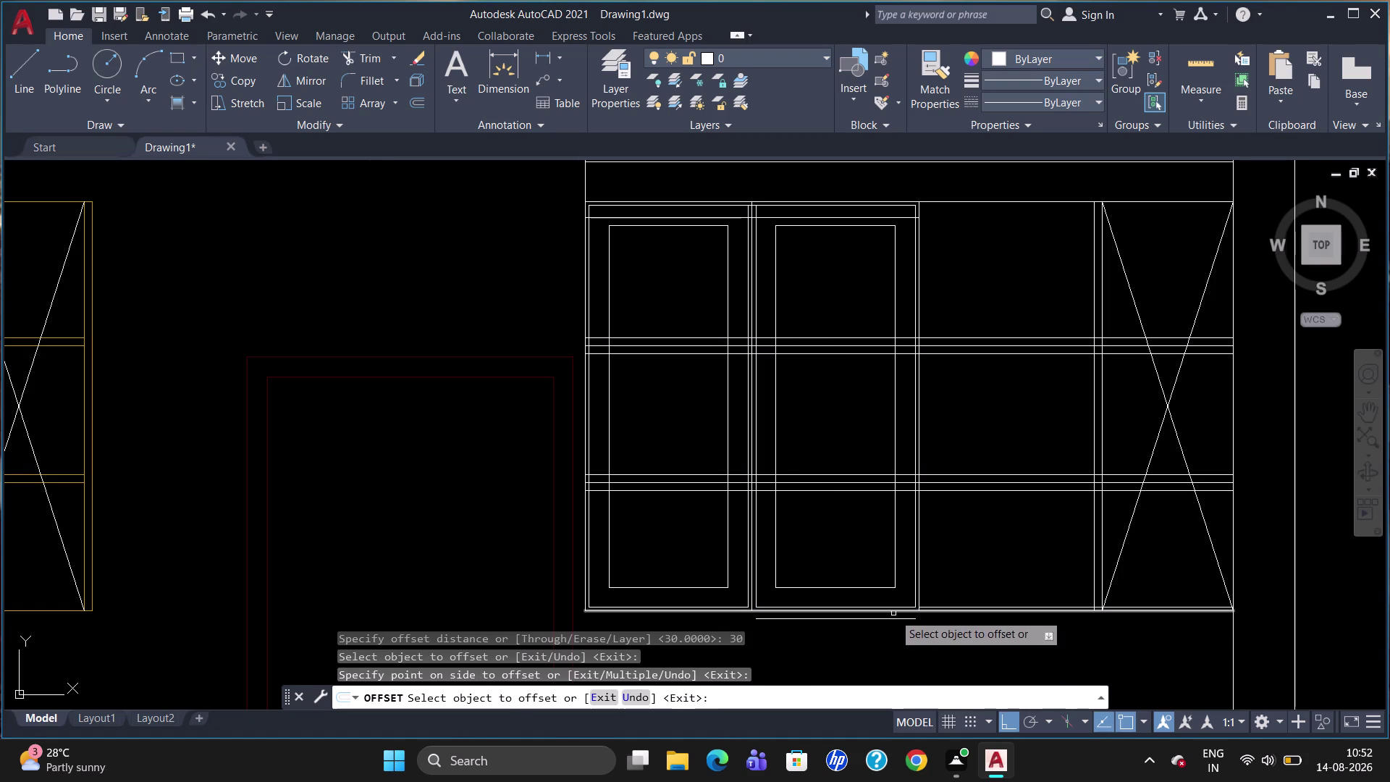
click(879, 612)
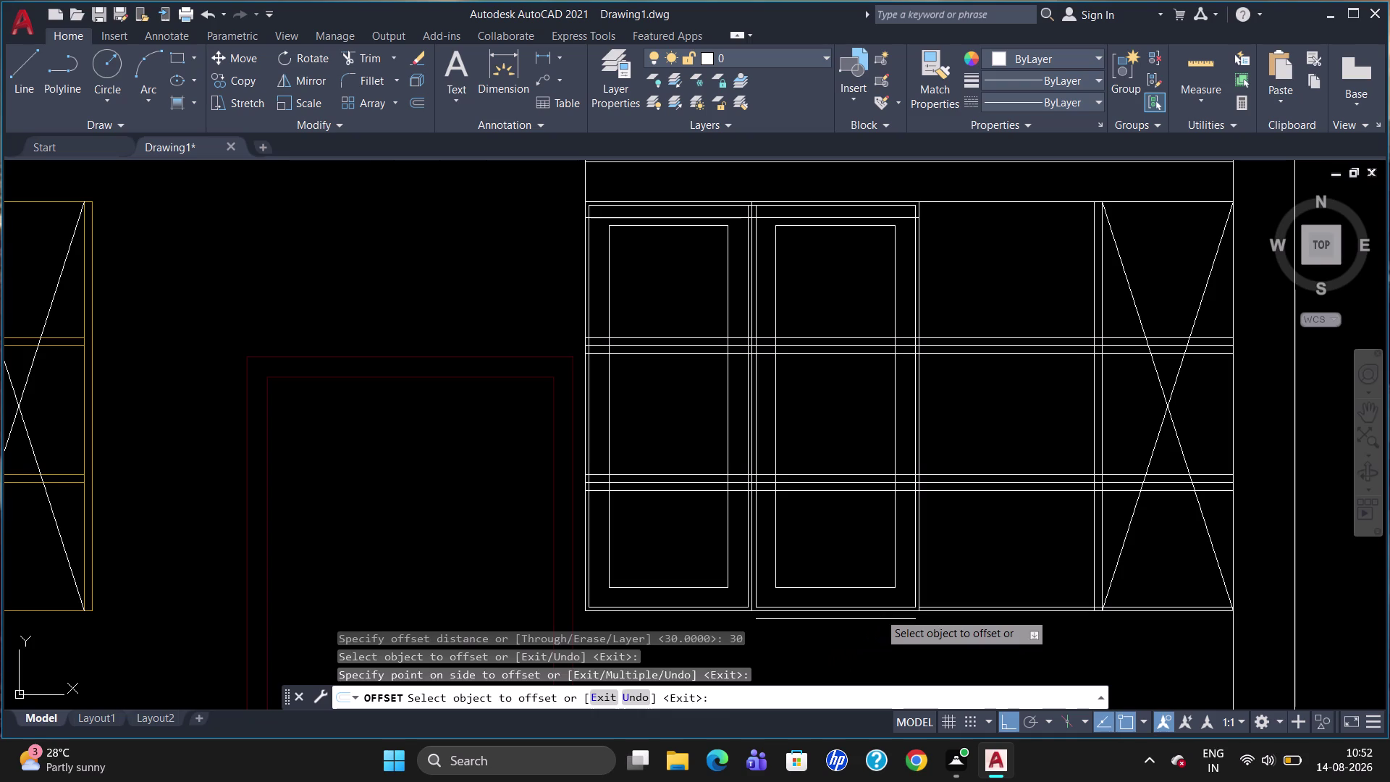
click(883, 623)
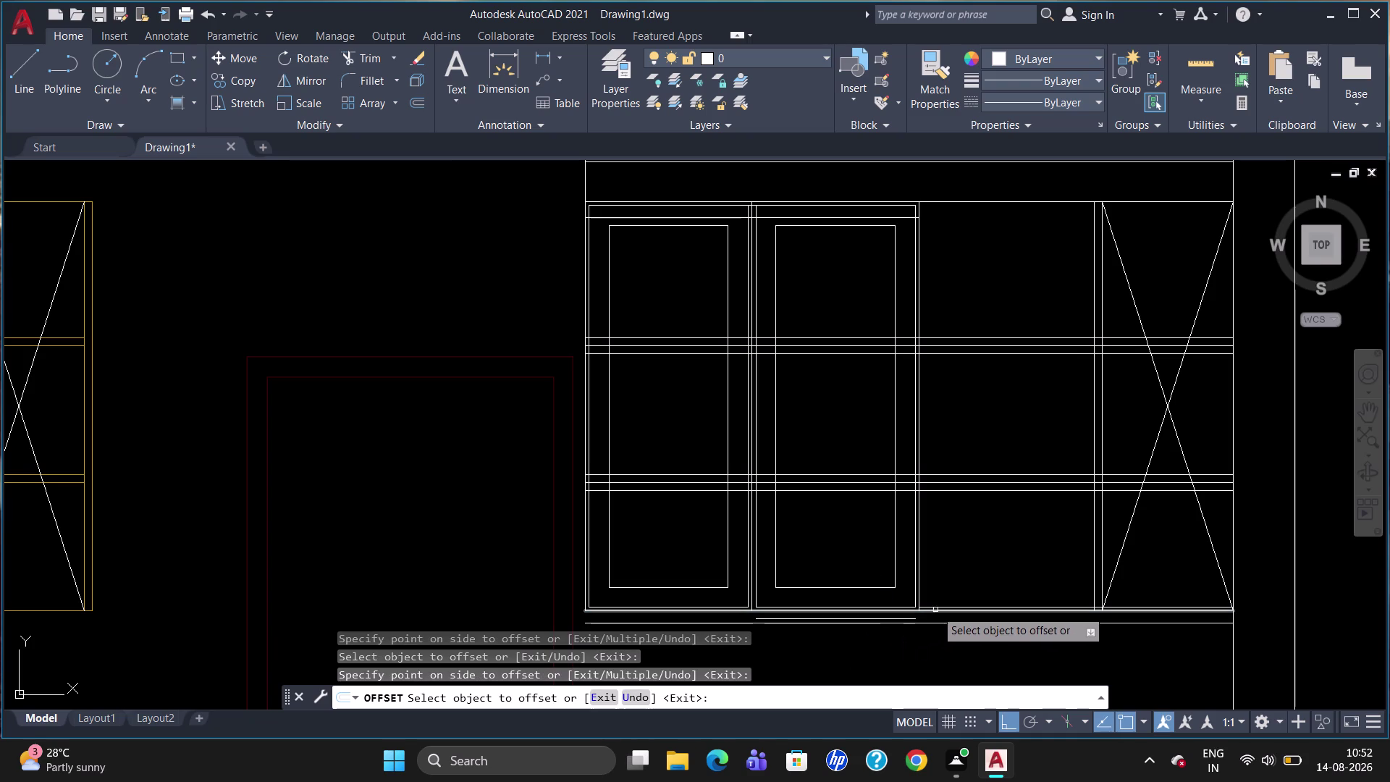
click(939, 613)
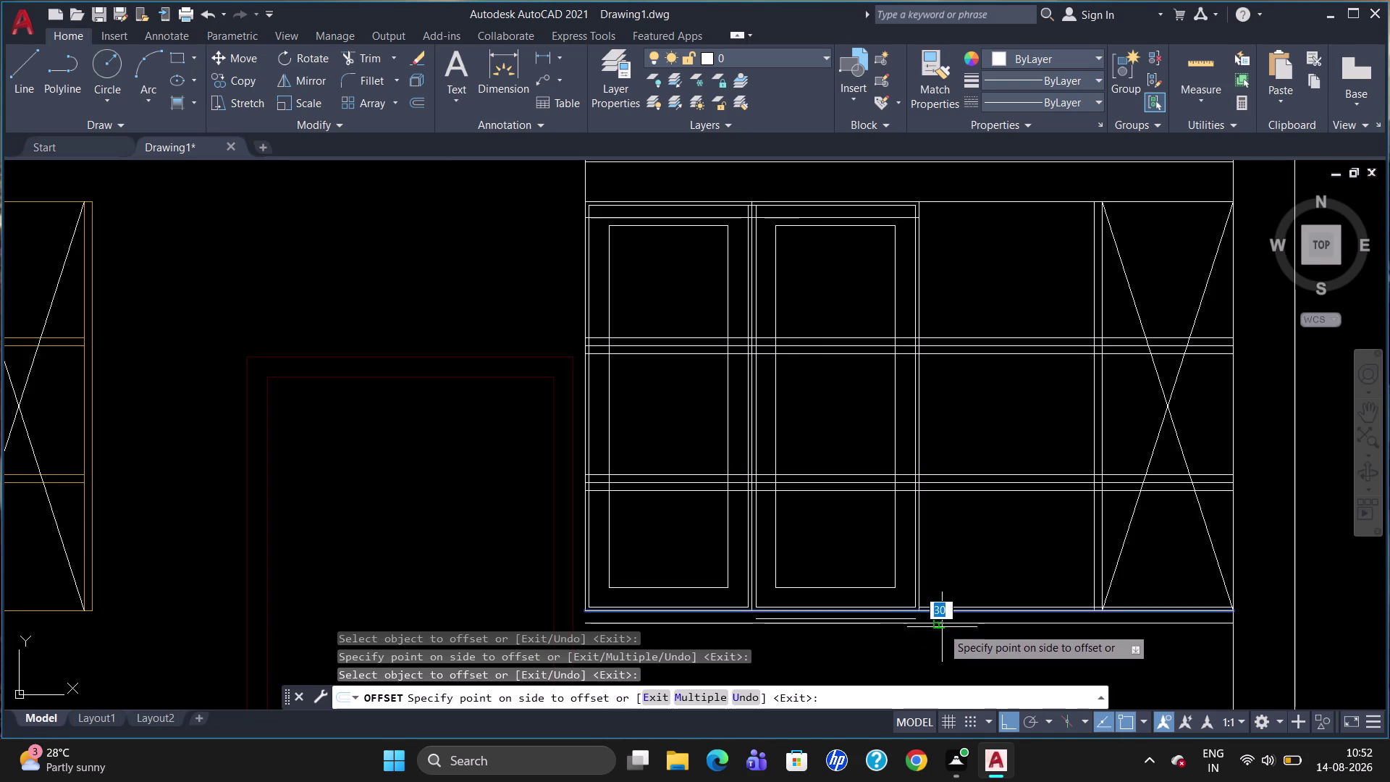
click(942, 626)
scroll(up, 3)
scroll(down, 3)
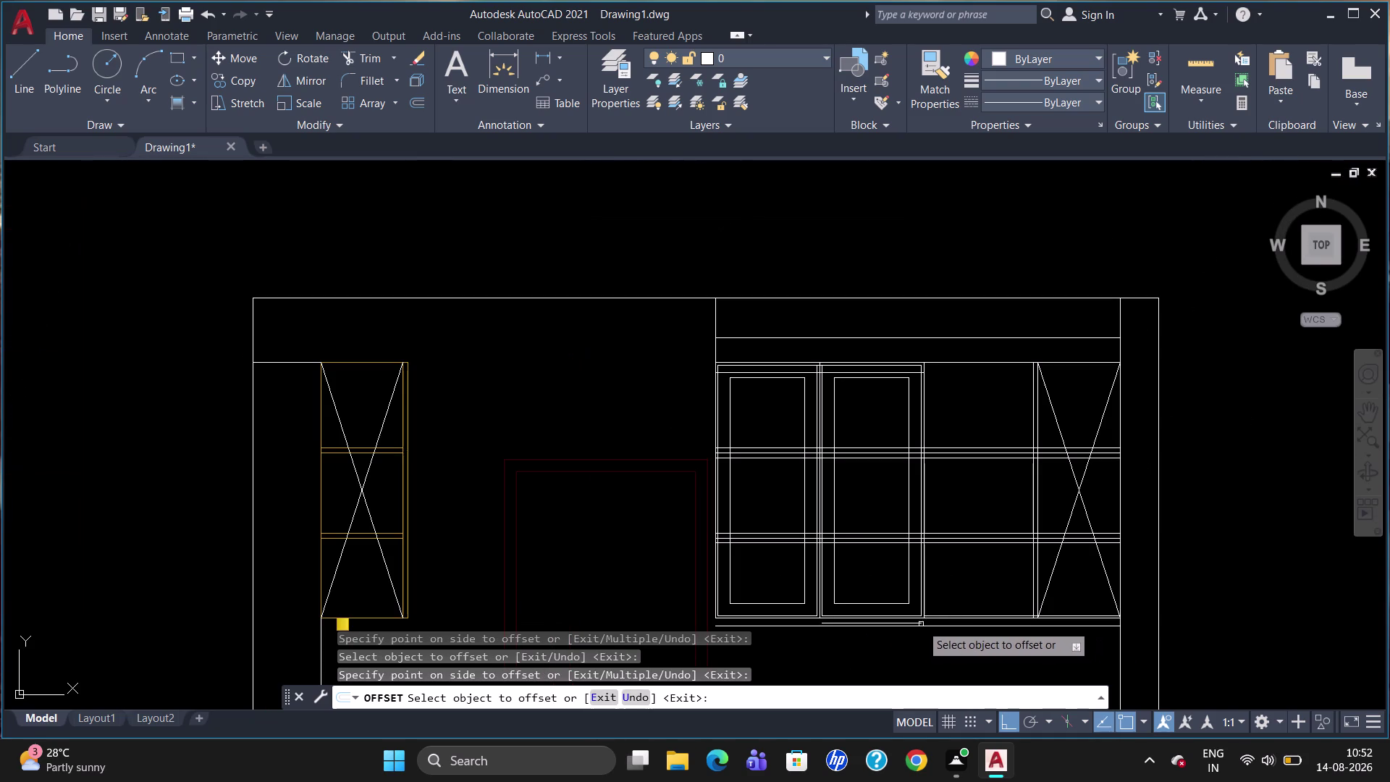
key(Escape)
Delete the extra short line beneath the cabinet.
click(919, 621)
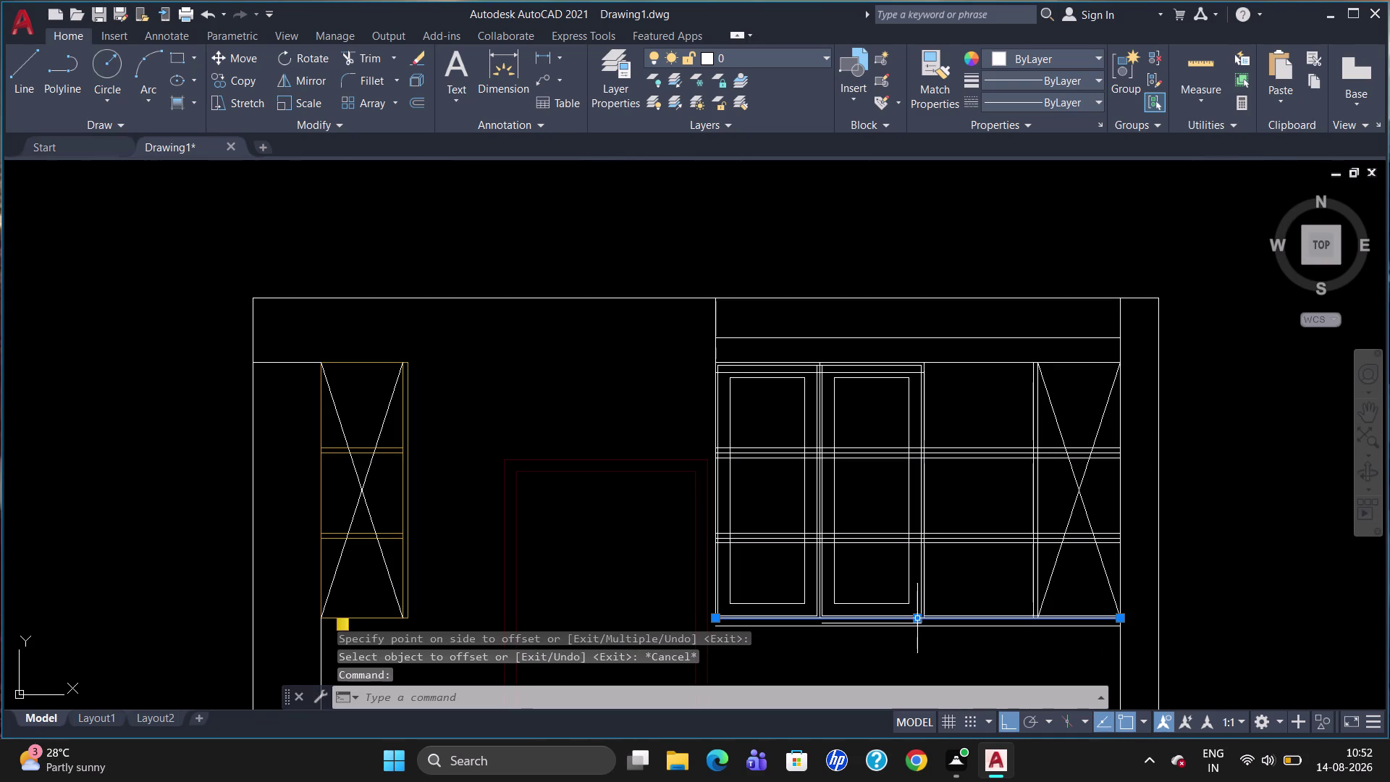
key(Escape)
click(914, 621)
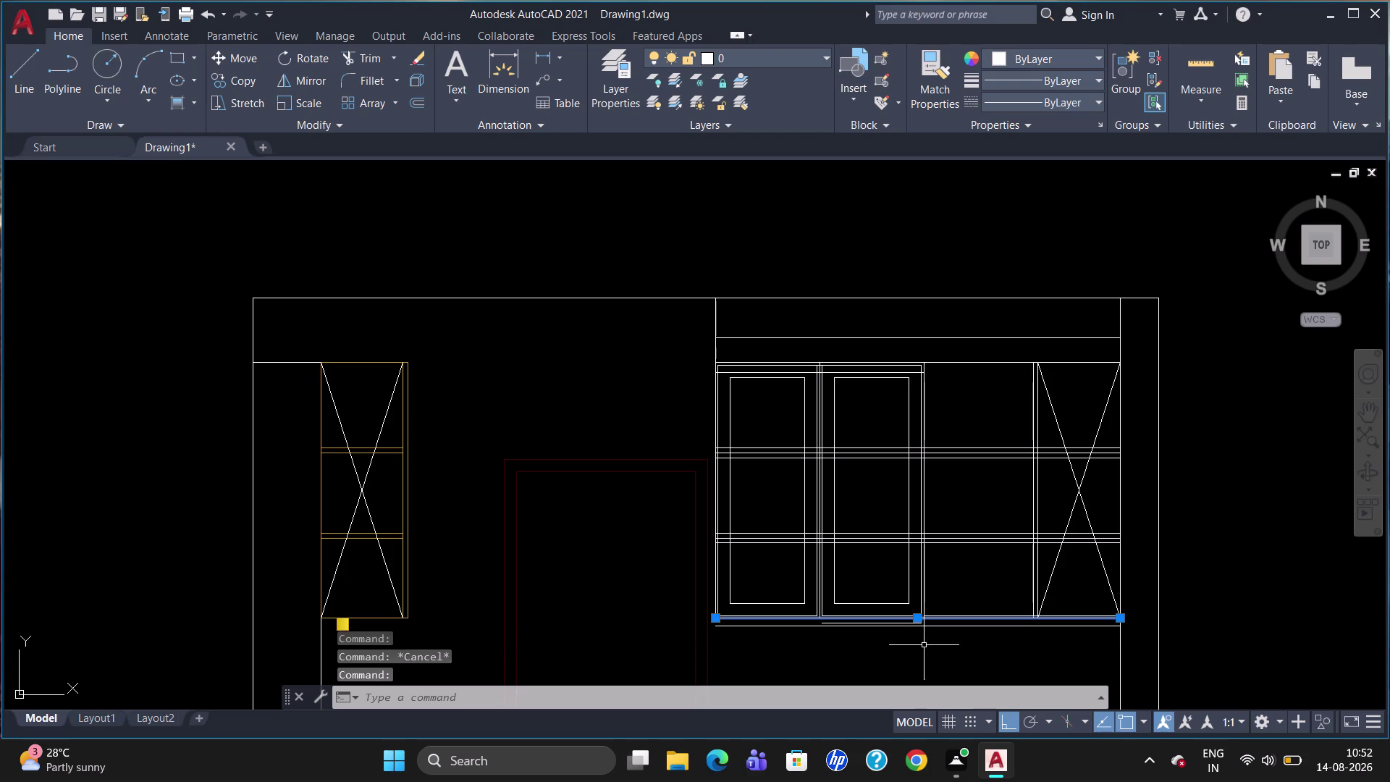
key(Escape)
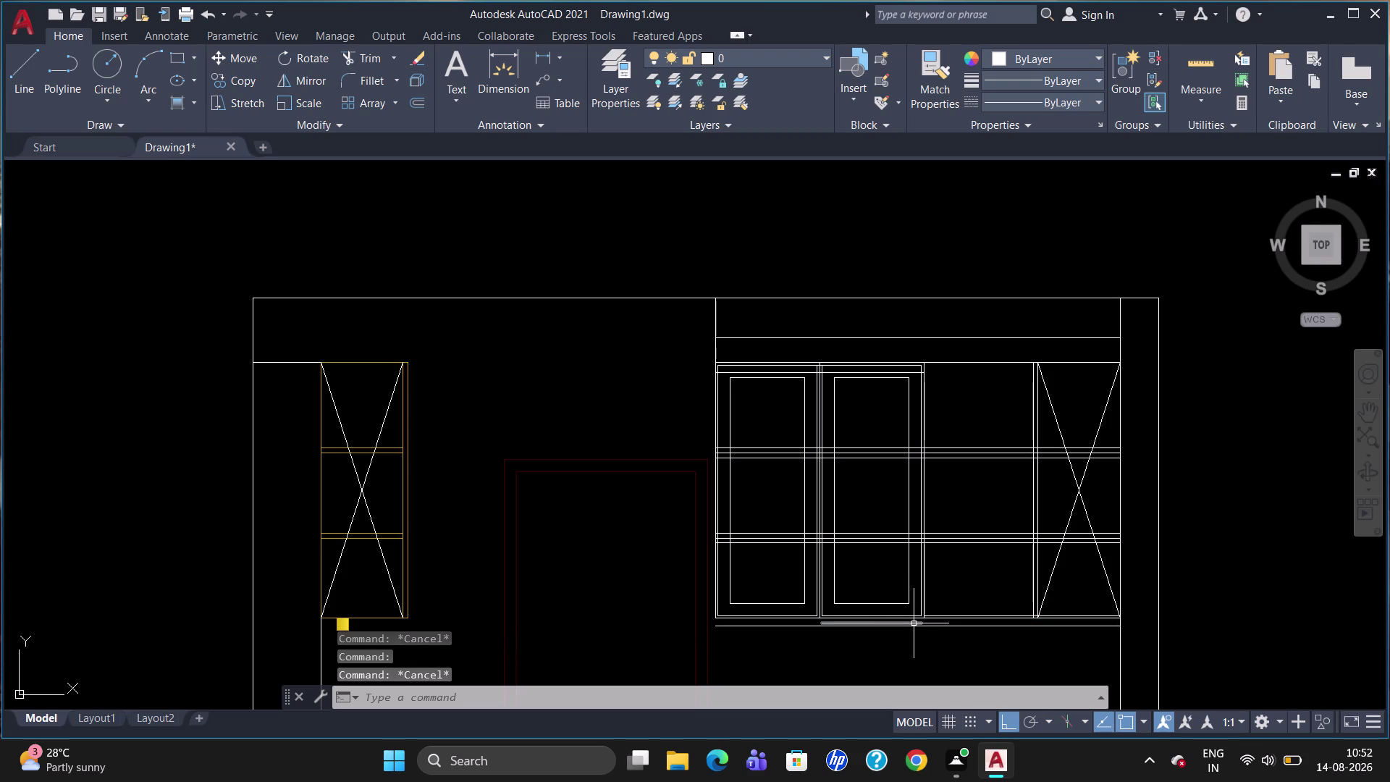
click(915, 623)
key(Delete)
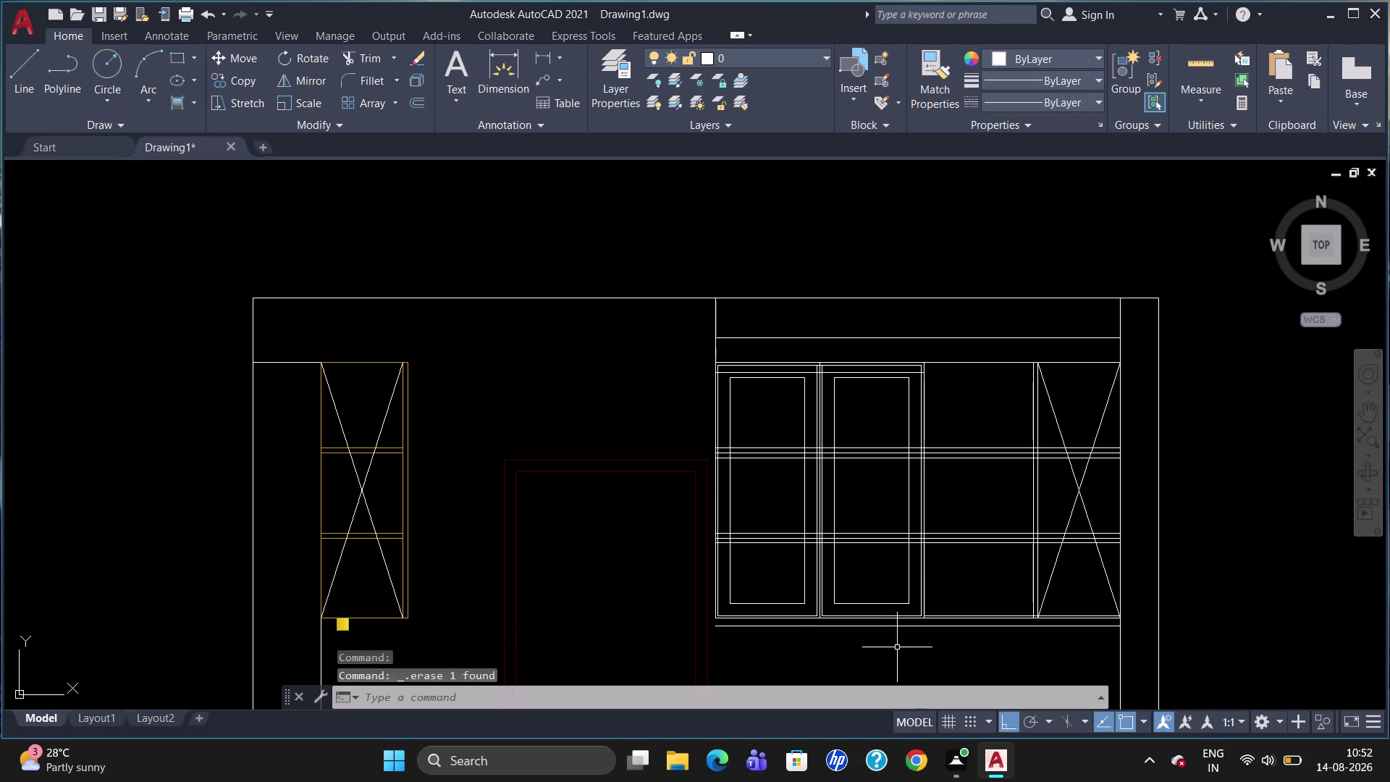
scroll(up, 3)
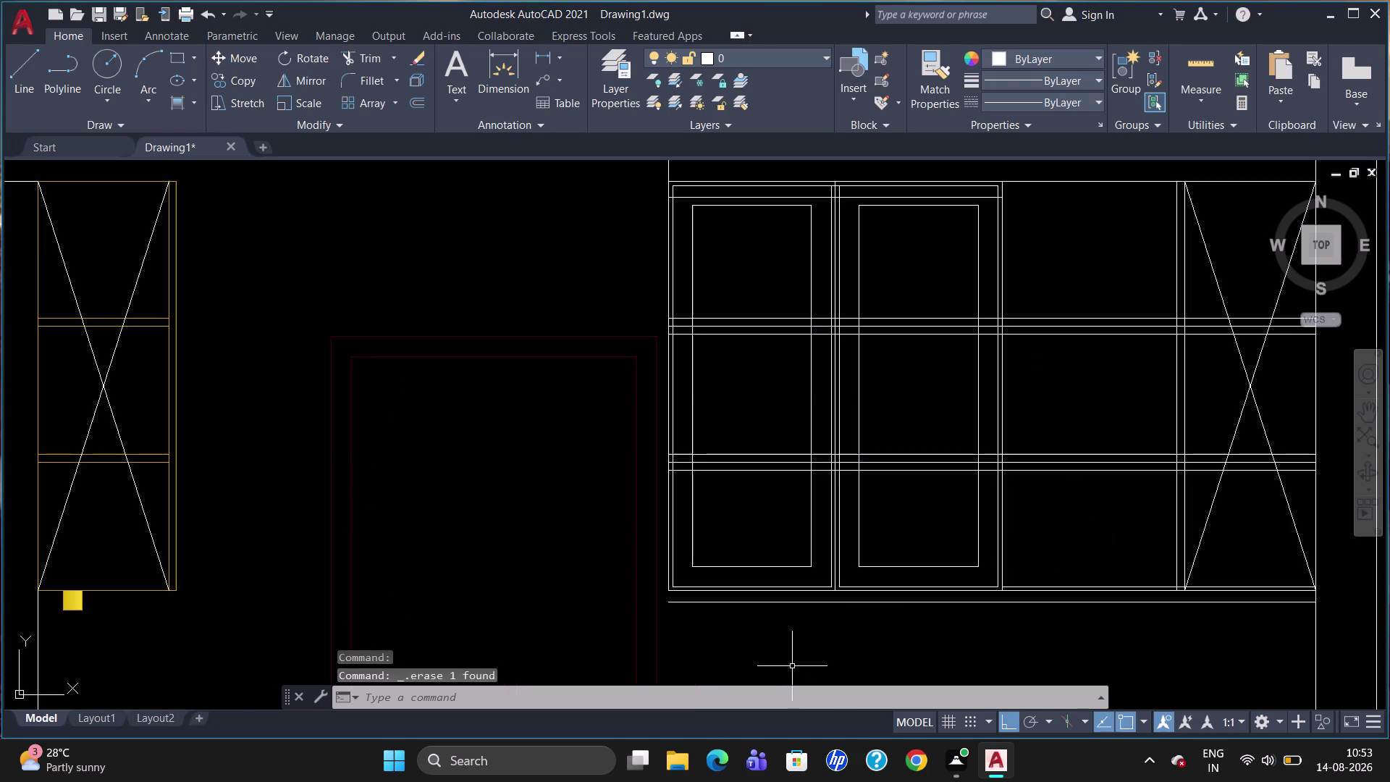
text(EX)
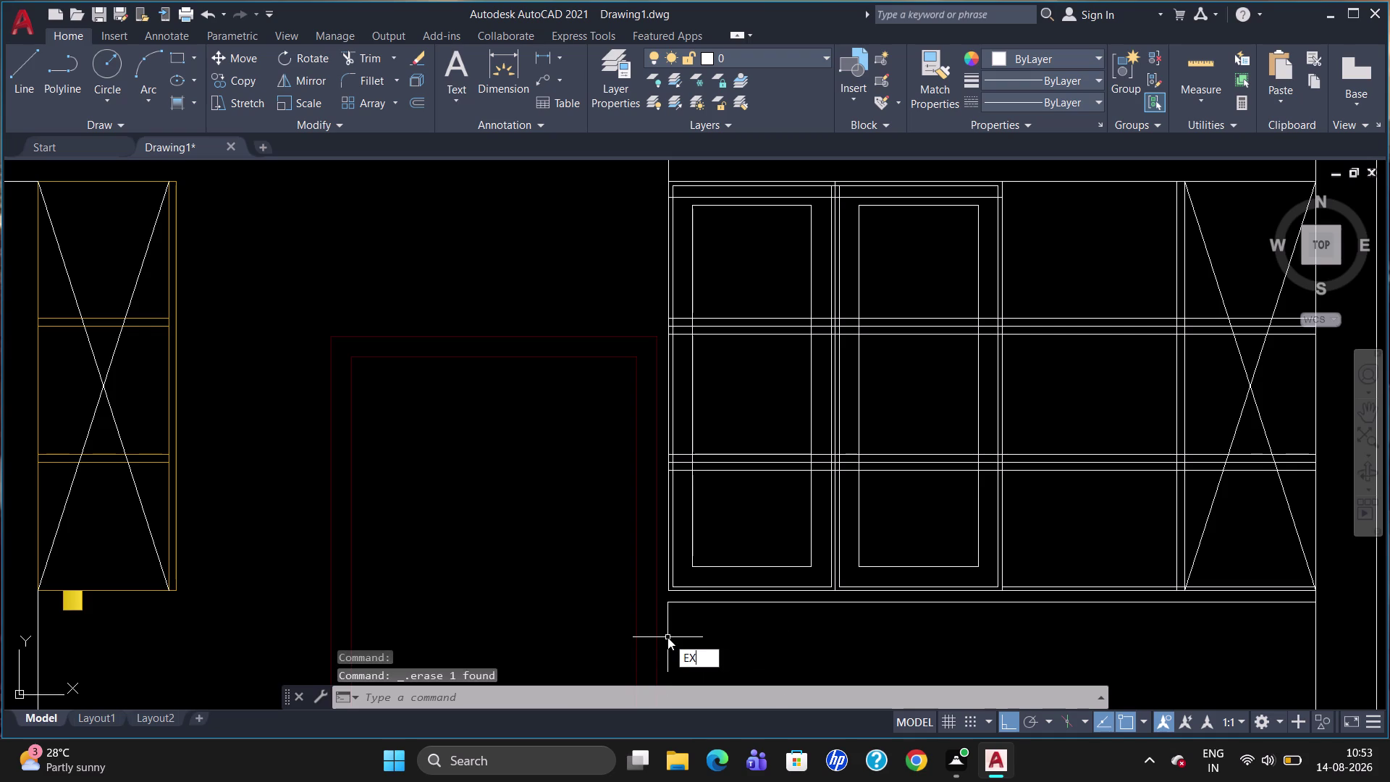
key(Return)
click(691, 602)
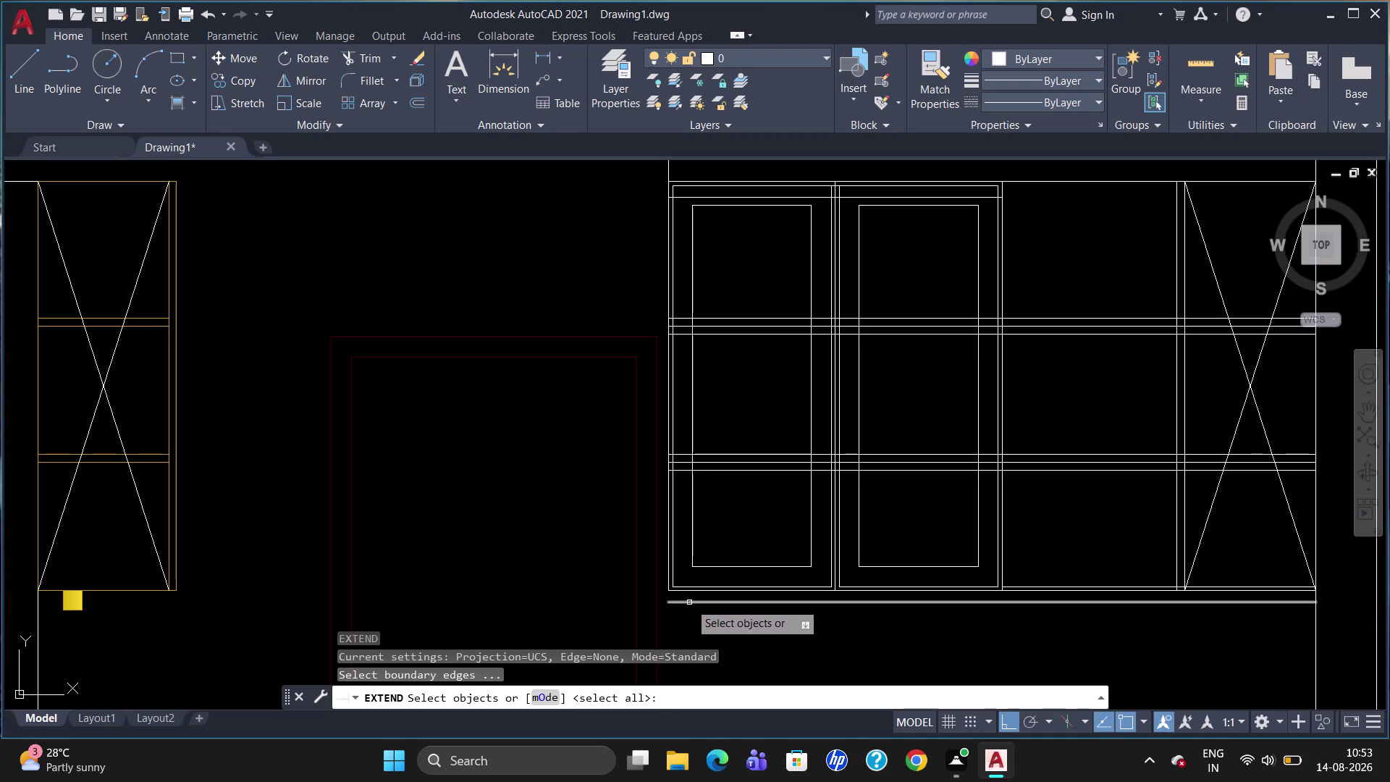
key(Return)
click(668, 577)
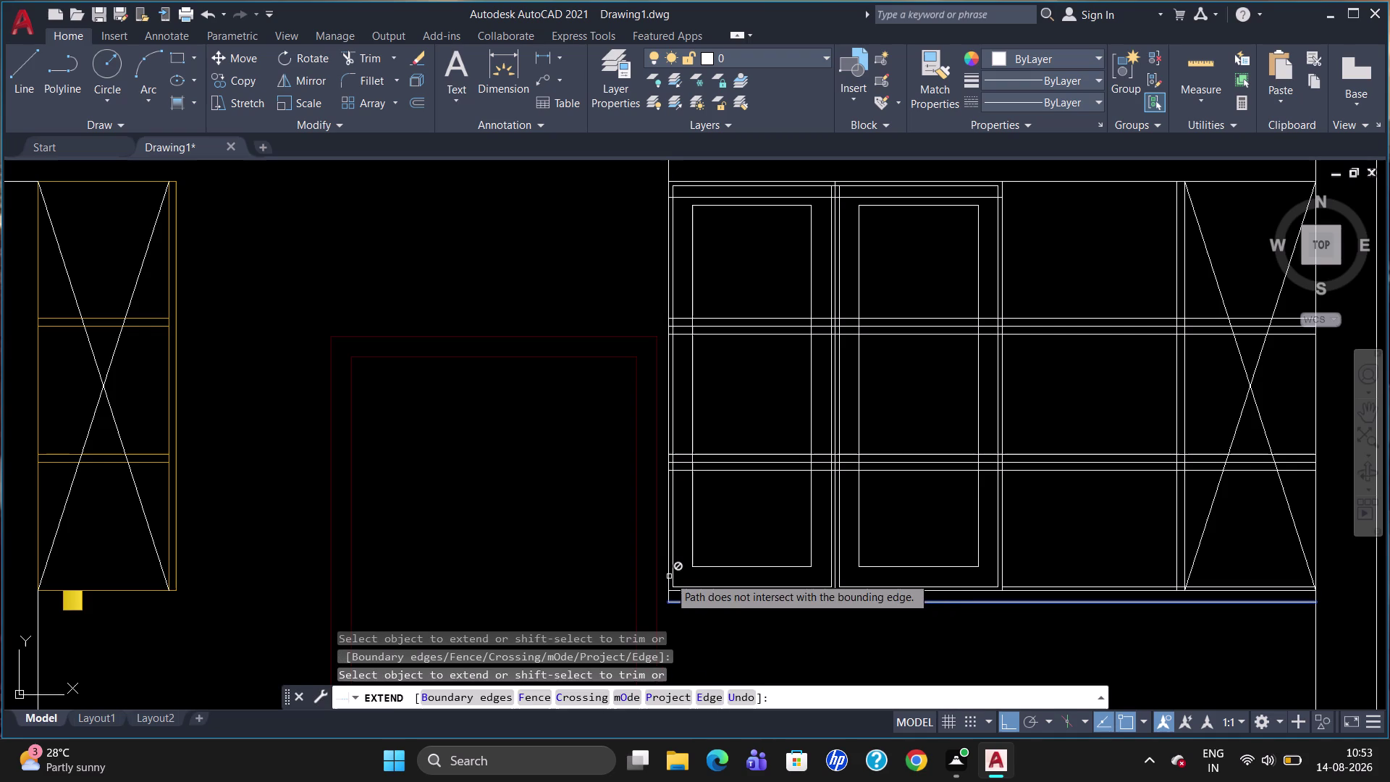
key(Escape)
scroll(up, 3)
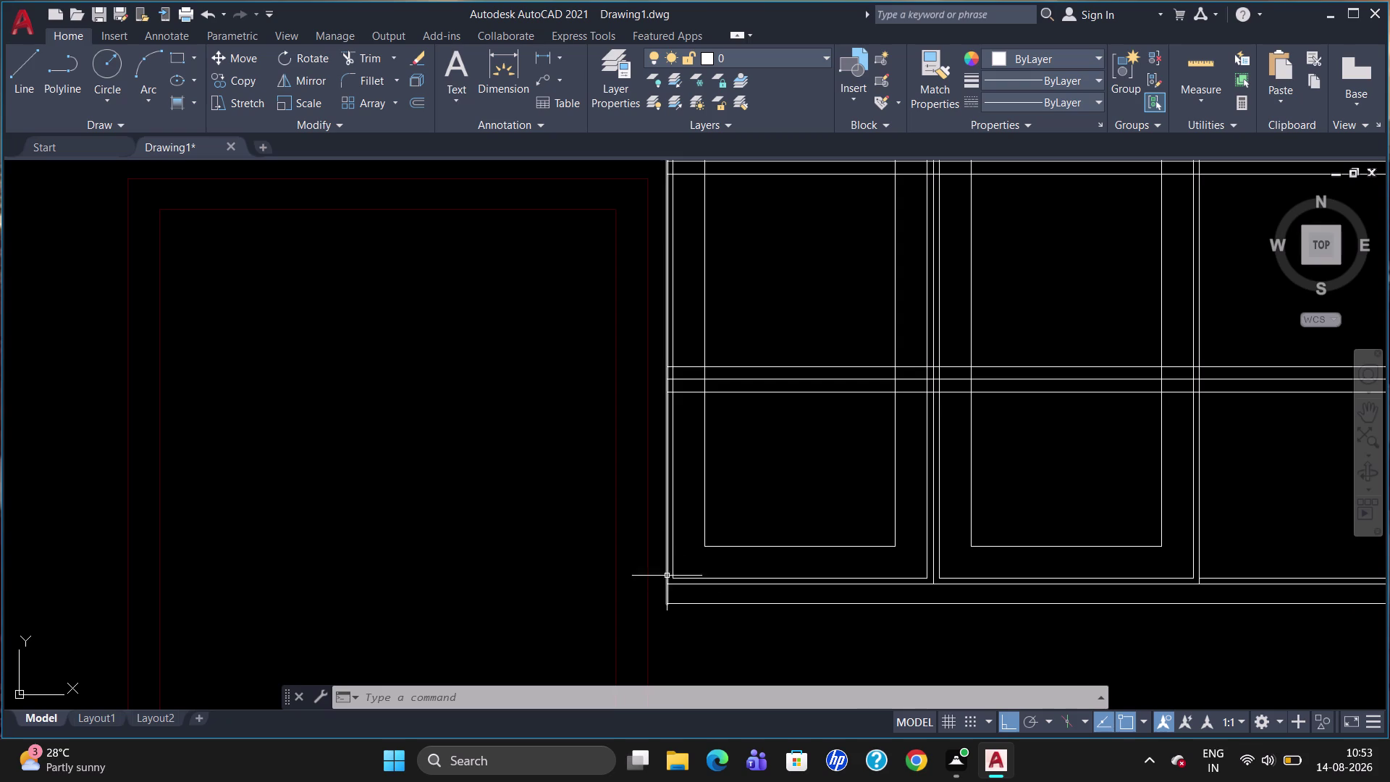
scroll(down, 3)
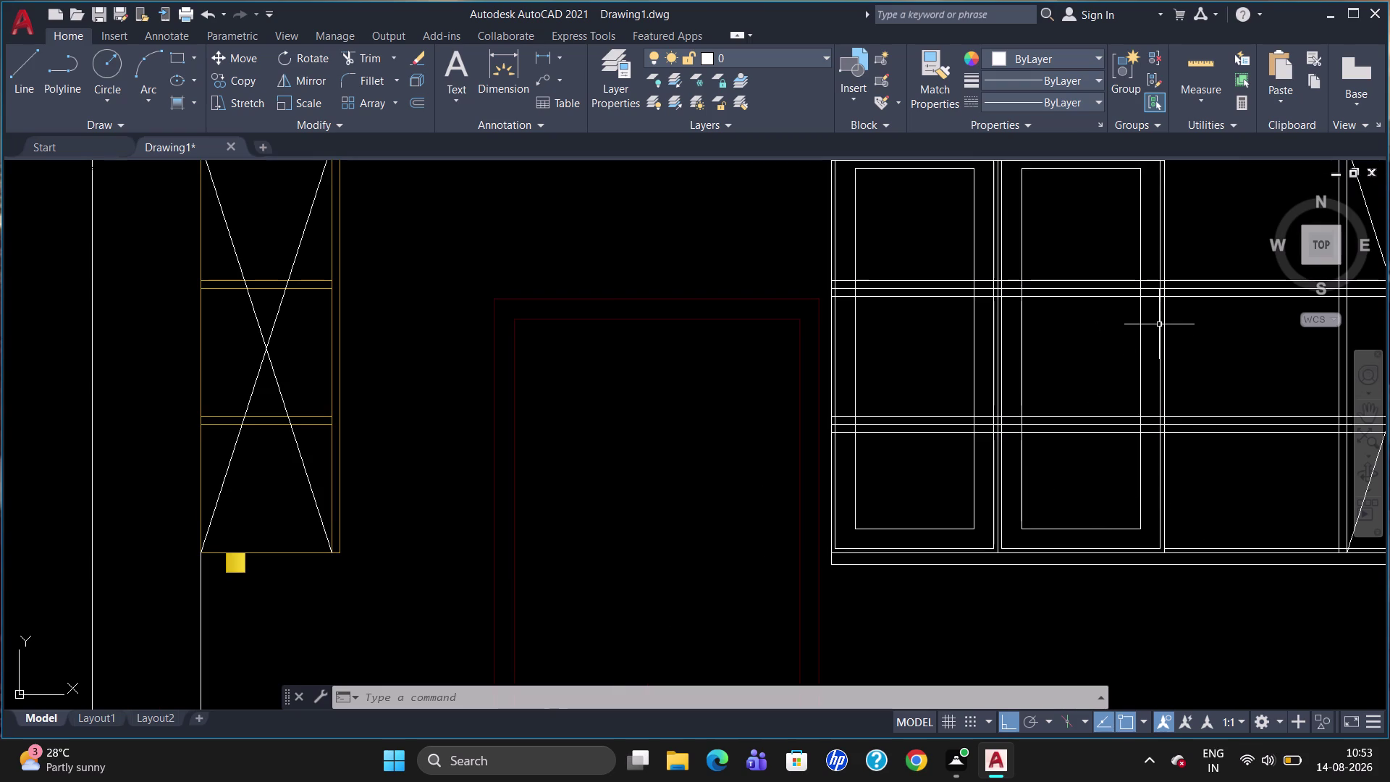
scroll(up, 3)
Trim the lower shelf line pieces at the partitions and the left frame.
text(T)
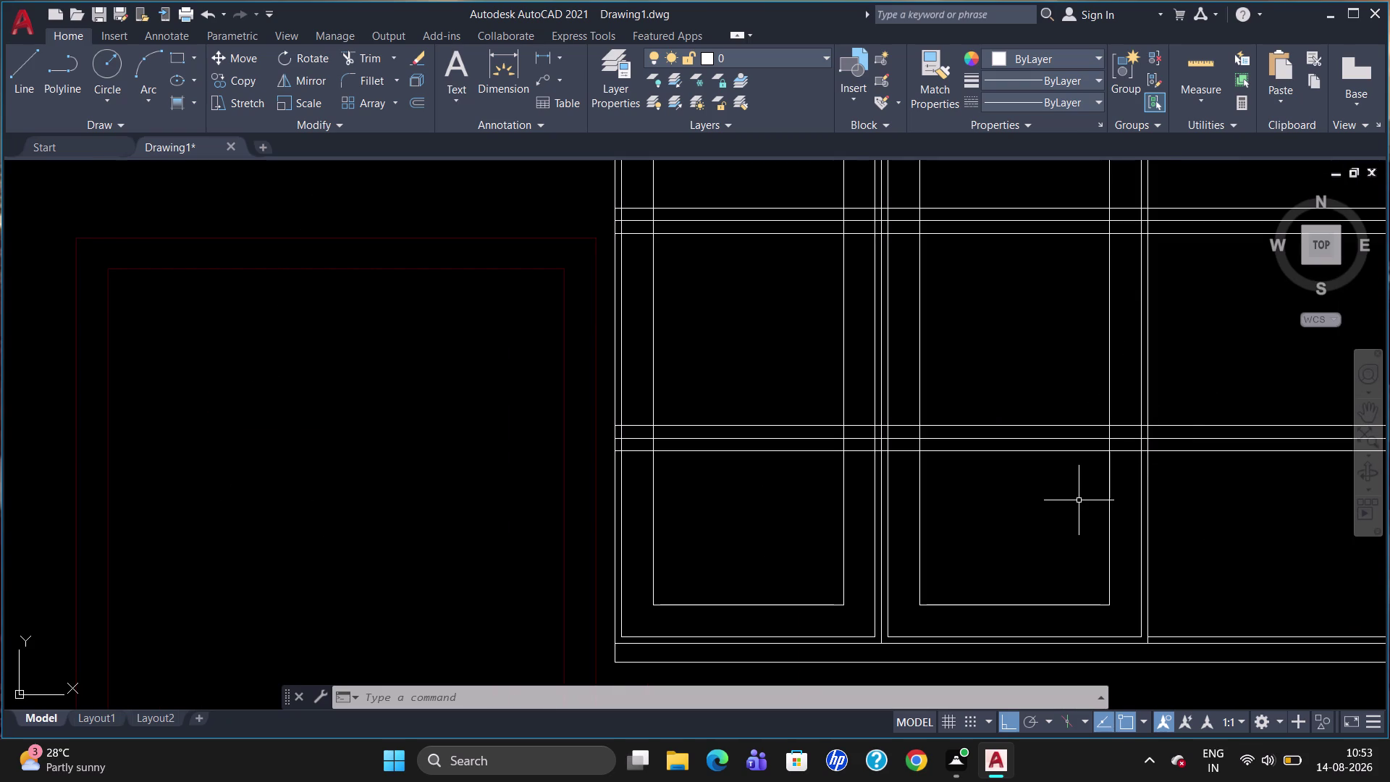
text(R)
key(Return)
key(Return)
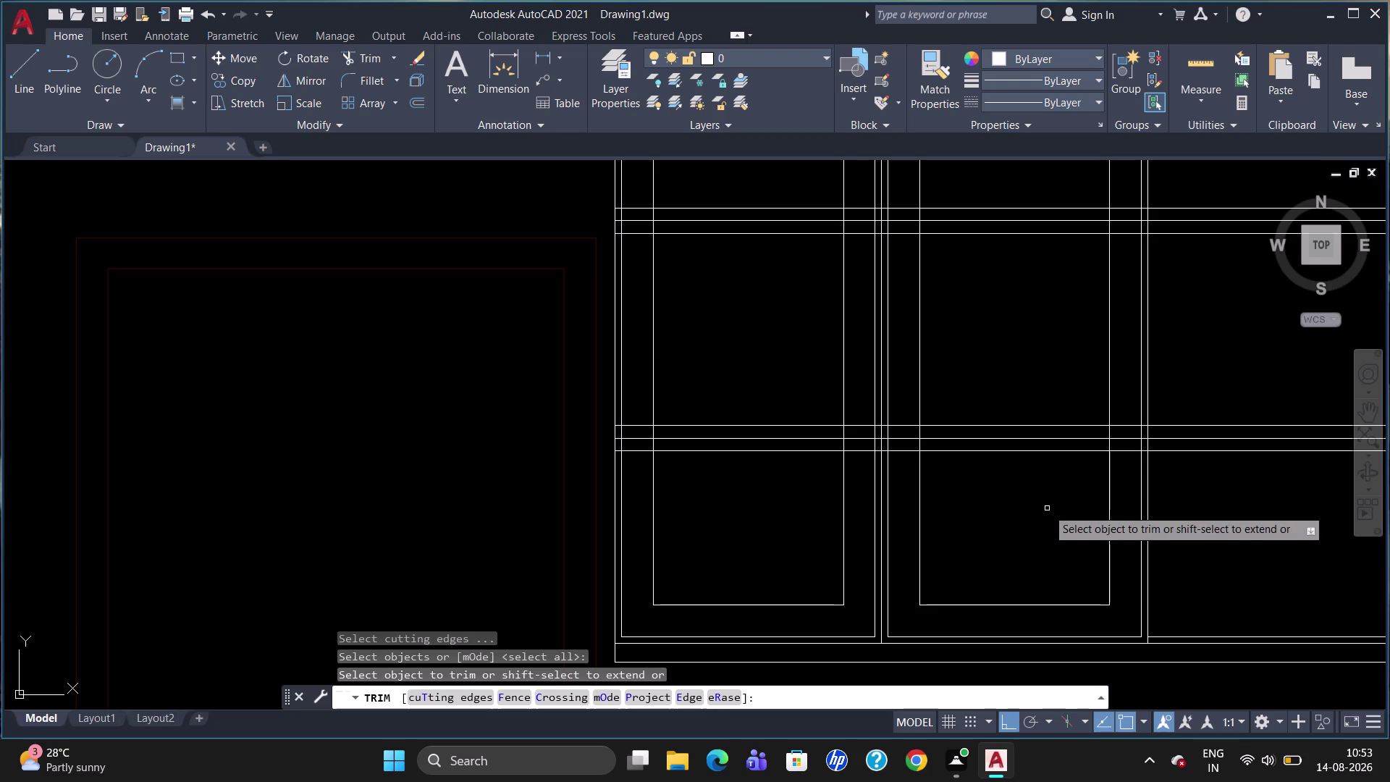
click(880, 444)
click(873, 448)
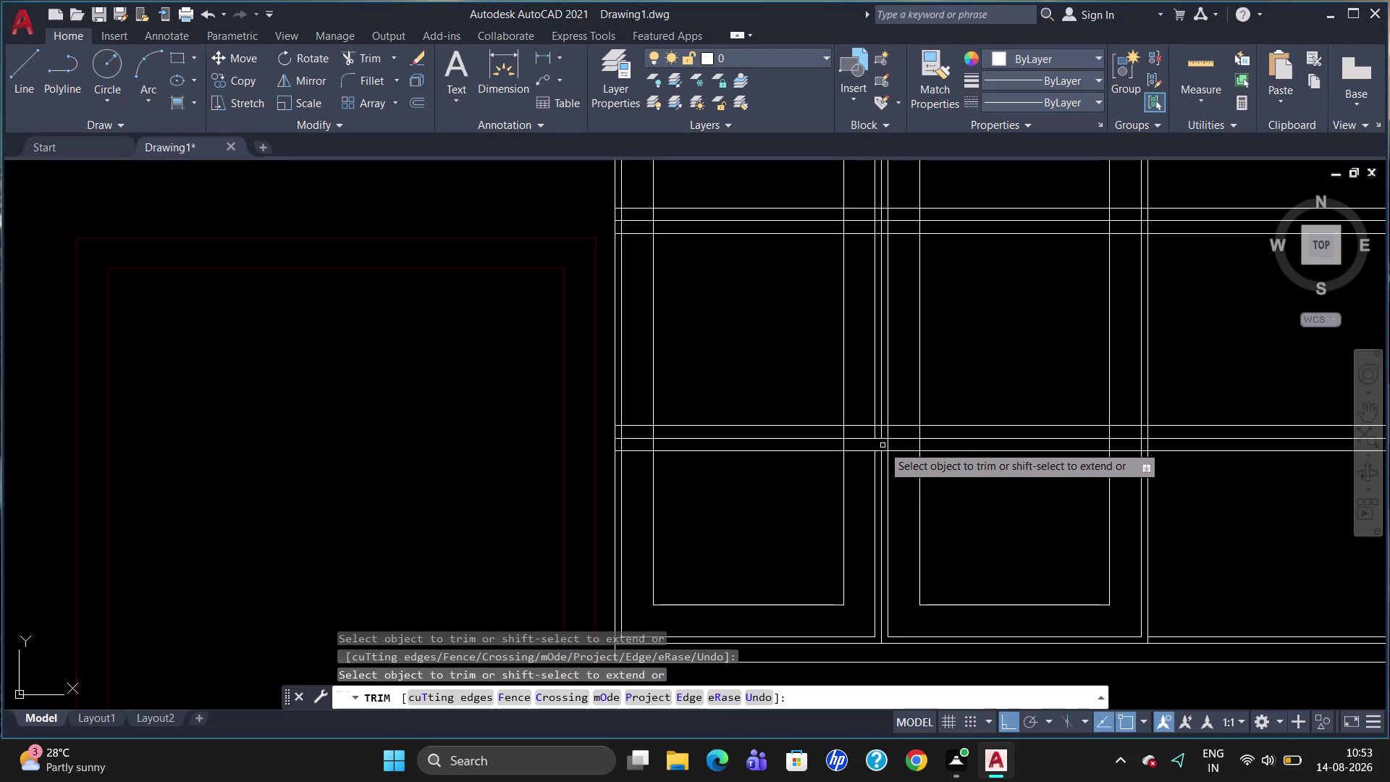
click(889, 444)
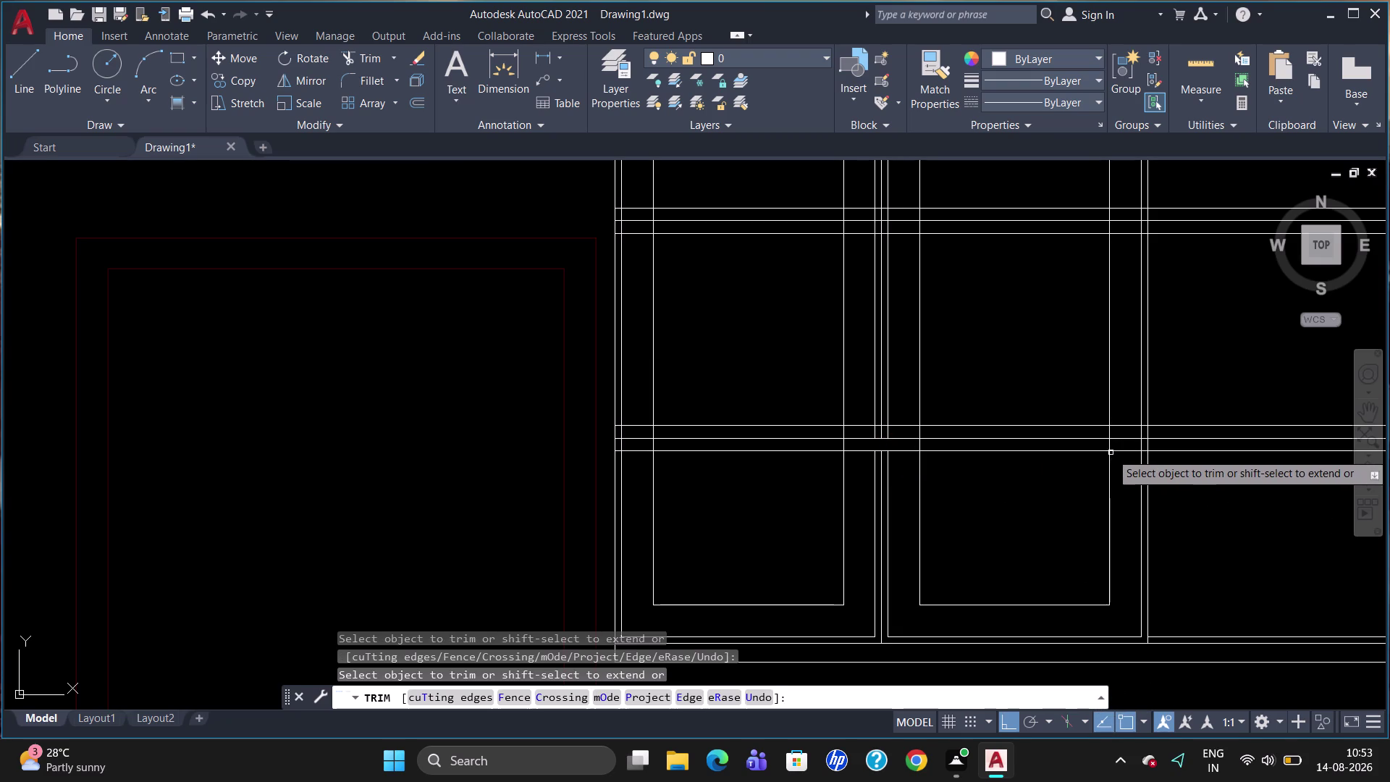
click(1108, 446)
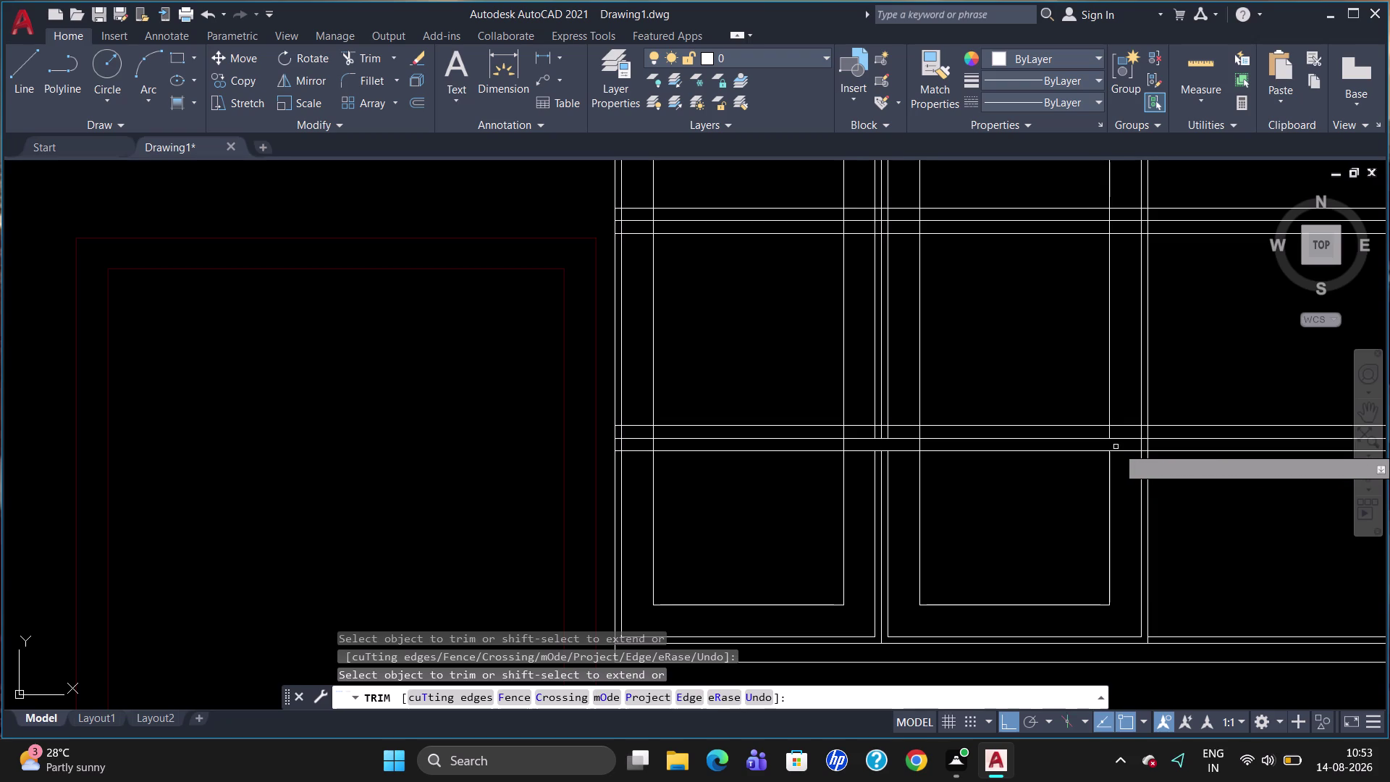
click(1141, 444)
click(1151, 446)
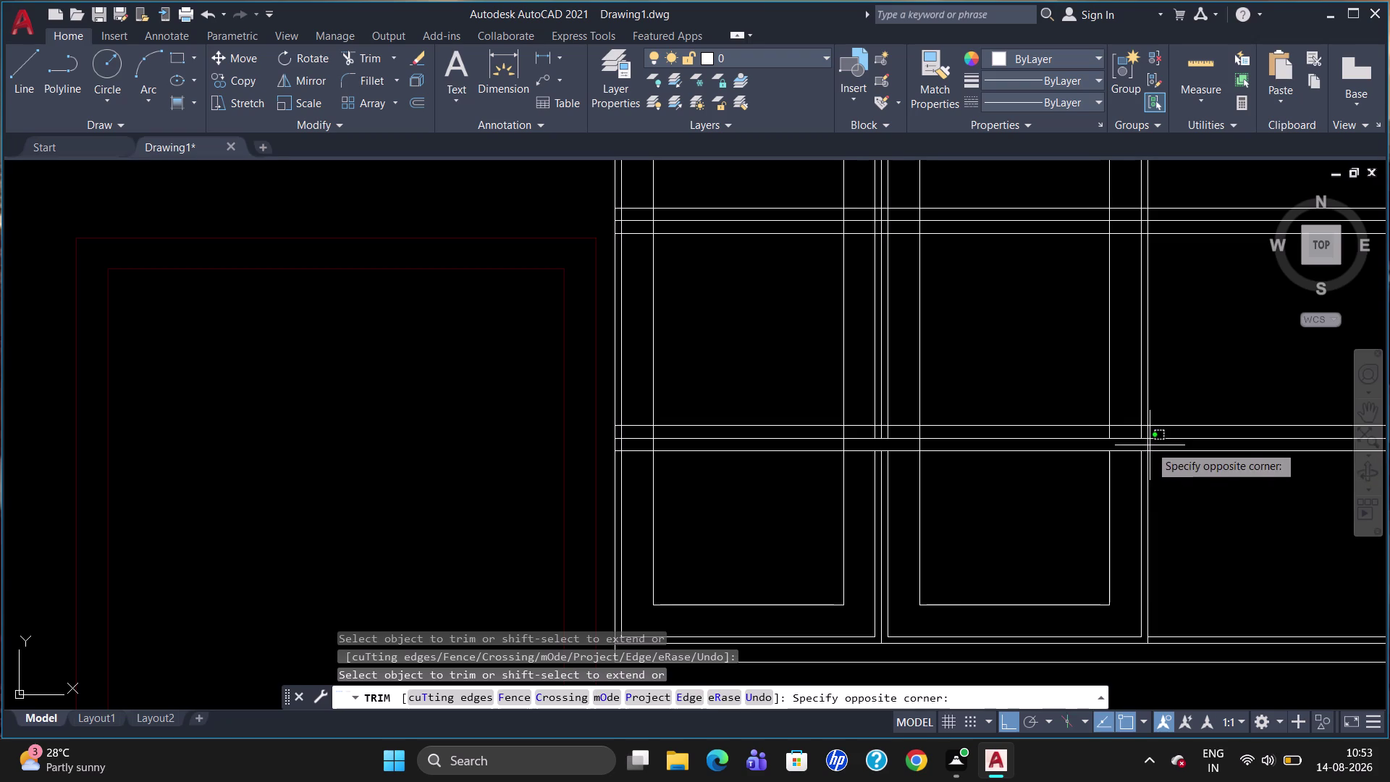
click(1148, 446)
click(1146, 446)
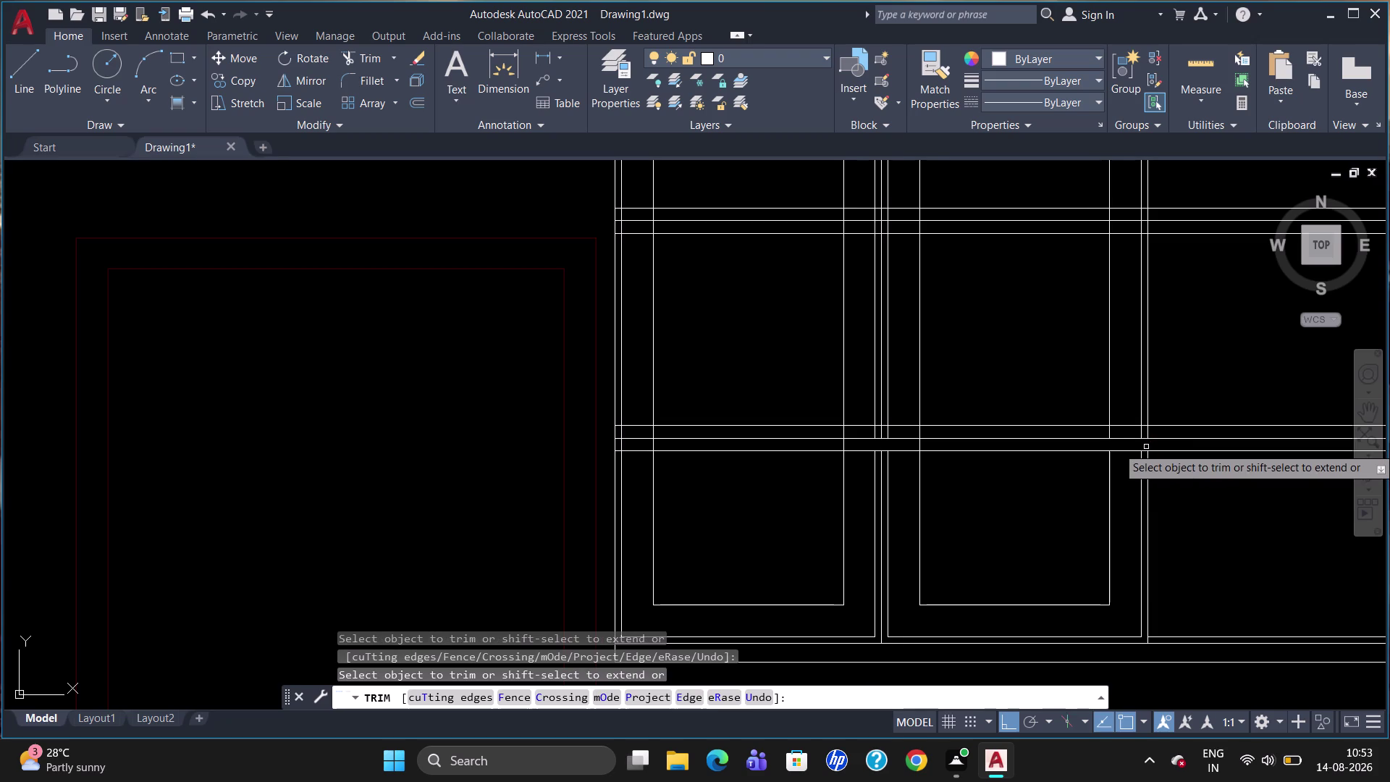
click(841, 442)
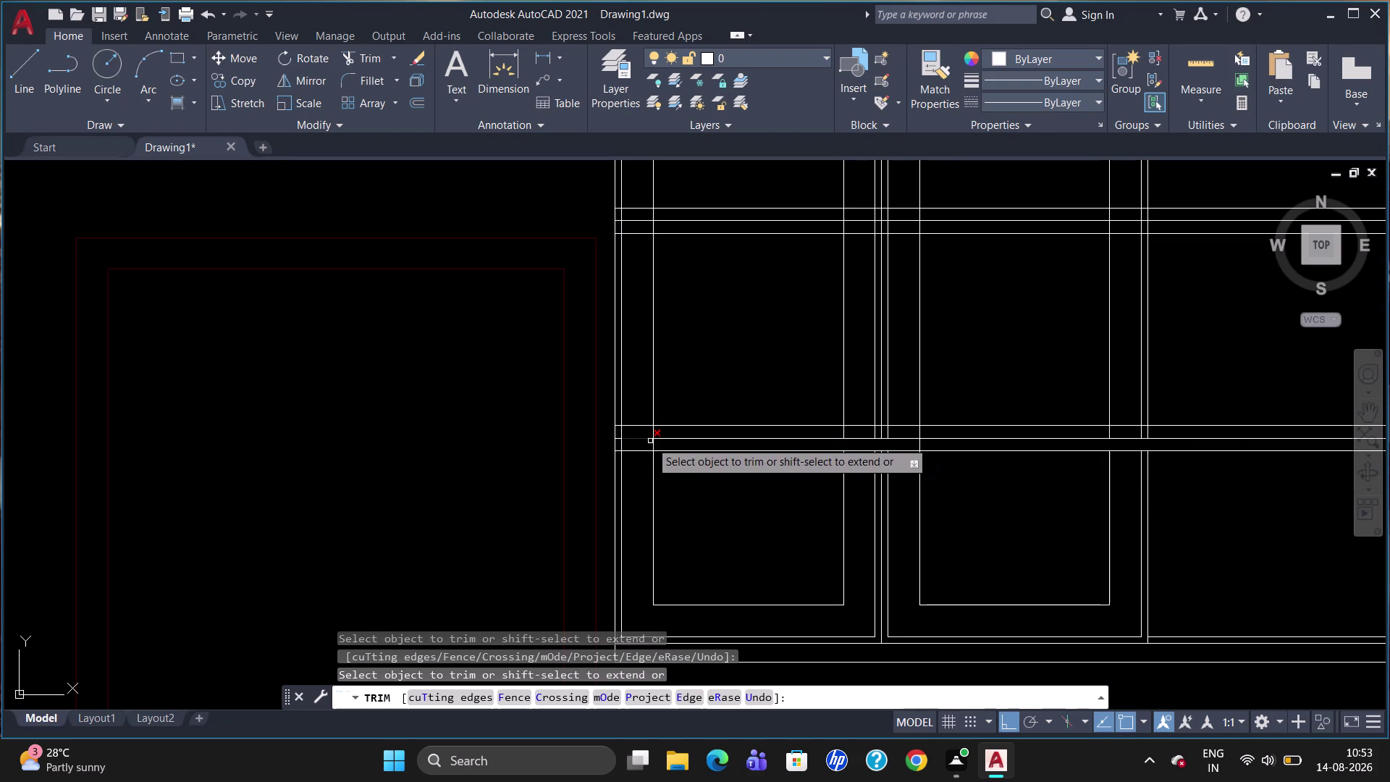
click(653, 444)
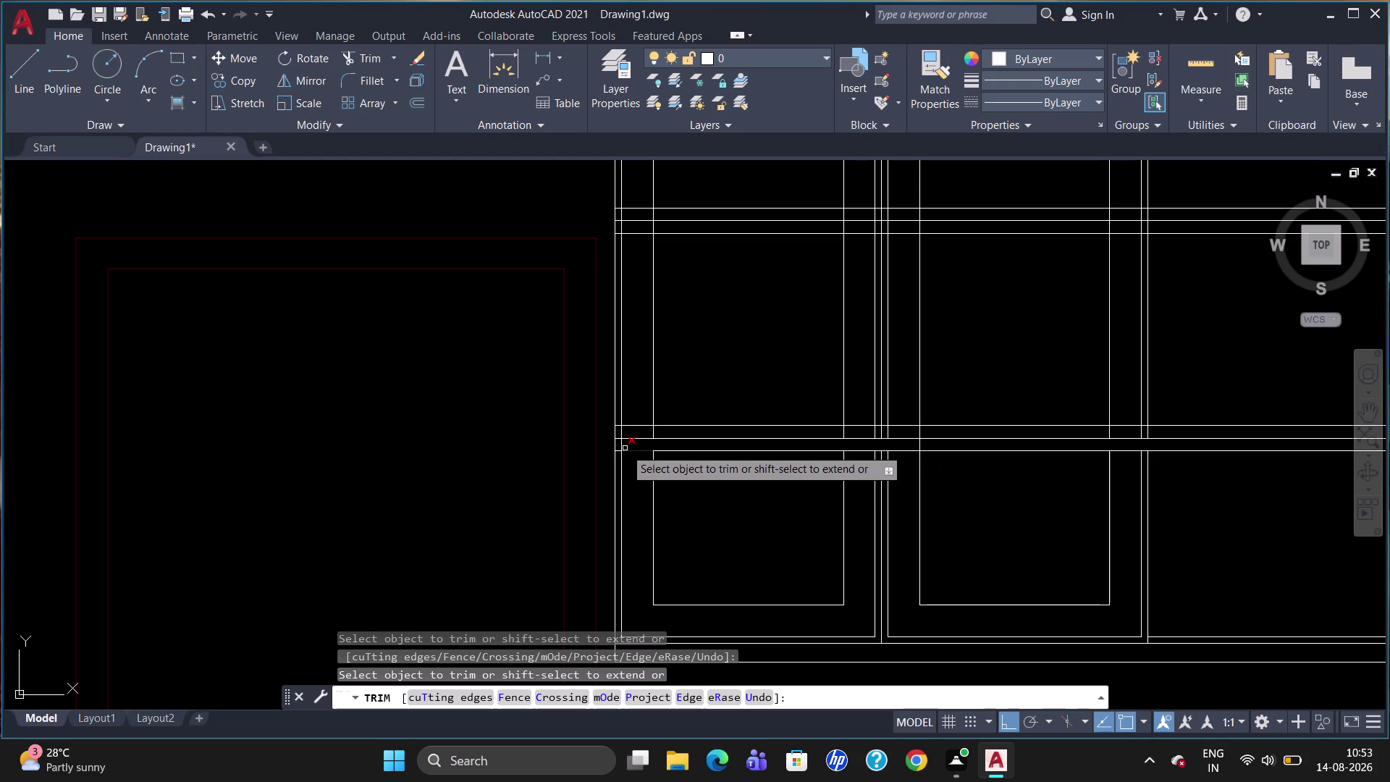
click(622, 444)
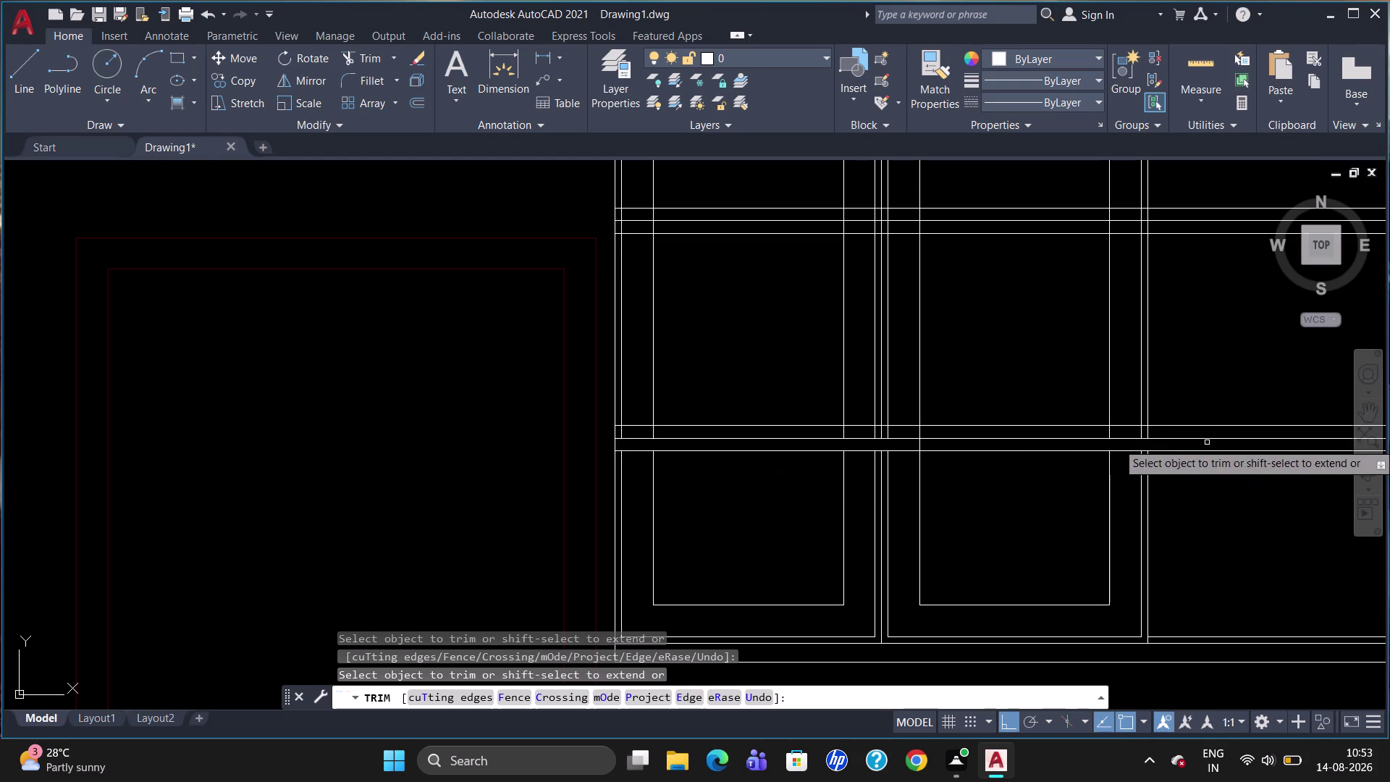
Trim the right-edge shelf pieces and the upper shelf line at each partition.
scroll(down, 3)
scroll(up, 3)
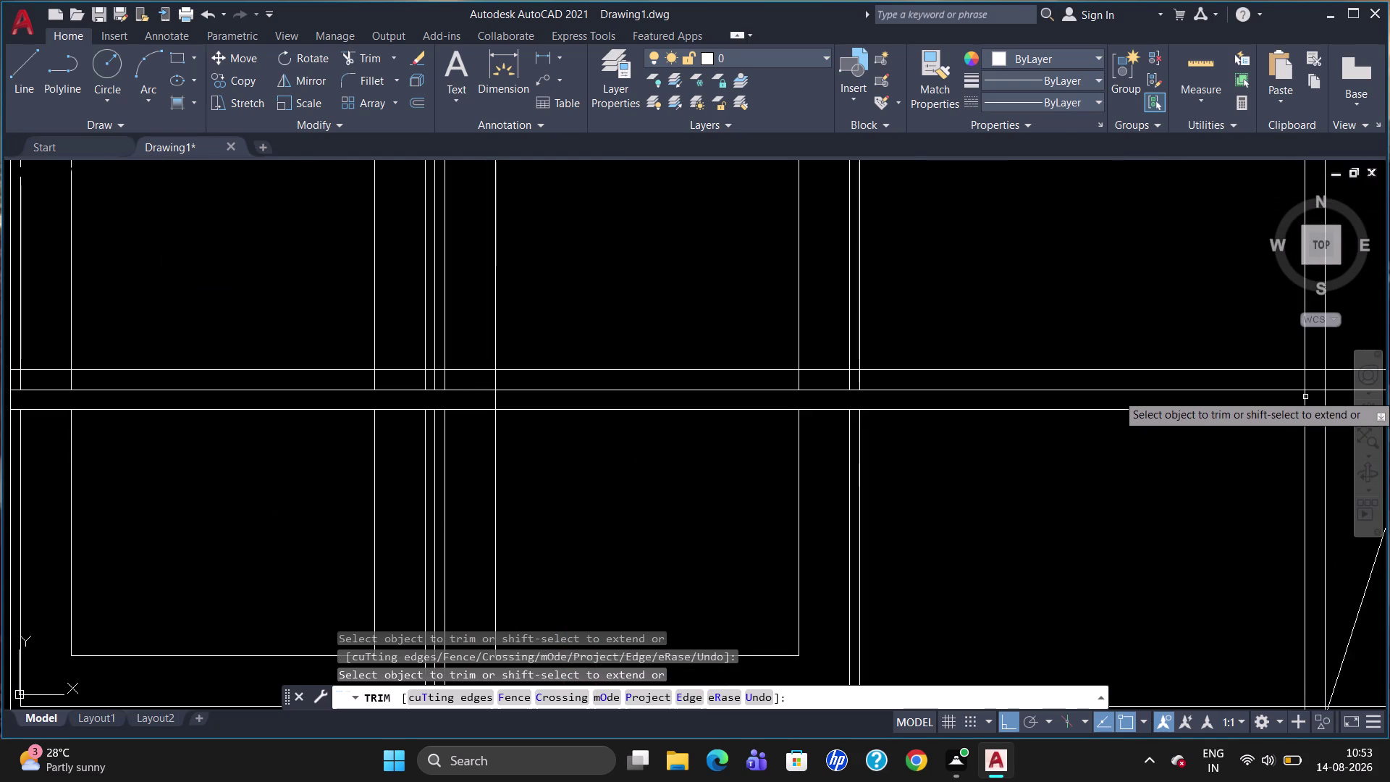
click(1302, 400)
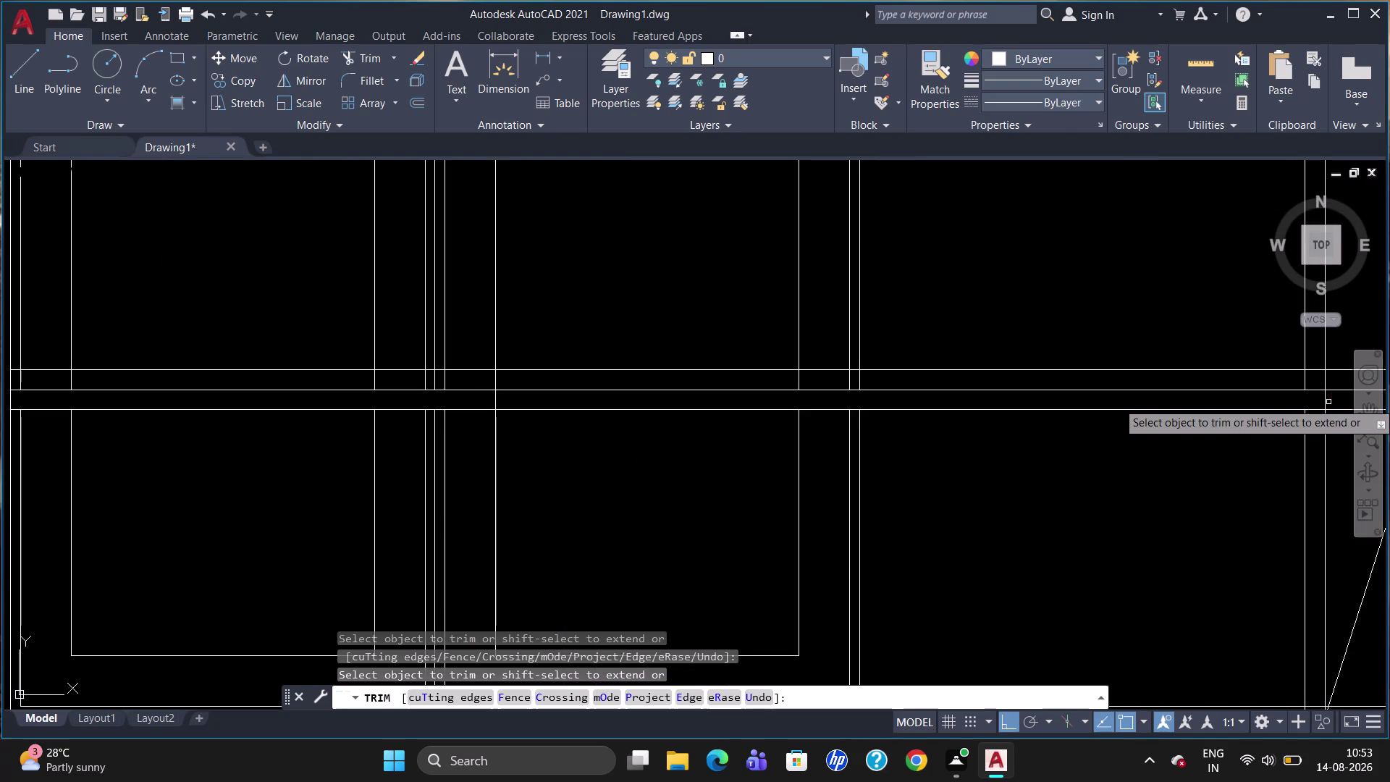
click(1325, 402)
scroll(down, 3)
scroll(down, 3)
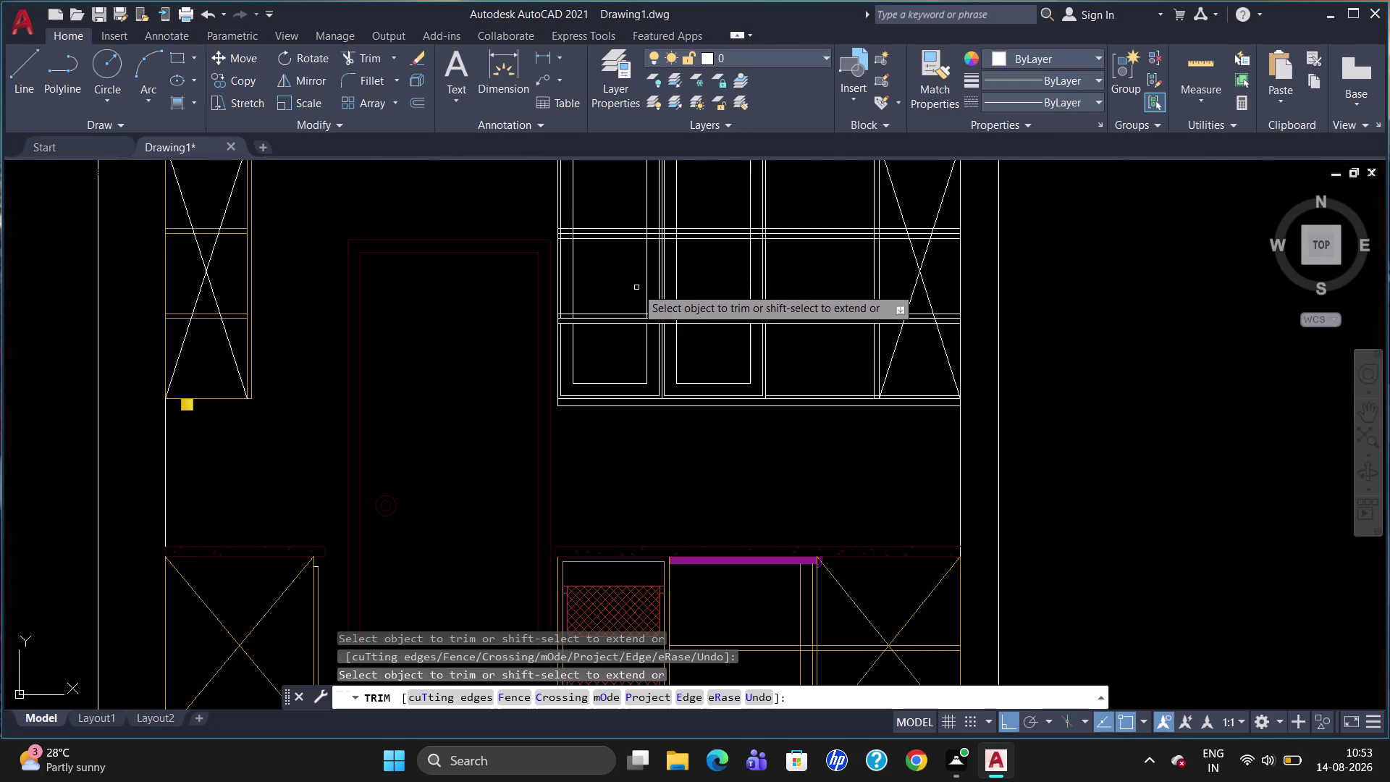
scroll(up, 3)
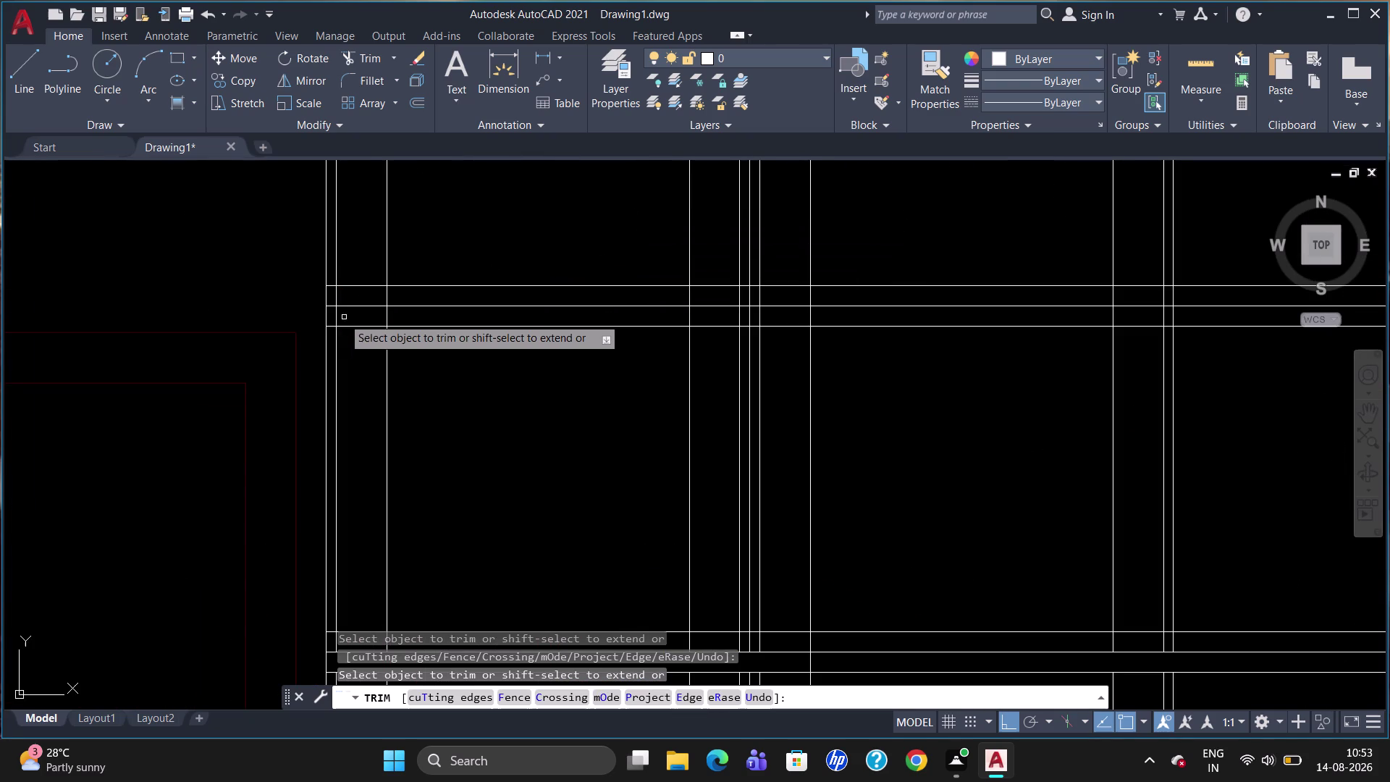
click(335, 315)
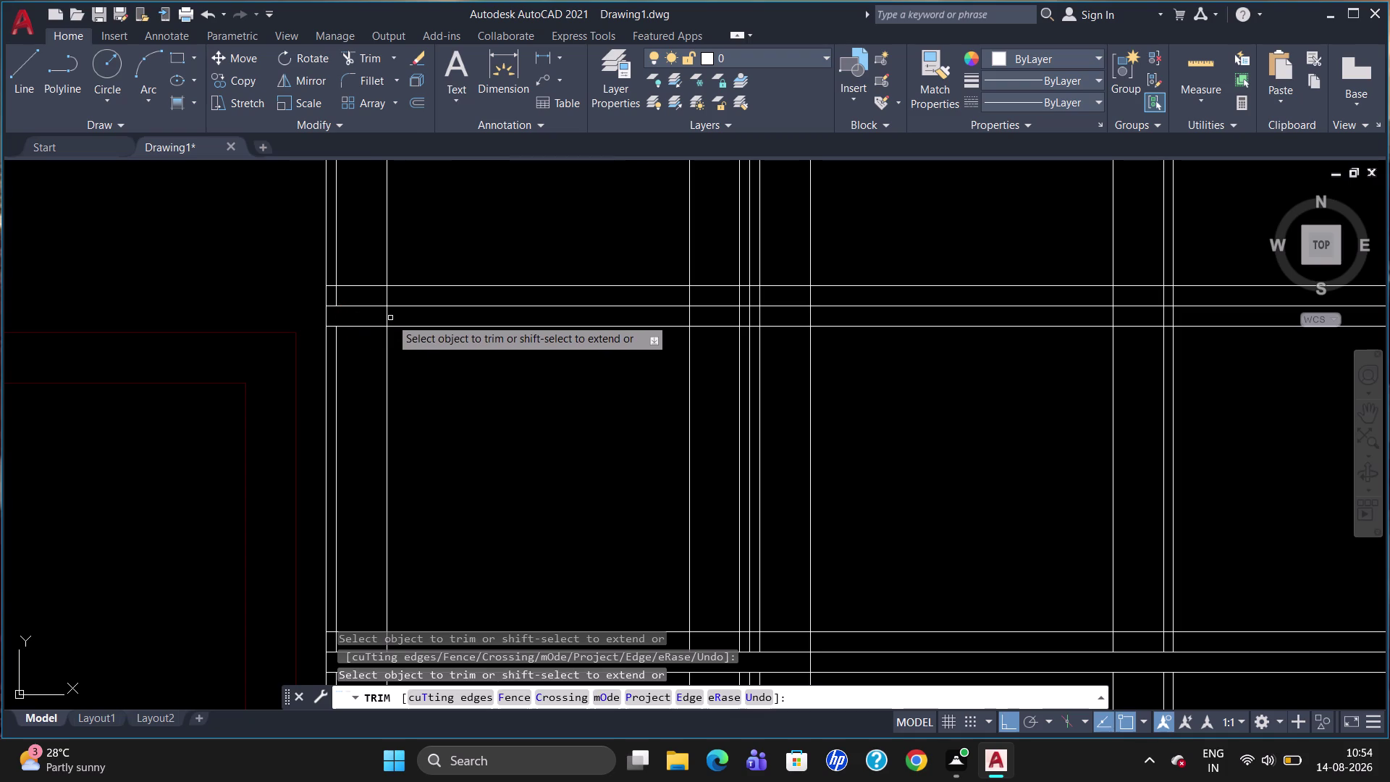
click(388, 316)
click(686, 314)
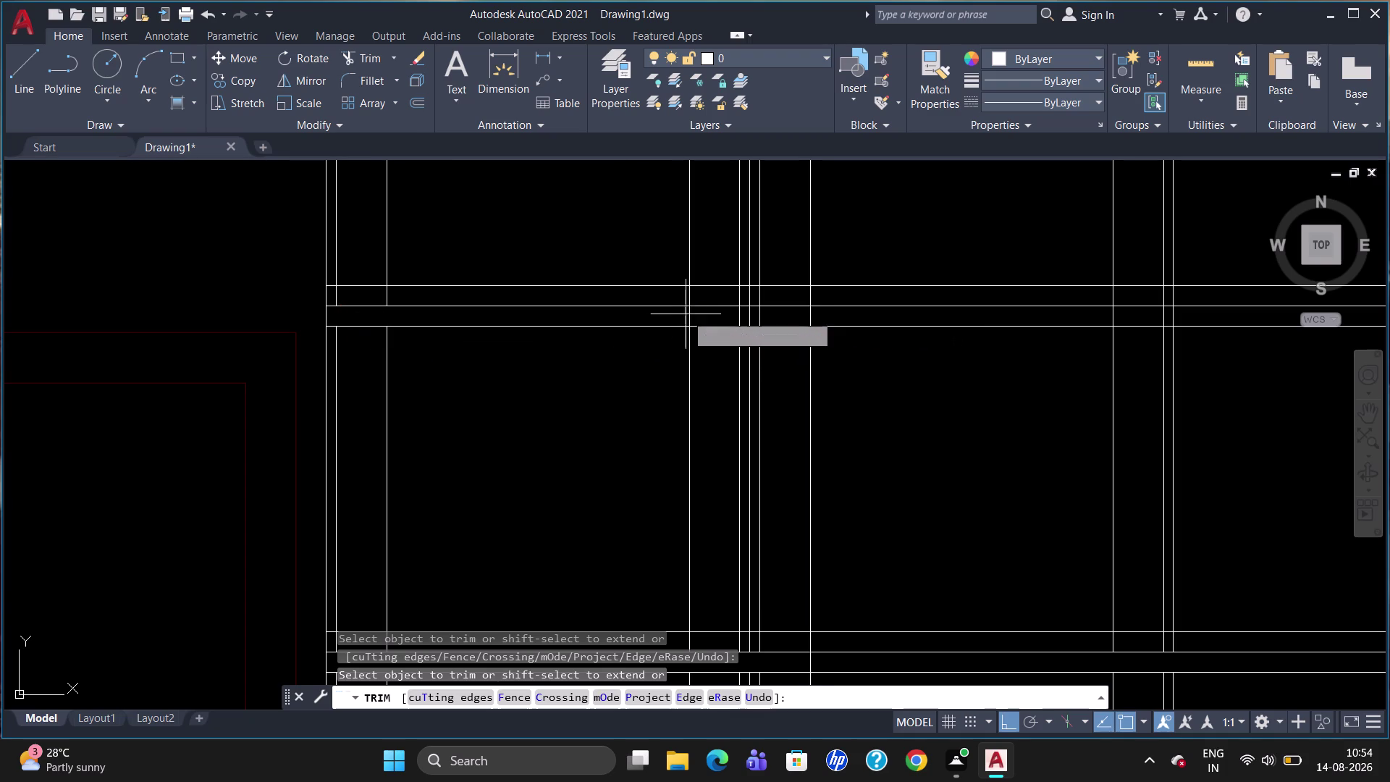
click(765, 320)
click(808, 315)
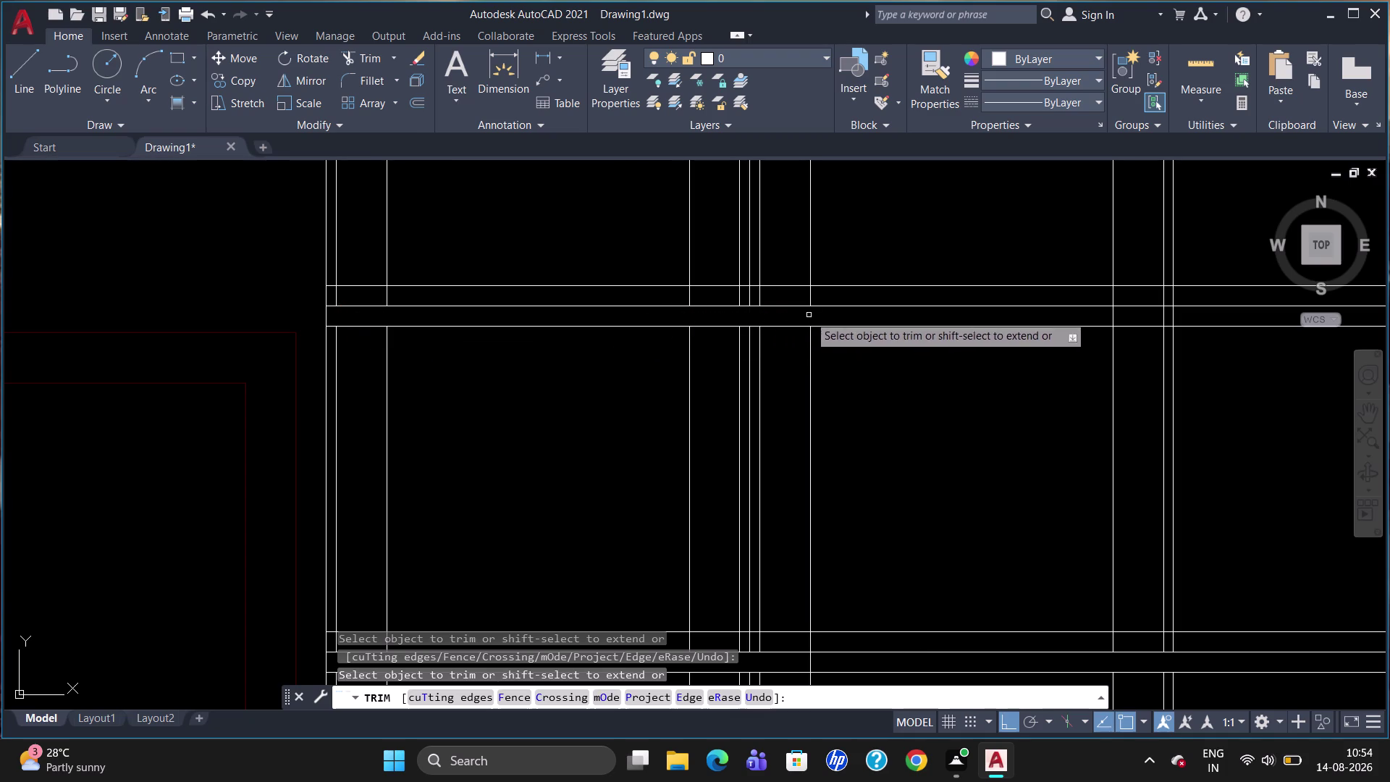
click(1114, 314)
click(1165, 315)
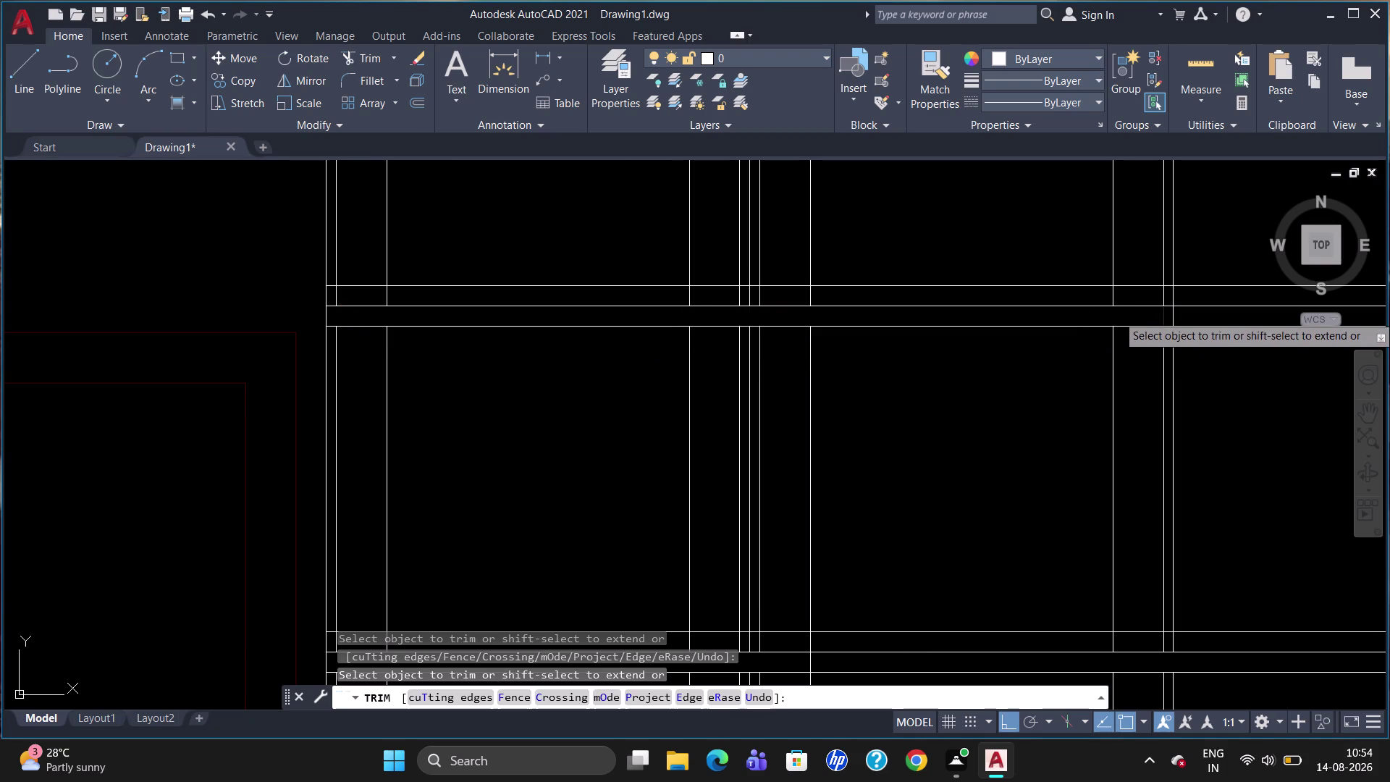
Trim the remaining shelf line pieces inside the narrow right cabinet.
scroll(down, 3)
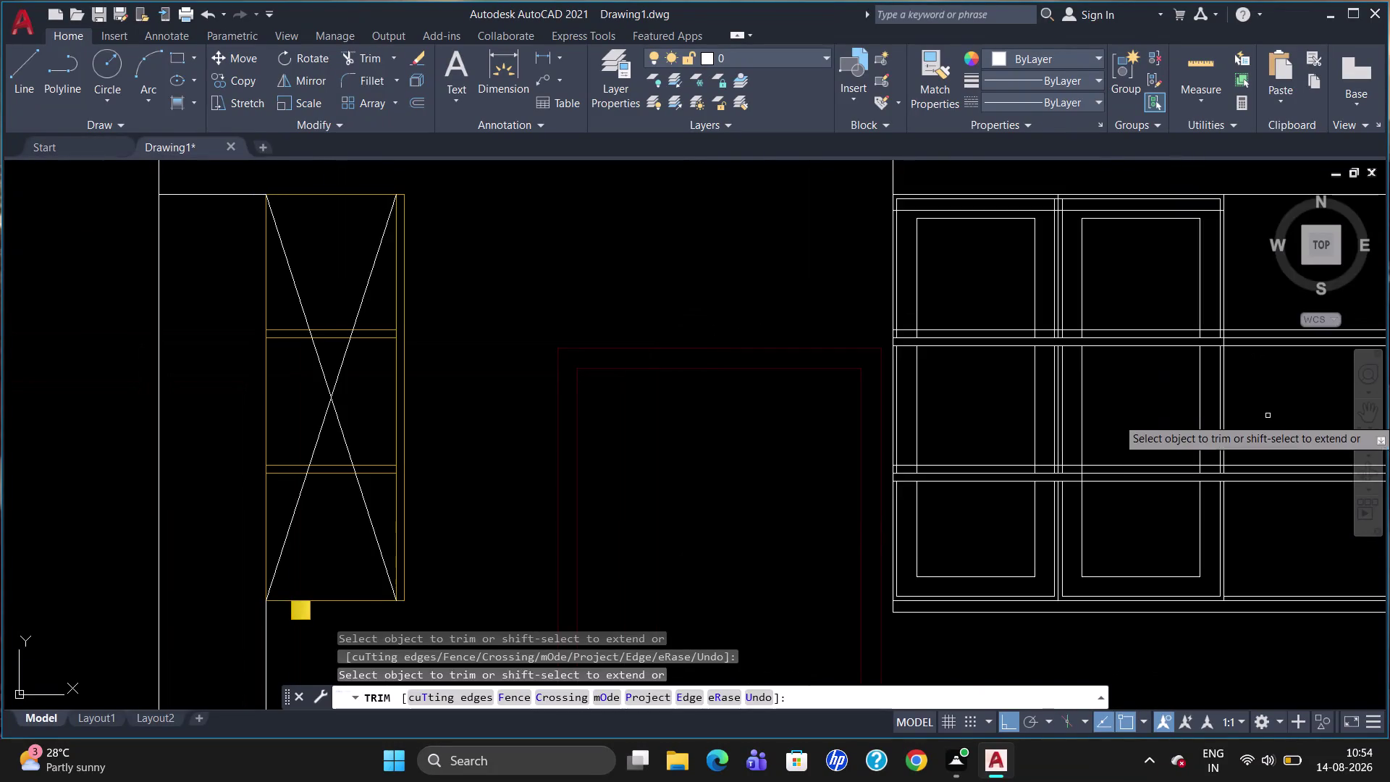
scroll(up, 3)
scroll(down, 3)
scroll(up, 3)
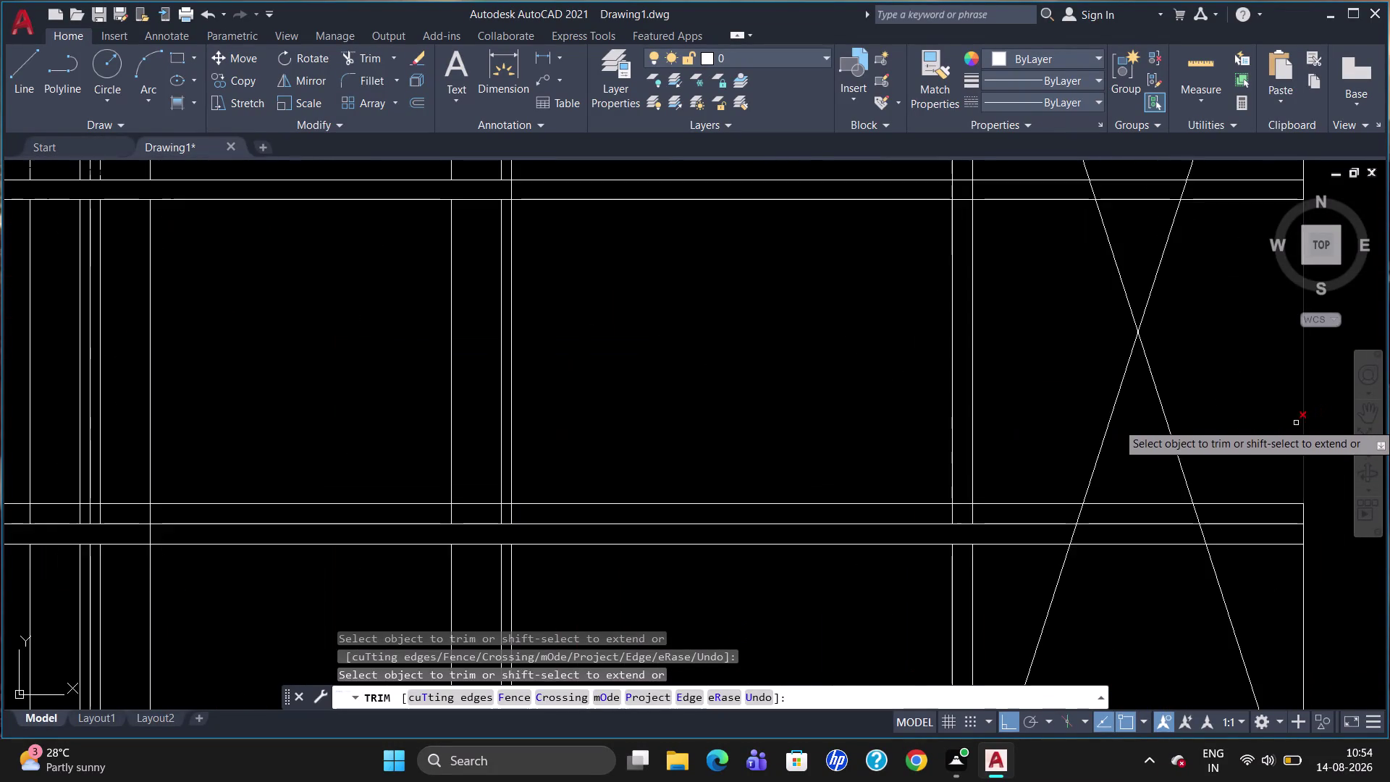
scroll(down, 3)
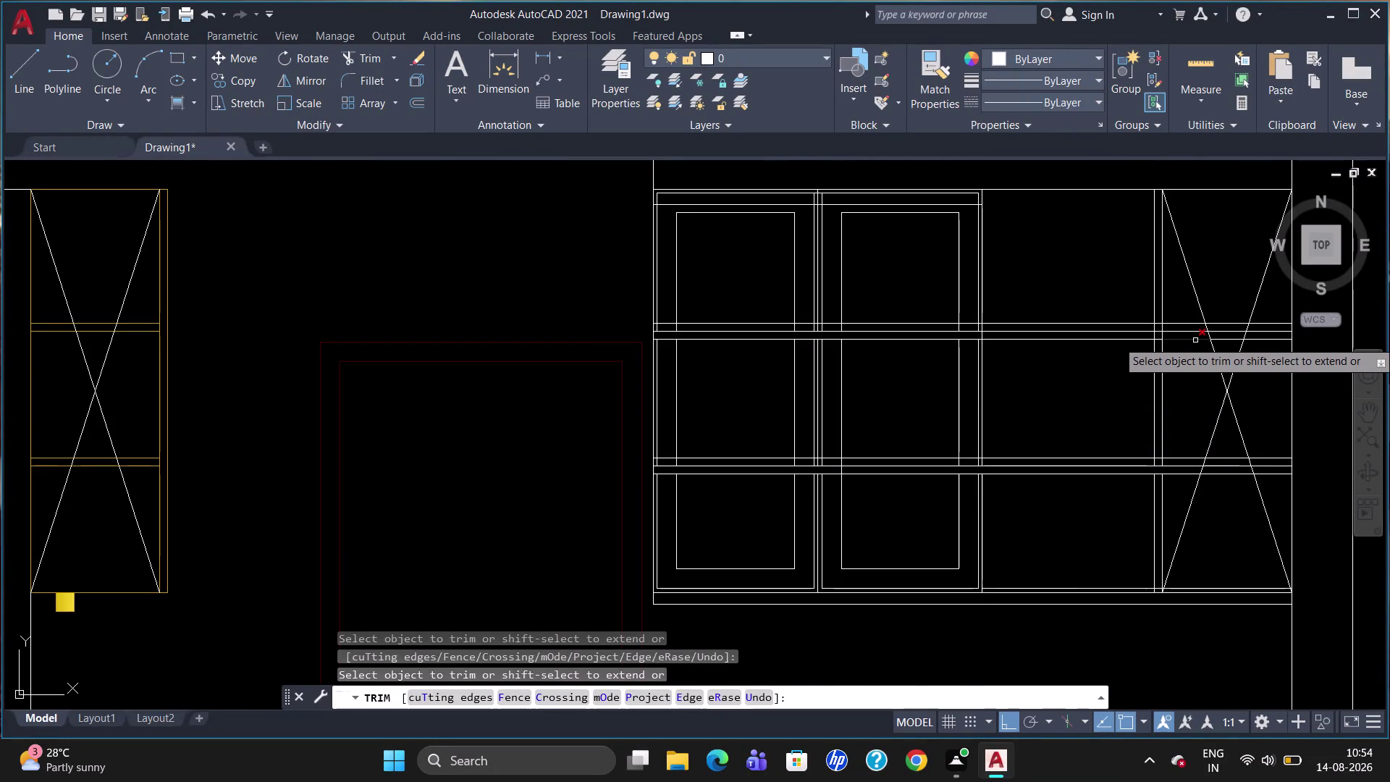
click(1196, 340)
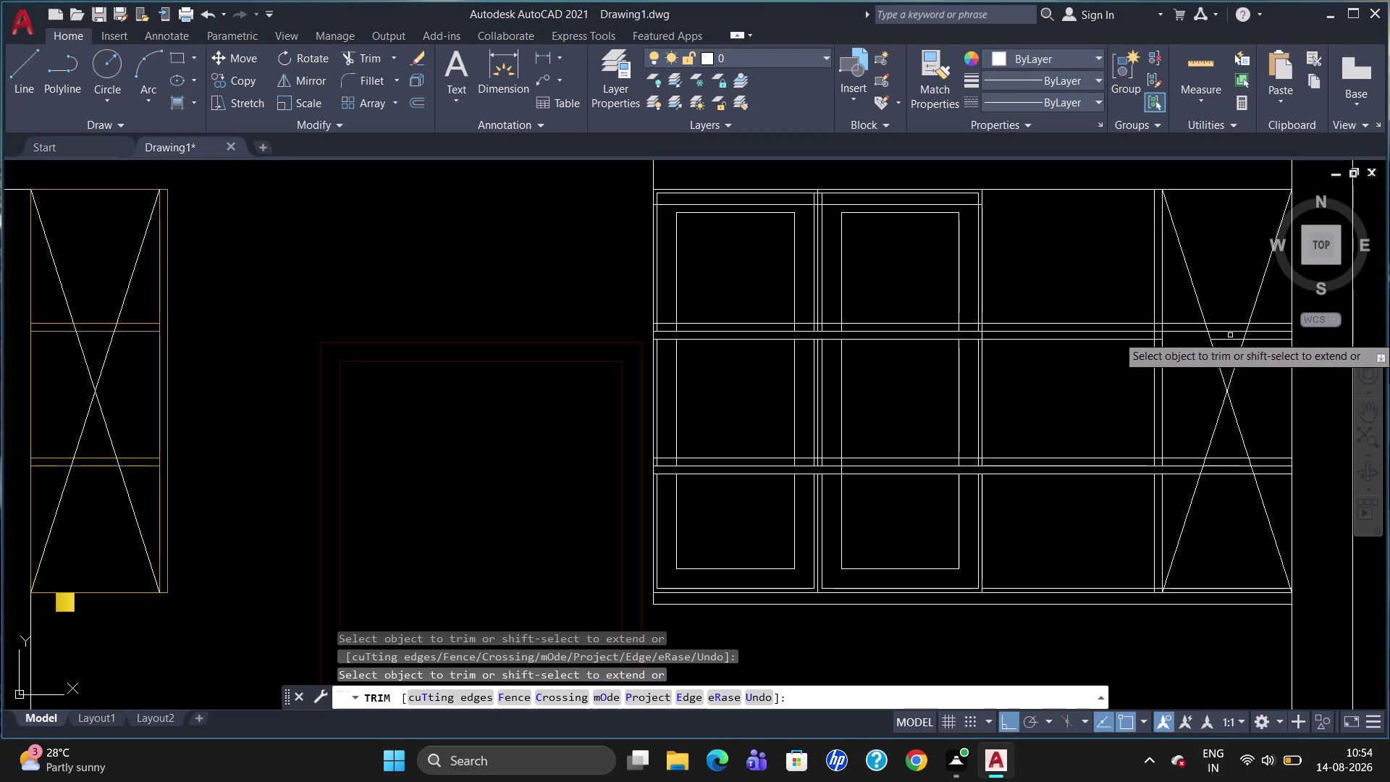
click(1228, 340)
click(1260, 340)
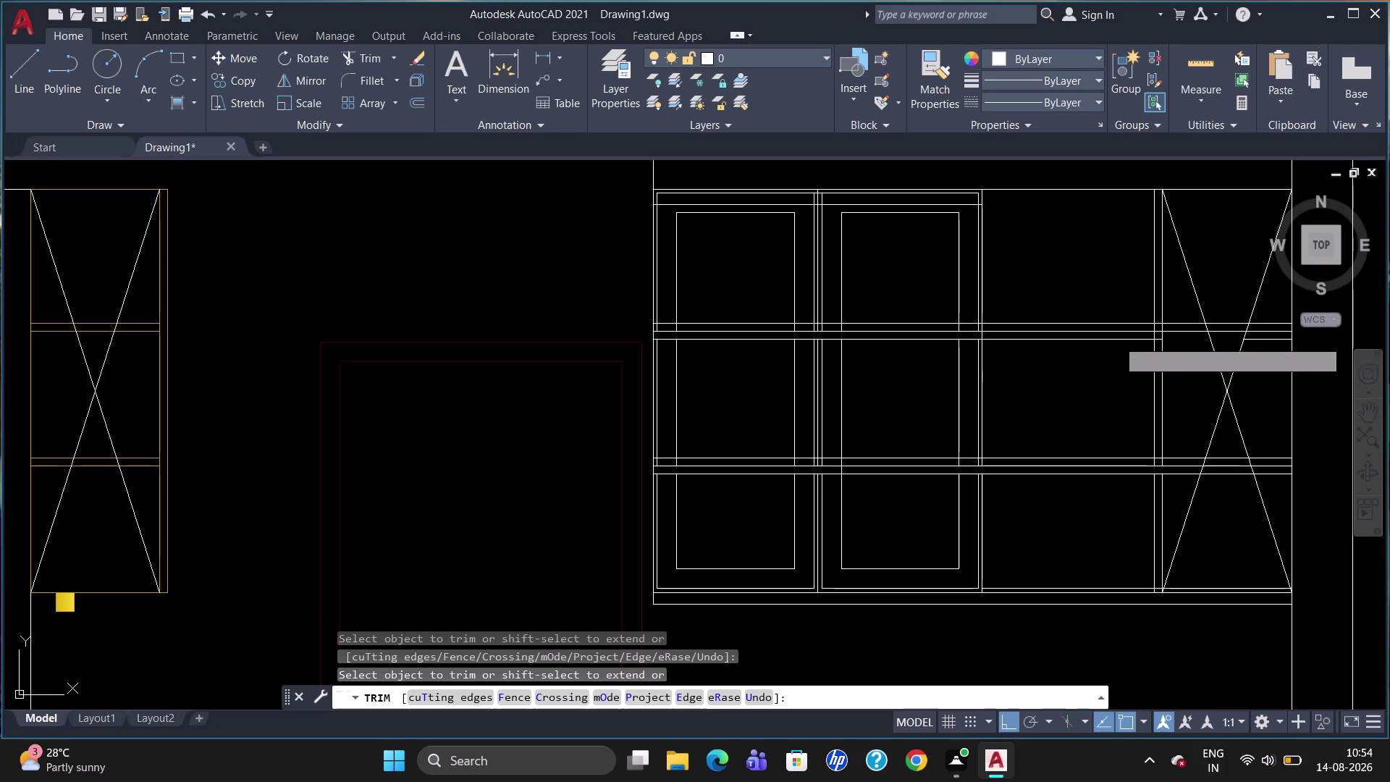
click(1261, 341)
key(Escape)
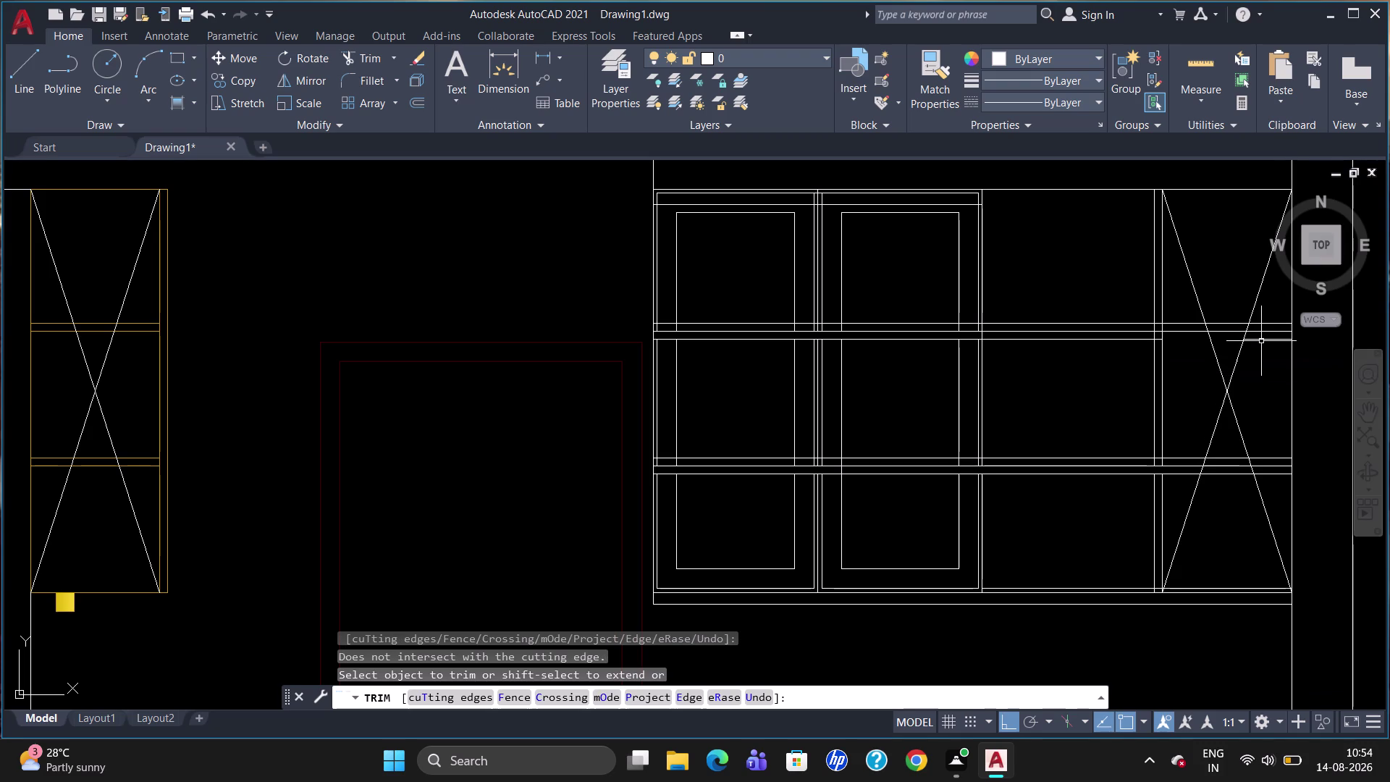
click(1261, 341)
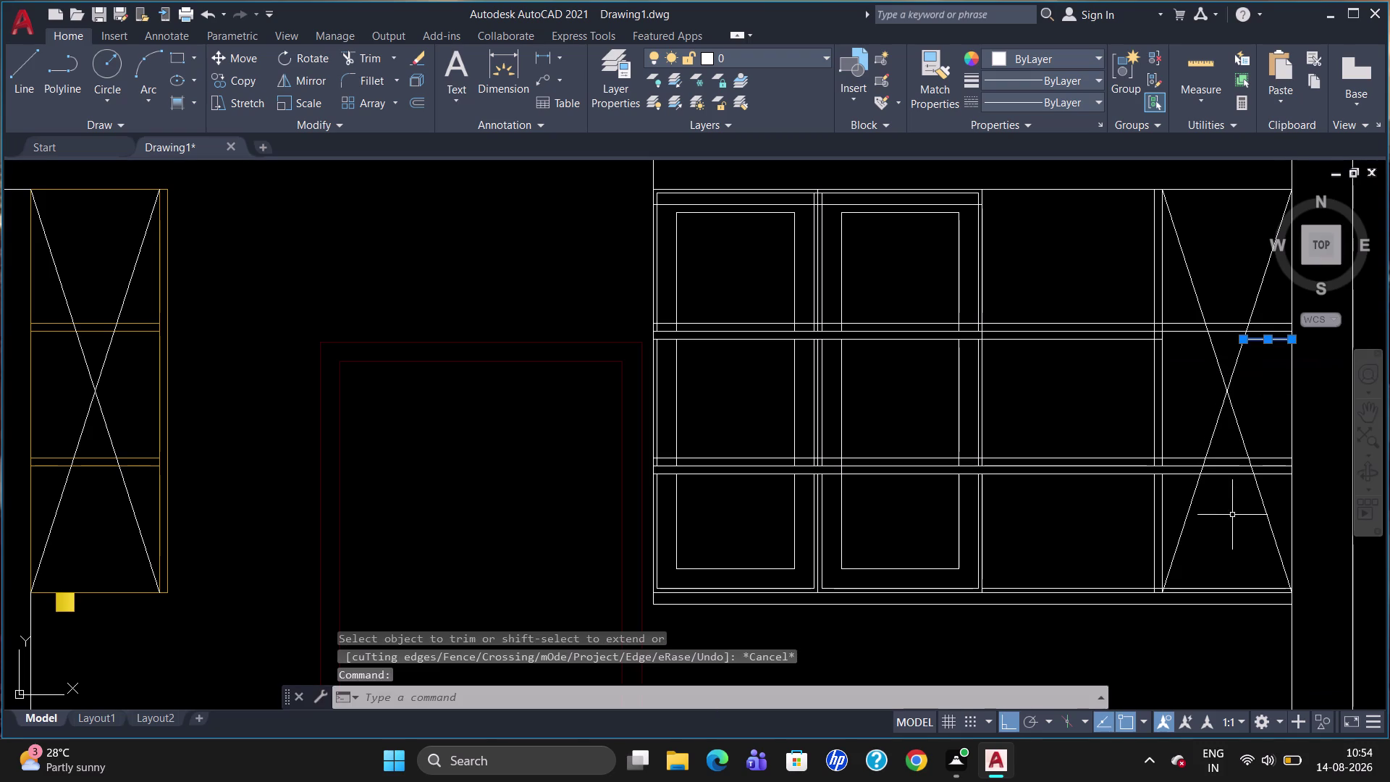
click(1227, 472)
Trim three more shelf line pieces in the right cabinet.
key(Escape)
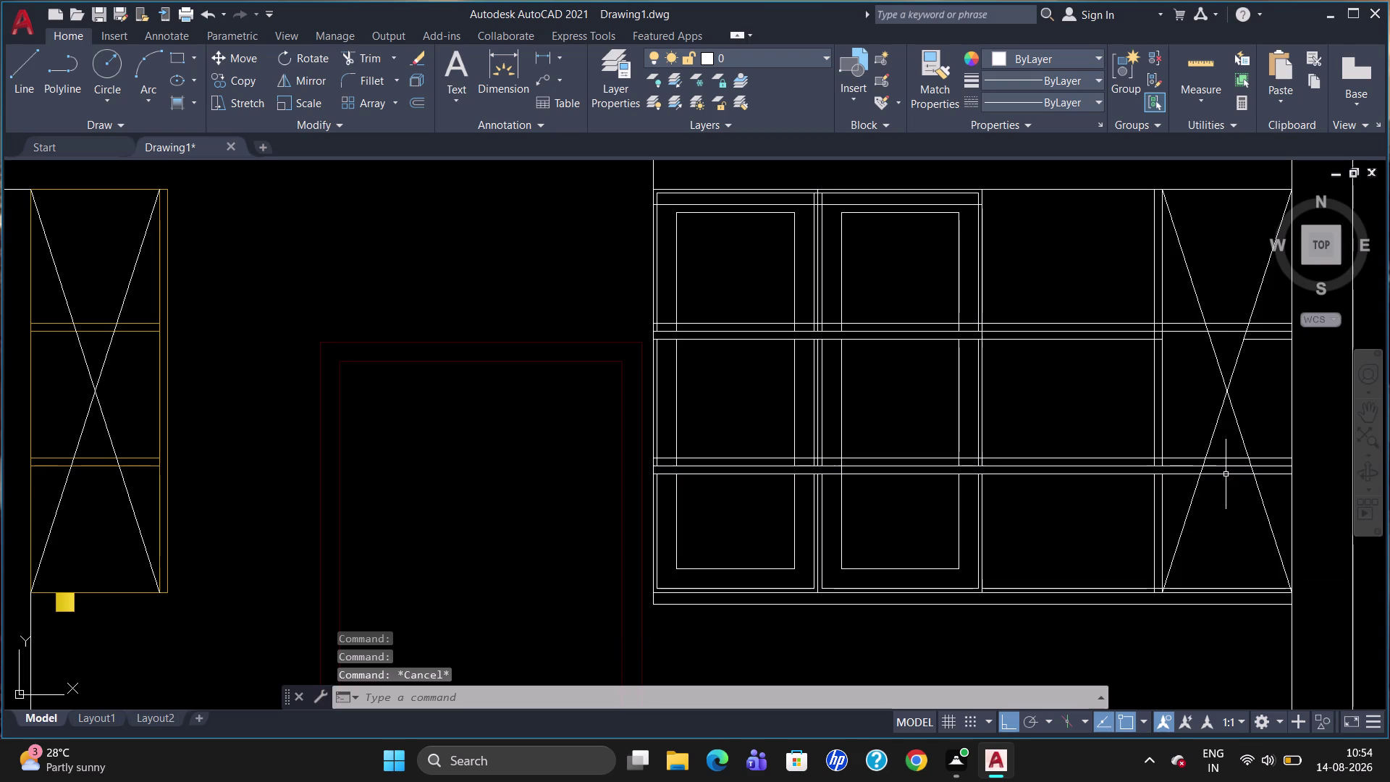
scroll(up, 3)
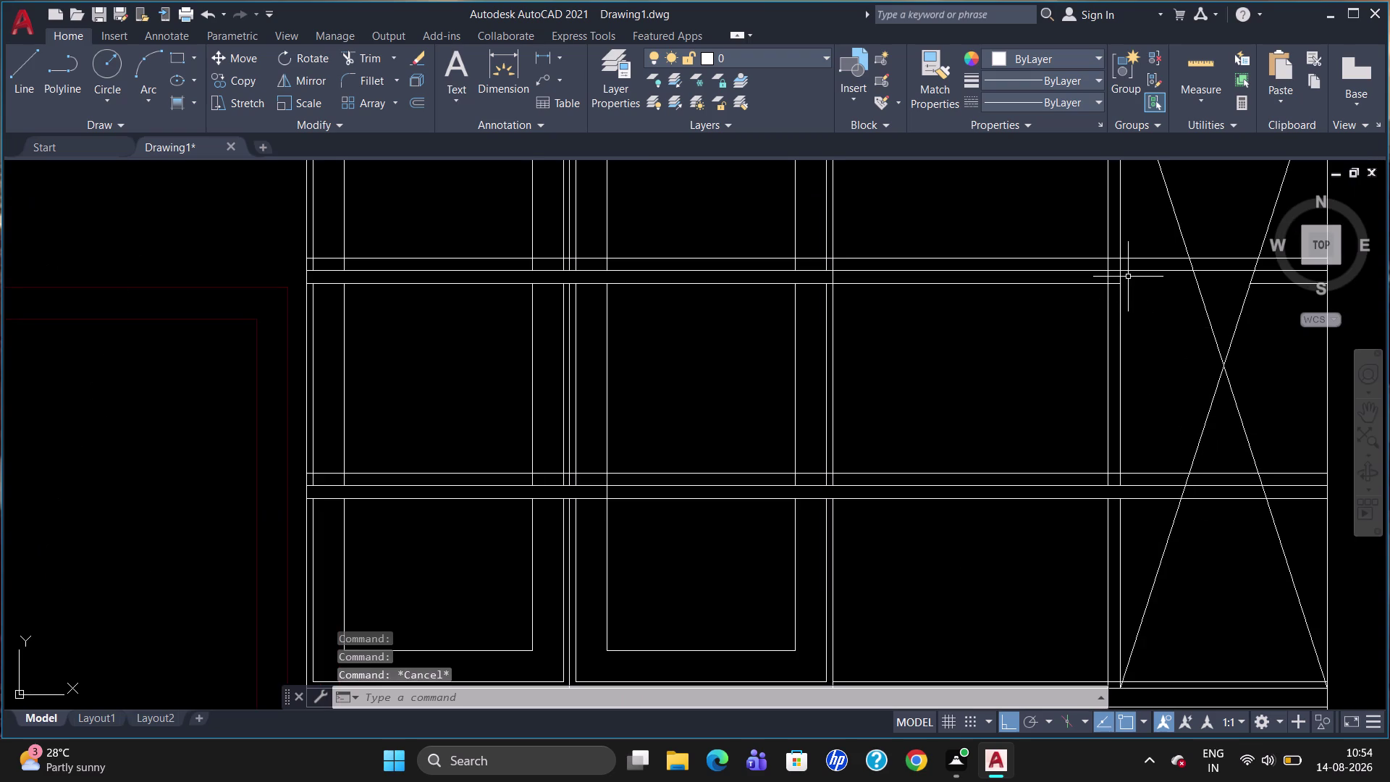
scroll(up, 3)
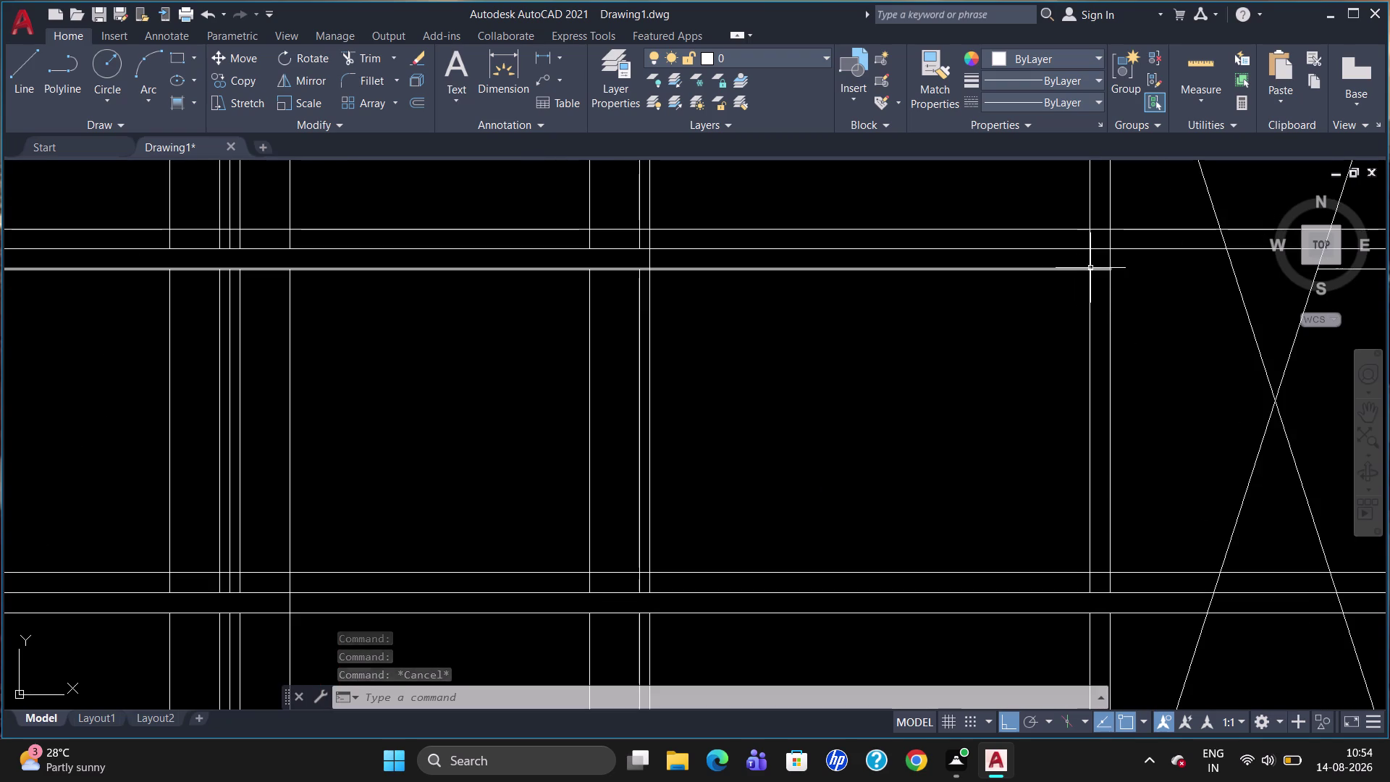
text(TR)
key(Return)
key(Return)
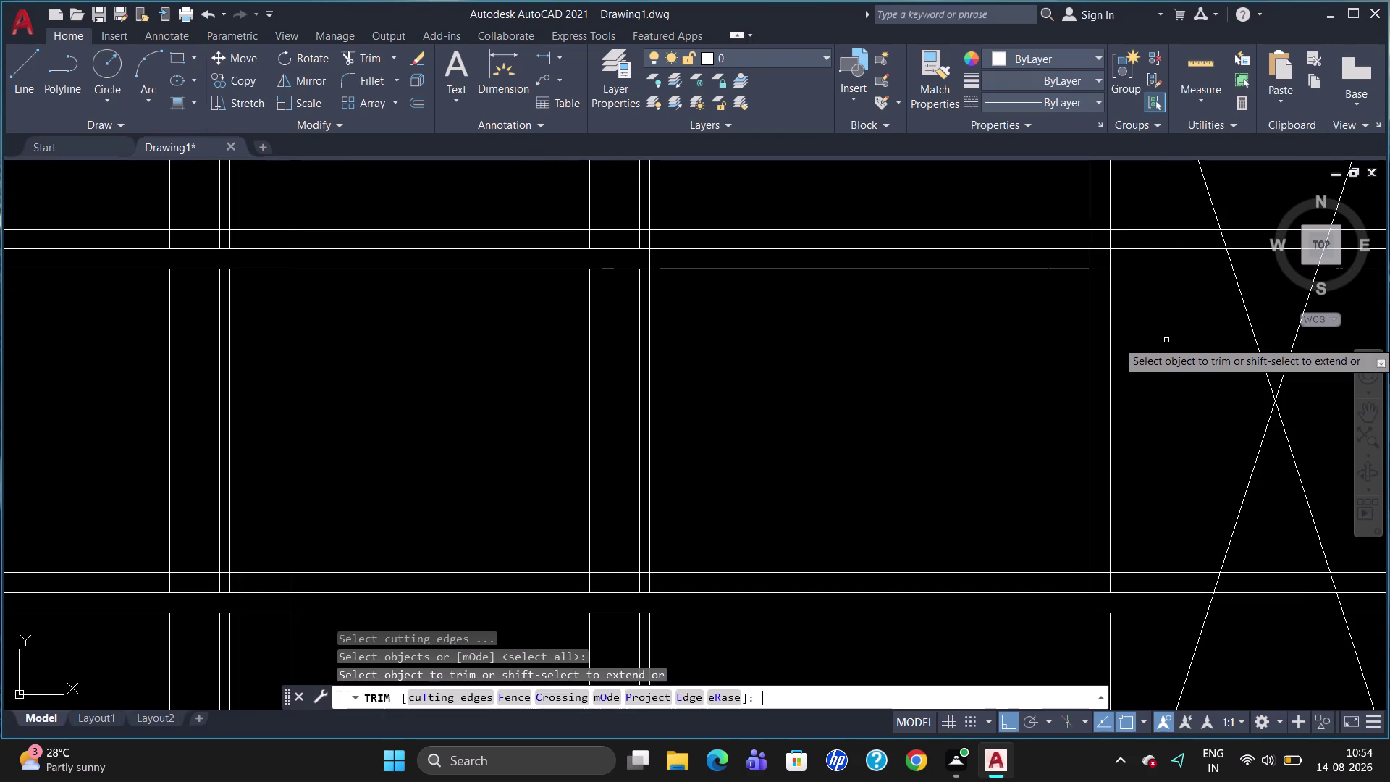
click(1101, 270)
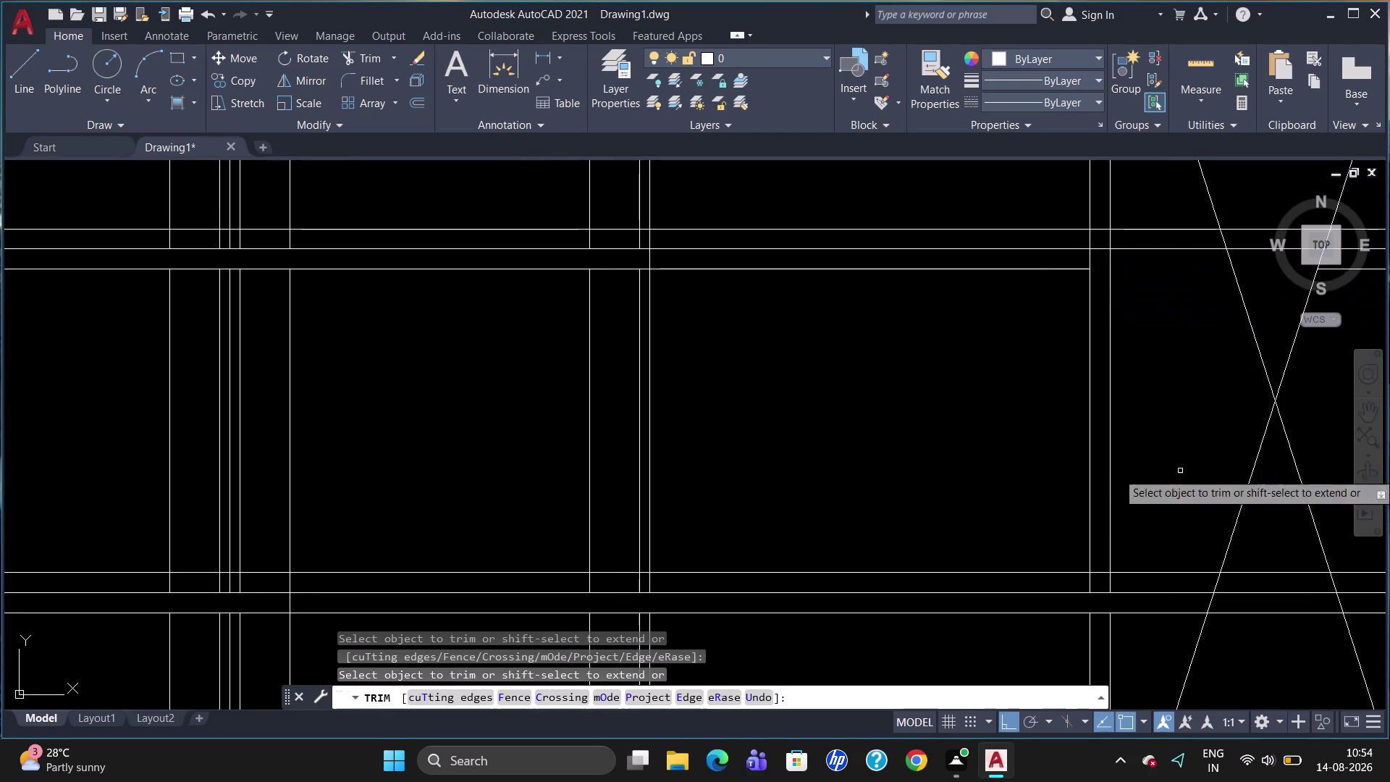
click(1182, 612)
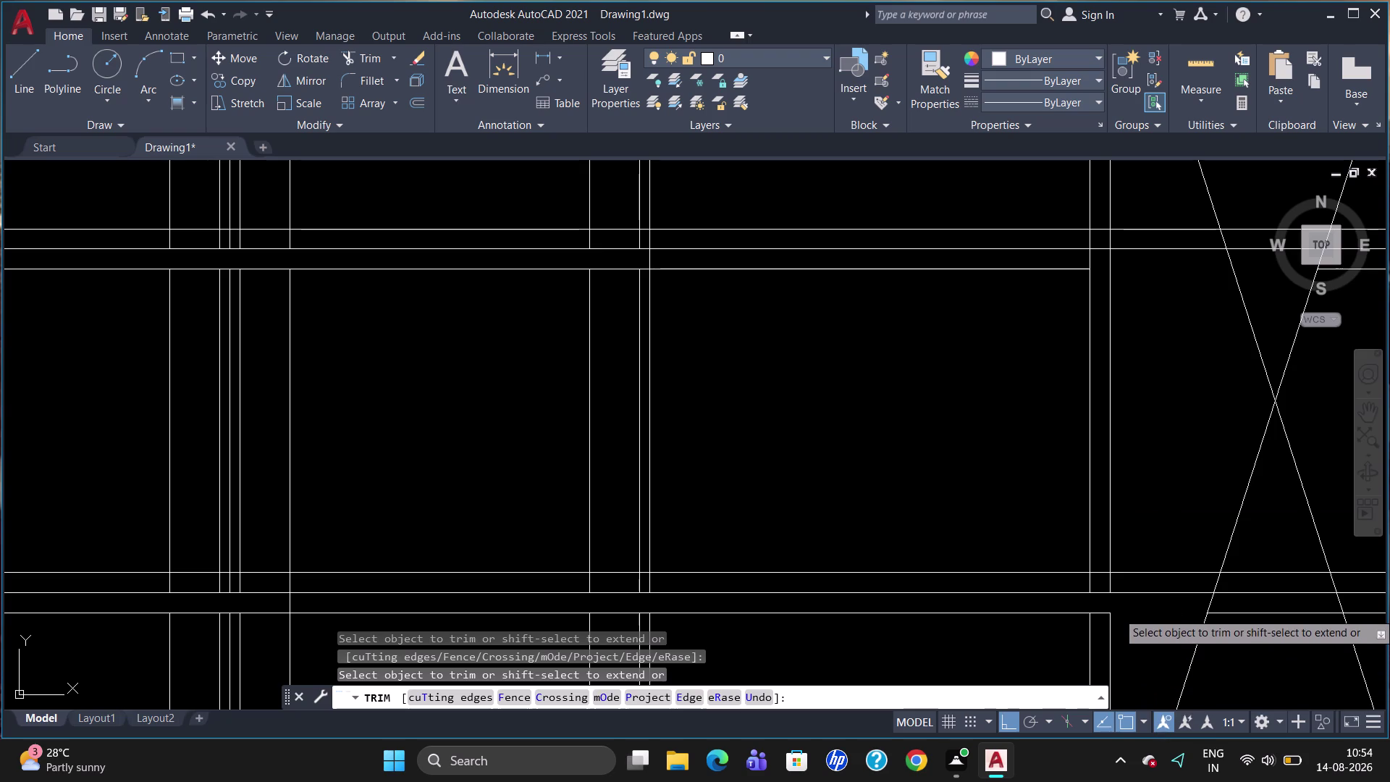
click(1256, 614)
scroll(down, 3)
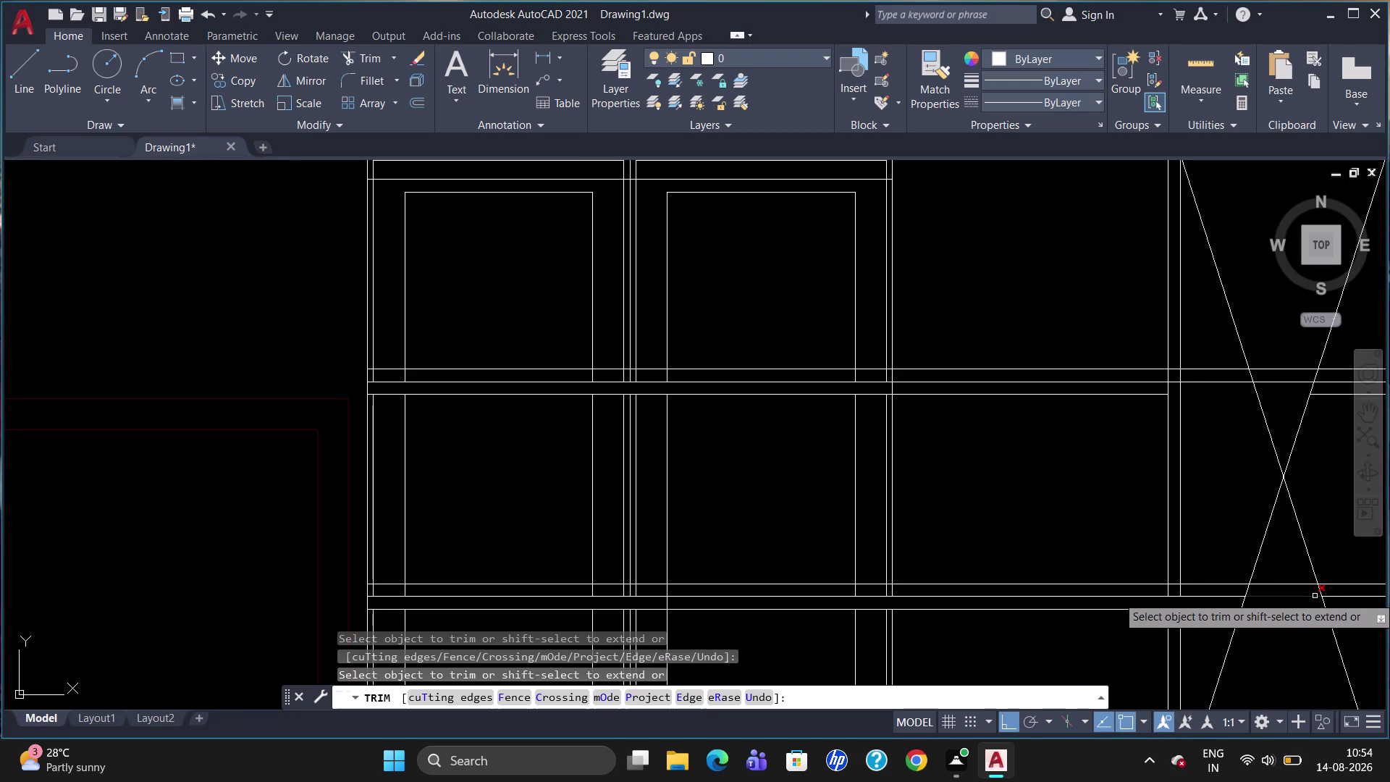
scroll(down, 3)
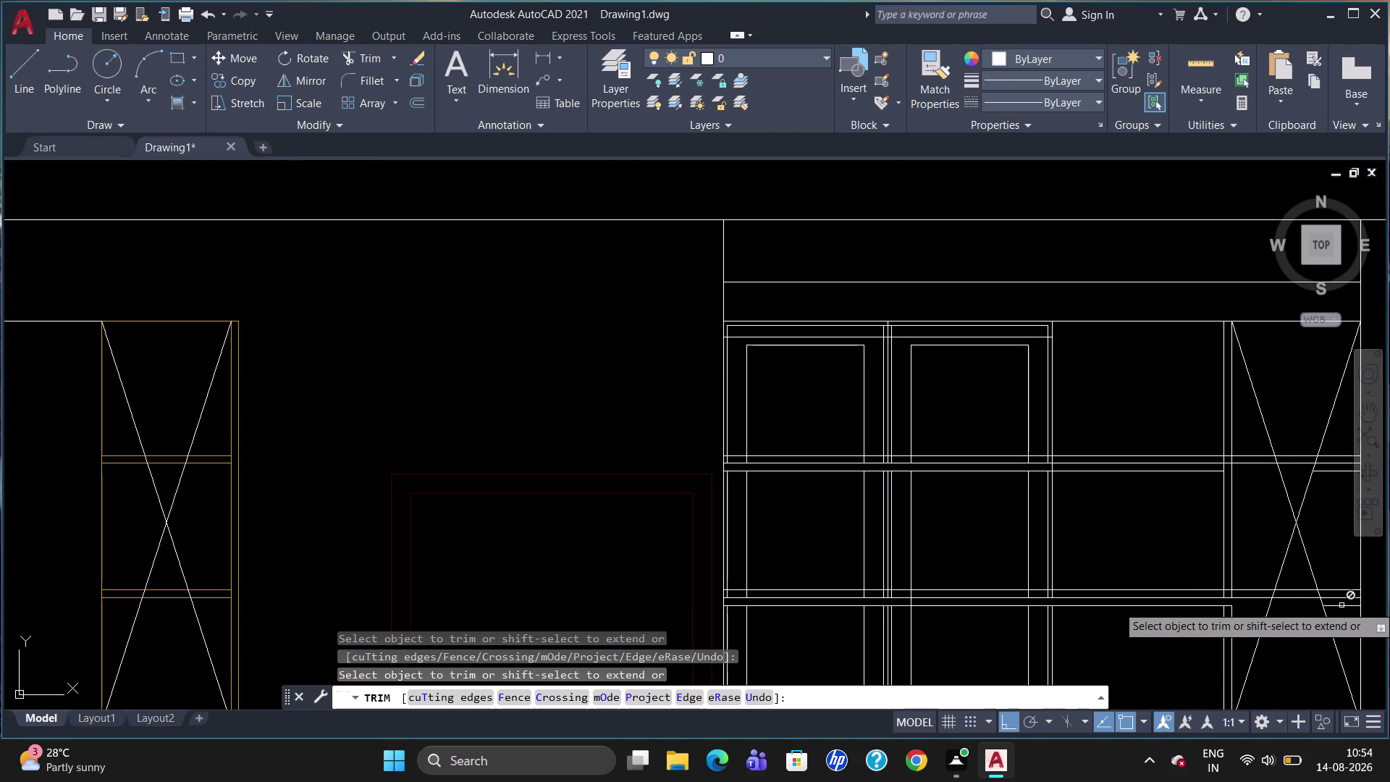
key(Escape)
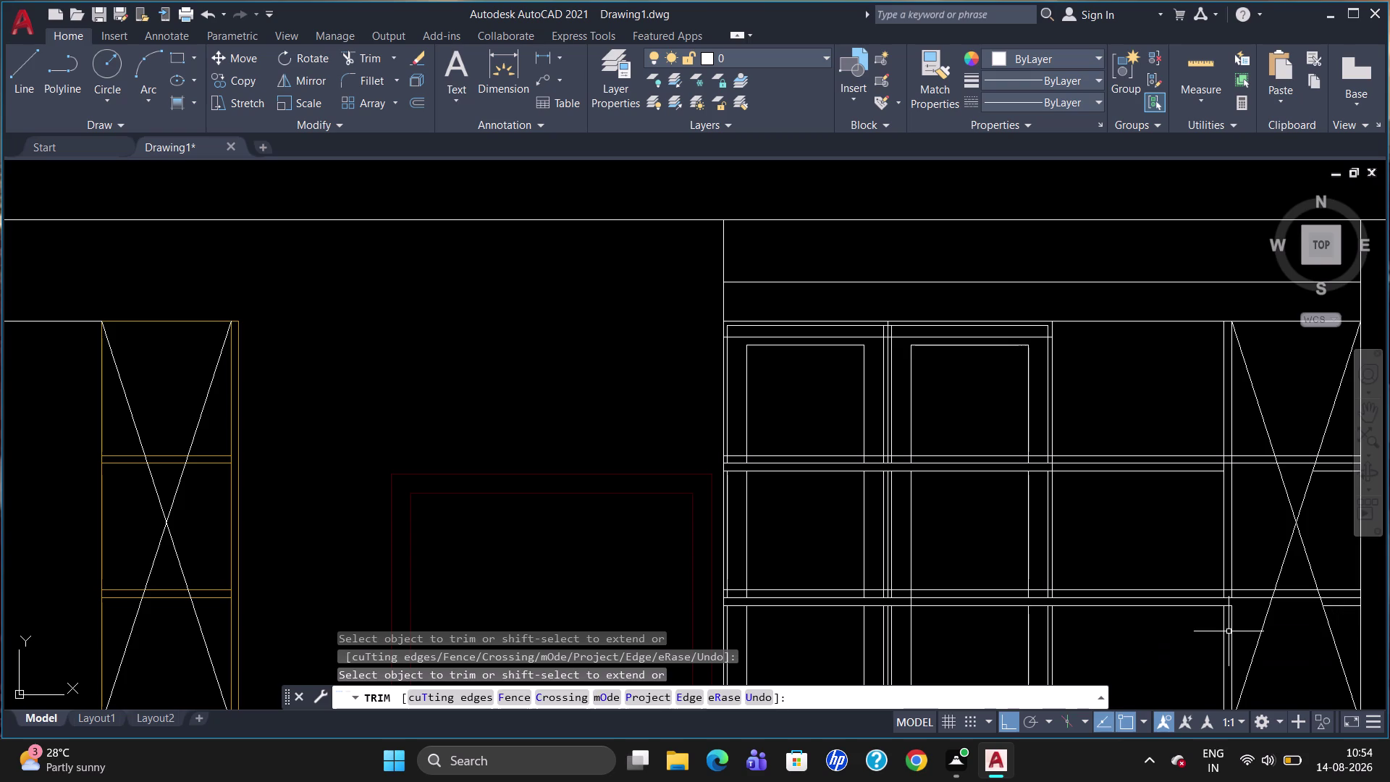
Delete the two stray segments at the shelf end.
click(1345, 605)
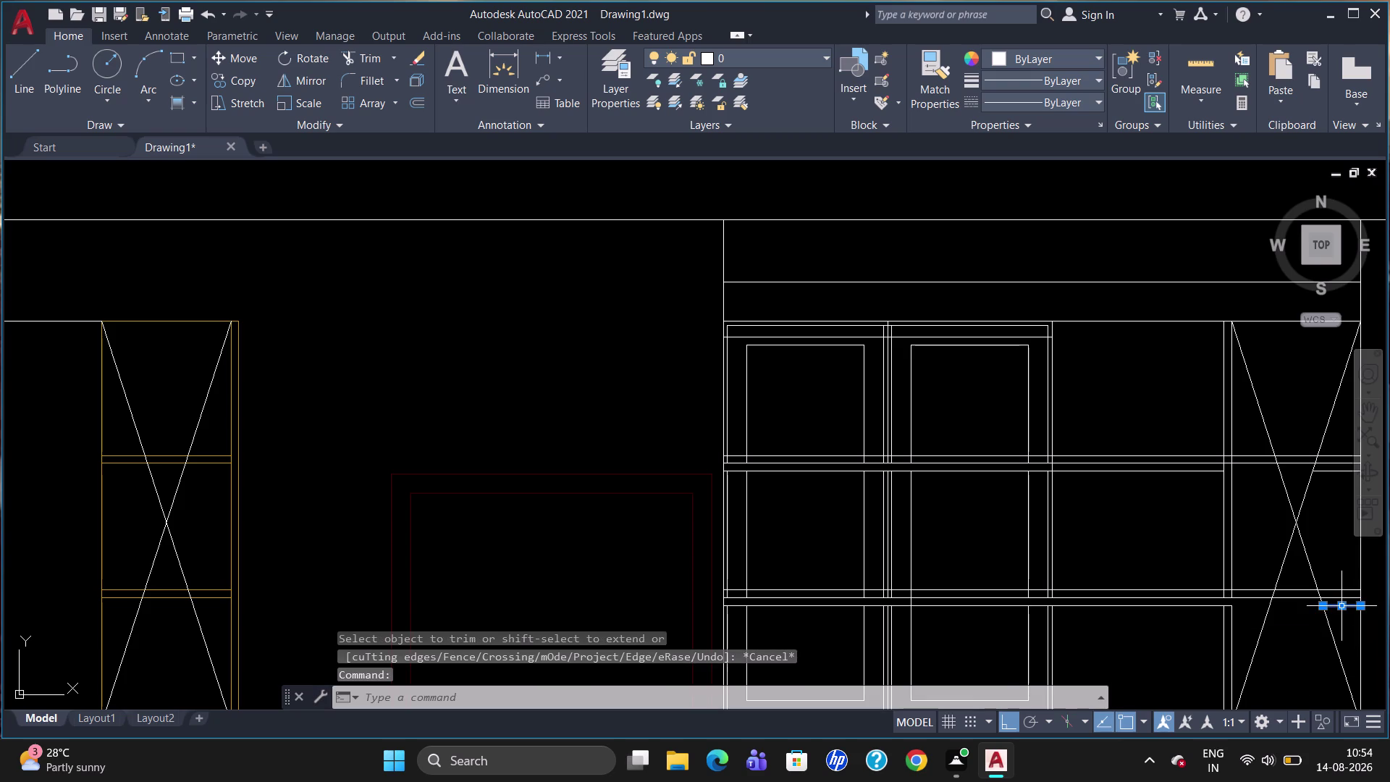
click(1320, 472)
key(Delete)
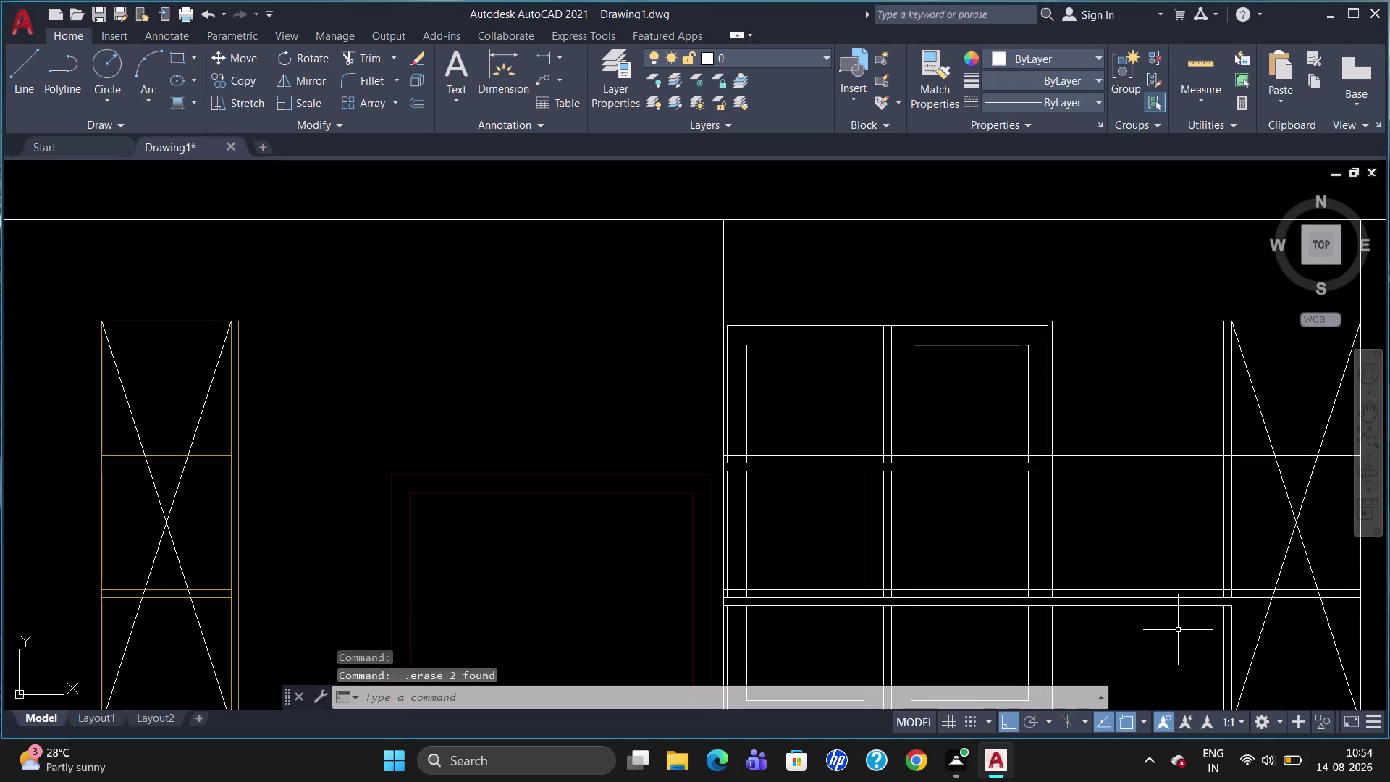
Draw a short line closing the lower shelf strip end.
scroll(up, 3)
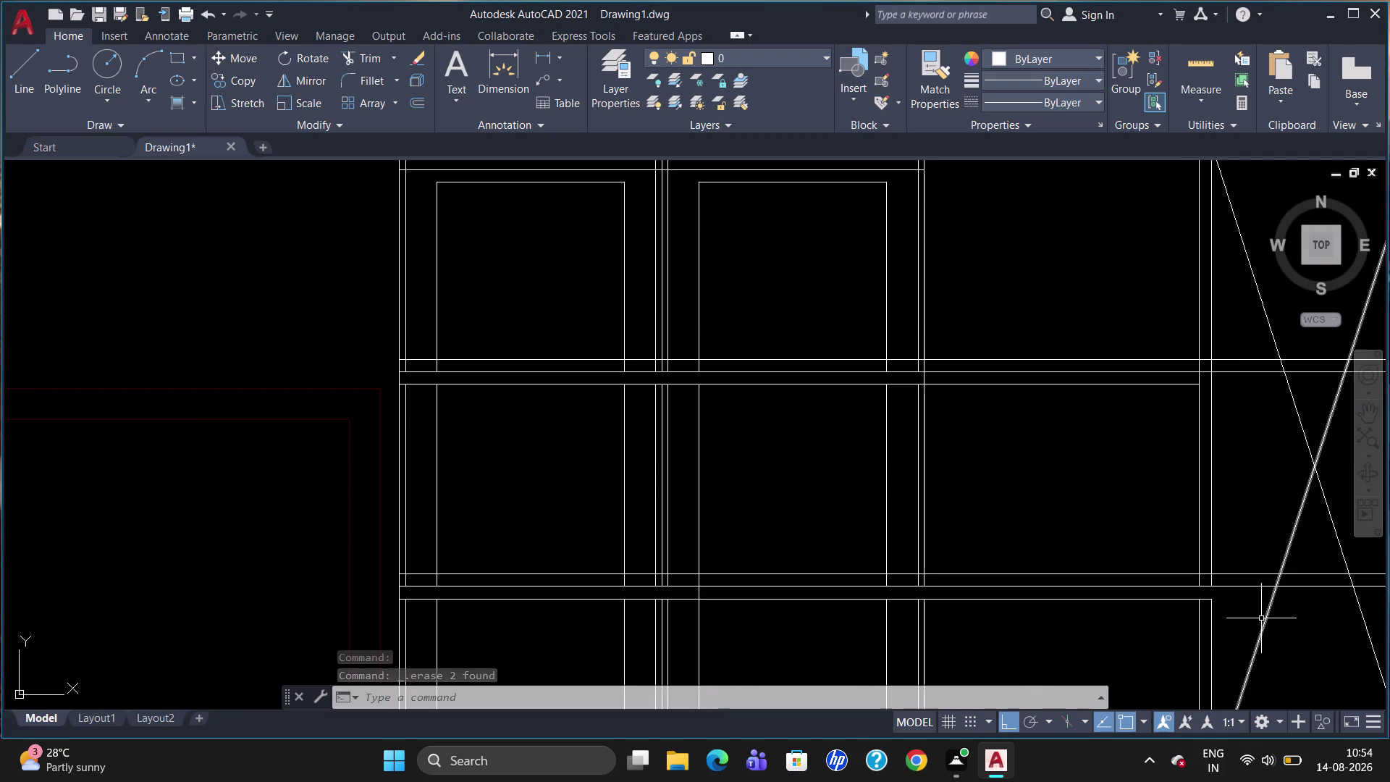
key(l)
key(Return)
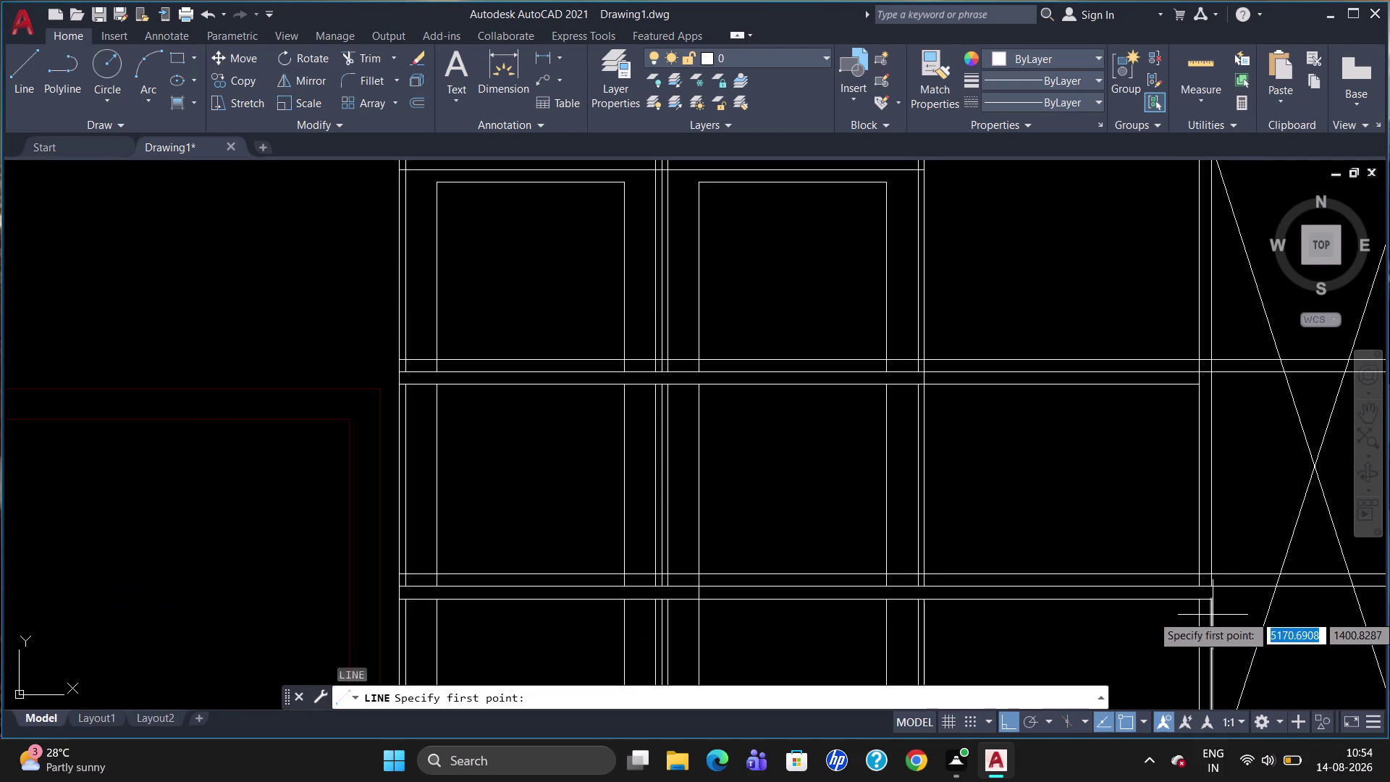
click(1217, 606)
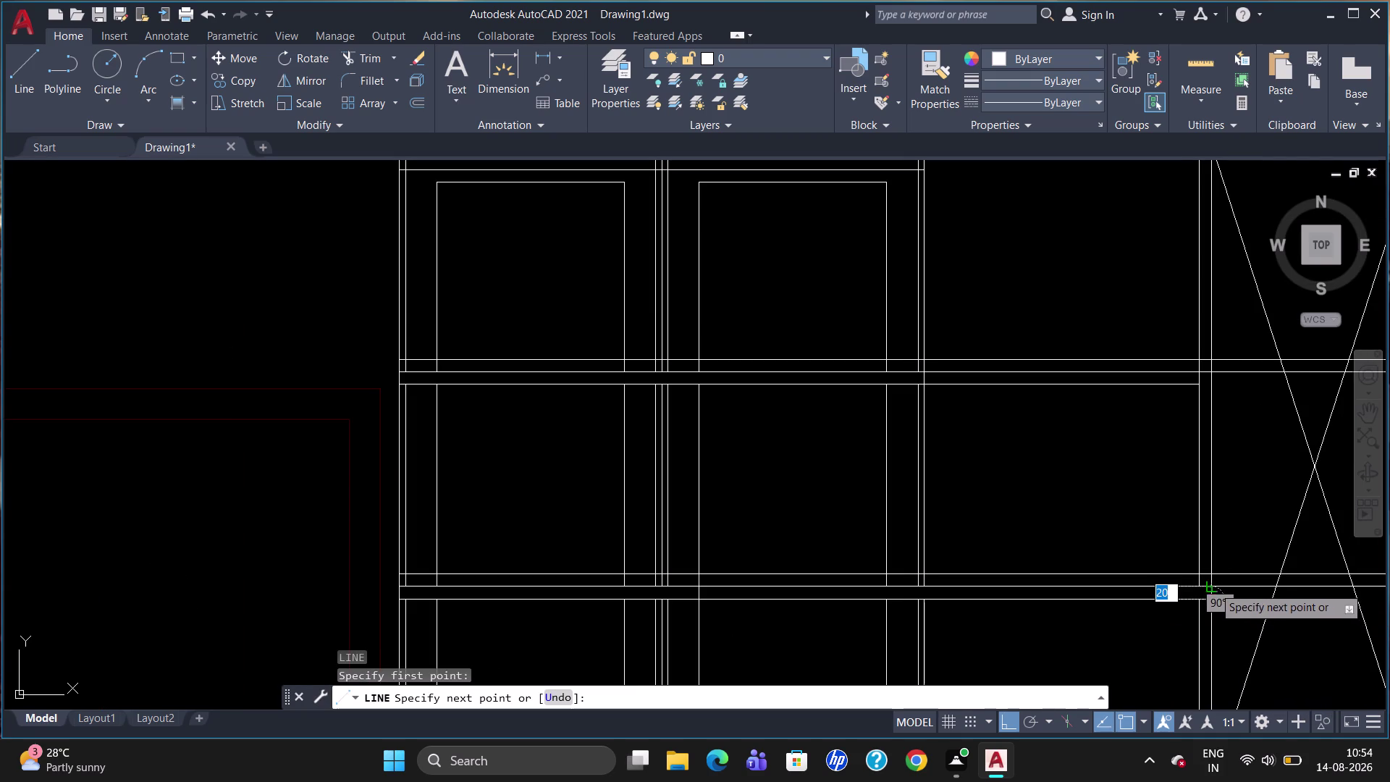
click(1212, 583)
key(Escape)
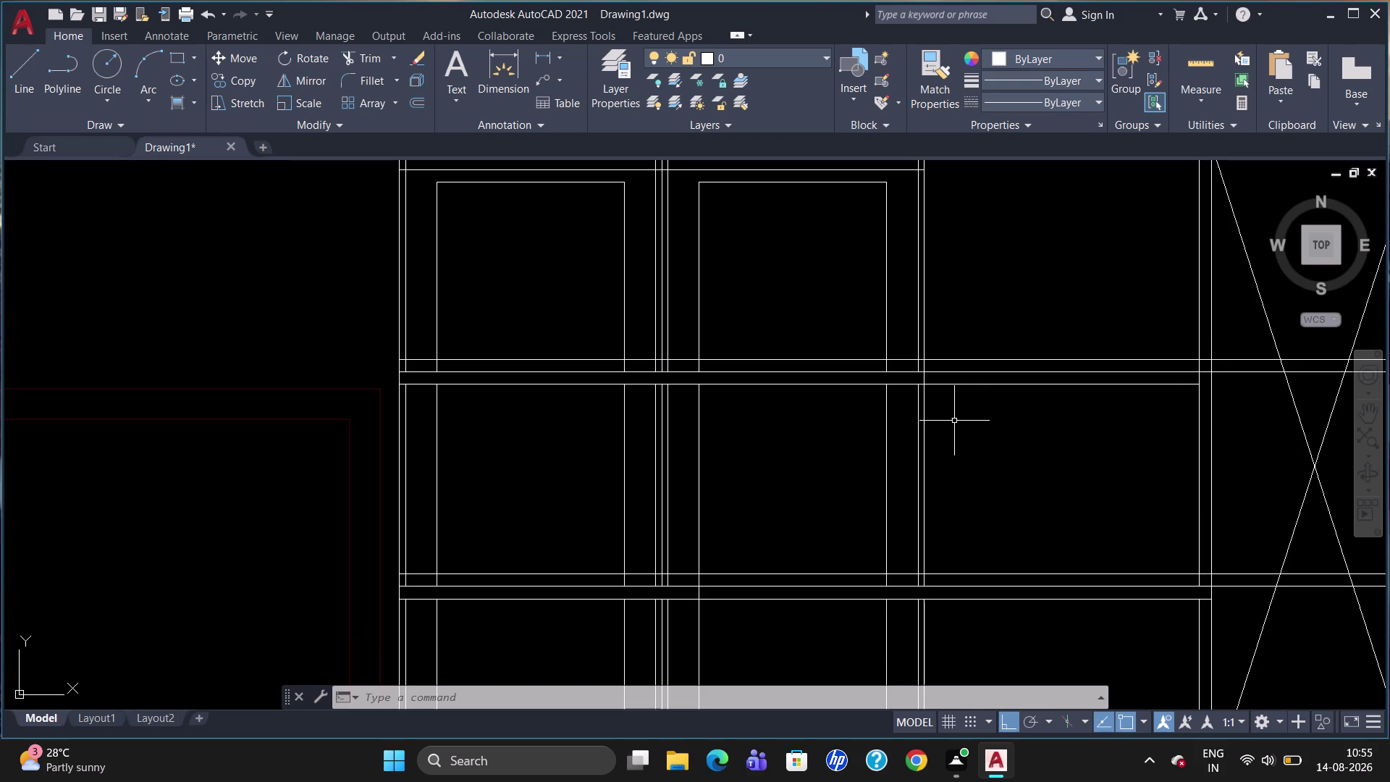
Trim the excess upper shelf line pieces.
text(TR)
key(Return)
key(Return)
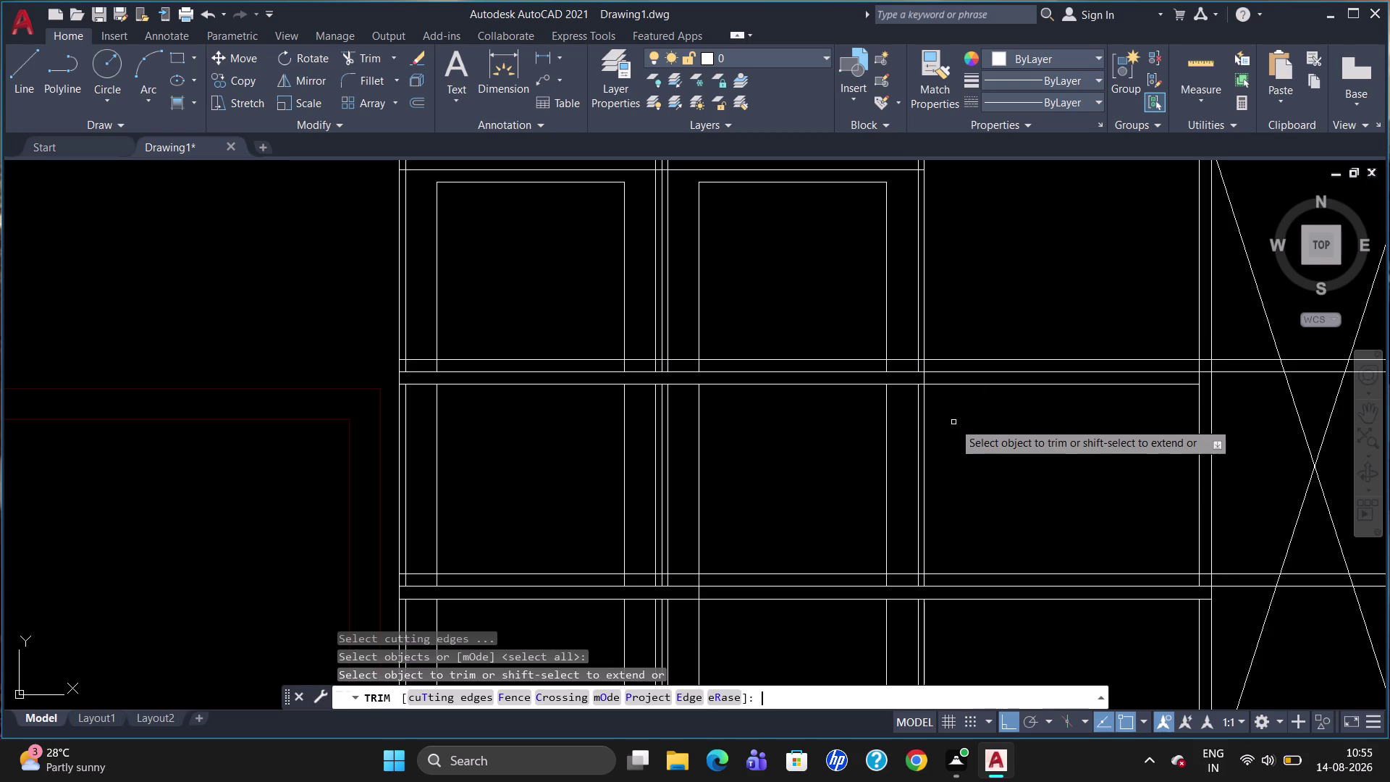
click(923, 378)
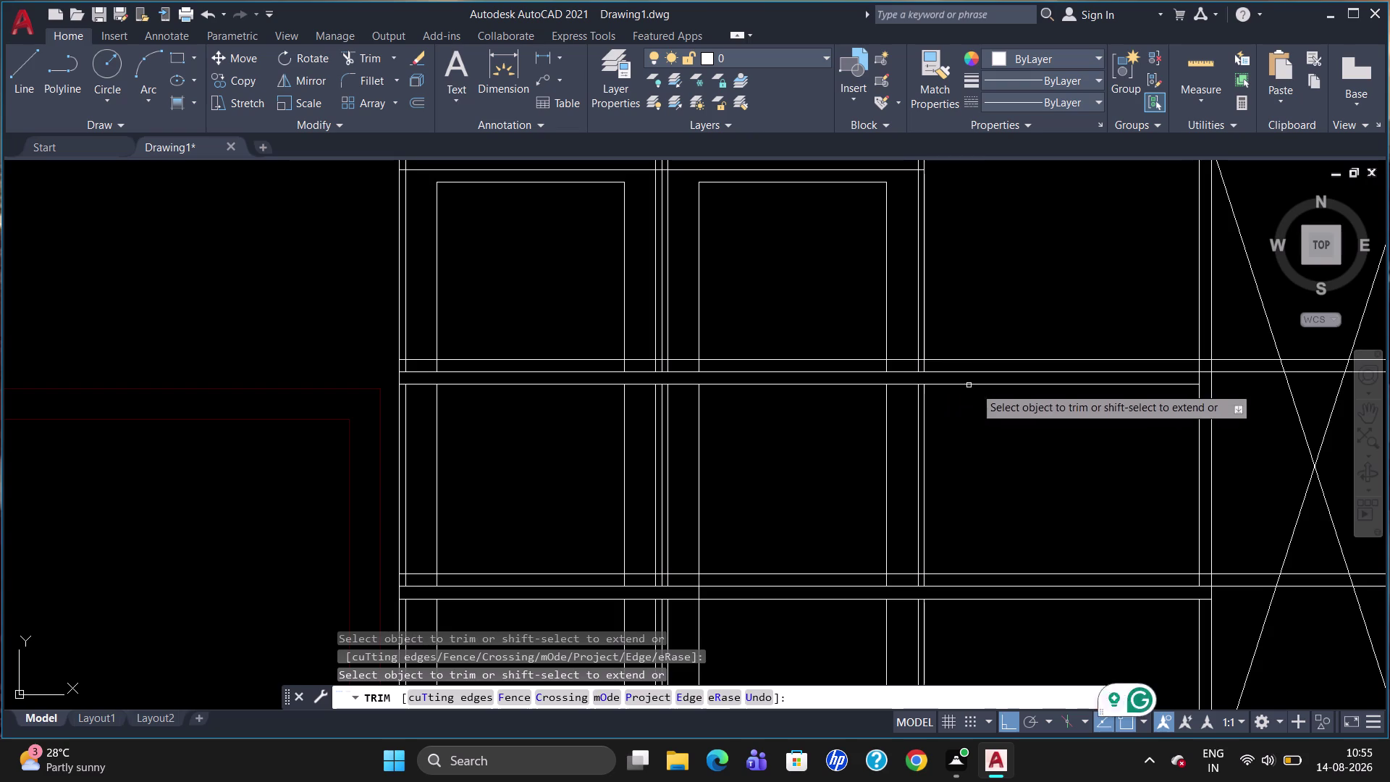
click(1201, 377)
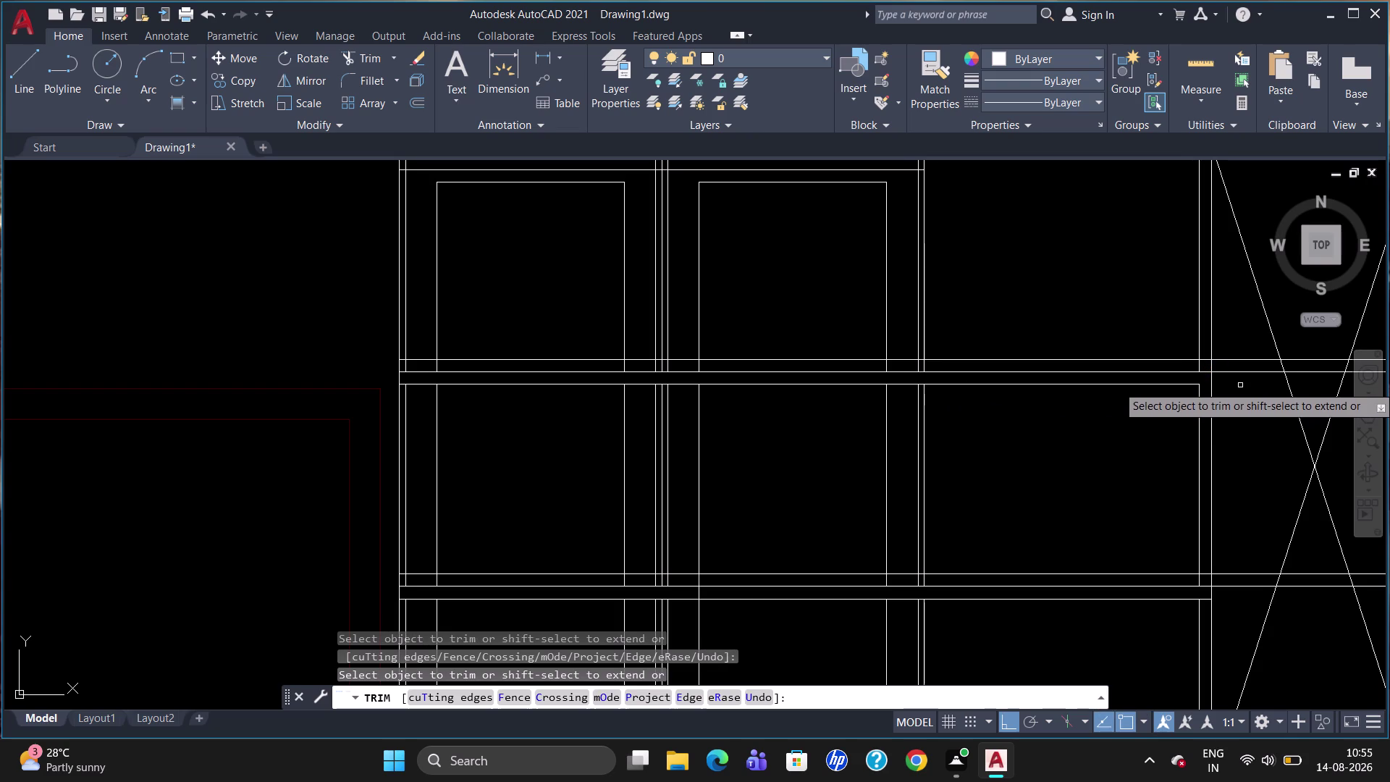
key(Escape)
Draw a short line closing the upper shelf strip end.
key(l)
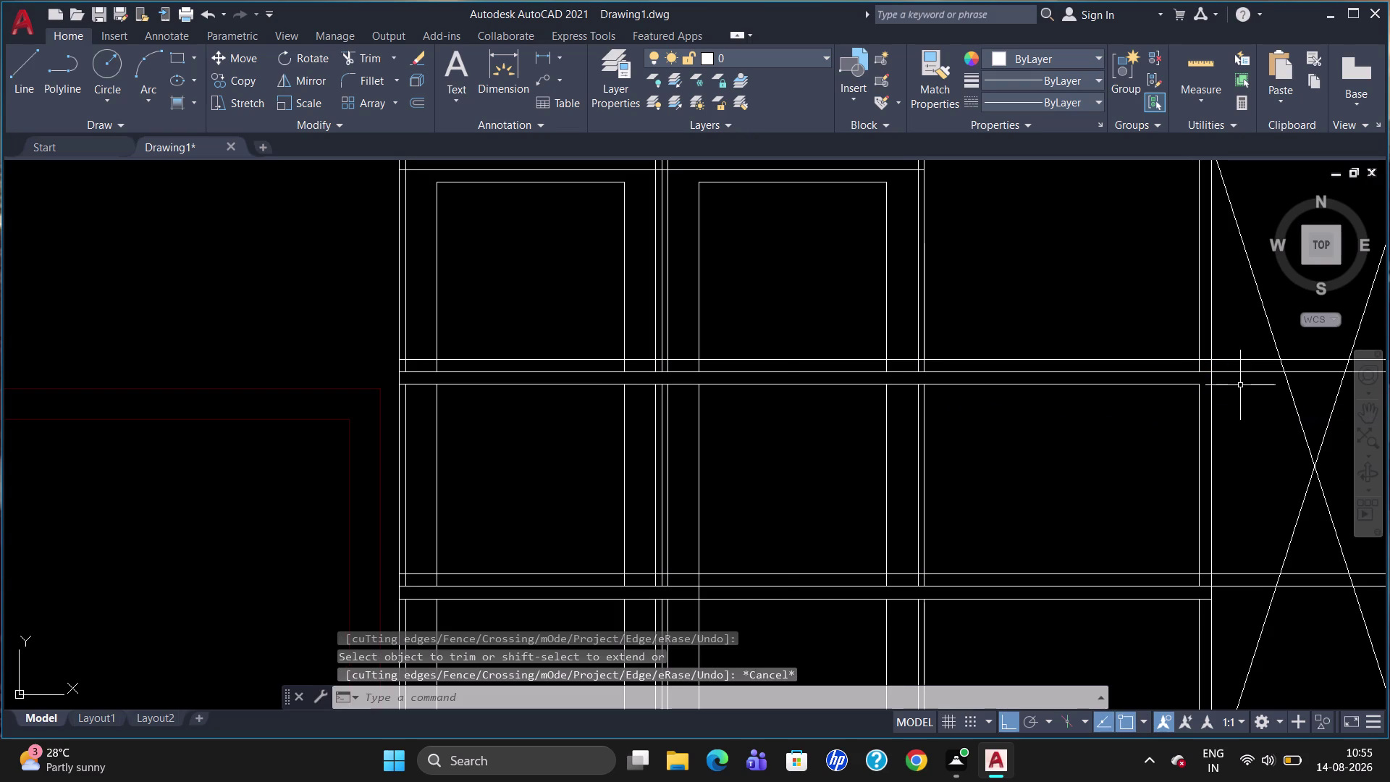
key(Return)
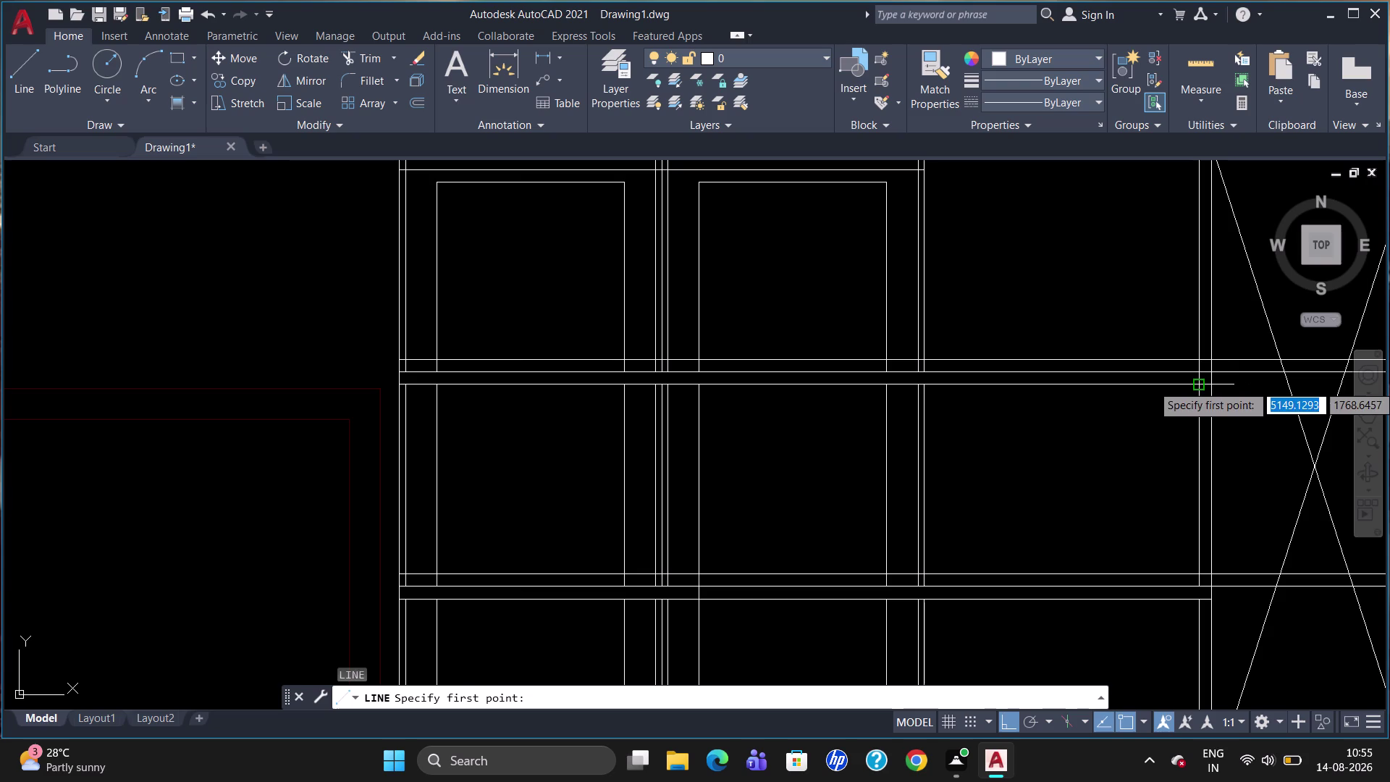
click(1196, 384)
click(1215, 385)
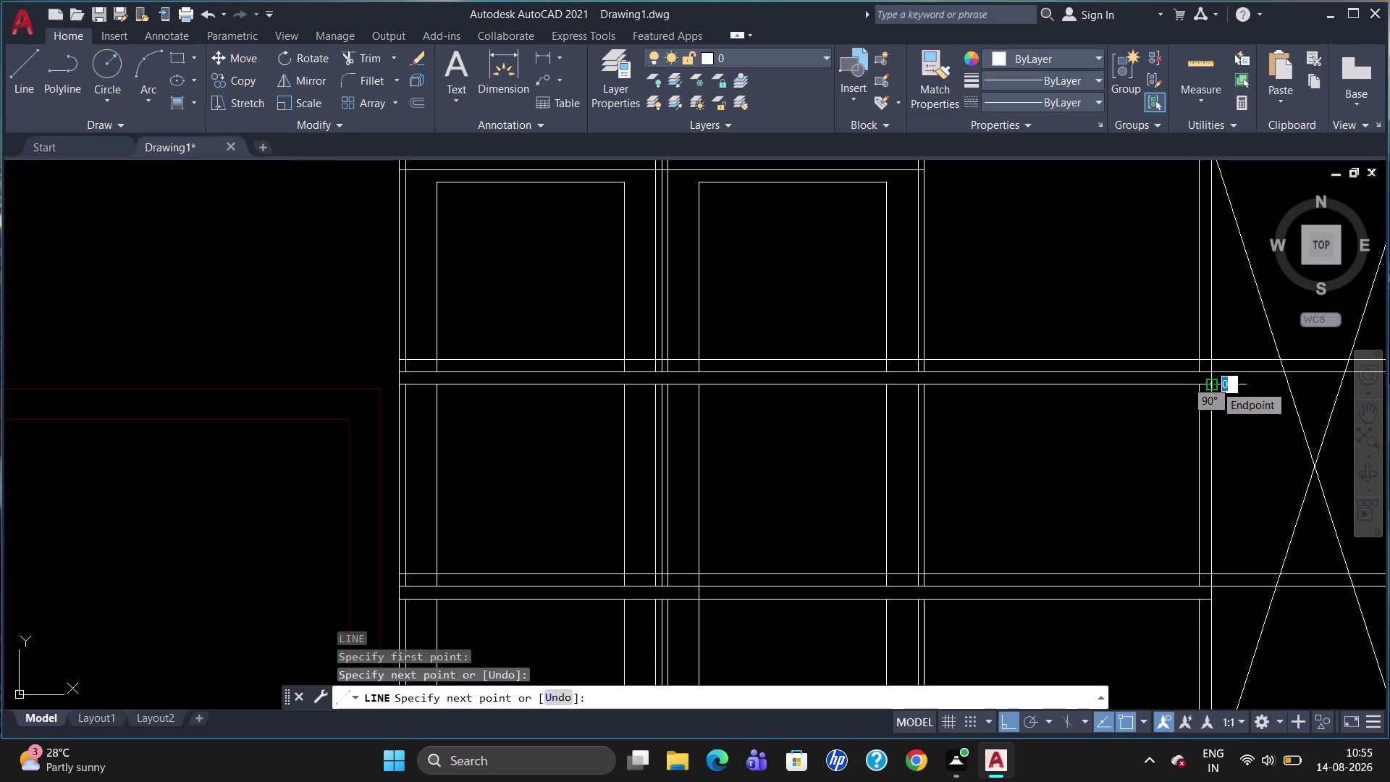
key(Escape)
scroll(down, 3)
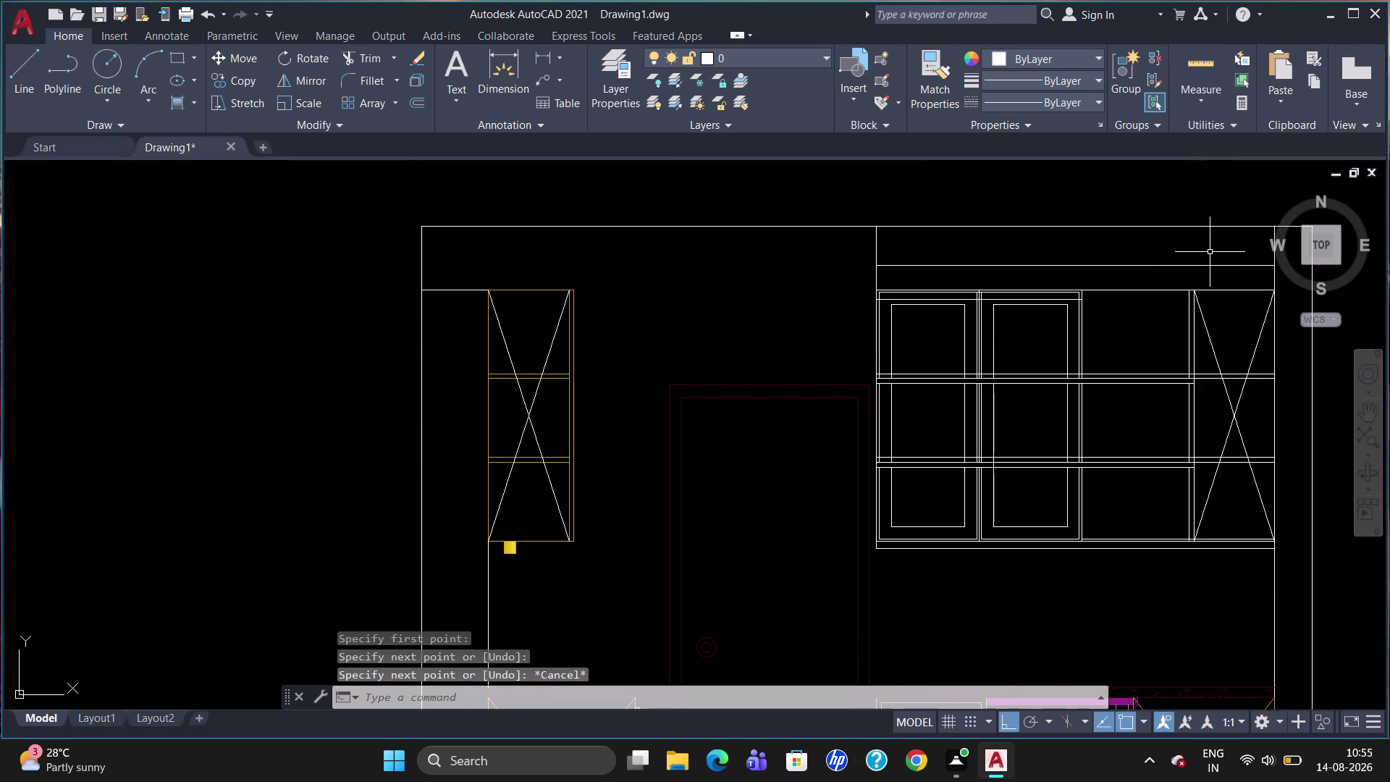
Trim the overlapping line pieces across the cabinet top strip.
scroll(up, 3)
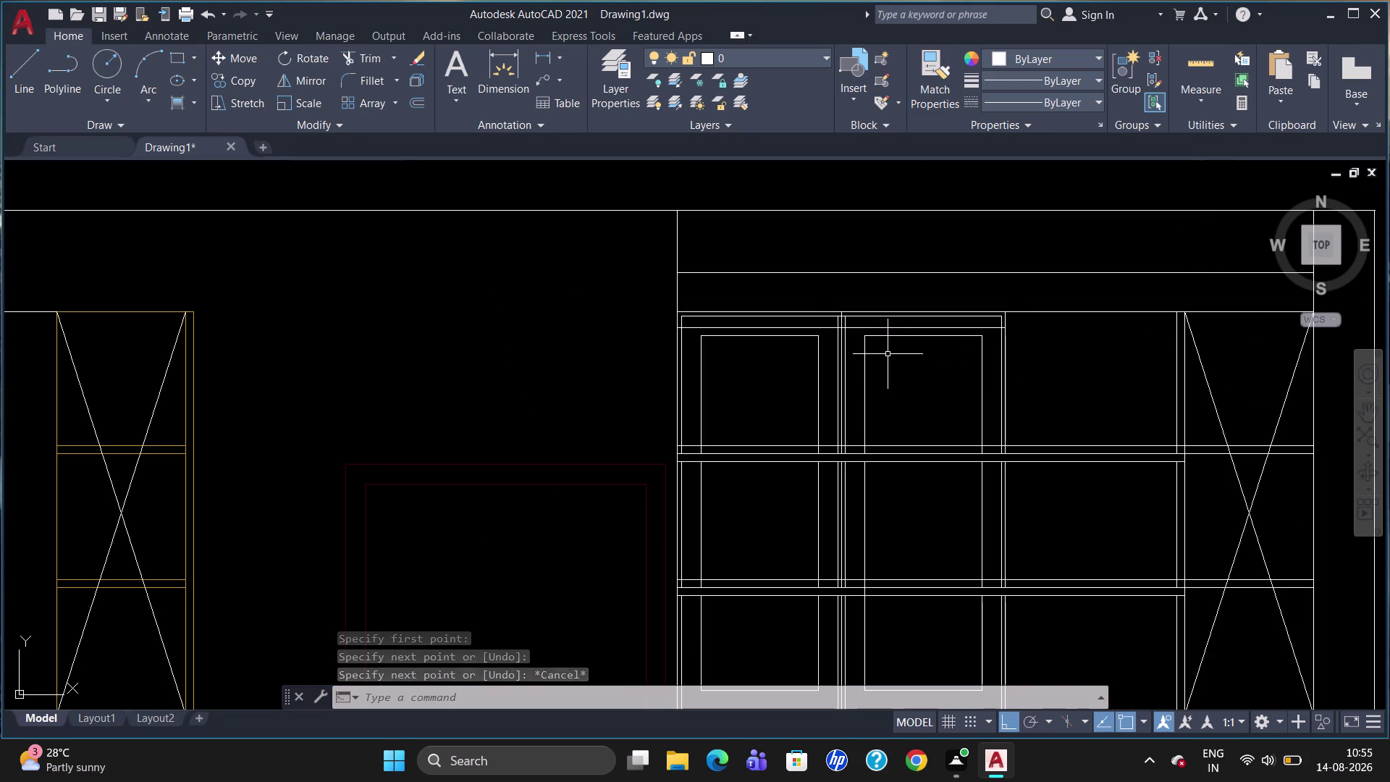
scroll(up, 3)
text(T)
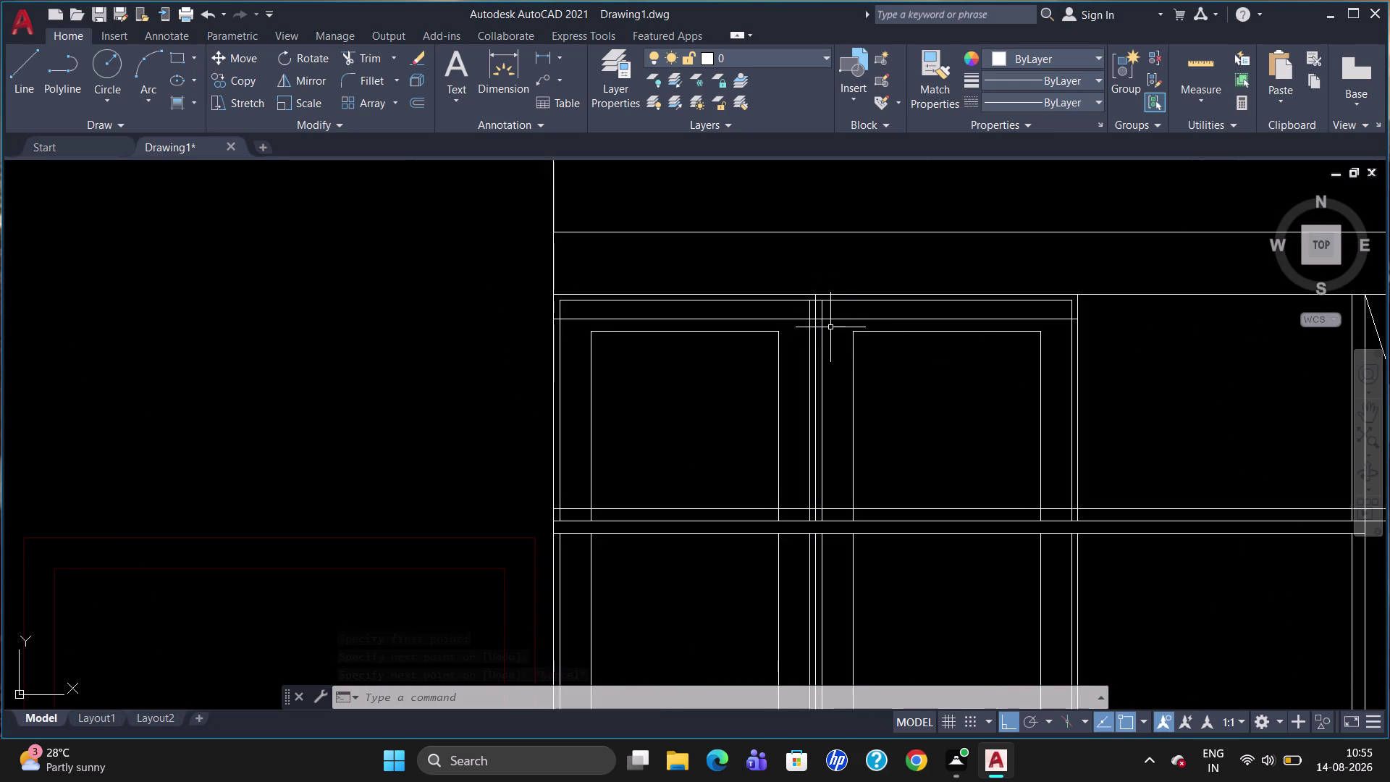
text(R)
key(Return)
key(Return)
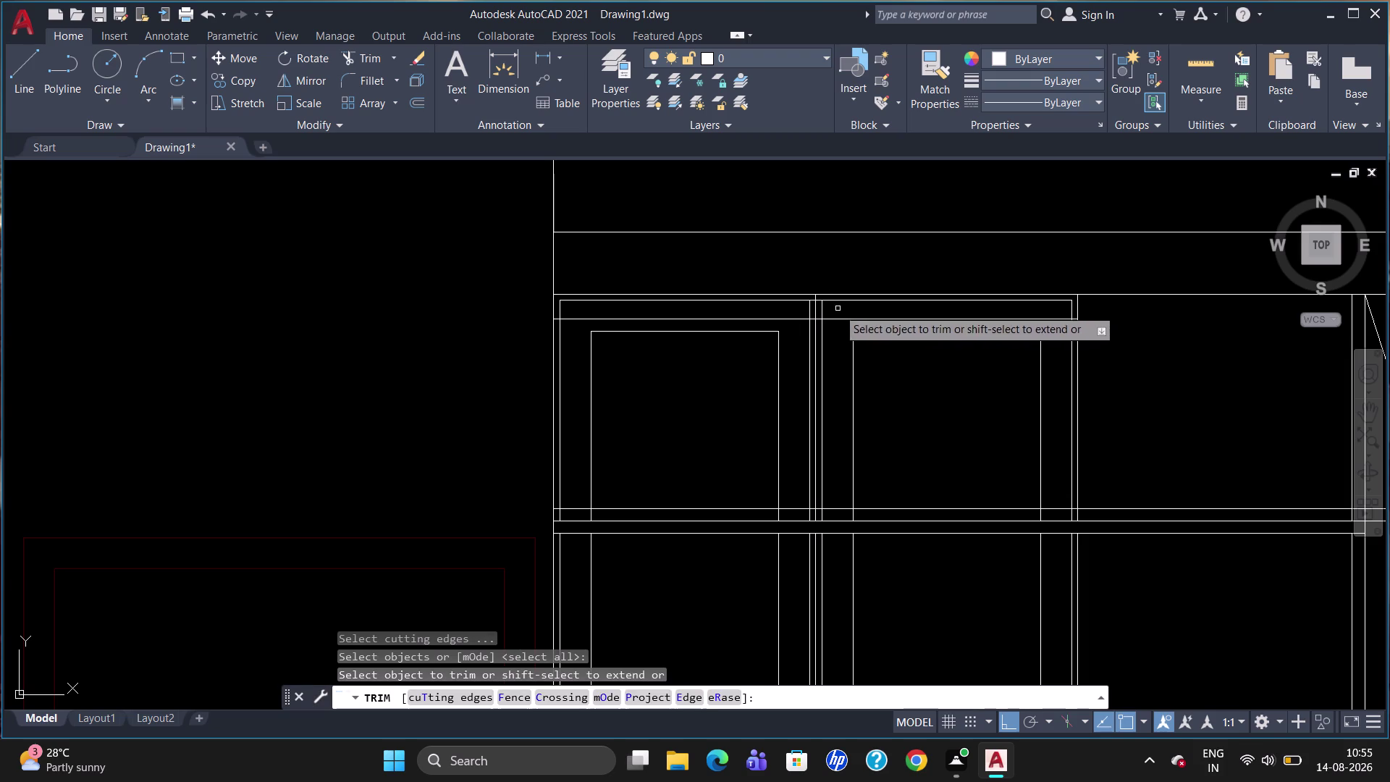
drag(837, 309, 806, 313)
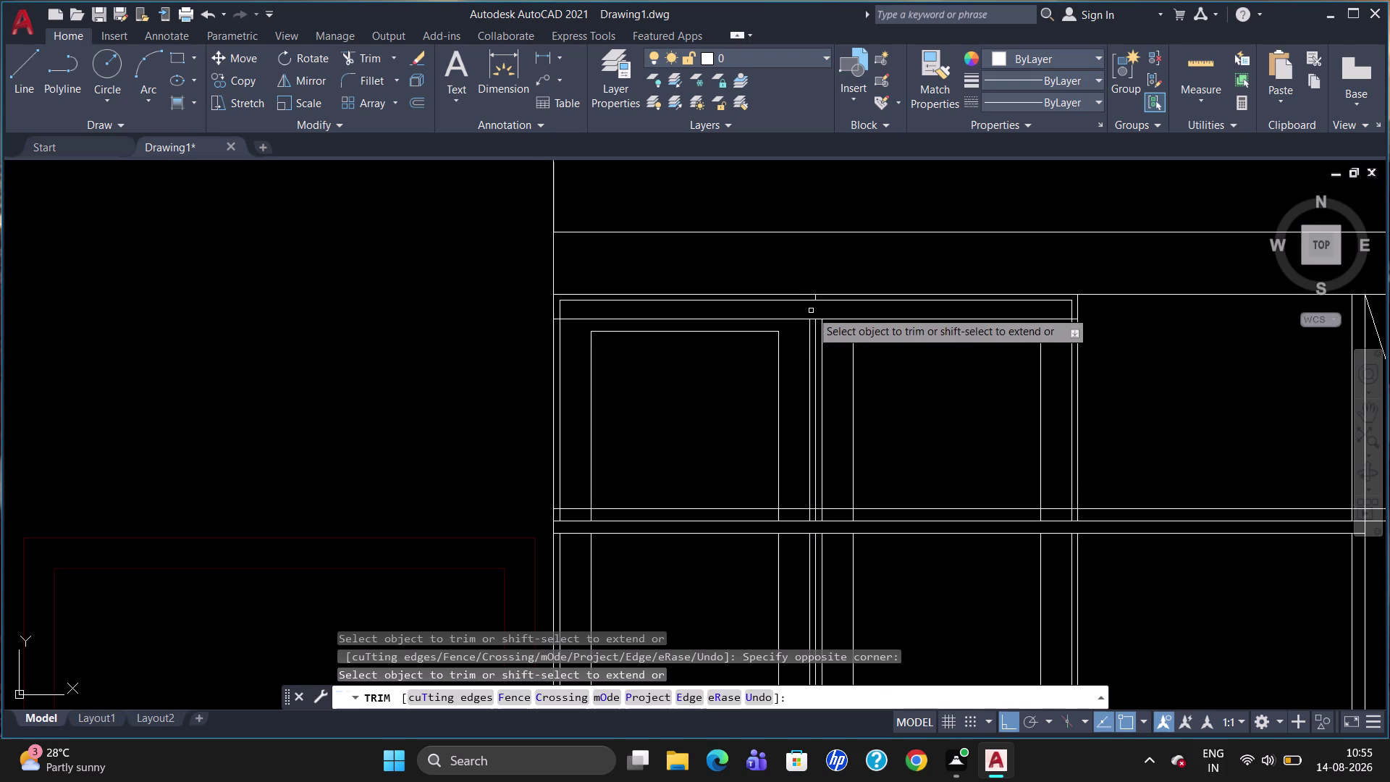
click(1070, 309)
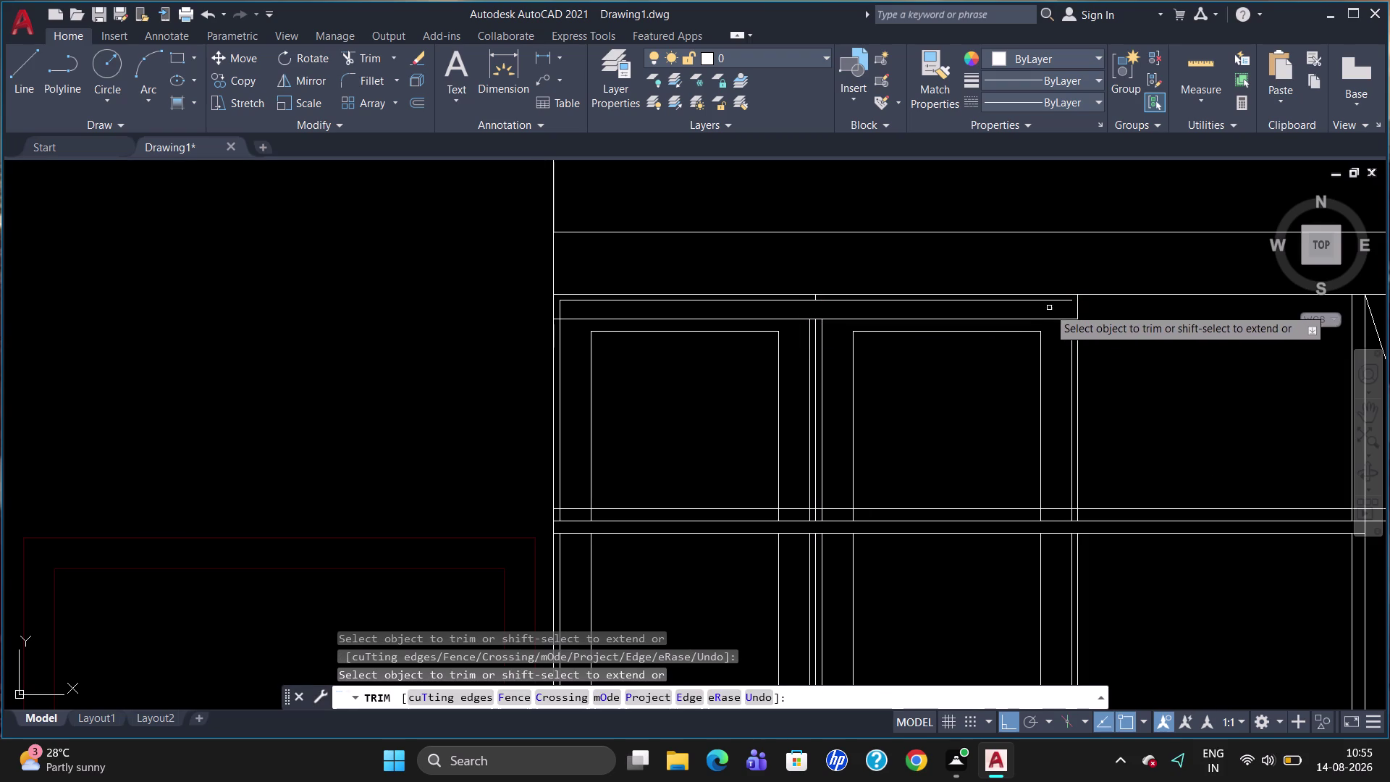
click(561, 309)
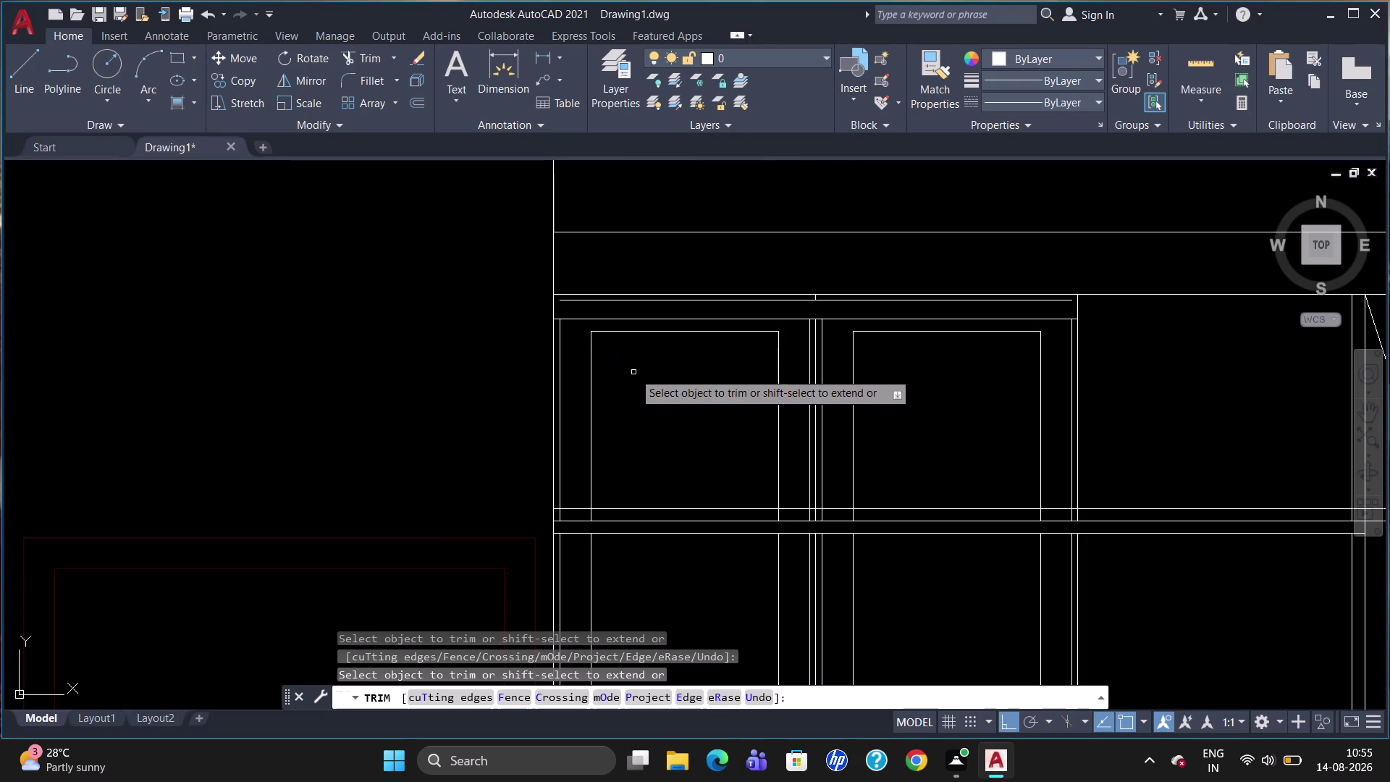
key(Escape)
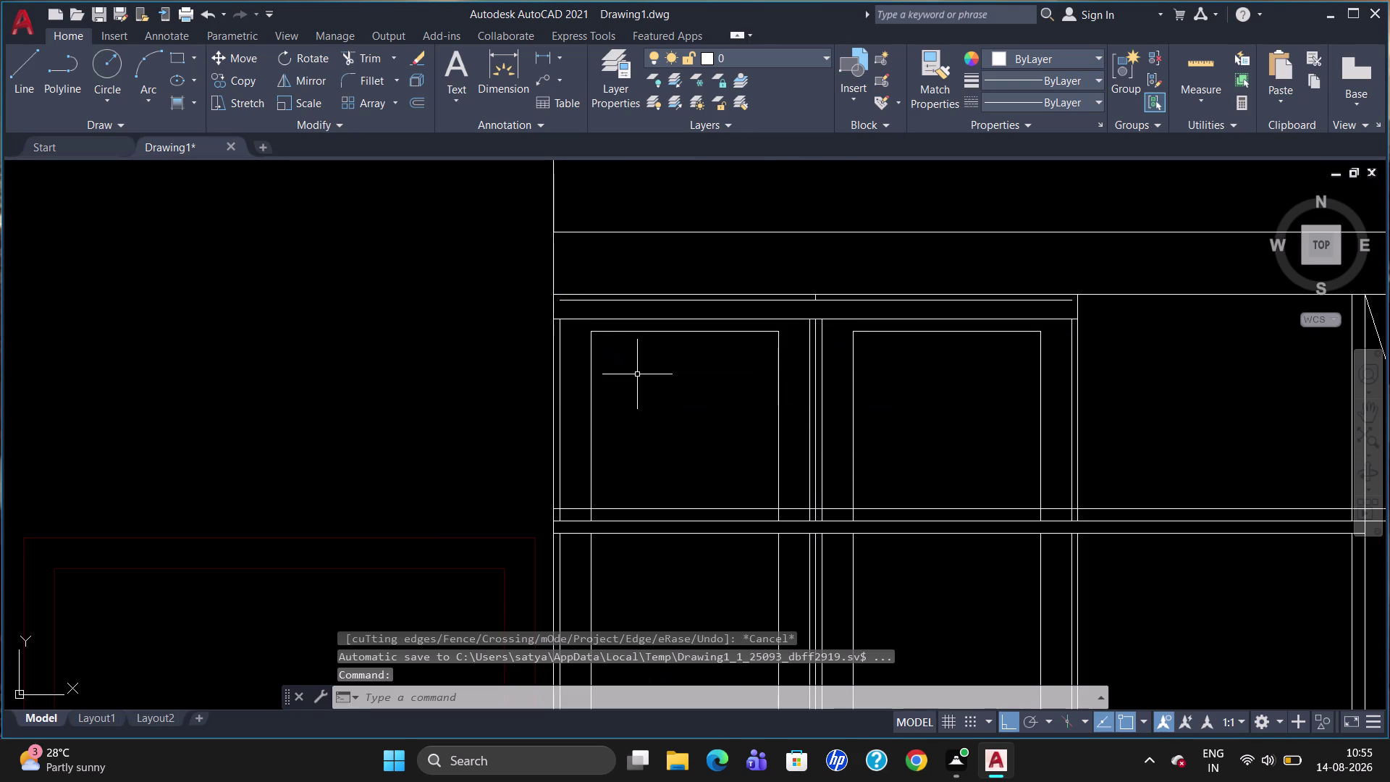
Zoom over the elevation and start a gradient hatch.
scroll(down, 3)
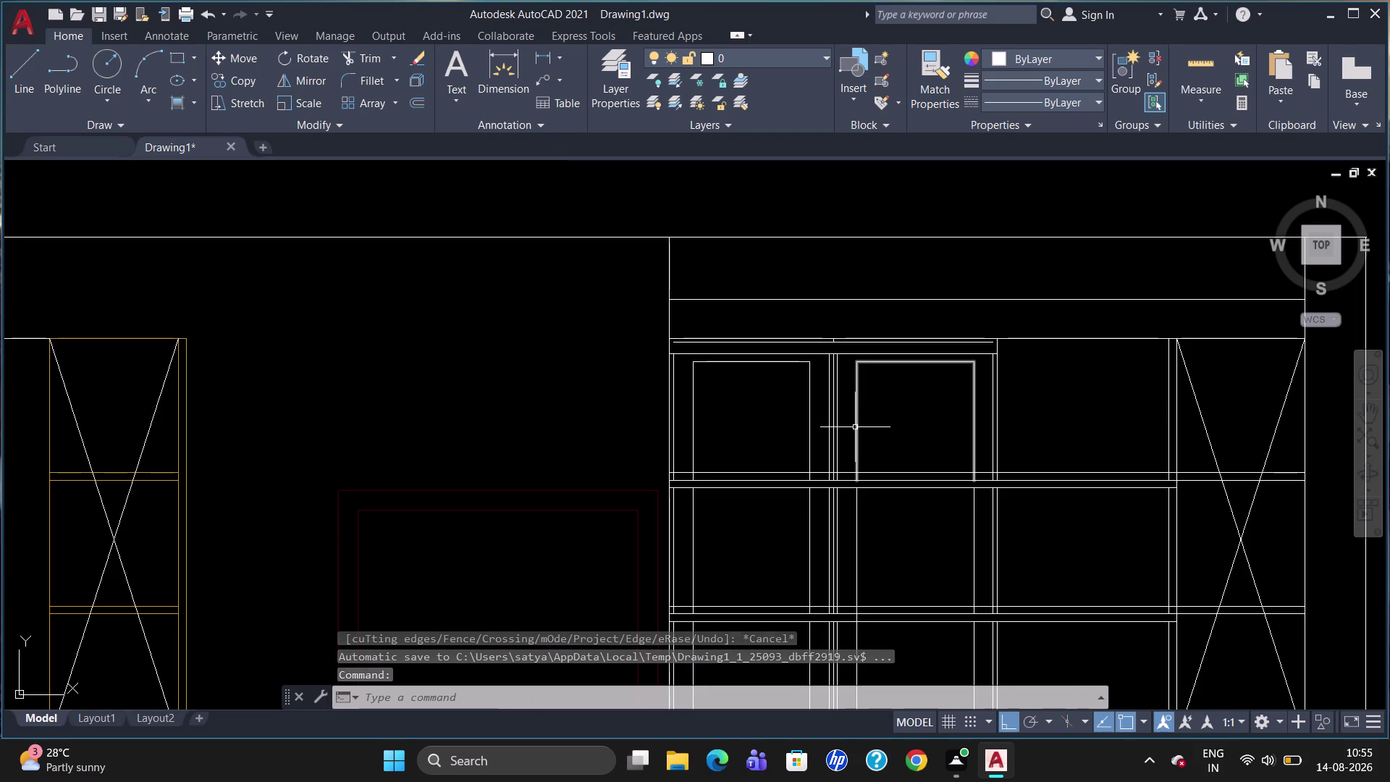
scroll(down, 3)
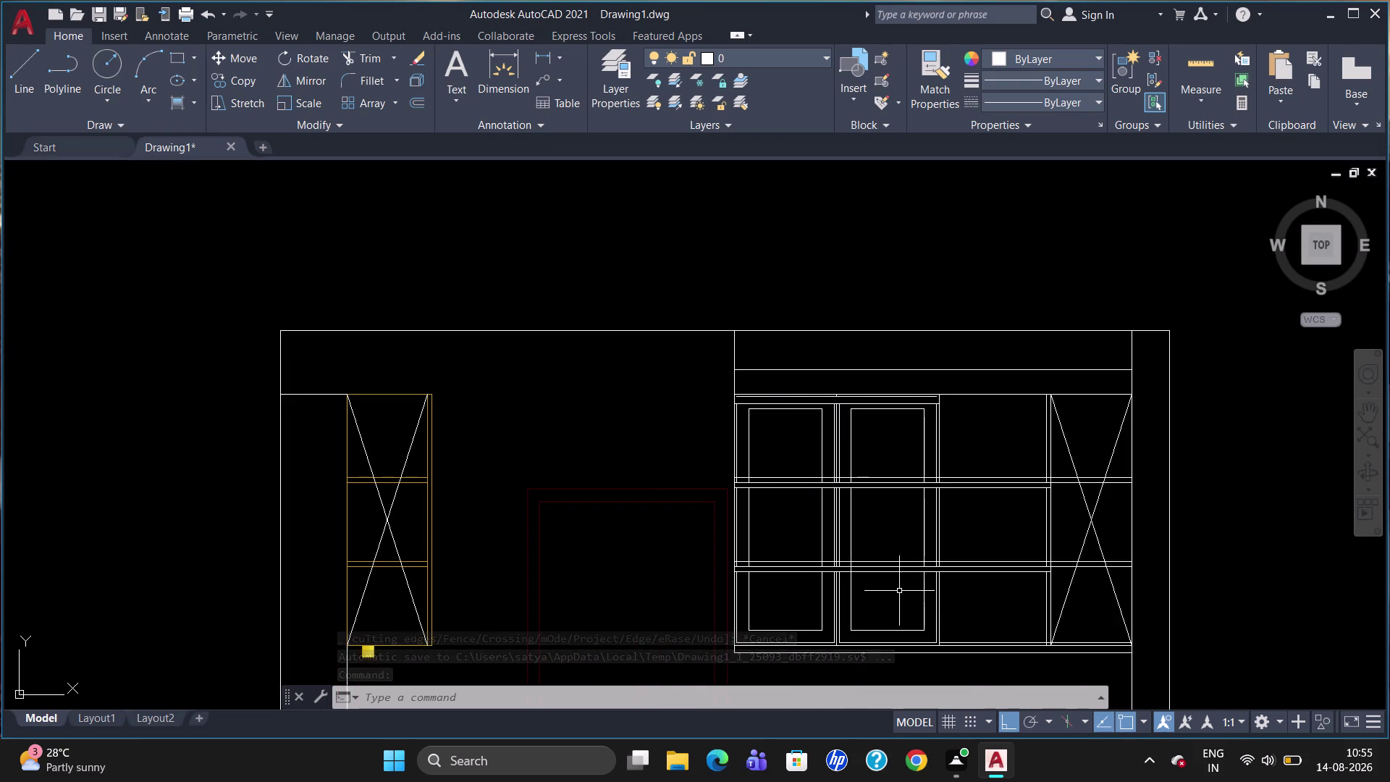
scroll(up, 3)
scroll(down, 3)
scroll(up, 3)
scroll(up, 3)
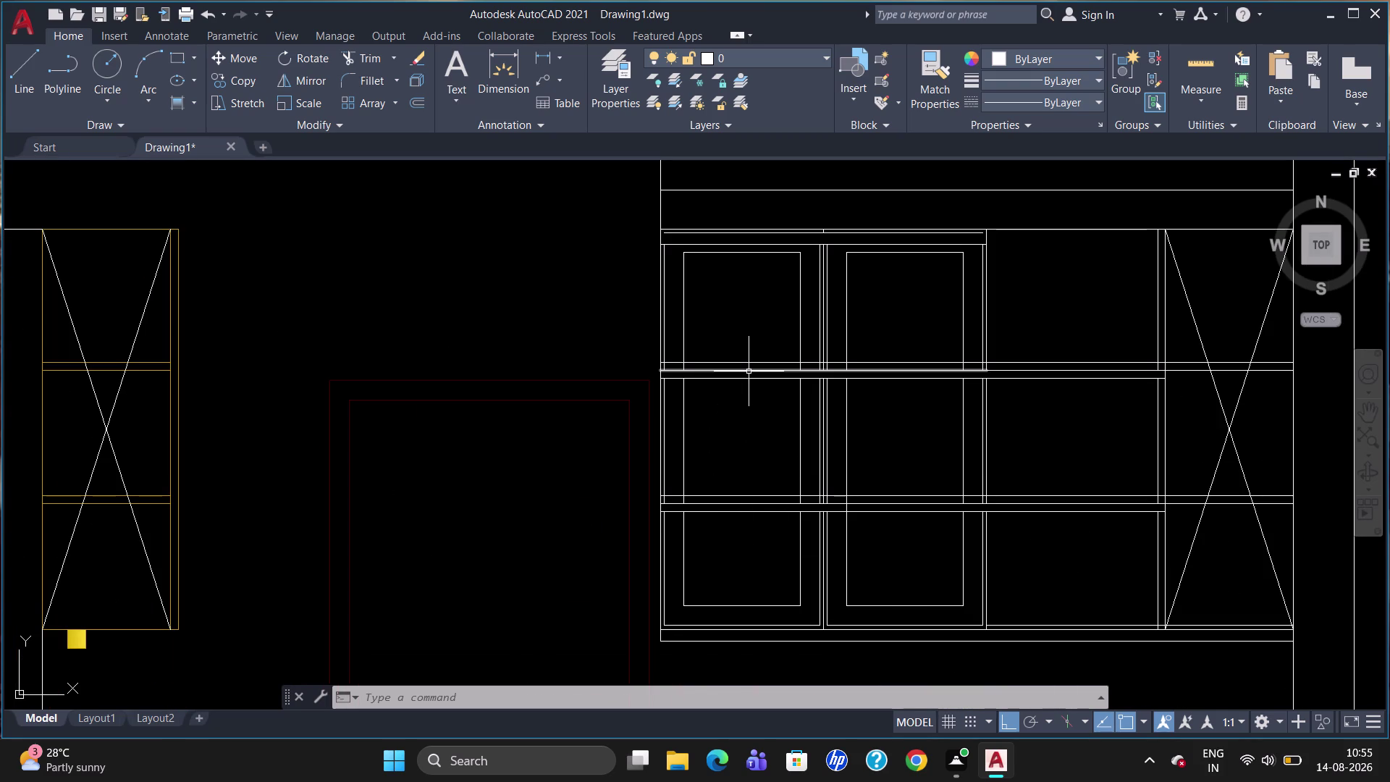
click(184, 100)
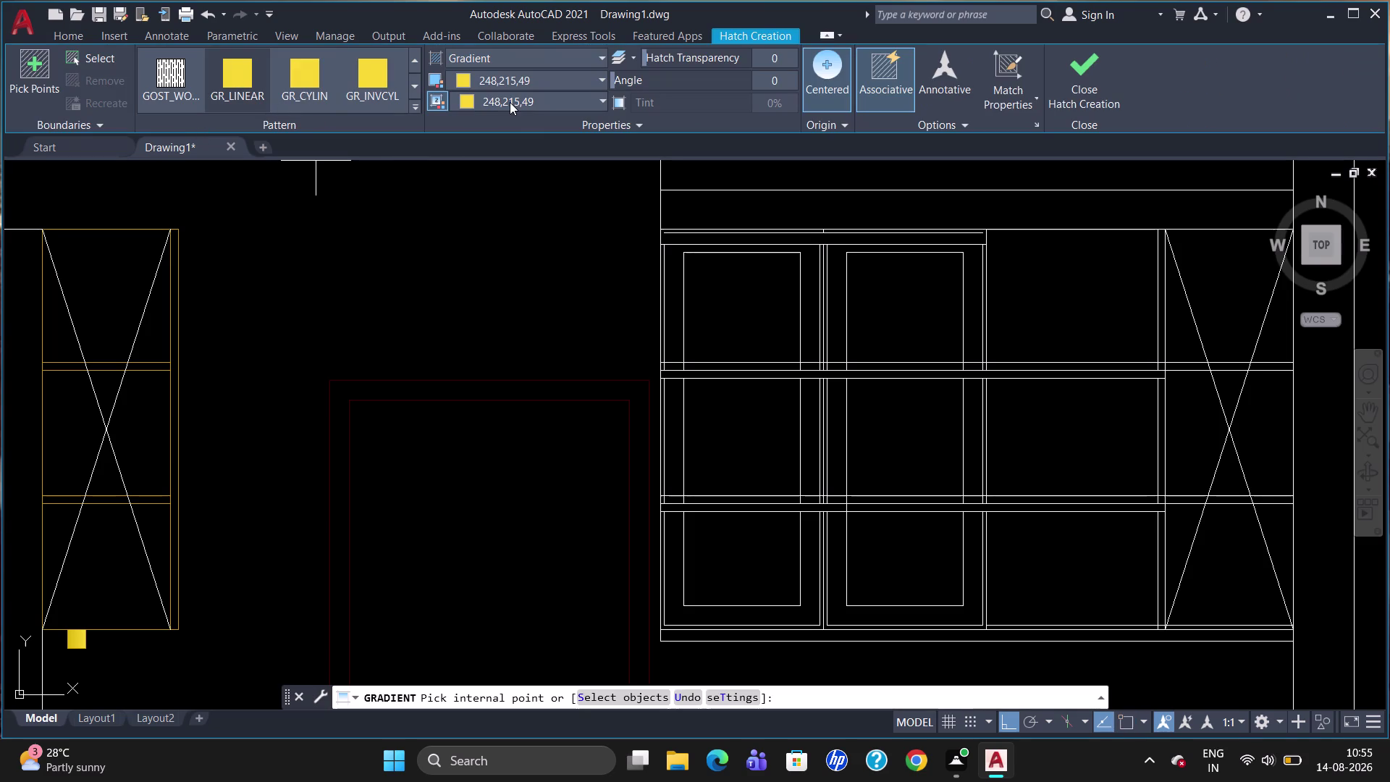
Pick yellow gradient and fill the top band, both shelf strips and the base strip.
click(524, 78)
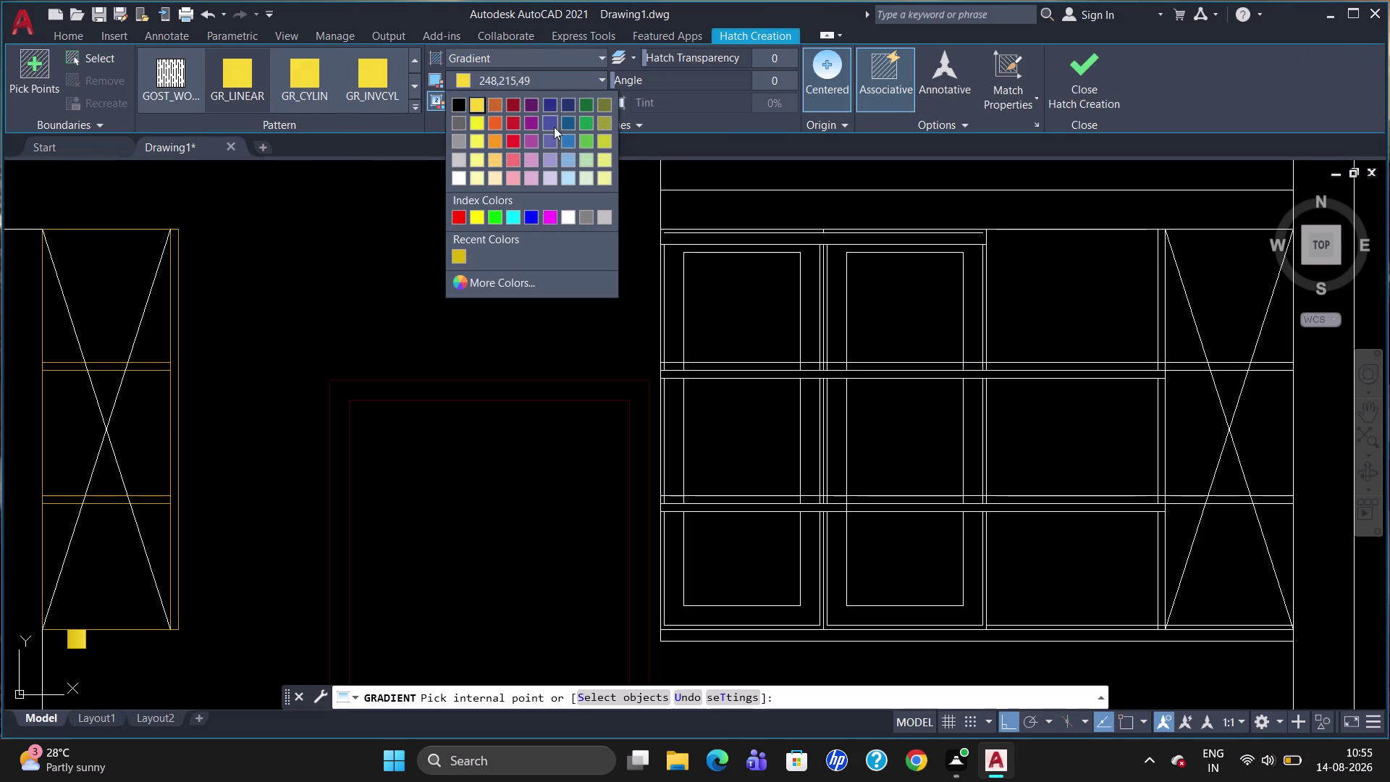
click(473, 103)
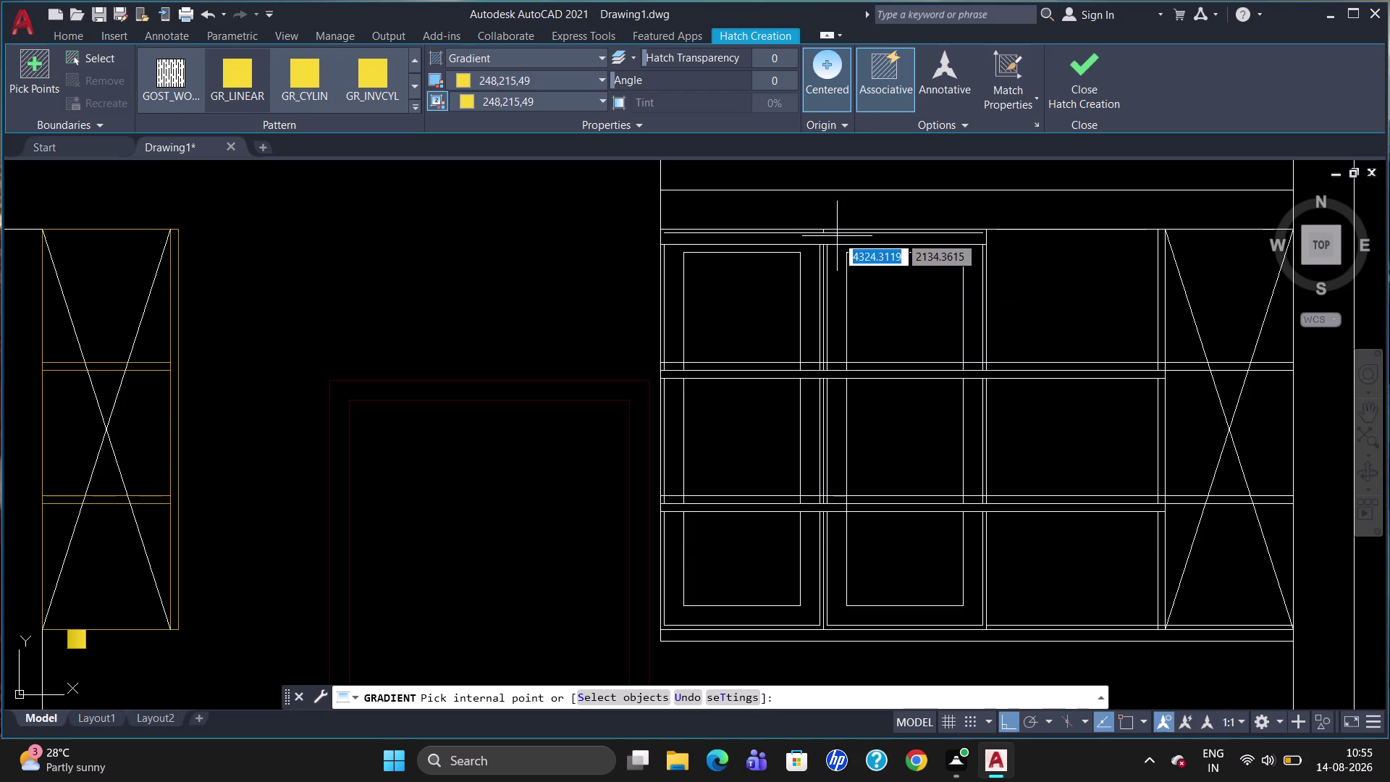
click(837, 236)
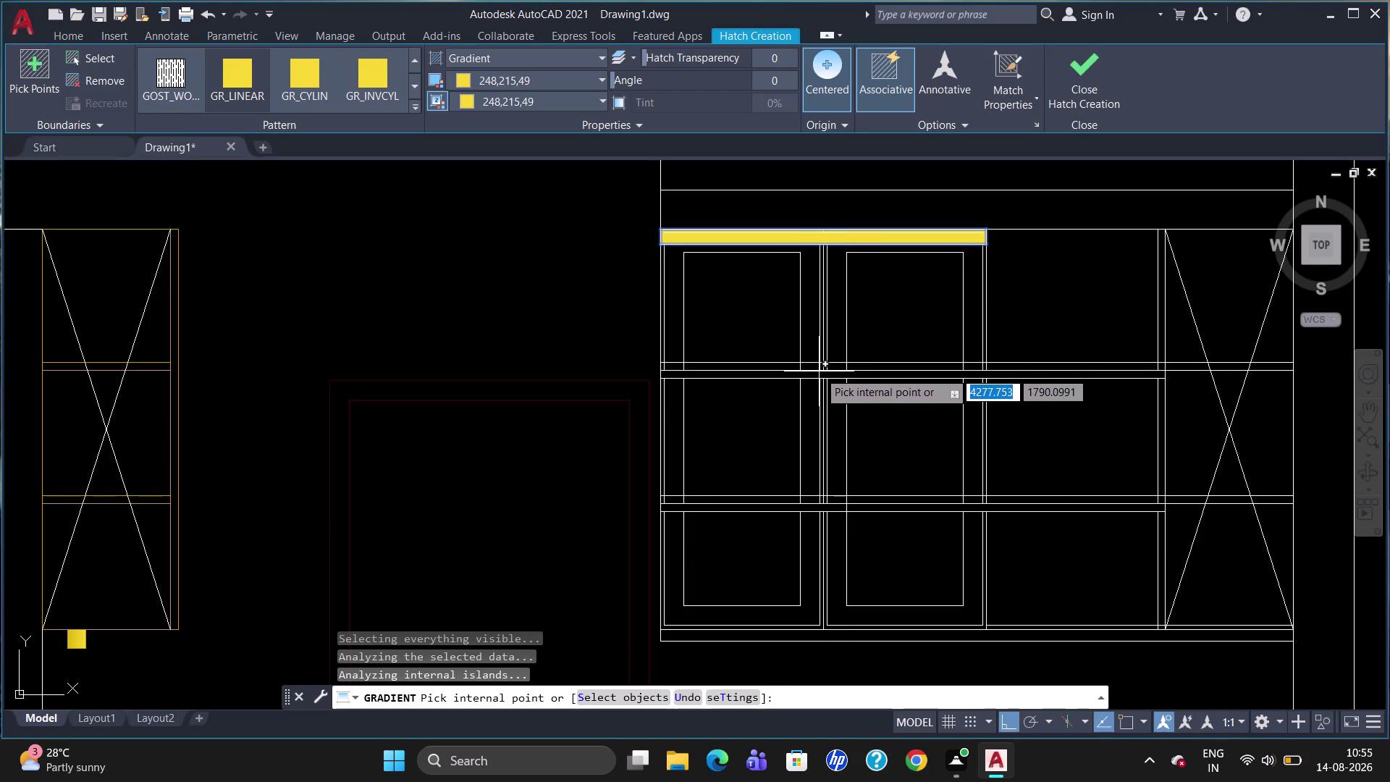
click(820, 375)
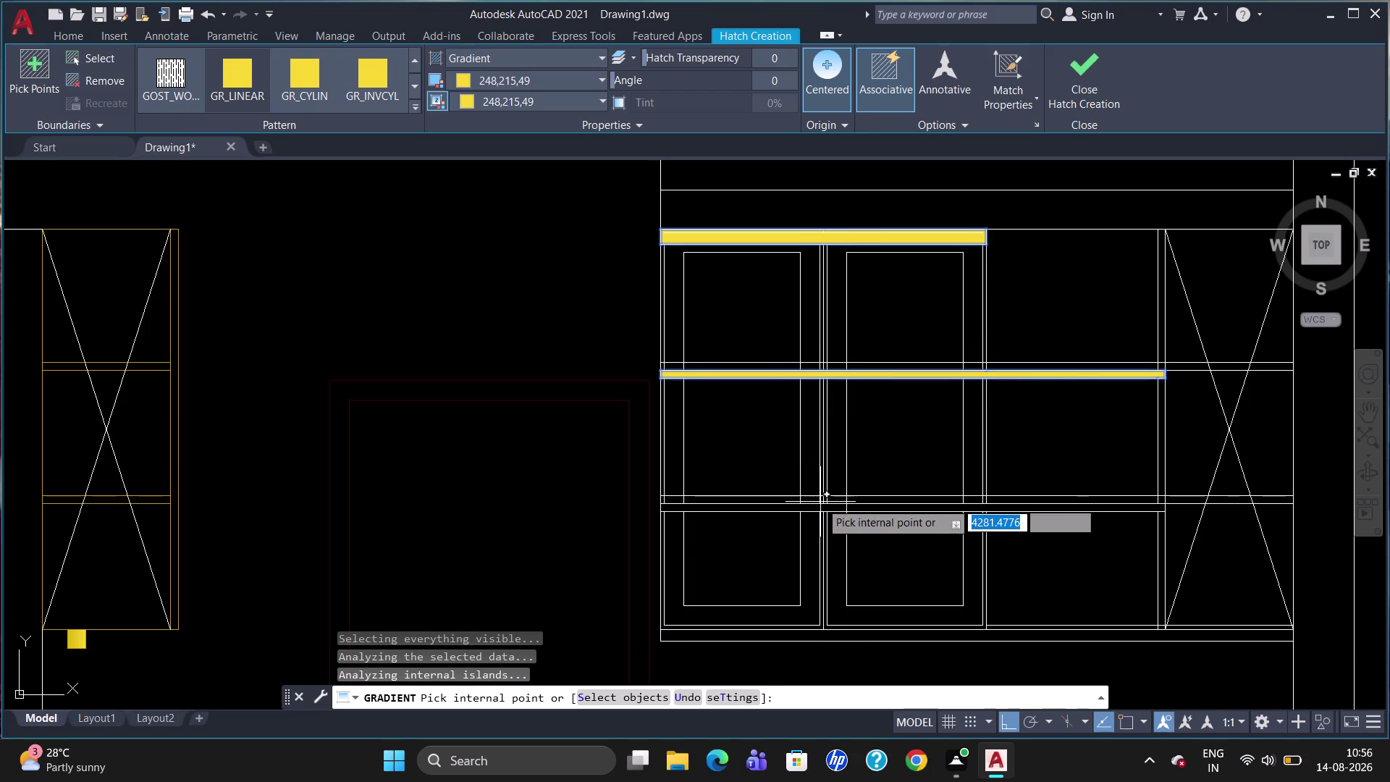
click(819, 508)
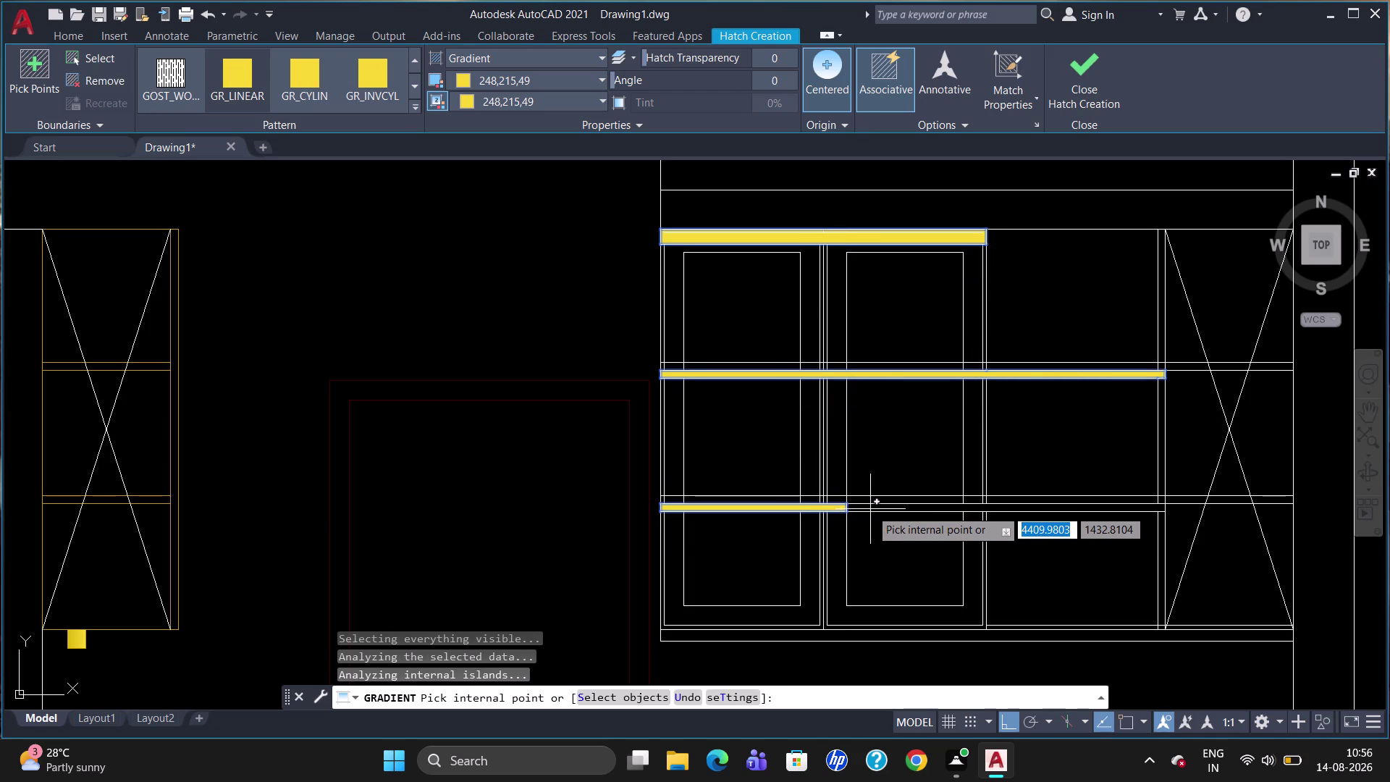
click(882, 508)
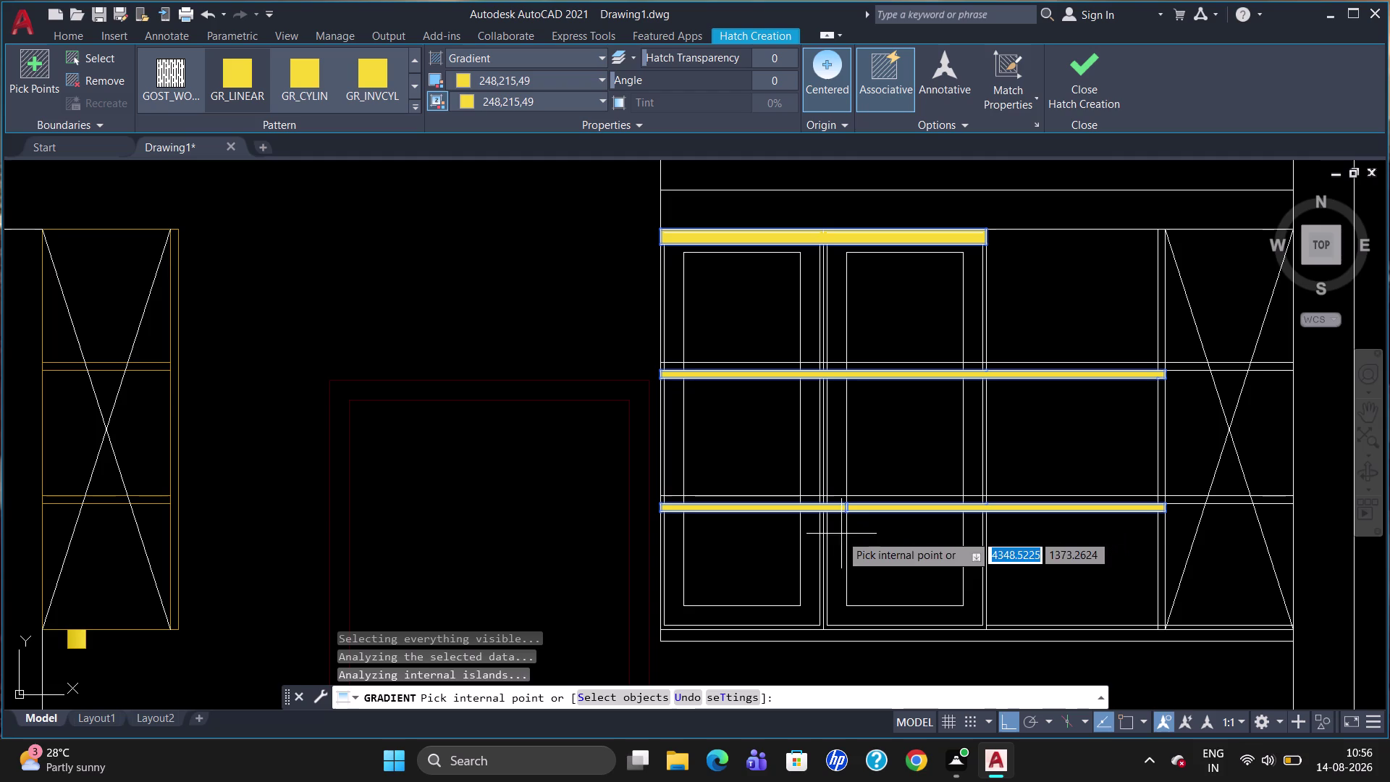
click(826, 634)
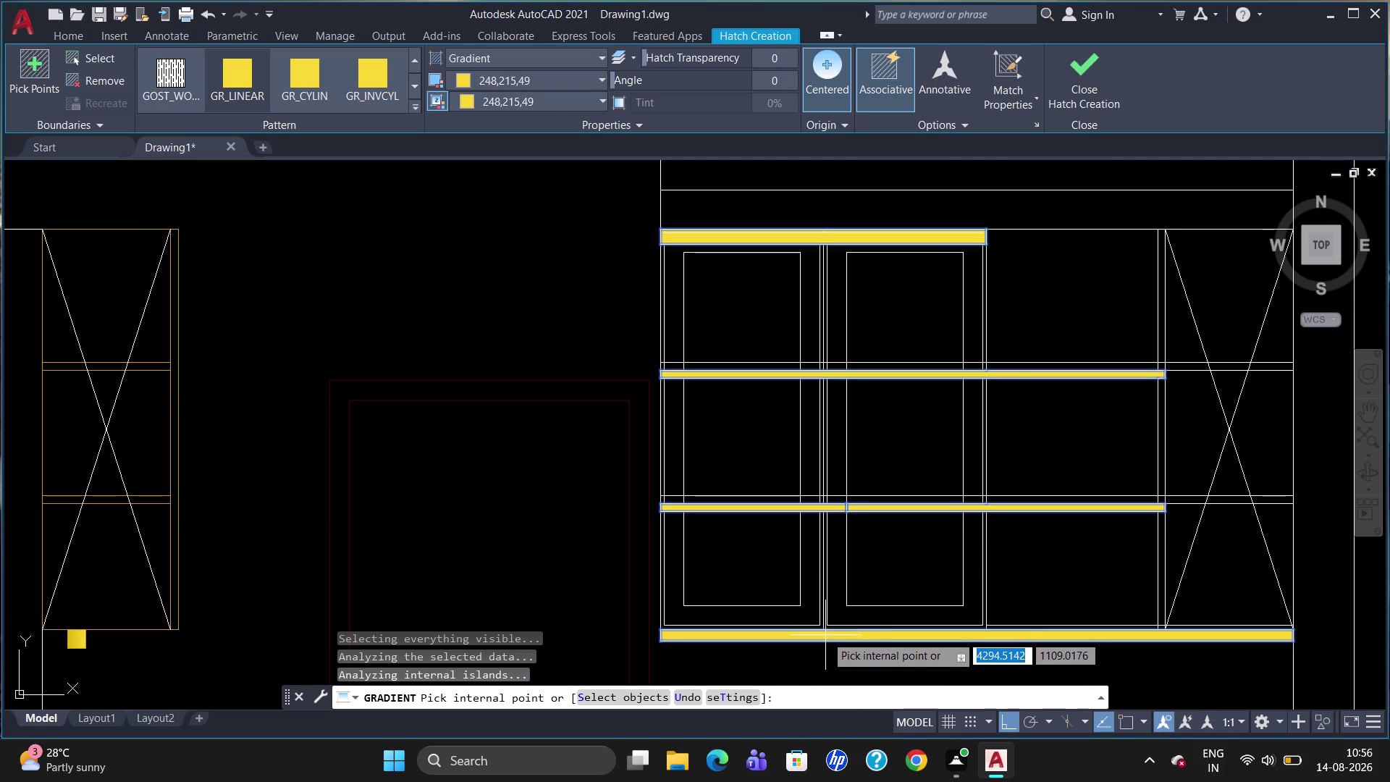
key(Escape)
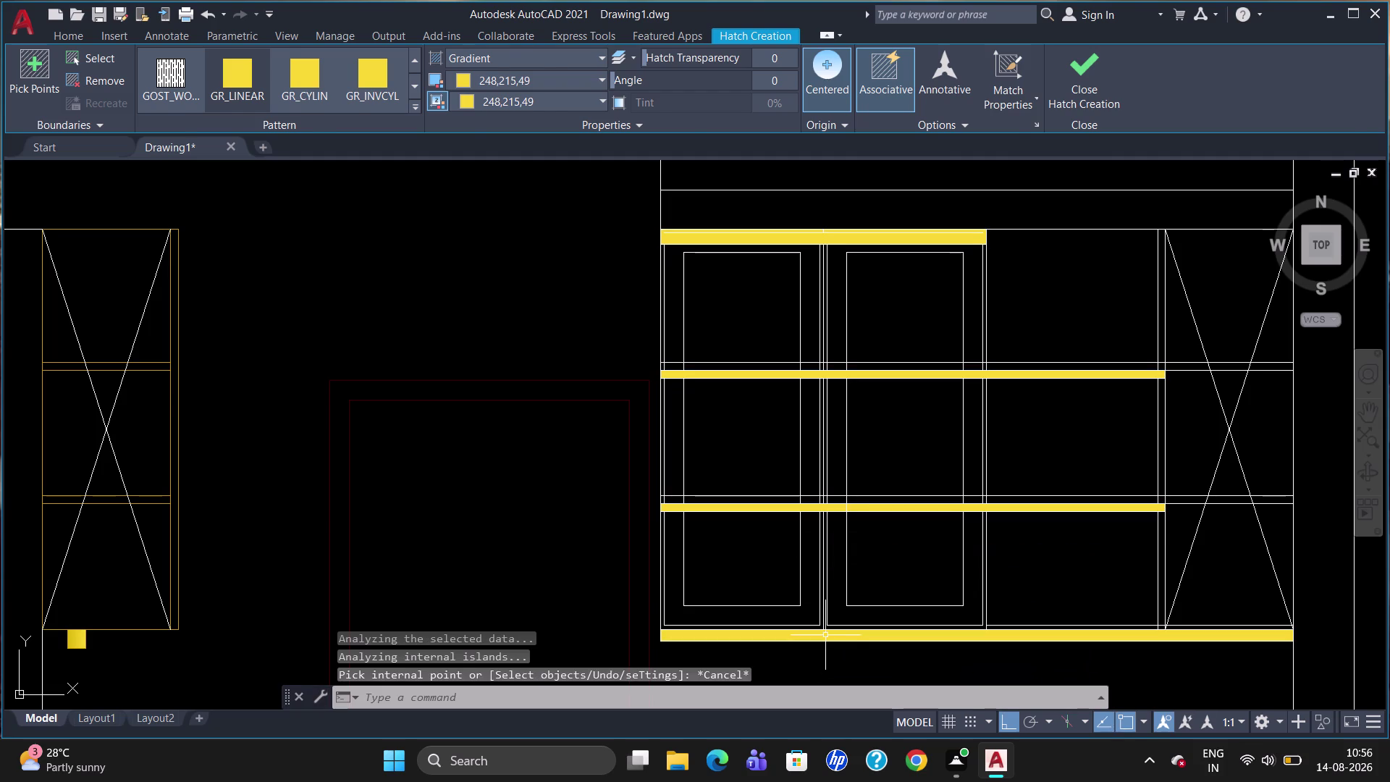
Trim away the lower strip's right part, the upper shelf strip and the base strip.
key(t)
key(r)
key(Return)
key(Return)
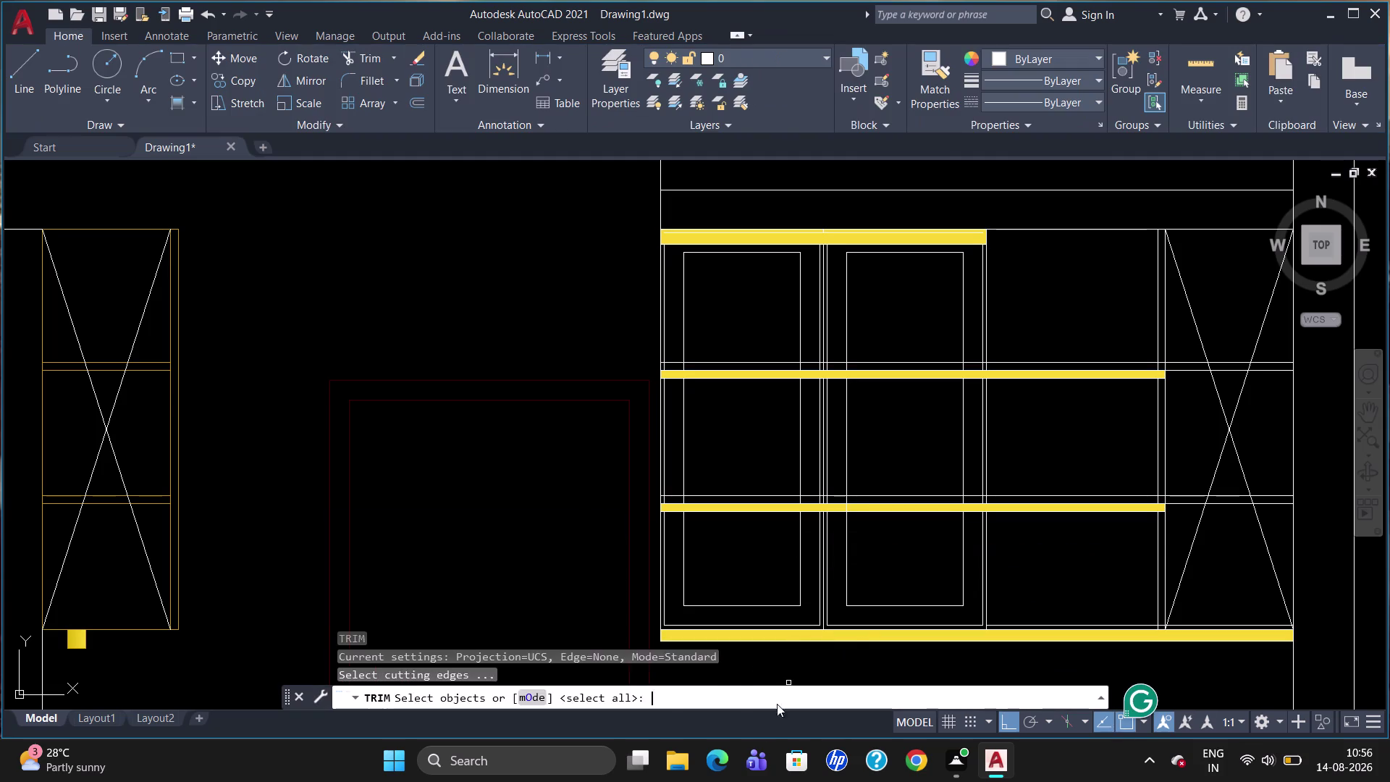
click(1051, 509)
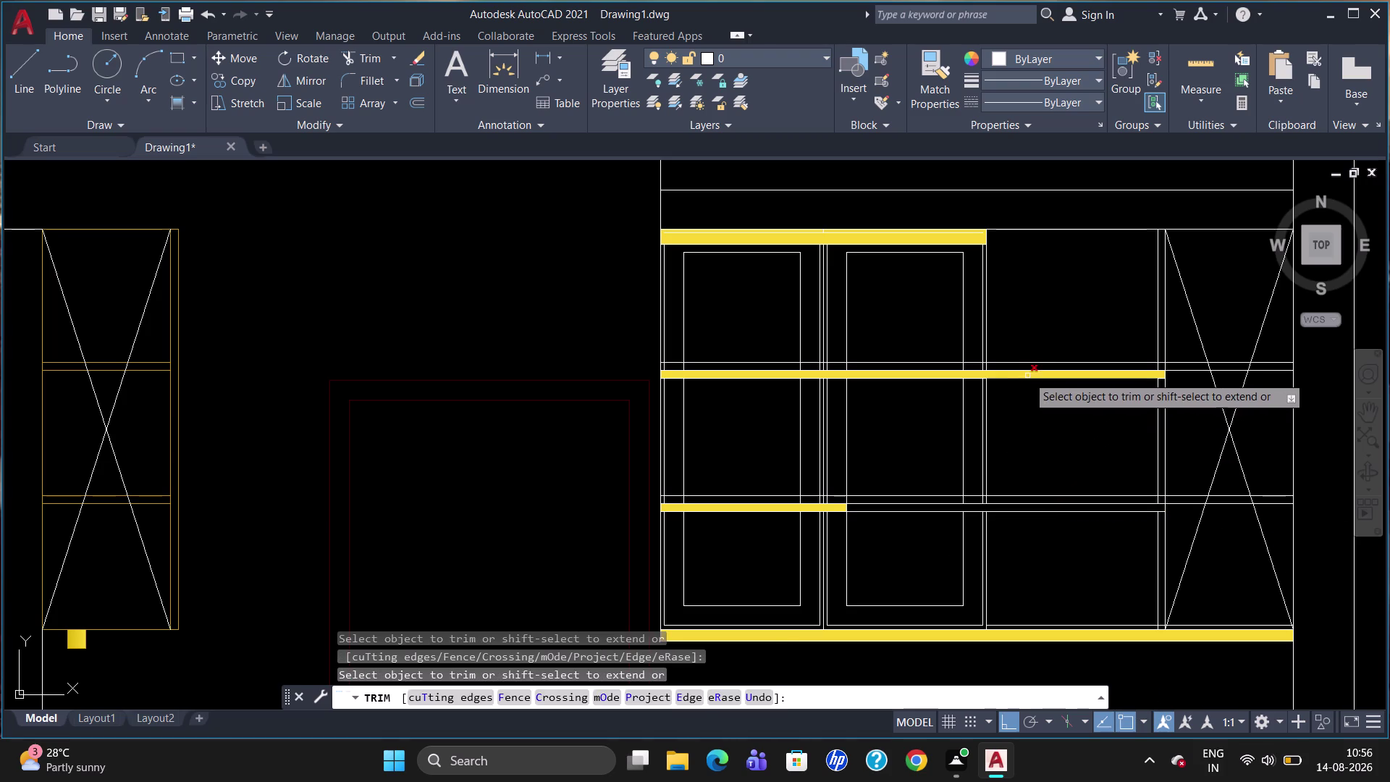
click(1033, 373)
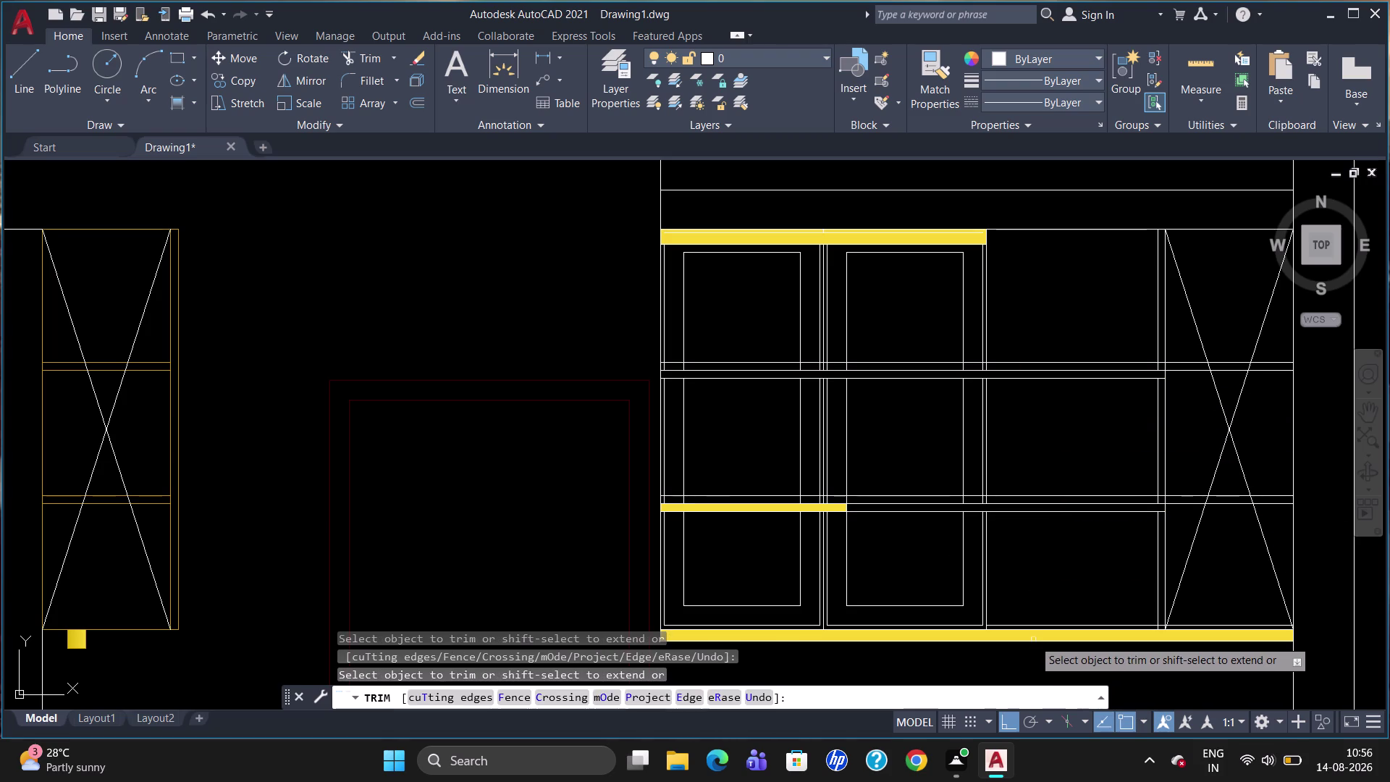
click(1036, 635)
key(Escape)
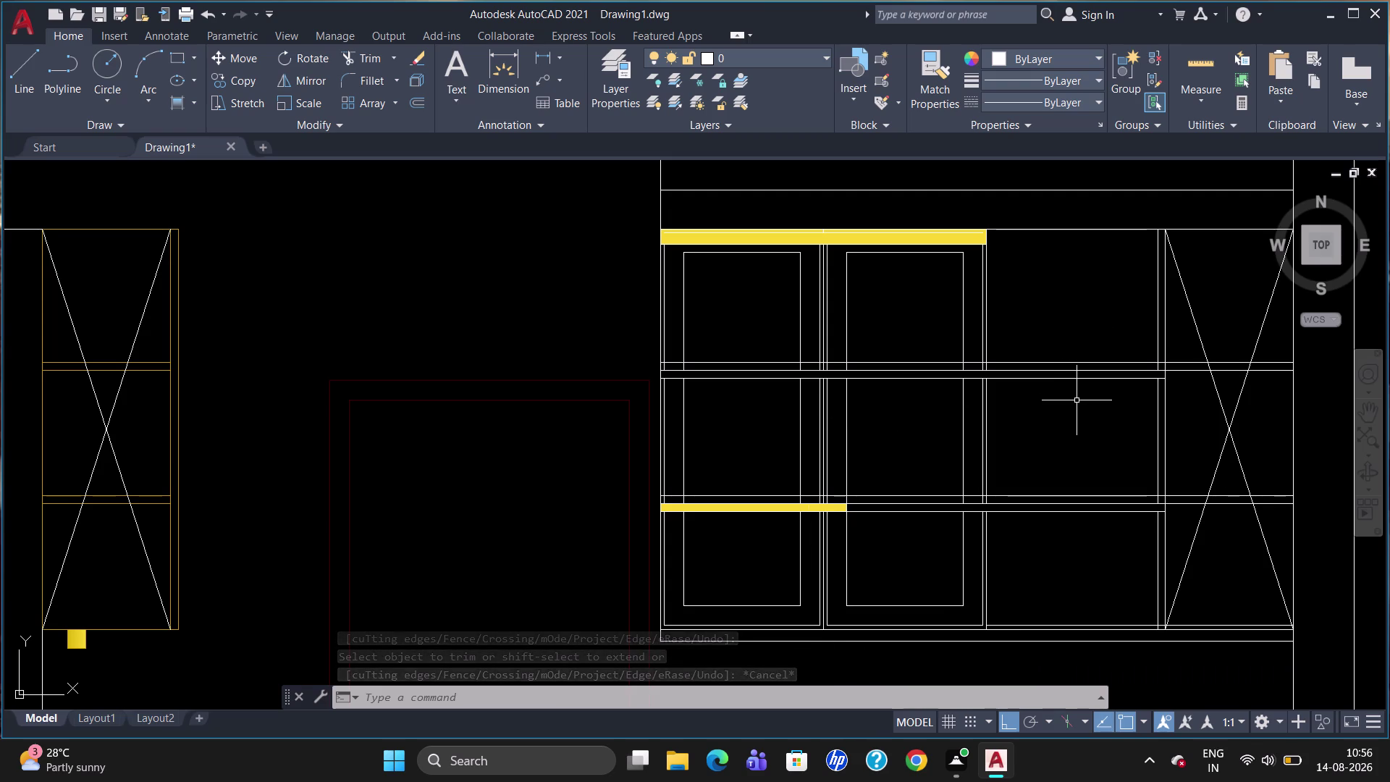
Start a line at the shelf corner, then cancel it.
key(l)
key(Return)
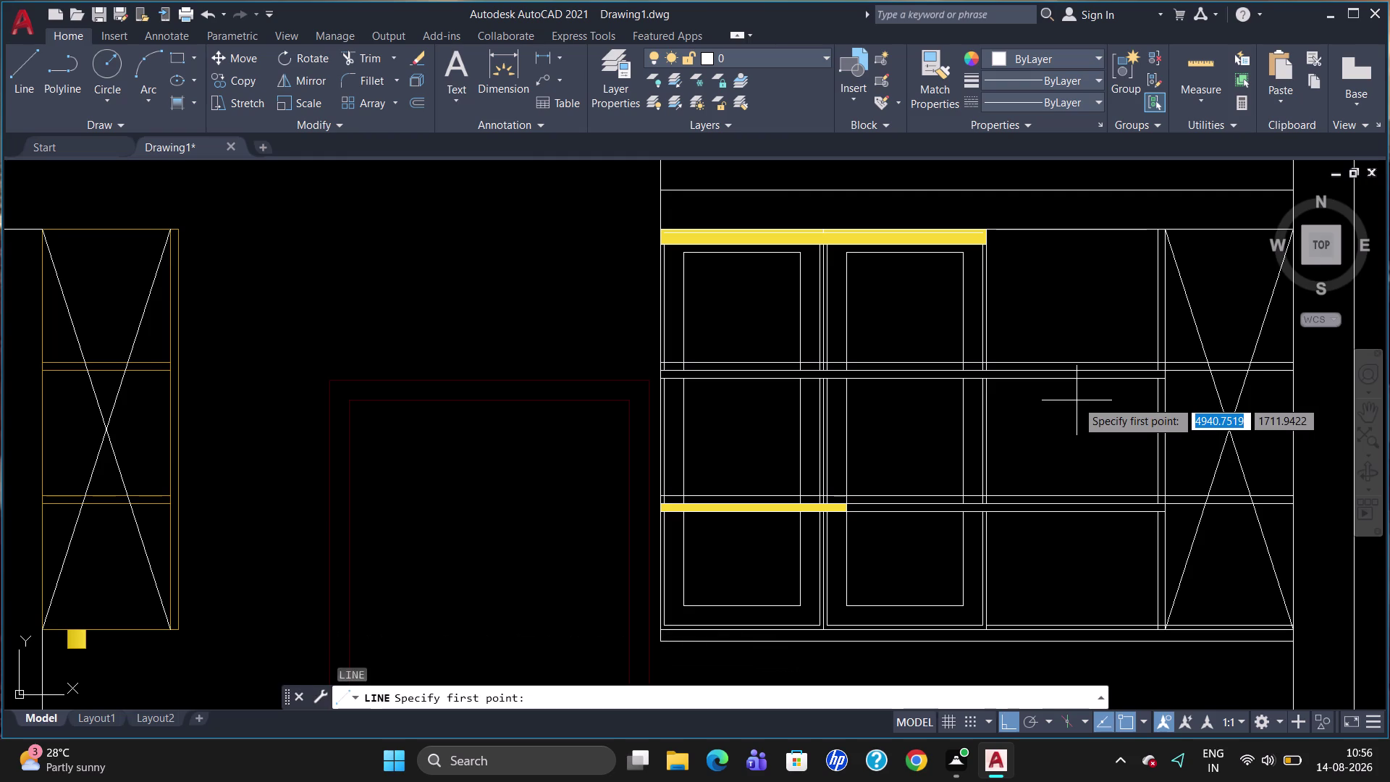
scroll(up, 3)
click(992, 336)
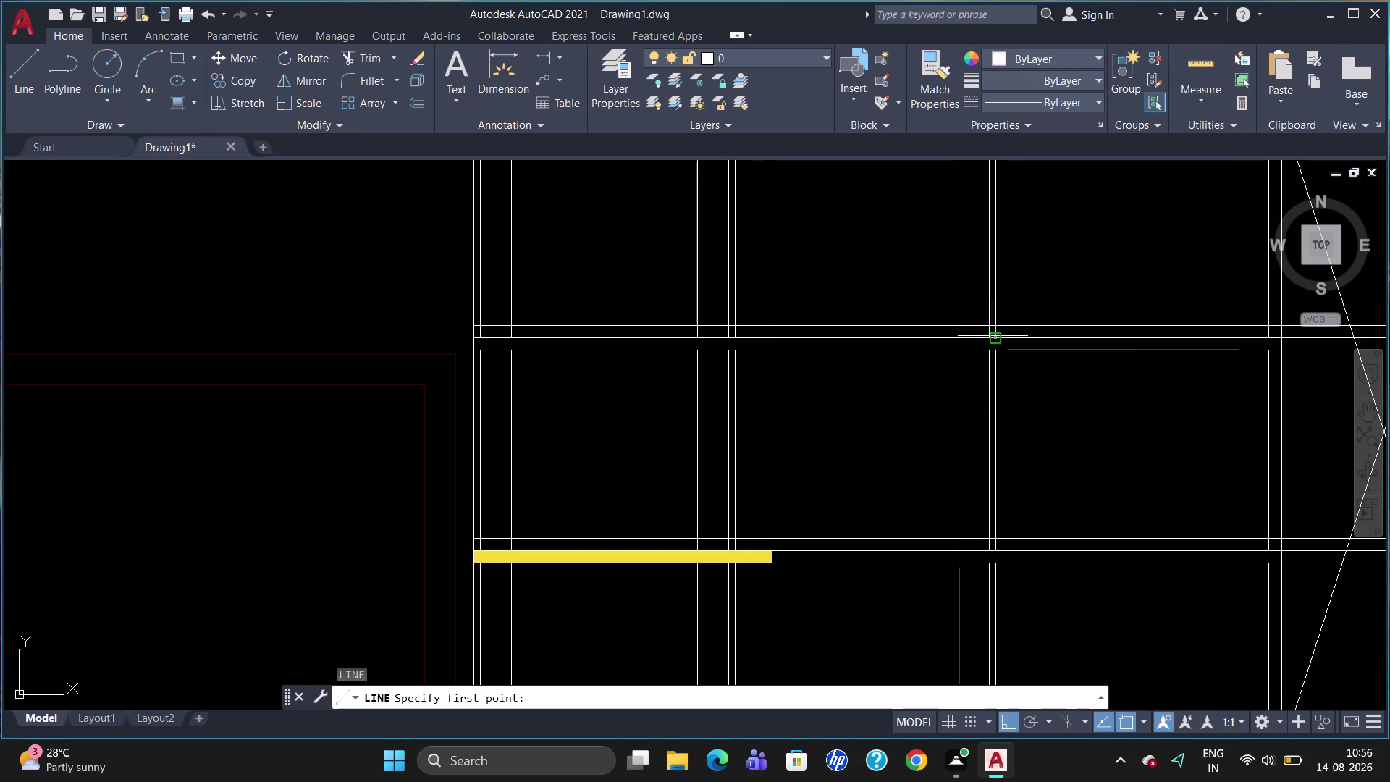
click(994, 350)
key(Escape)
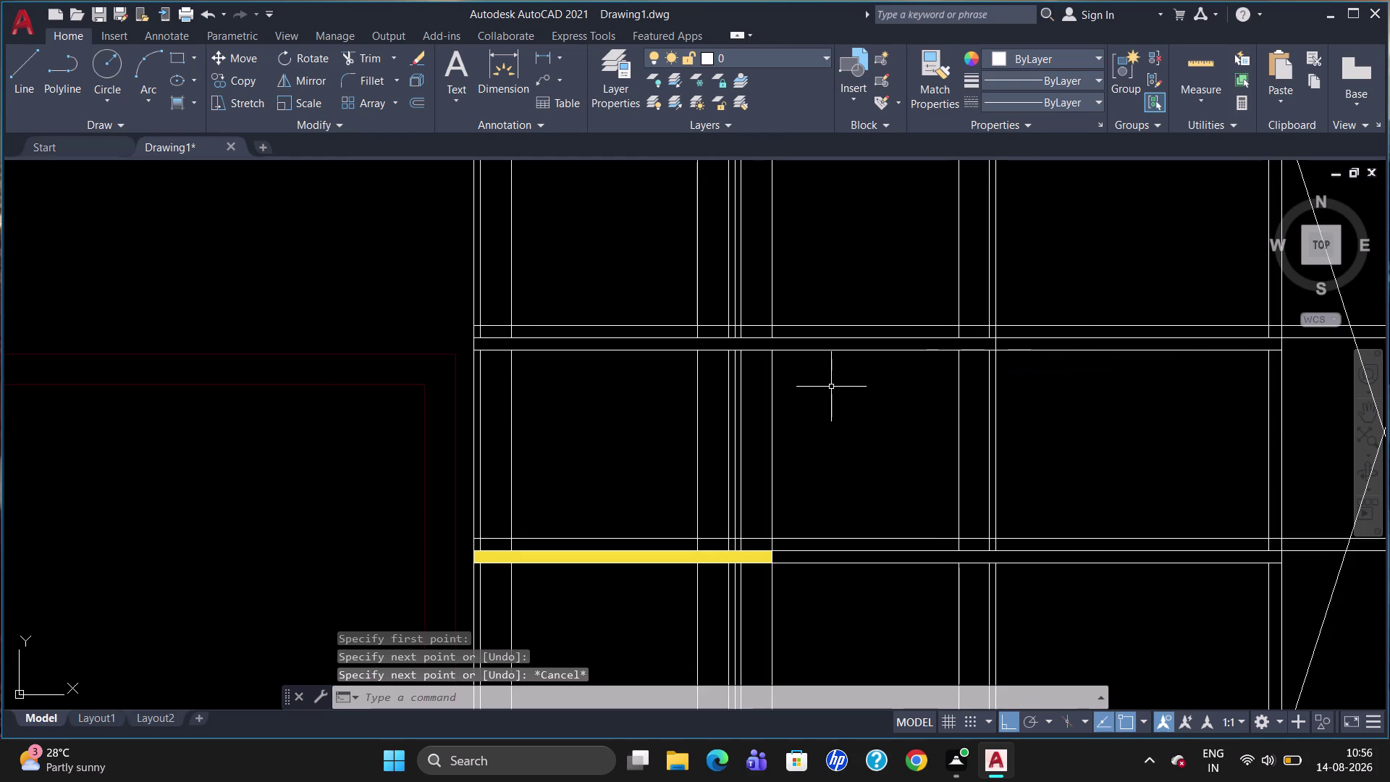
scroll(down, 3)
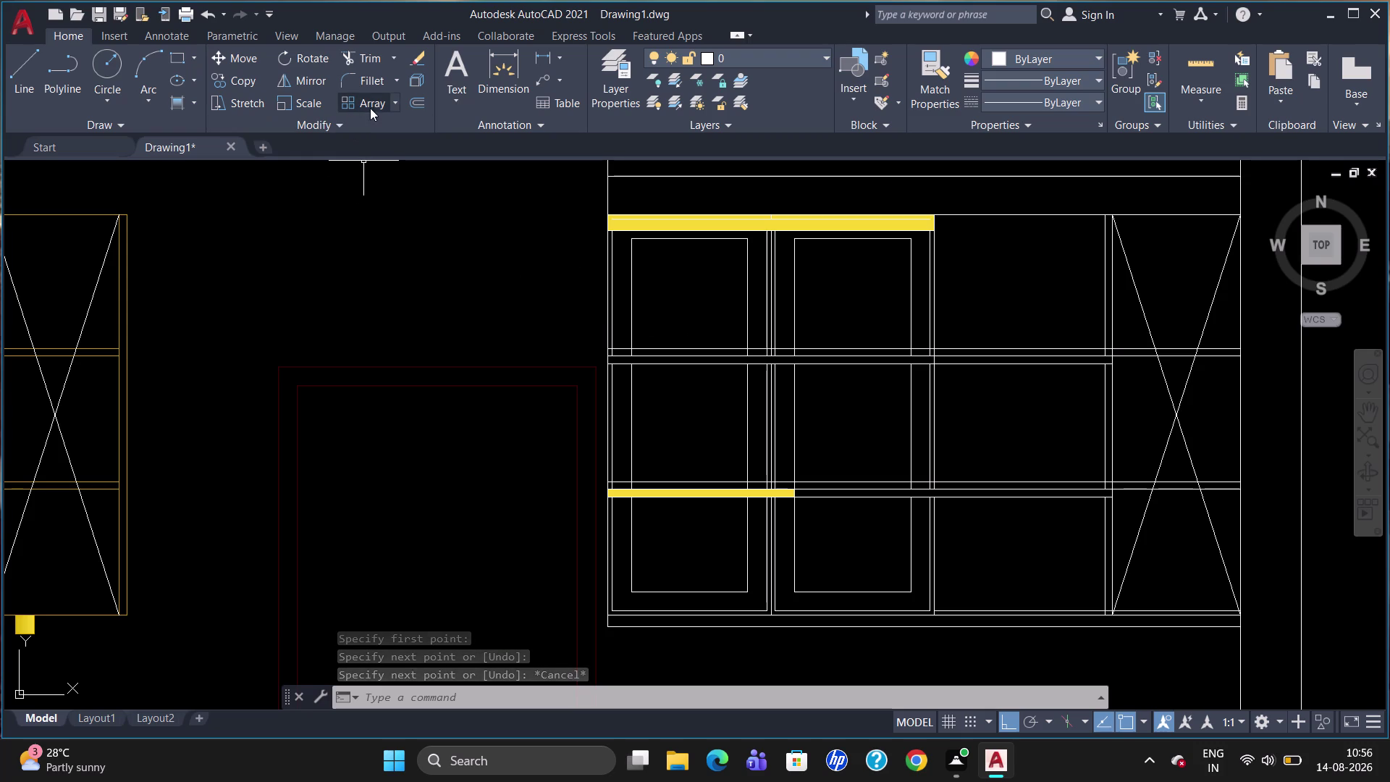
Select the remaining top yellow strip and inspect its properties.
click(737, 225)
key(Escape)
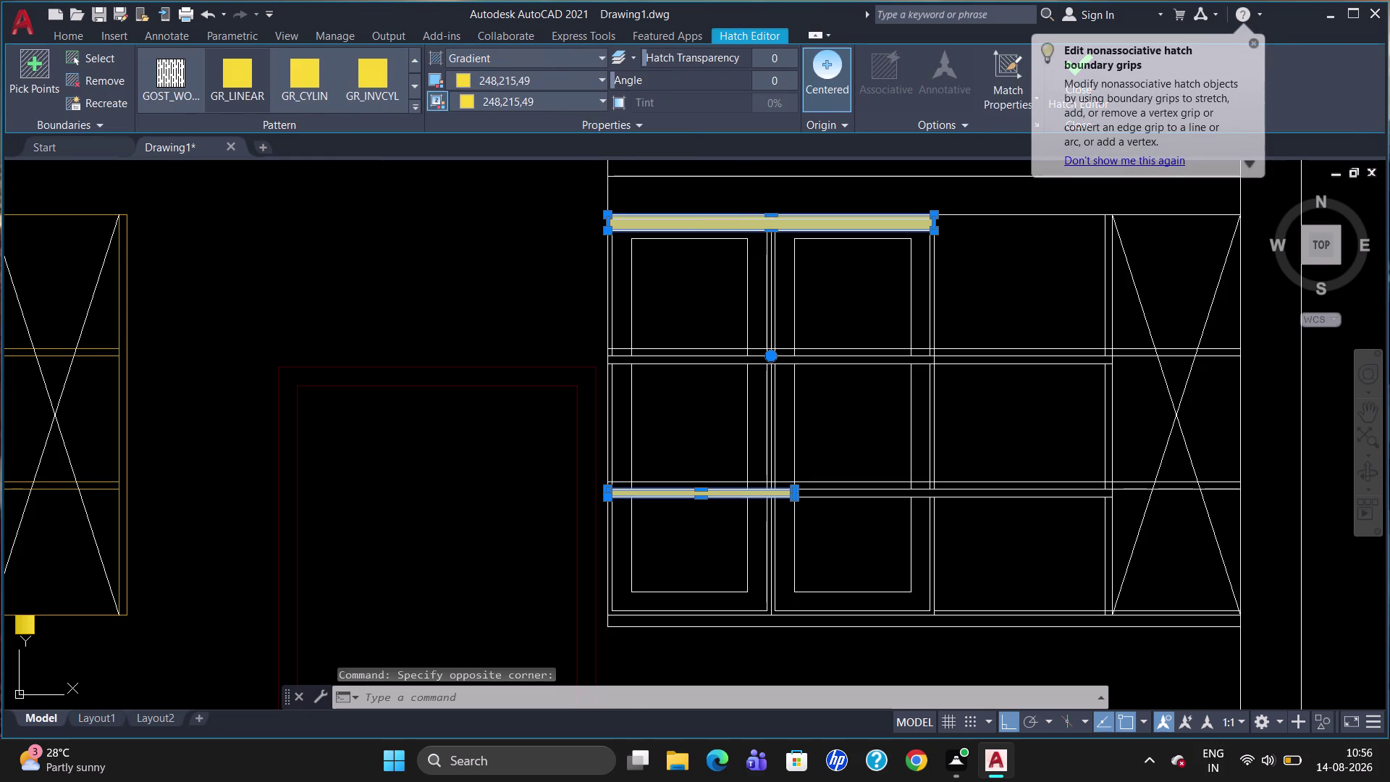
click(770, 226)
key(Escape)
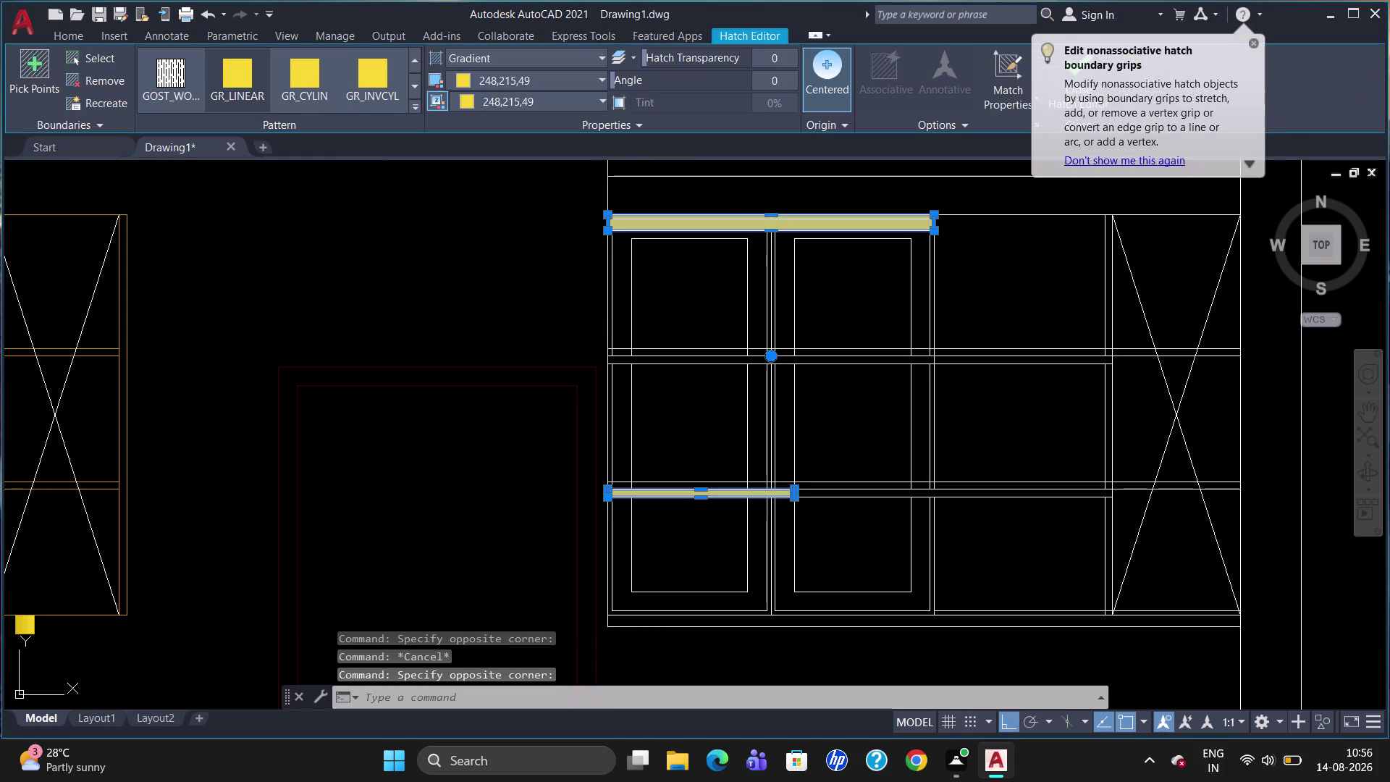
double_click(771, 225)
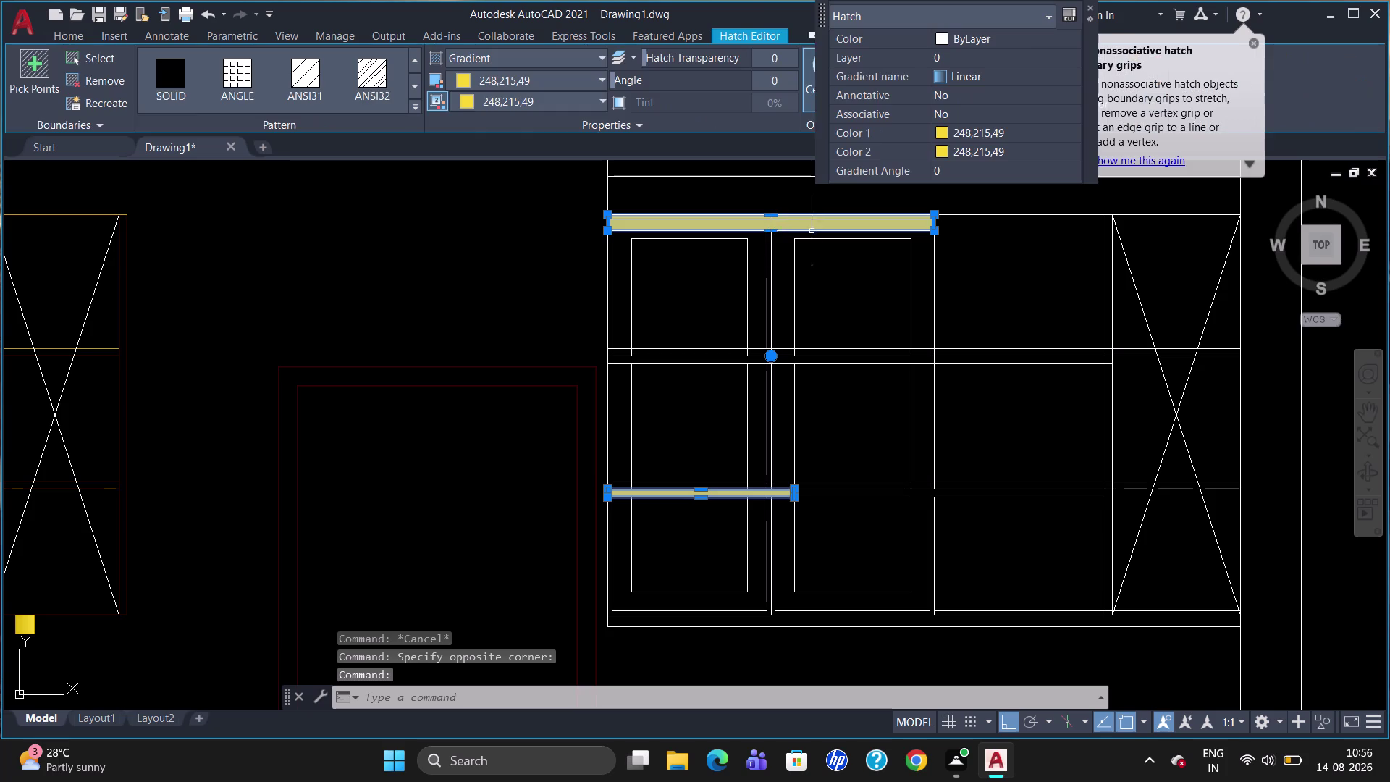
key(Escape)
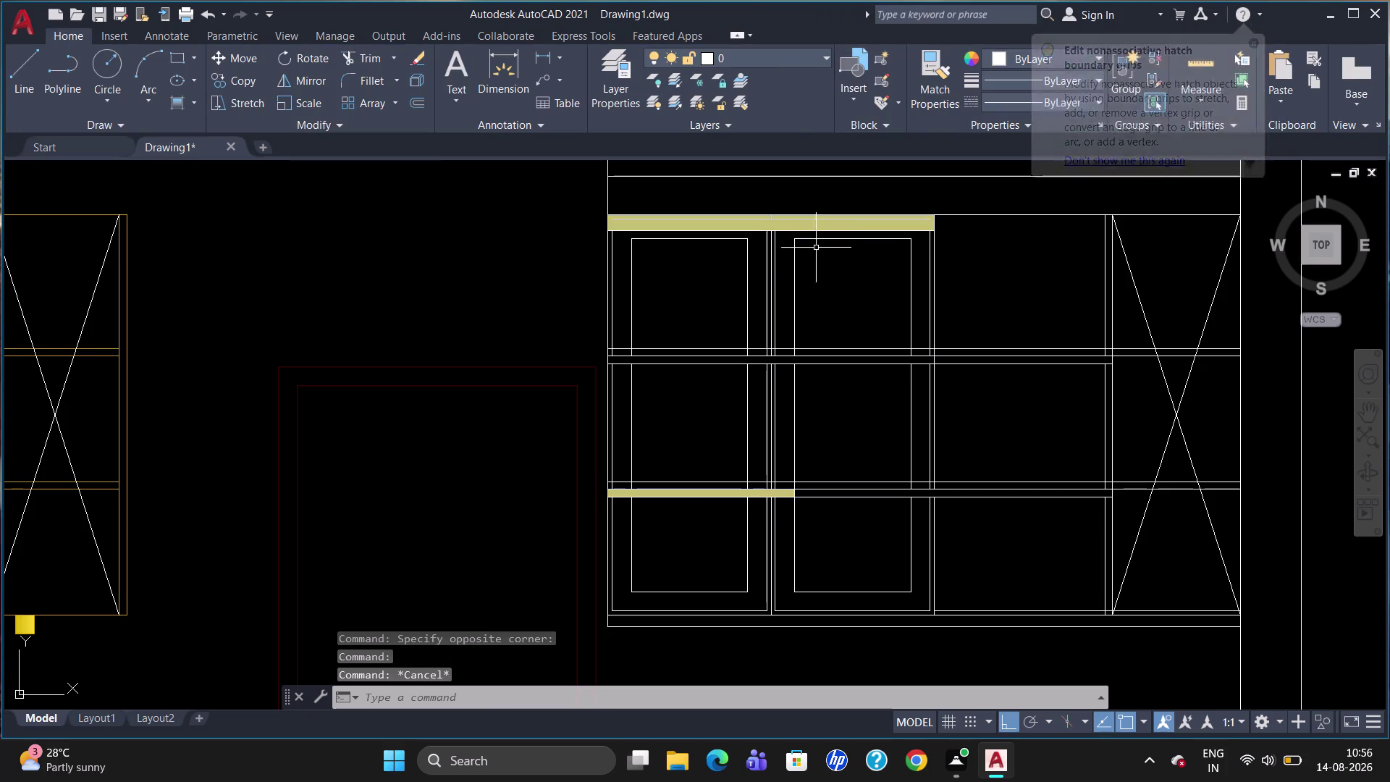
Trim away the top frame's yellow strip using all objects as cutting edges.
key(t)
key(r)
key(Return)
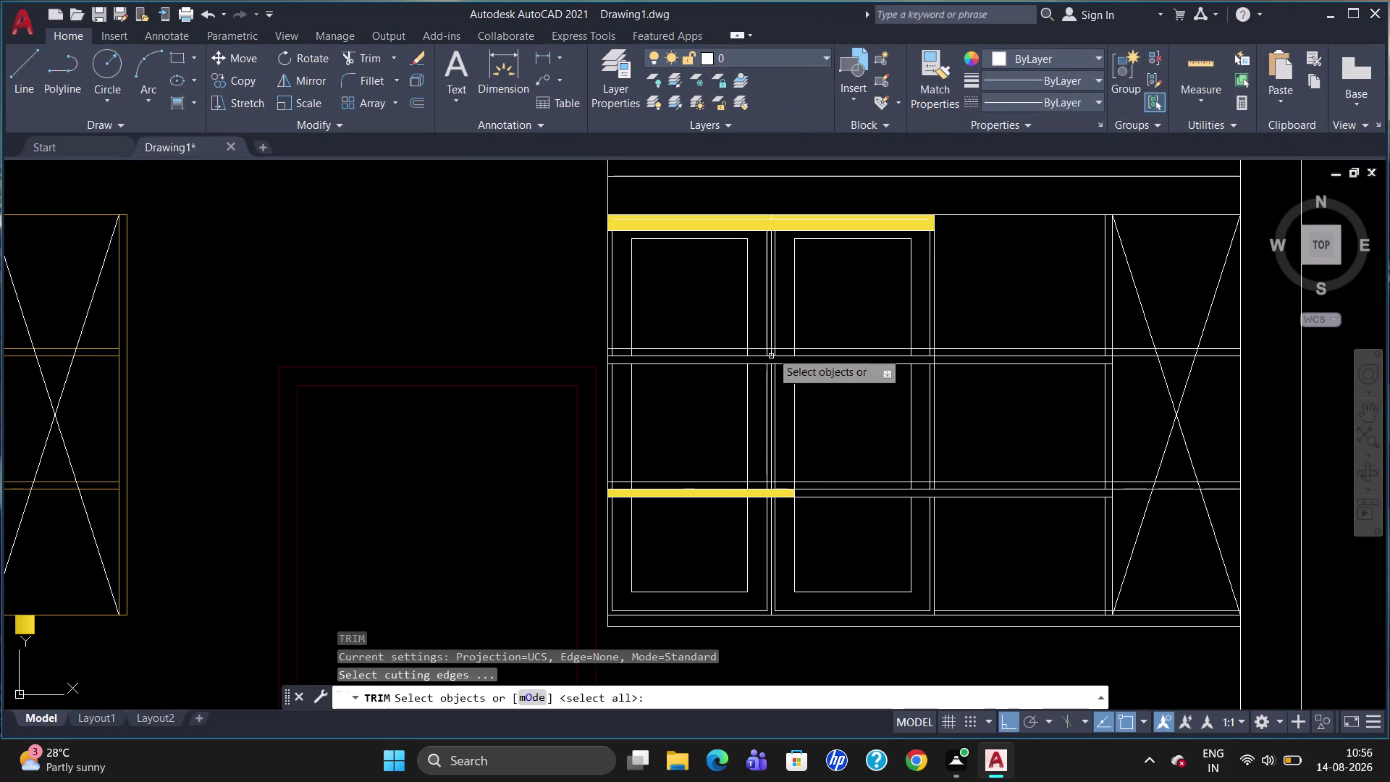
click(782, 228)
click(783, 225)
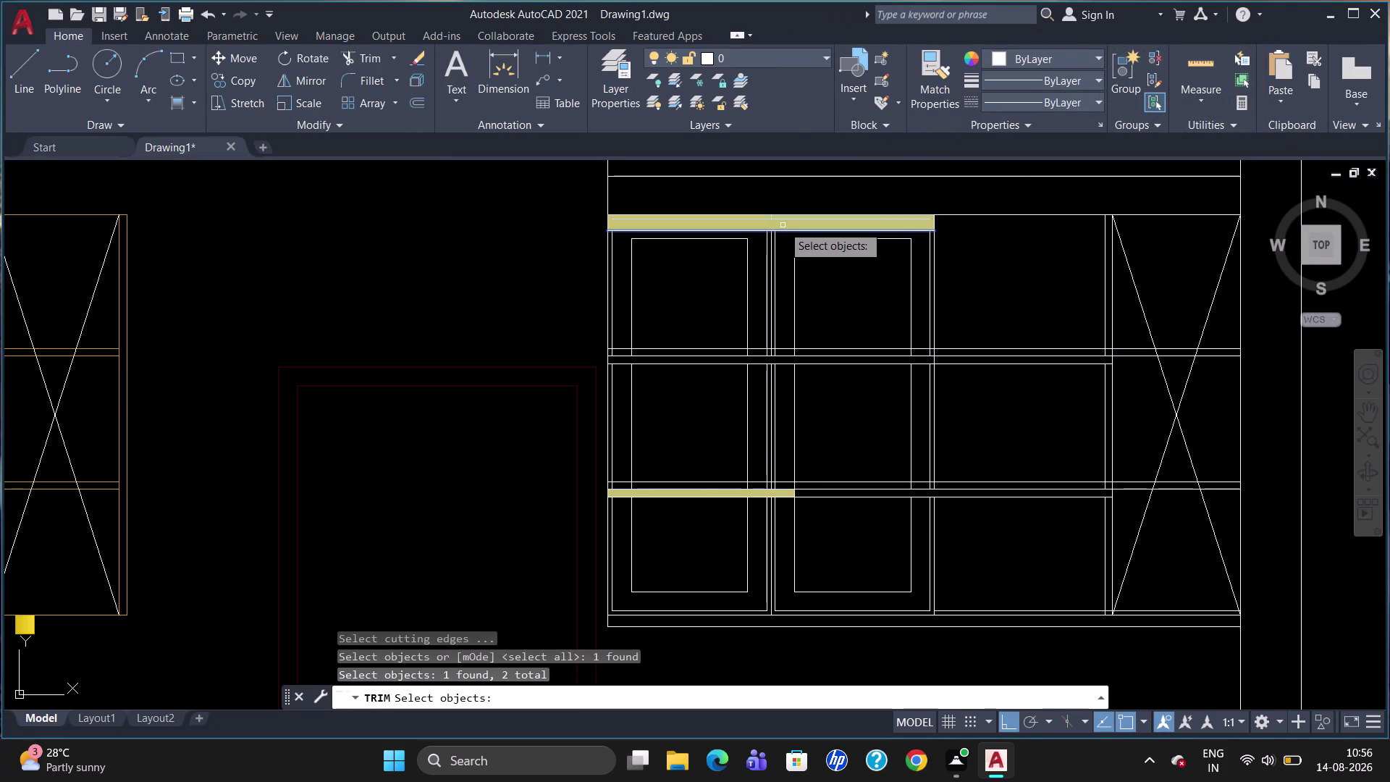
key(Escape)
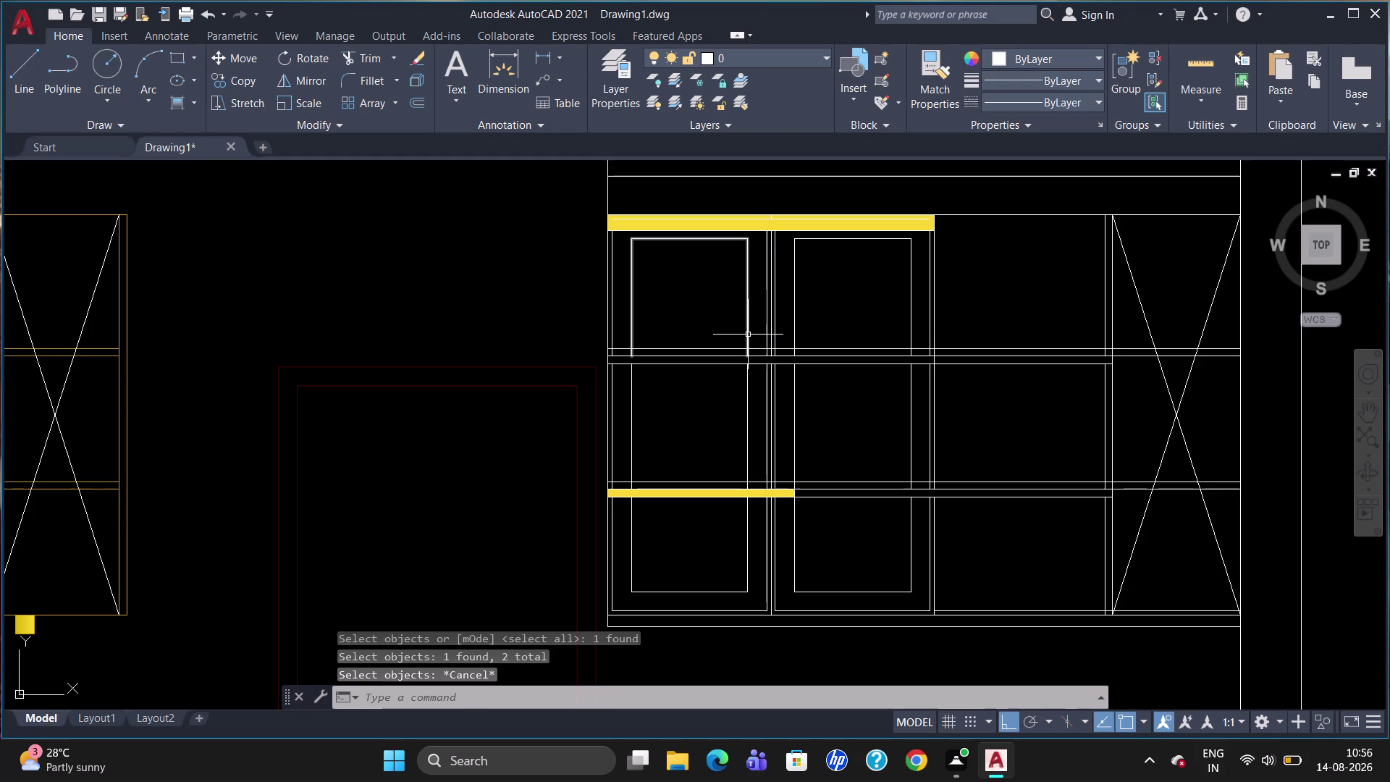
text(TR)
key(Return)
key(Return)
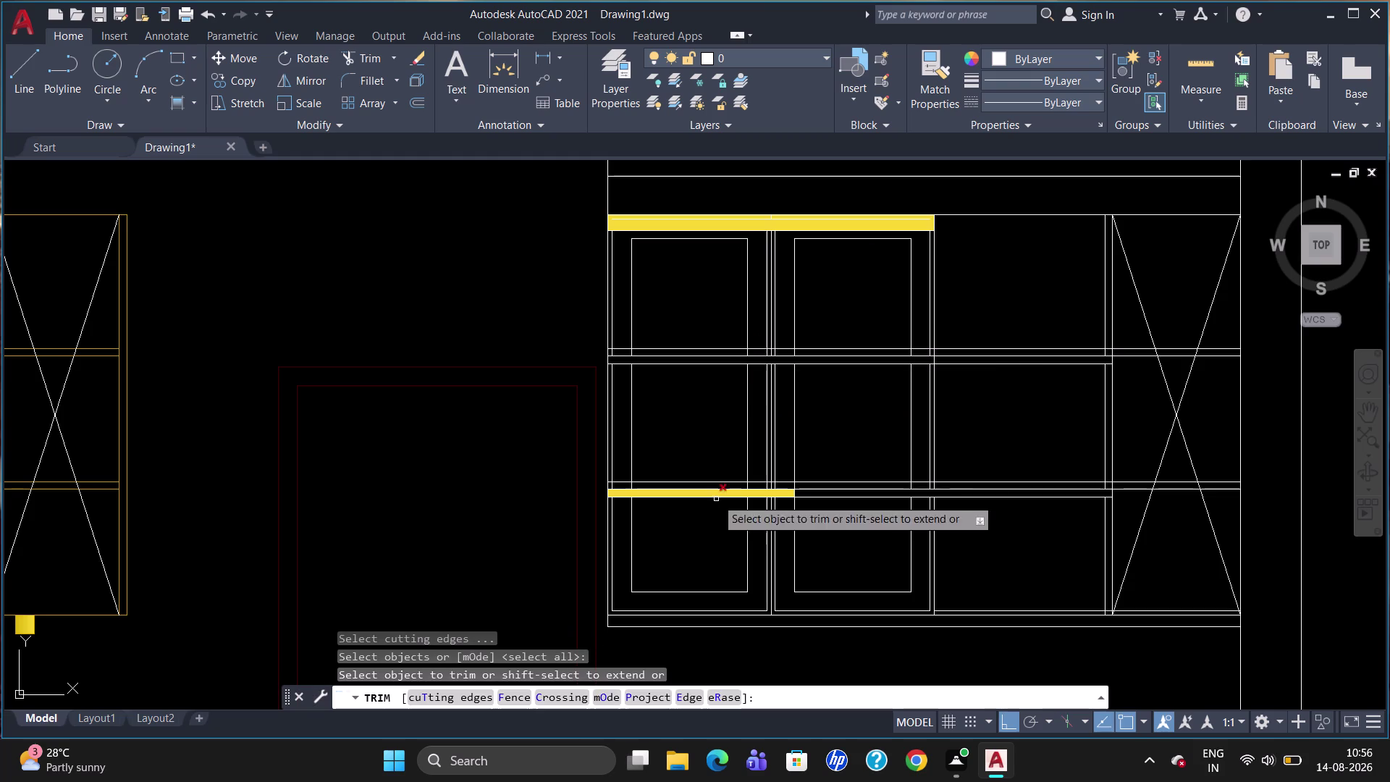
click(753, 224)
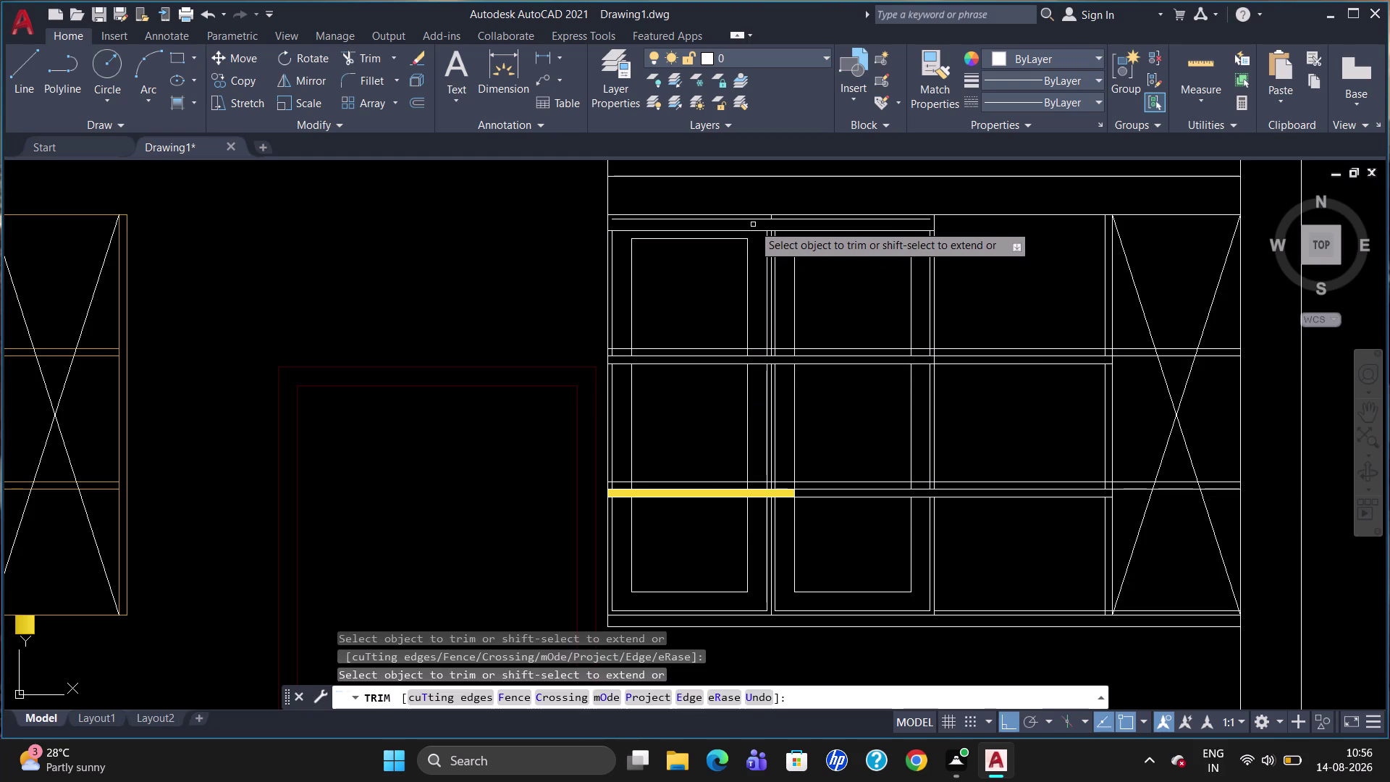
scroll(up, 3)
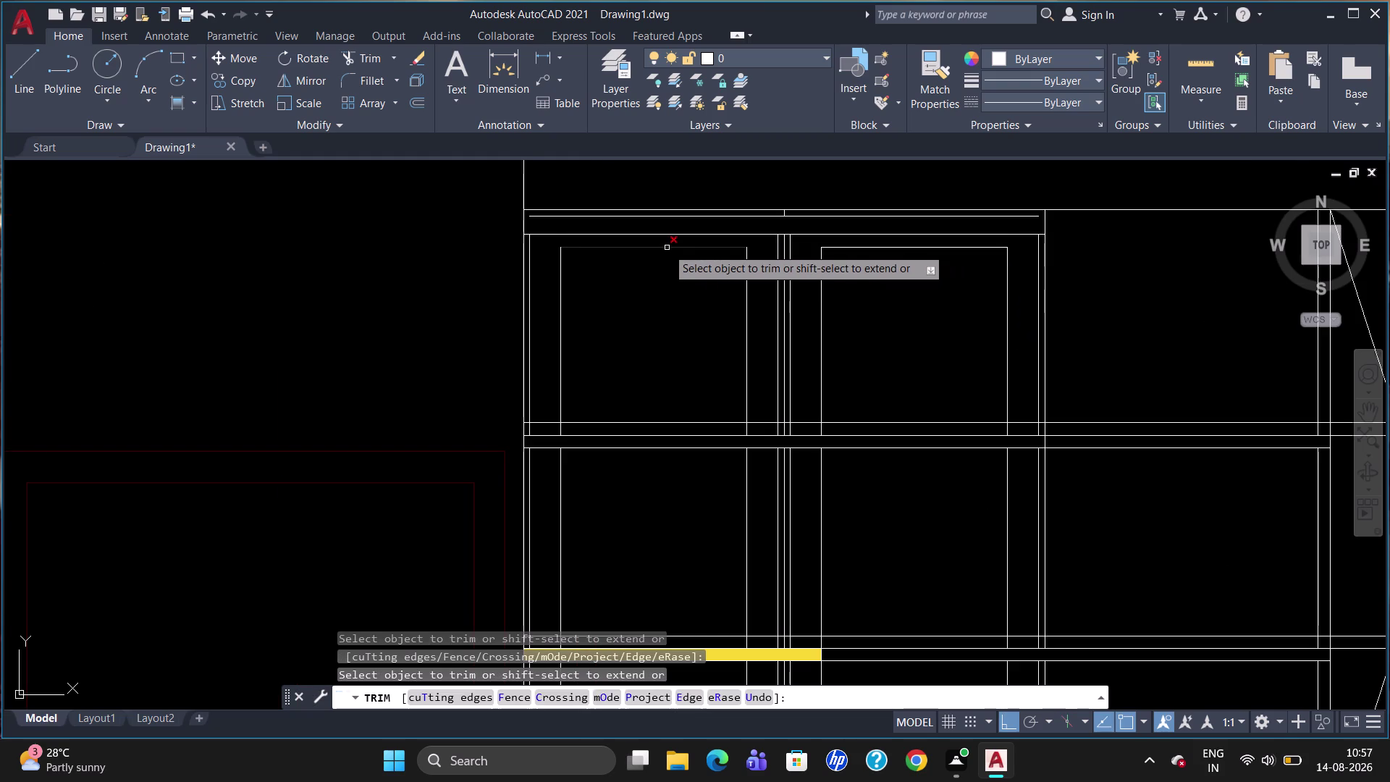
key(Escape)
Draw two short lines across the top frame band at its left and right ends.
key(l)
key(Return)
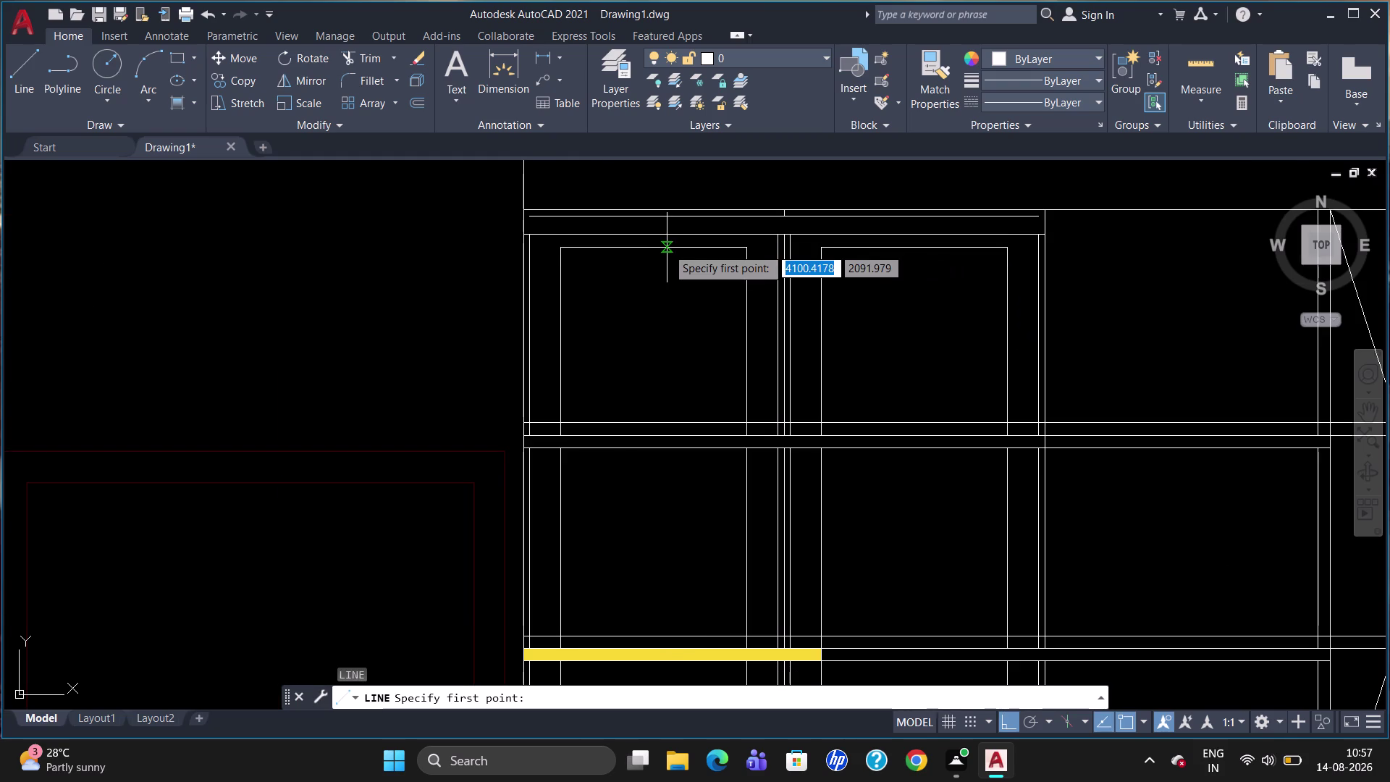
click(533, 217)
click(521, 217)
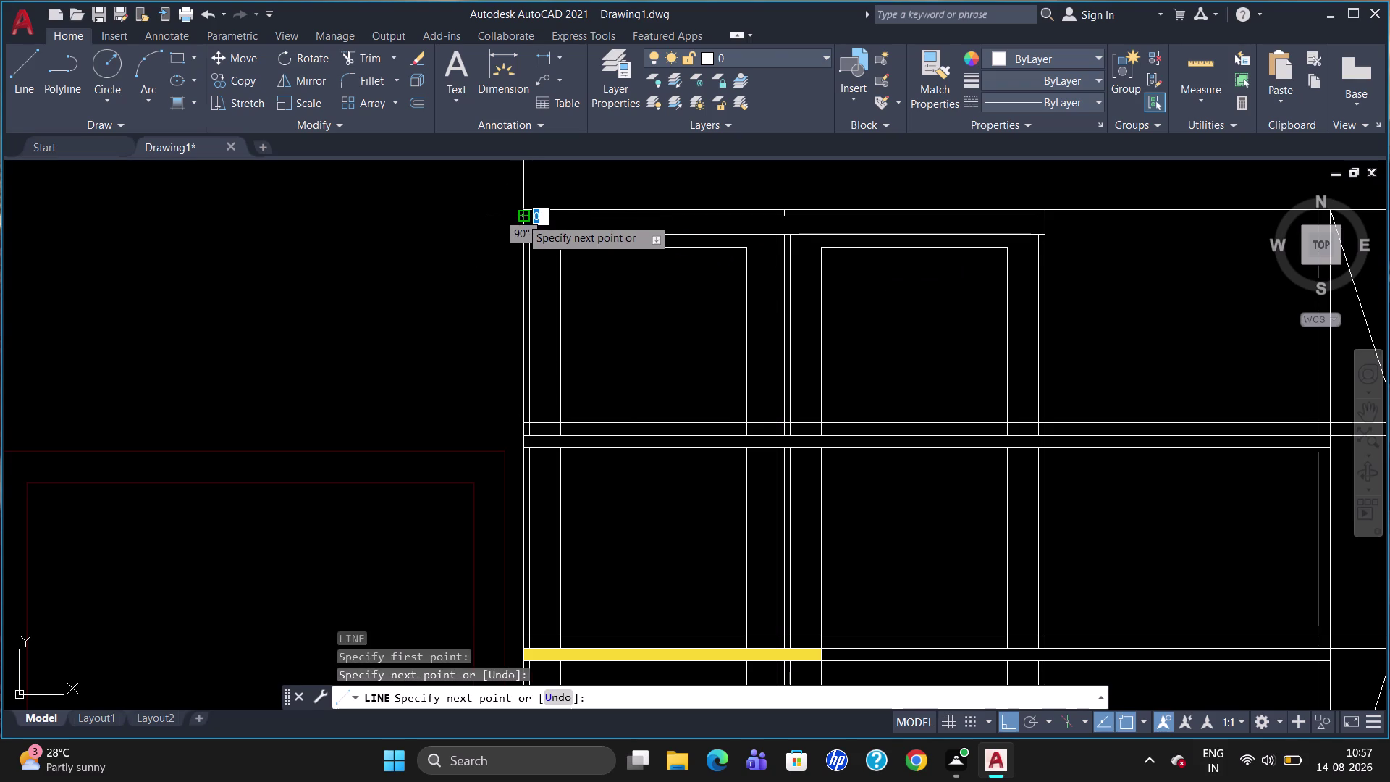
key(Escape)
key(l)
key(Return)
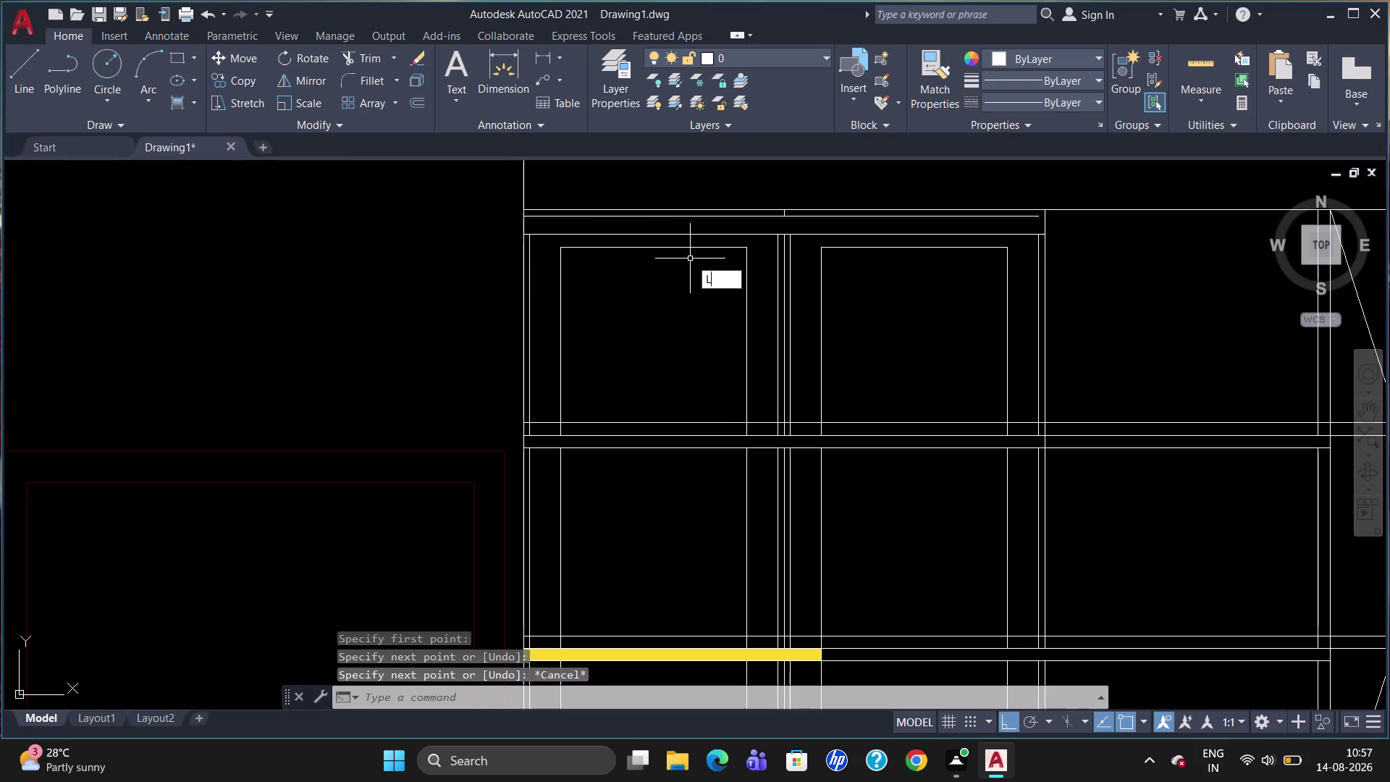
click(1038, 219)
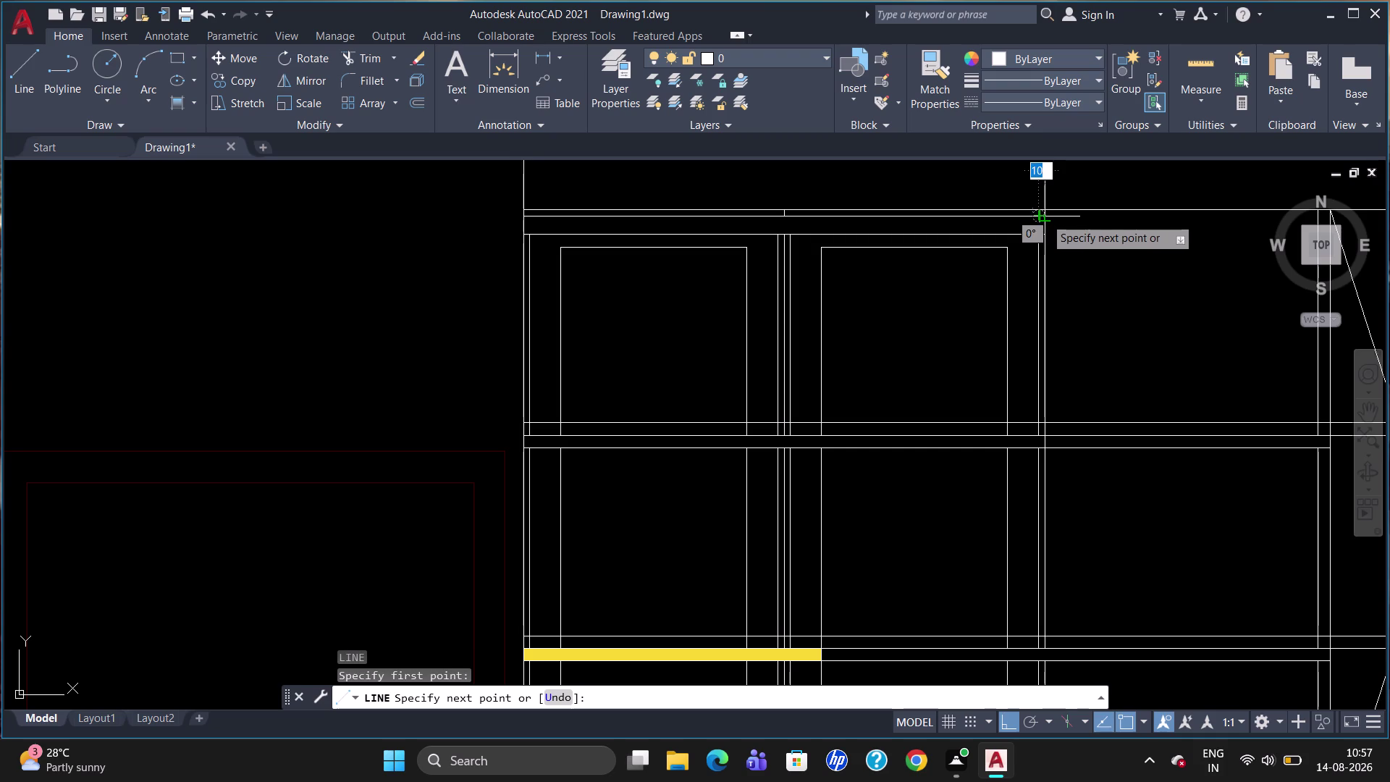
click(1044, 218)
key(Escape)
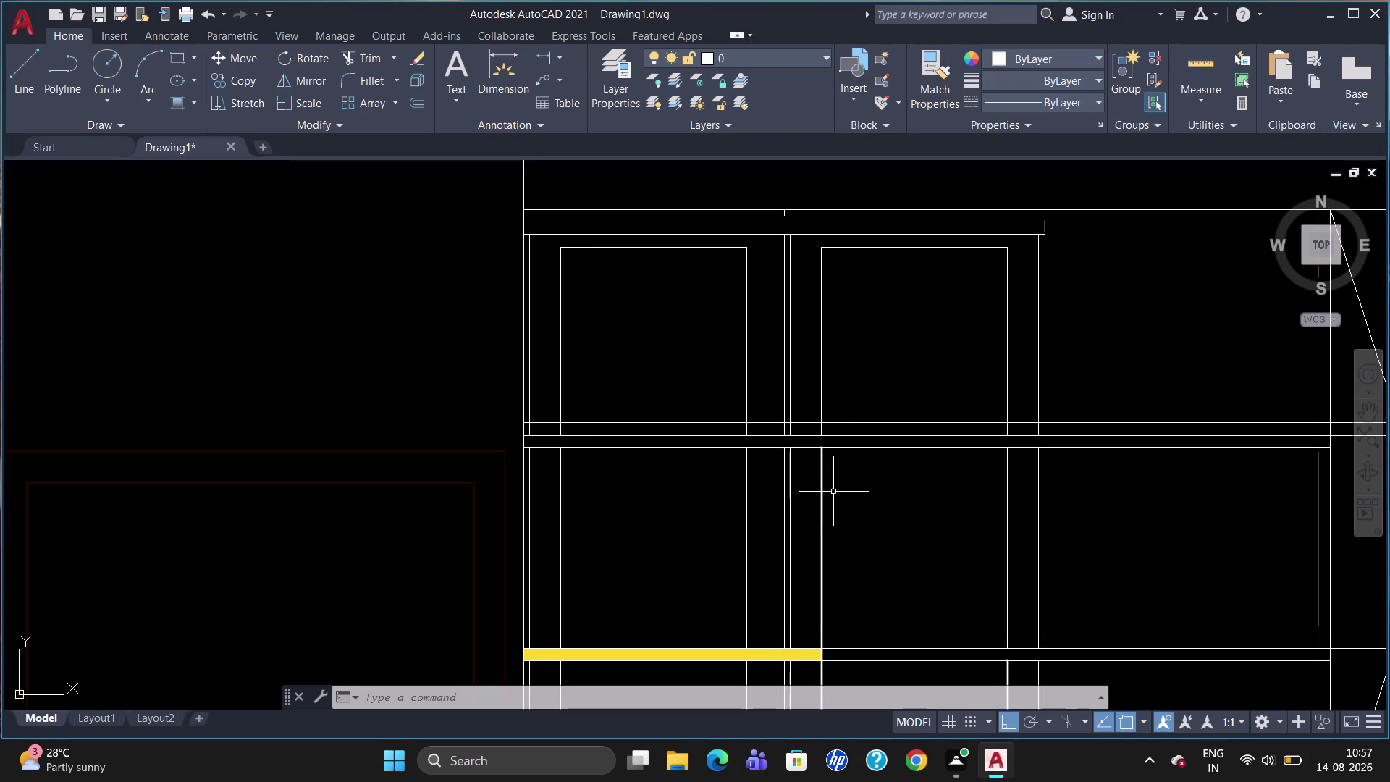
click(195, 105)
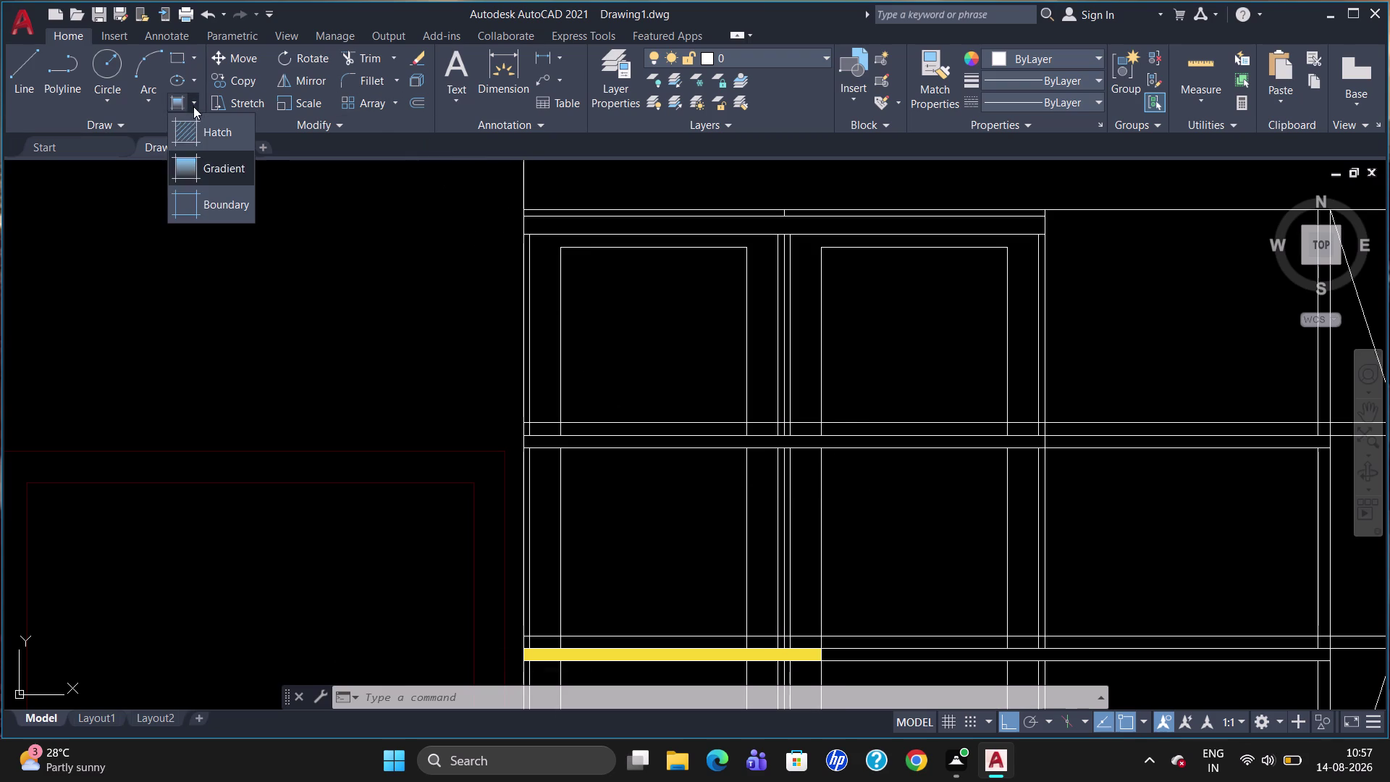
Set up a new hatch as a gradient in the recent yellow colour.
click(195, 135)
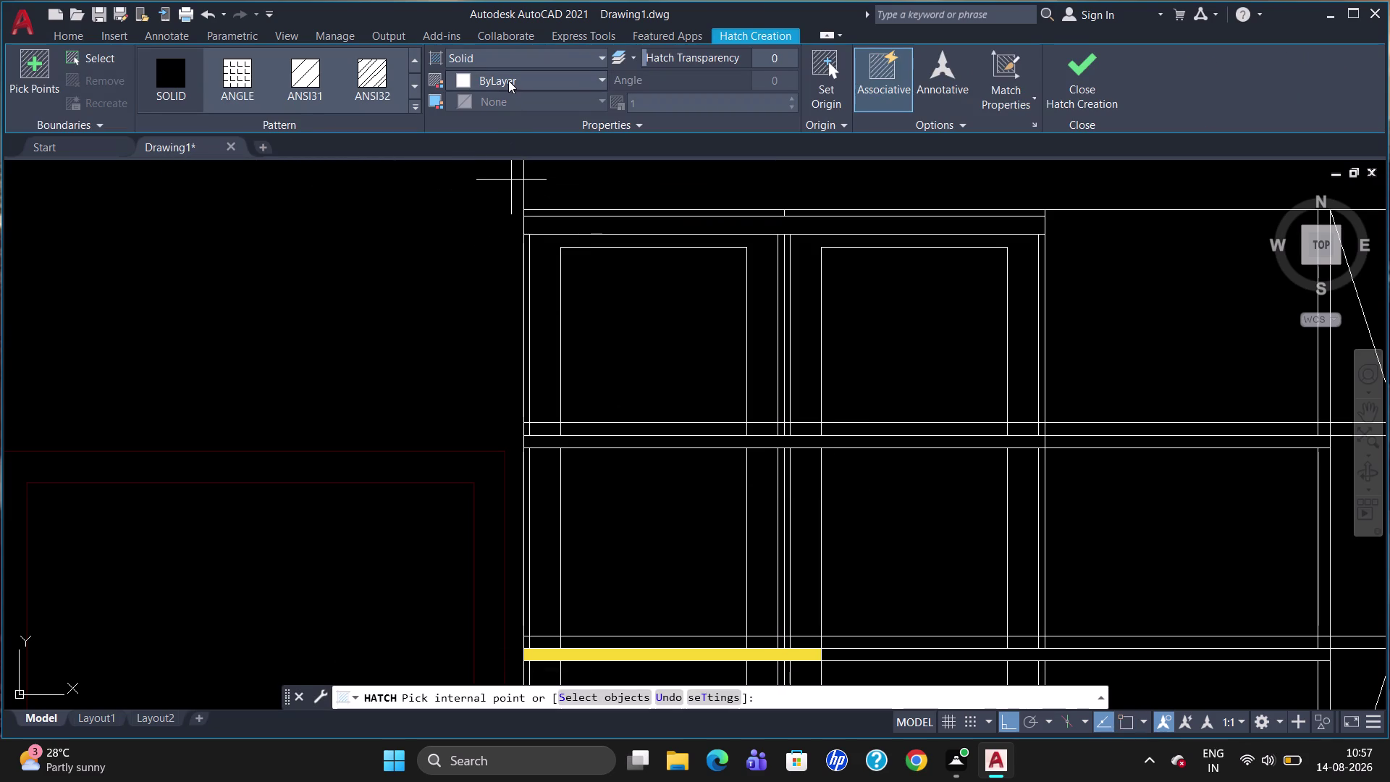
click(517, 80)
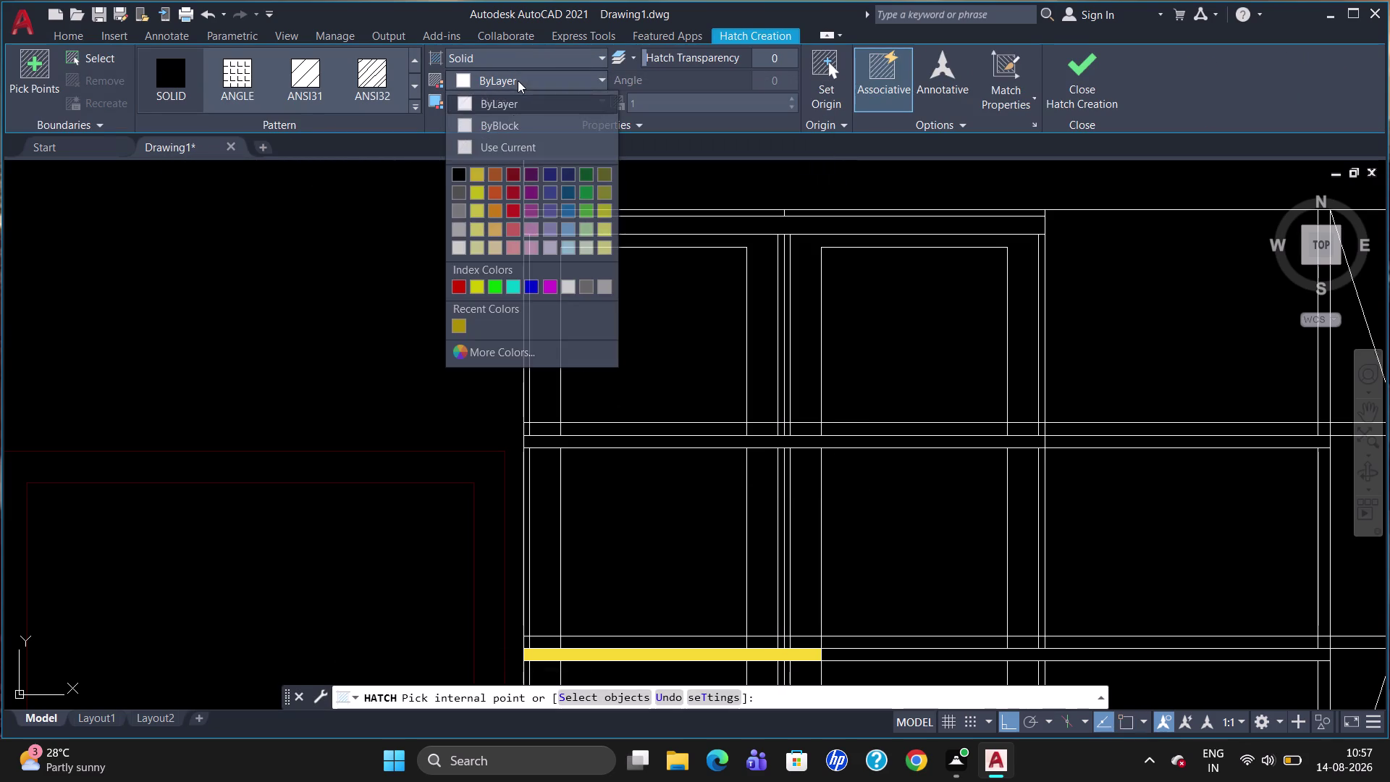
click(480, 172)
click(527, 98)
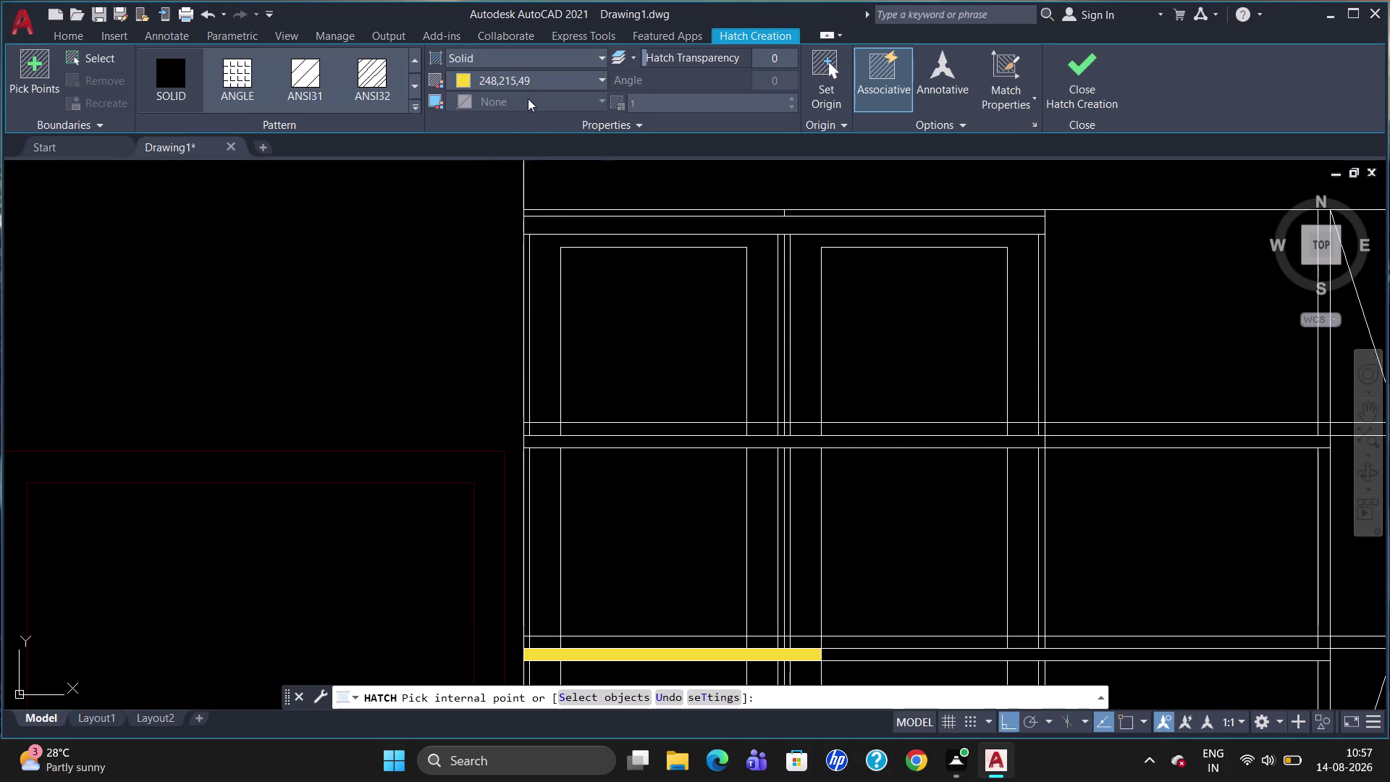
click(548, 58)
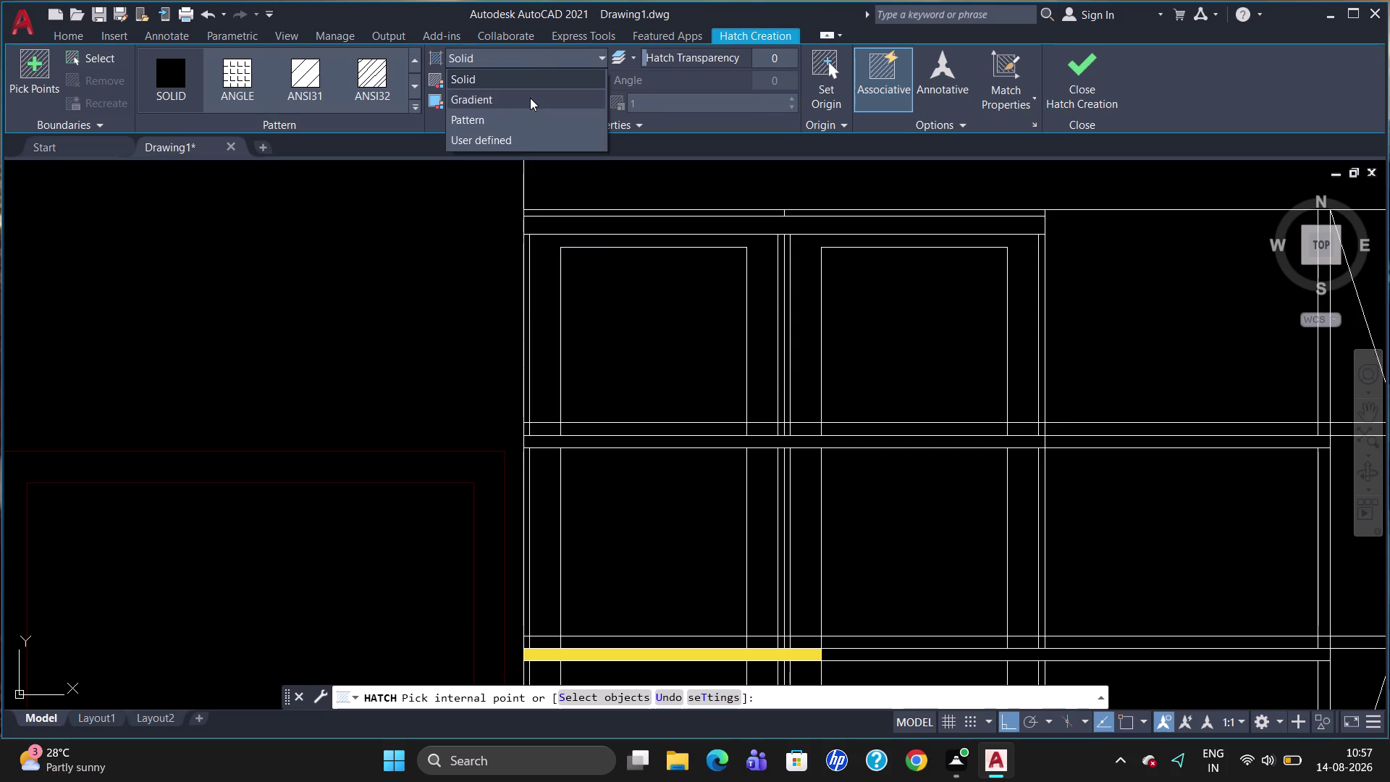
click(530, 98)
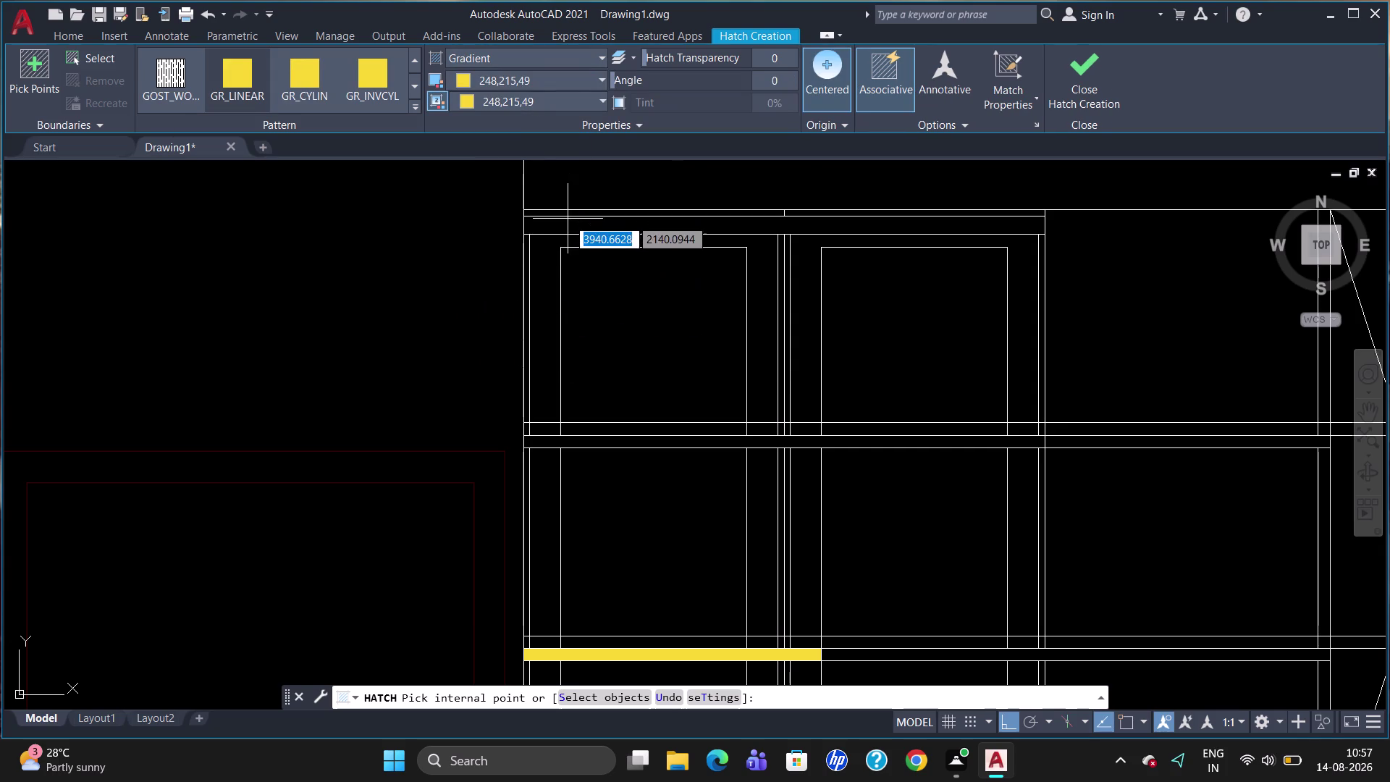
Fill the top frame band and the upper cabinet's bottom strip with yellow.
click(567, 225)
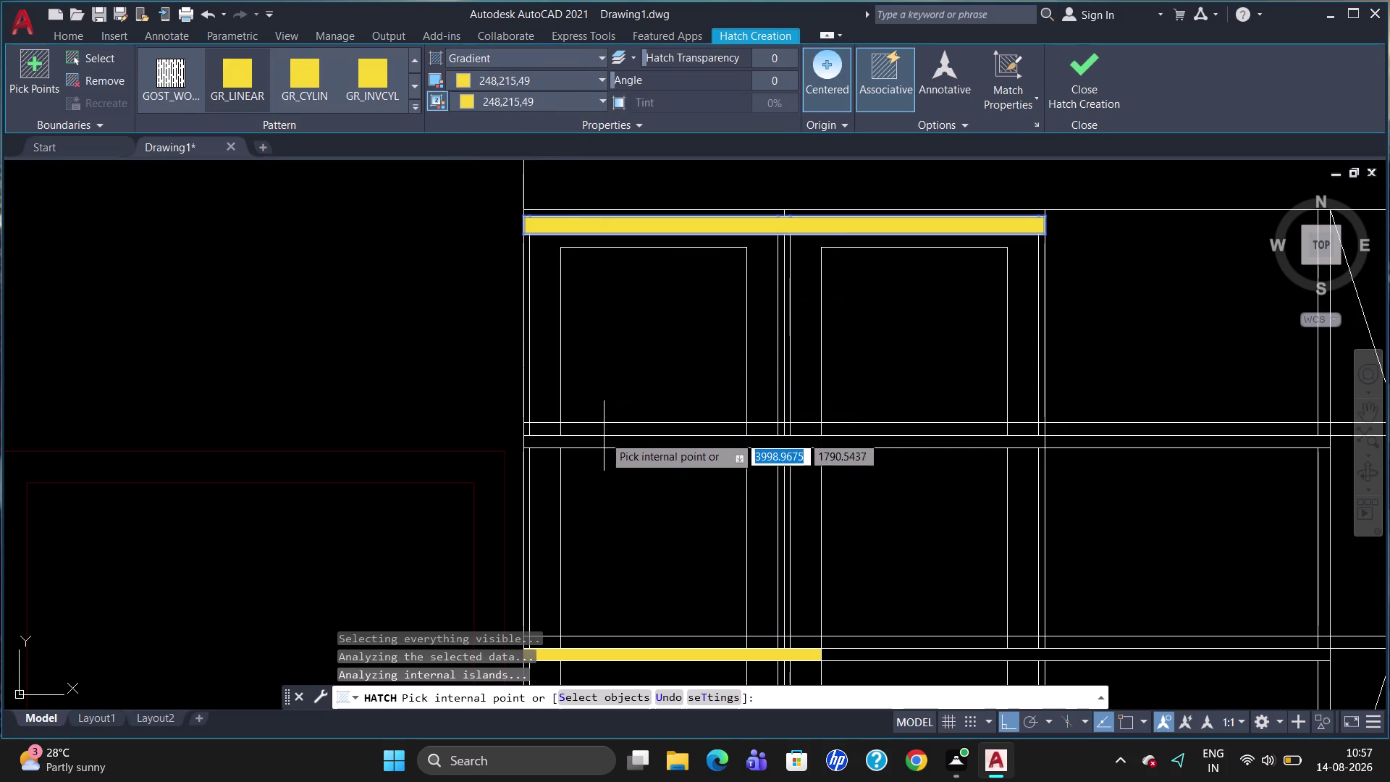
click(603, 442)
scroll(down, 3)
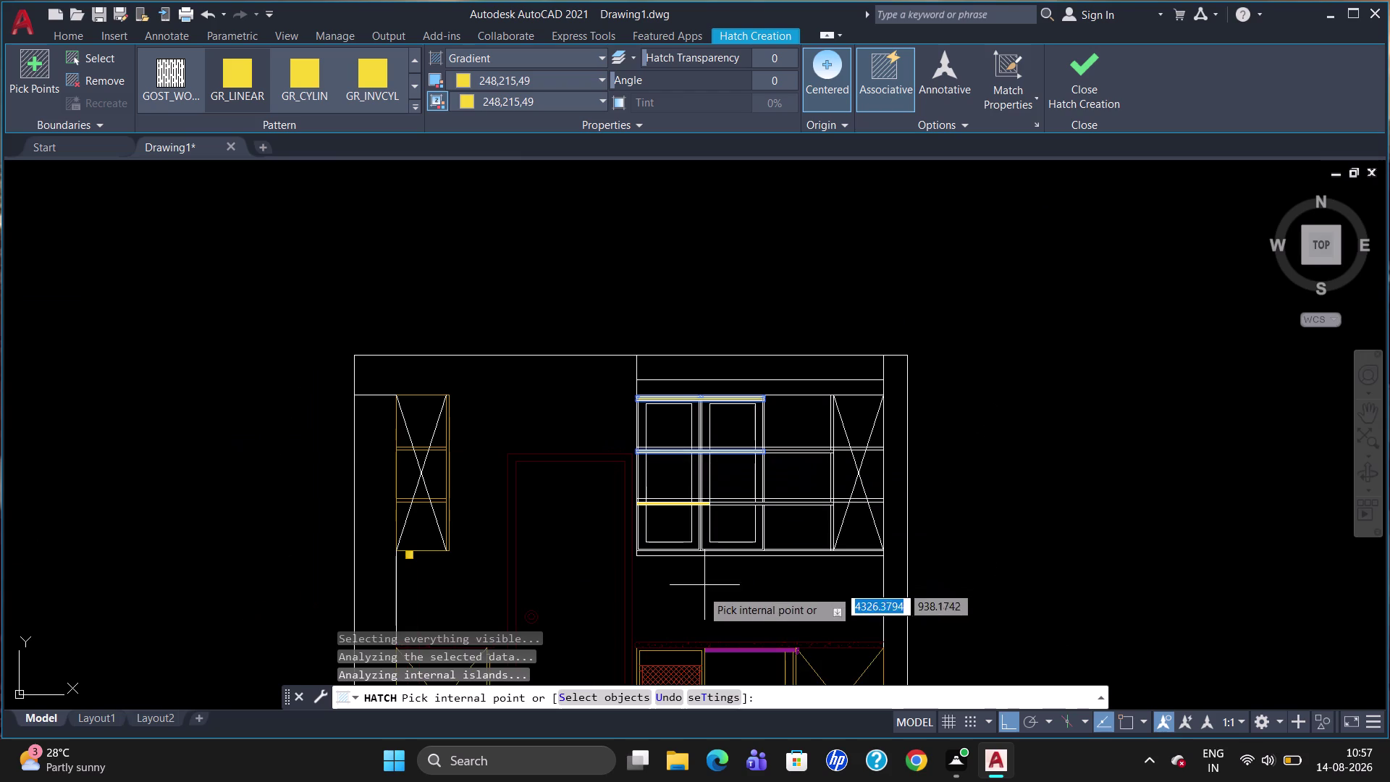
scroll(up, 3)
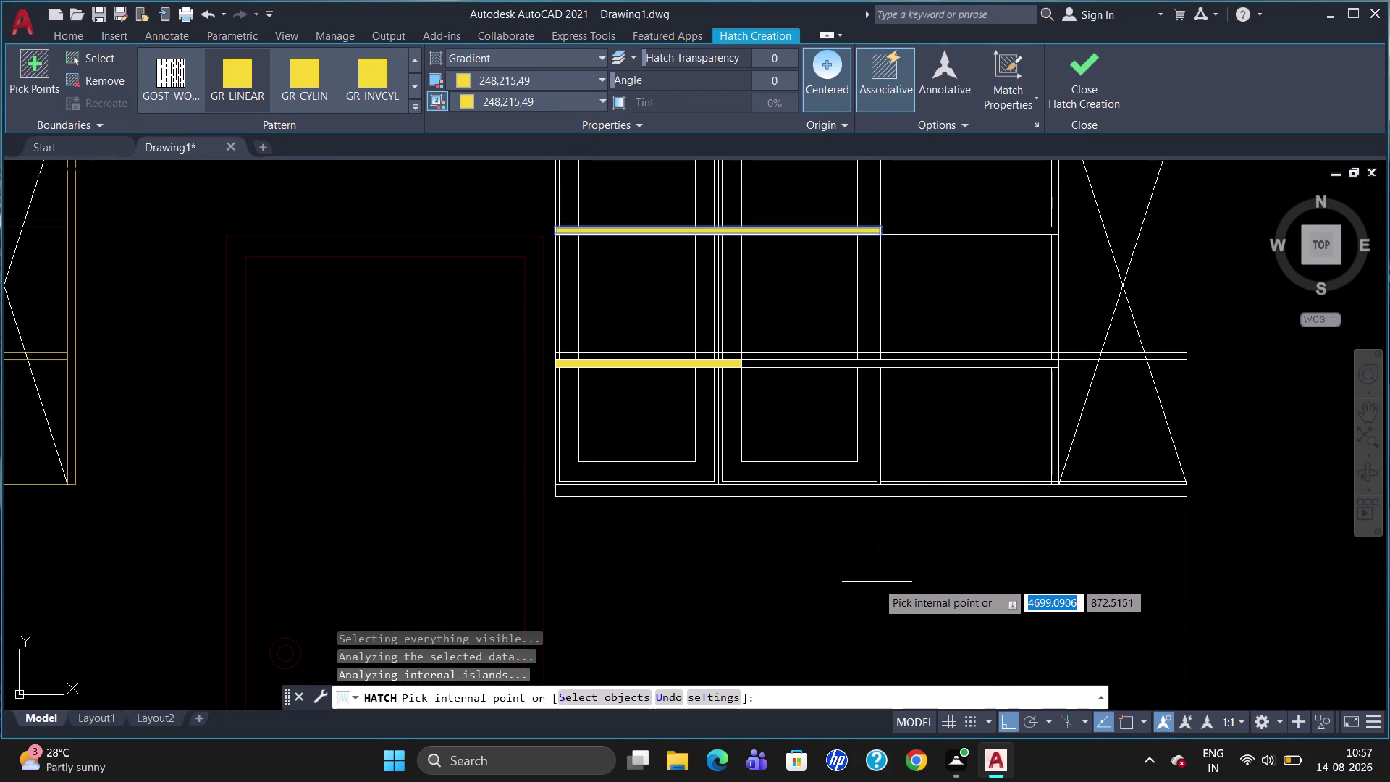
click(840, 492)
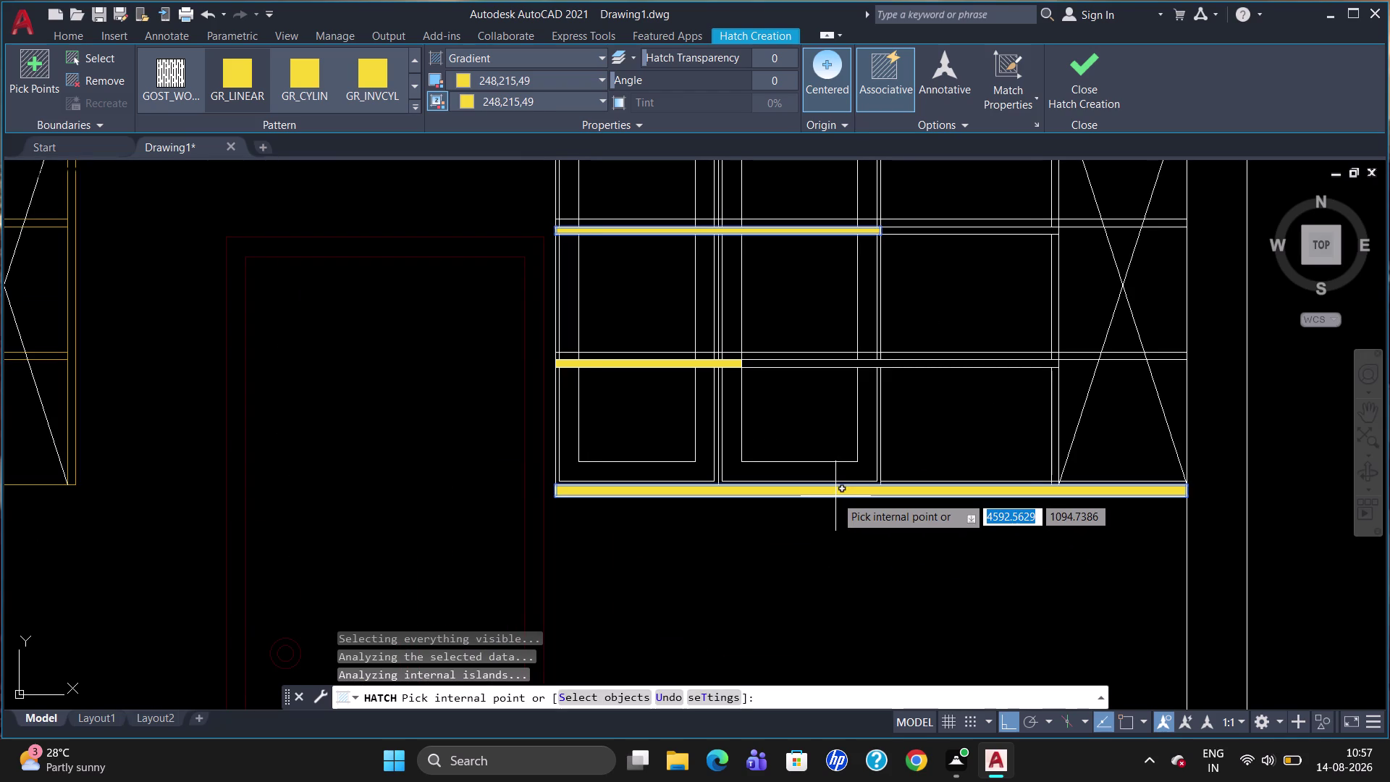
key(Escape)
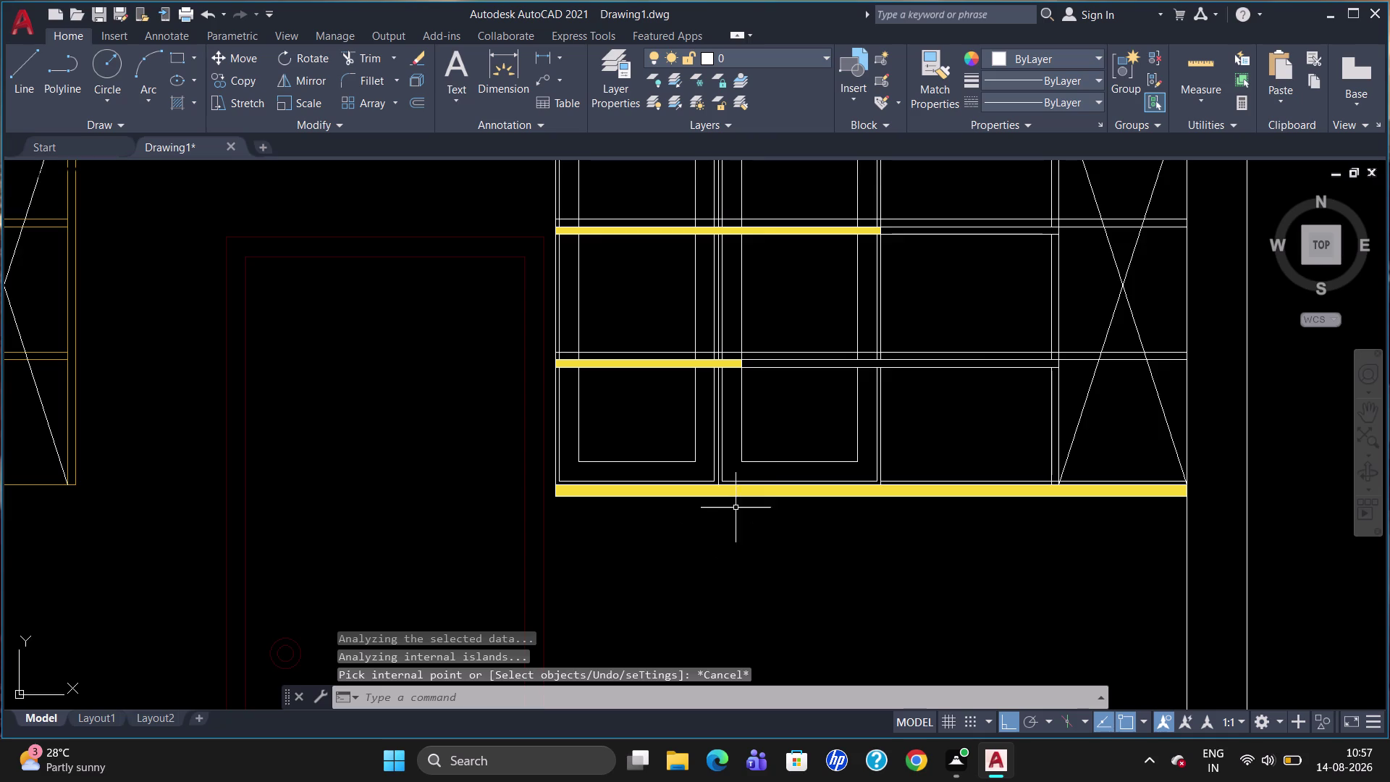
Trim under the cabinet and delete the yellow bottom strip and its lower edge.
scroll(down, 3)
scroll(up, 3)
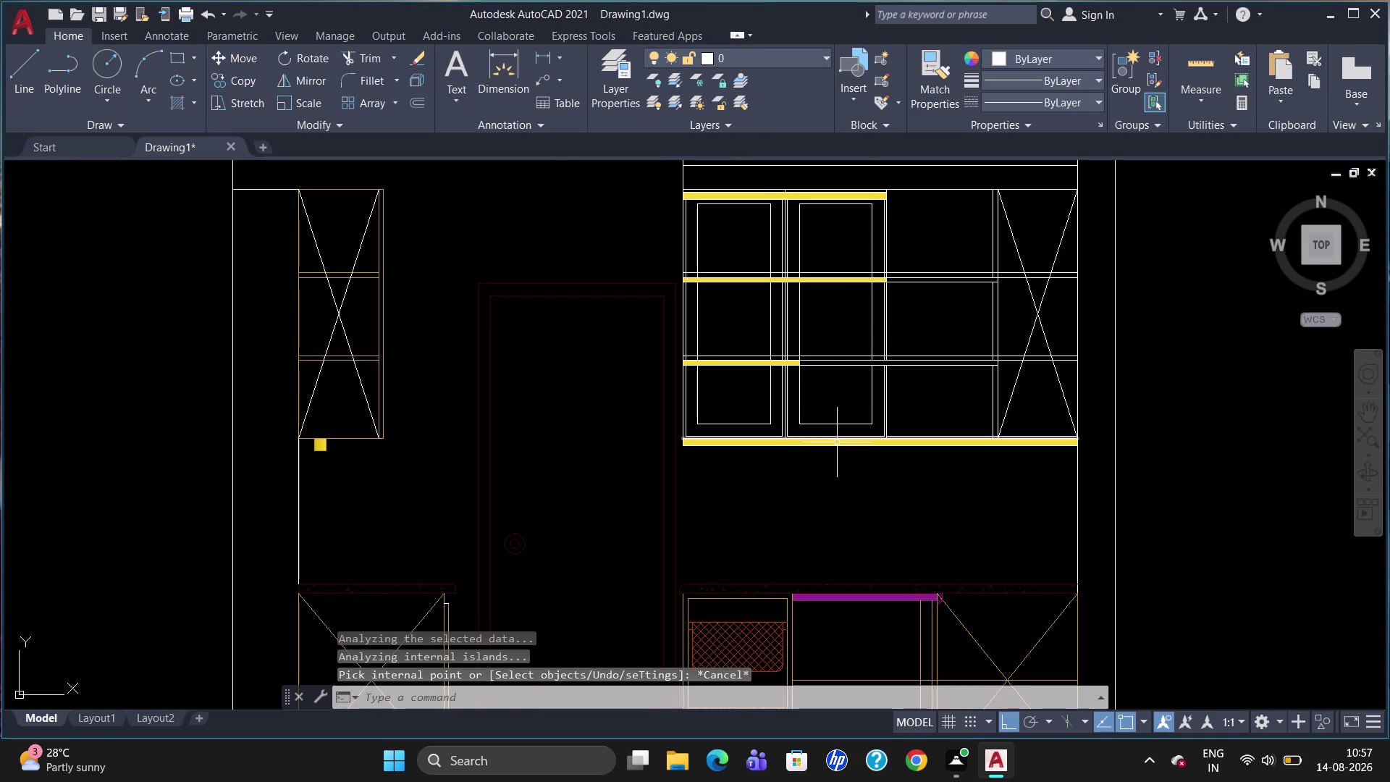
click(837, 442)
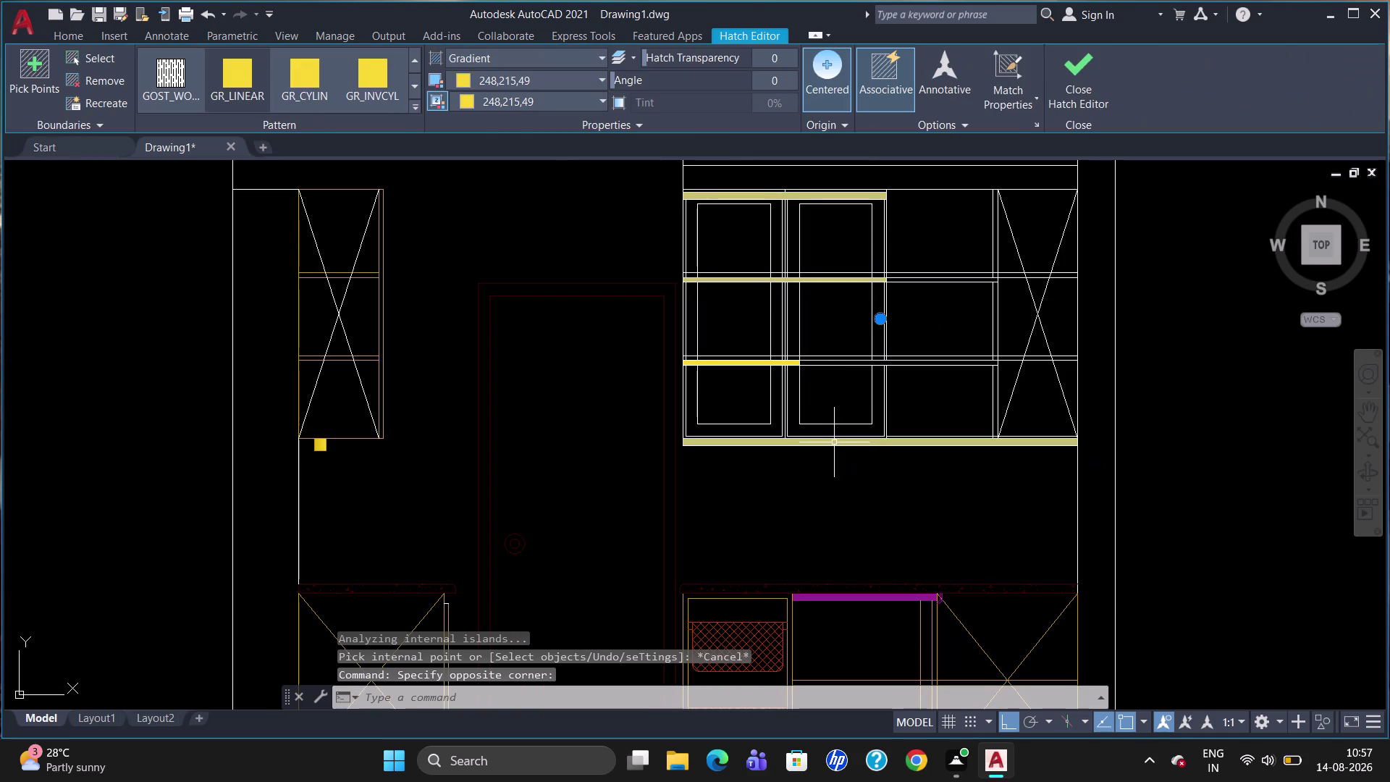
key(Escape)
text(TR)
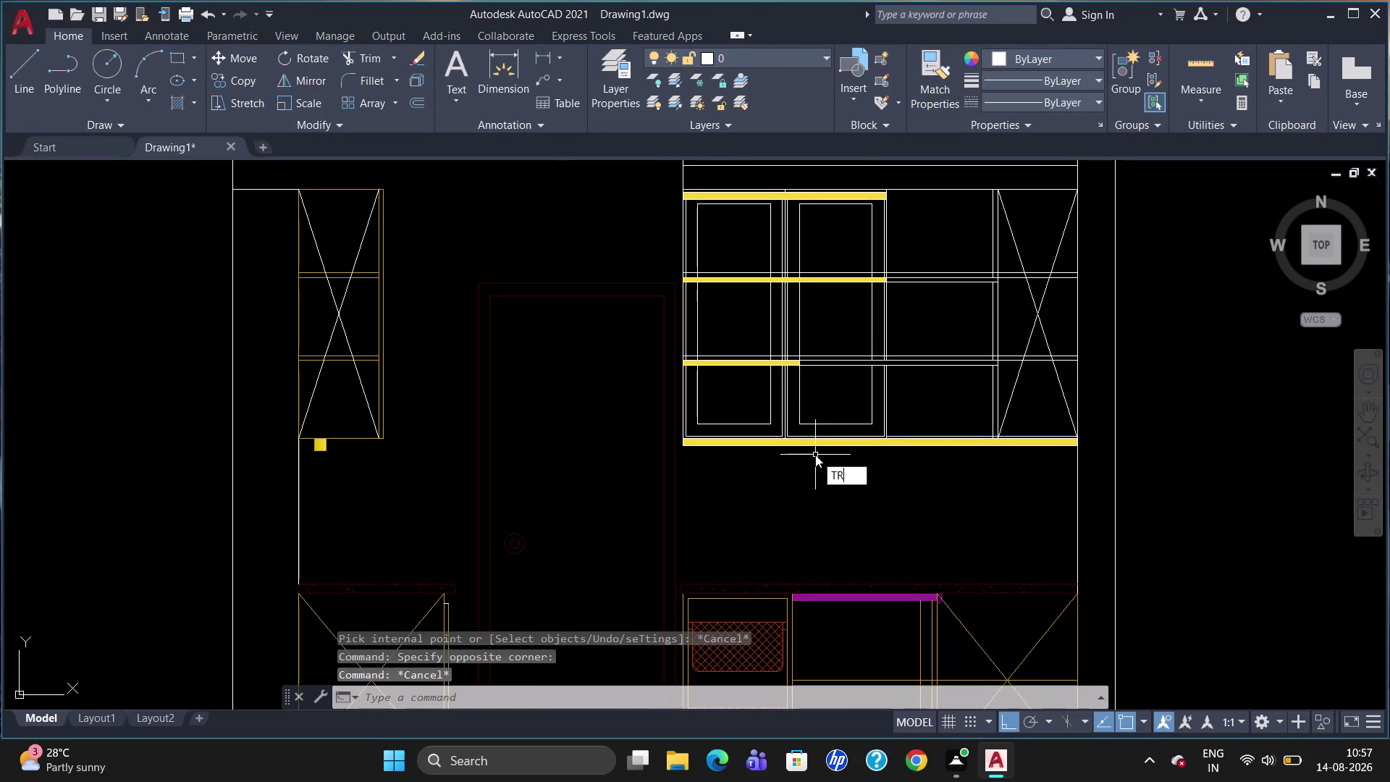
key(Return)
key(Return)
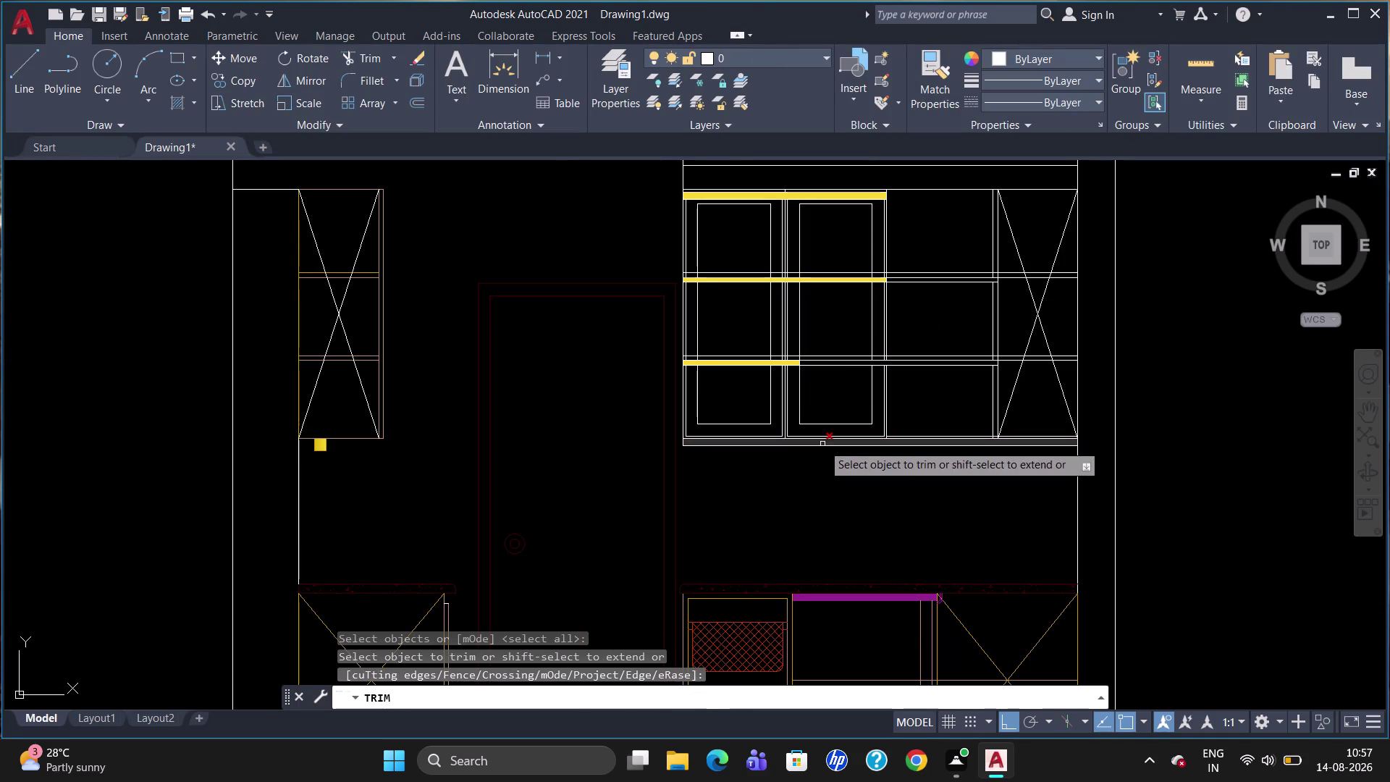
click(823, 442)
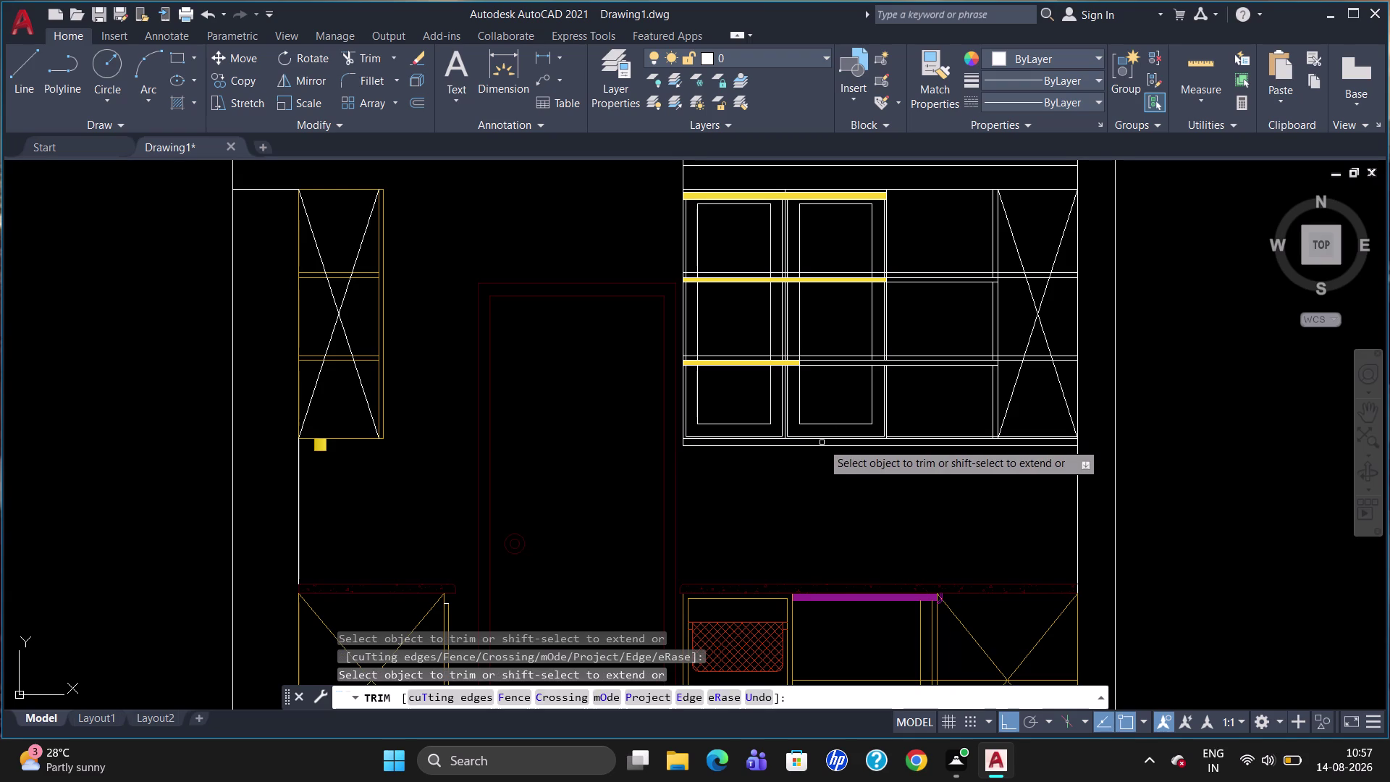
key(Escape)
click(818, 446)
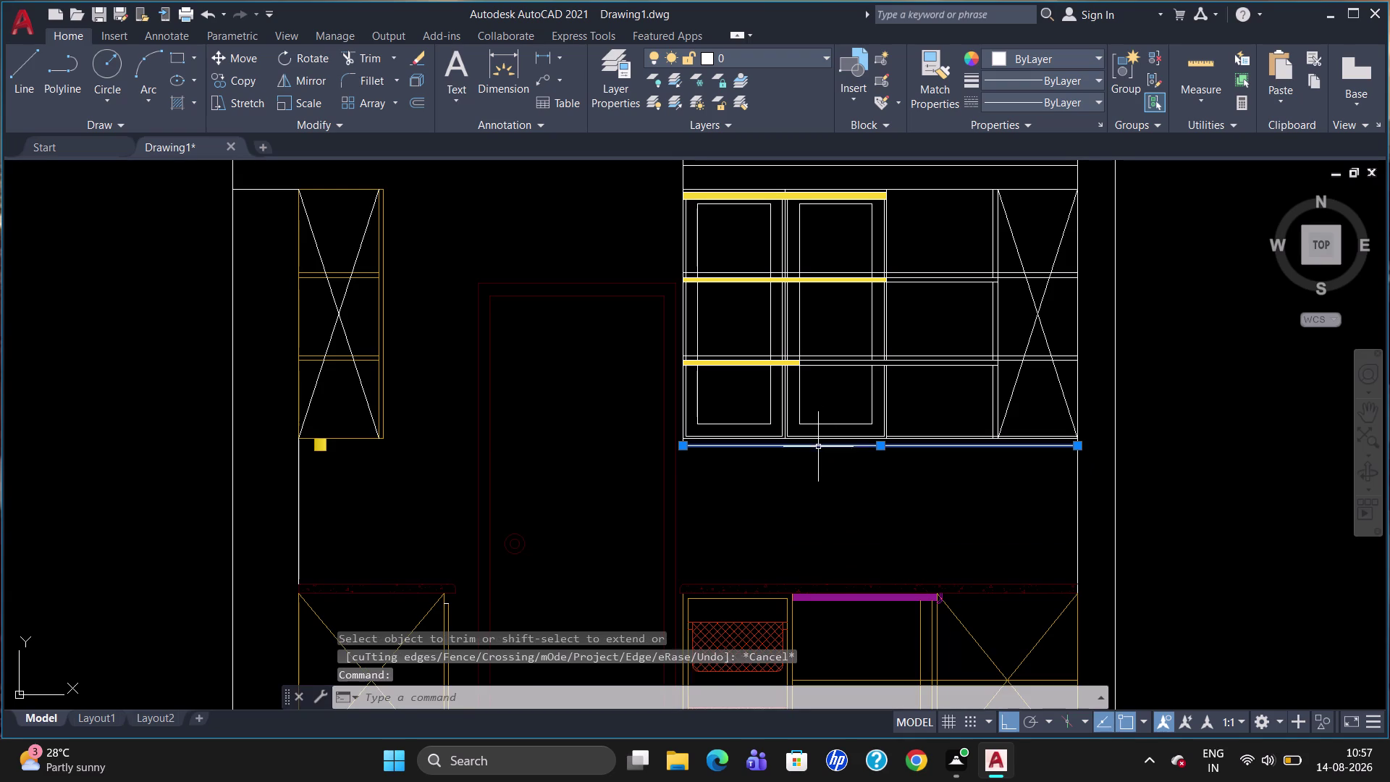
key(Delete)
scroll(up, 3)
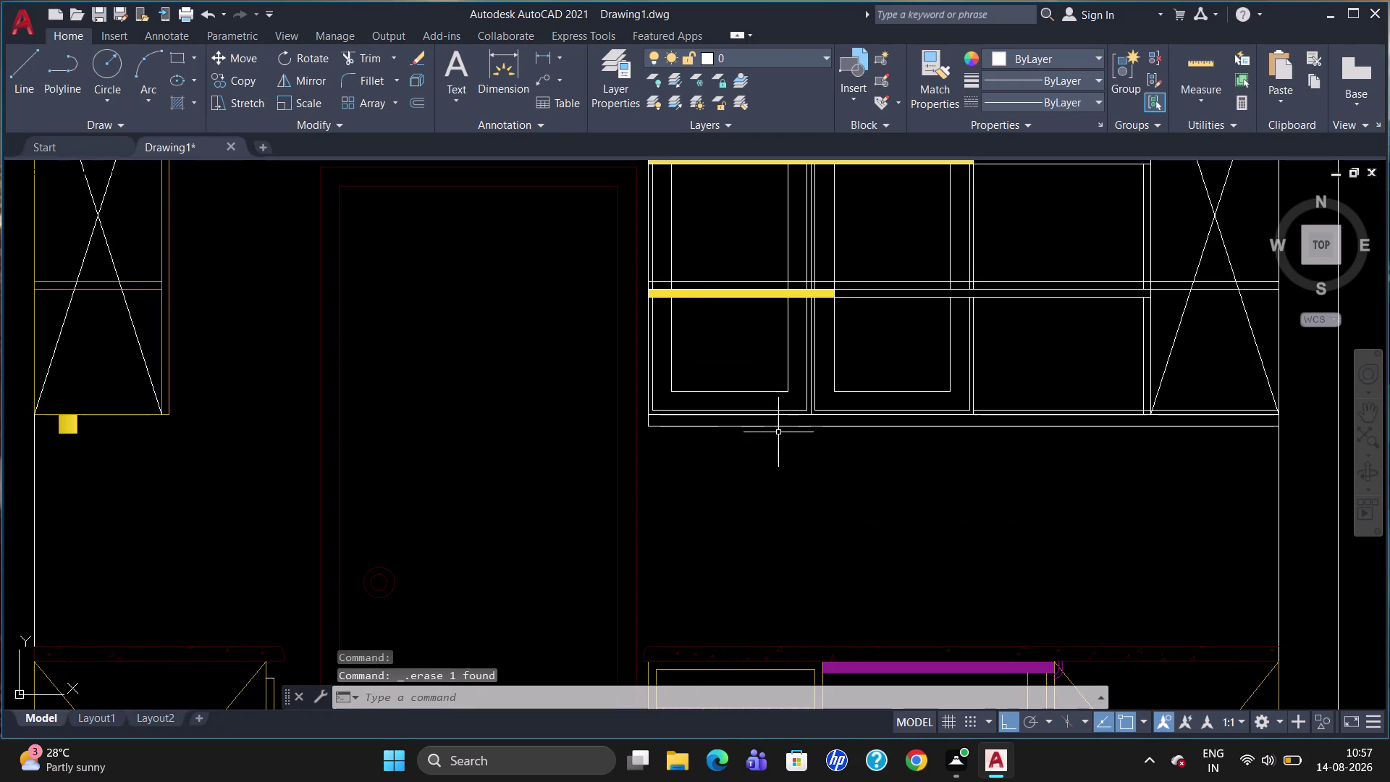
click(782, 427)
key(Delete)
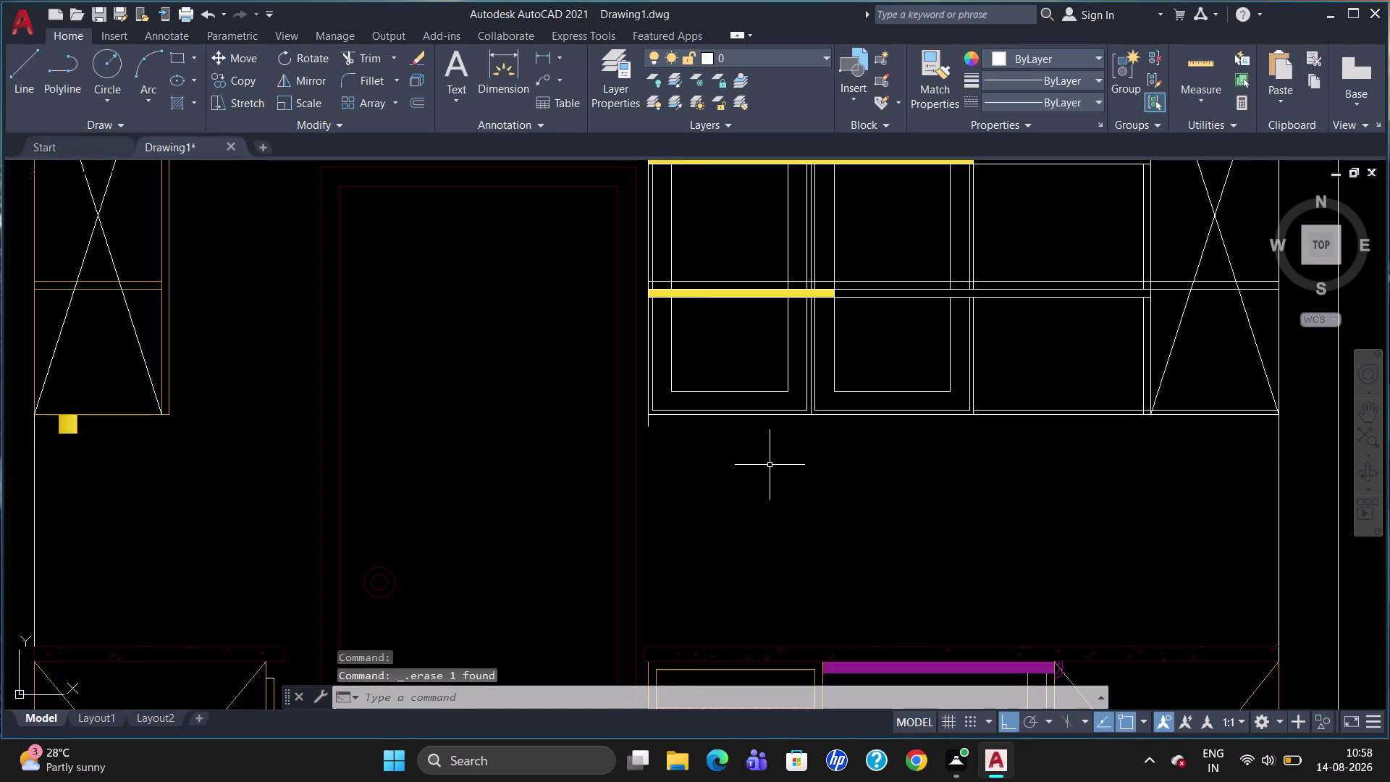
Offset the cabinet's bottom edge 20 units downward.
key(o)
key(Return)
text(2)
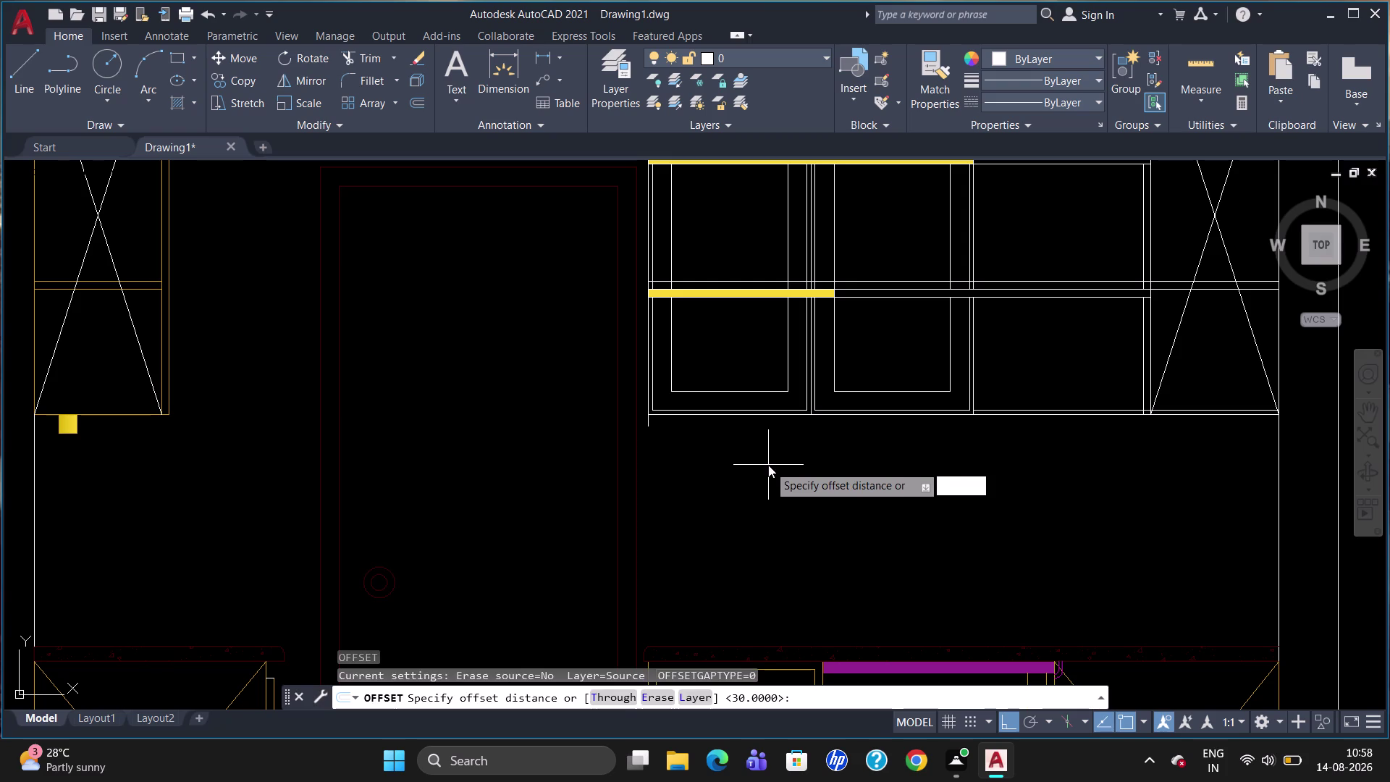
text(0)
key(Return)
click(777, 416)
click(777, 428)
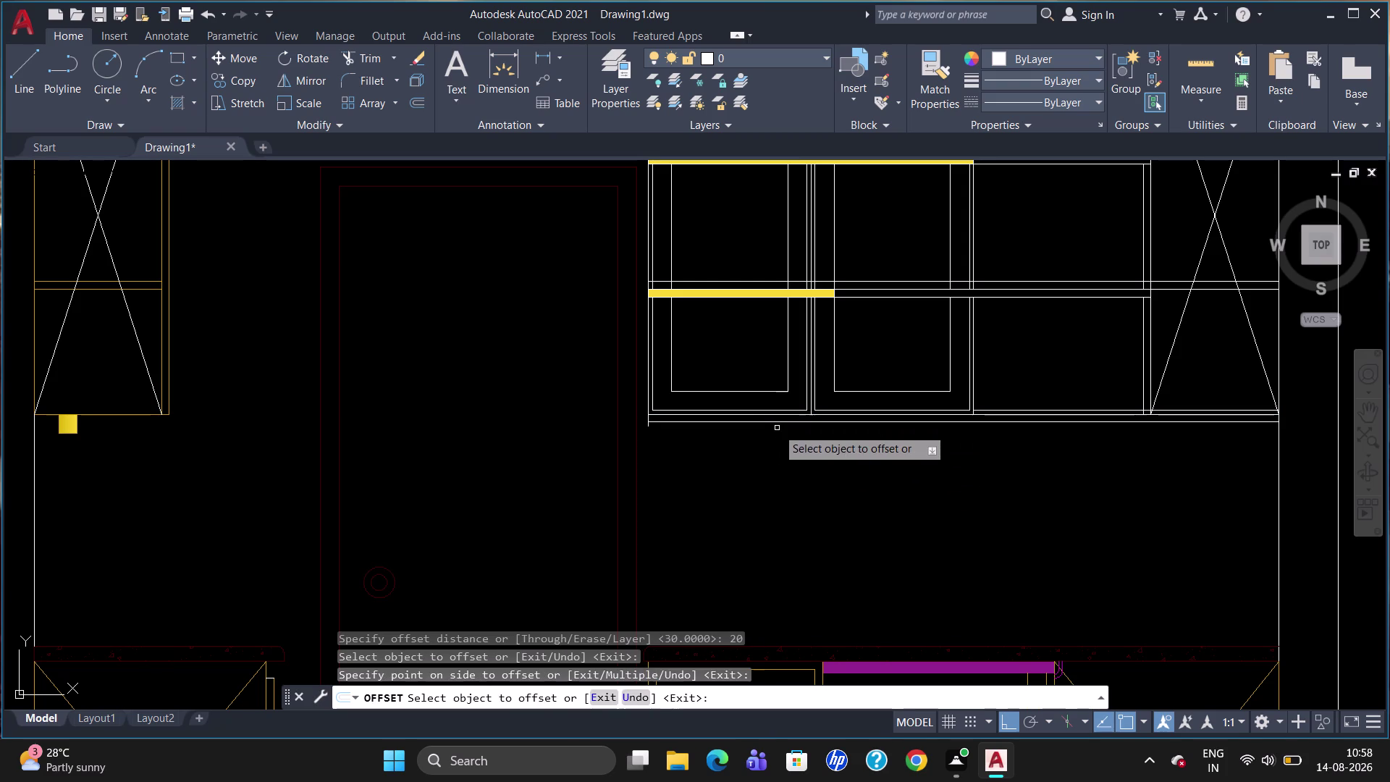
key(Escape)
Trim the overhanging left end of the new offset edge.
text(T)
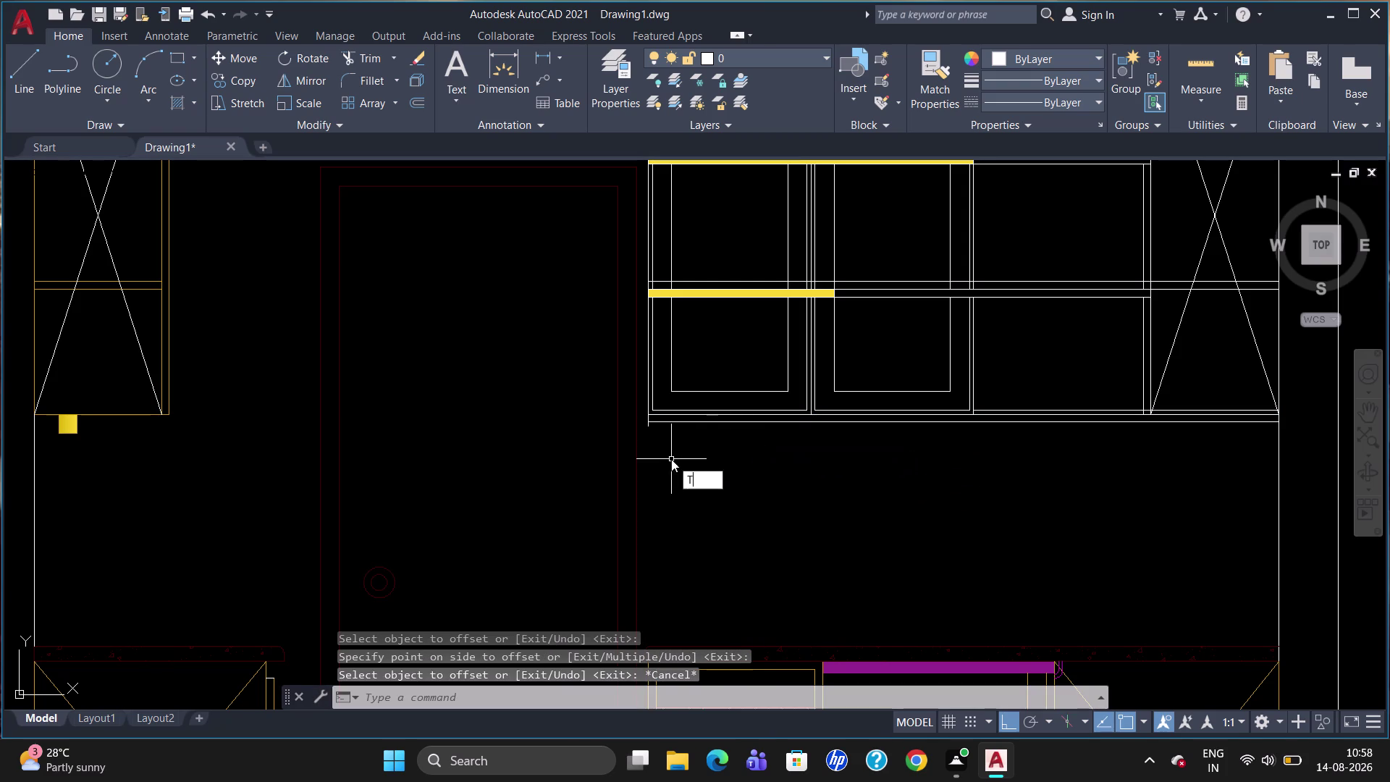
text(R)
key(Return)
key(Return)
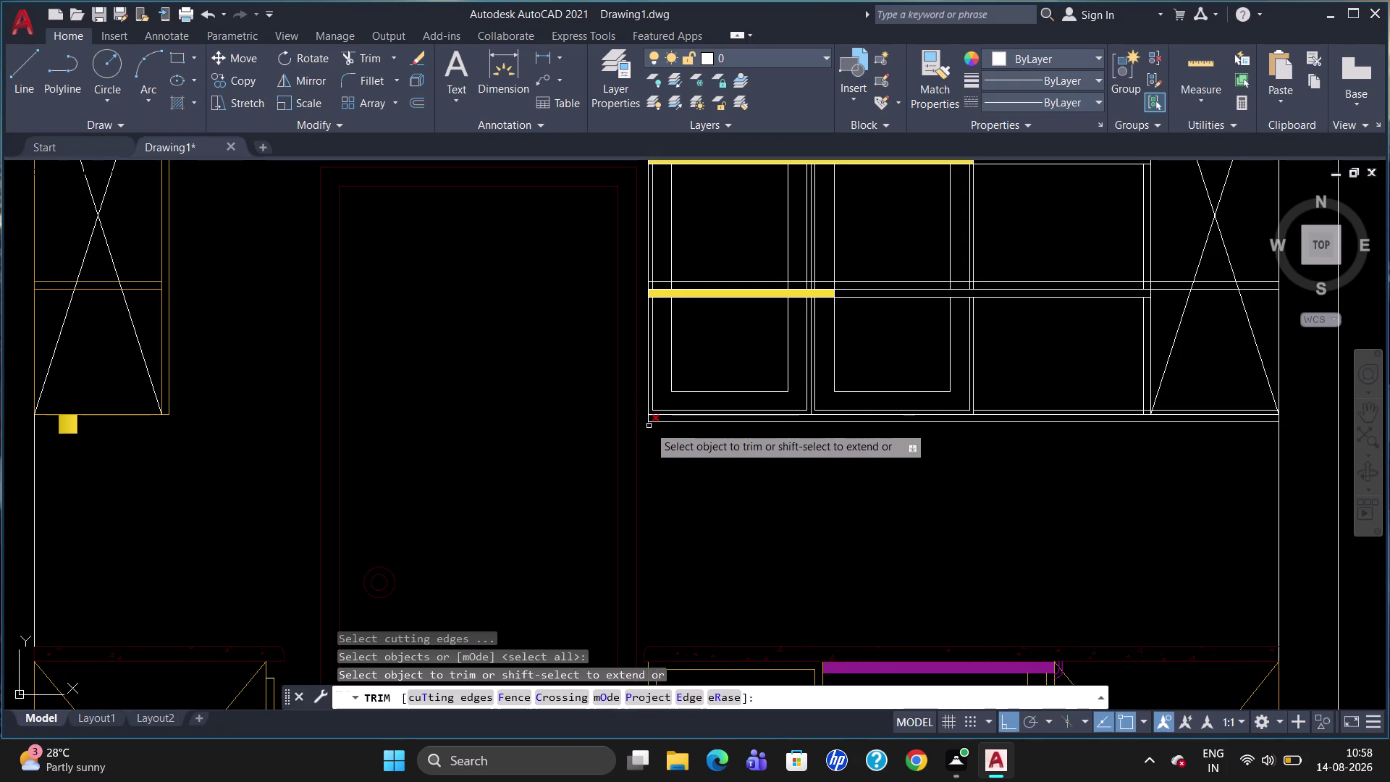
click(648, 428)
key(Escape)
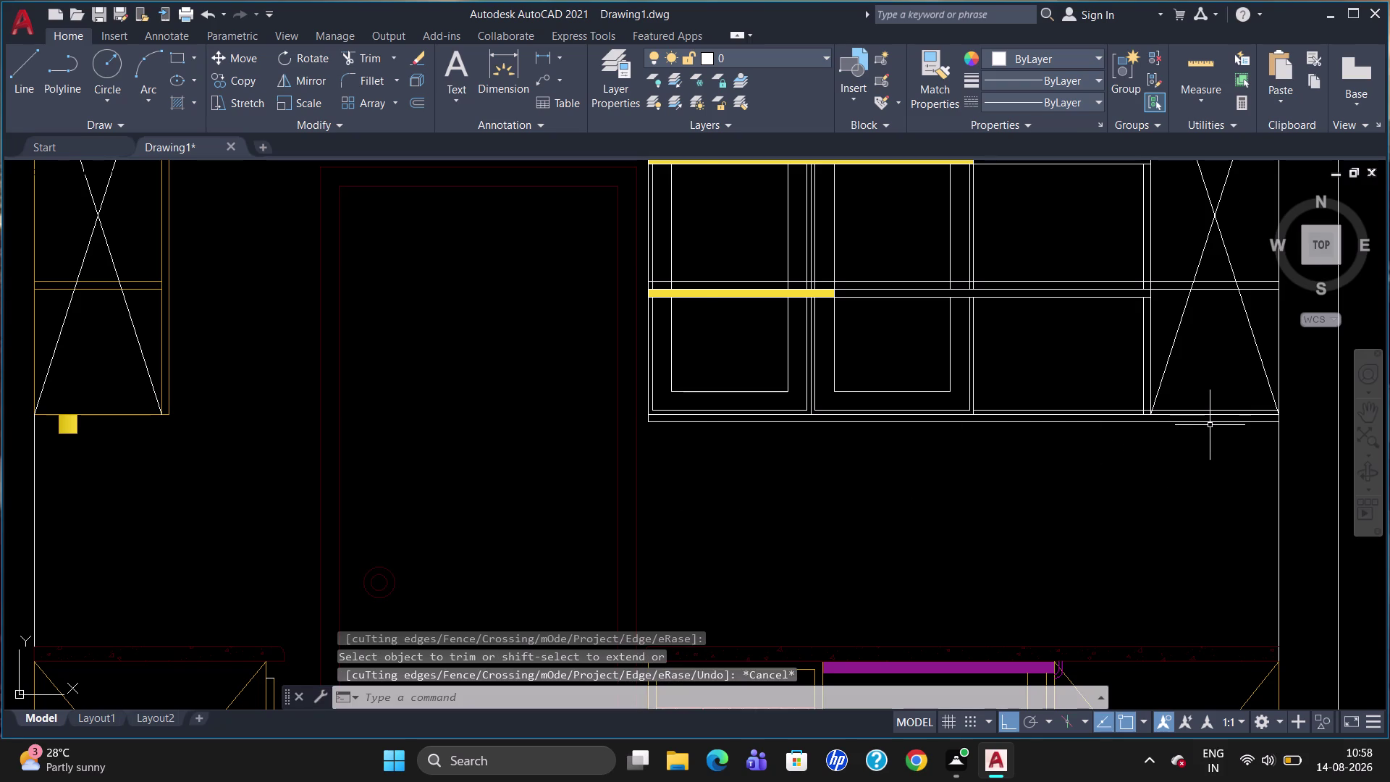
key(l)
key(Return)
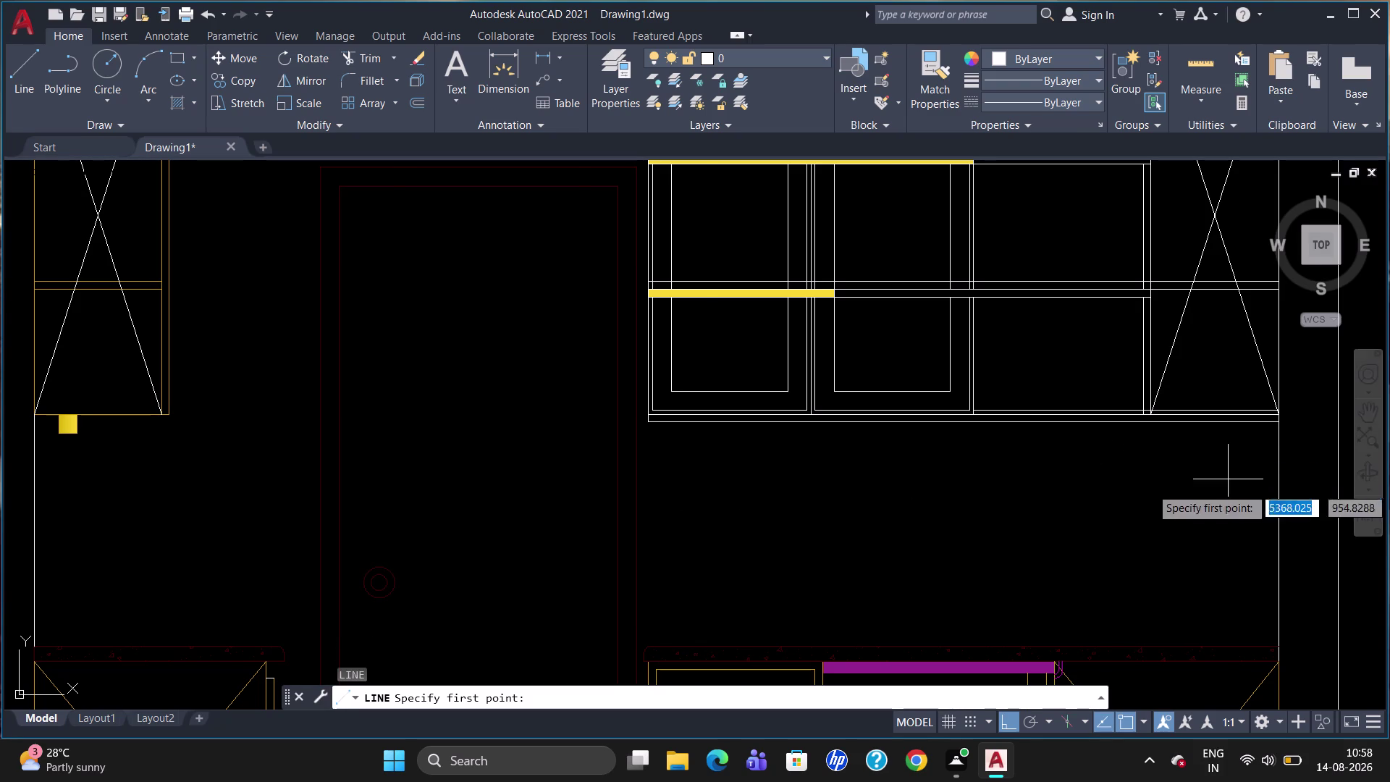
Draw a short vertical line from the cabinet's bottom-right corner closing the strip.
scroll(up, 3)
scroll(up, 3)
scroll(down, 3)
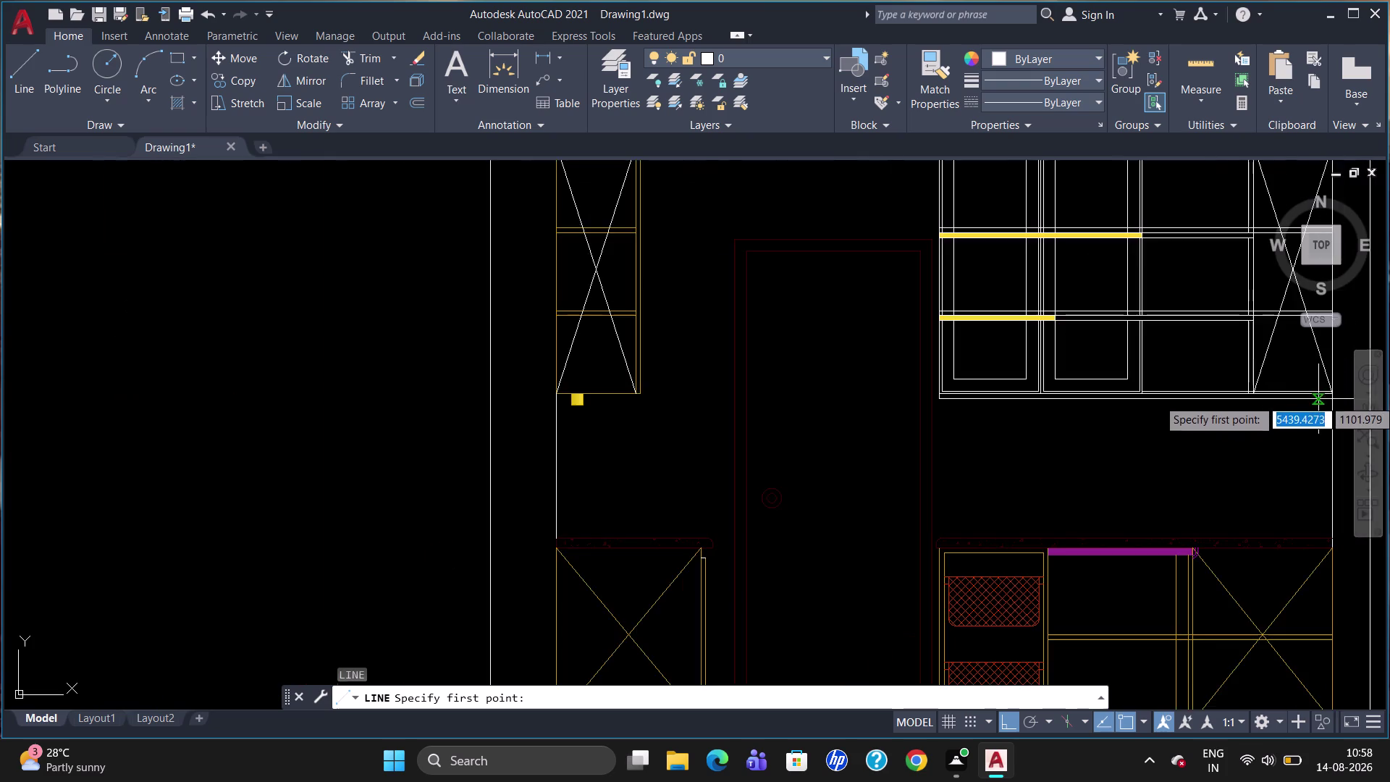
scroll(up, 3)
click(1309, 397)
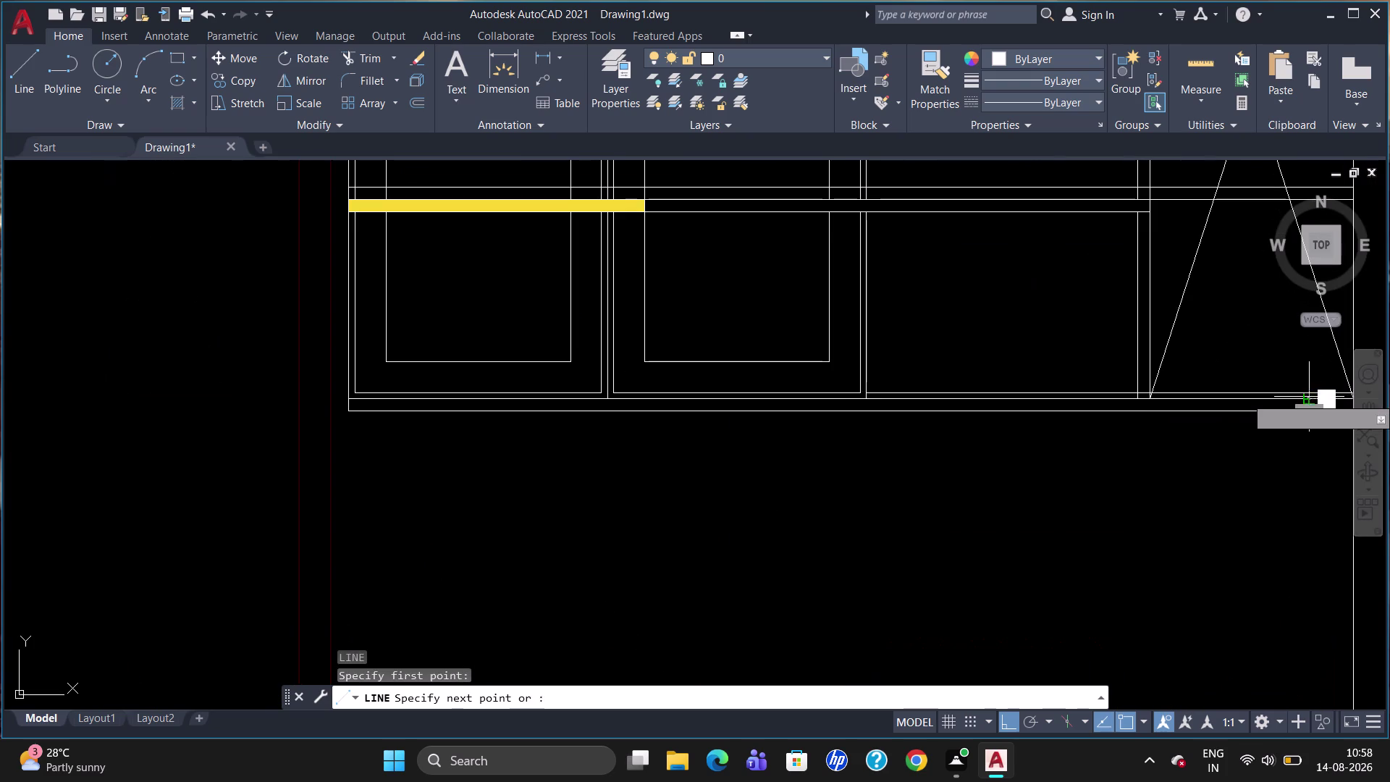
click(1313, 411)
key(Escape)
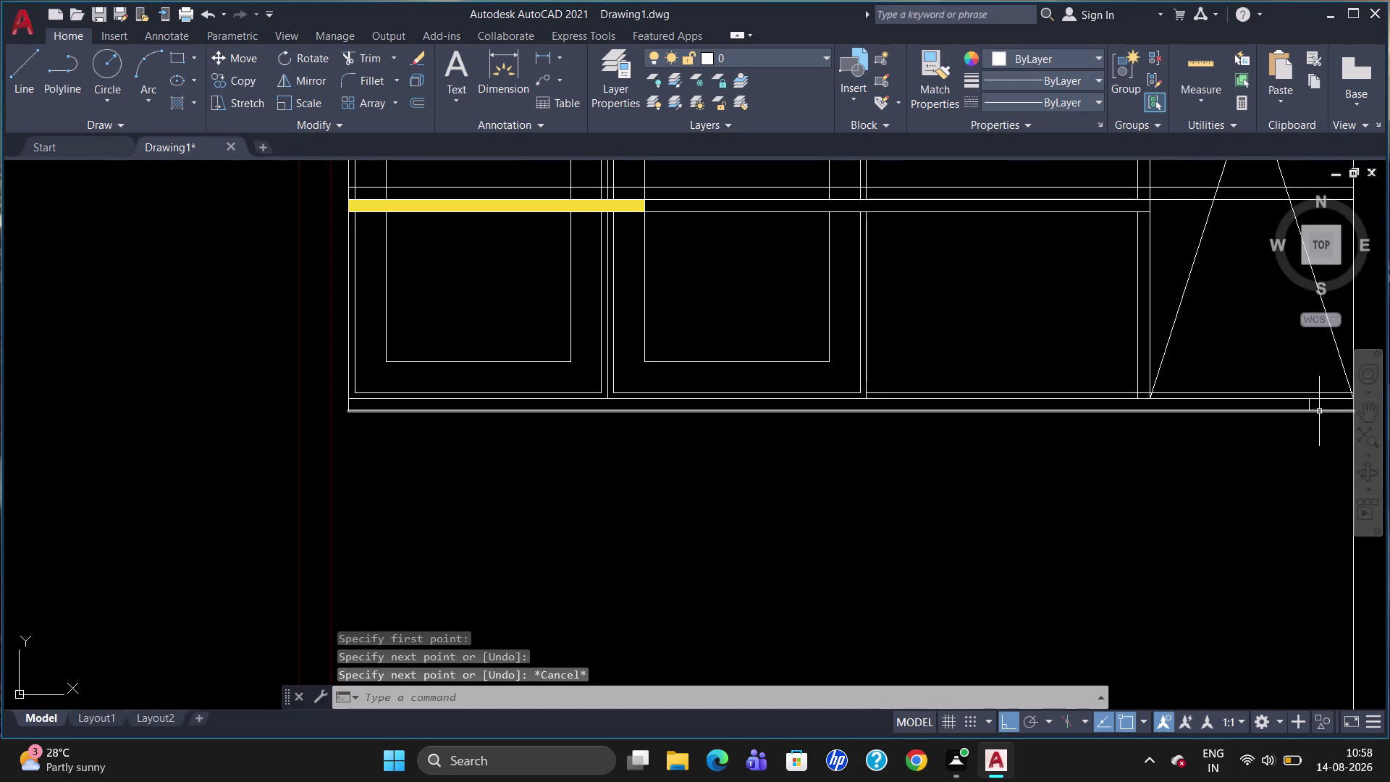
scroll(down, 3)
scroll(up, 3)
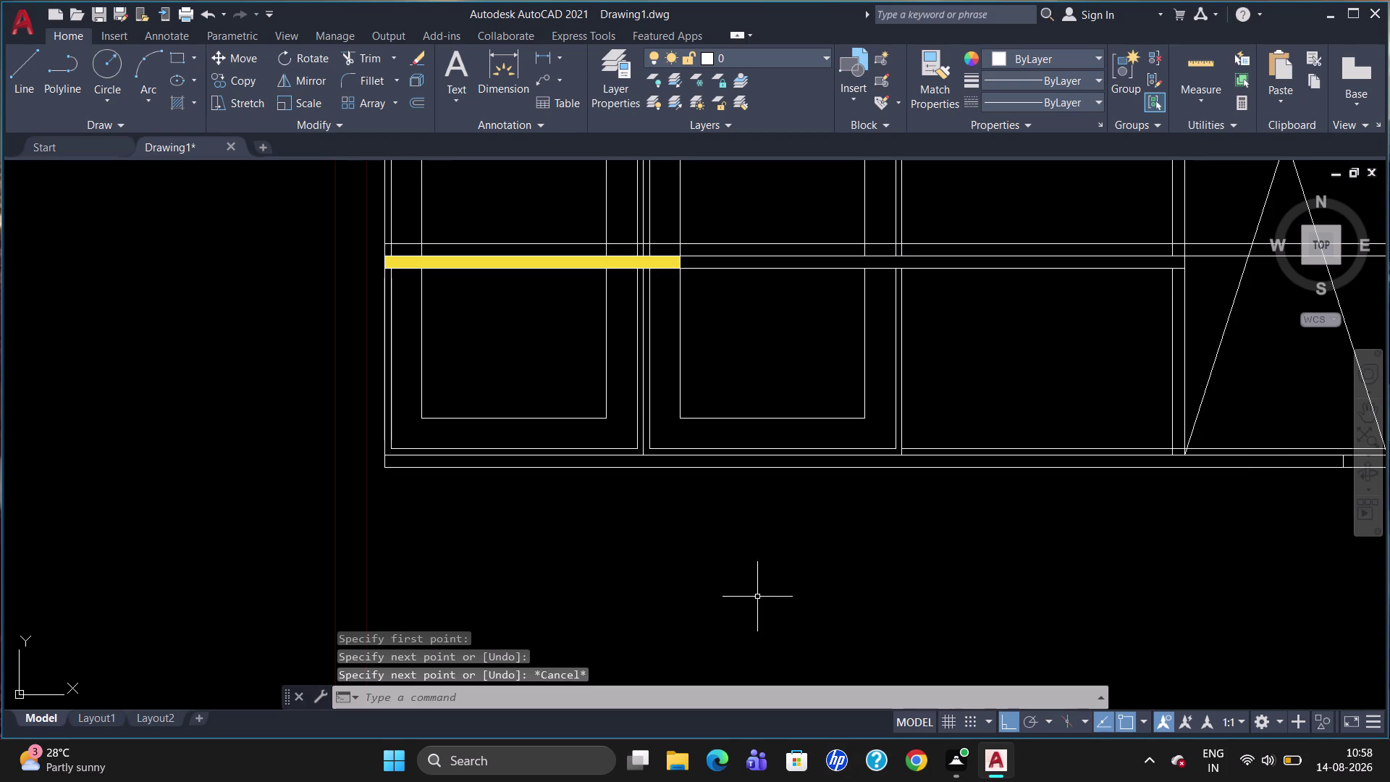
click(183, 103)
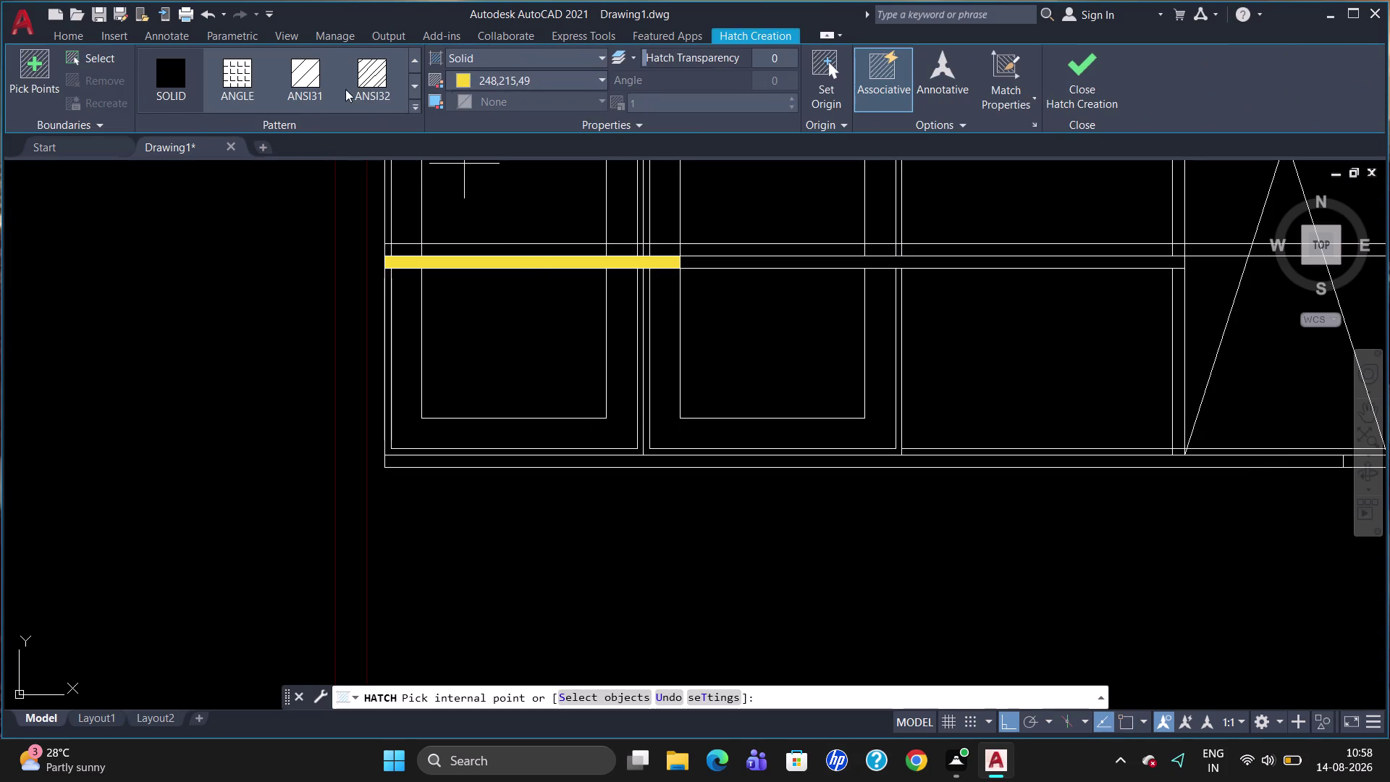
Apply the yellow 248,215,49 gradient inside the new strip beneath the right panel.
click(482, 57)
click(512, 100)
click(533, 458)
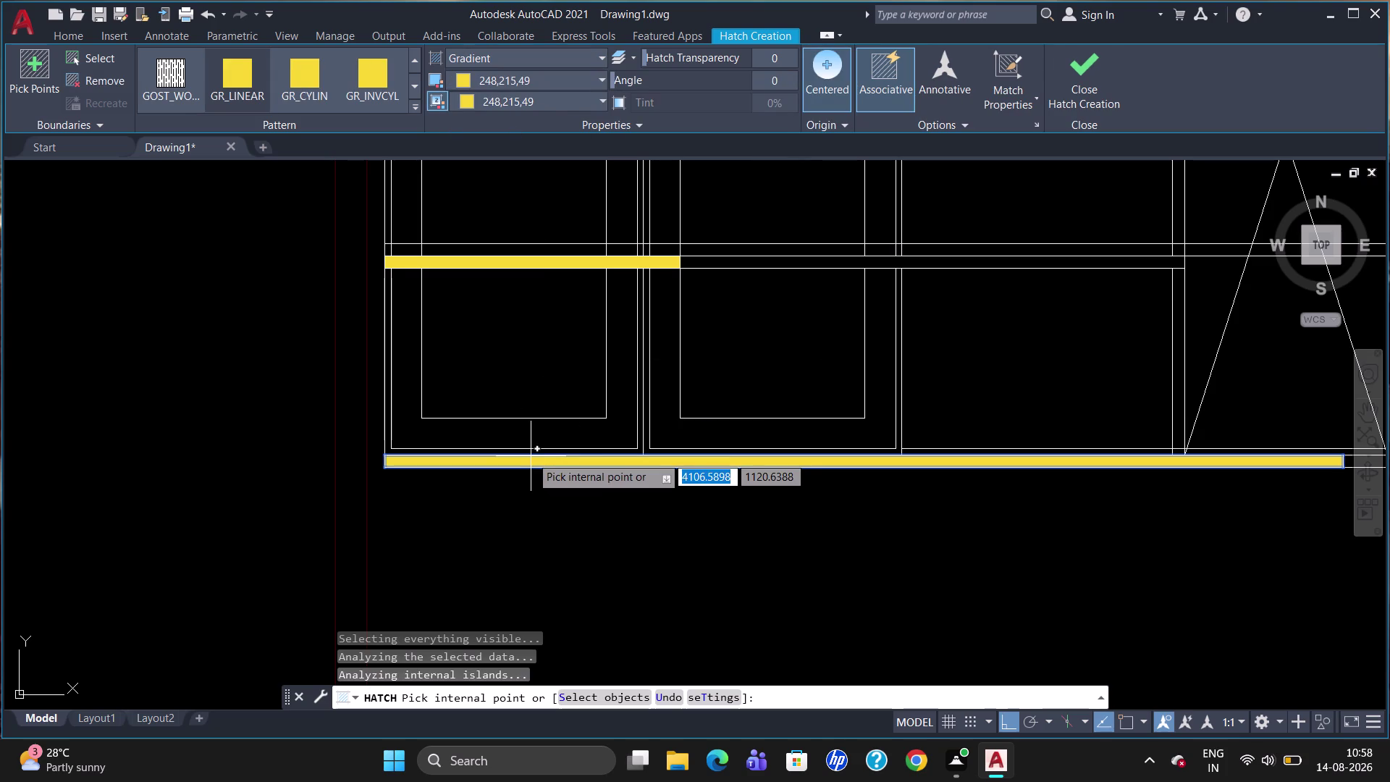
key(Escape)
scroll(down, 3)
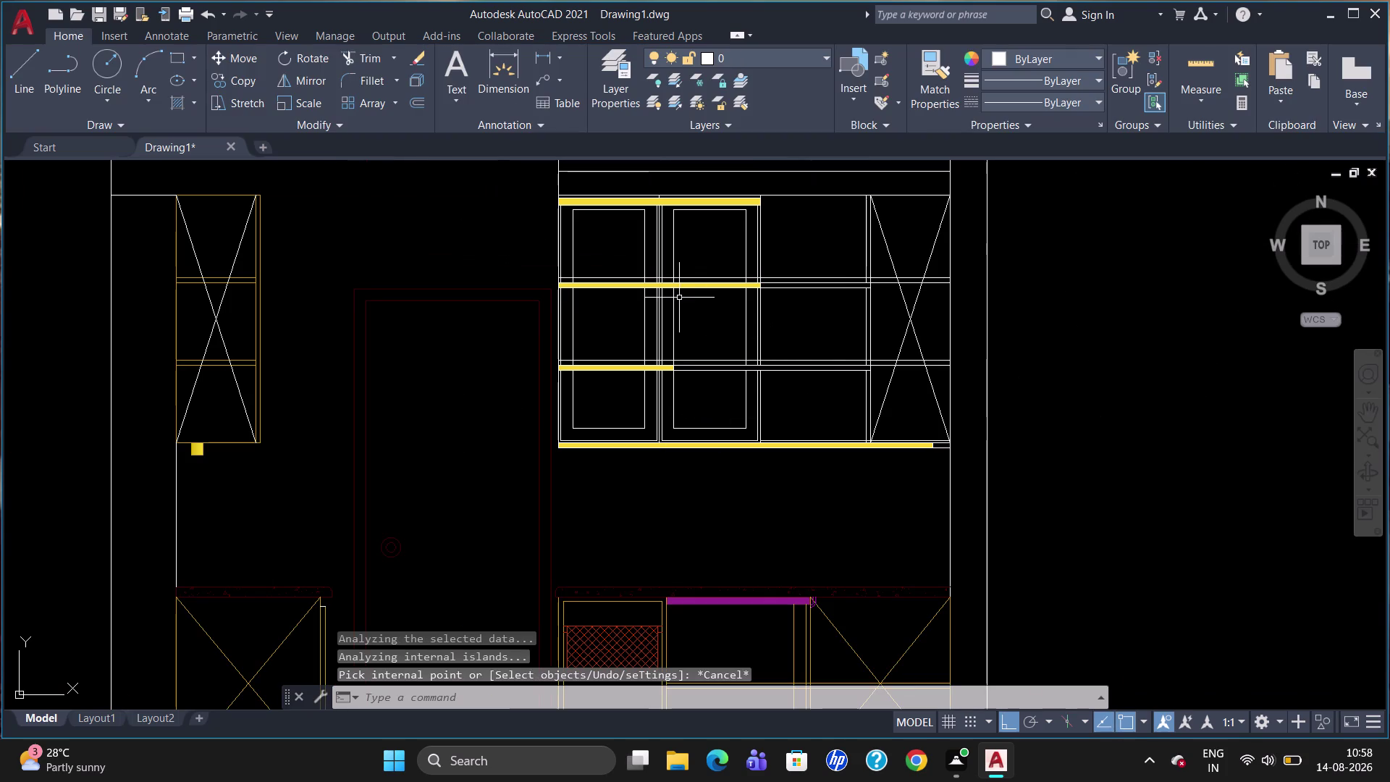
scroll(up, 3)
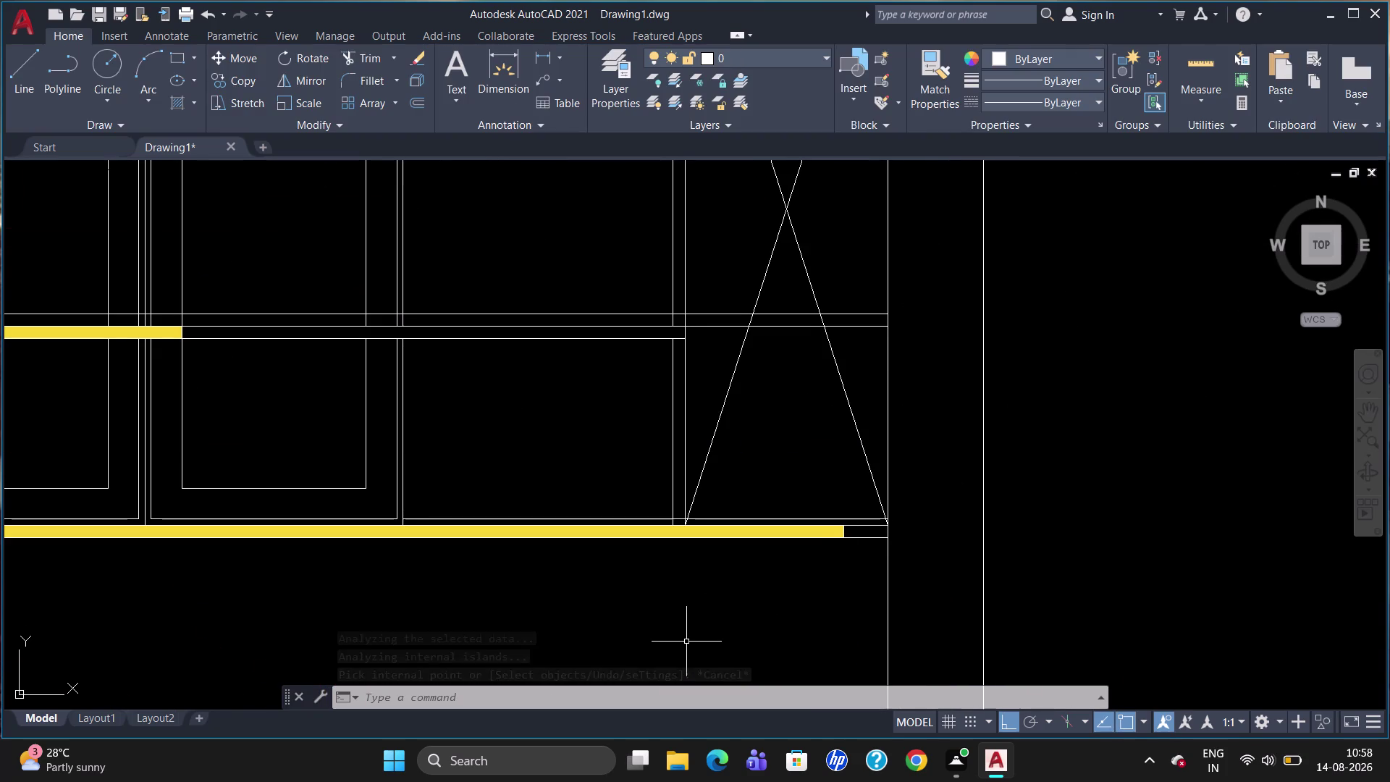
Trim the line extending past the bottom strip's right end.
text(TR)
key(Return)
key(Return)
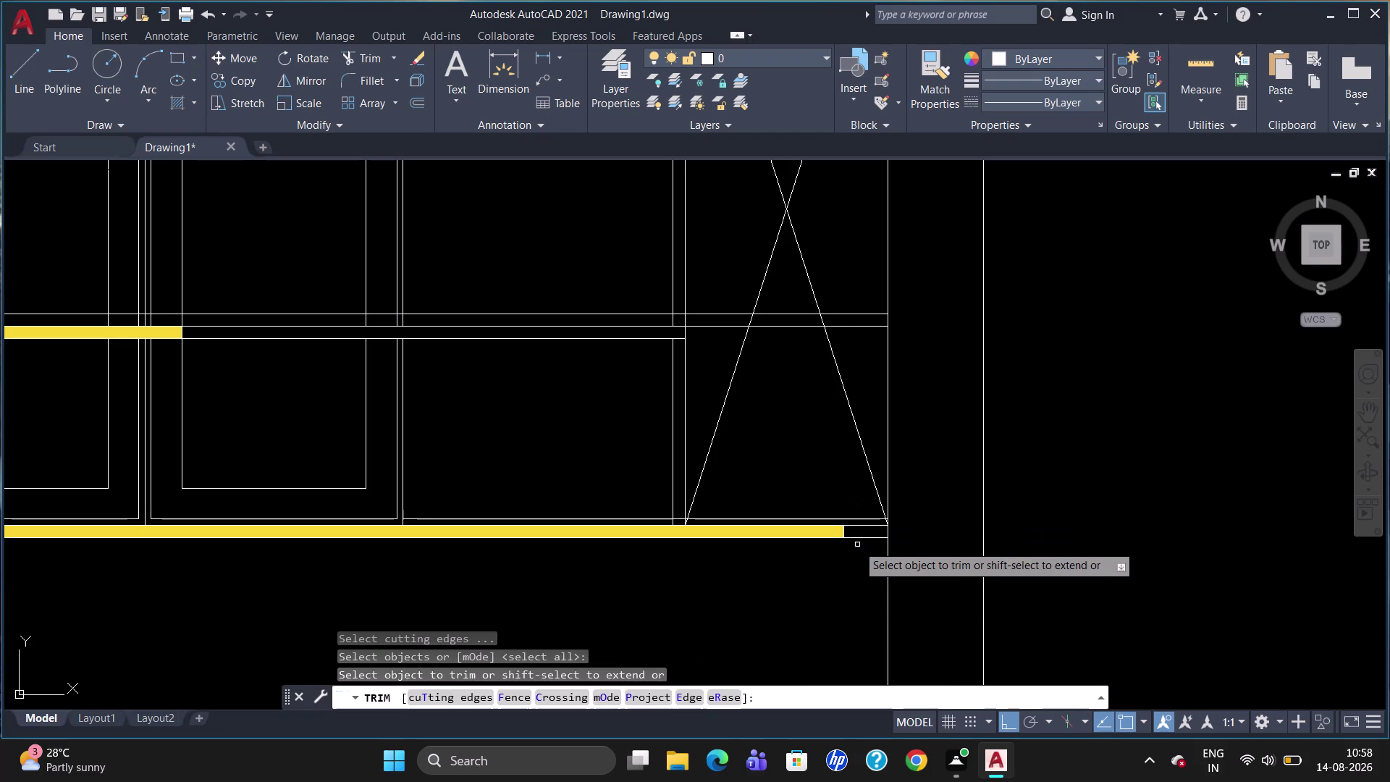
click(870, 539)
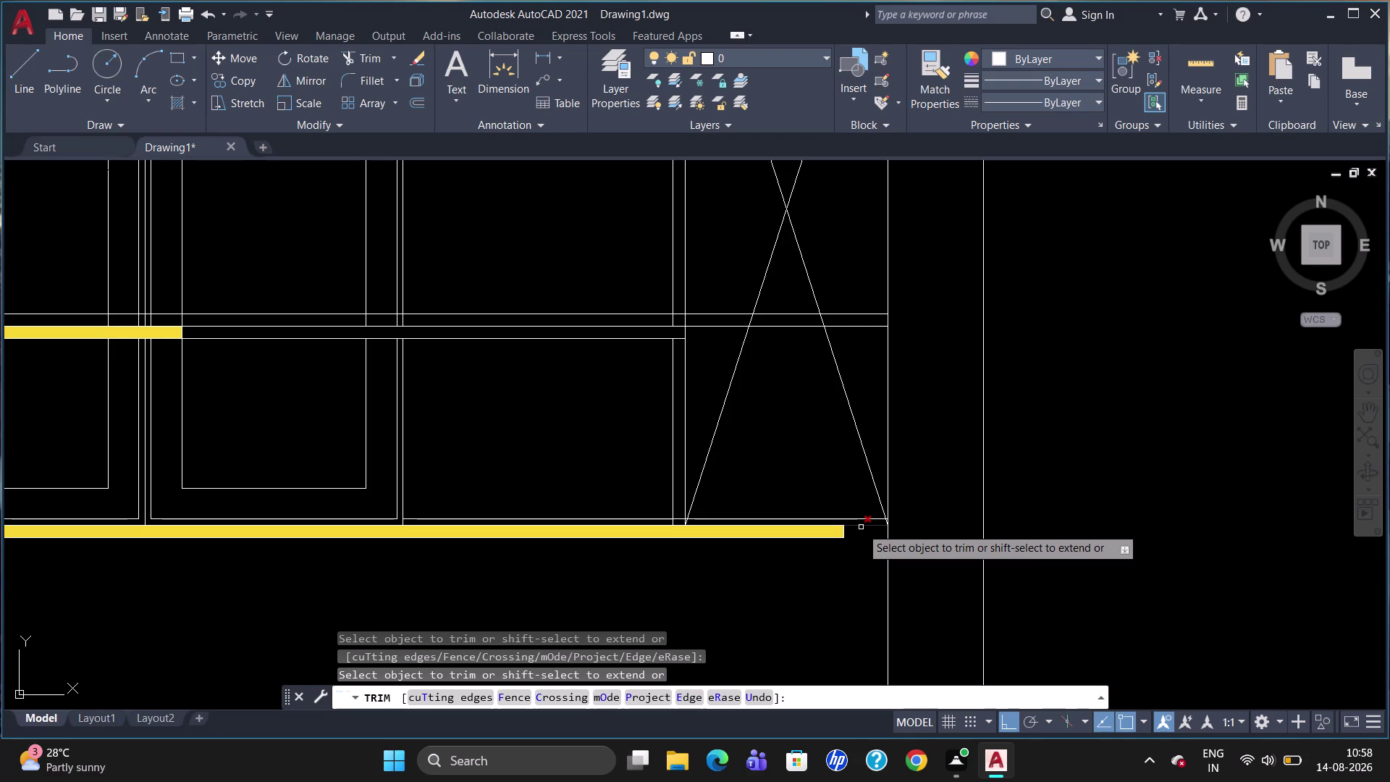
key(Escape)
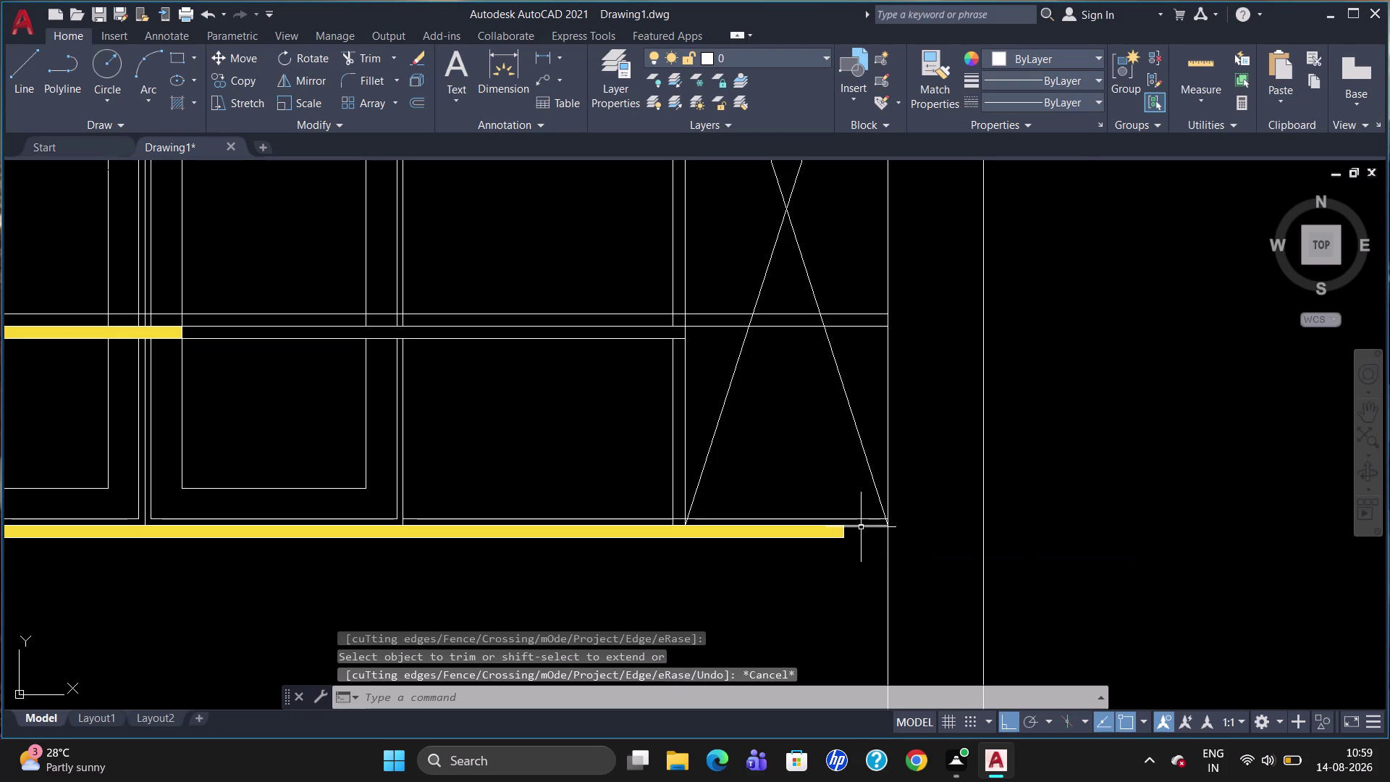
Select and delete the yellow bottom strip fill under the cabinet's right end.
click(805, 528)
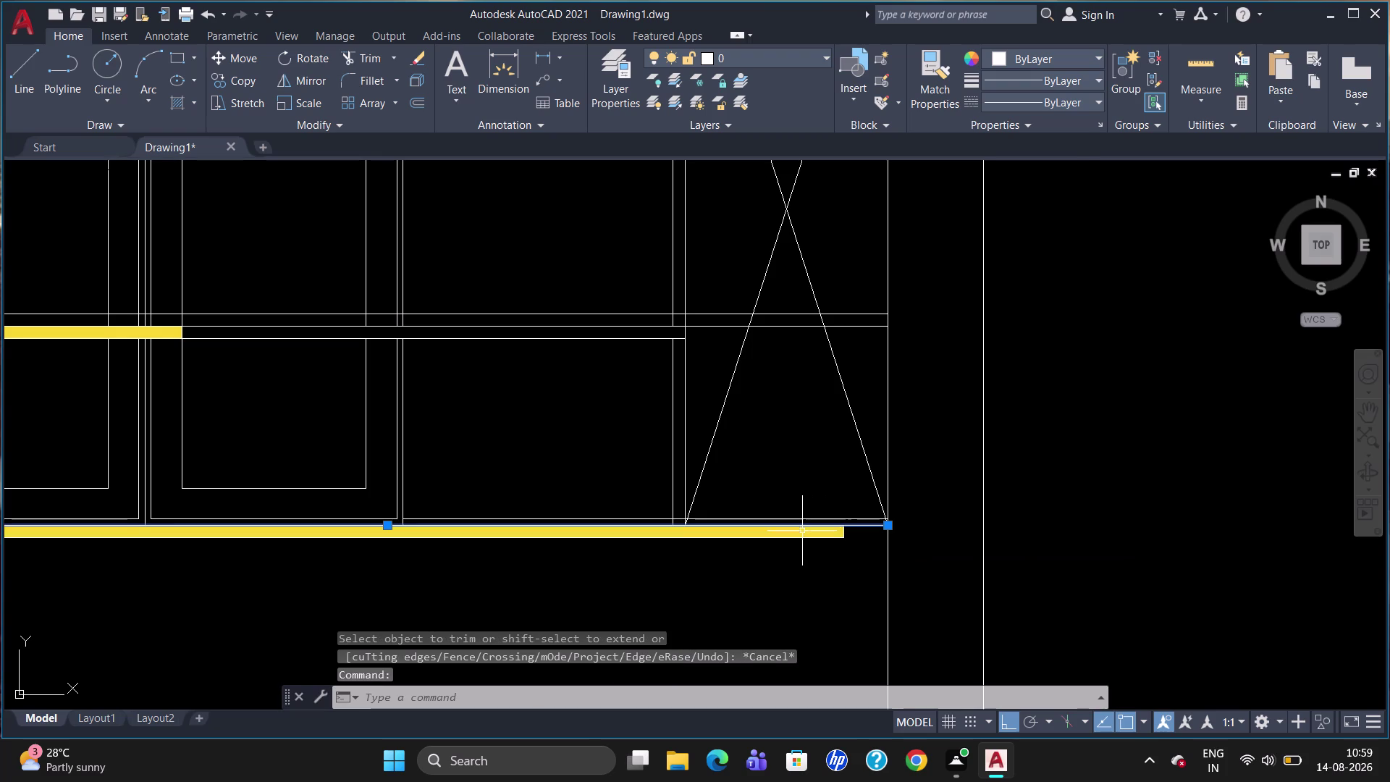
click(799, 537)
key(Escape)
click(799, 535)
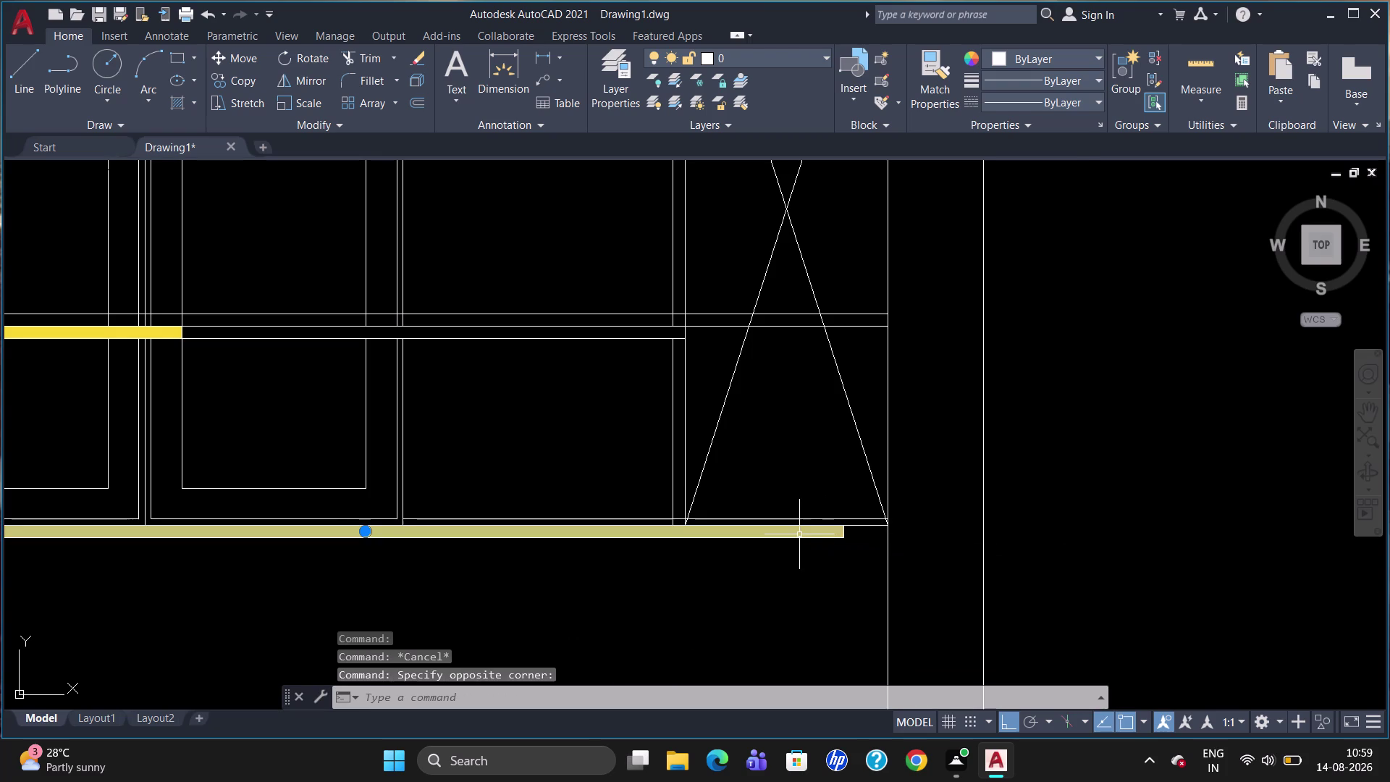
key(Delete)
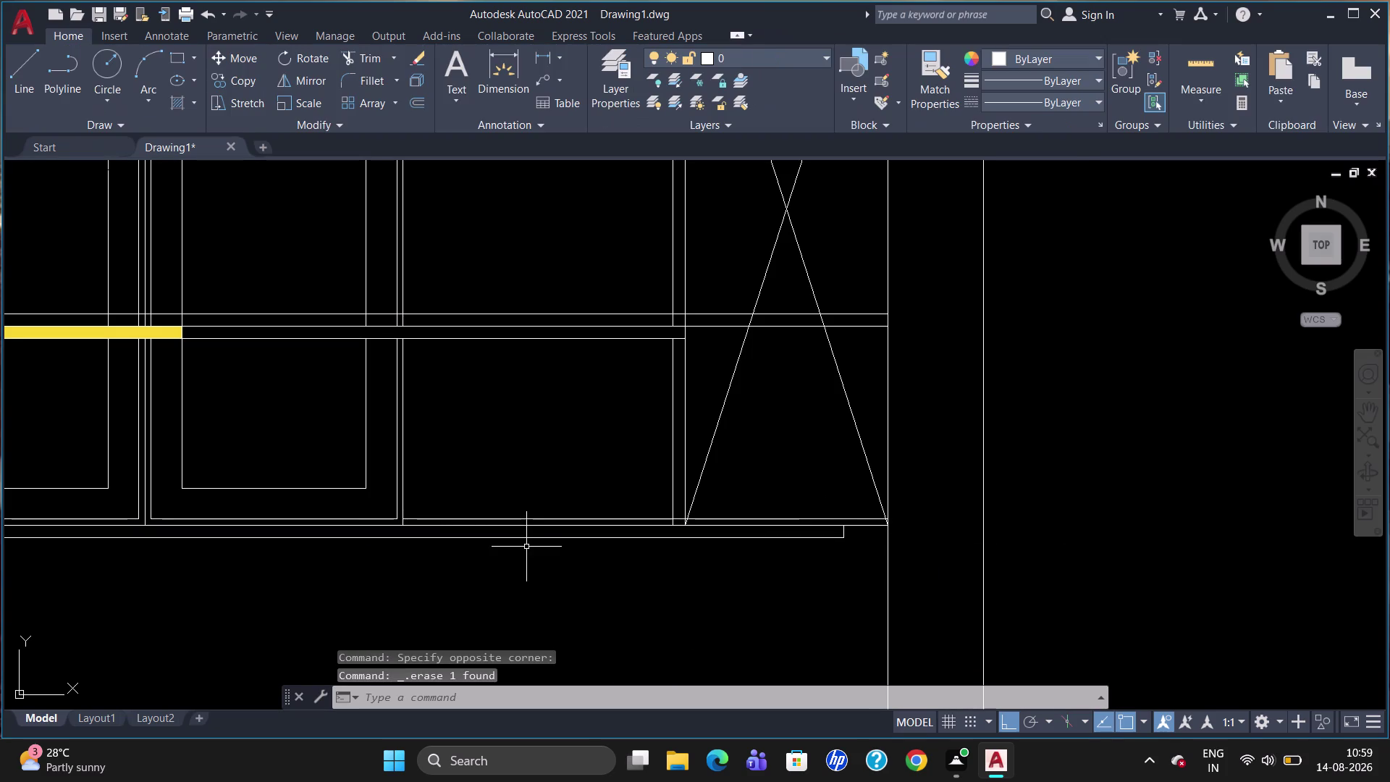
scroll(down, 3)
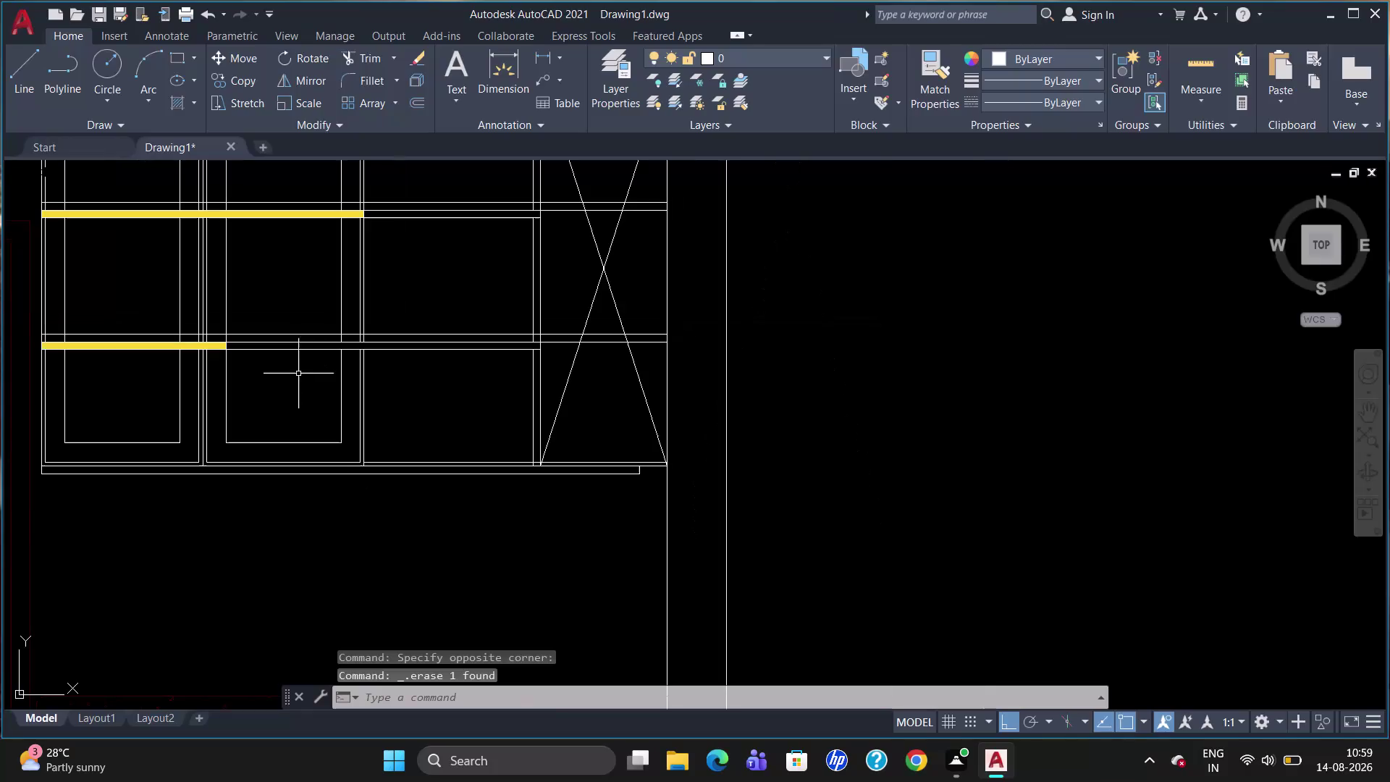
scroll(down, 3)
scroll(up, 3)
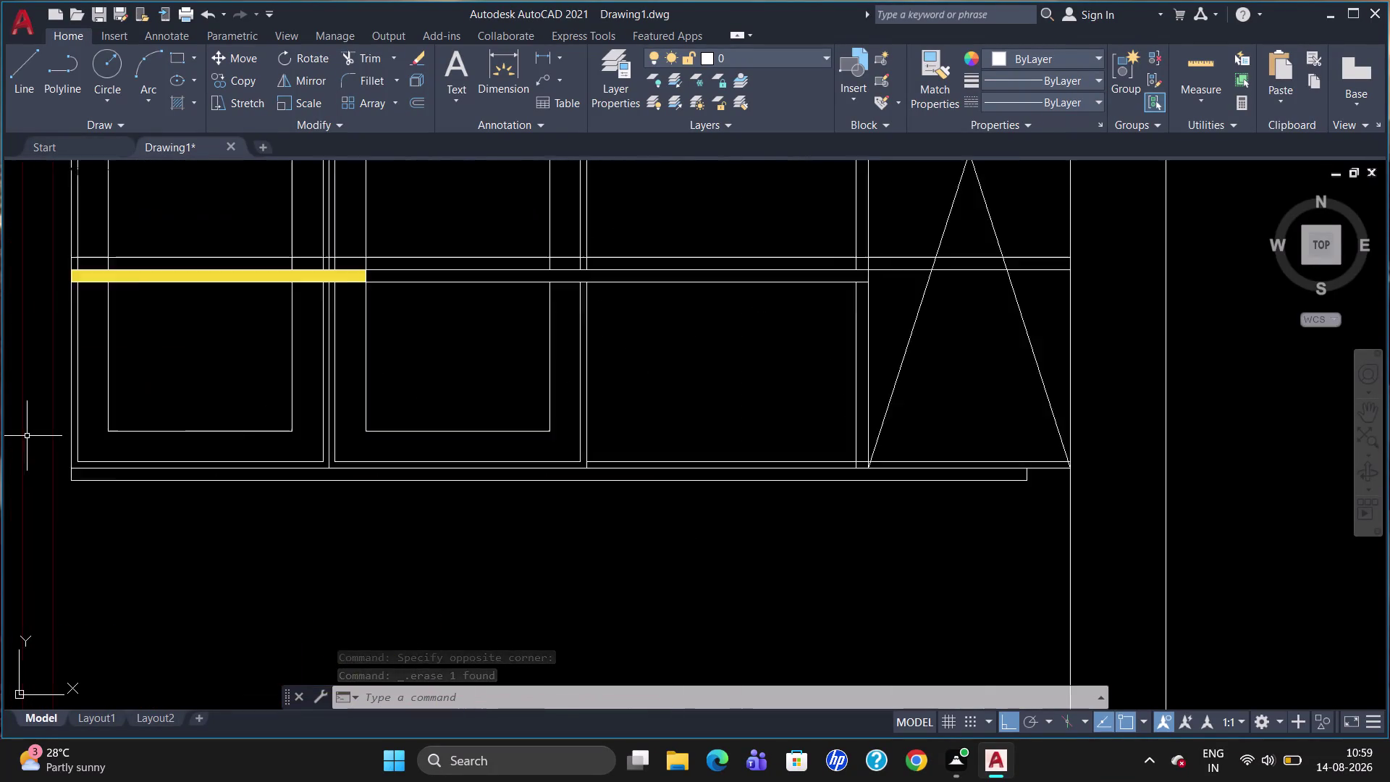
scroll(up, 3)
scroll(down, 3)
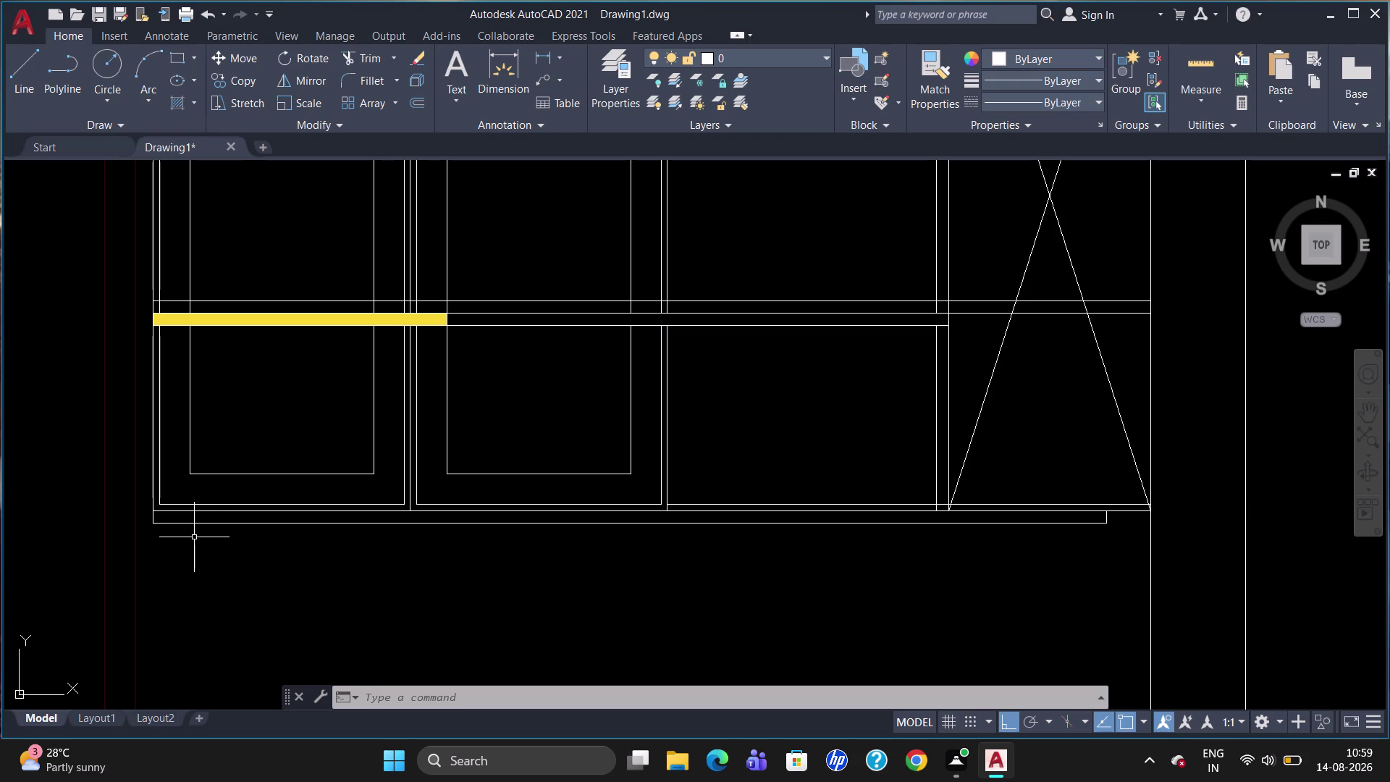
Undo twice with U to restore the erased yellow bottom strip.
key(u)
key(Return)
key(u)
key(Return)
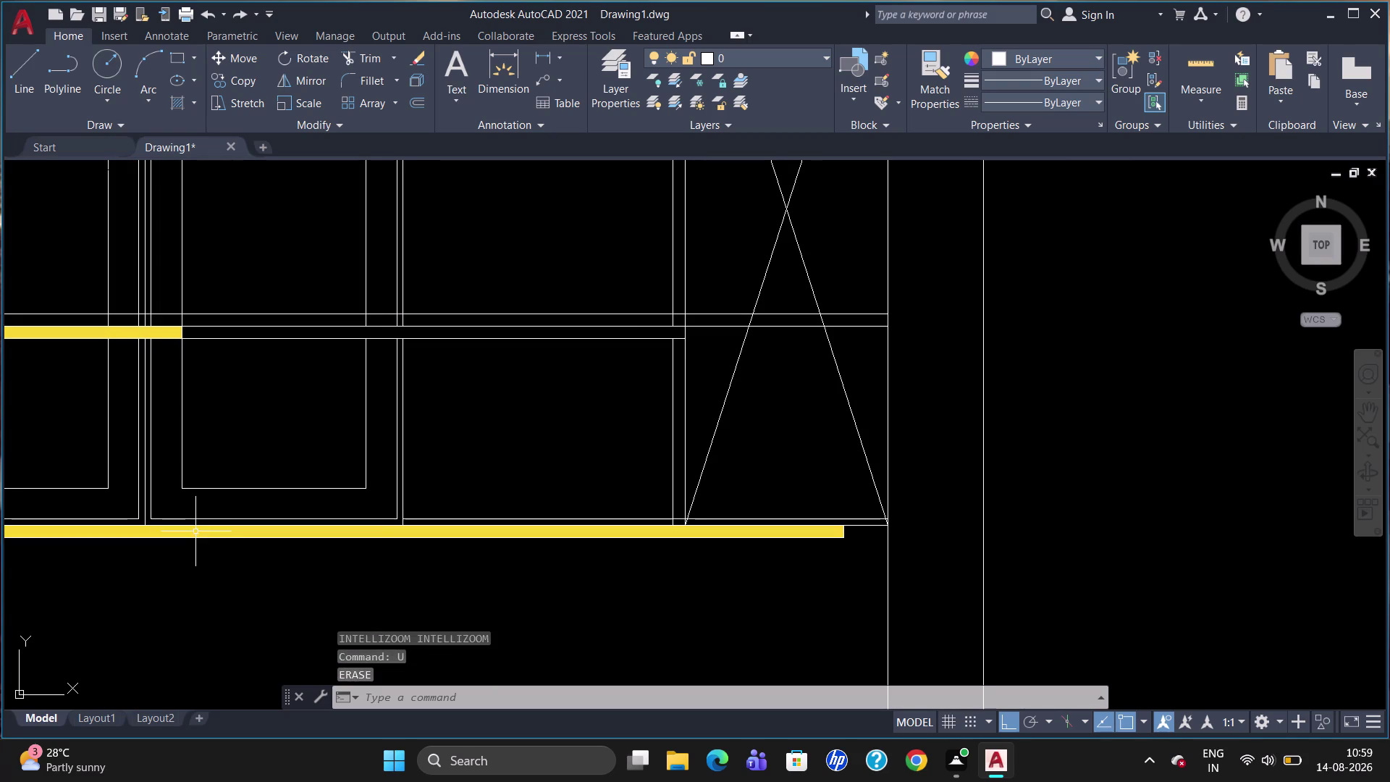
scroll(down, 3)
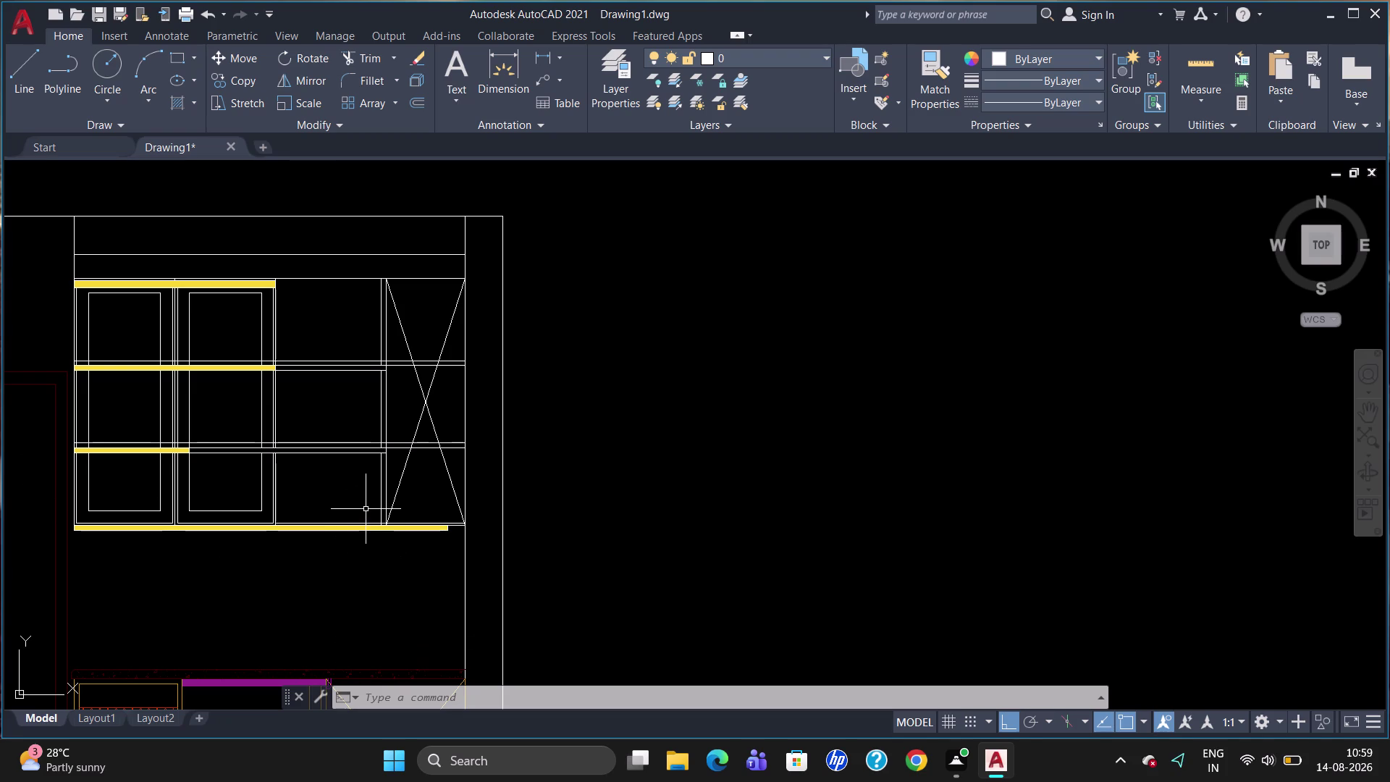
scroll(up, 3)
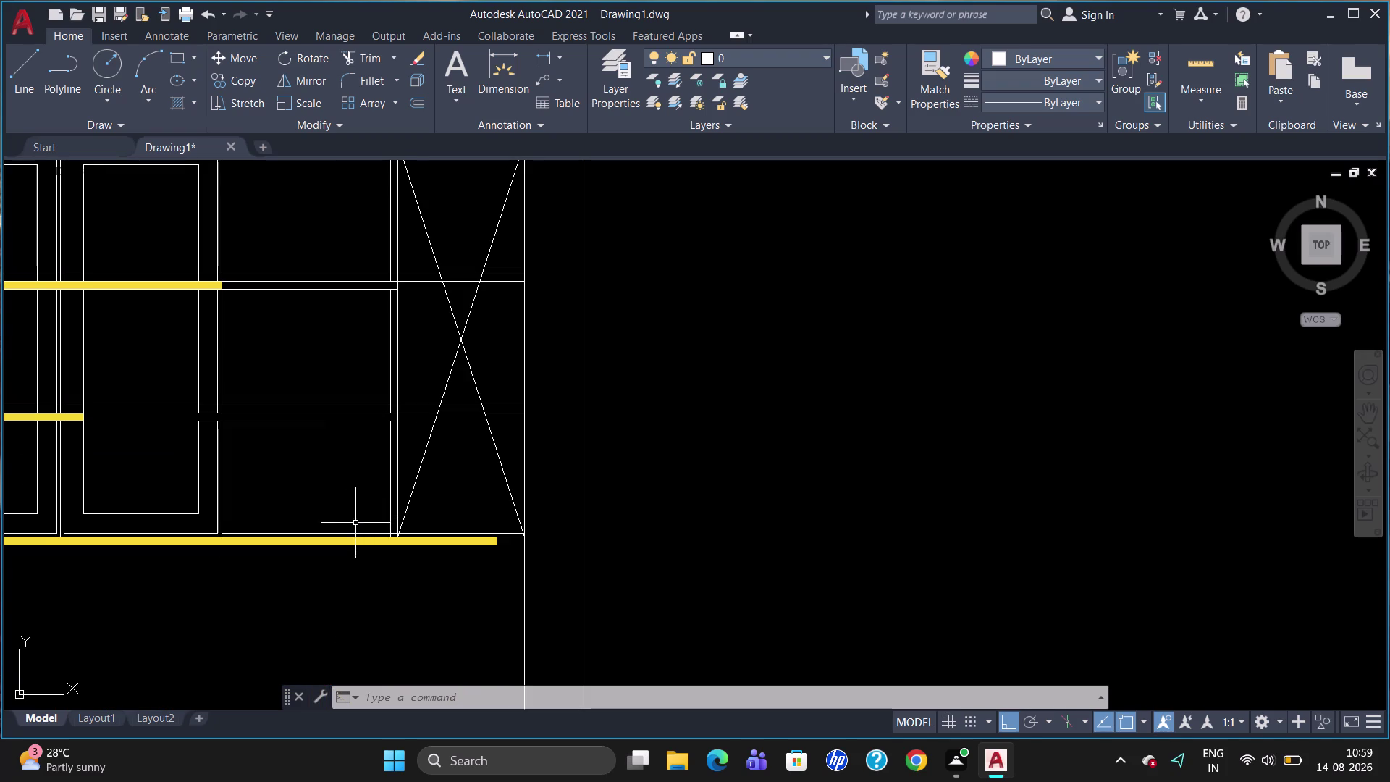
Delete the stray line along the cabinet bottom.
click(352, 531)
click(353, 534)
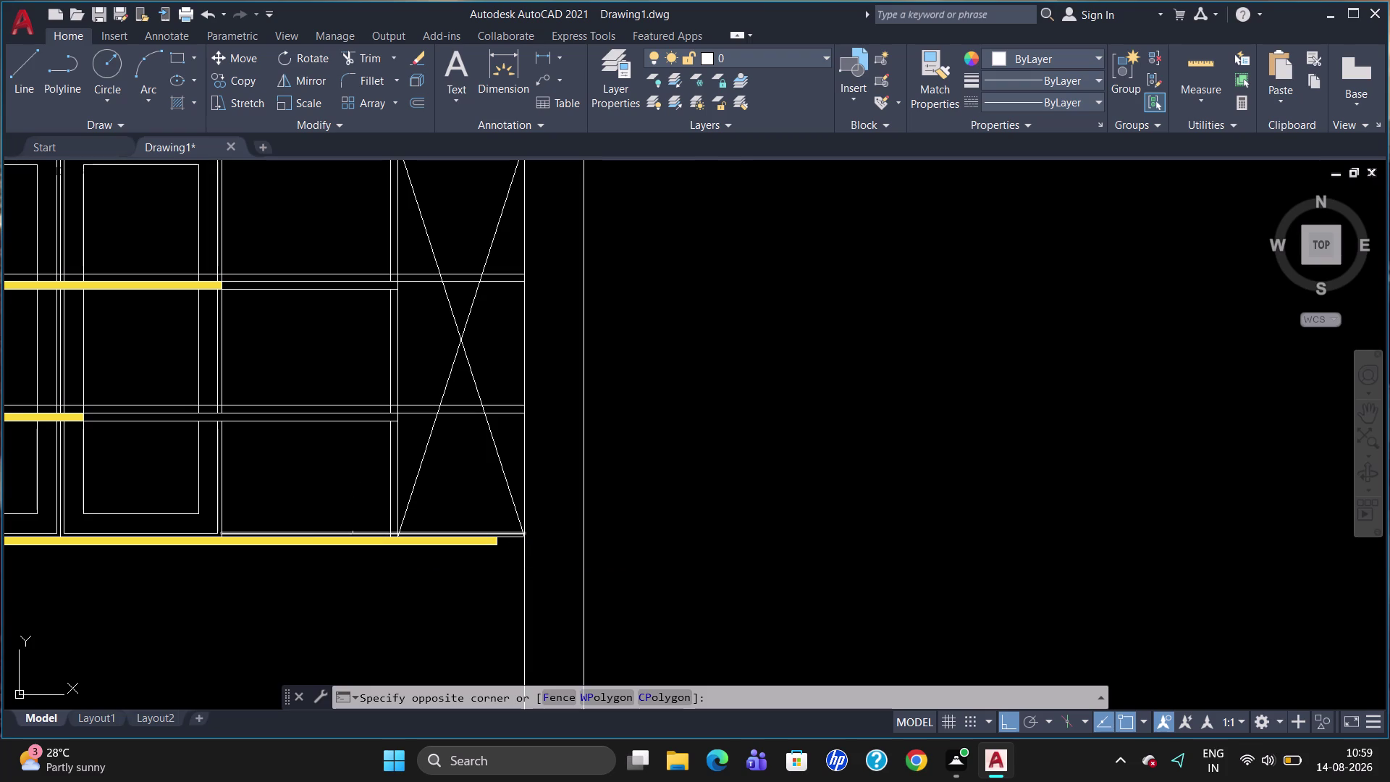
key(Delete)
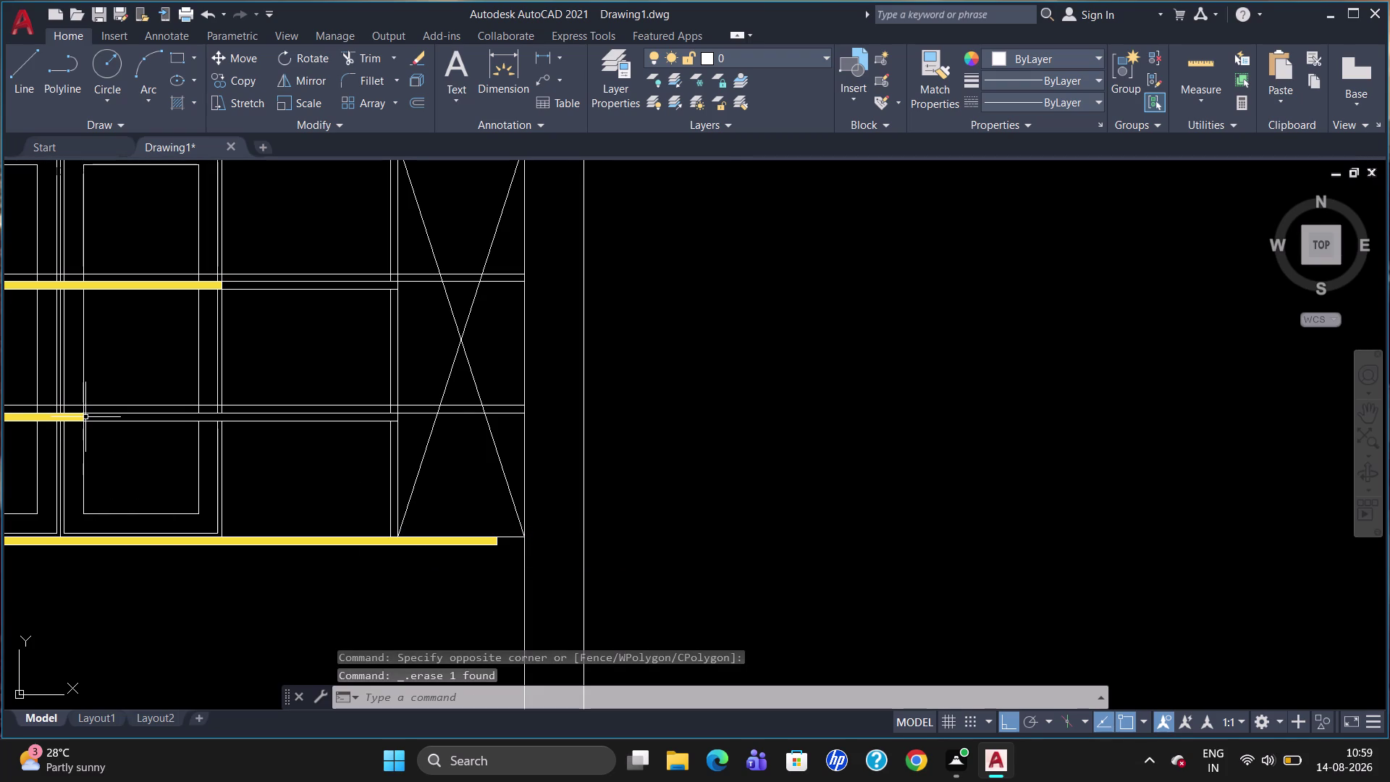
scroll(up, 3)
scroll(down, 3)
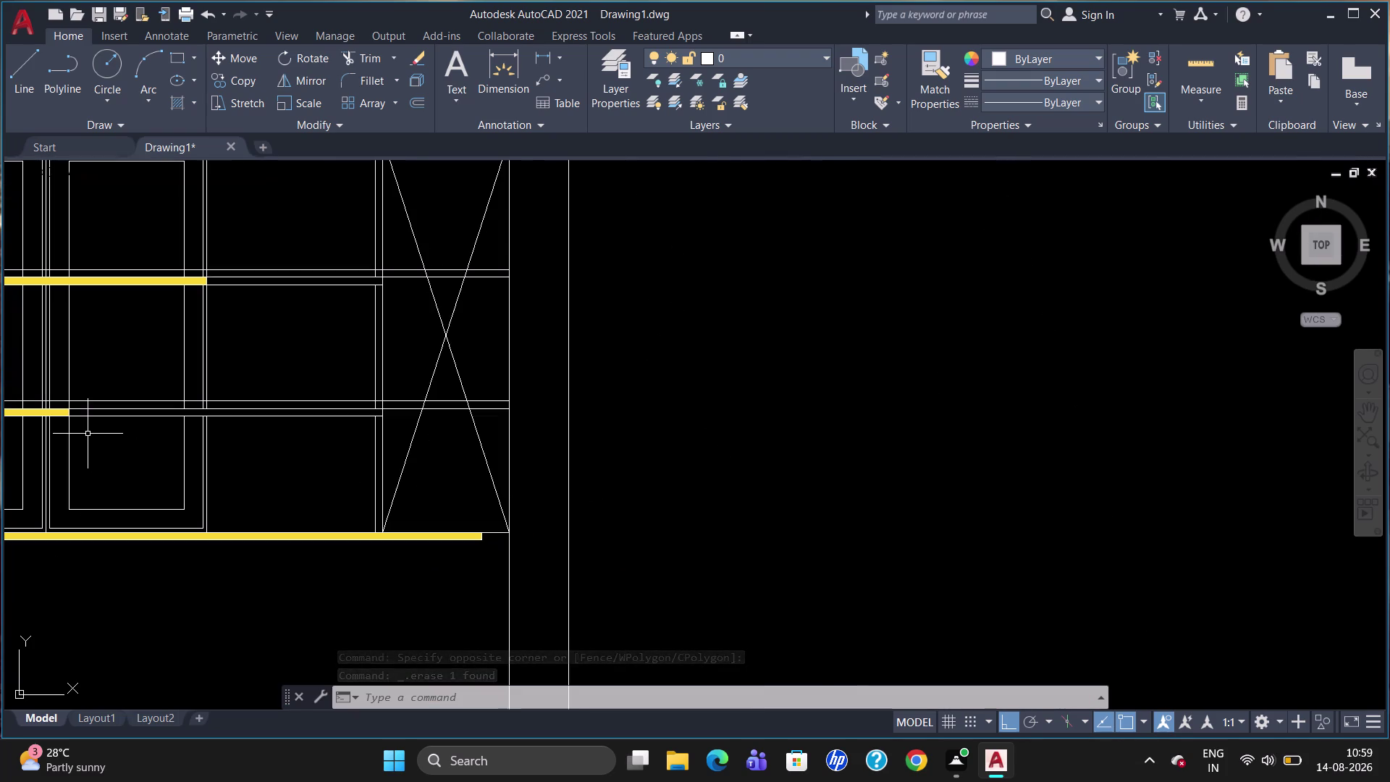
scroll(up, 3)
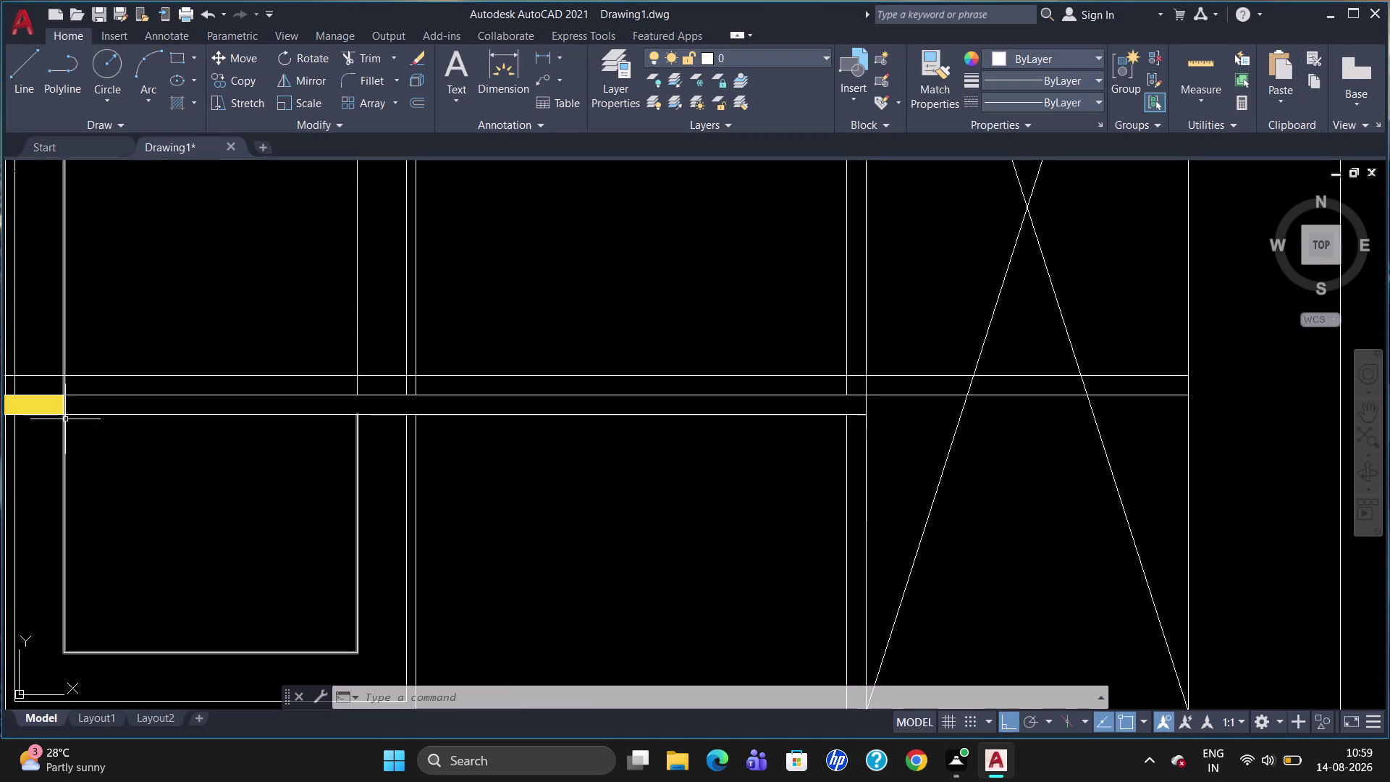
Start trimming the shelf edge, then cancel the trim.
text(TR)
key(Return)
key(Return)
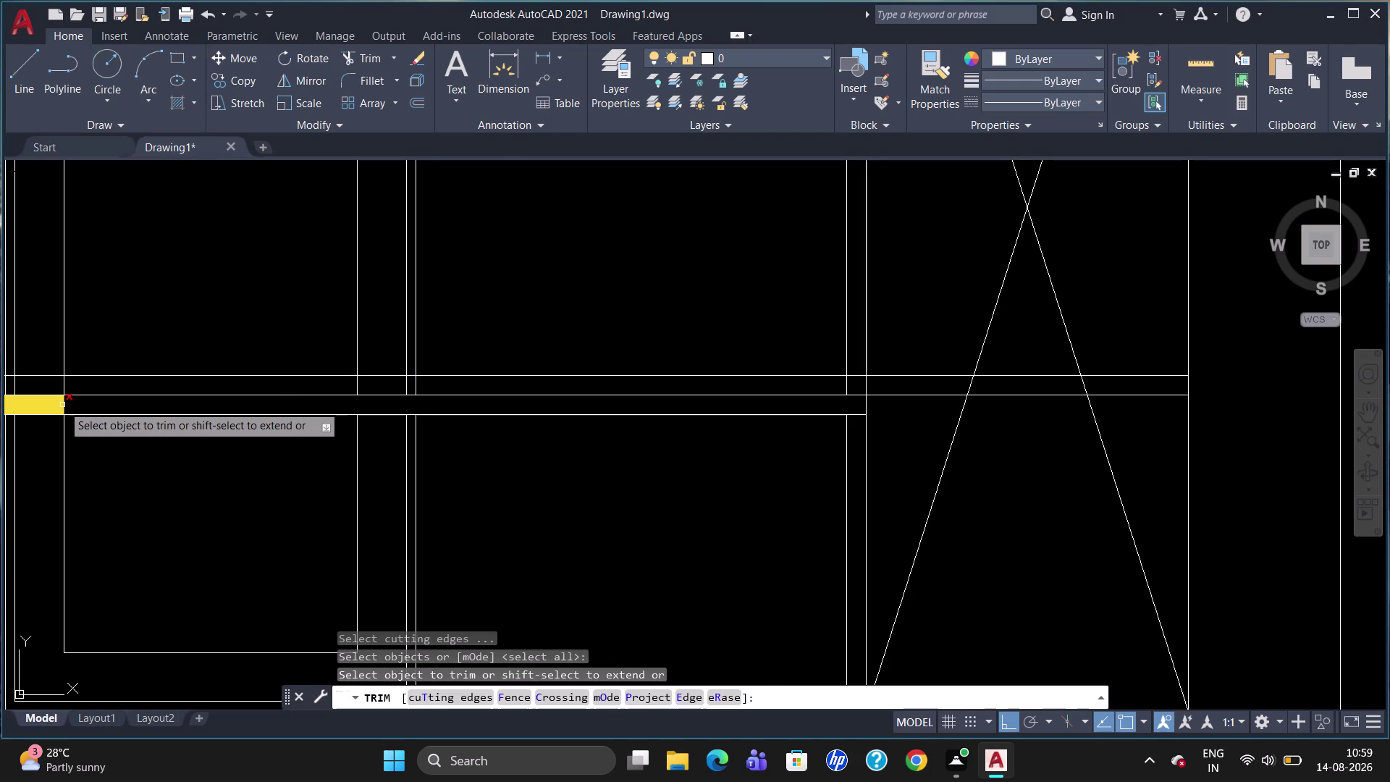
click(63, 405)
key(Escape)
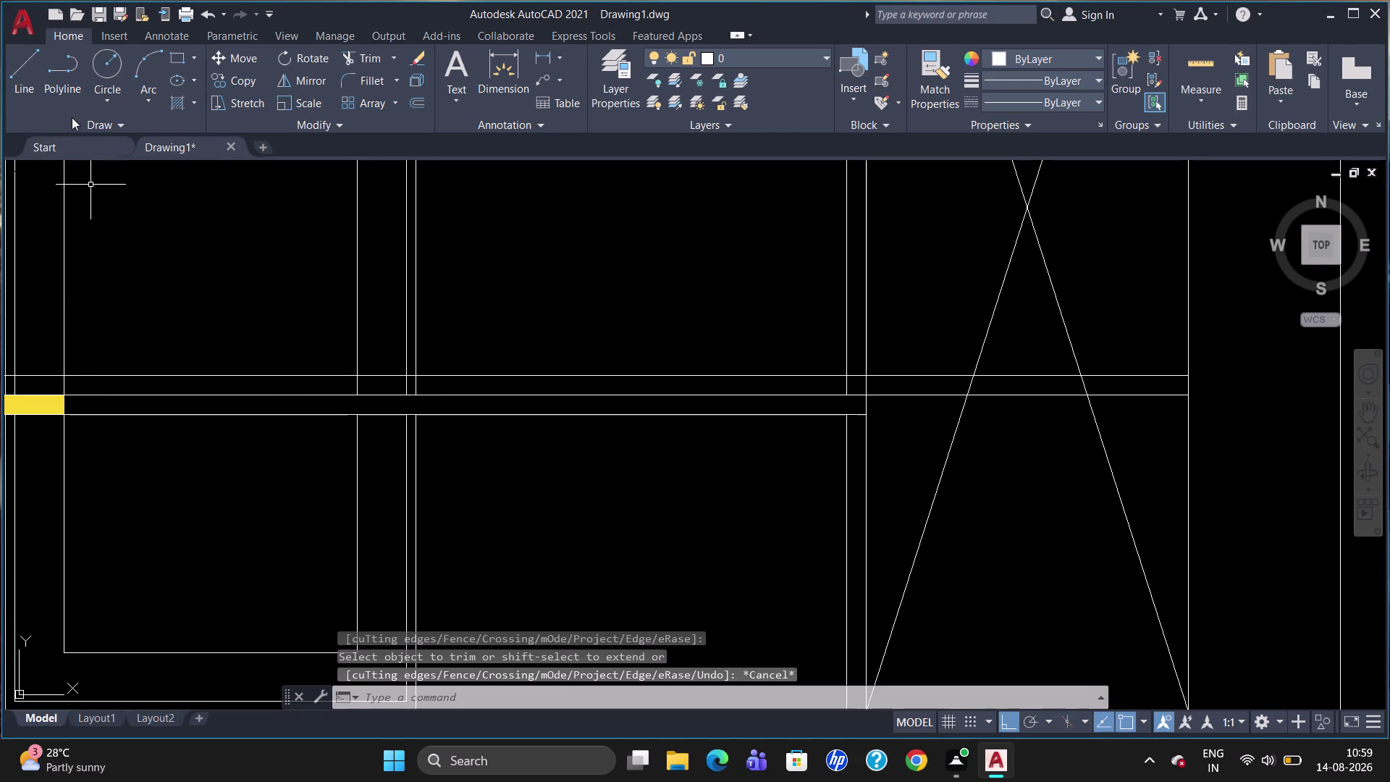
Fill the third shelf strip with the yellow 248,215,49 gradient.
click(189, 101)
click(216, 166)
click(231, 408)
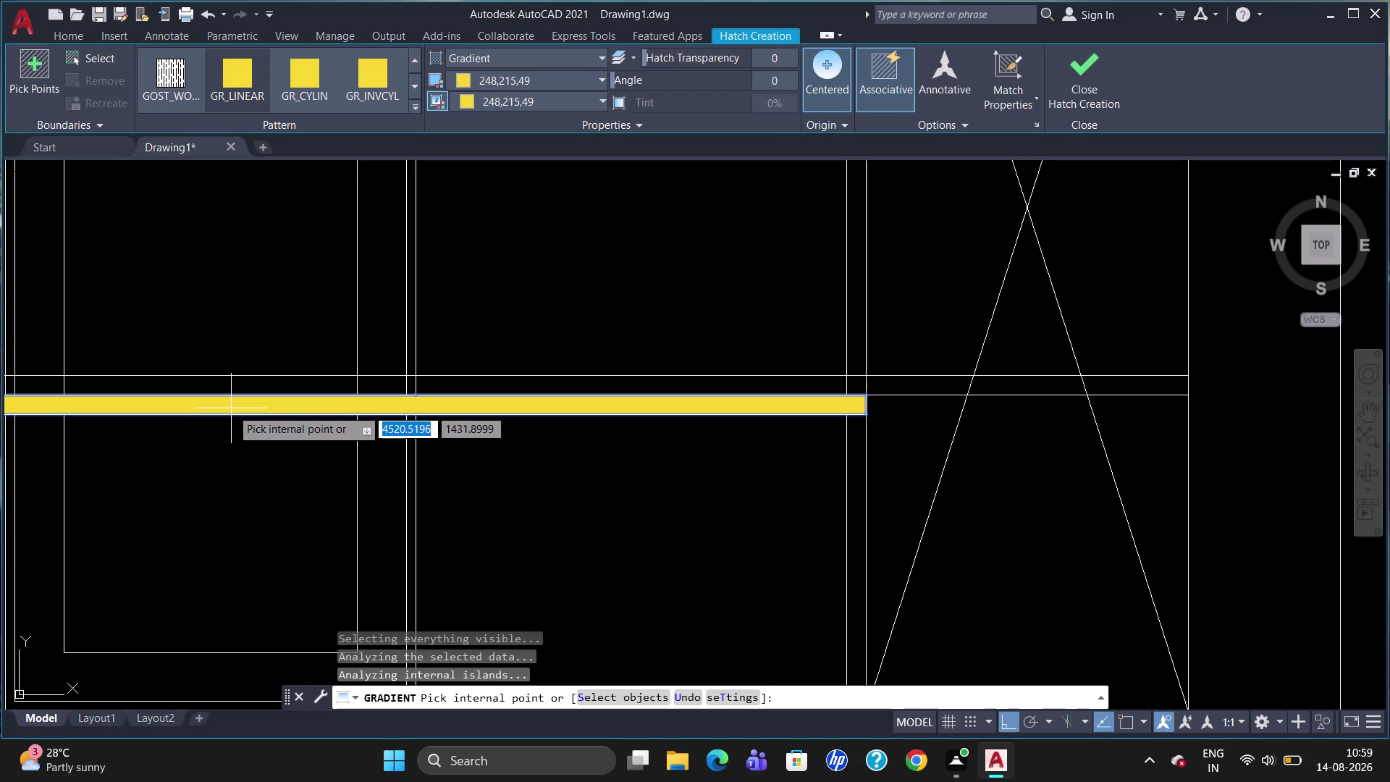
key(Escape)
scroll(down, 3)
scroll(up, 3)
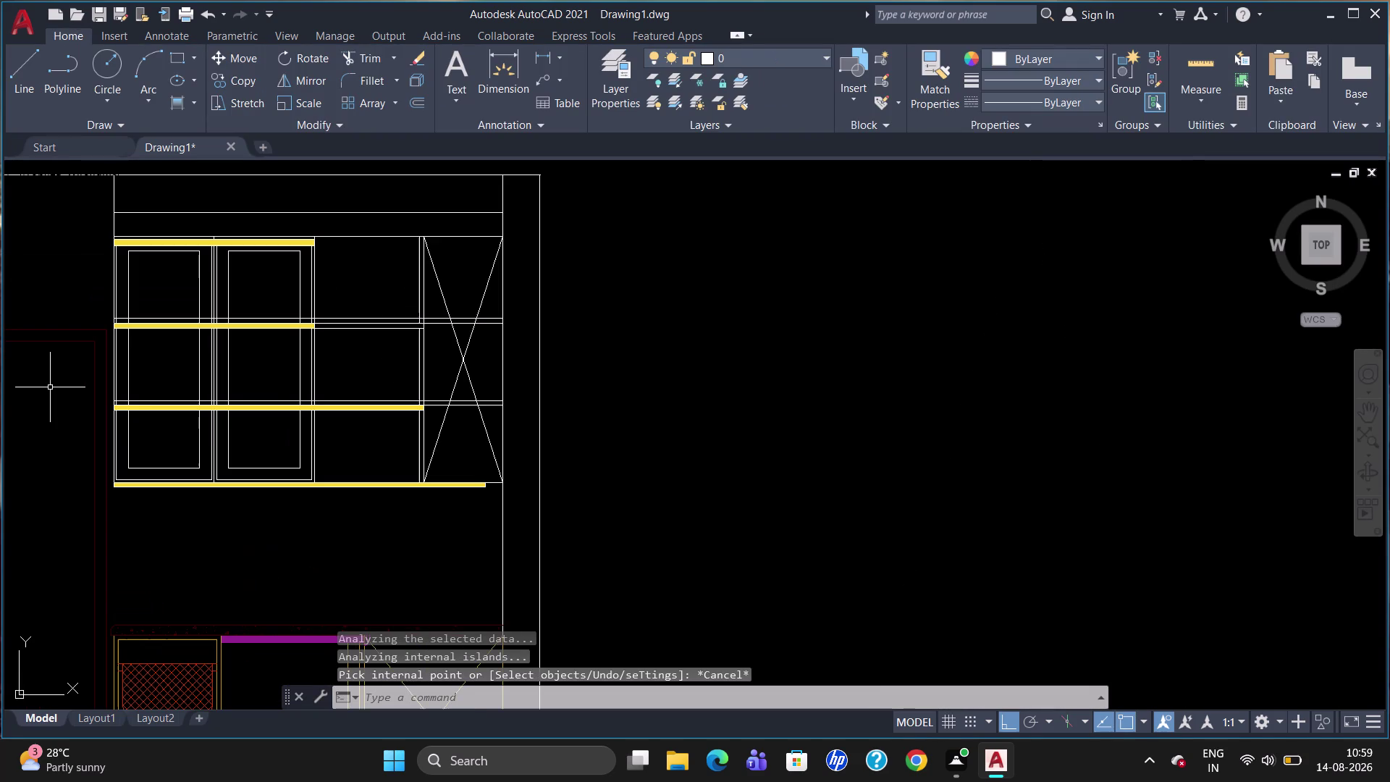
scroll(up, 3)
scroll(down, 3)
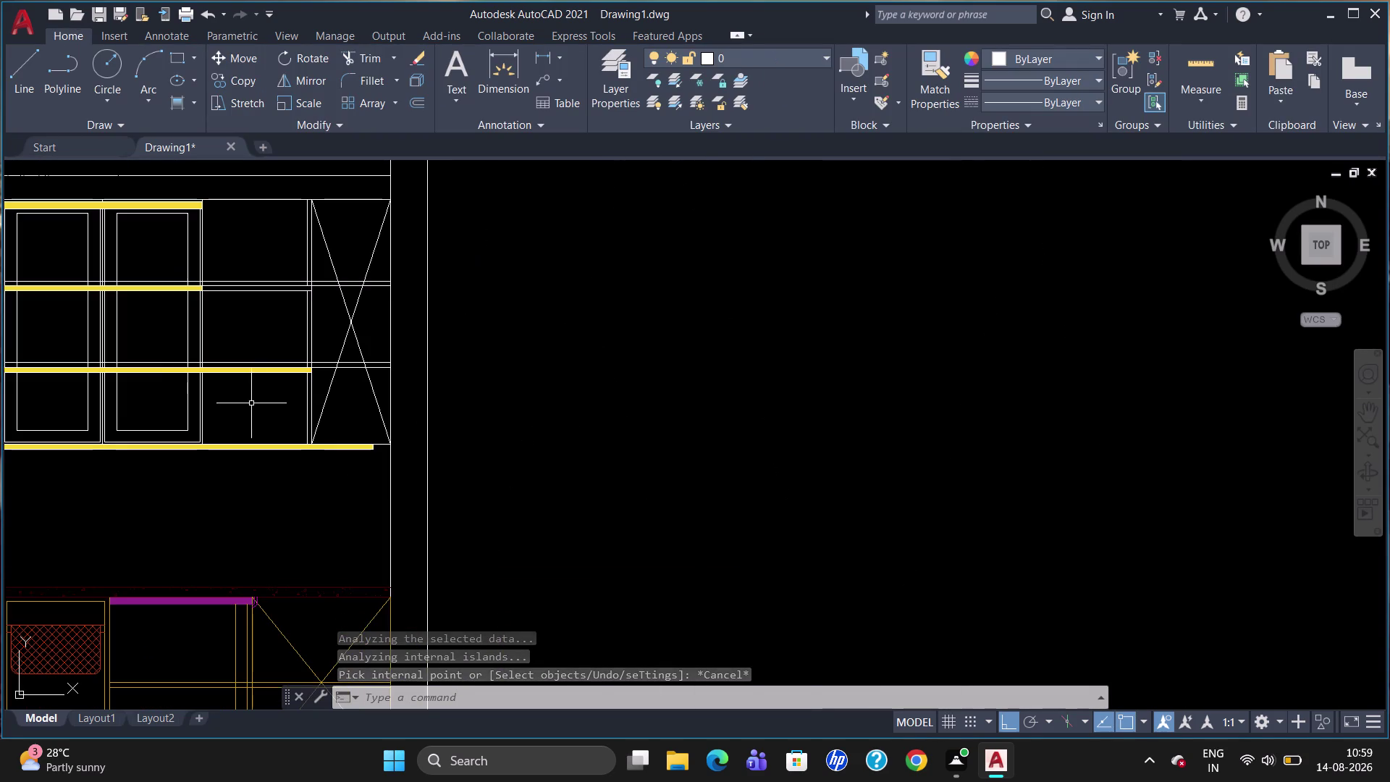
scroll(up, 3)
Draw a vertical cutting line and trim the strip back beyond the divider.
key(l)
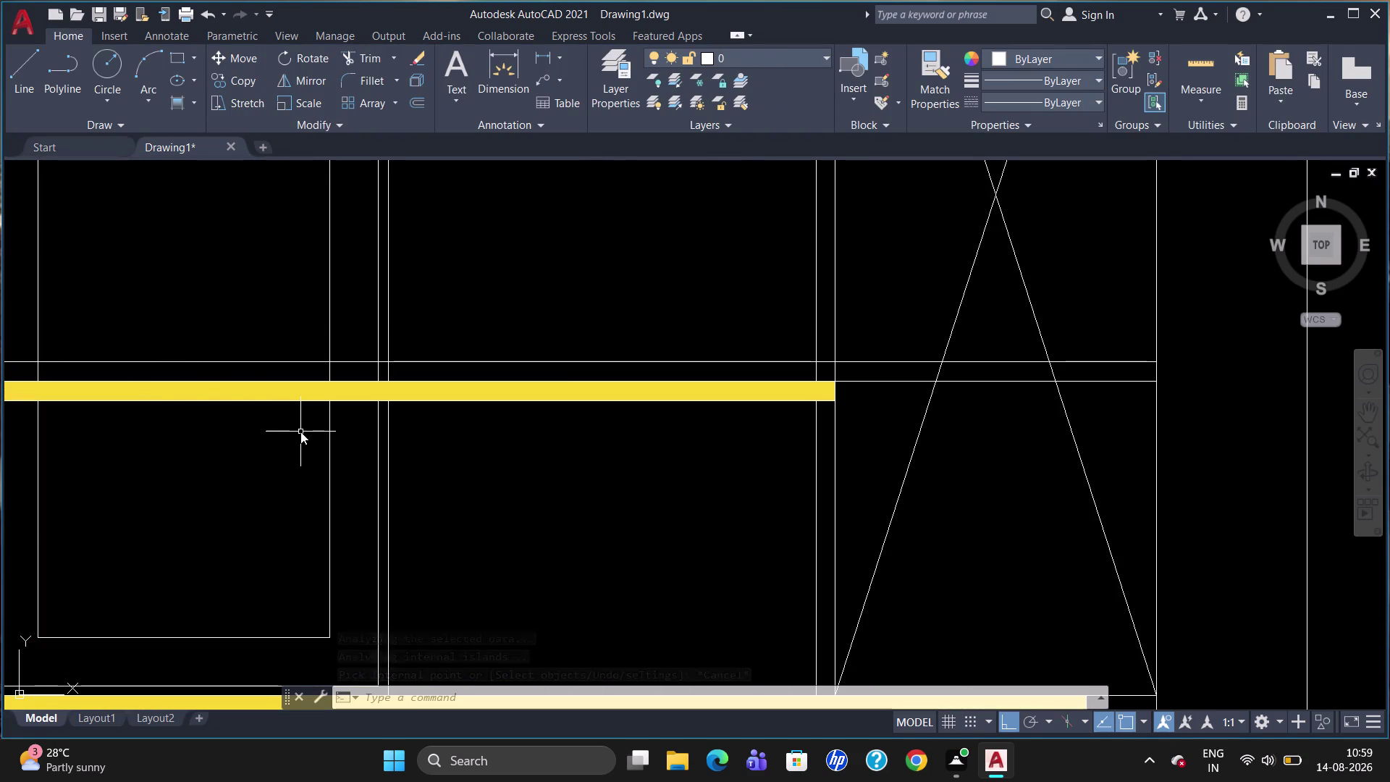
key(Return)
scroll(up, 3)
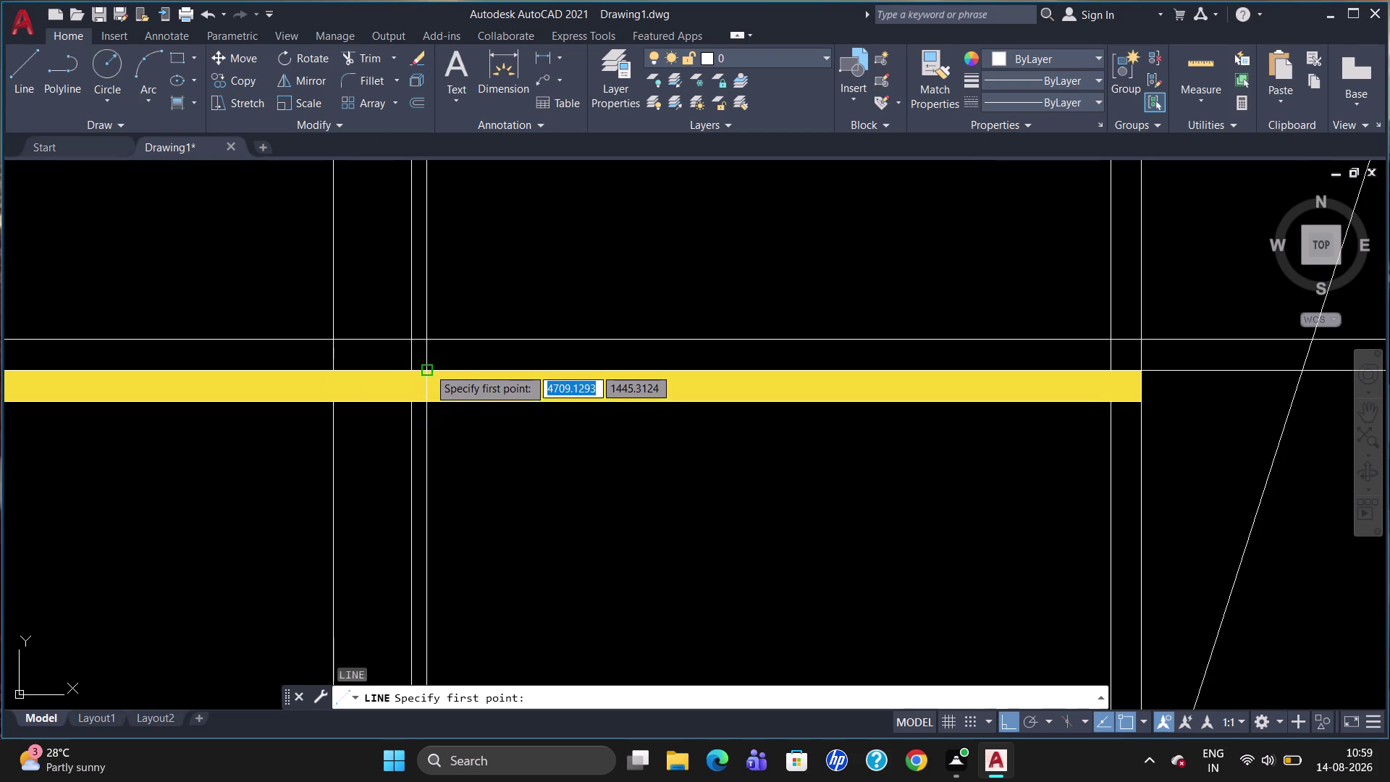
click(428, 366)
click(427, 402)
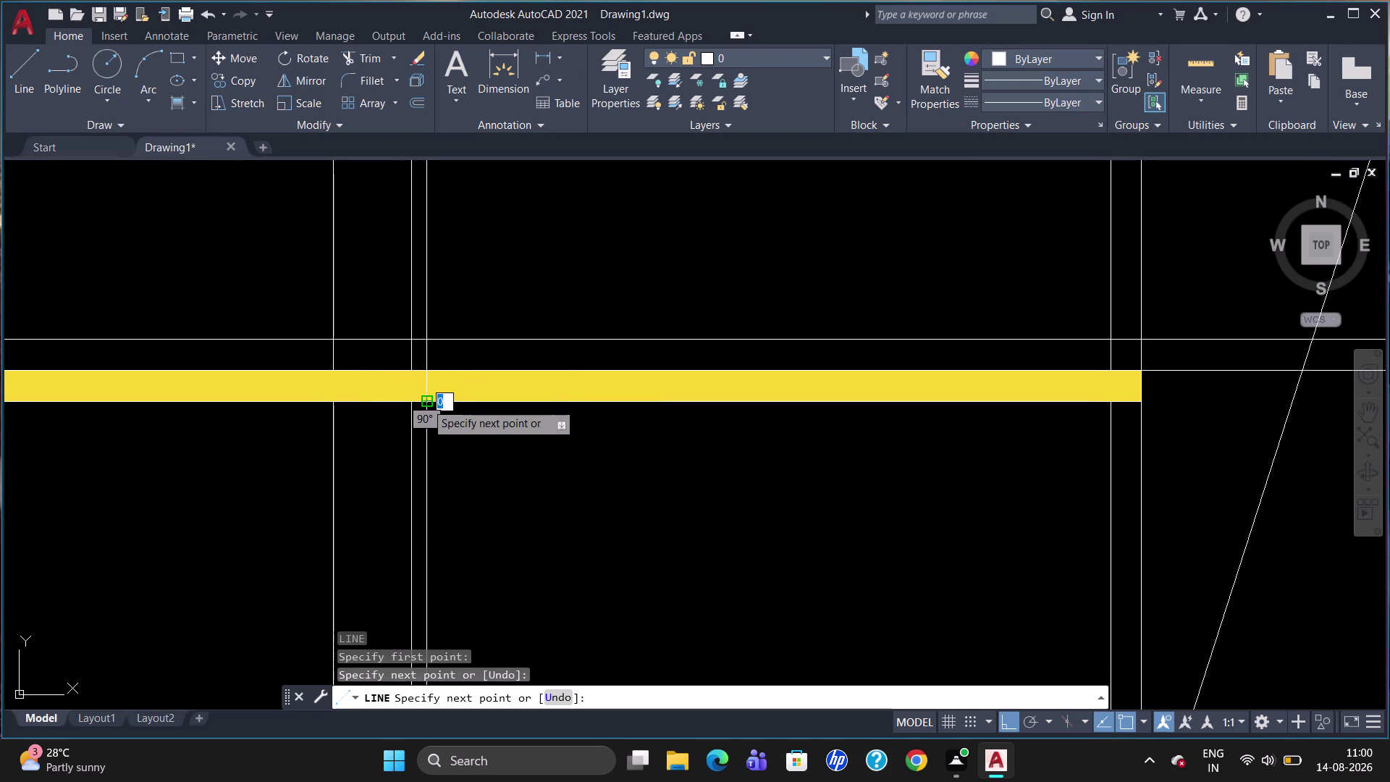
key(Escape)
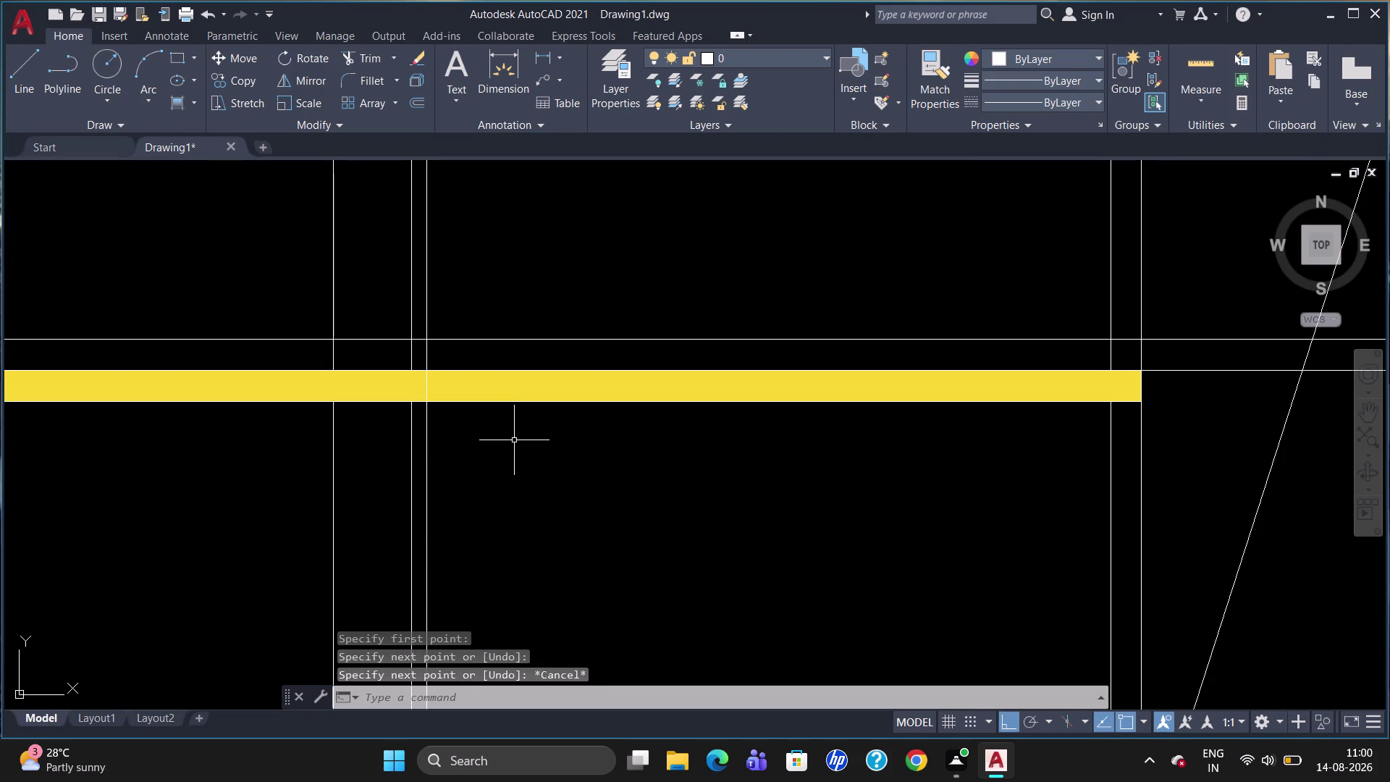
text(TR)
key(Return)
key(Return)
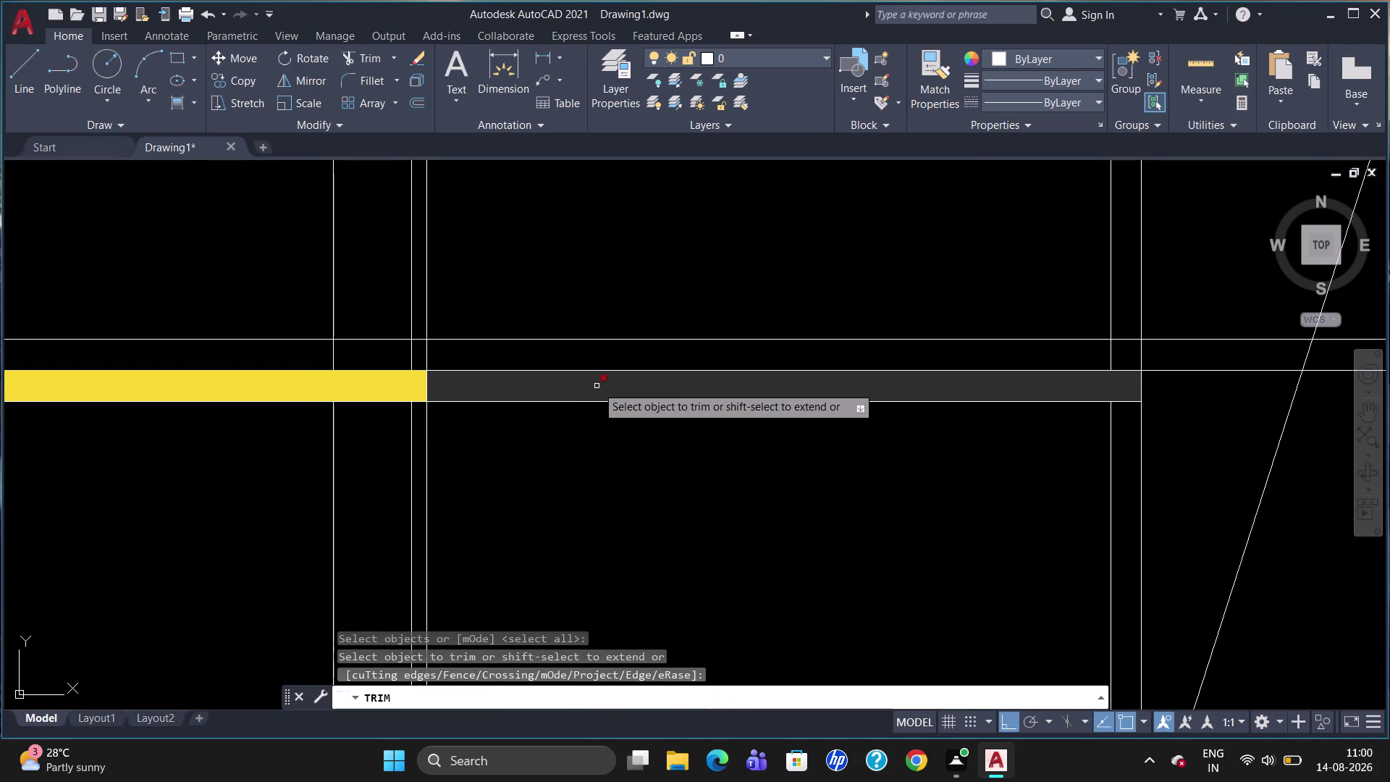
click(598, 386)
key(Escape)
Delete the two leftover white shelf lines beside the strips.
scroll(down, 3)
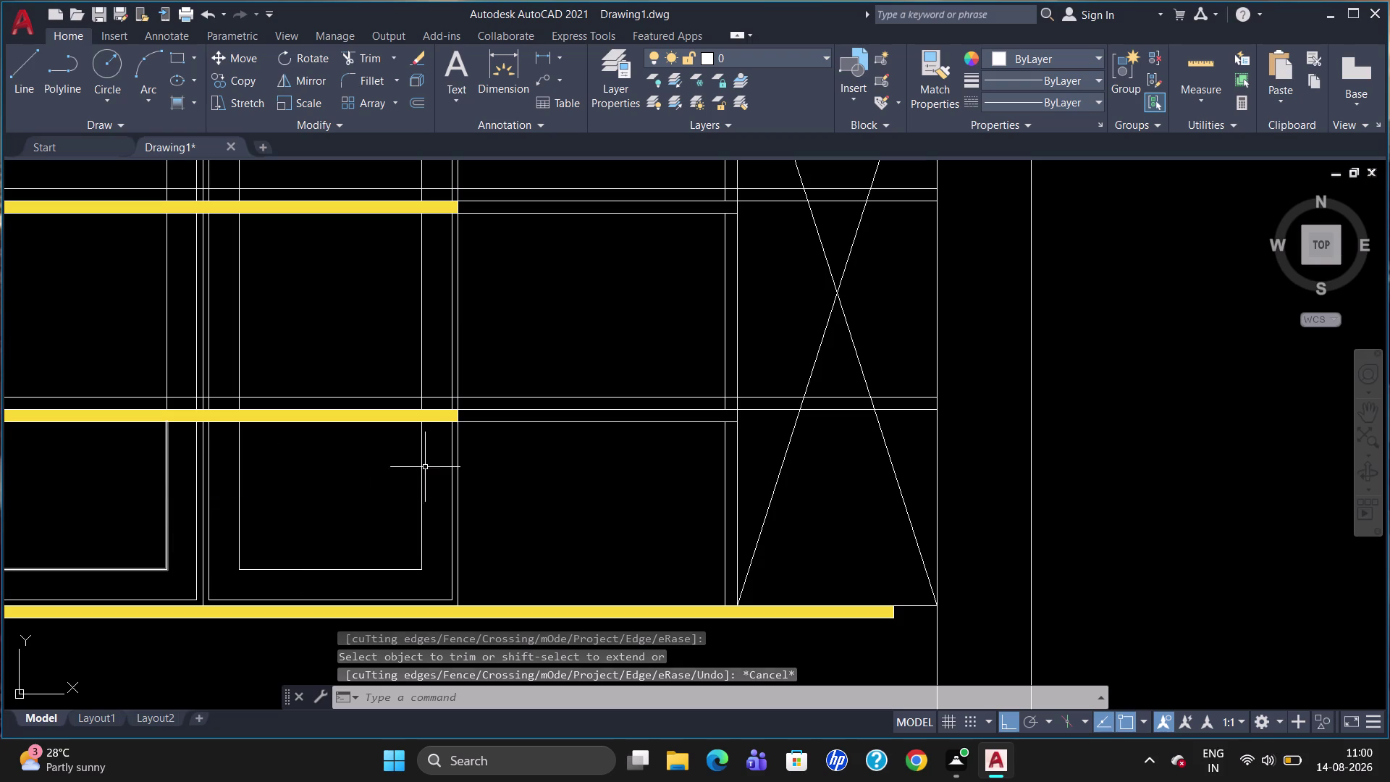
click(573, 215)
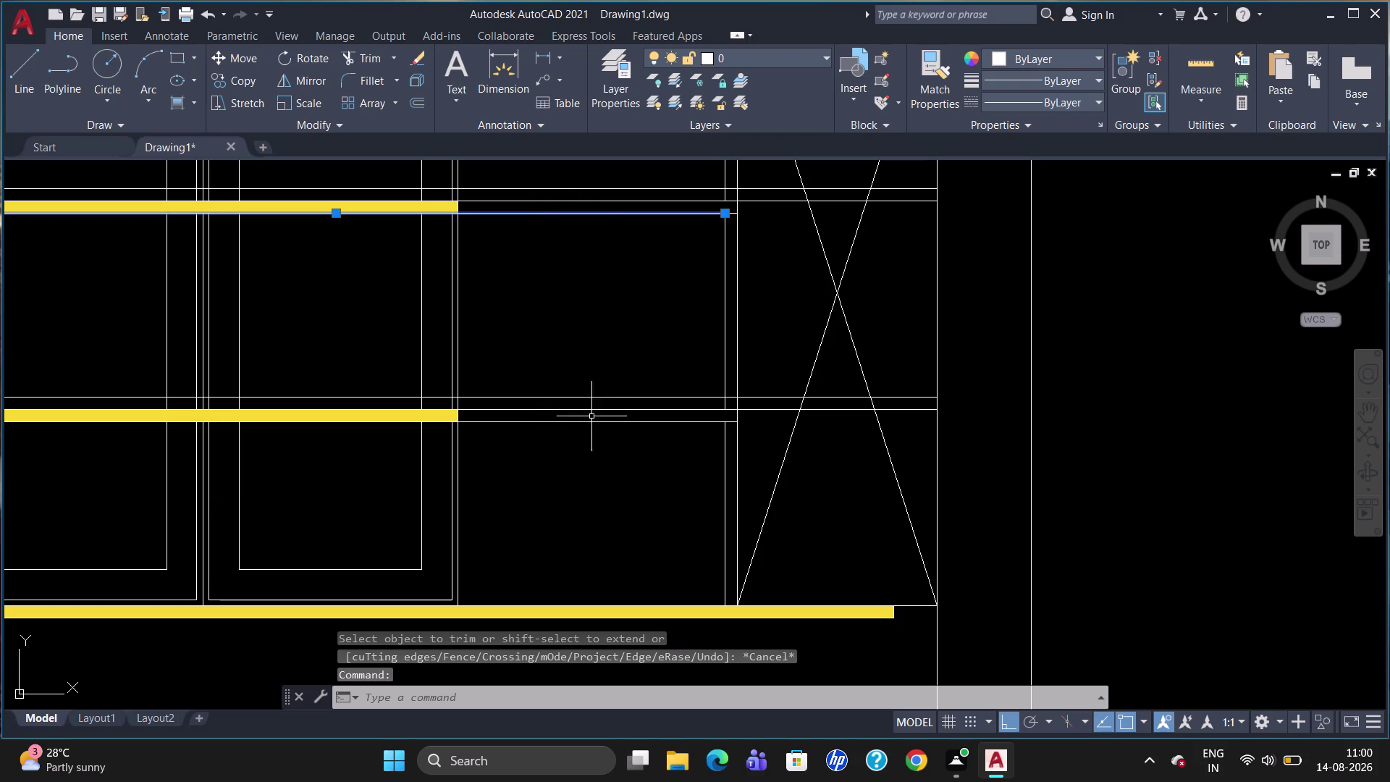
click(582, 425)
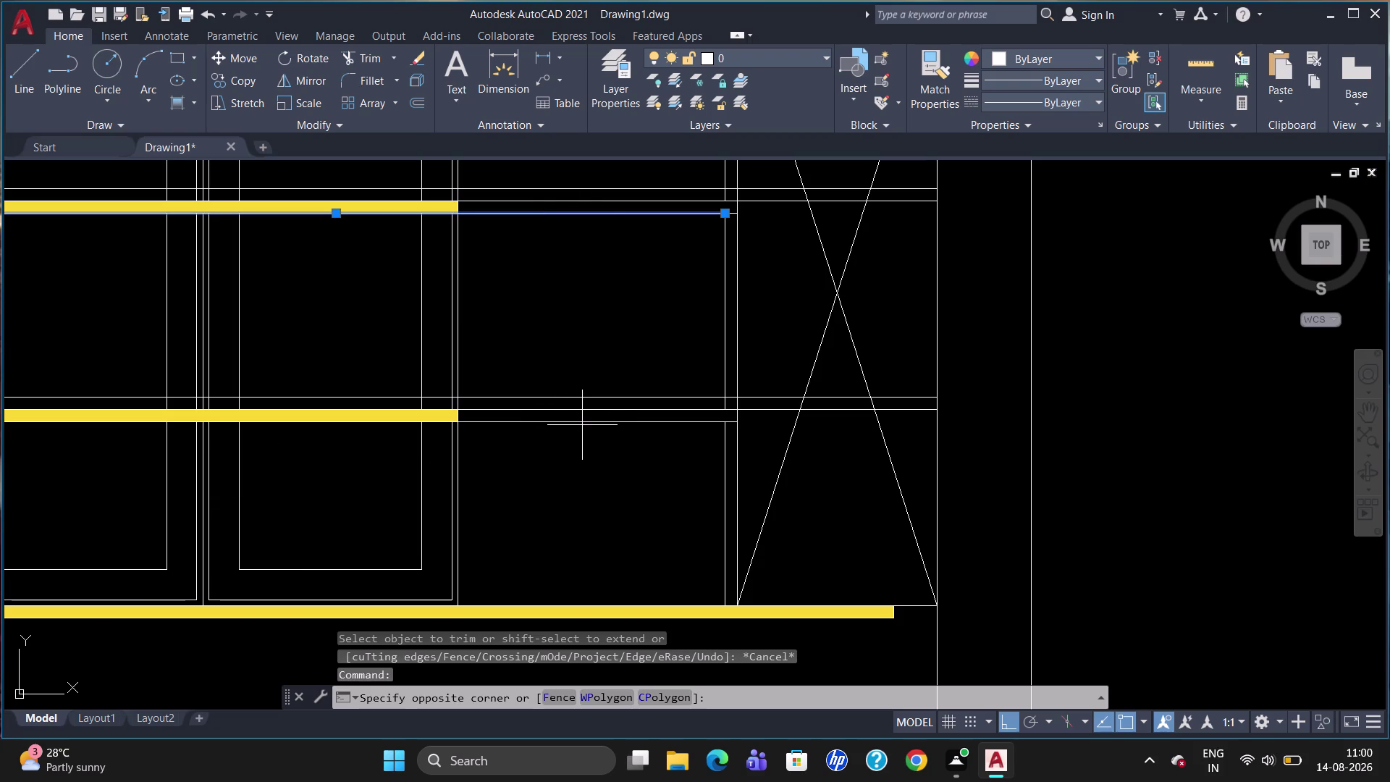
click(581, 422)
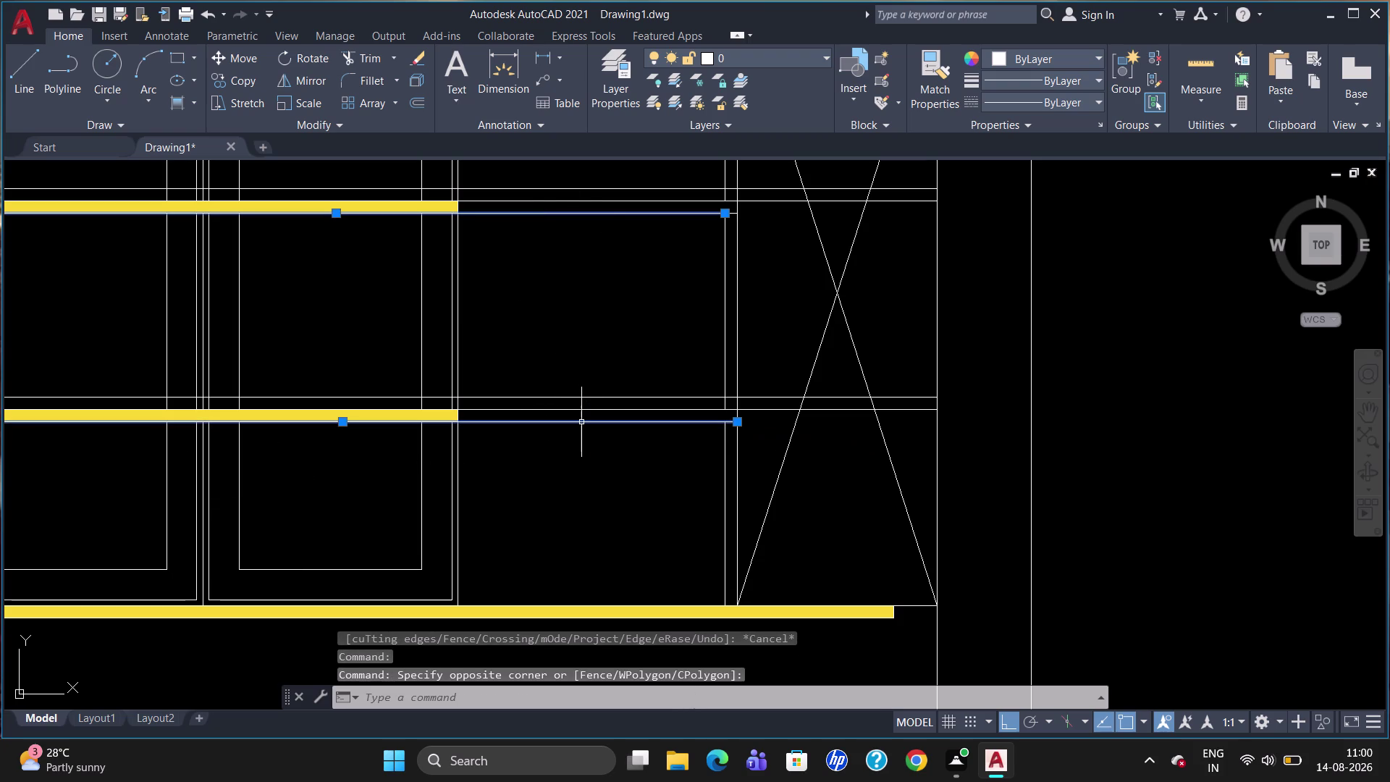
key(Delete)
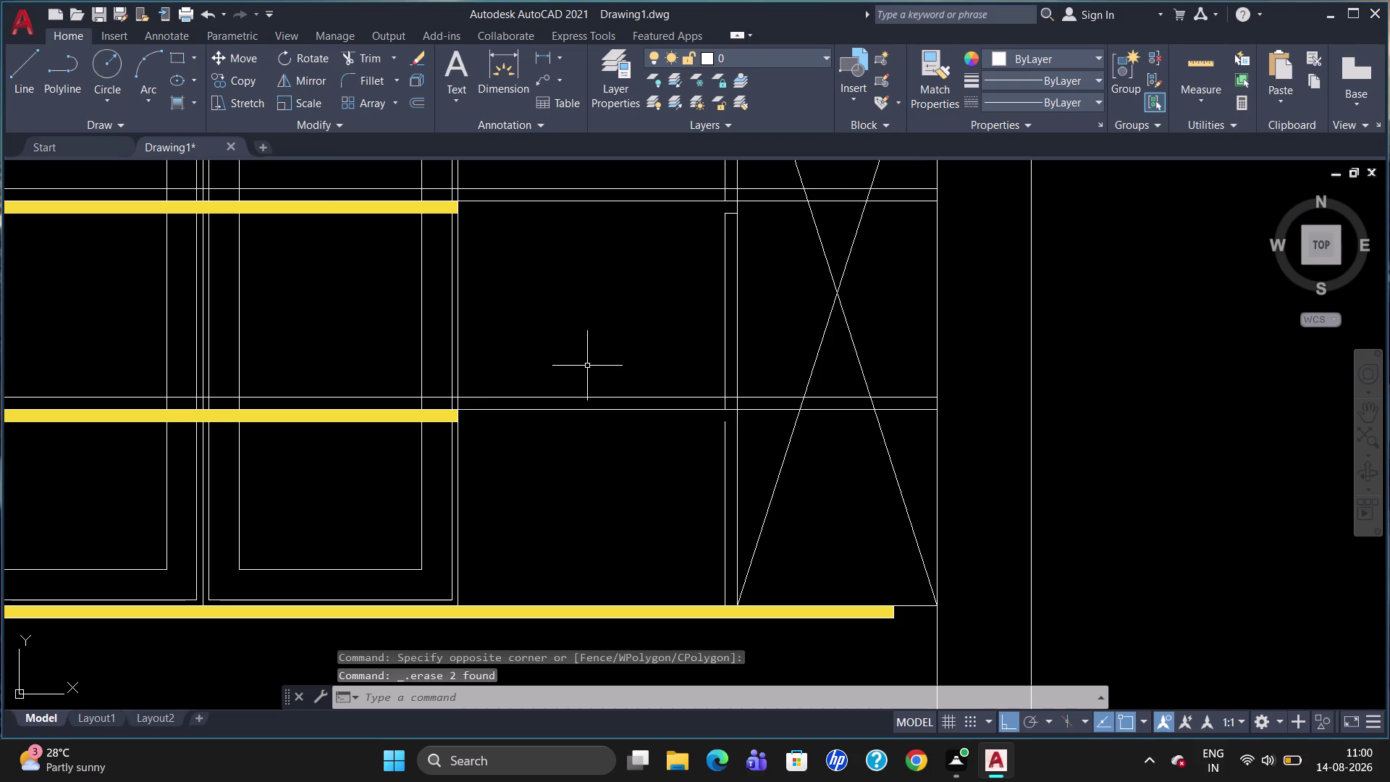
Draw a short line at the cabinet divider and erase the short lower divider segment.
key(l)
key(Return)
click(721, 425)
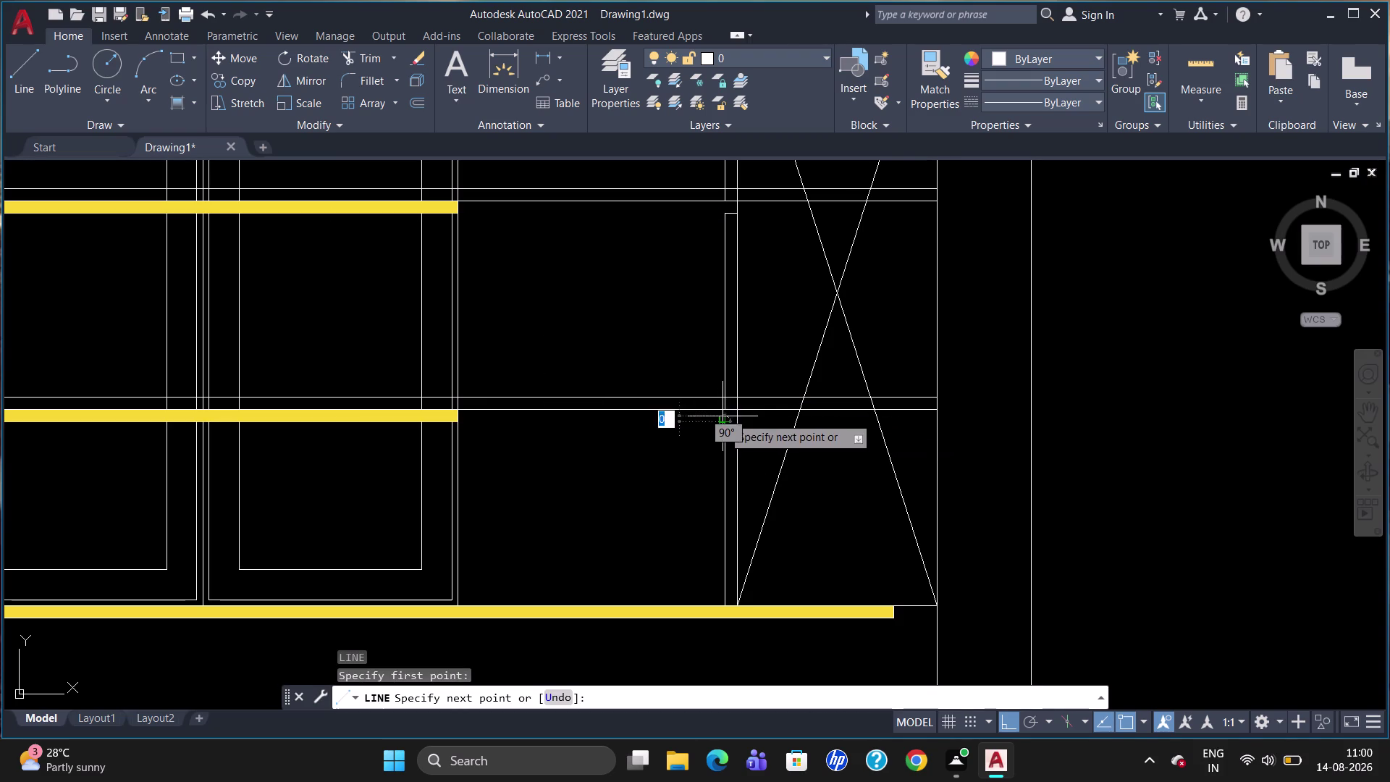
click(722, 413)
key(Escape)
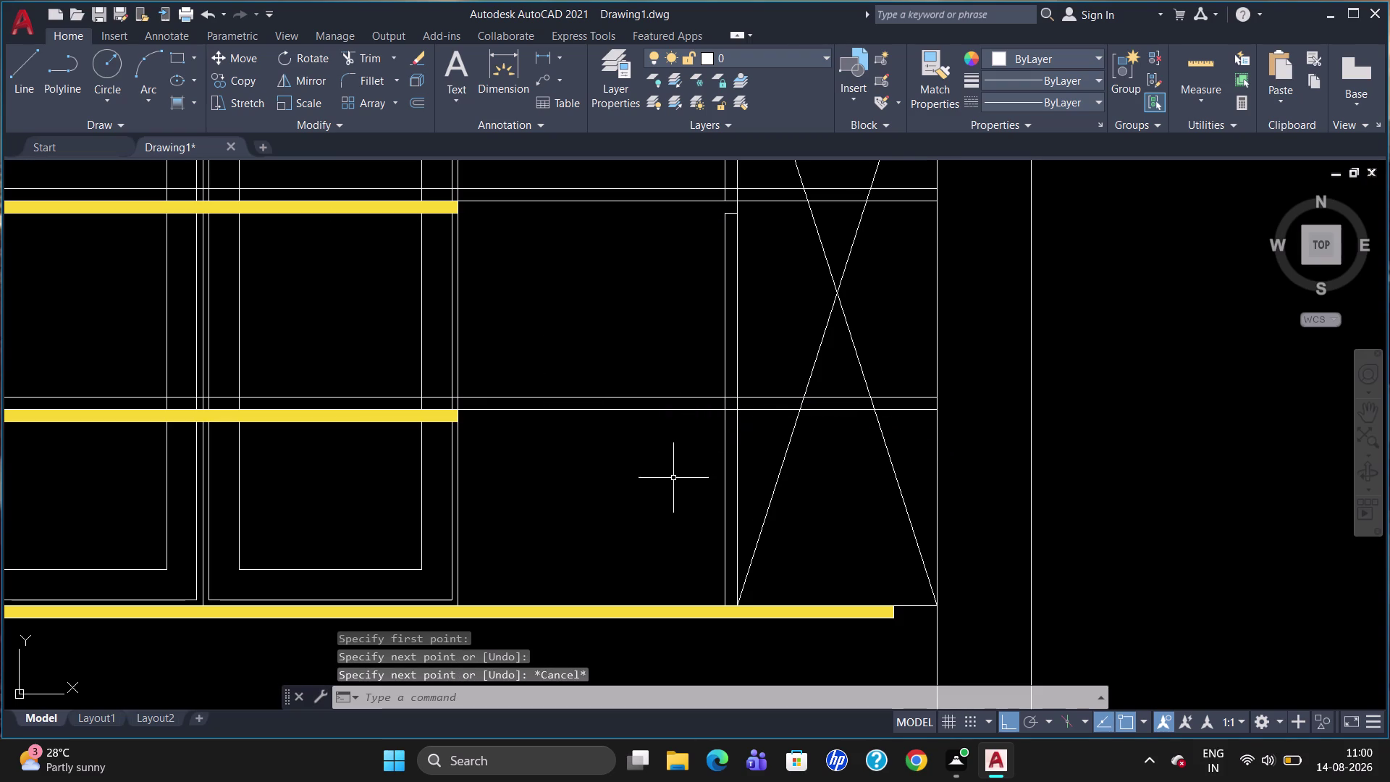
click(729, 214)
key(Delete)
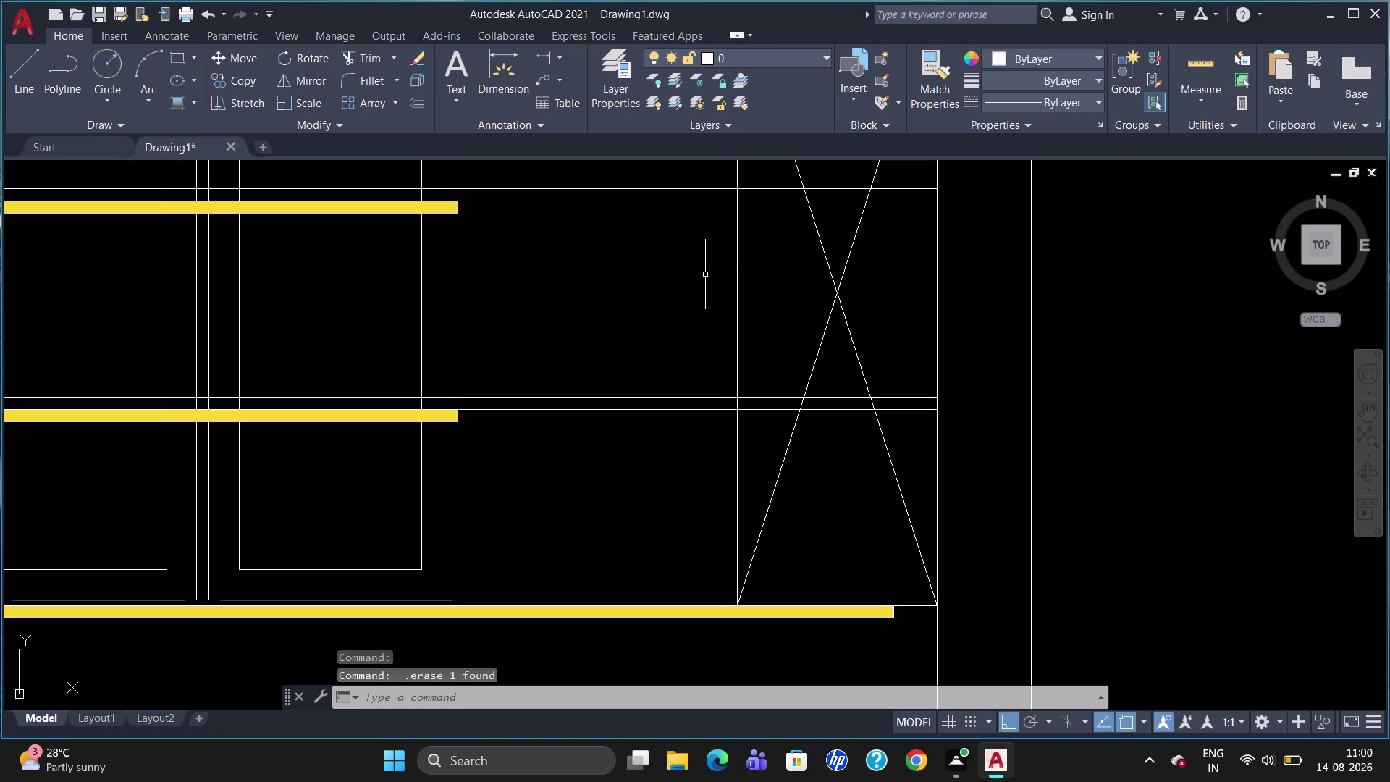
Draw a short replacement line up from the divider top.
key(l)
key(Return)
click(719, 218)
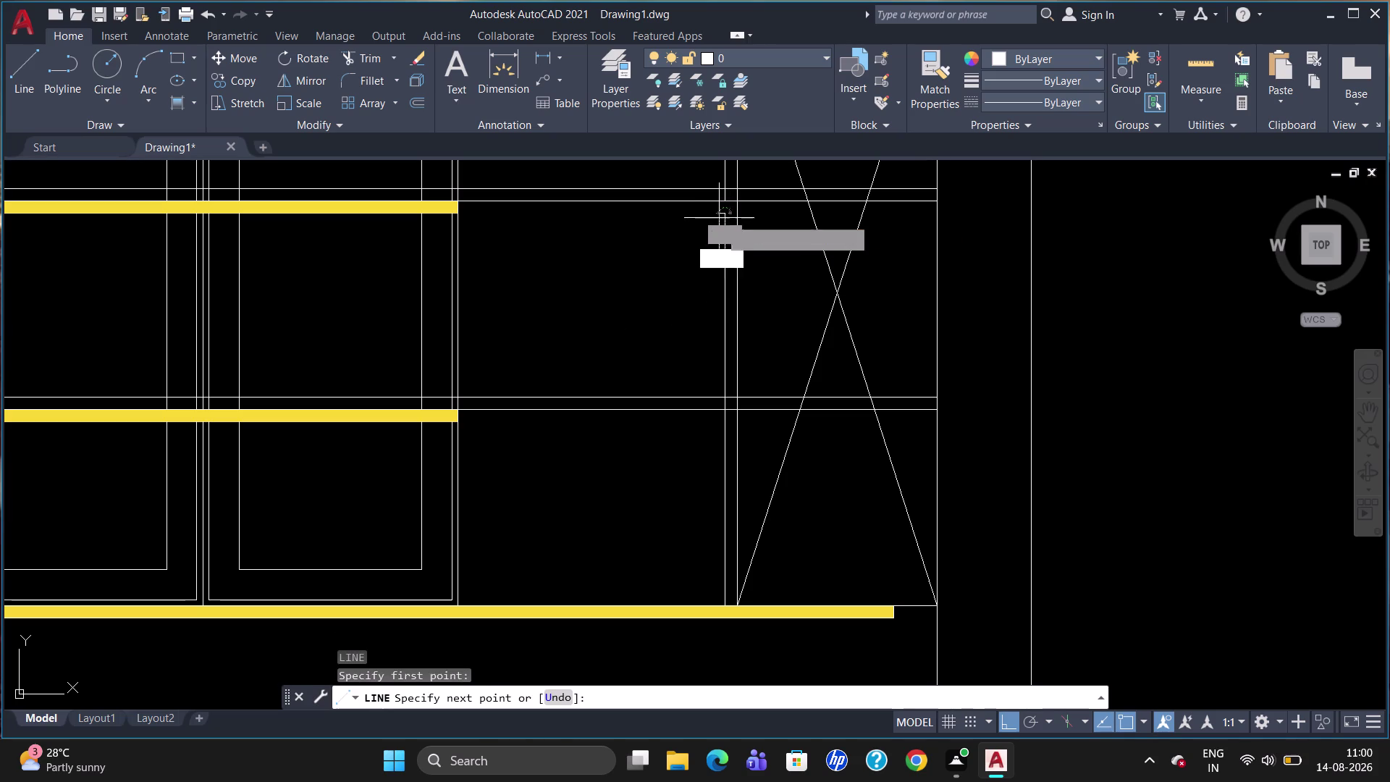
click(724, 203)
key(Escape)
scroll(down, 3)
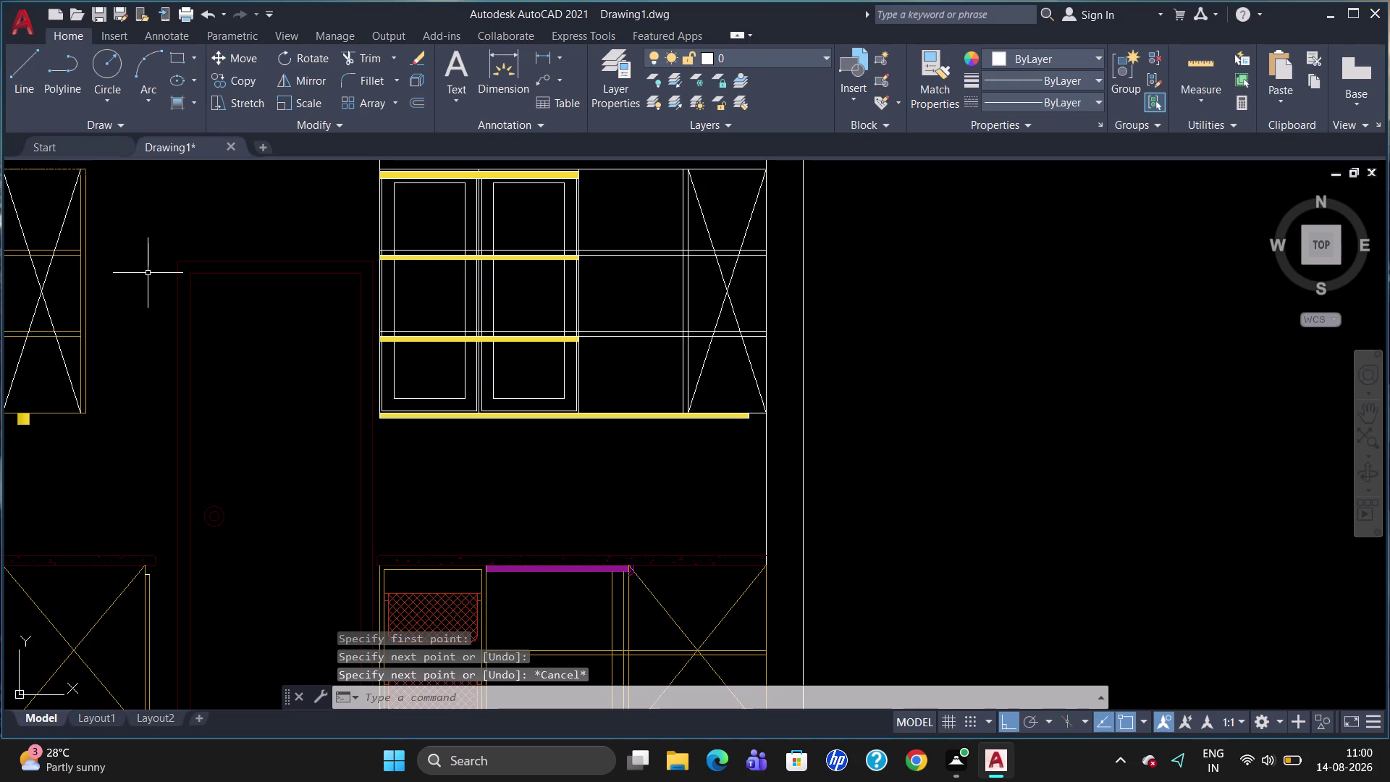
scroll(down, 3)
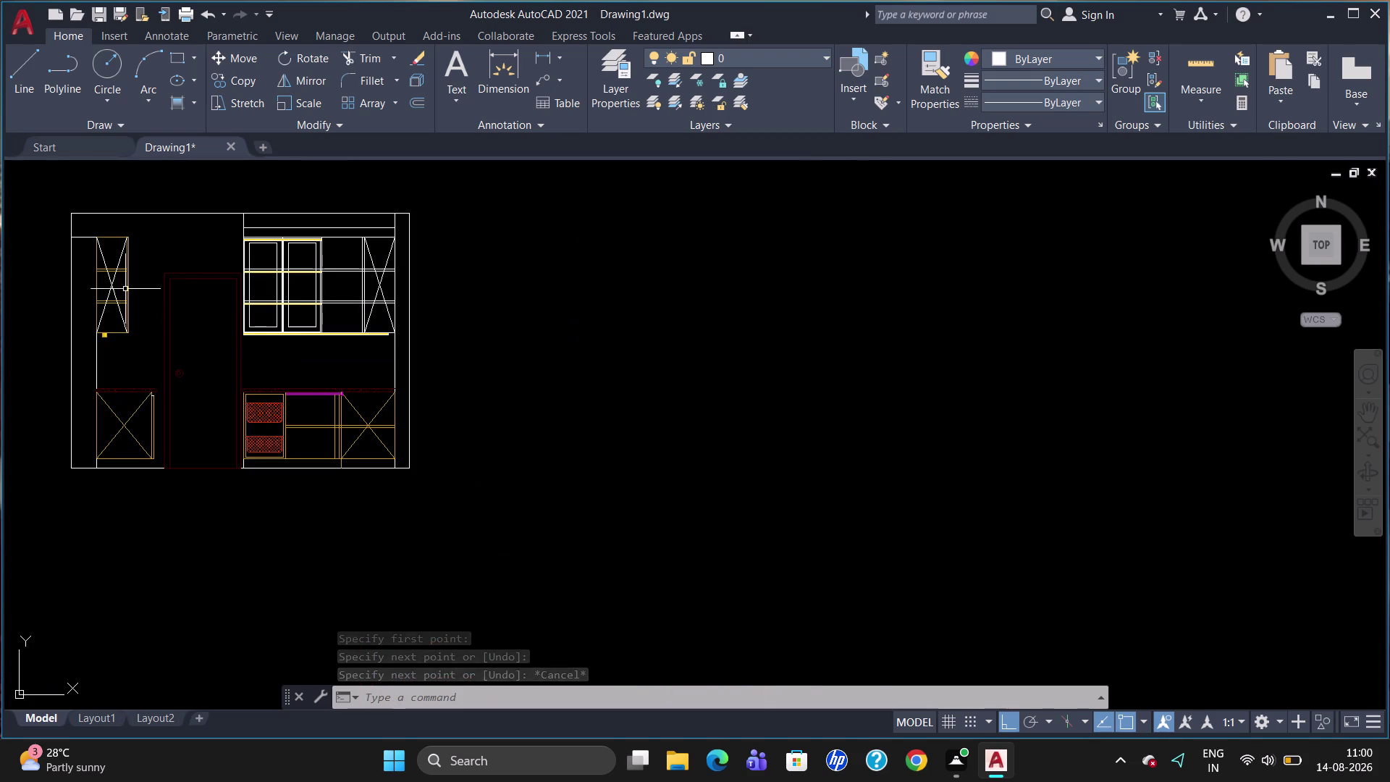
scroll(up, 3)
scroll(down, 3)
scroll(up, 3)
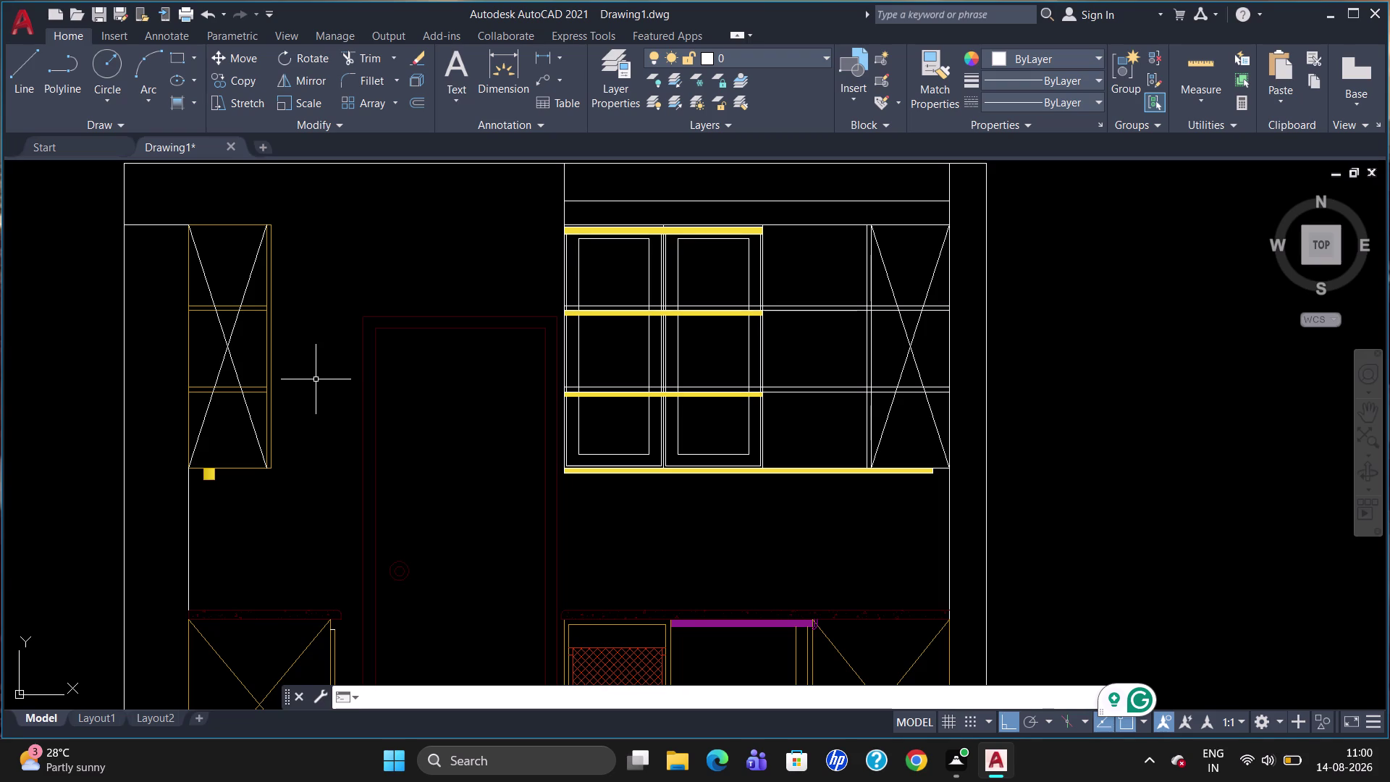
Try a tracked line 235 from the frame's top-right corner, then cancel.
key(l)
key(Return)
text(tk)
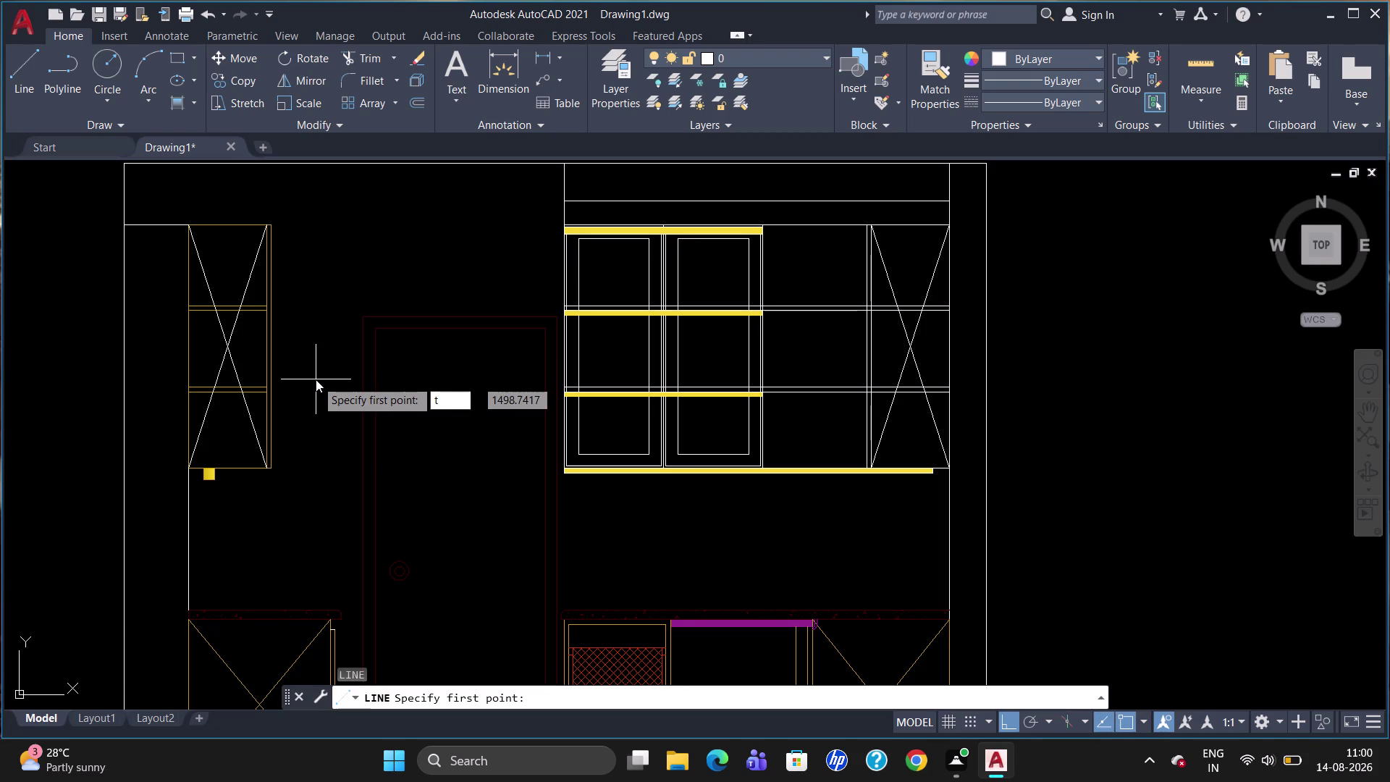
key(Return)
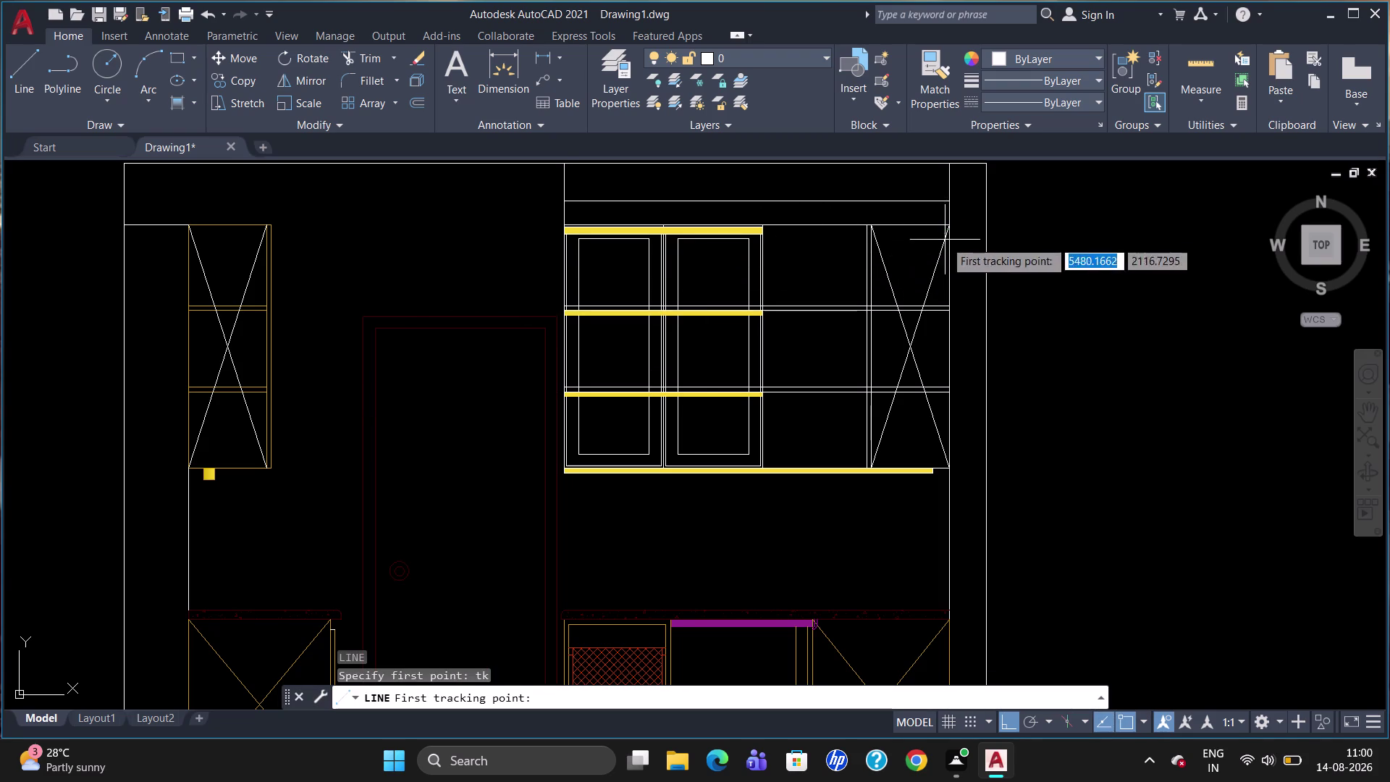
scroll(down, 3)
scroll(up, 3)
click(1073, 294)
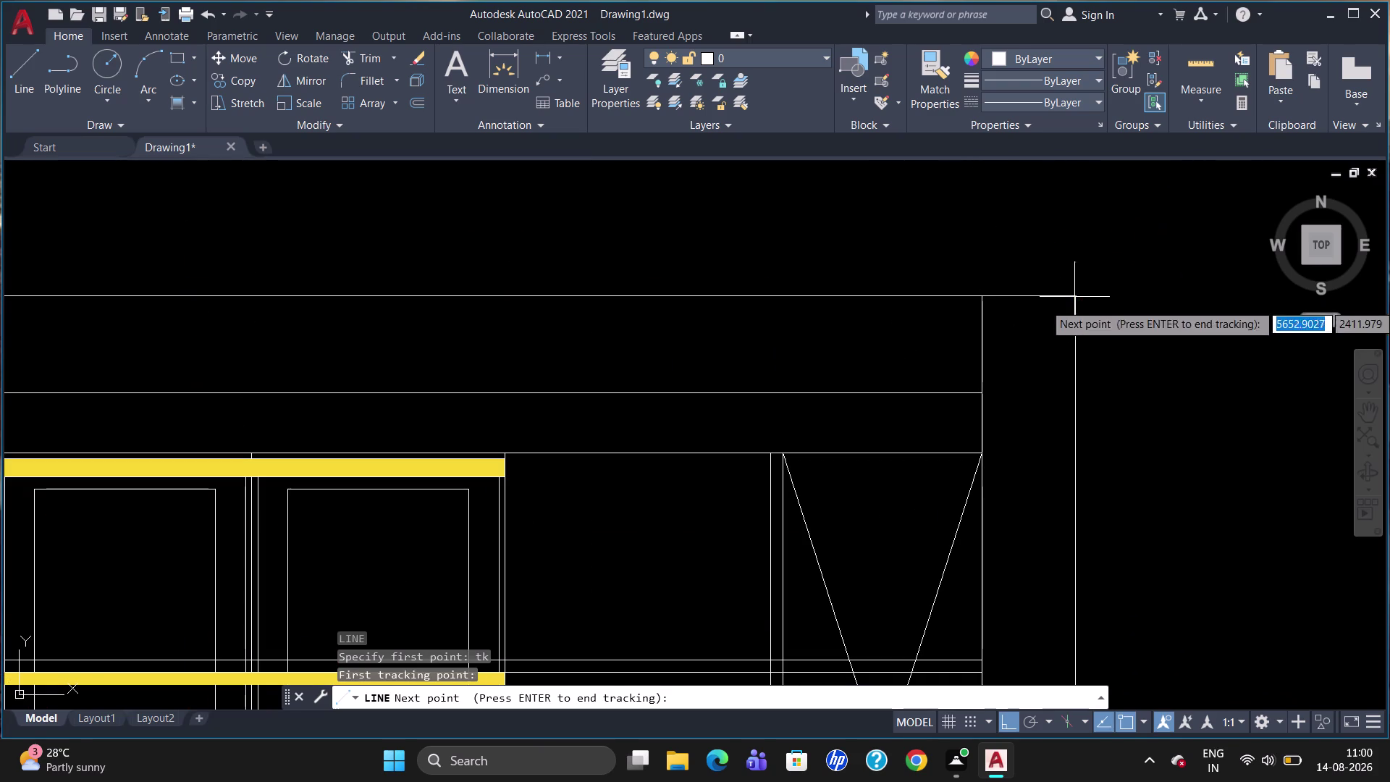
text(235)
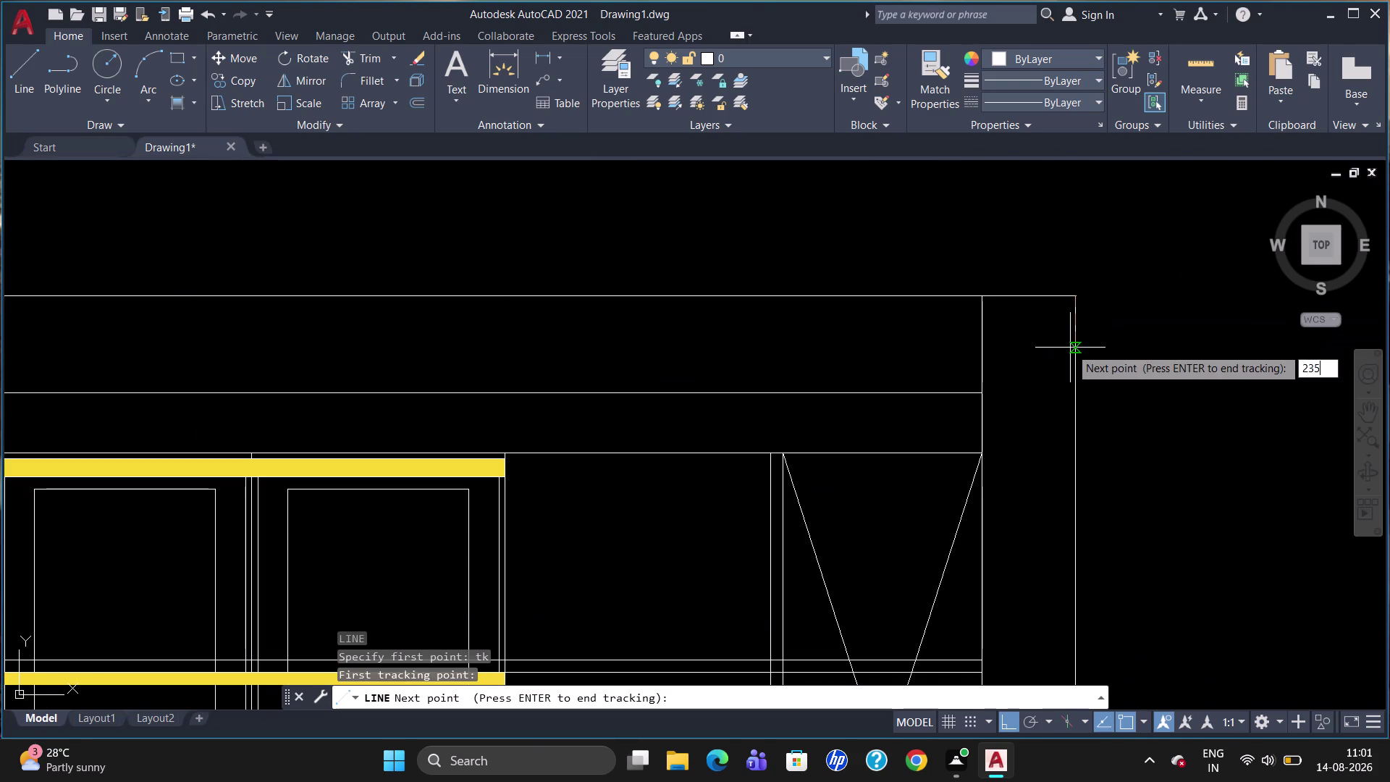
key(Return)
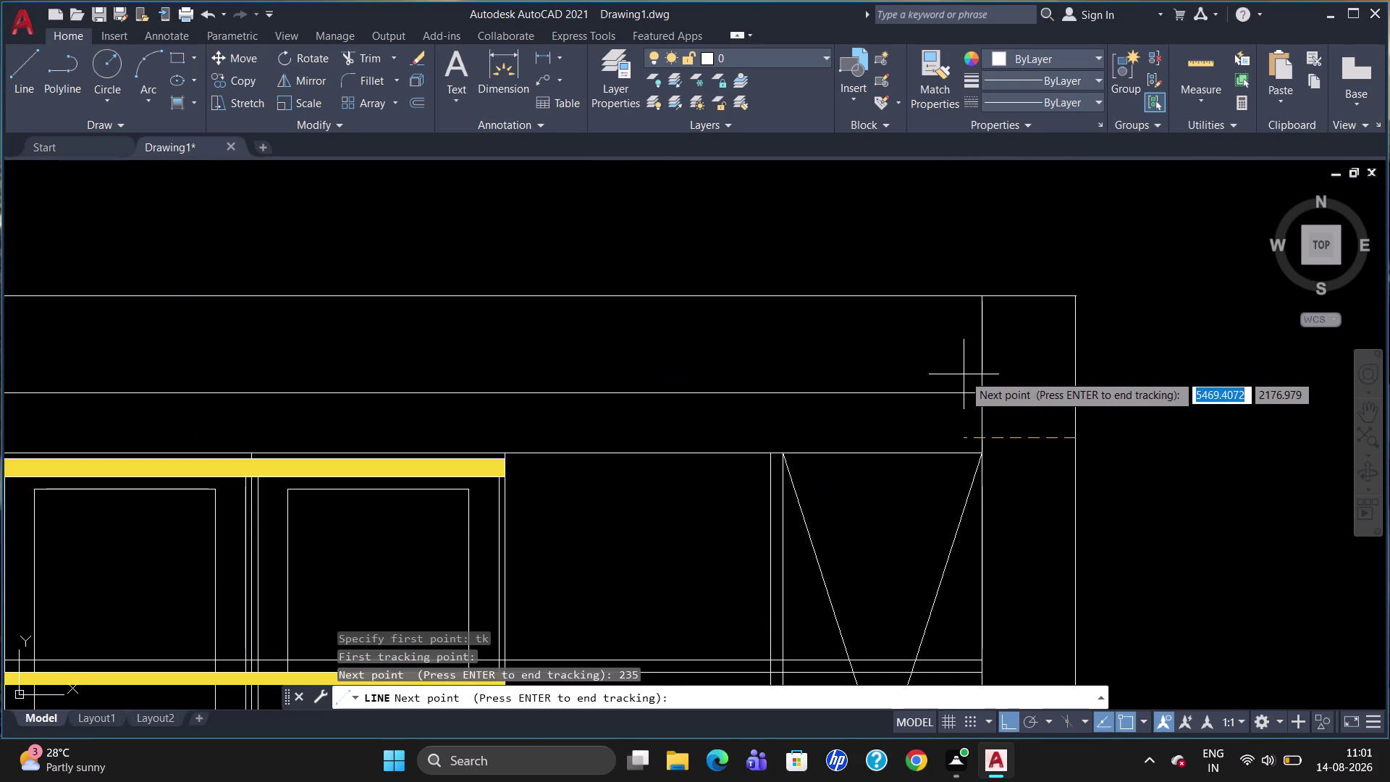
key(Escape)
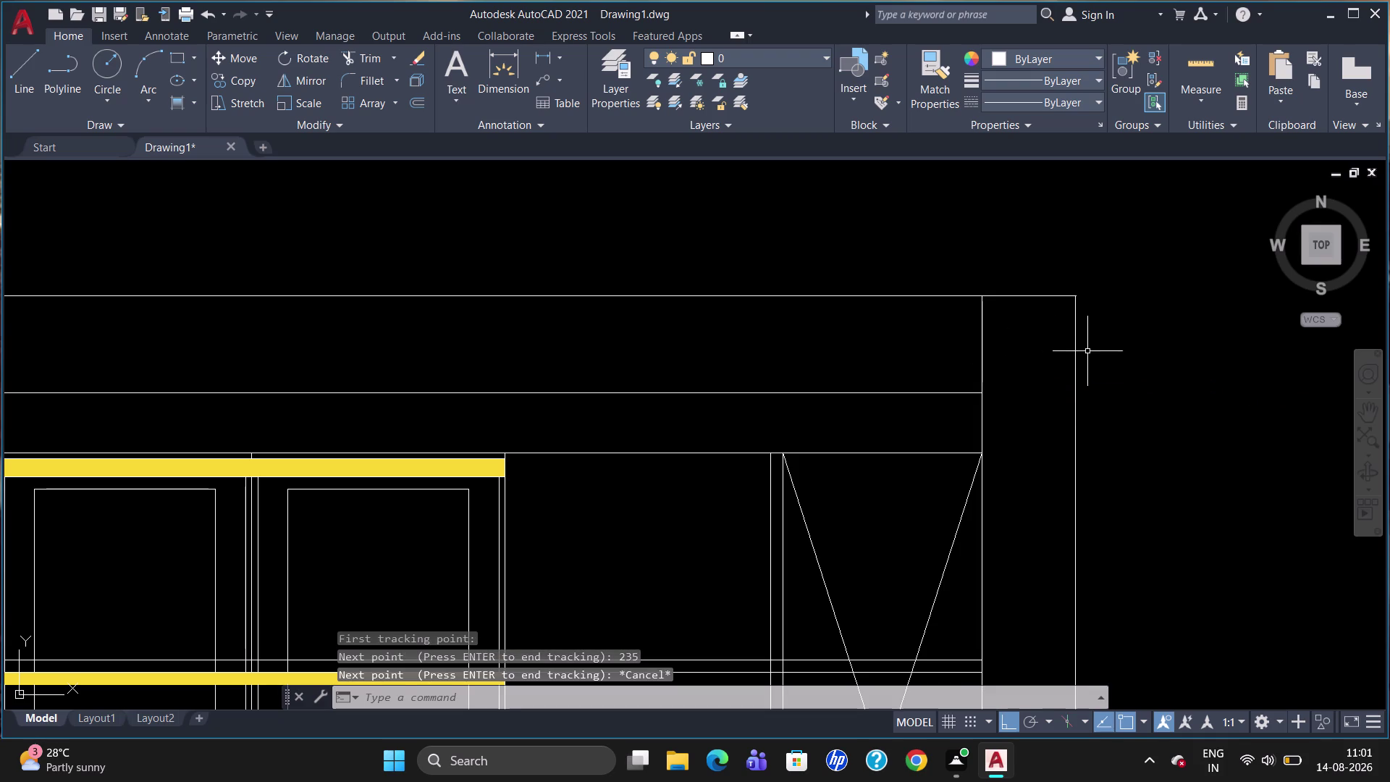
Make two abandoned line attempts along the band's lower edge.
key(l)
key(Return)
click(987, 399)
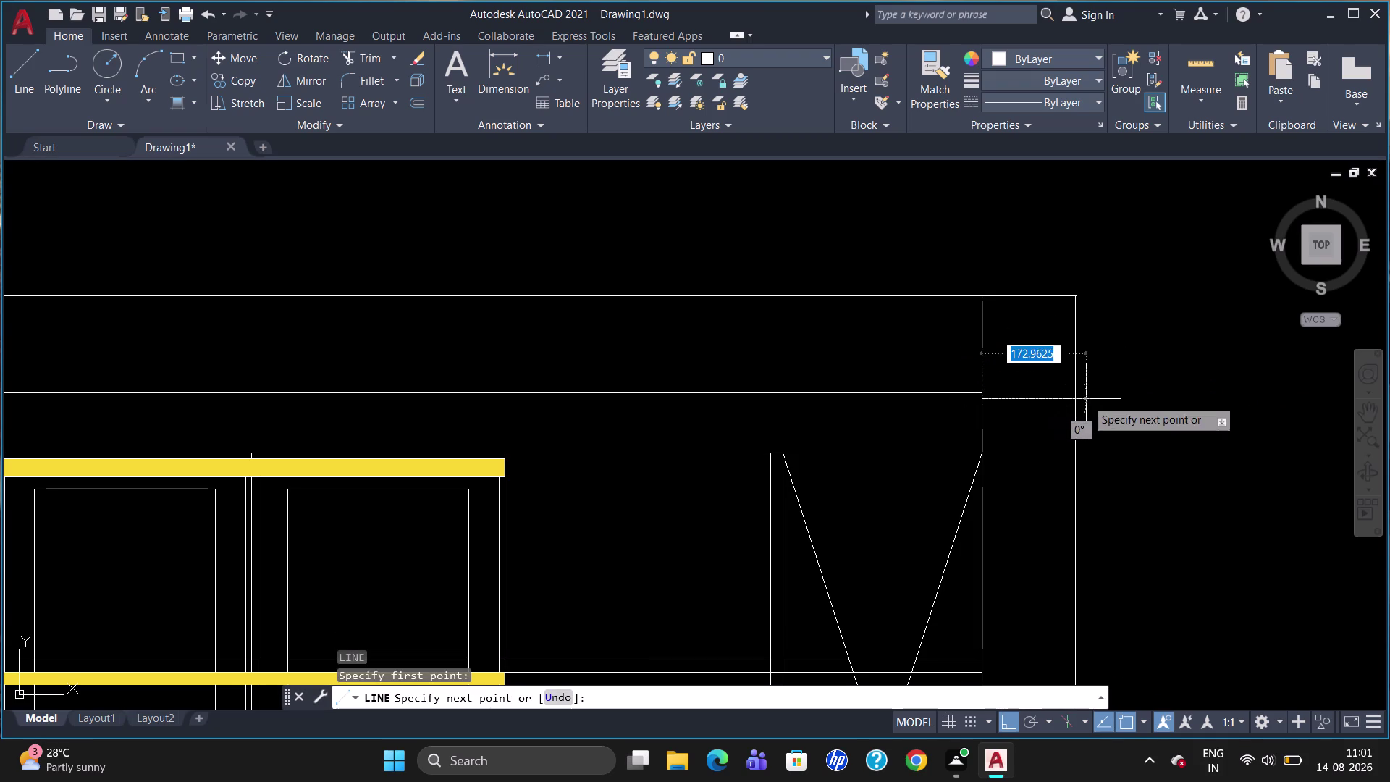
key(Escape)
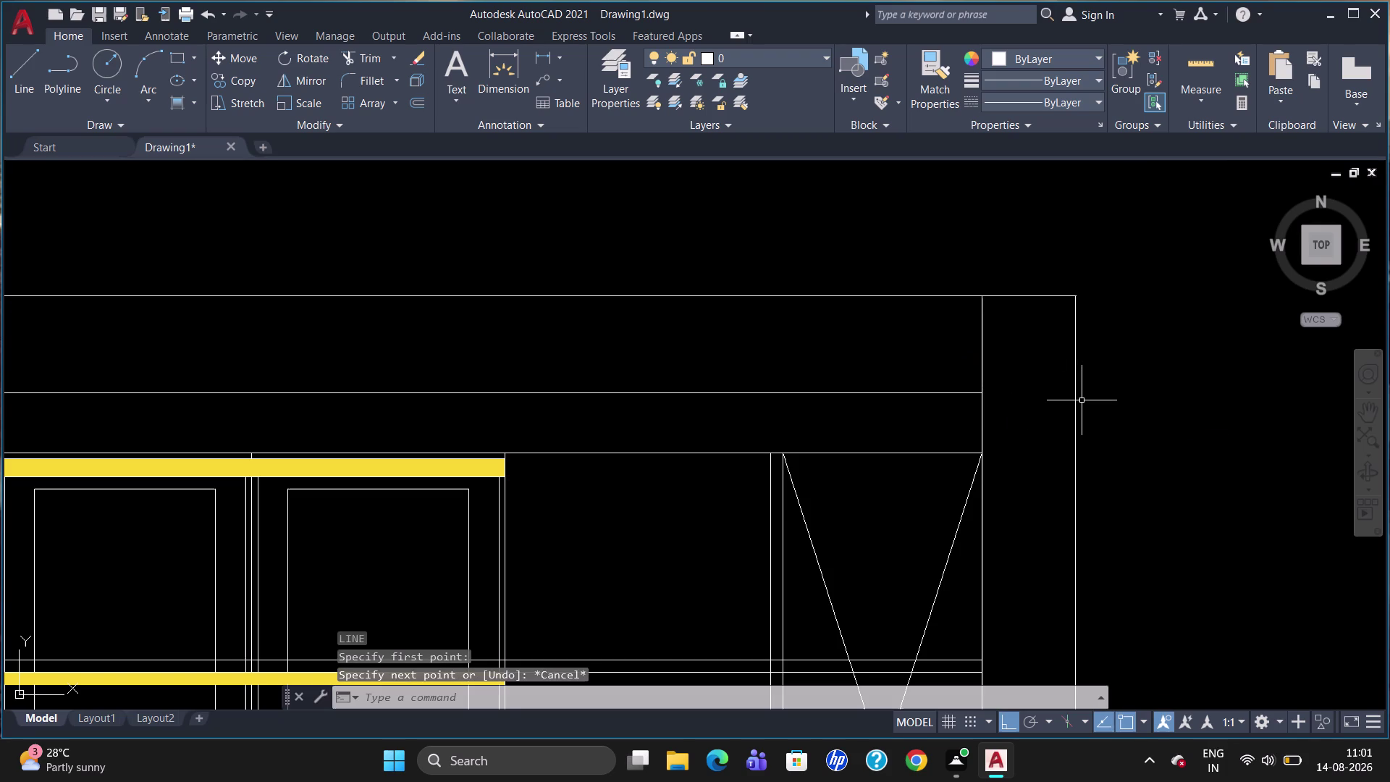
key(l)
key(Return)
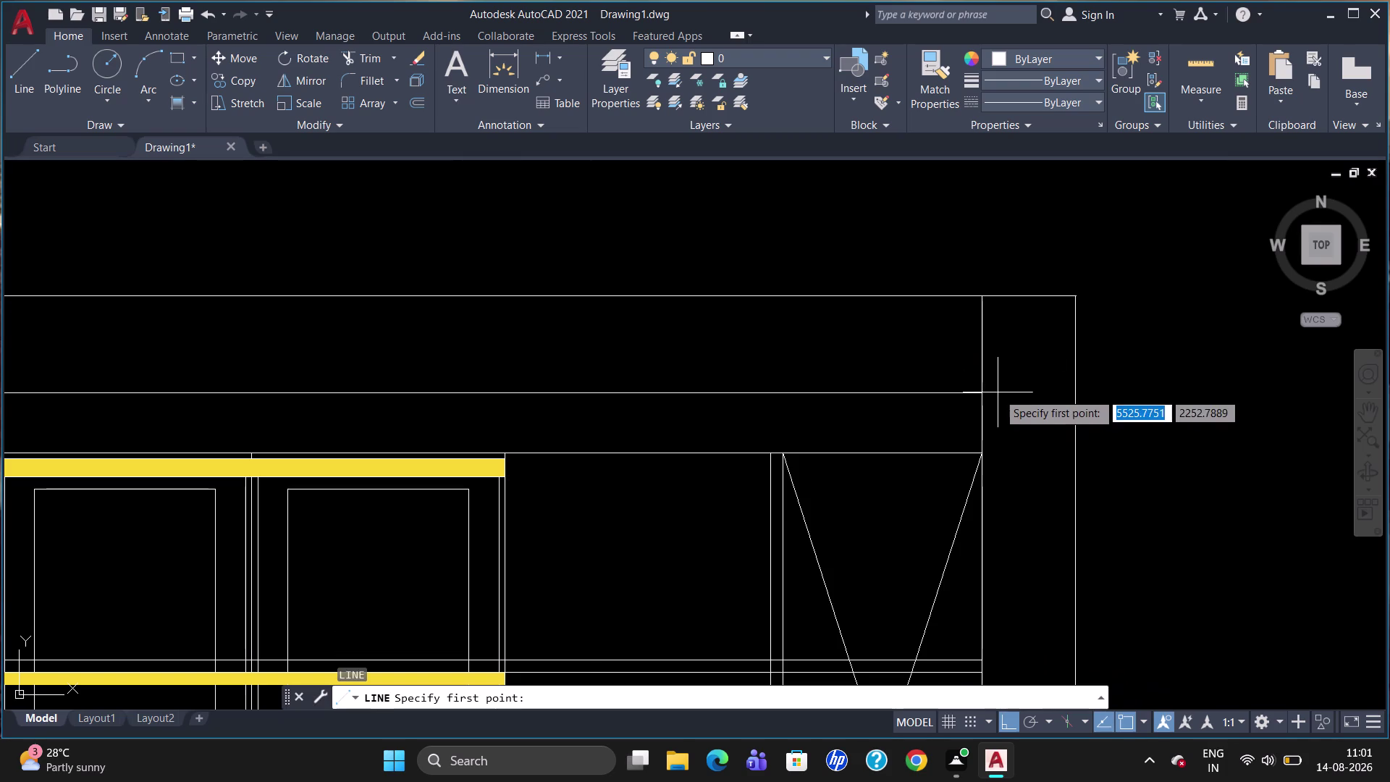
click(986, 397)
click(1078, 396)
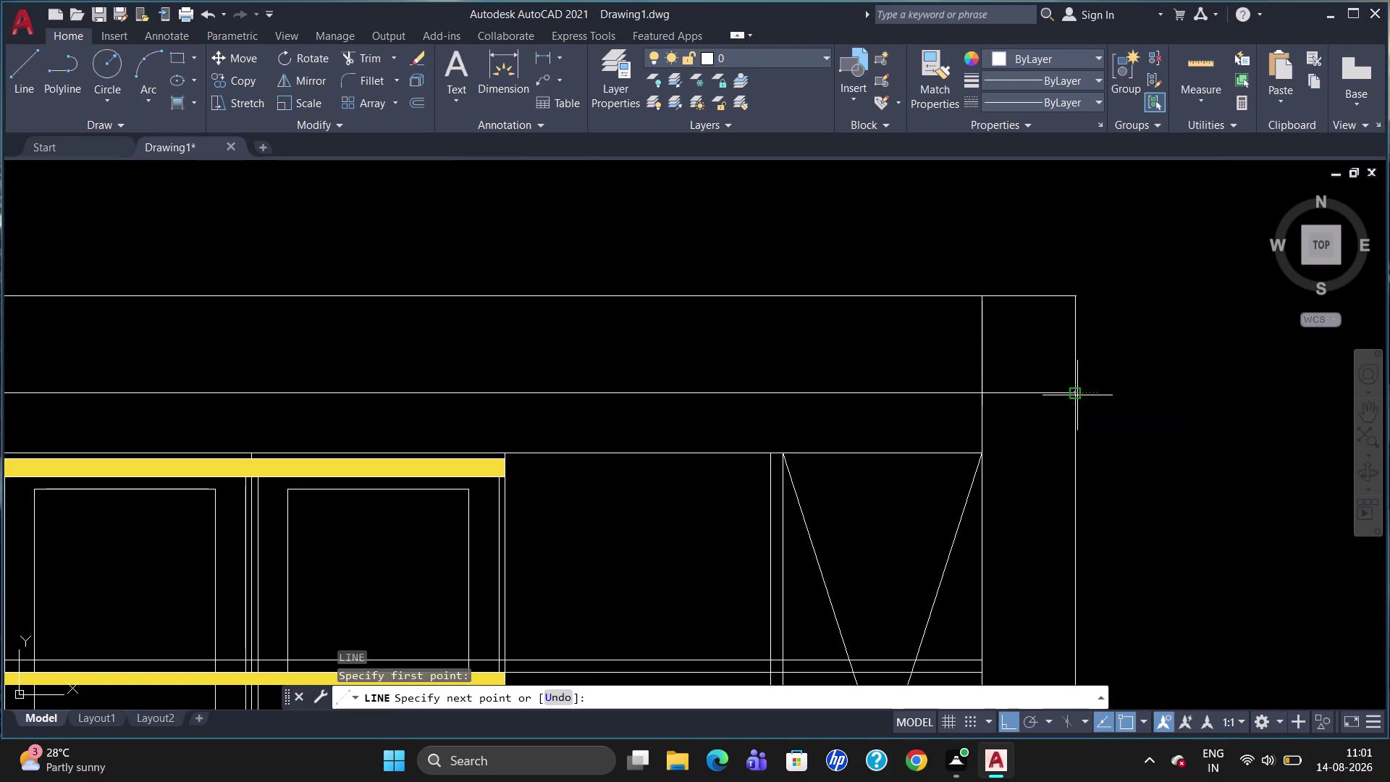
key(Escape)
Draw the vertical divider from the band's lower edge up to the frame top.
key(l)
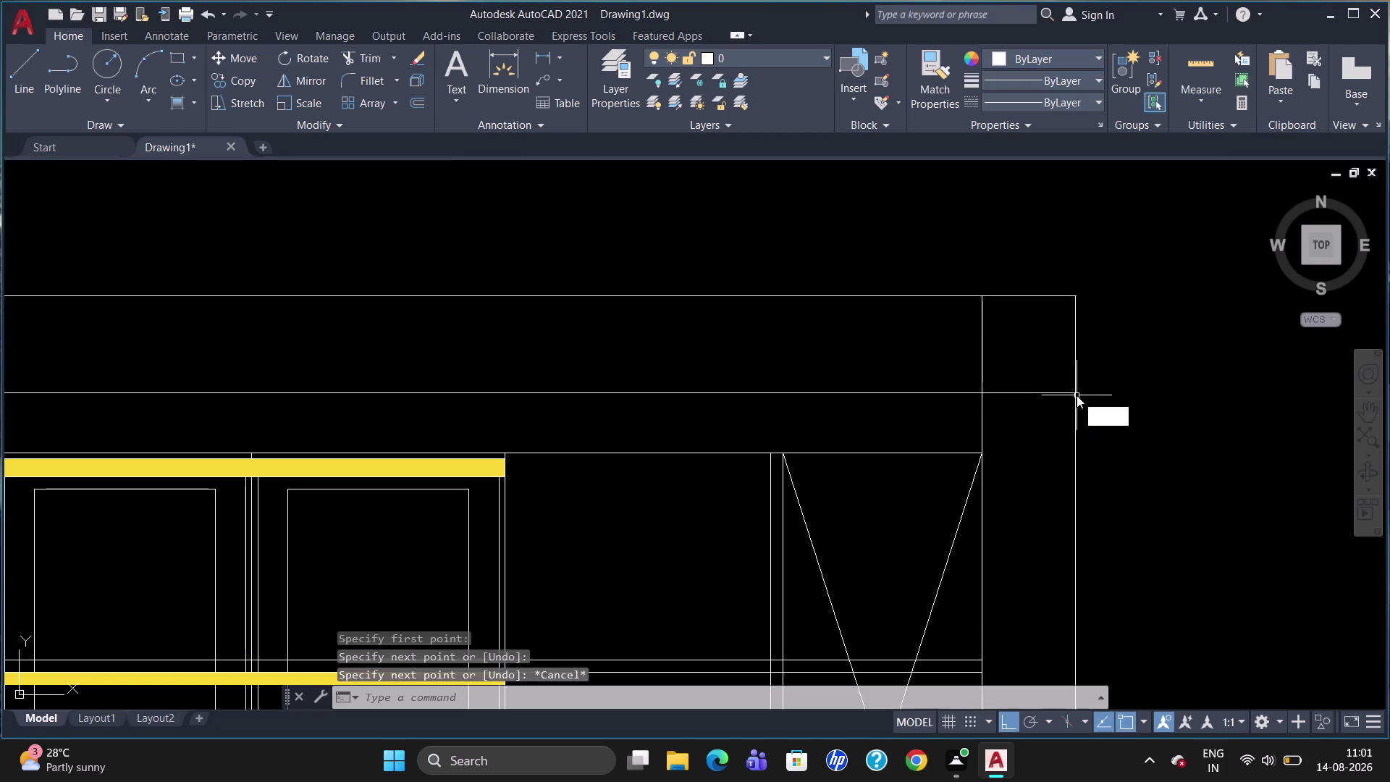
key(Return)
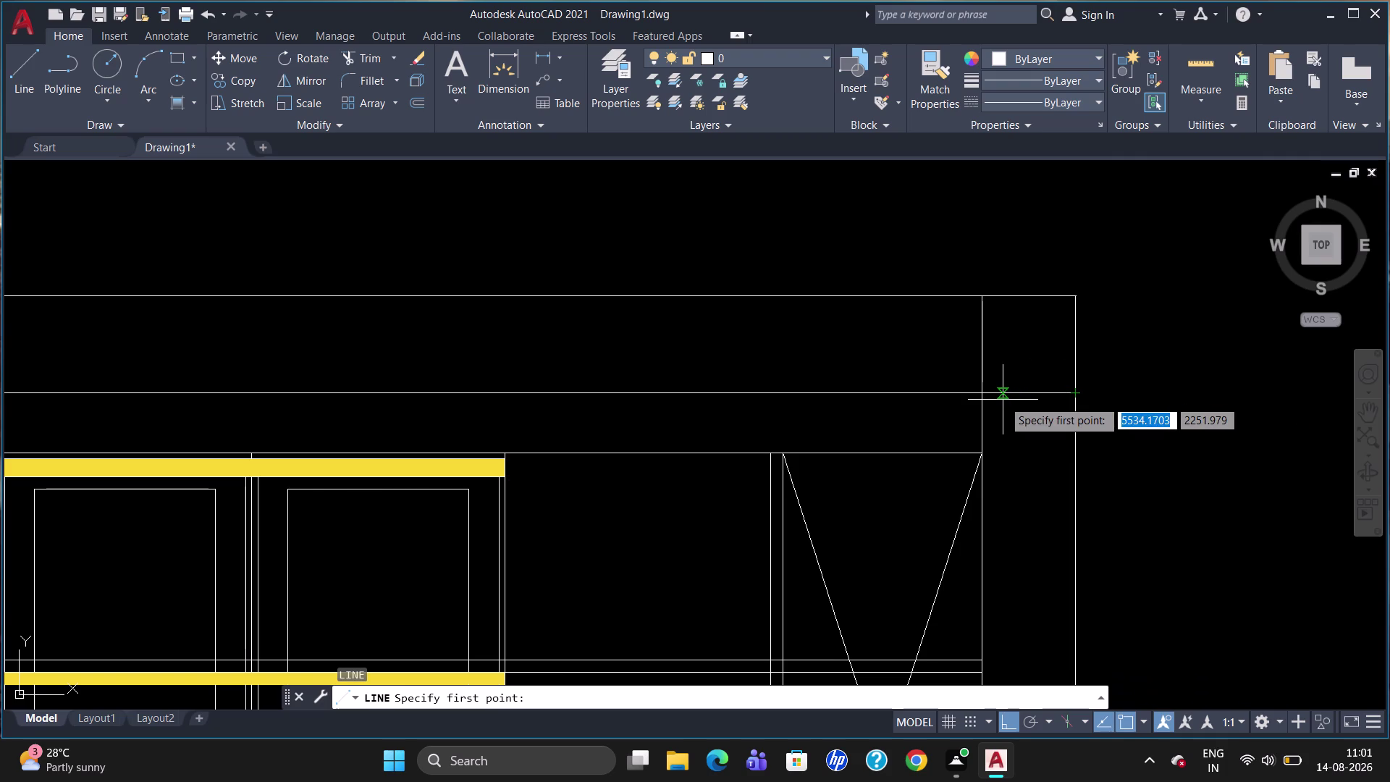
click(945, 391)
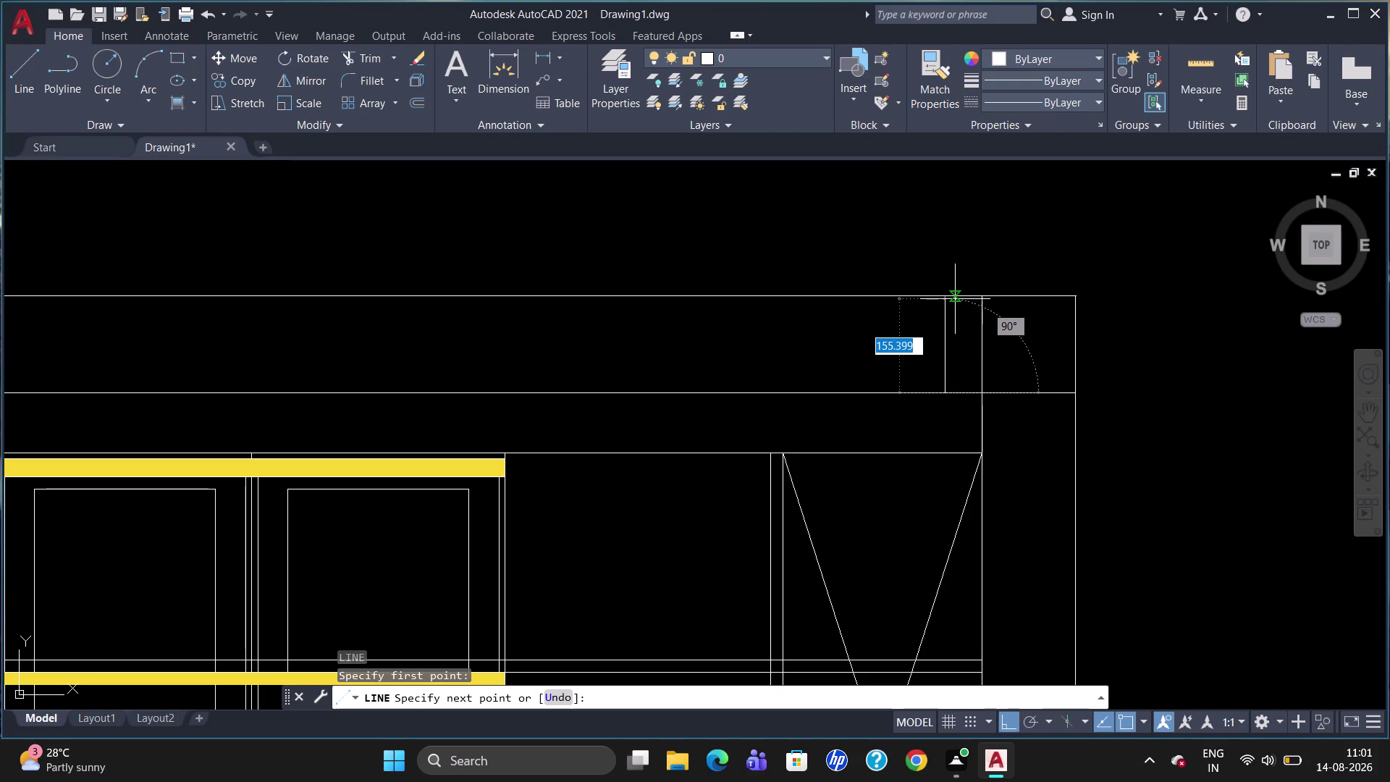
click(953, 296)
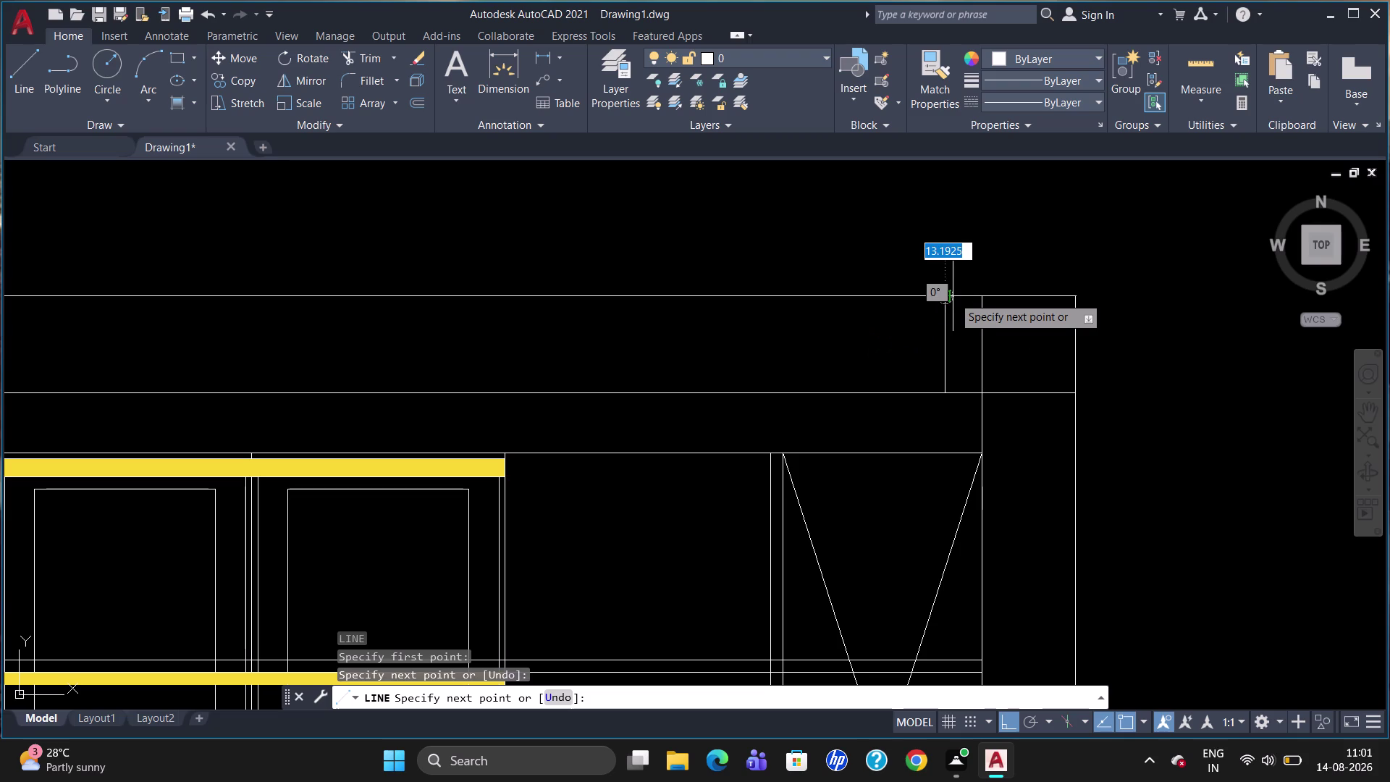
key(Escape)
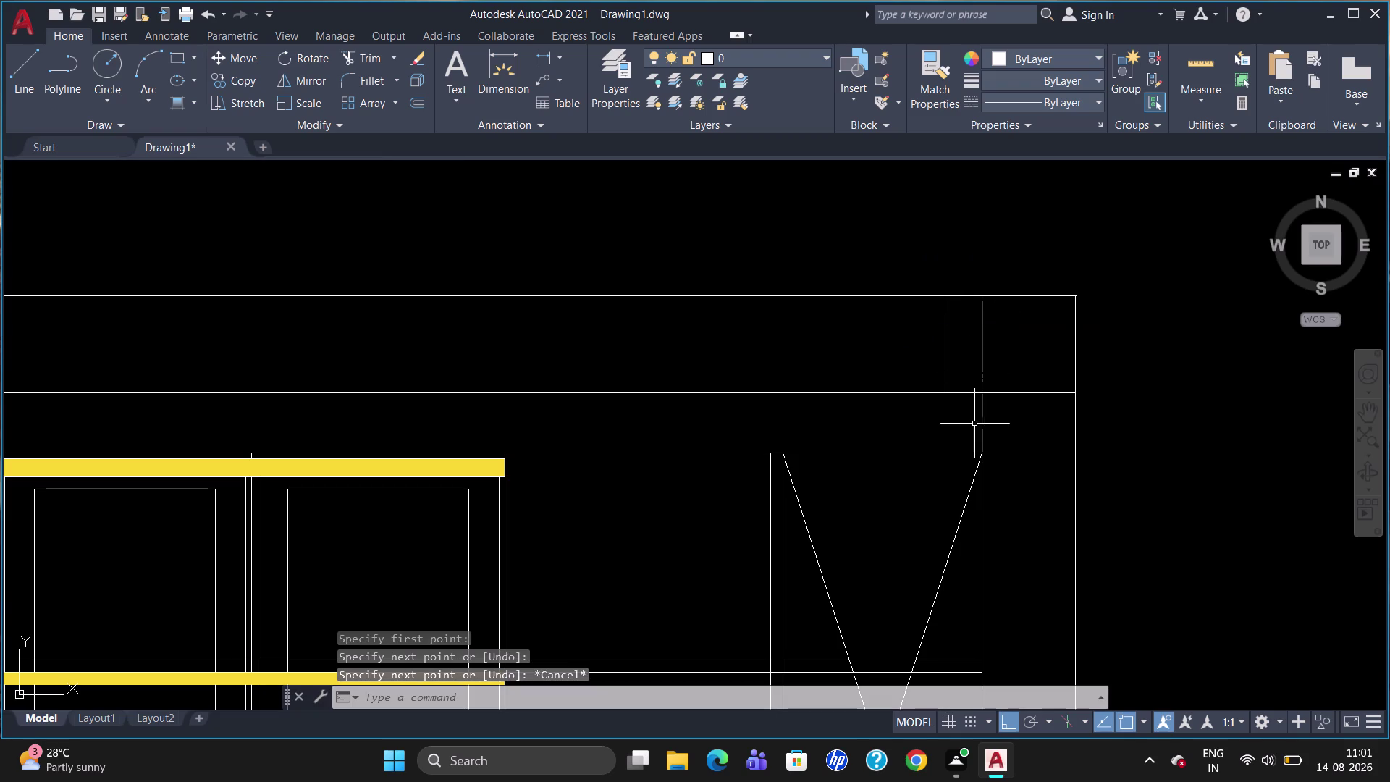
scroll(down, 3)
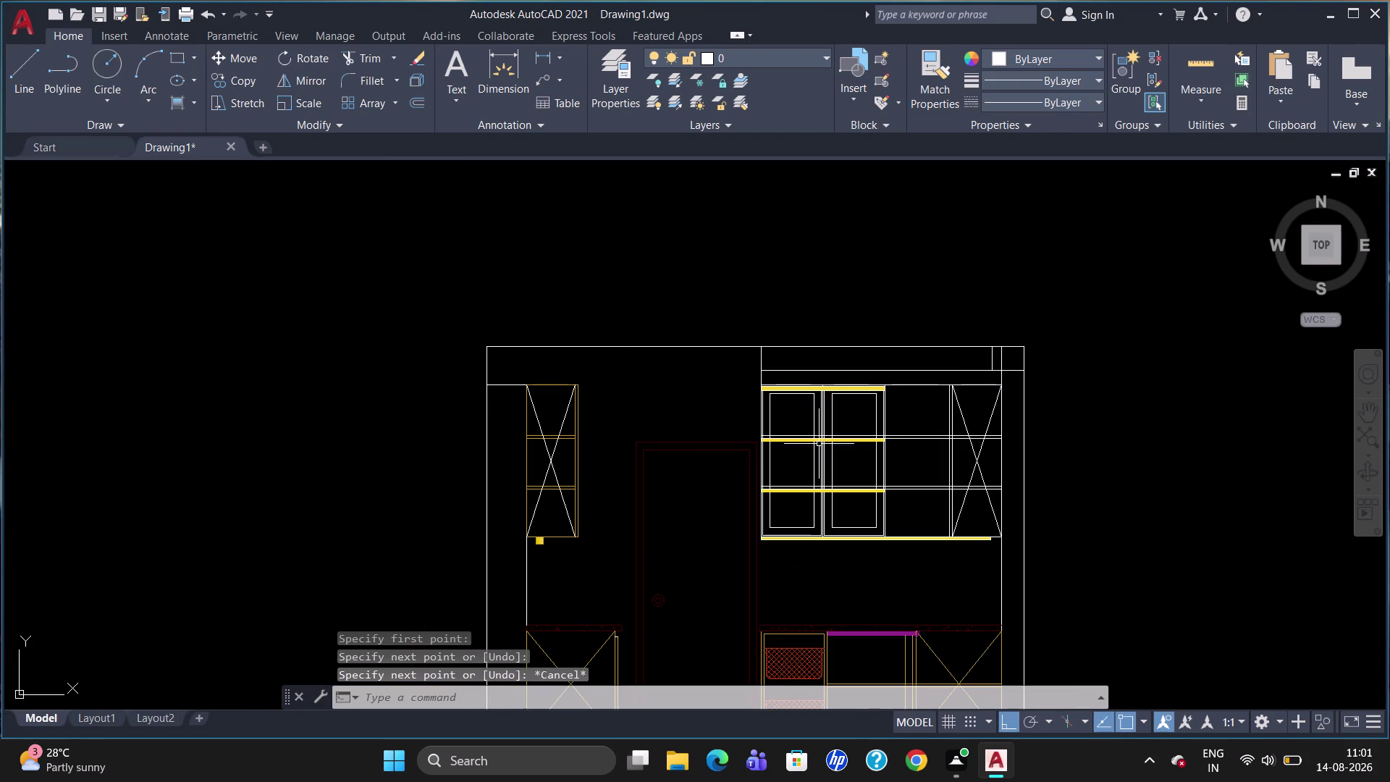
scroll(up, 3)
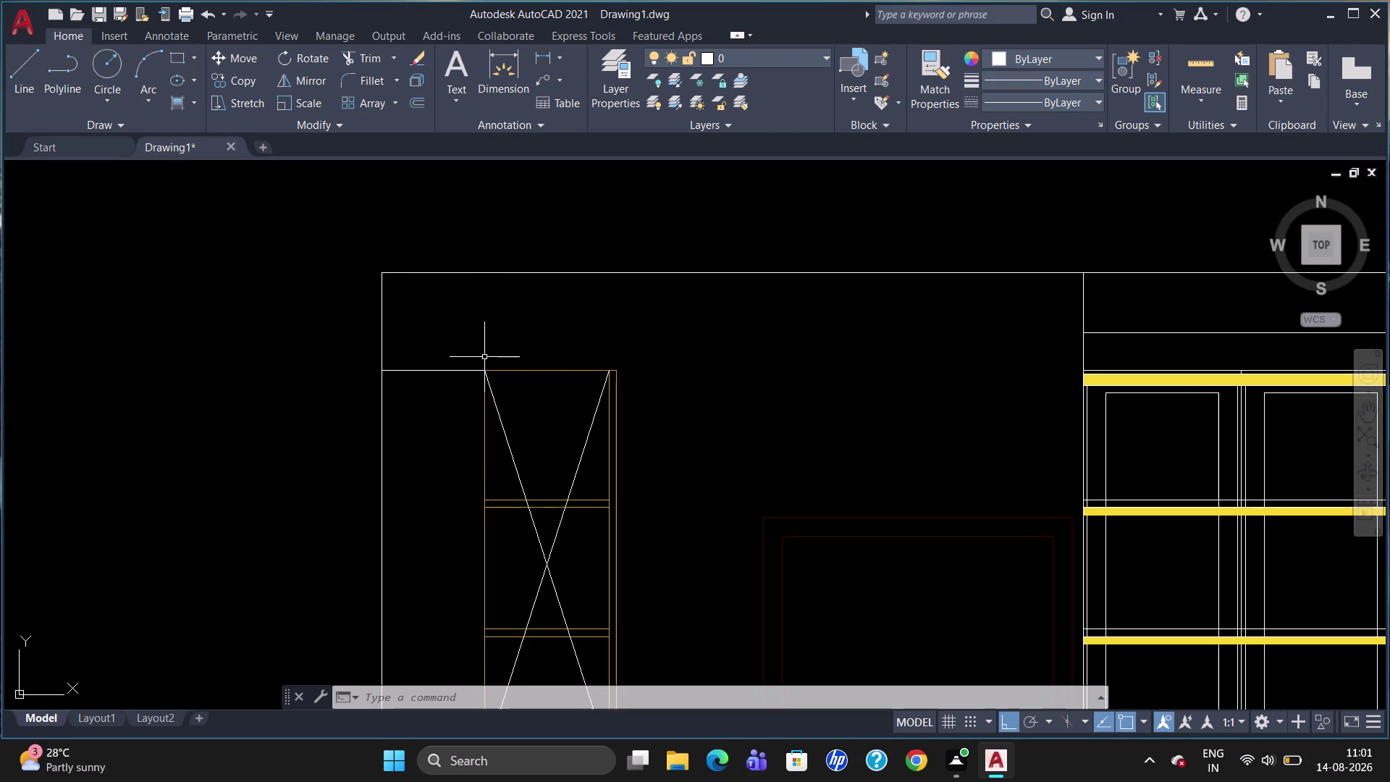
key(l)
key(Return)
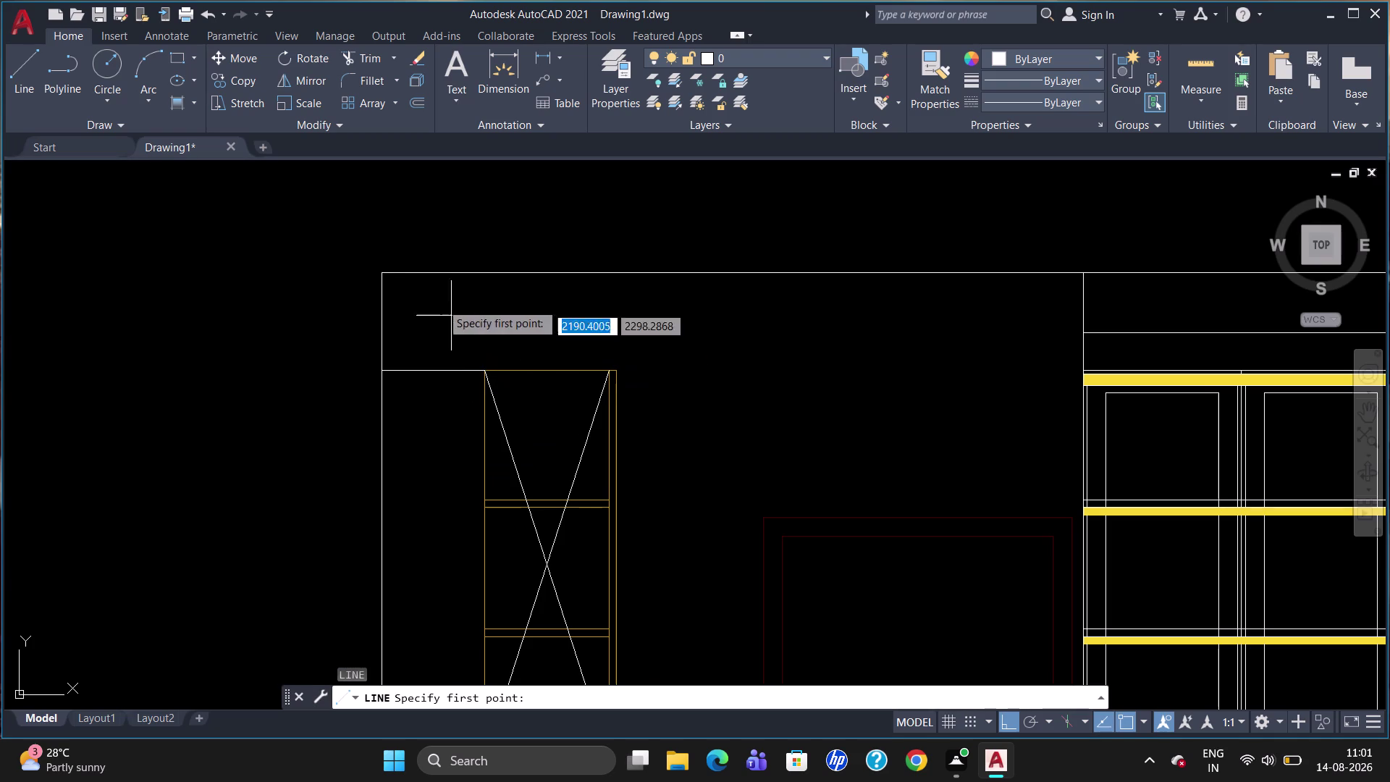
click(378, 272)
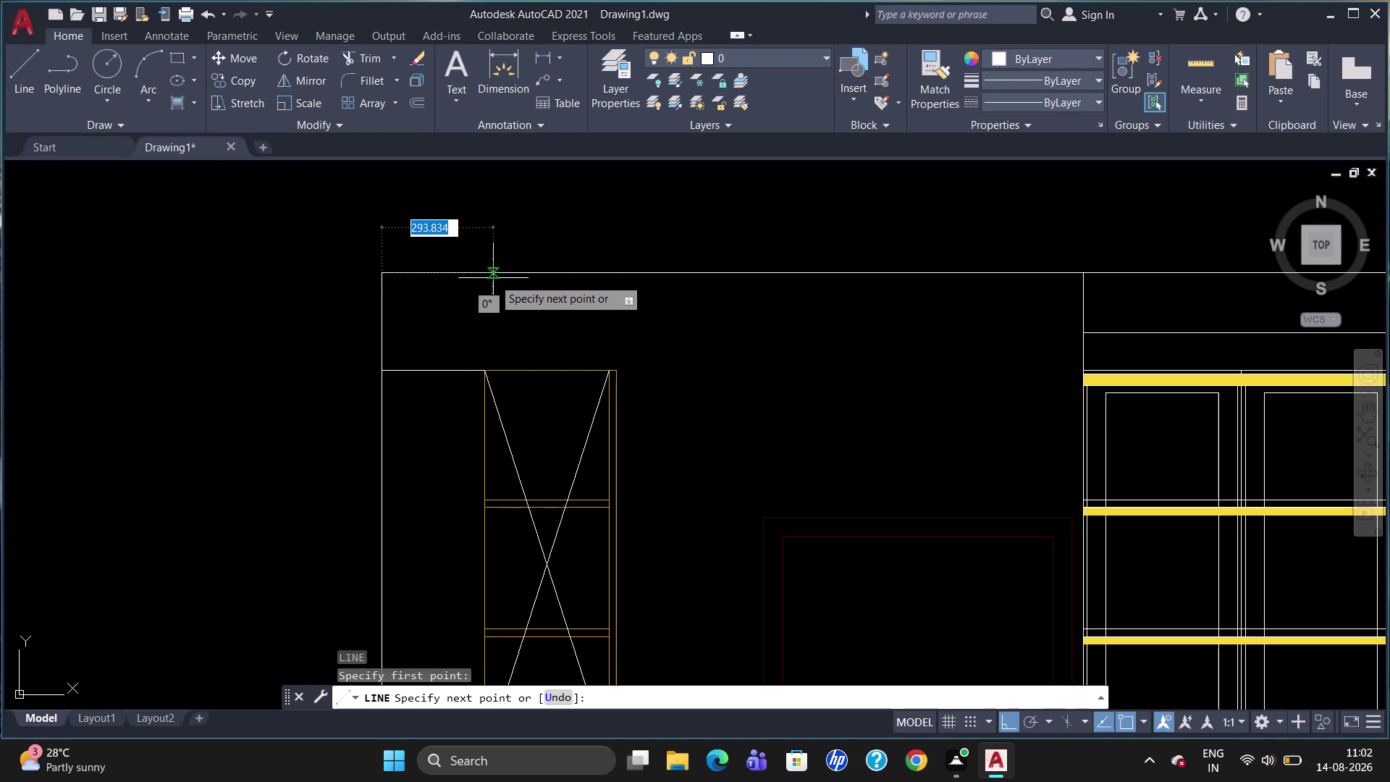
click(499, 278)
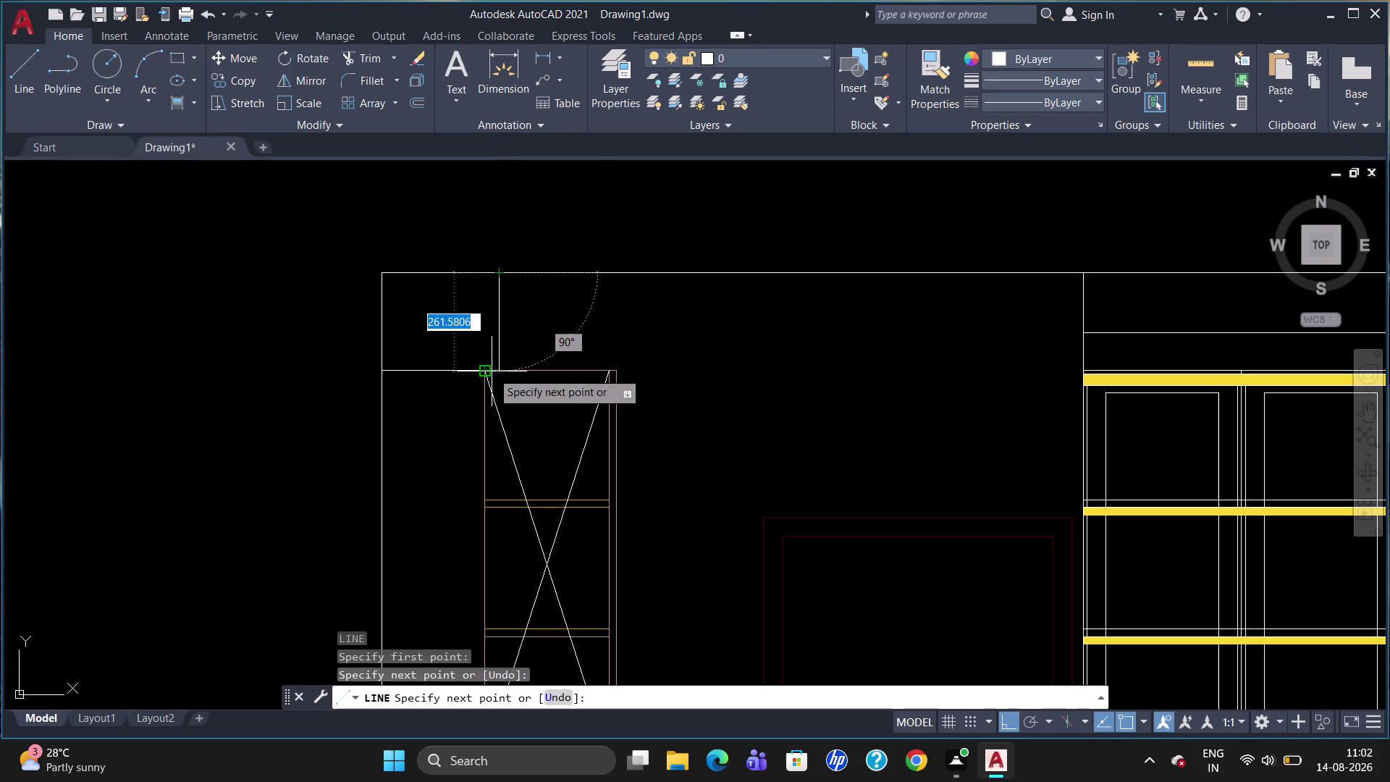
click(491, 372)
key(Escape)
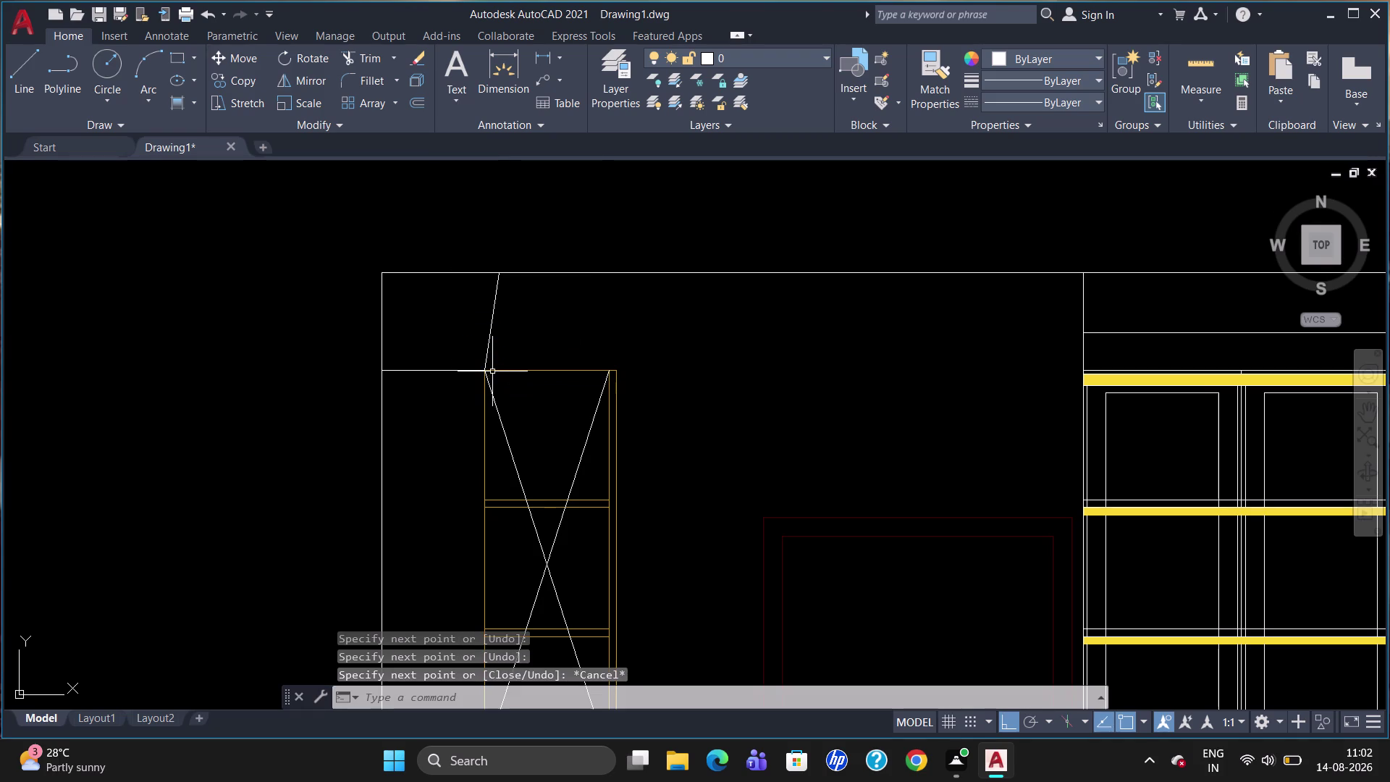
click(489, 332)
key(Delete)
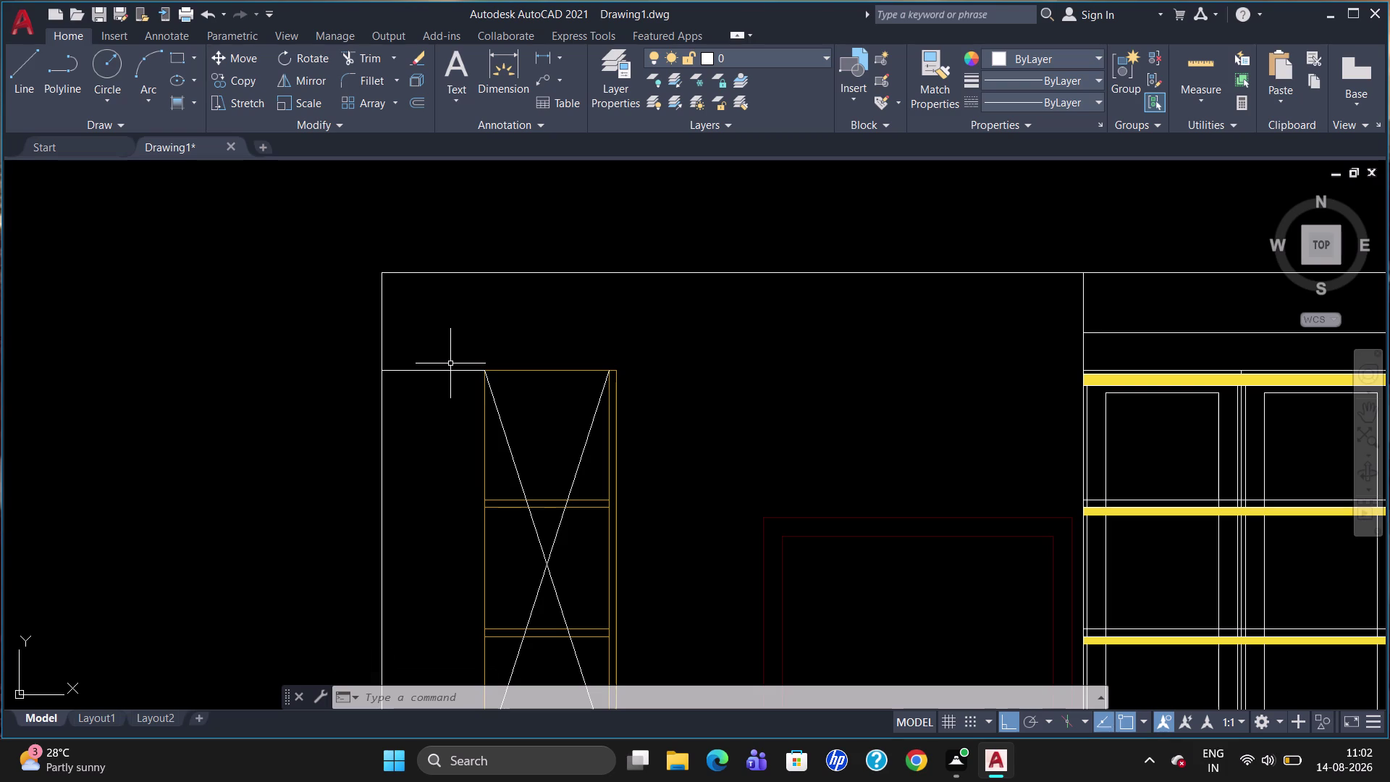
key(o)
key(Return)
key(1)
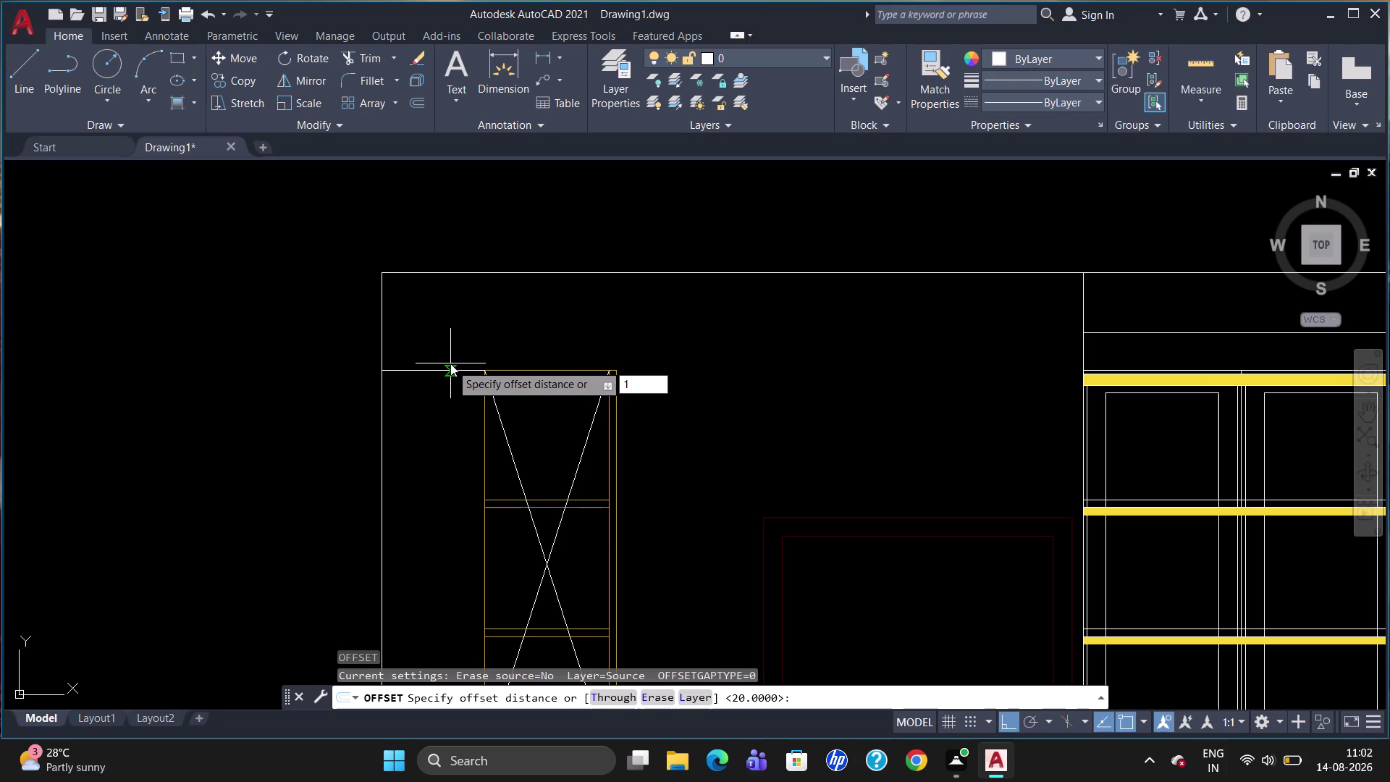
Offset the horizontal line at the left cabinet's top by 2 units.
key(BackSpace)
key(2)
key(Return)
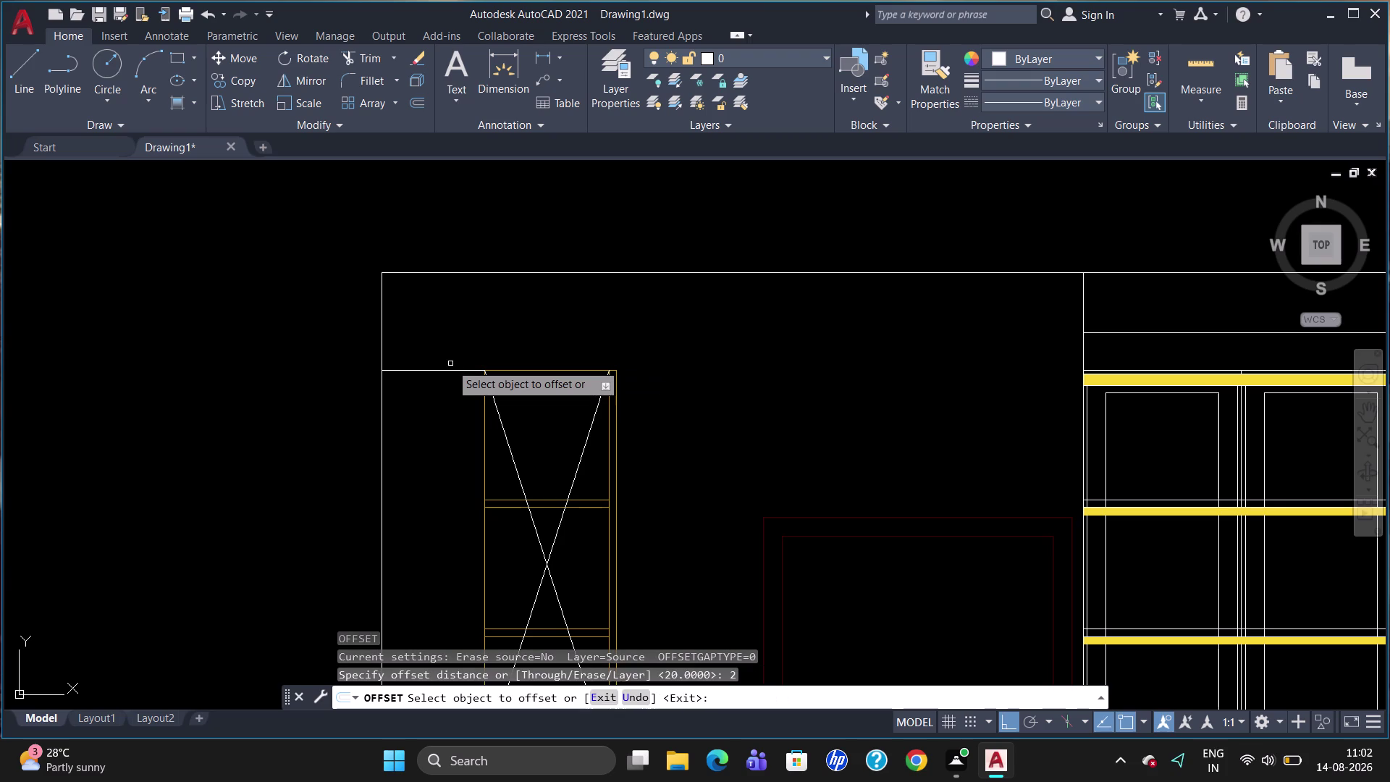
click(456, 371)
click(457, 355)
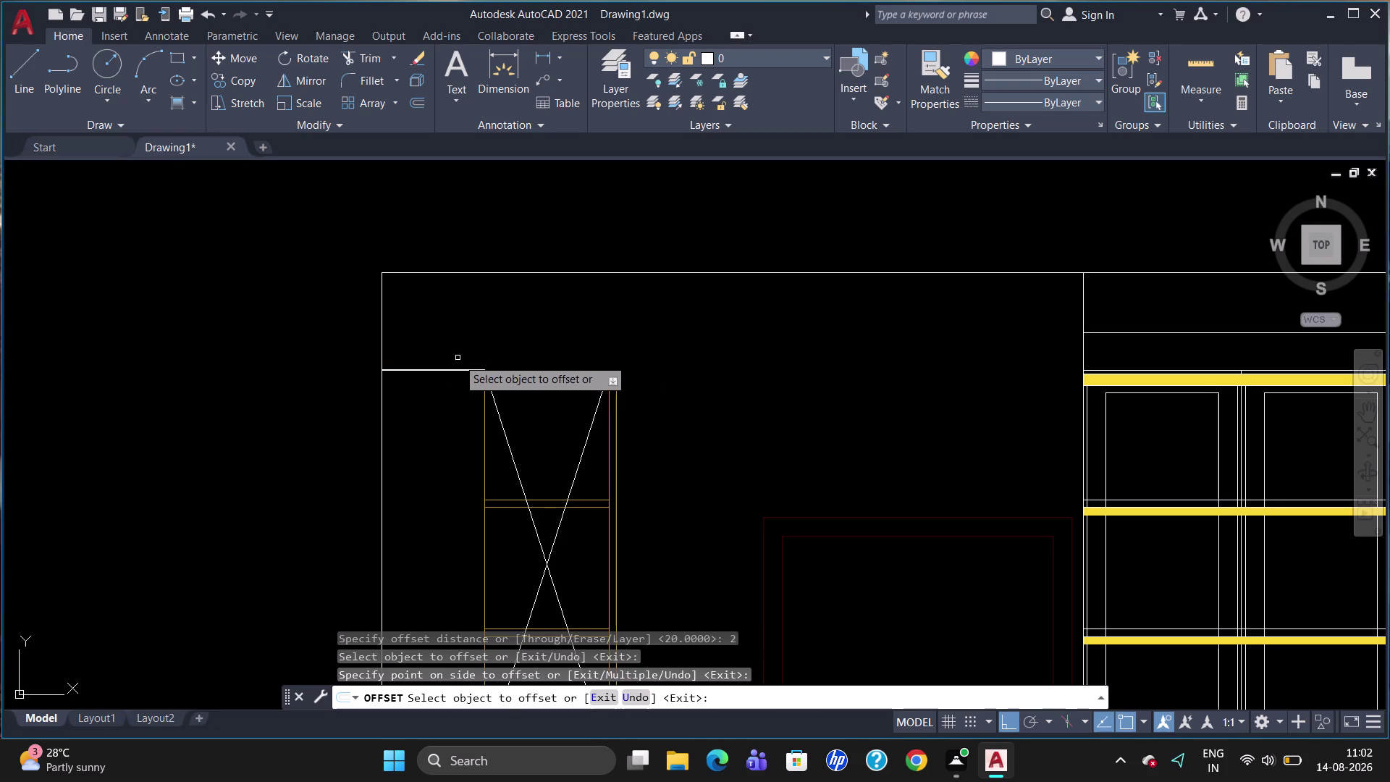
scroll(up, 3)
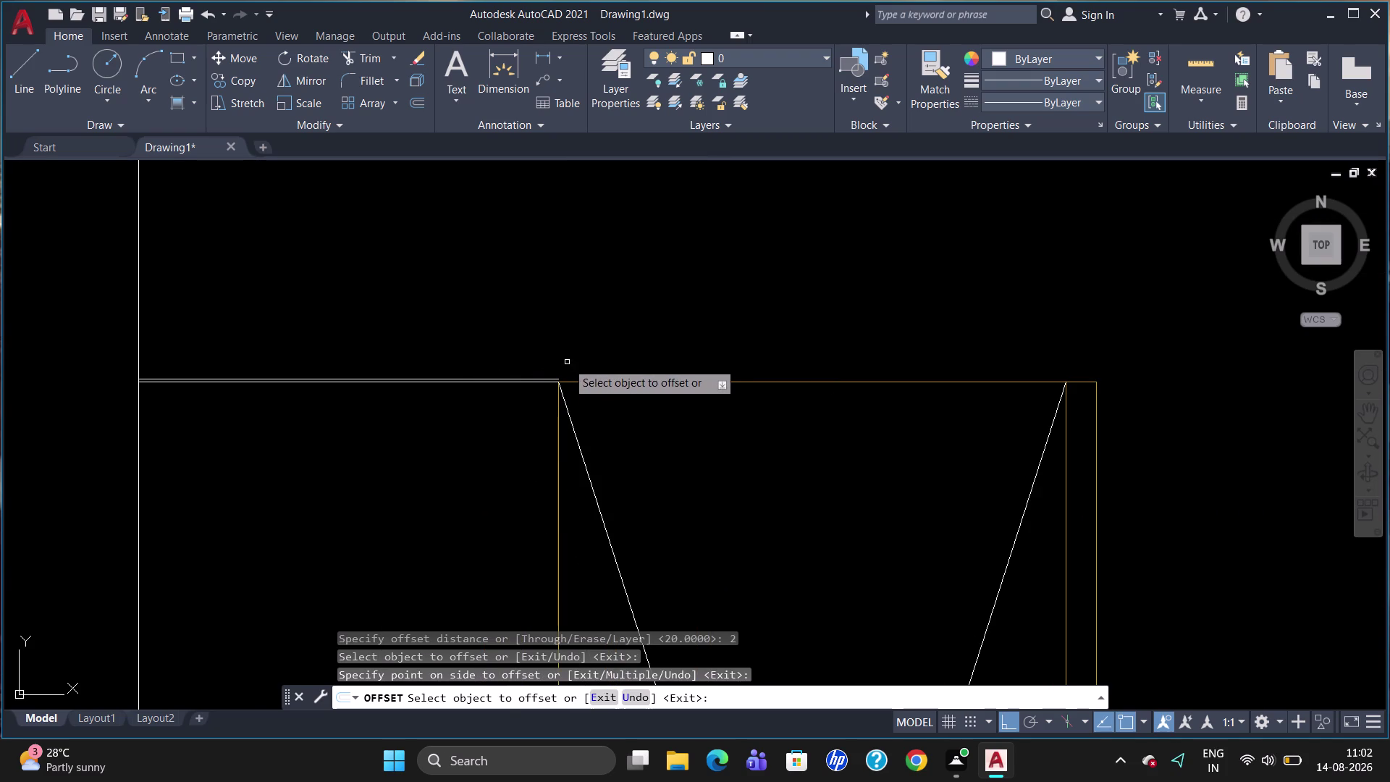
scroll(down, 3)
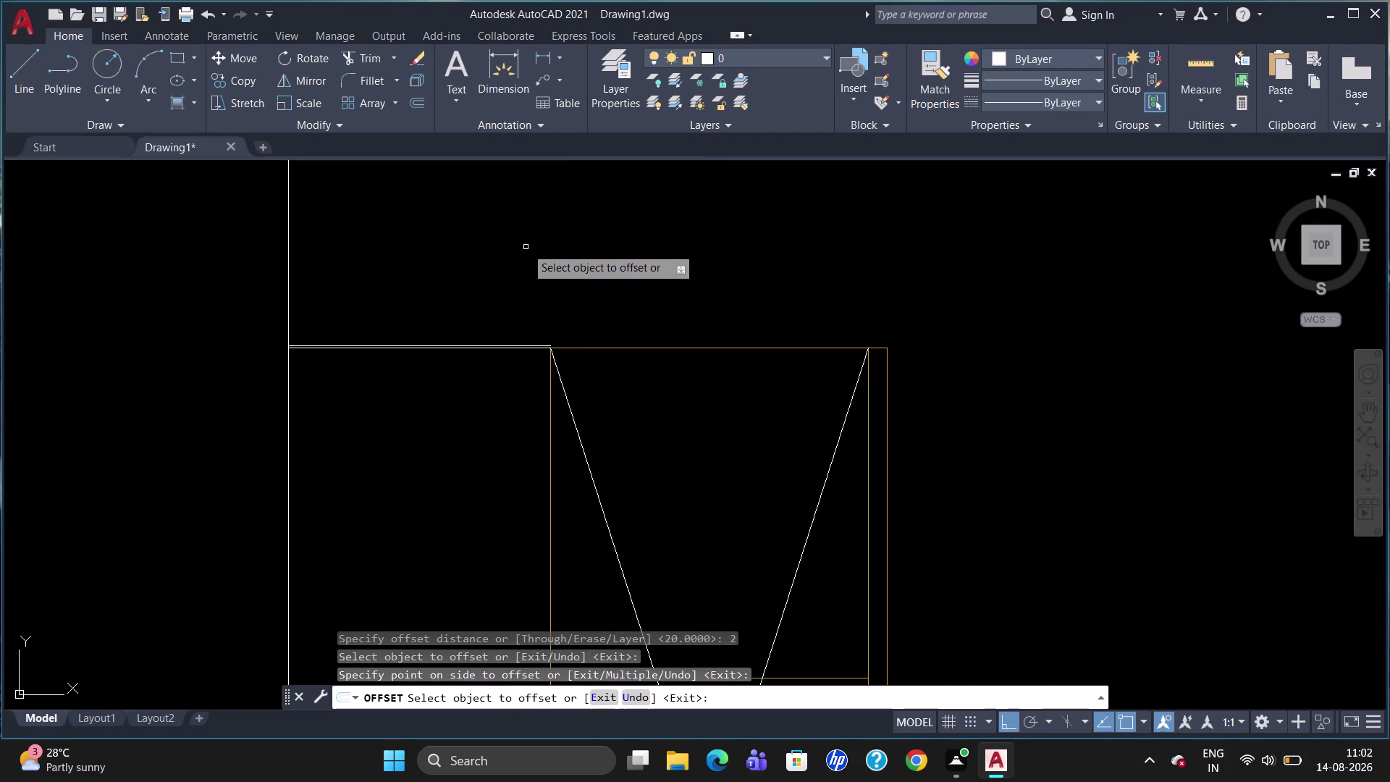
key(l)
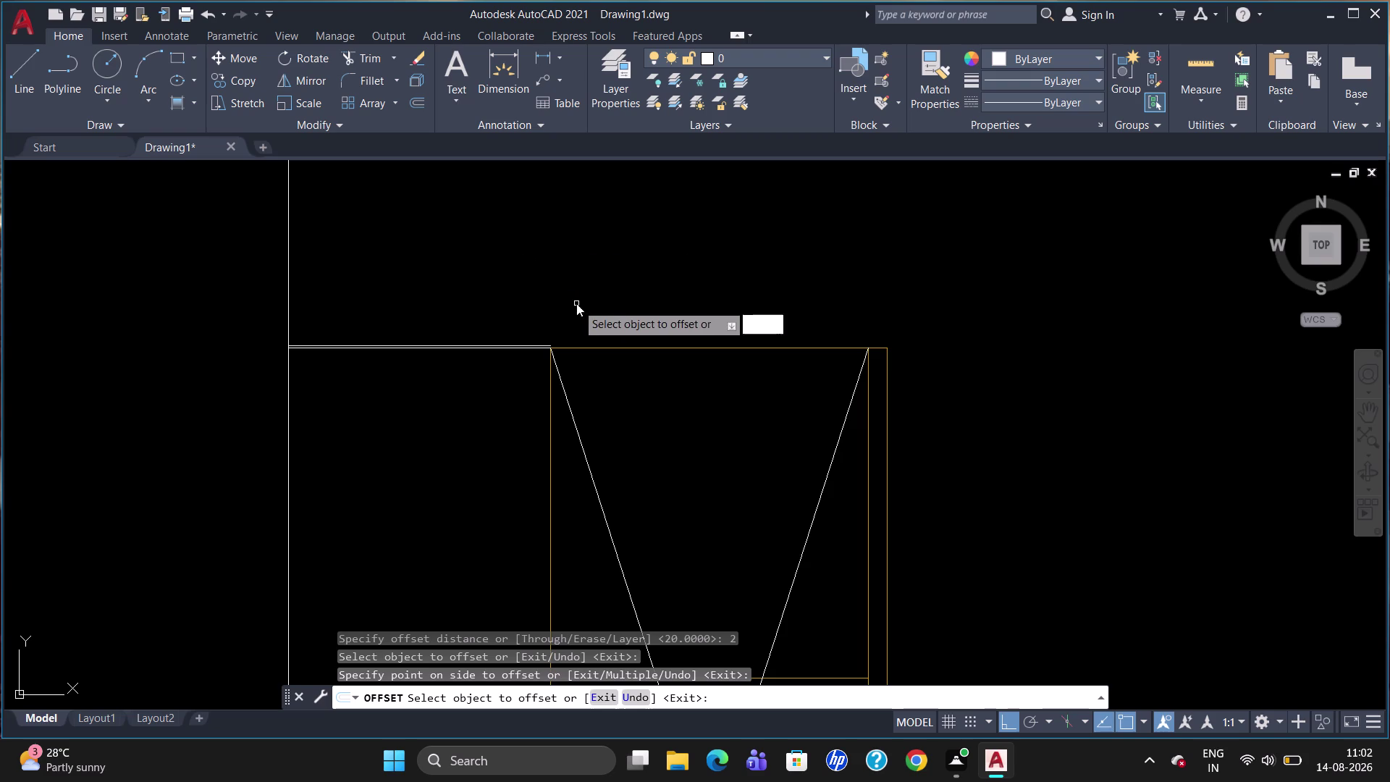
key(Return)
scroll(up, 3)
key(Escape)
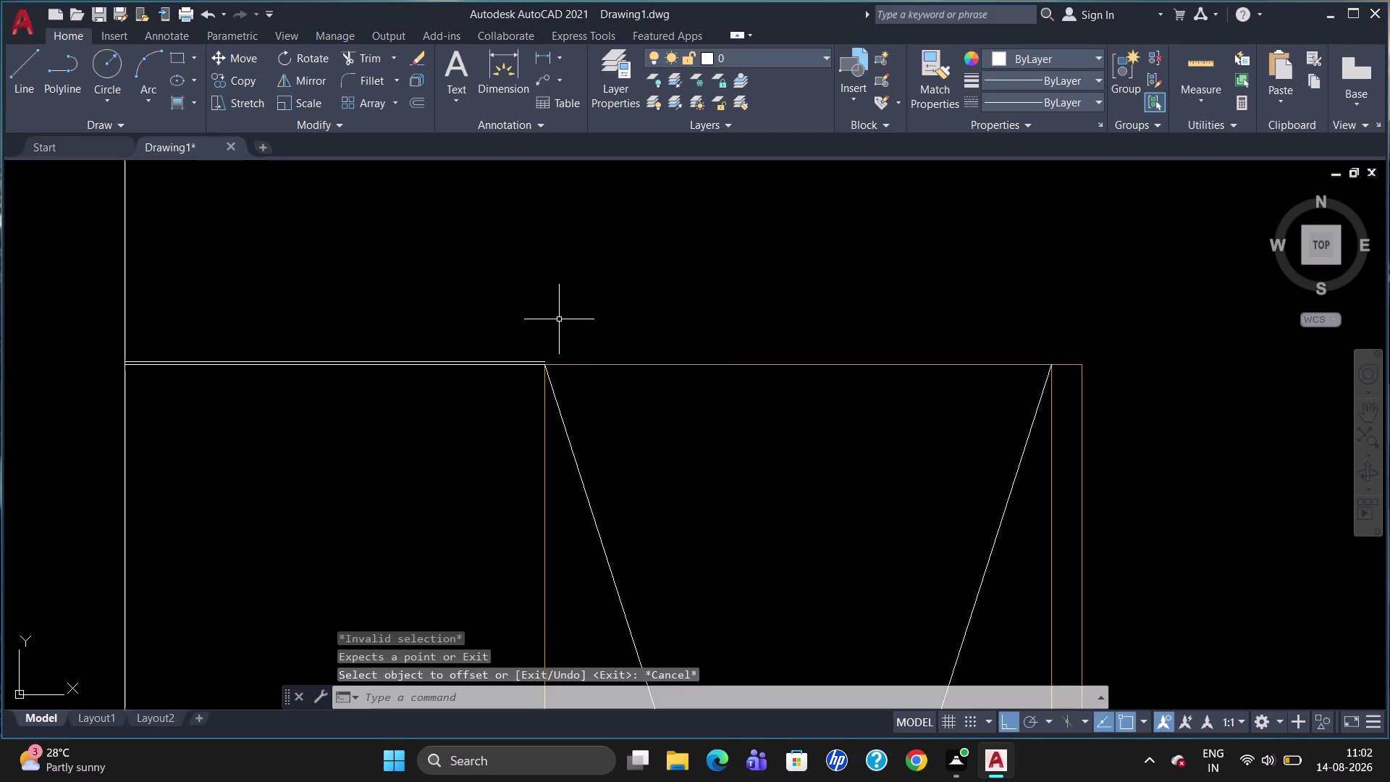
Draw a short horizontal line along the left cabinet's top.
key(l)
key(Return)
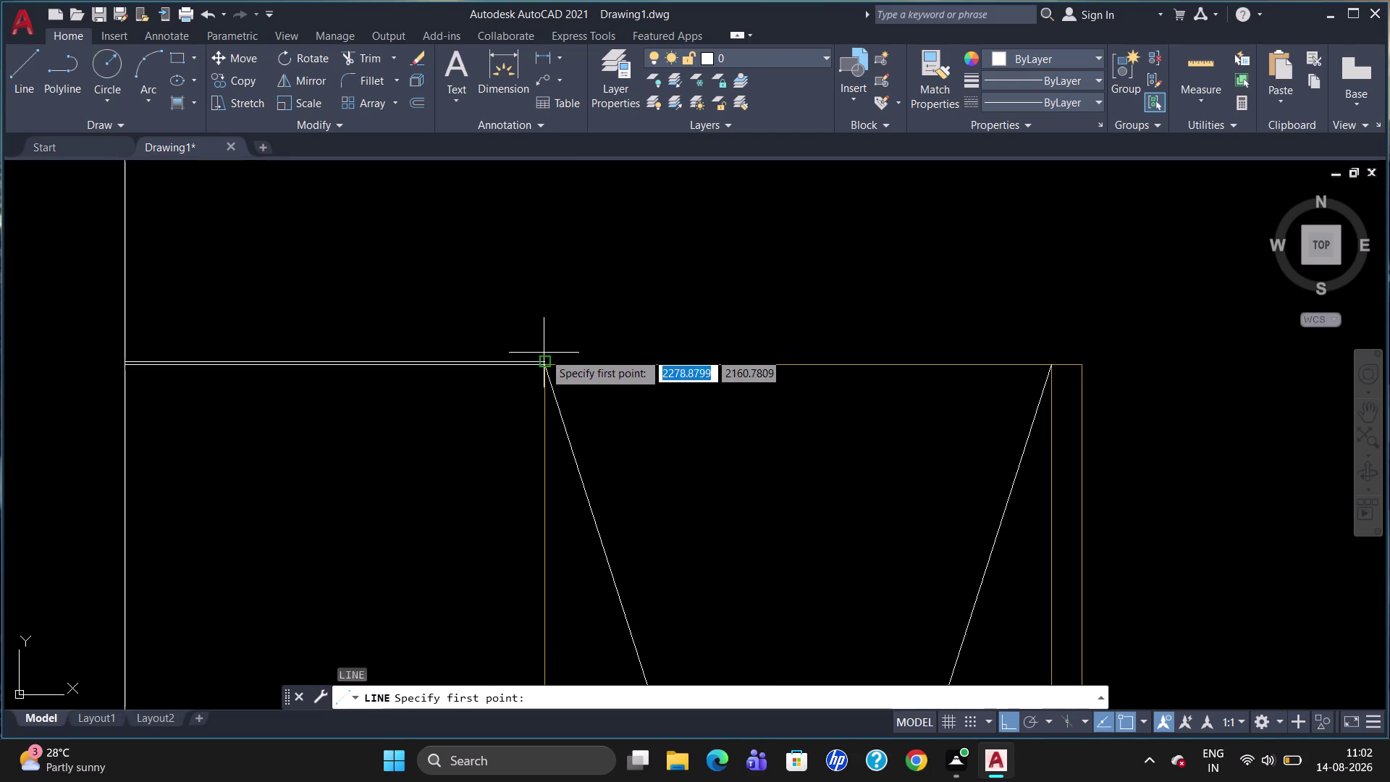
click(544, 357)
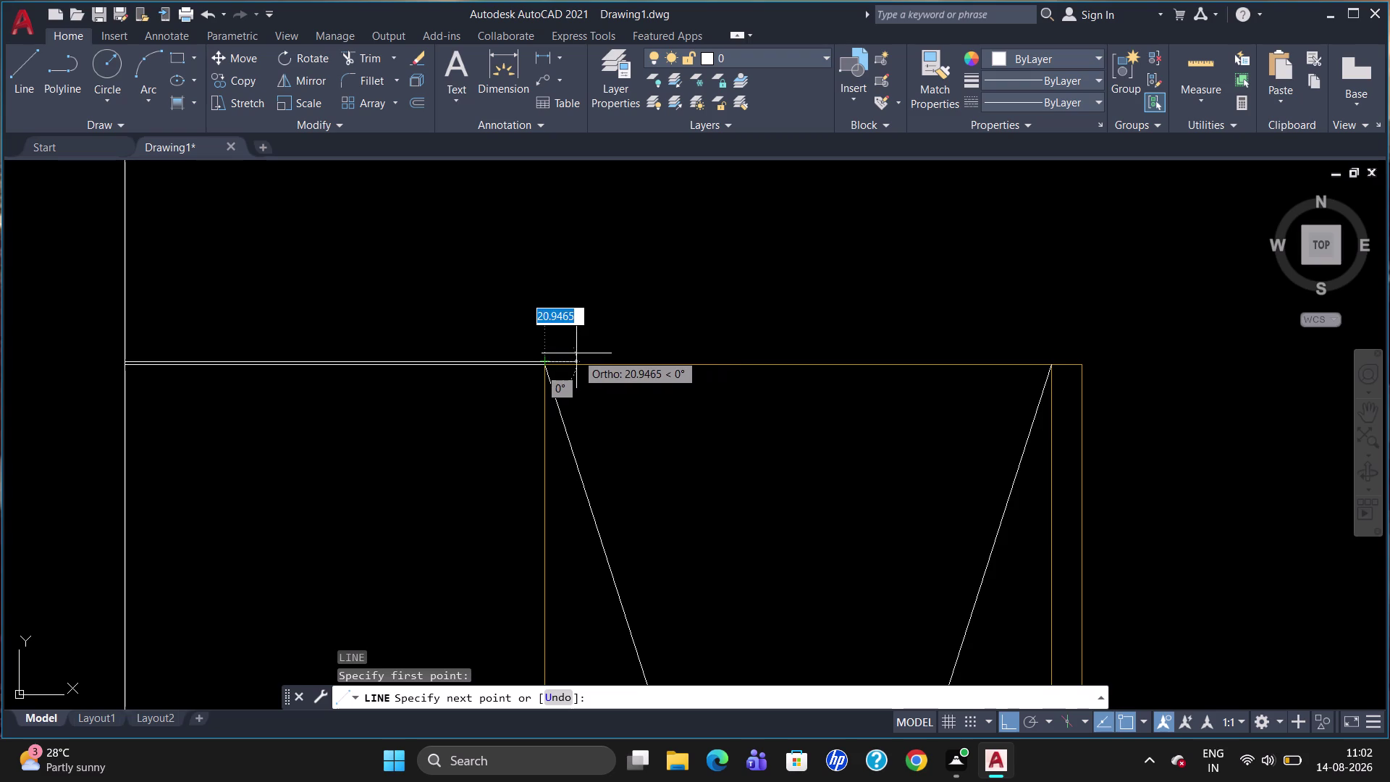
click(578, 352)
key(Escape)
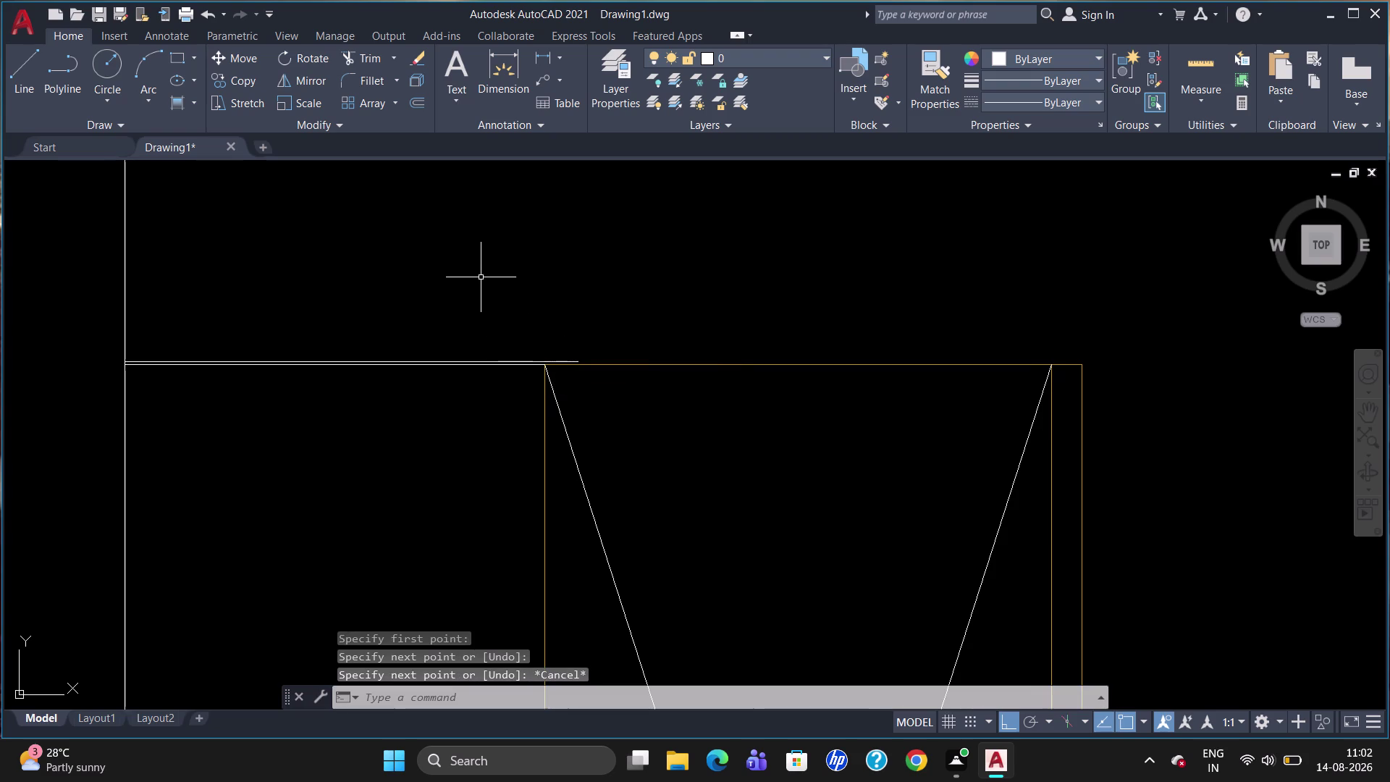
scroll(down, 3)
scroll(down, 3)
scroll(up, 3)
scroll(down, 3)
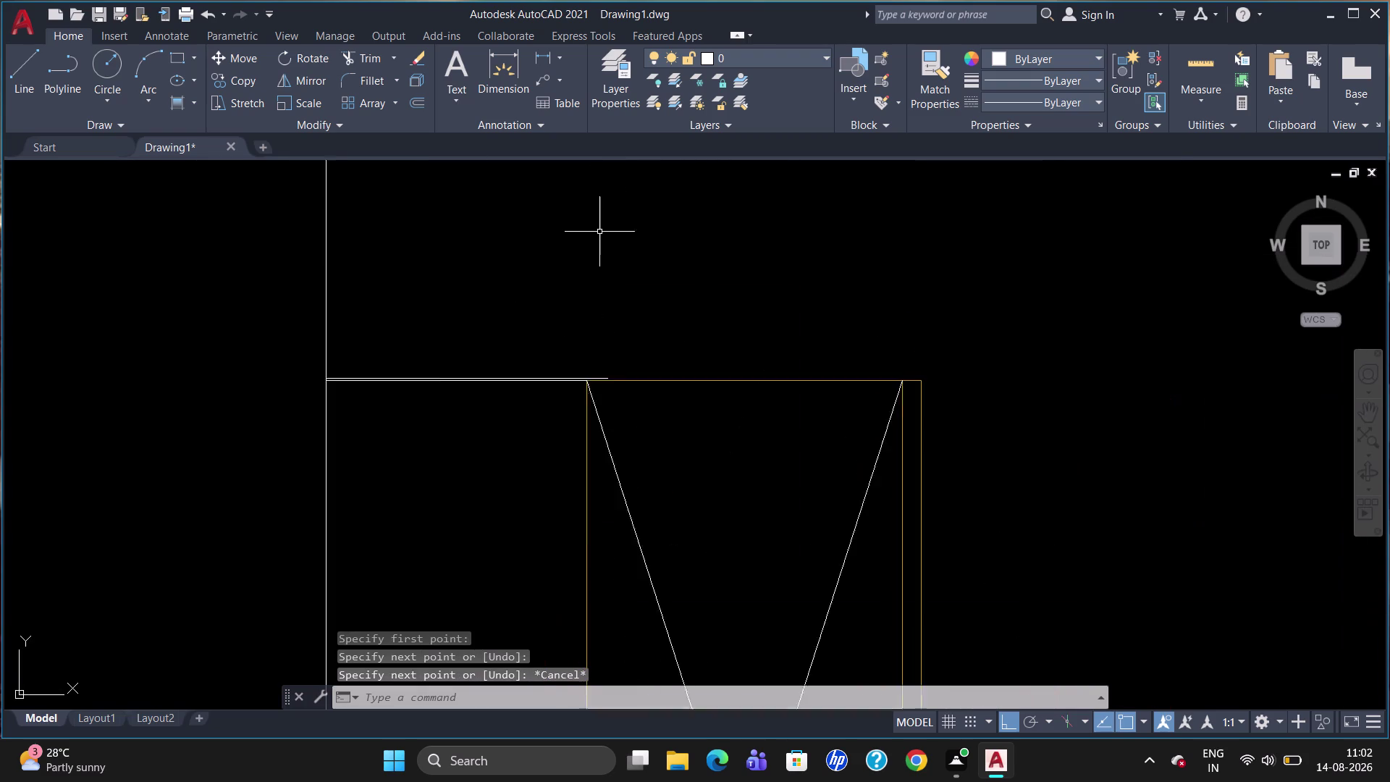
Begin a line above the cabinet, then cancel it unfinished.
key(l)
key(Return)
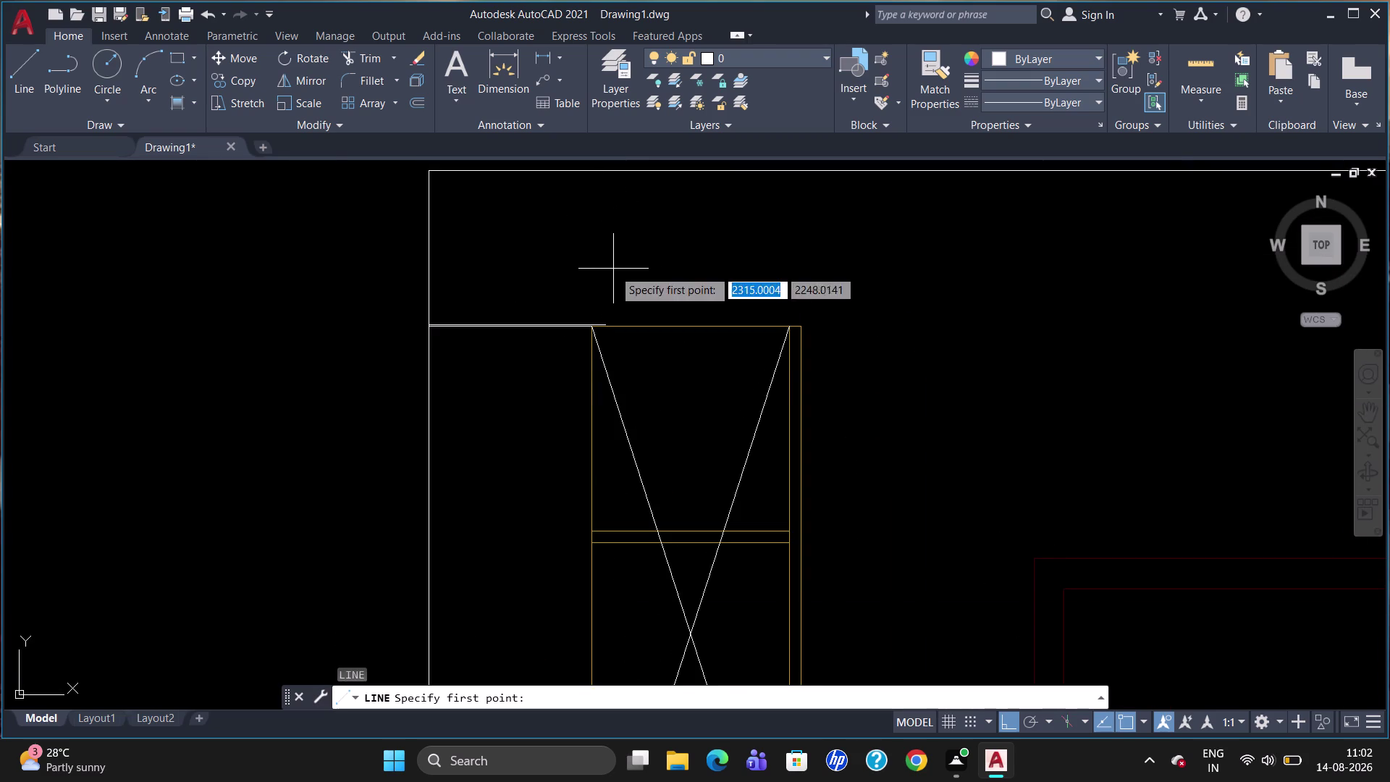
scroll(up, 3)
click(597, 352)
scroll(down, 3)
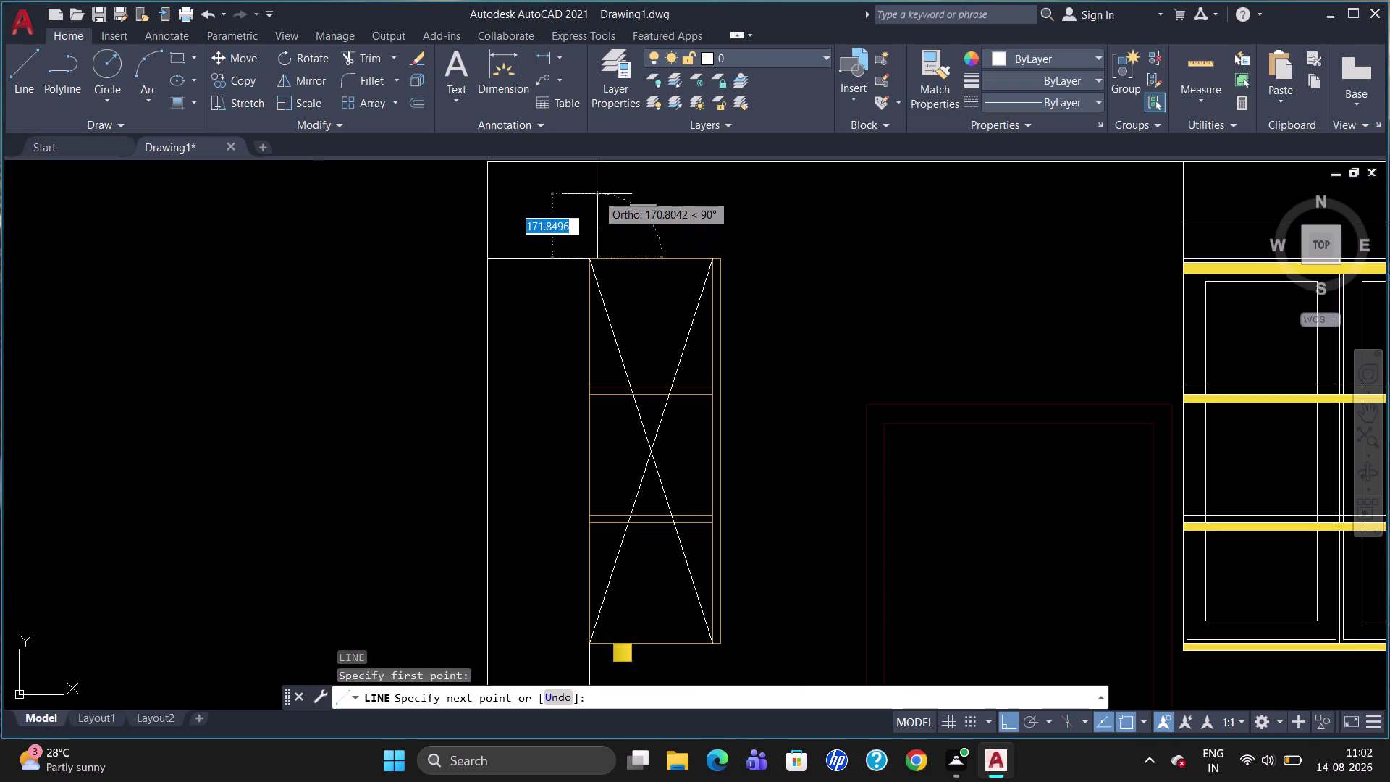
click(591, 154)
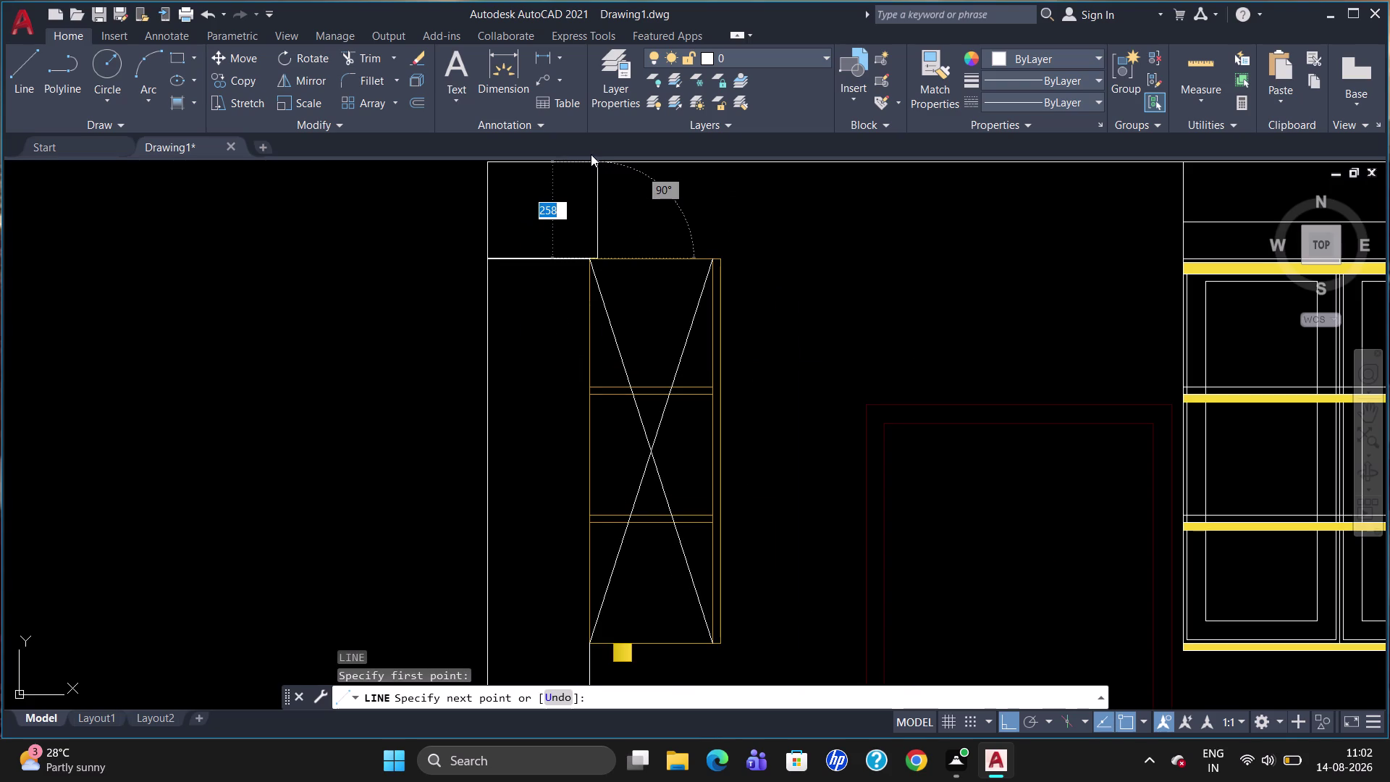
key(Escape)
scroll(down, 3)
scroll(up, 3)
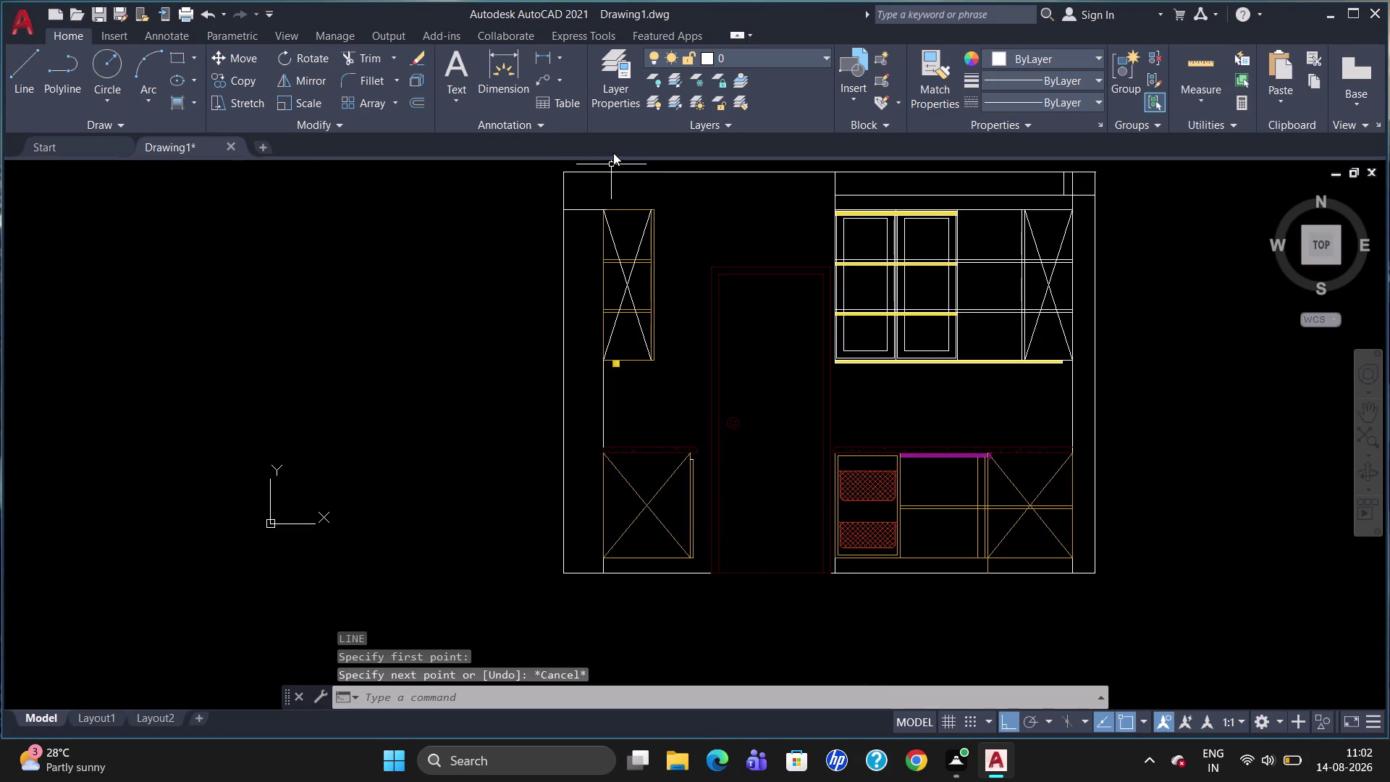
scroll(up, 3)
scroll(up, 3)
scroll(down, 3)
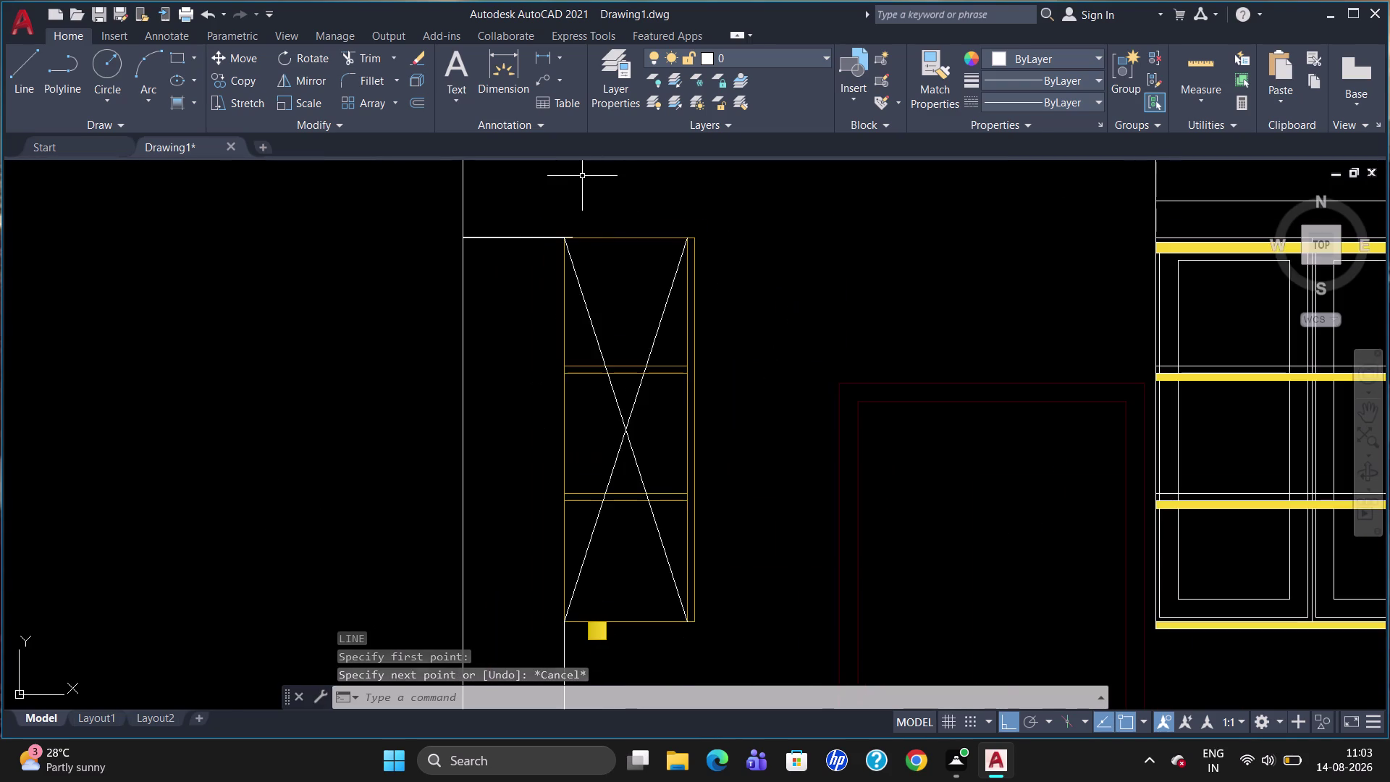
scroll(up, 3)
scroll(down, 3)
scroll(up, 3)
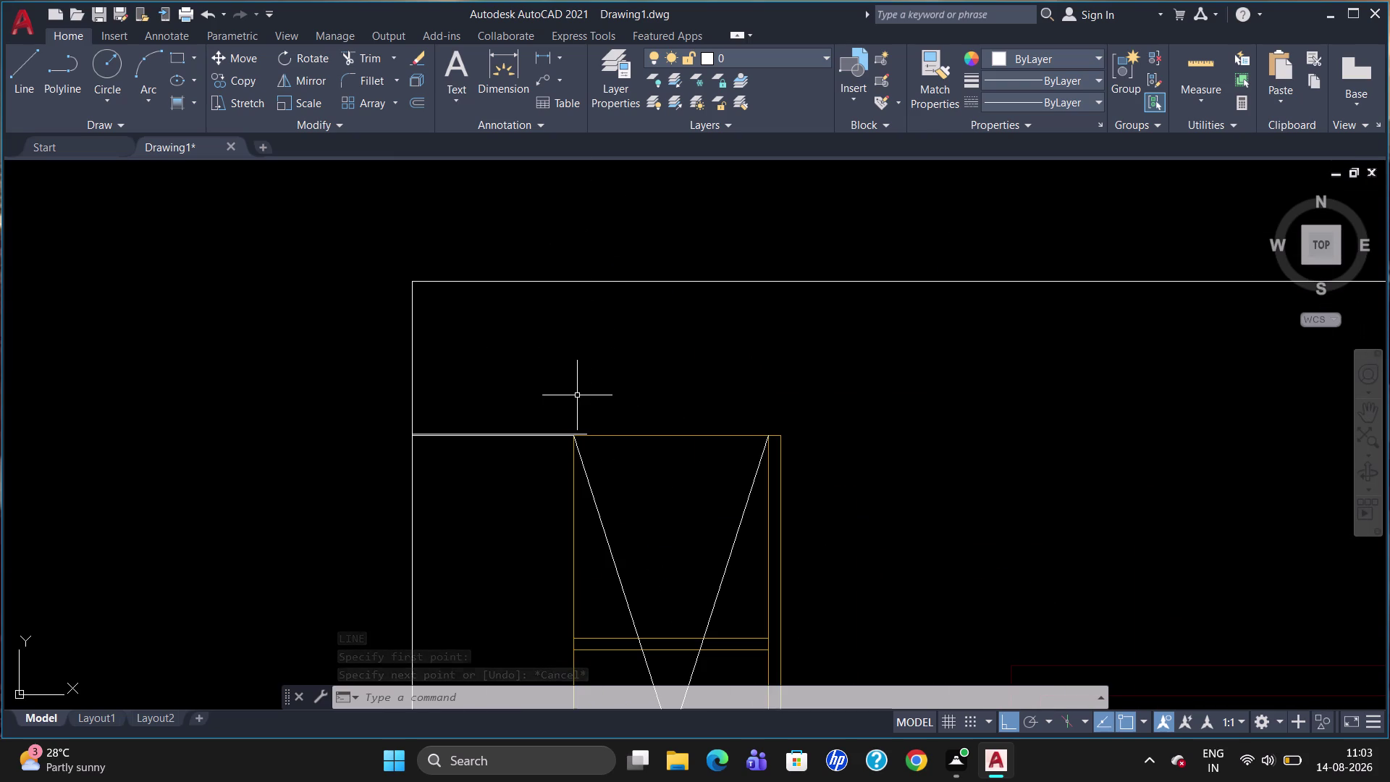
Draw a vertical line from the cabinet's top corner to the top frame band.
key(l)
key(Return)
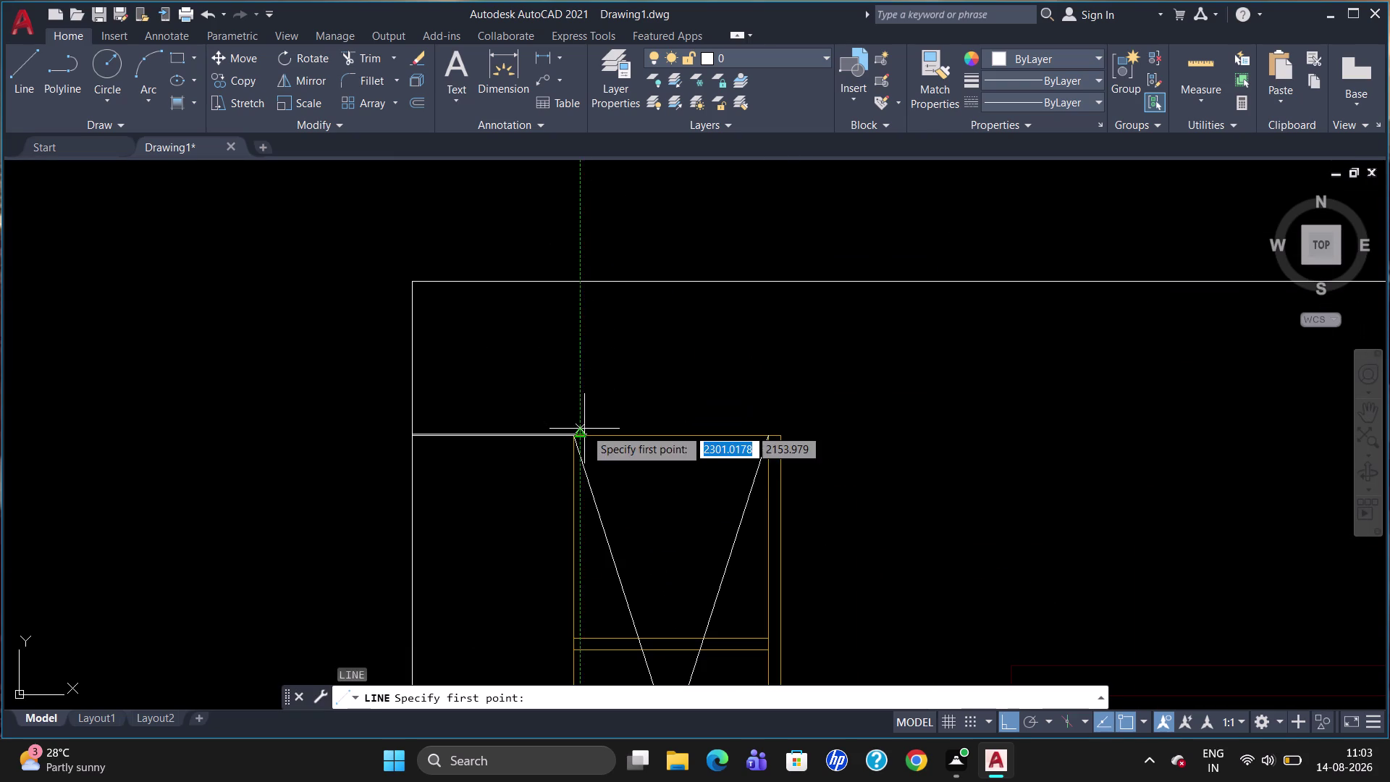
click(585, 427)
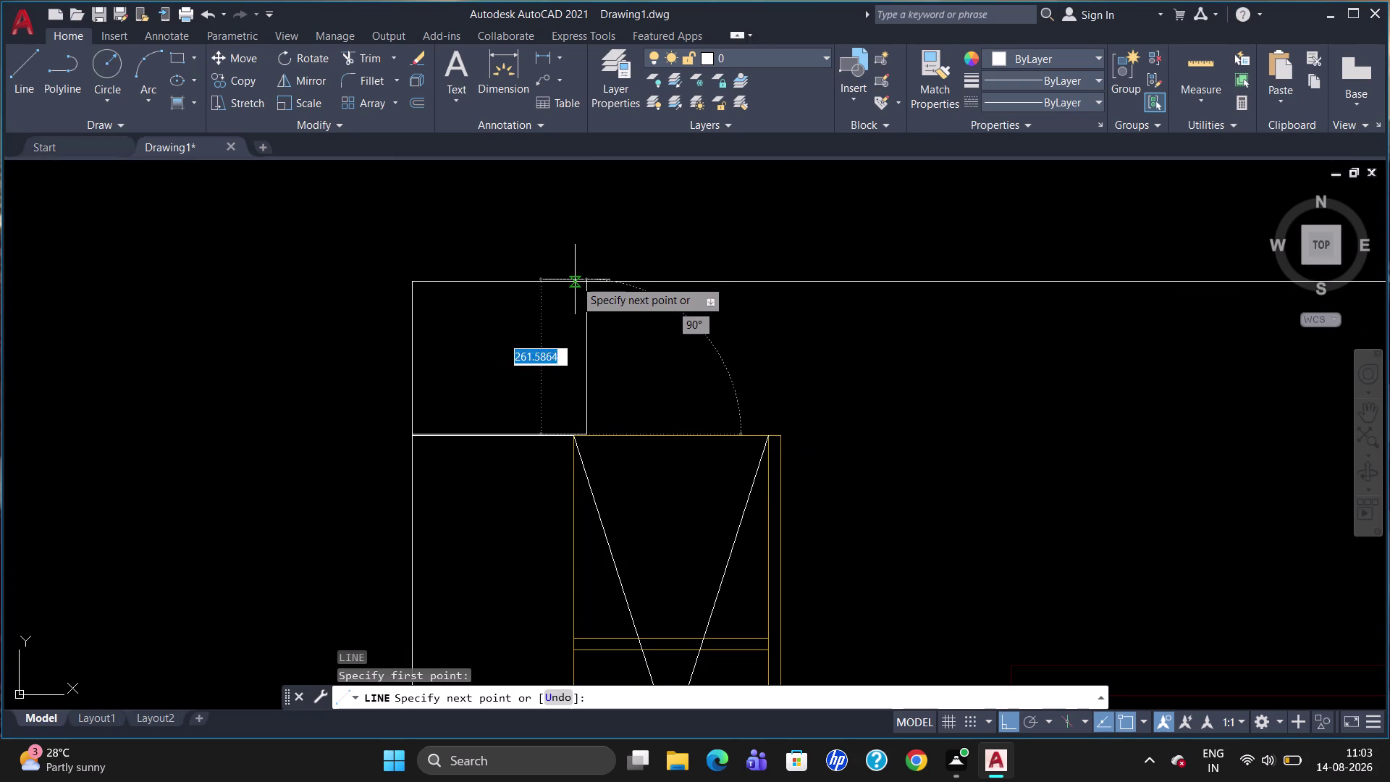
click(582, 277)
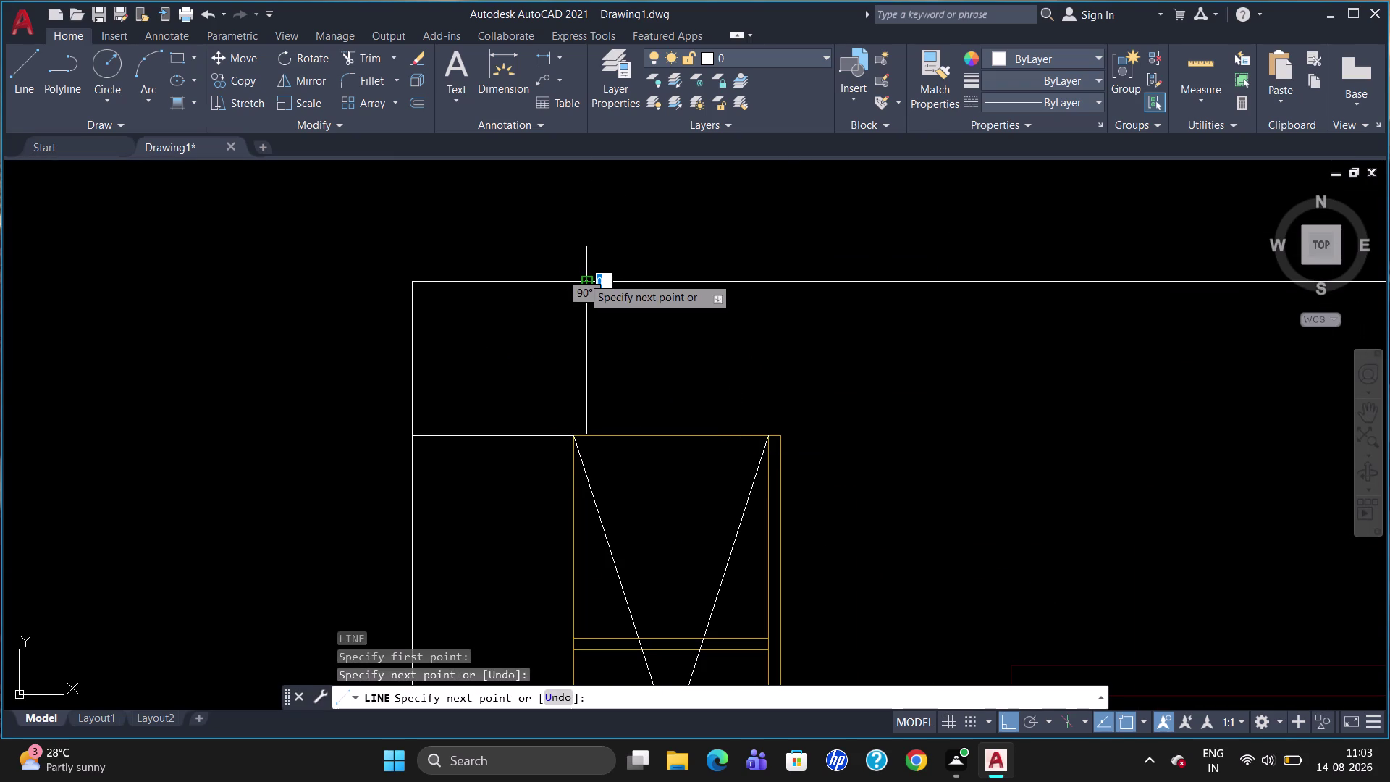
key(Escape)
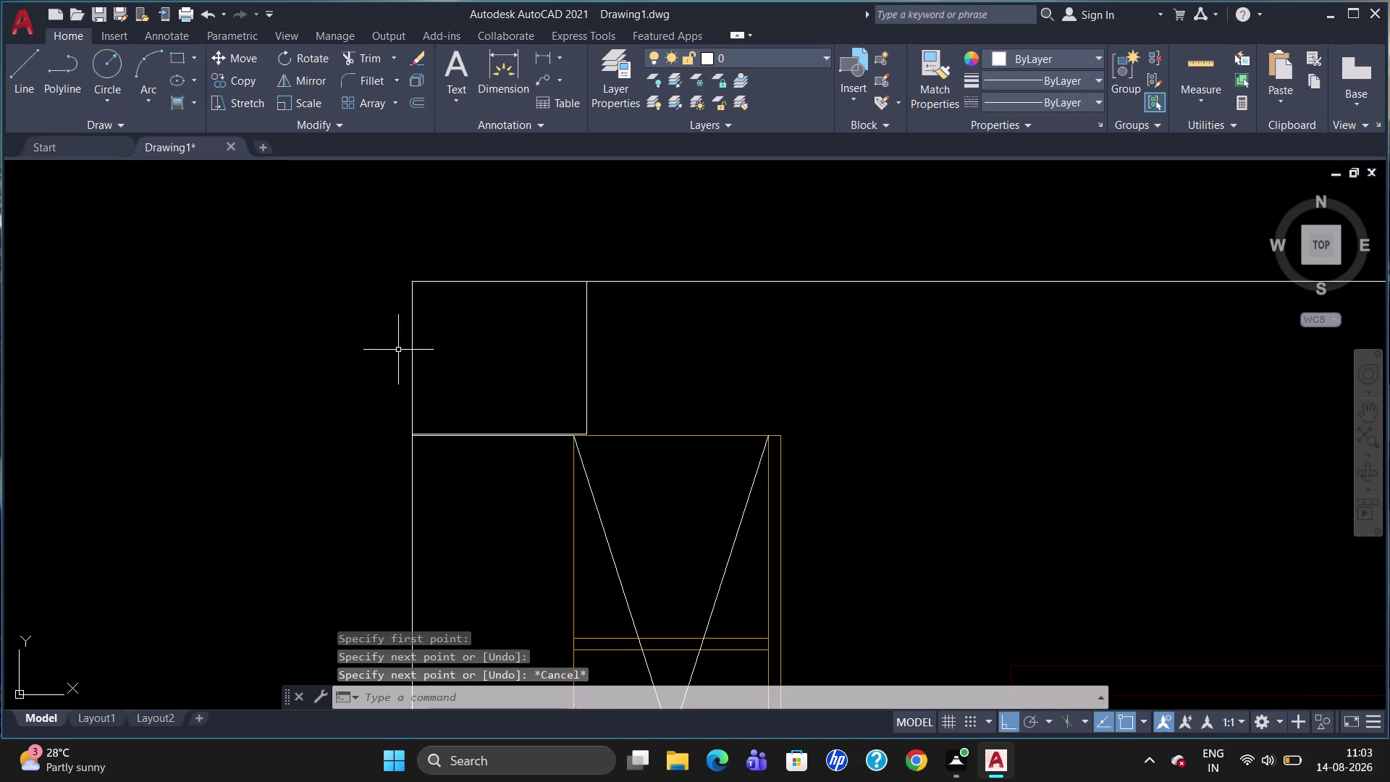
text(dl)
key(i)
key(Return)
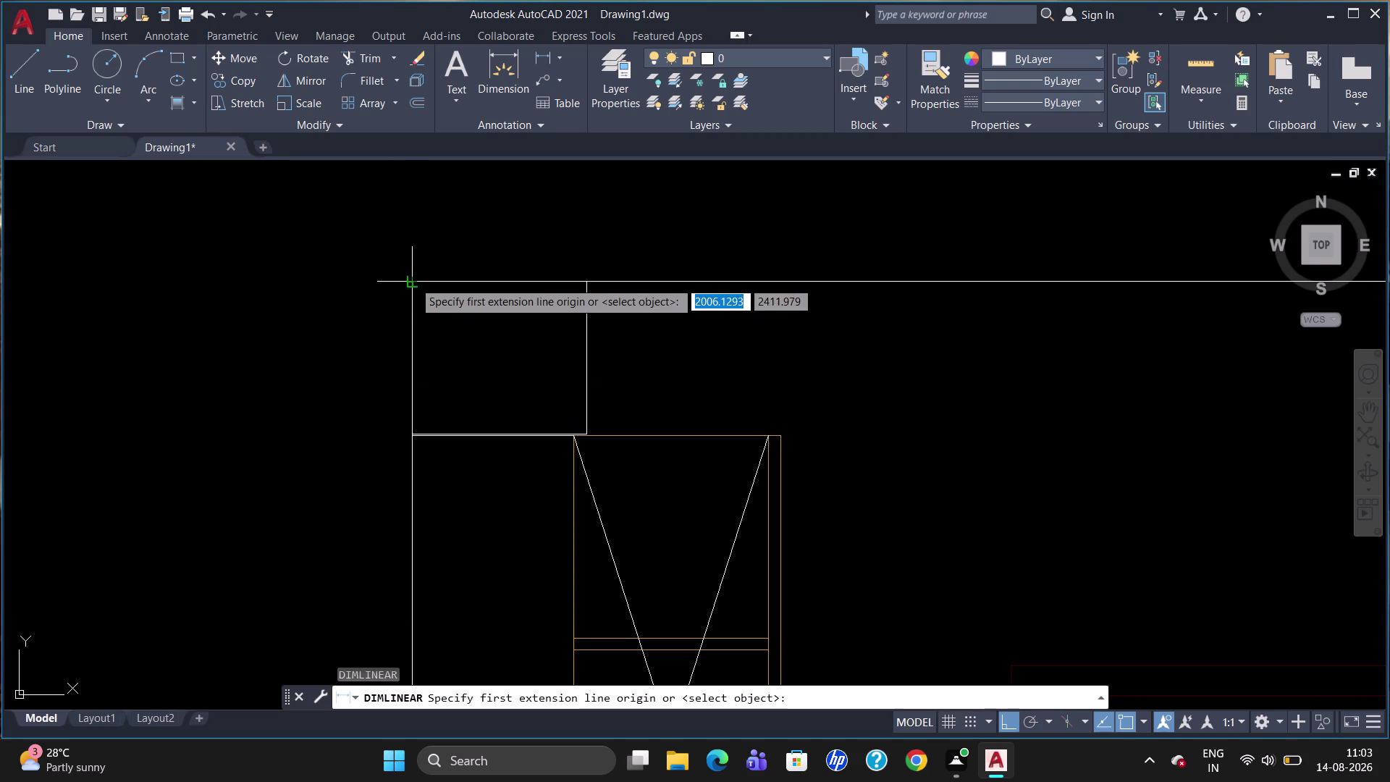
click(413, 281)
click(585, 284)
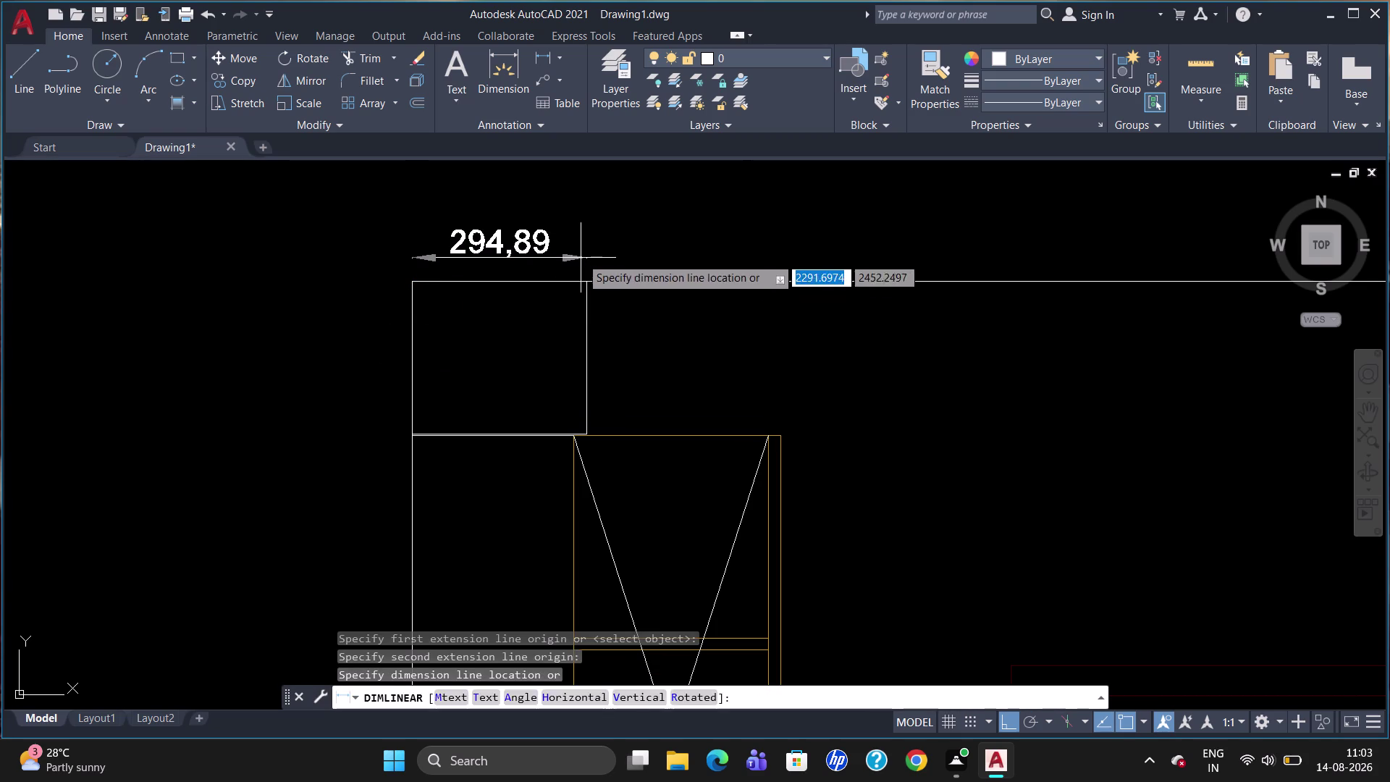
click(581, 257)
click(519, 251)
key(Escape)
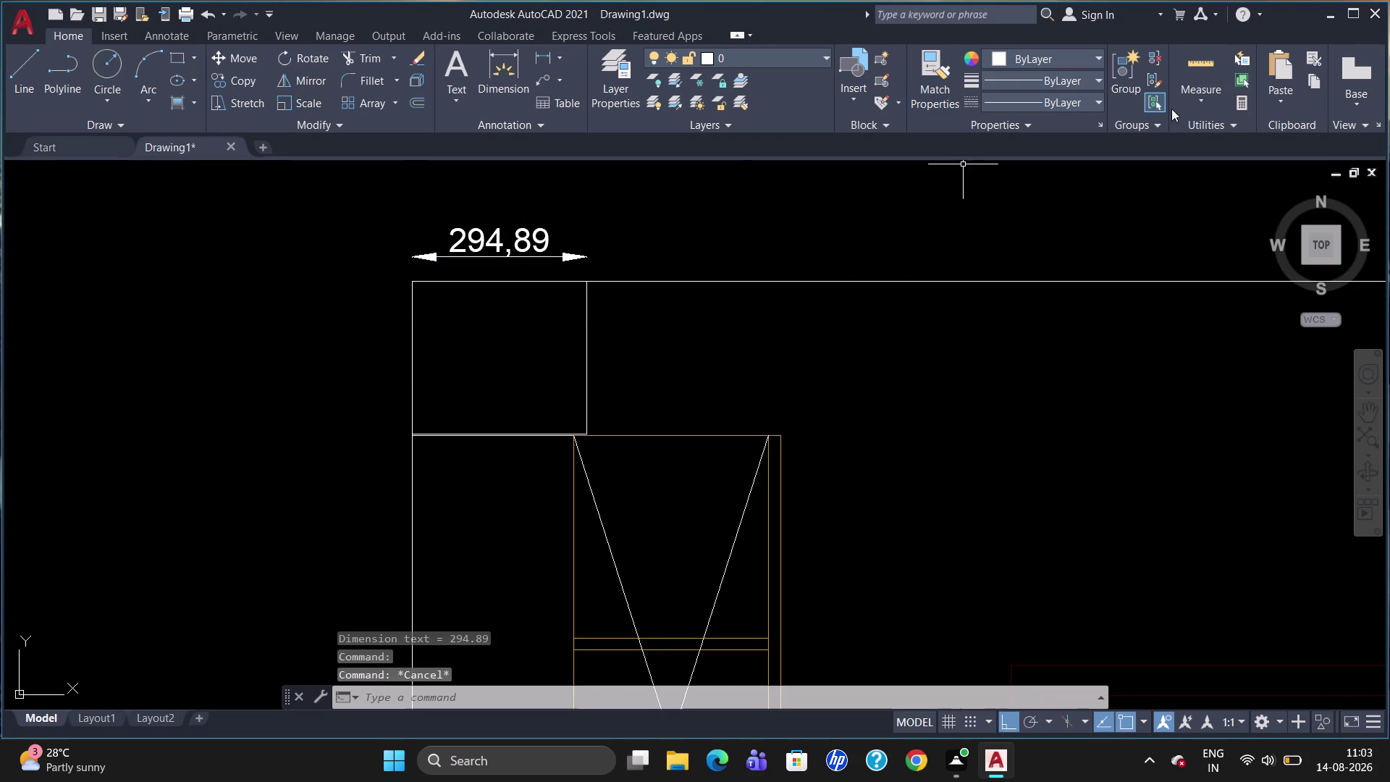
click(518, 237)
key(Escape)
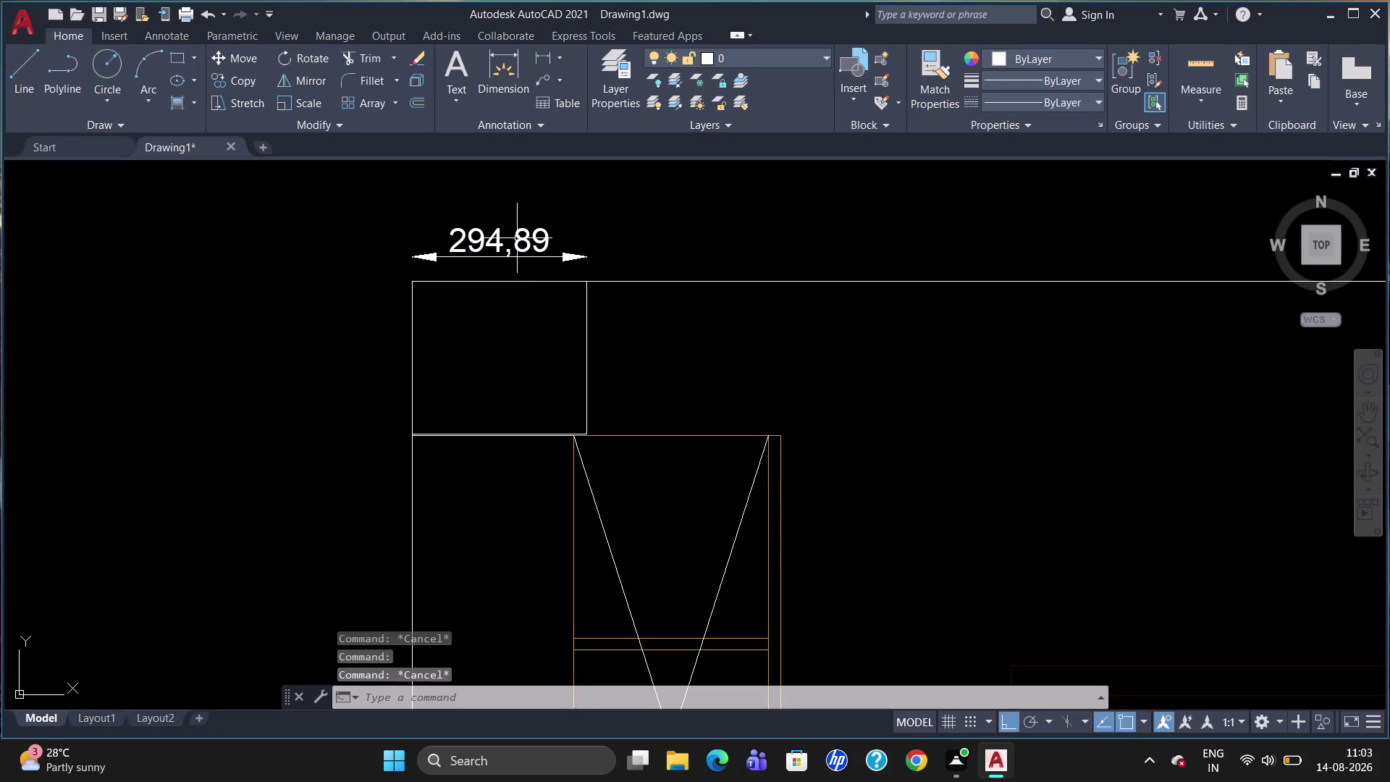
click(480, 245)
key(Delete)
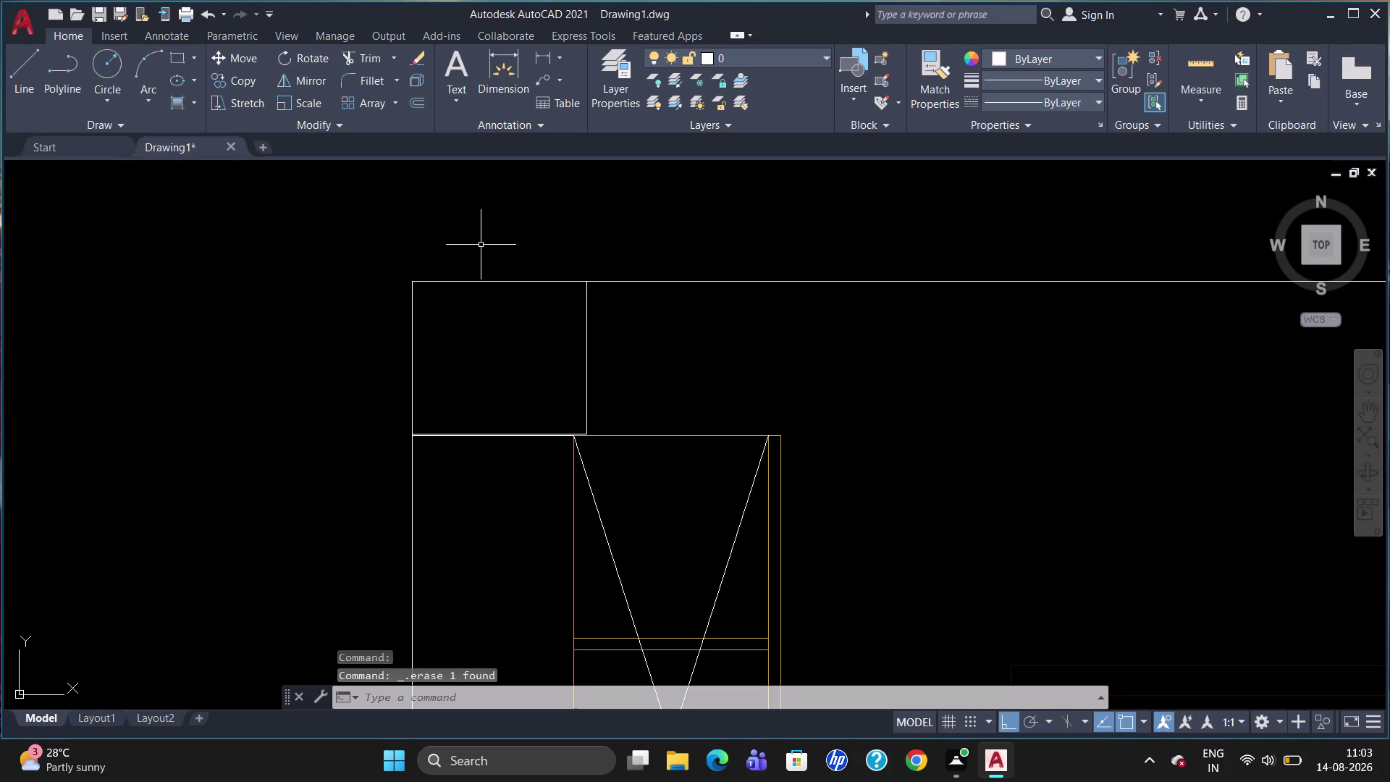
scroll(down, 3)
scroll(up, 3)
scroll(down, 3)
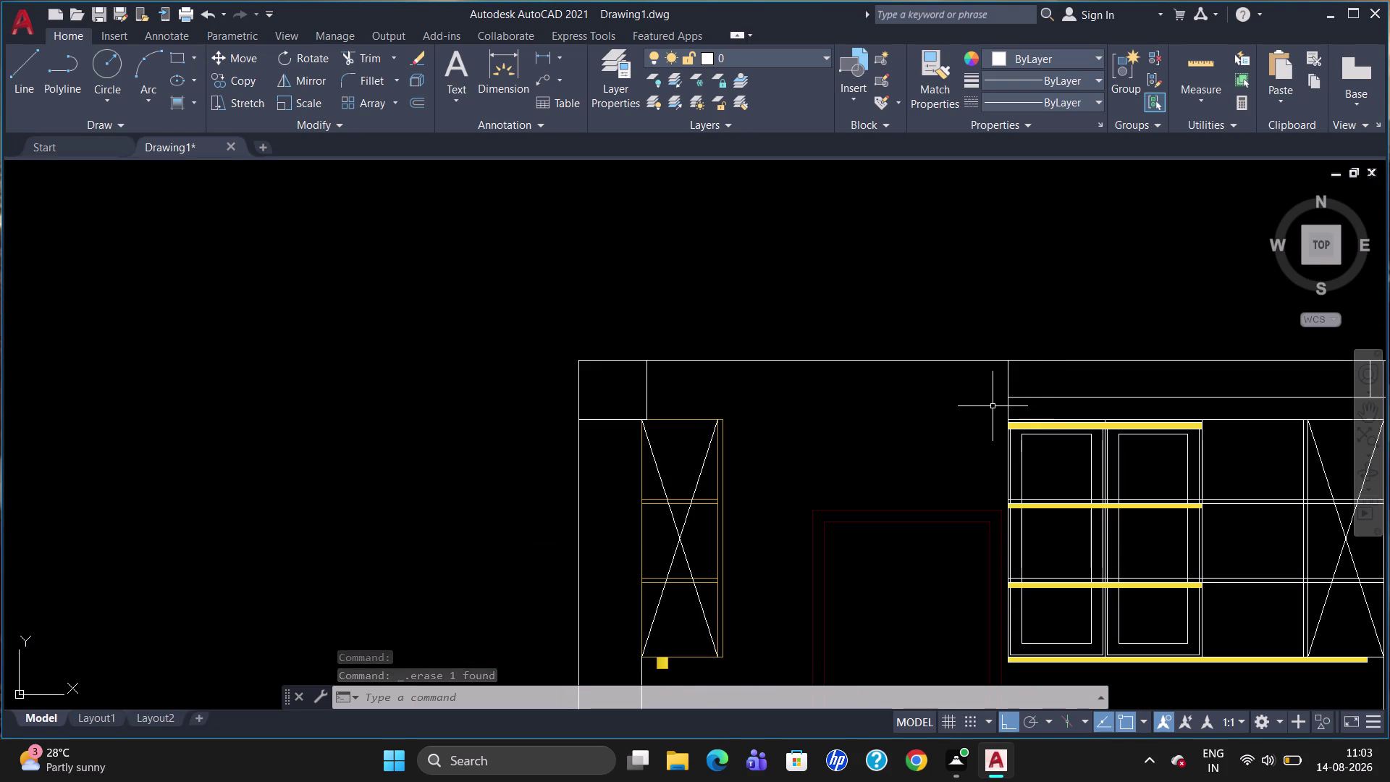
Draw a line from the band's inner edge left to the small box above the cabinet.
key(l)
key(Return)
click(1010, 393)
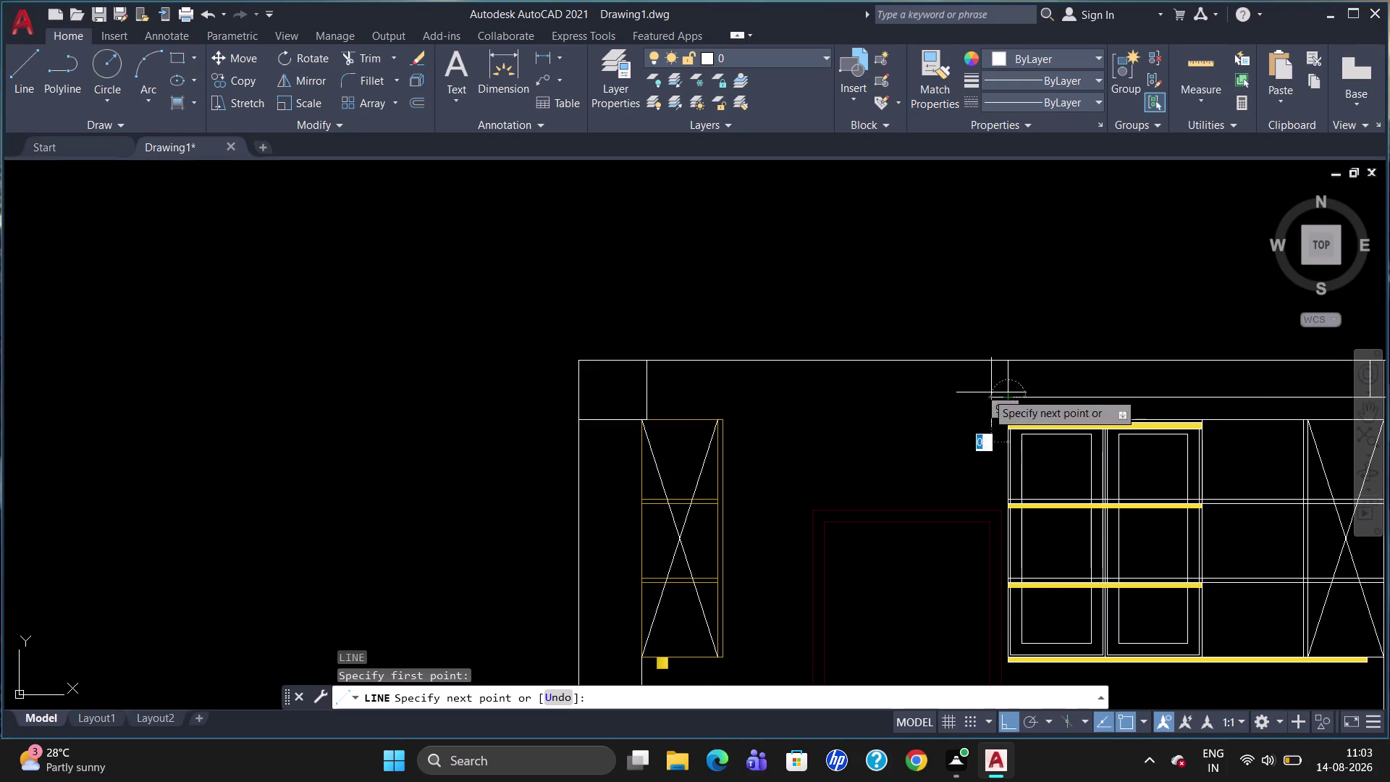
click(648, 395)
key(Escape)
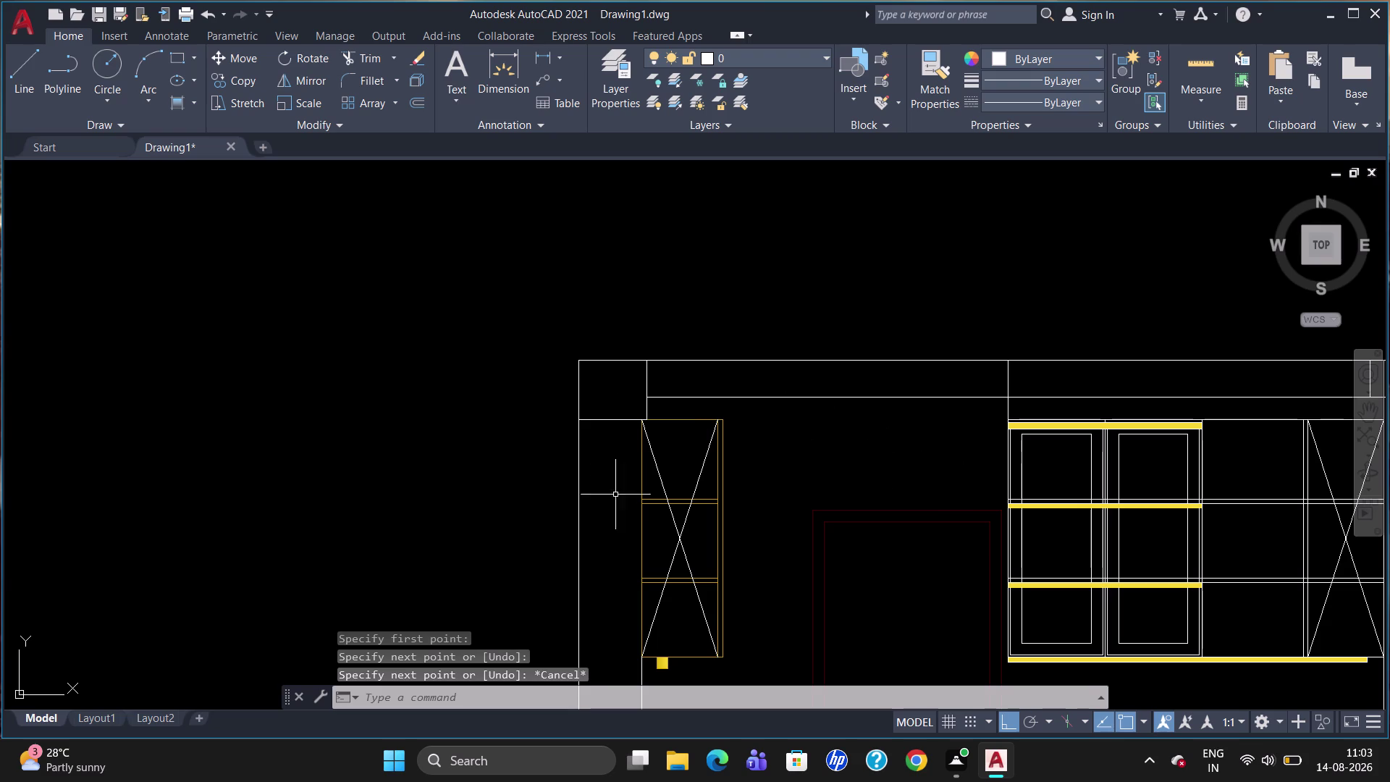
scroll(down, 3)
scroll(up, 3)
scroll(down, 3)
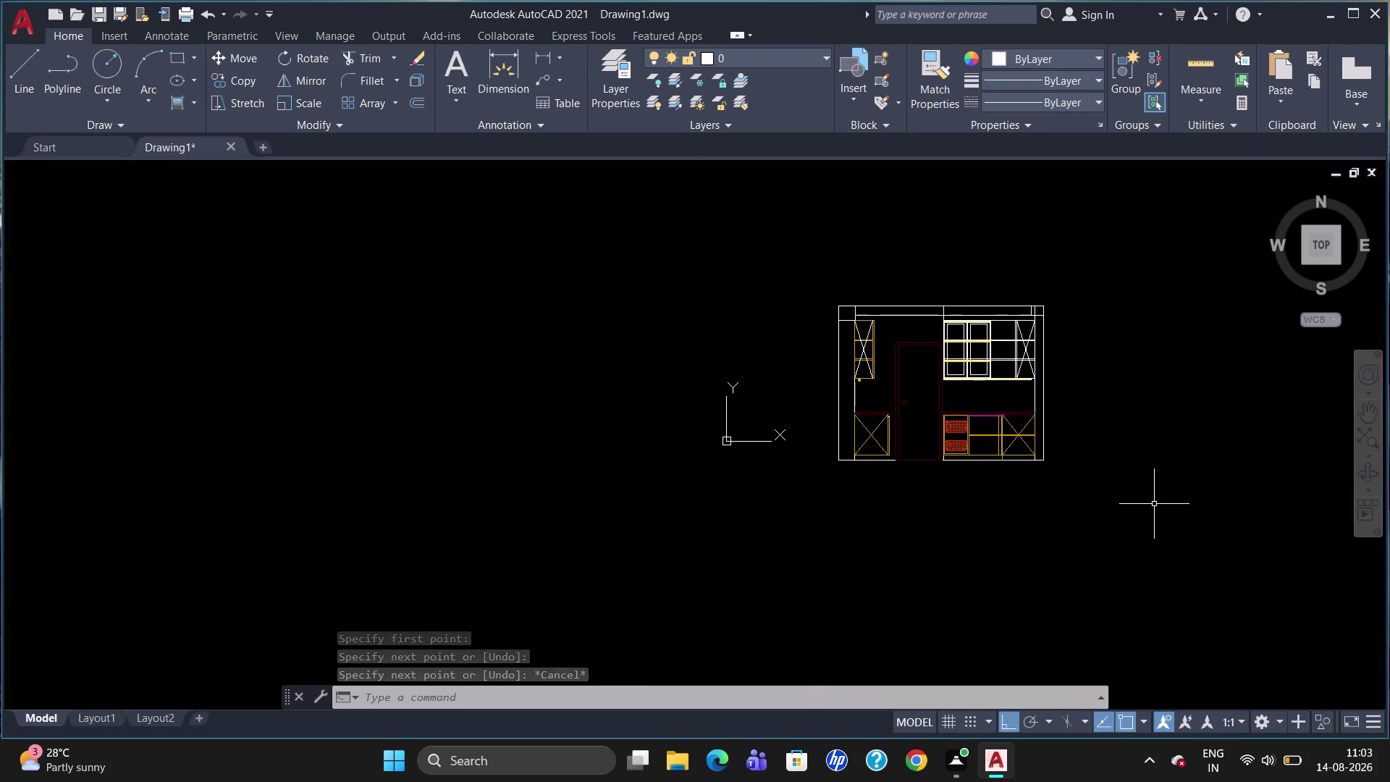
scroll(up, 3)
scroll(down, 3)
scroll(up, 3)
scroll(down, 3)
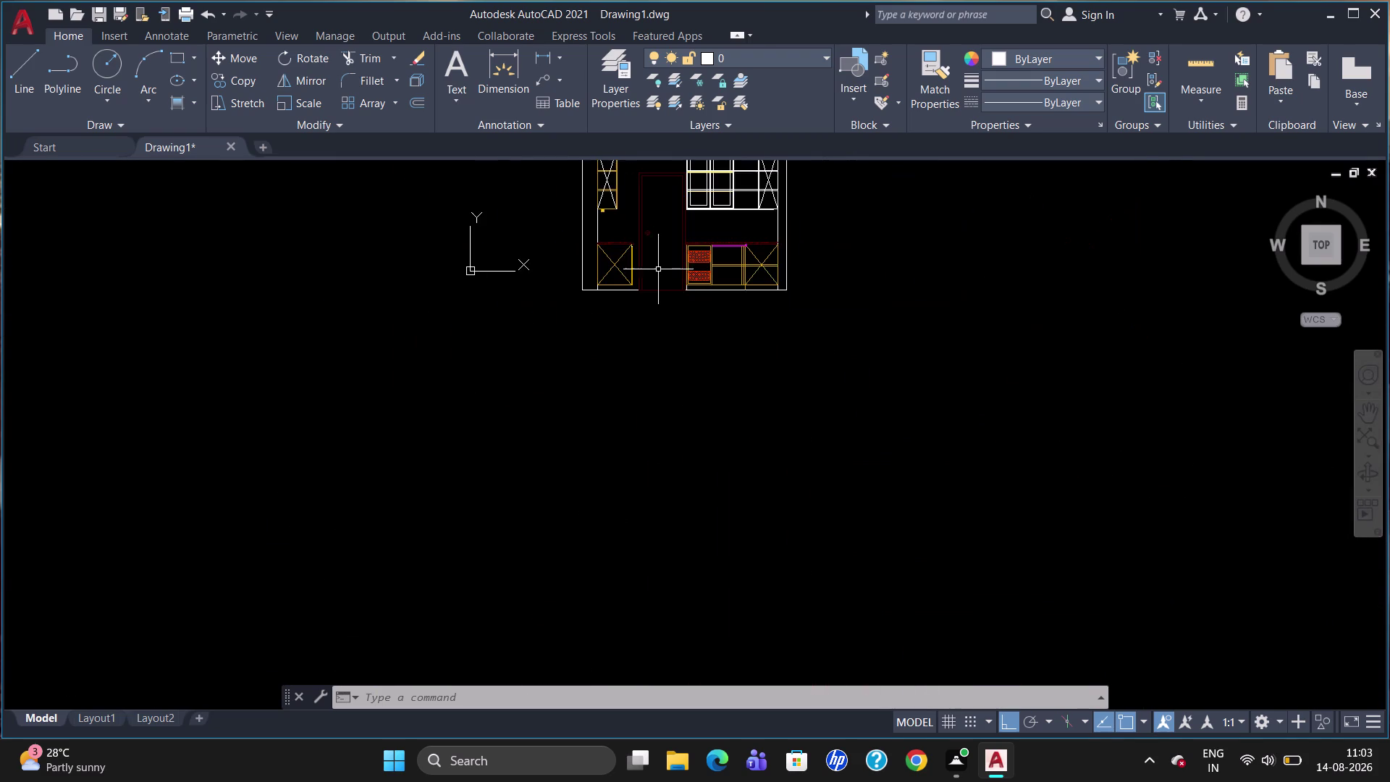
scroll(up, 3)
scroll(down, 3)
scroll(up, 3)
scroll(down, 3)
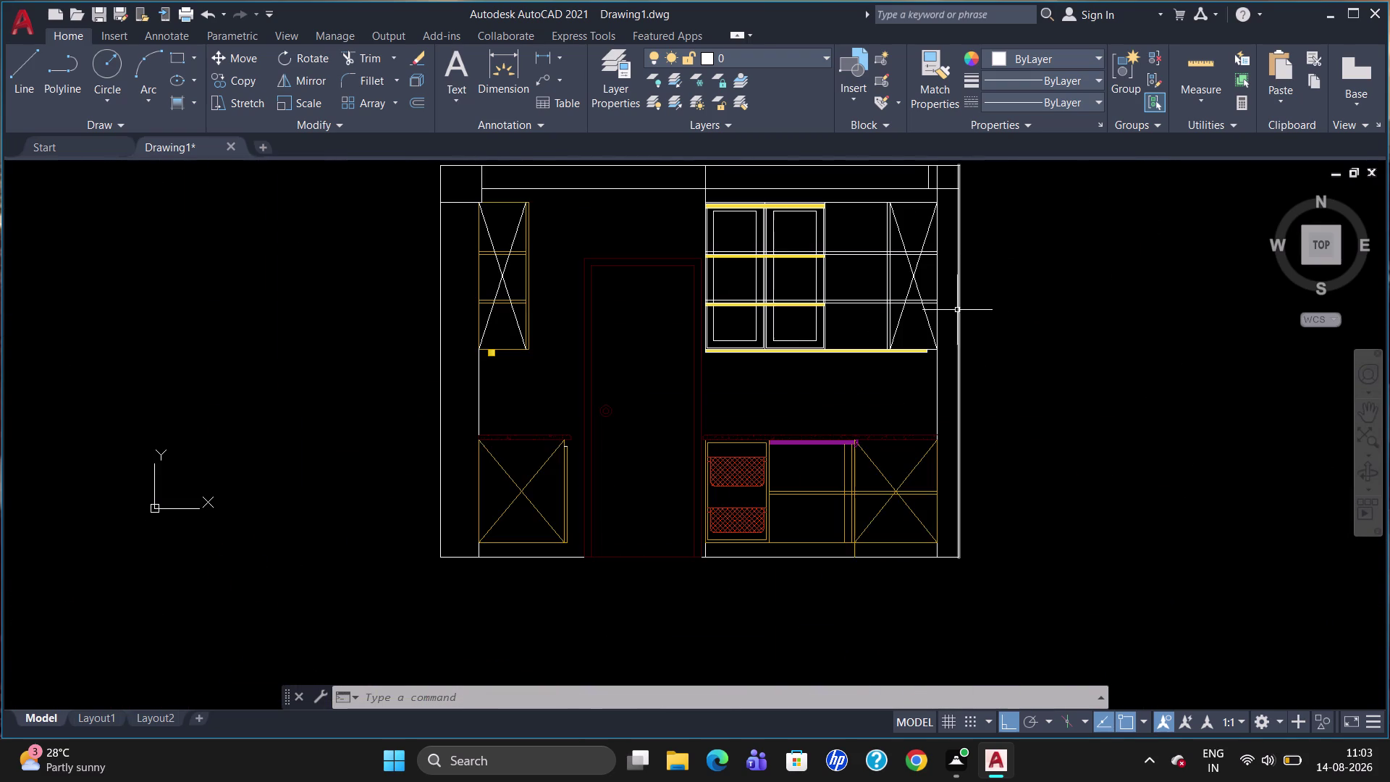
scroll(up, 3)
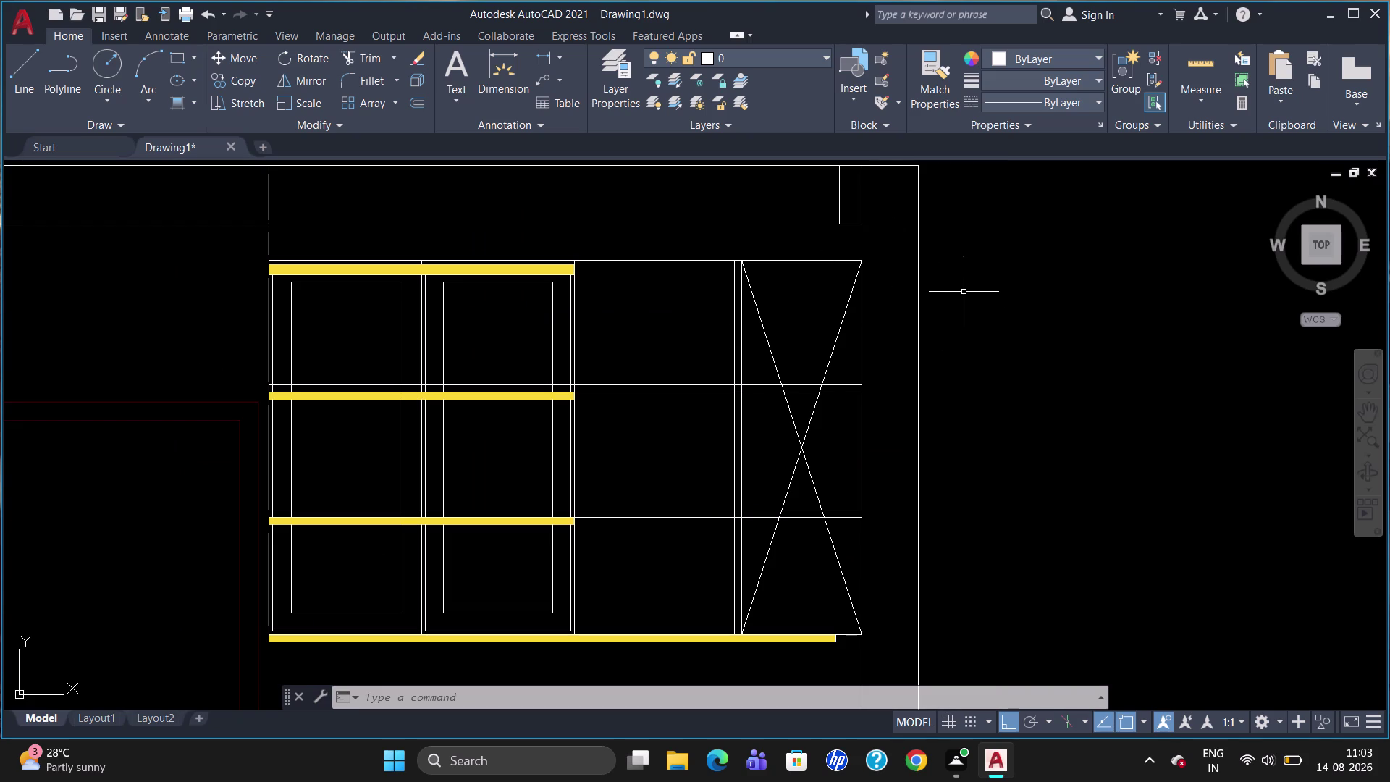
scroll(down, 3)
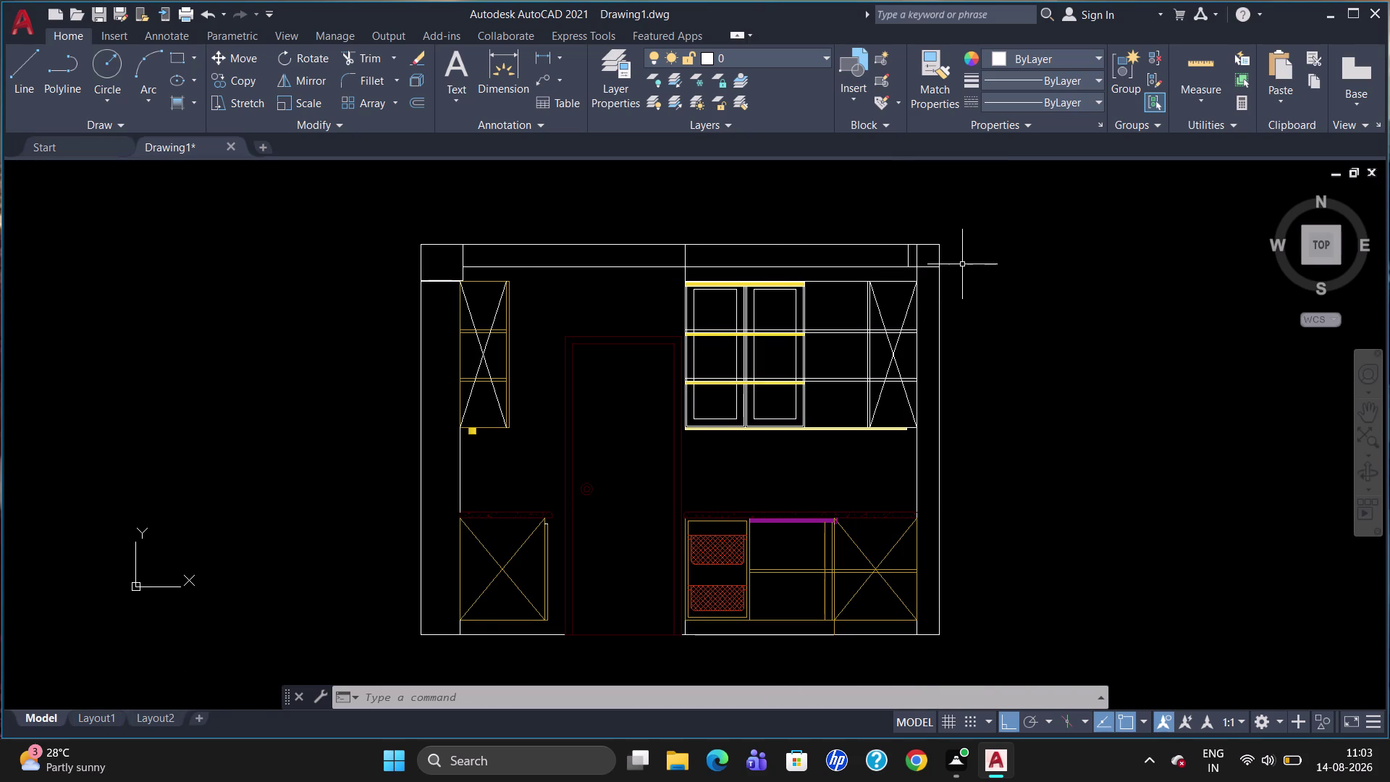
scroll(up, 3)
Trim the overhanging segment at the frame band's top-right corner.
text(tr)
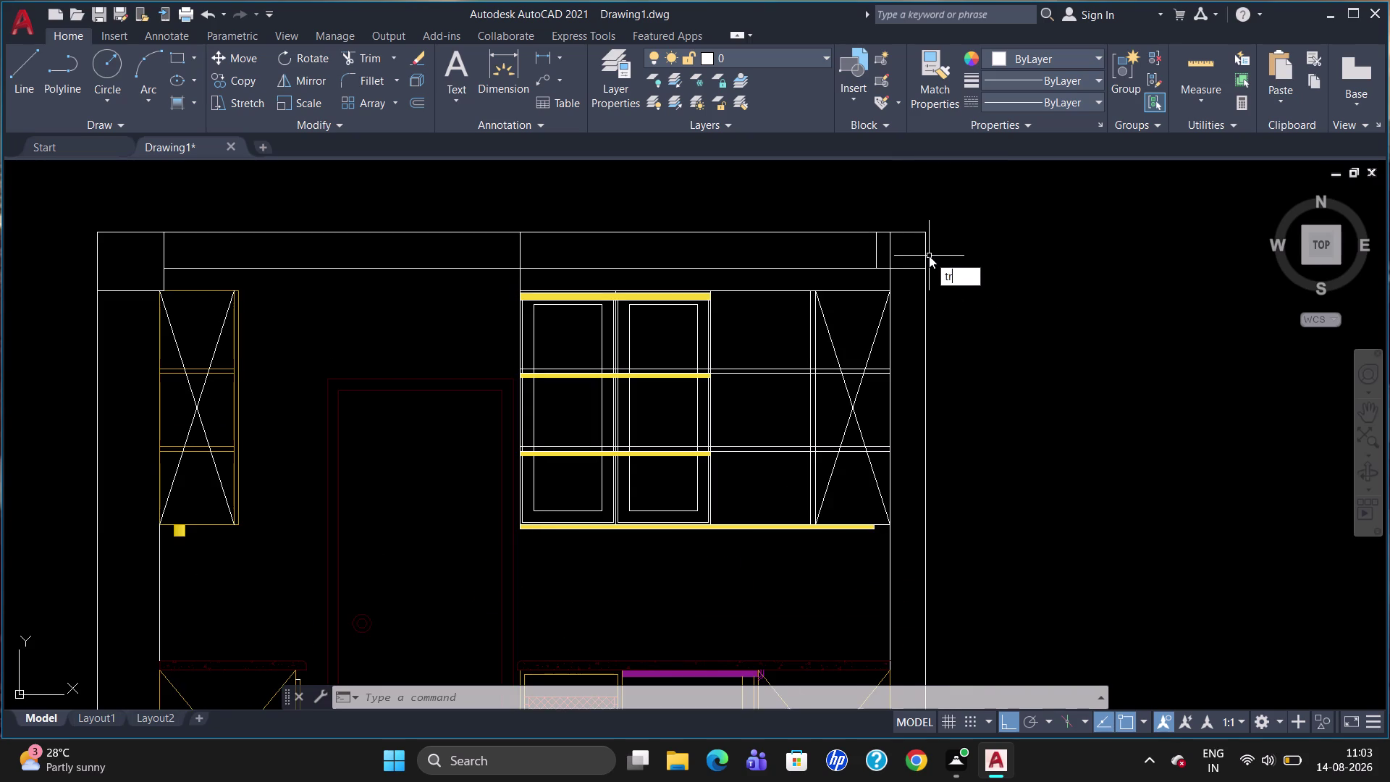
key(Return)
key(Return)
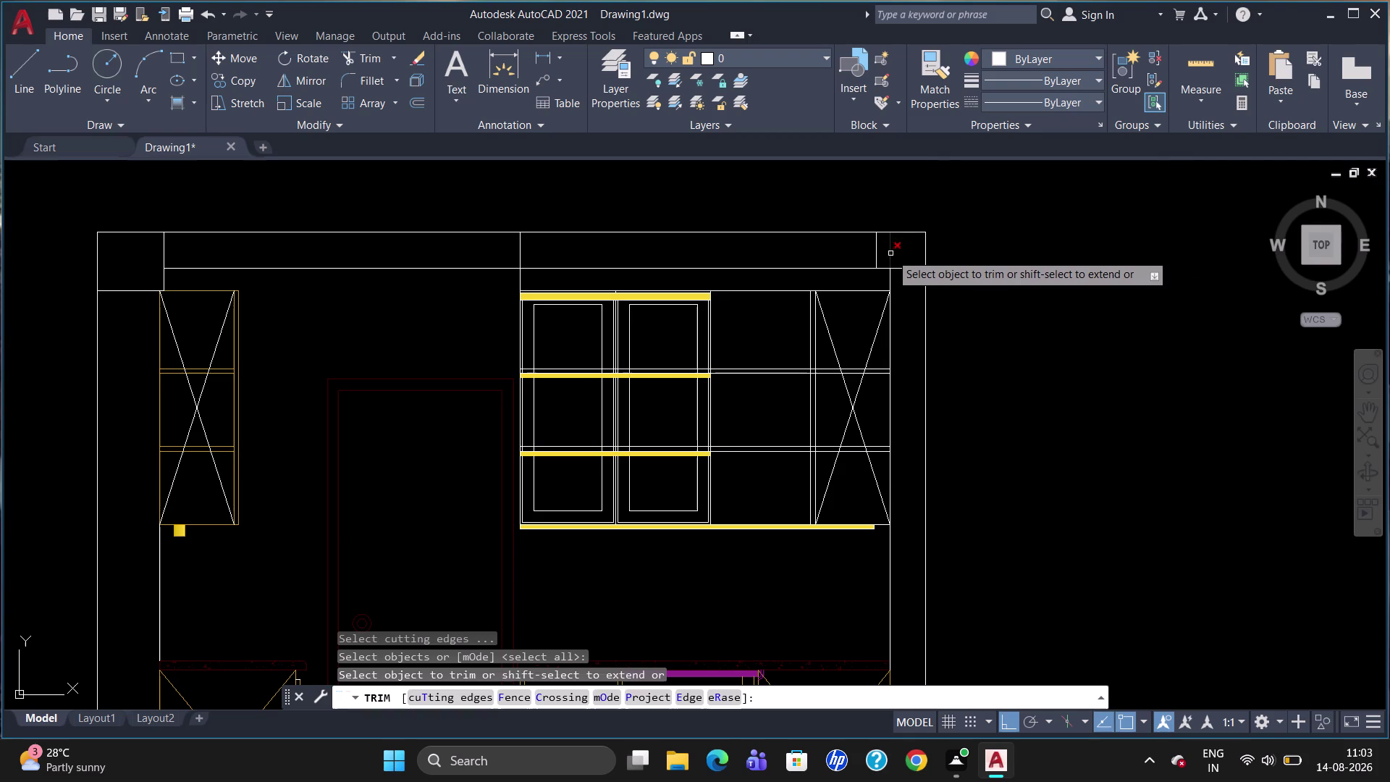
click(891, 253)
key(Escape)
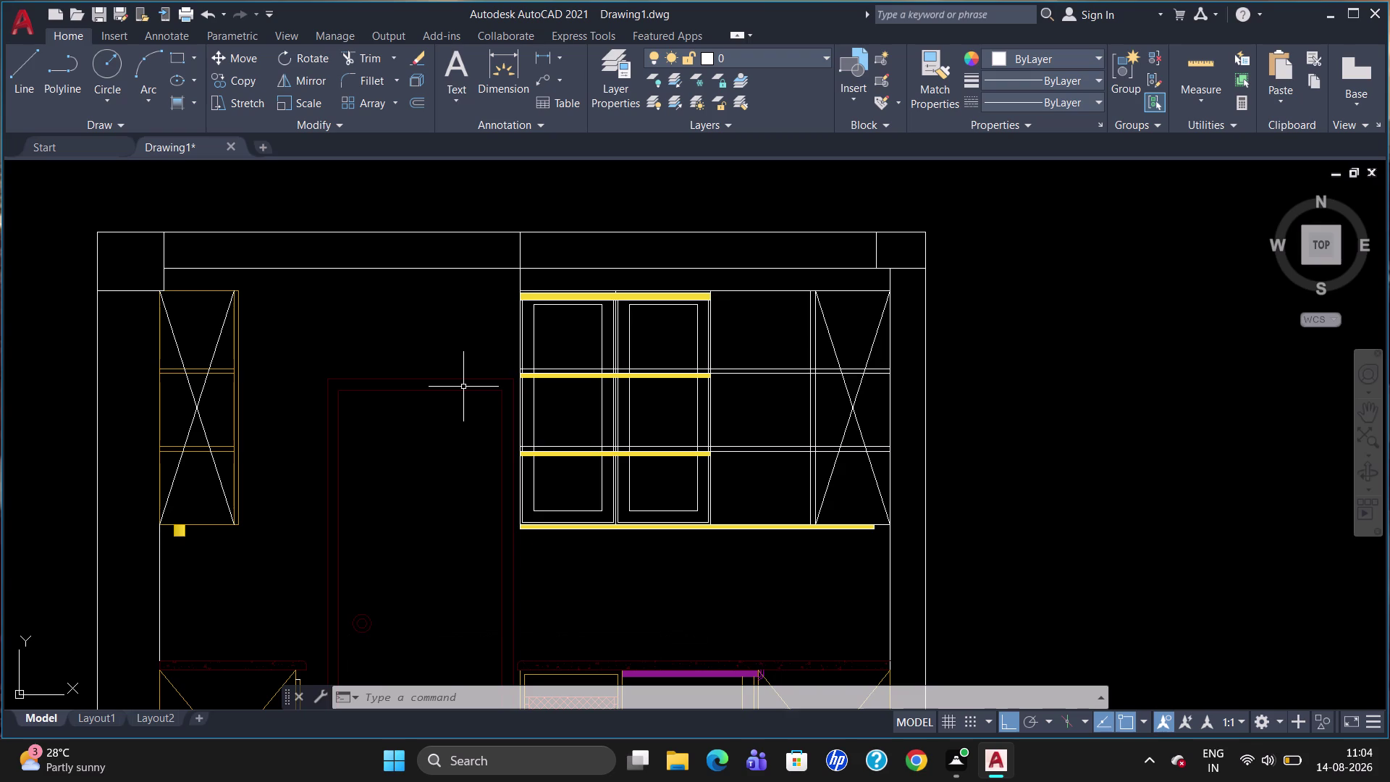
Dimension from the frame's top-left corner toward the corner block, then erase the 311.13 dimension.
text(d)
text(li)
key(Return)
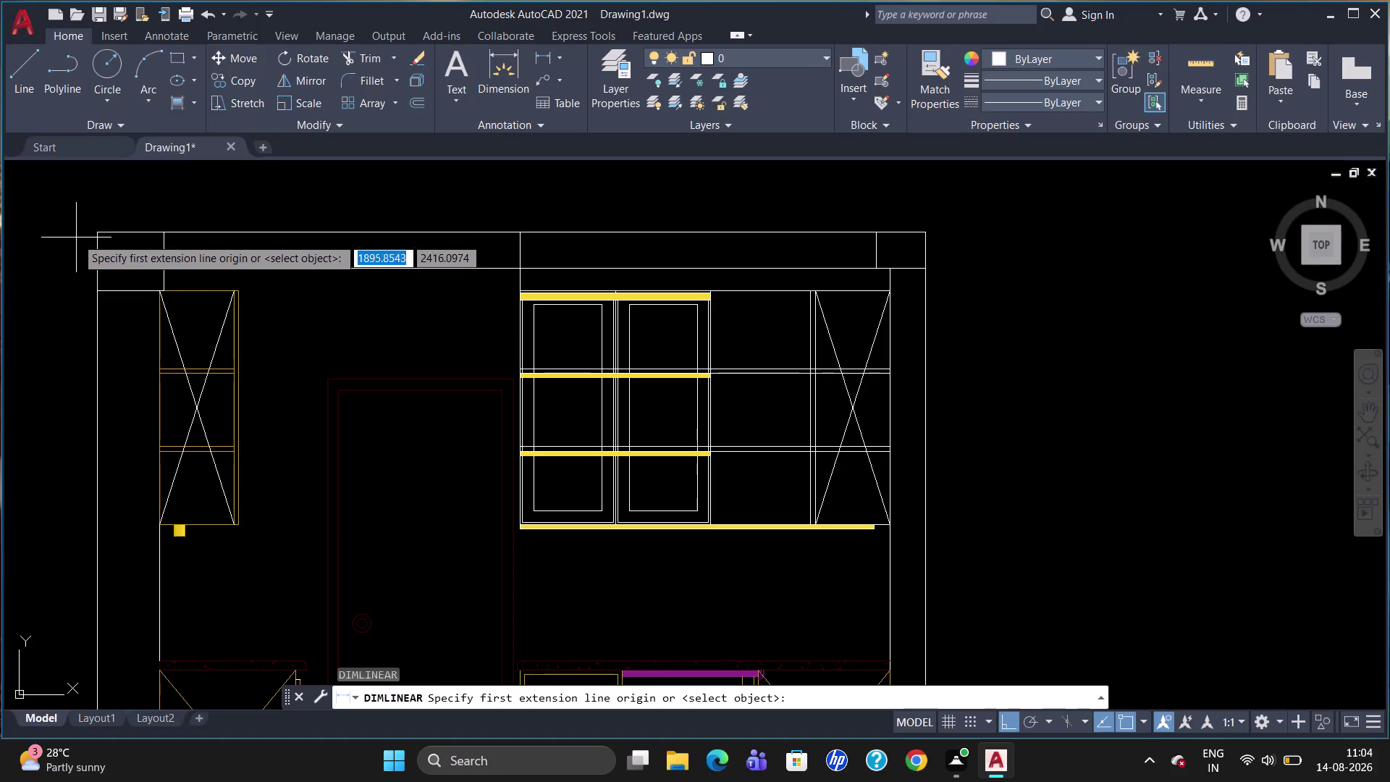
click(94, 231)
click(167, 237)
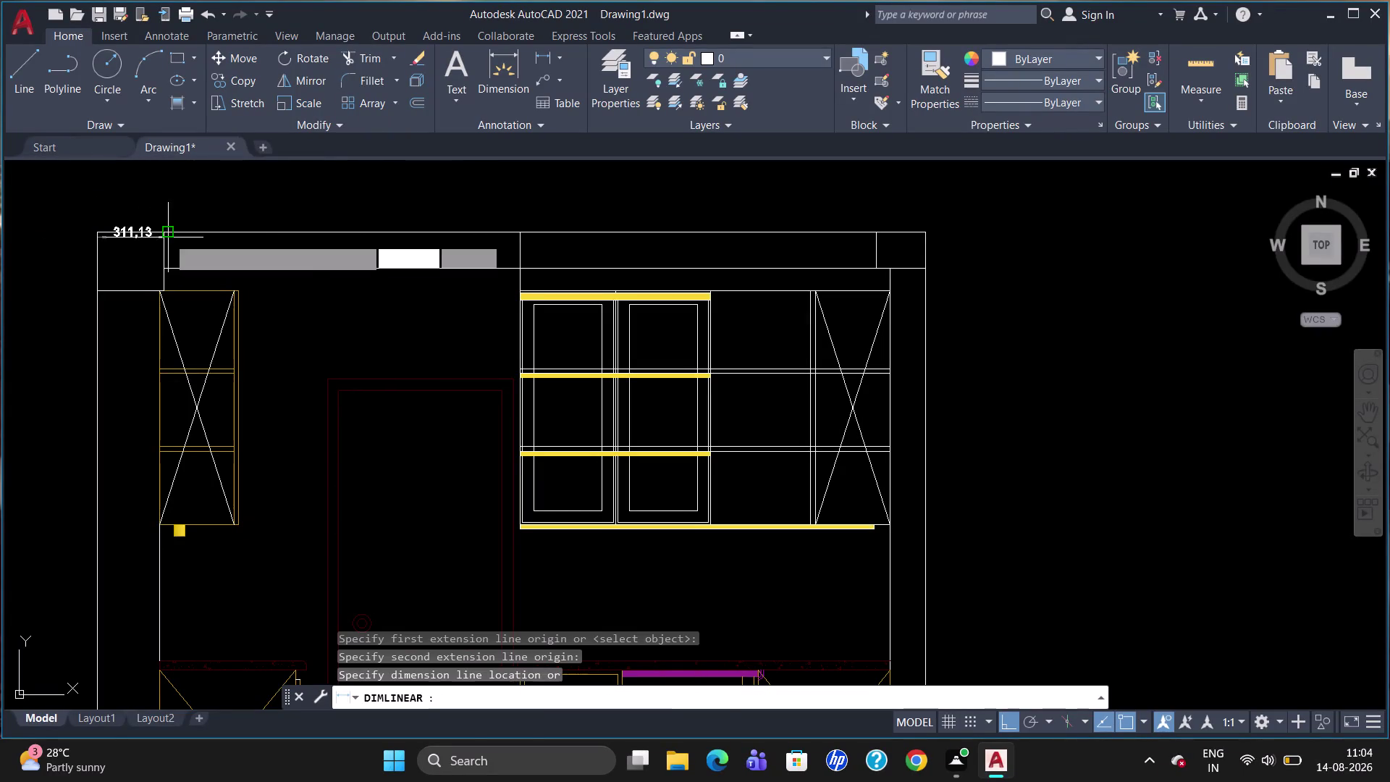
click(169, 218)
key(Escape)
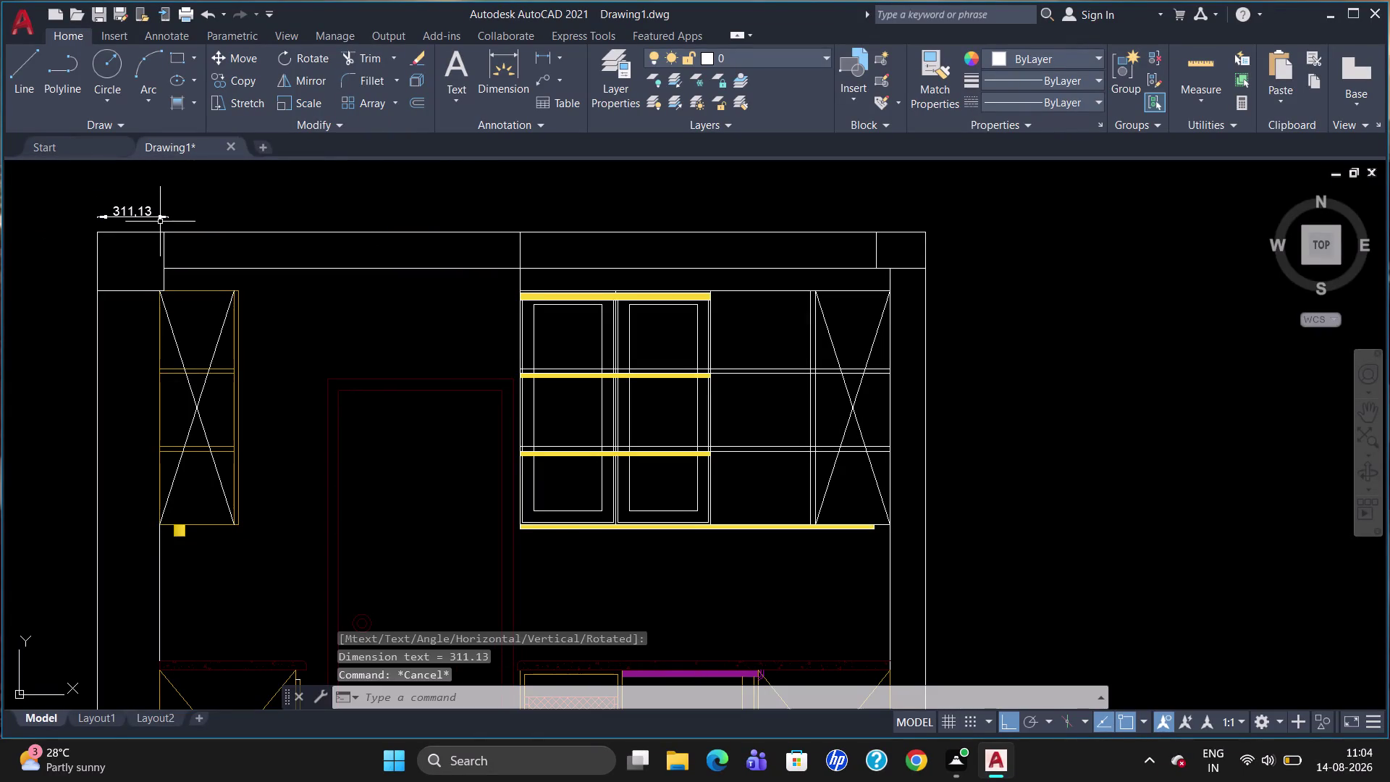
click(137, 210)
key(Delete)
Retry the DLI dimension to the corner block's inner edge and delete the wrong 311.13 result.
text(d)
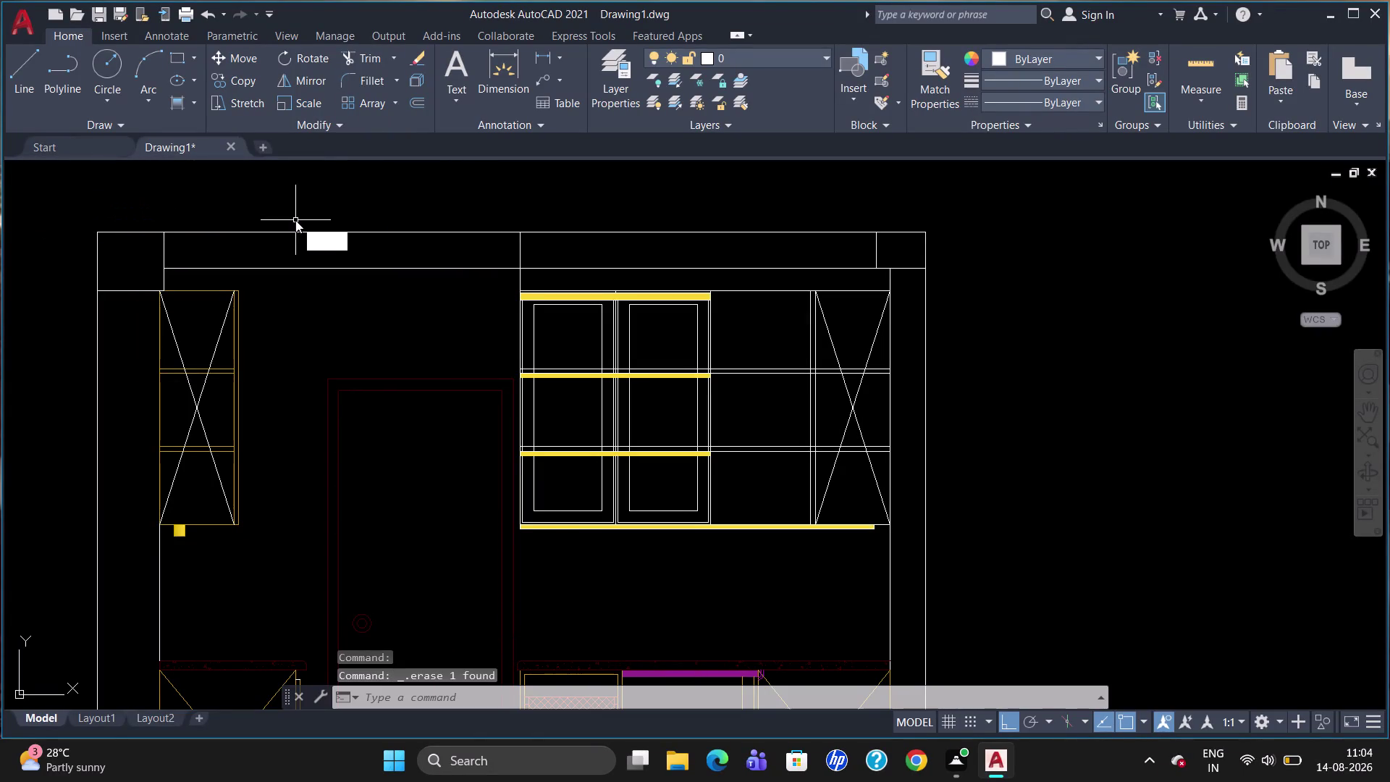
text(li)
key(Return)
click(97, 230)
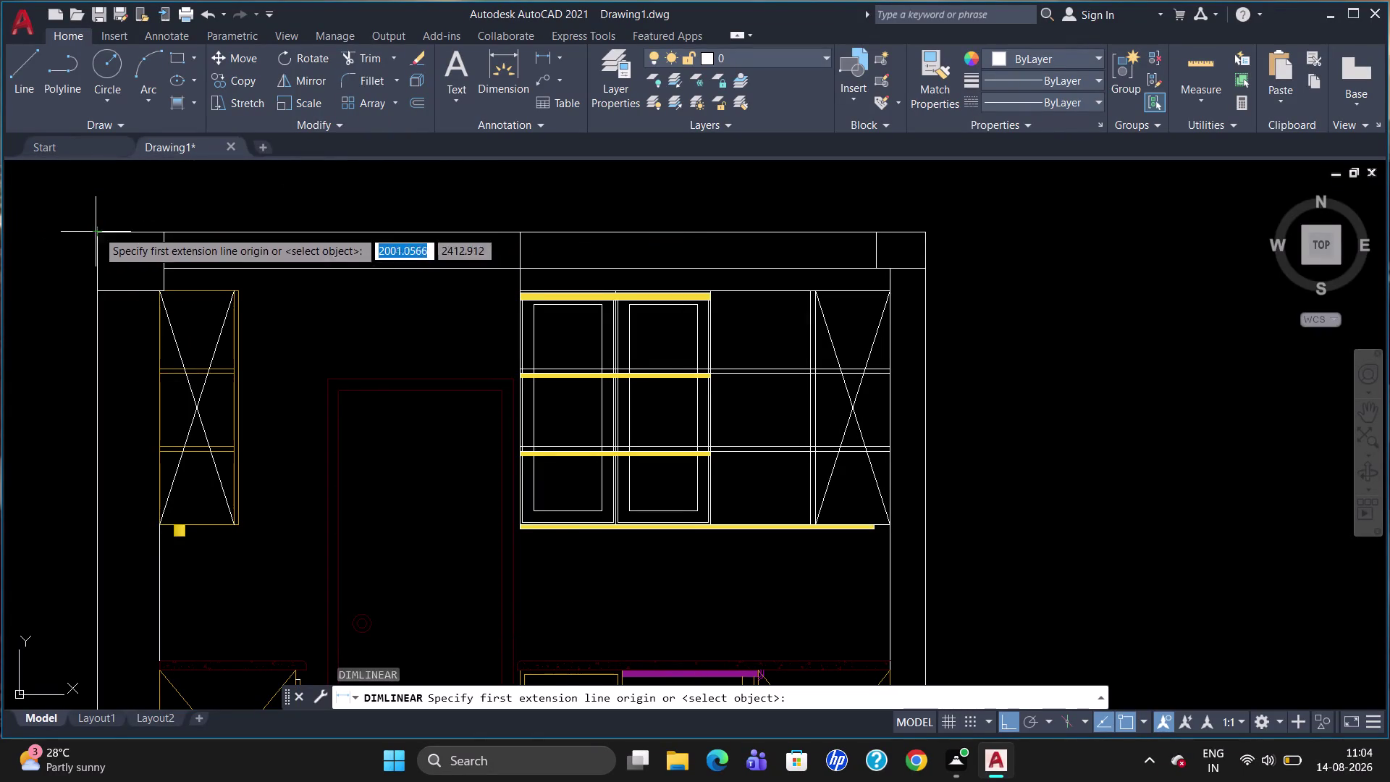
click(165, 243)
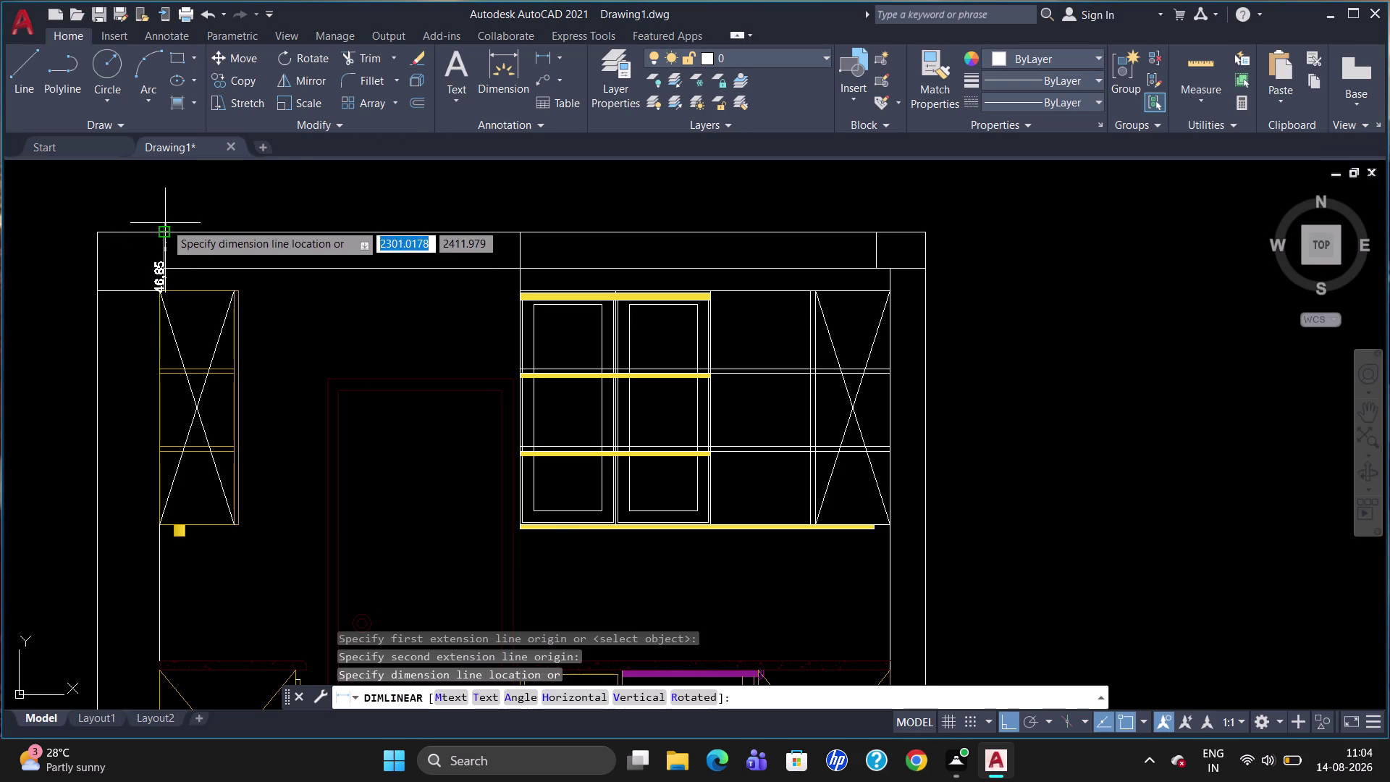
key(Escape)
text(dli)
key(Return)
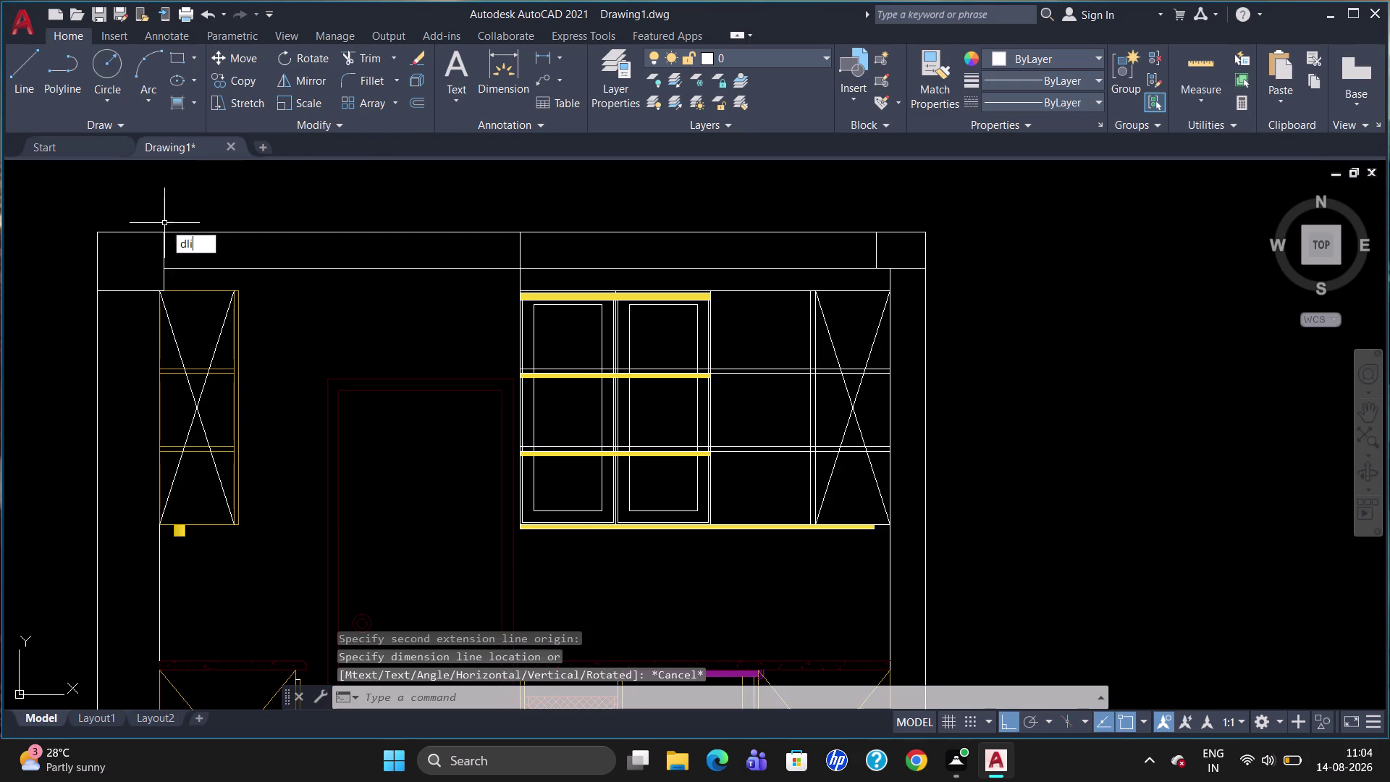
click(95, 232)
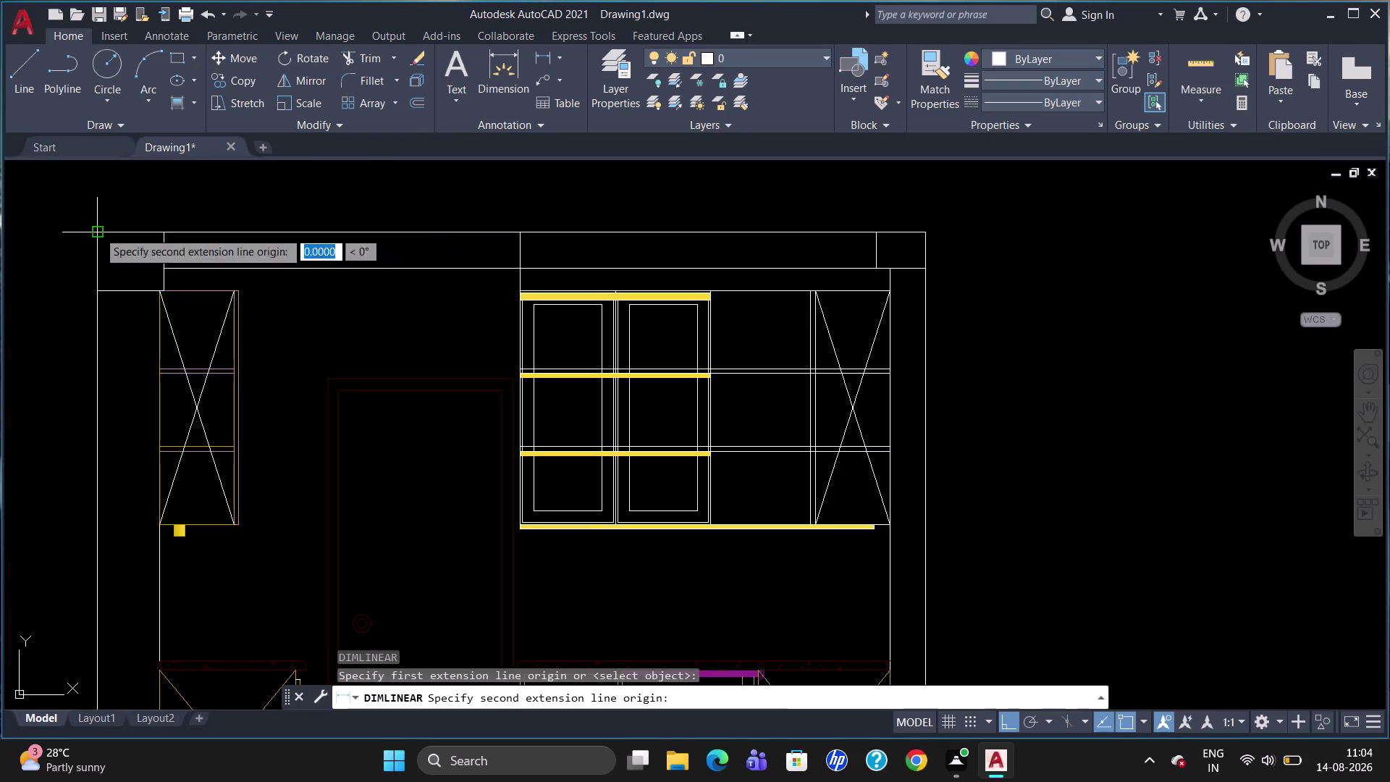
click(166, 239)
click(166, 220)
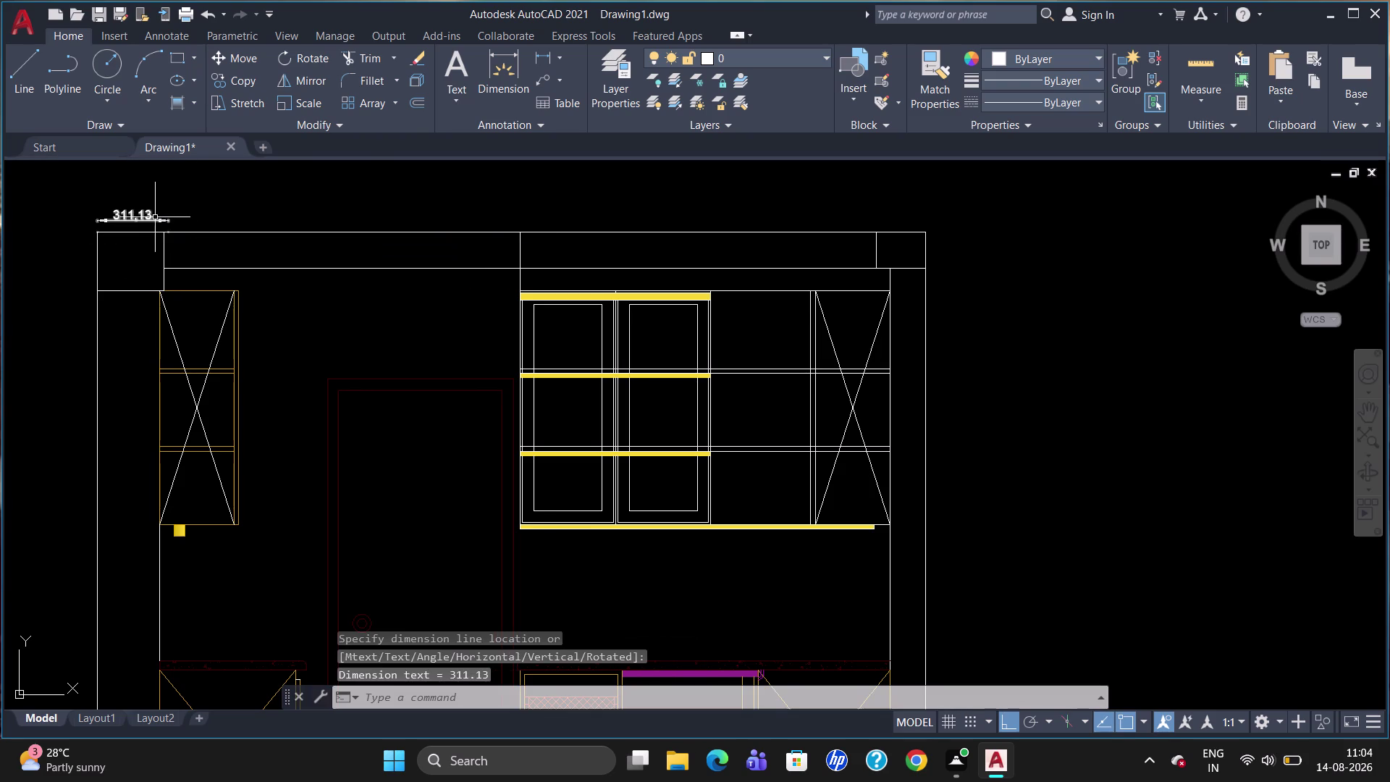
click(149, 216)
key(Delete)
Place the 294.89 width dimension above the top band's left corner block.
text(dli)
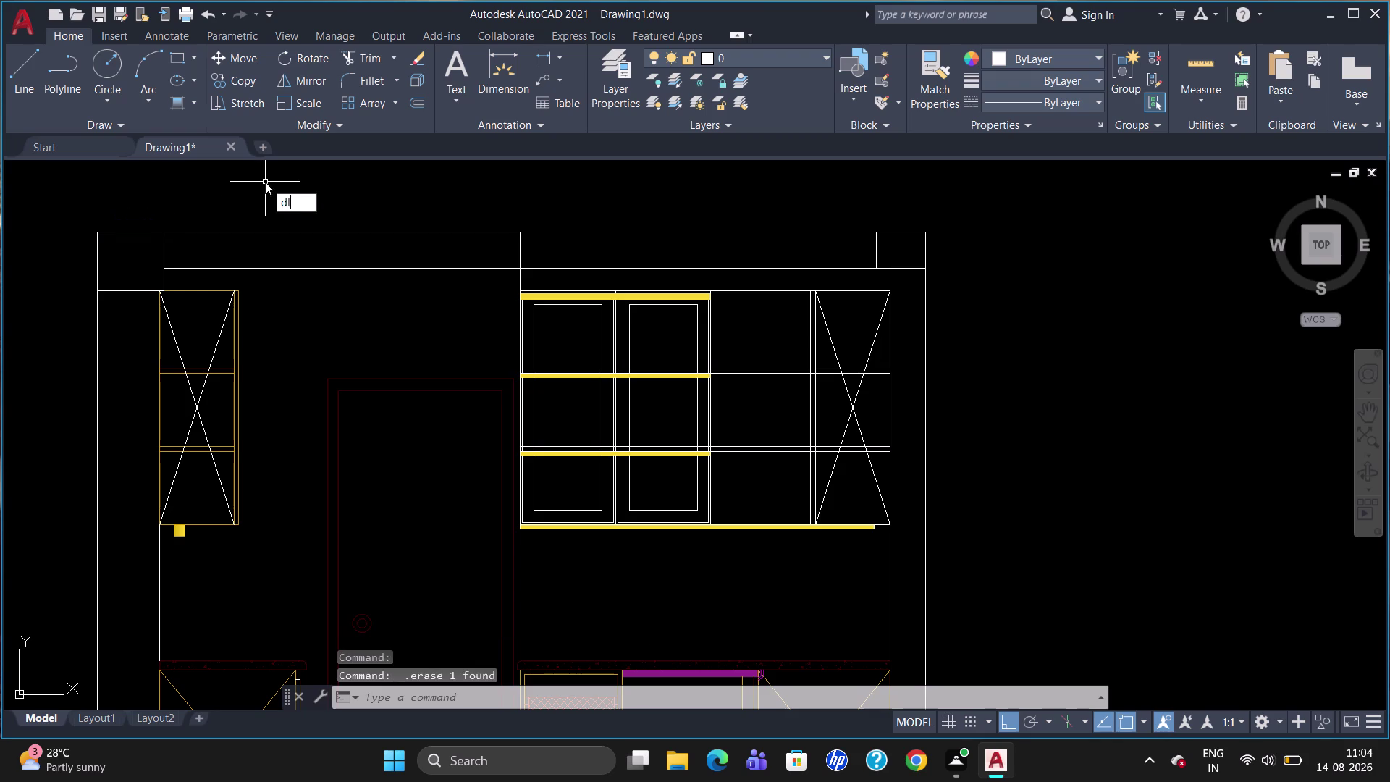
key(Return)
click(96, 236)
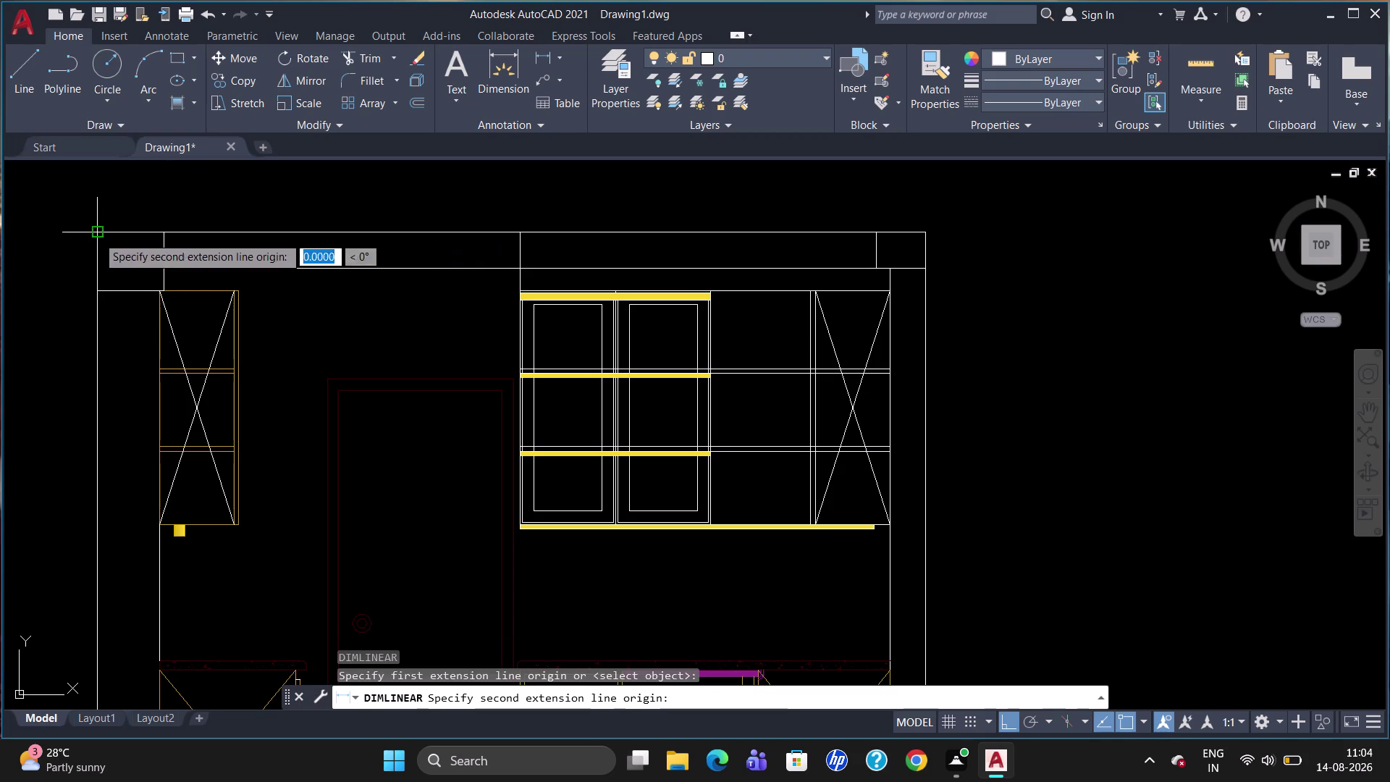
click(166, 232)
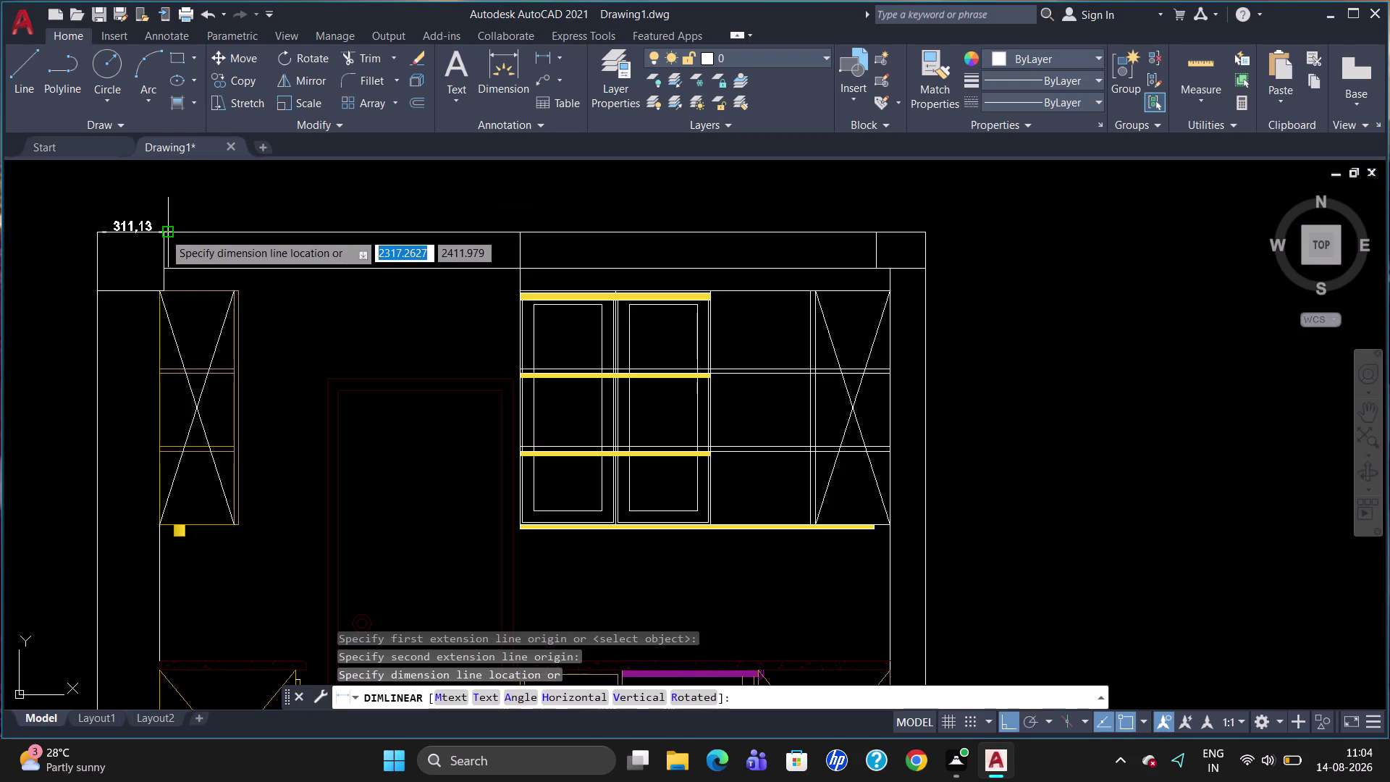
key(Escape)
text(dli)
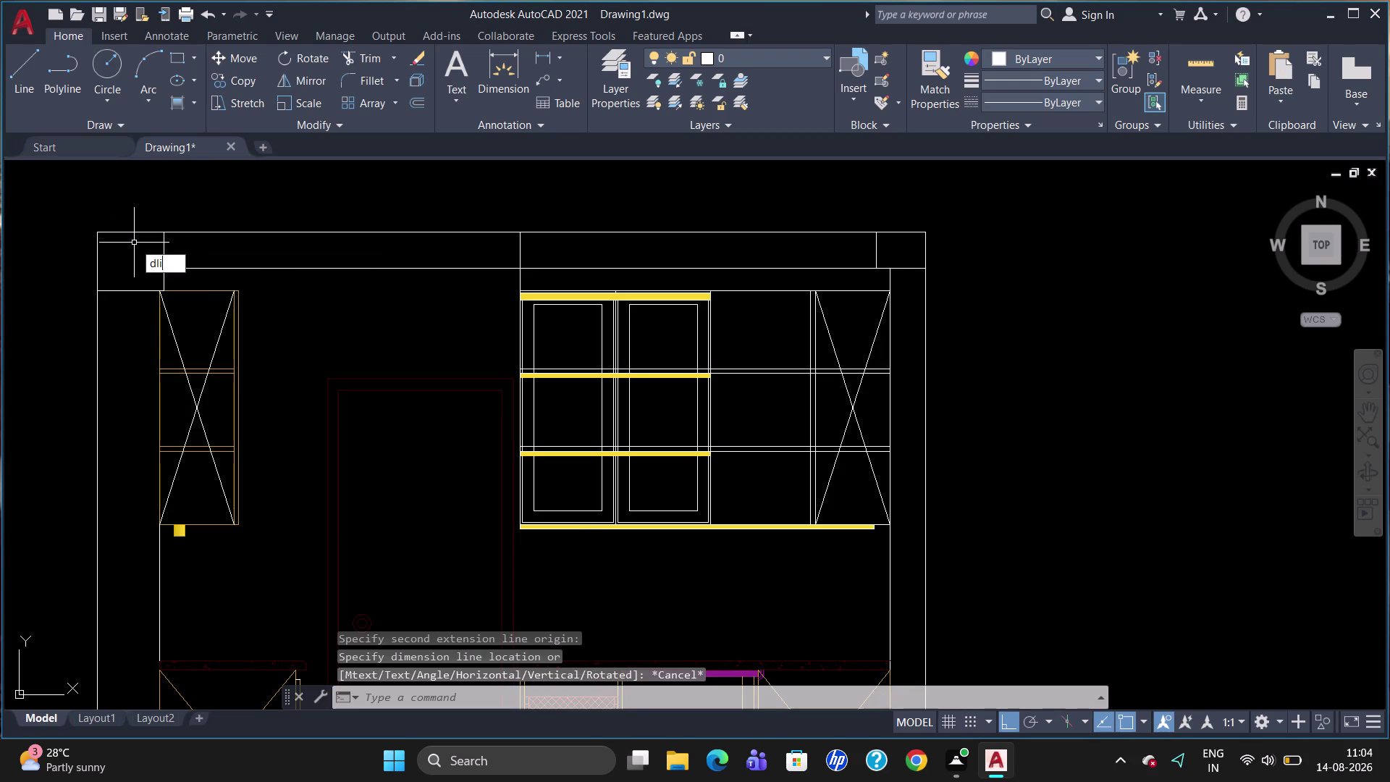
key(Return)
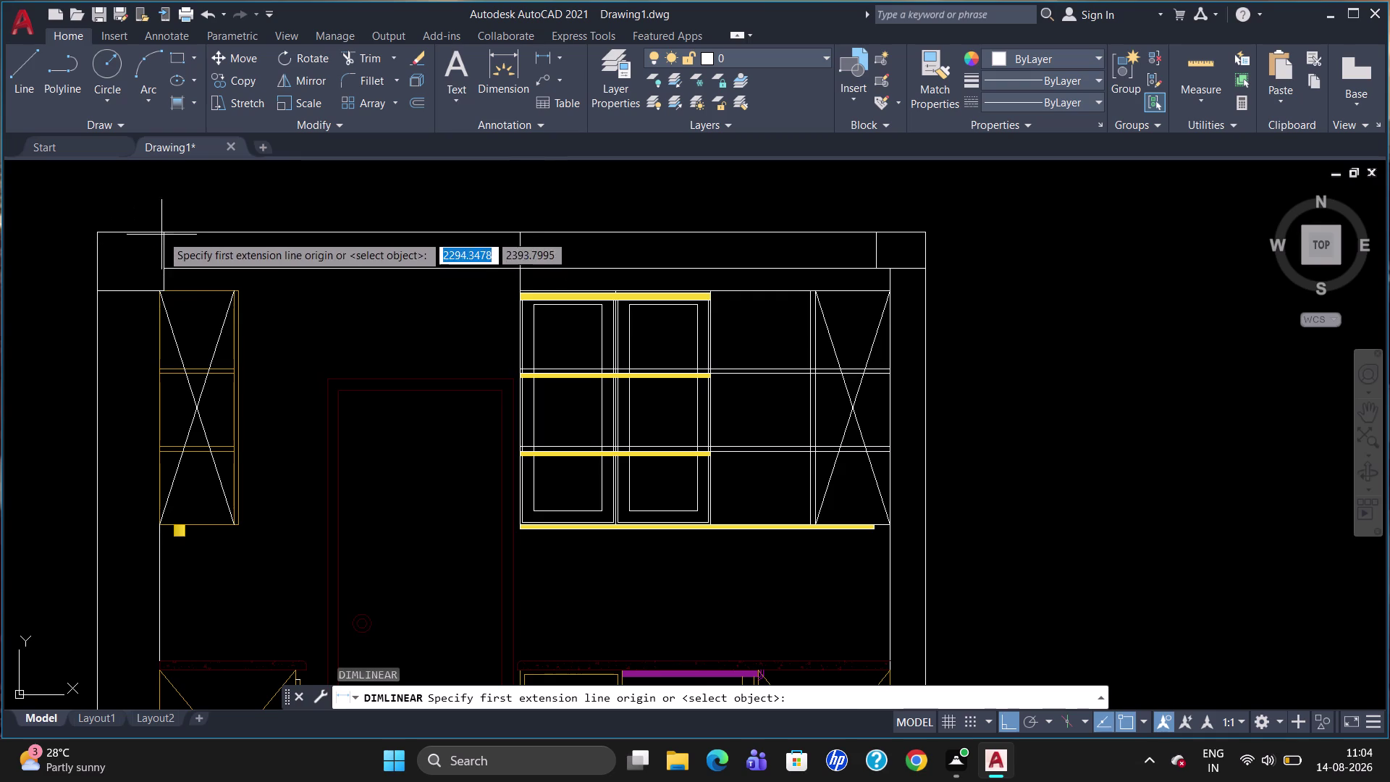
click(162, 233)
click(98, 229)
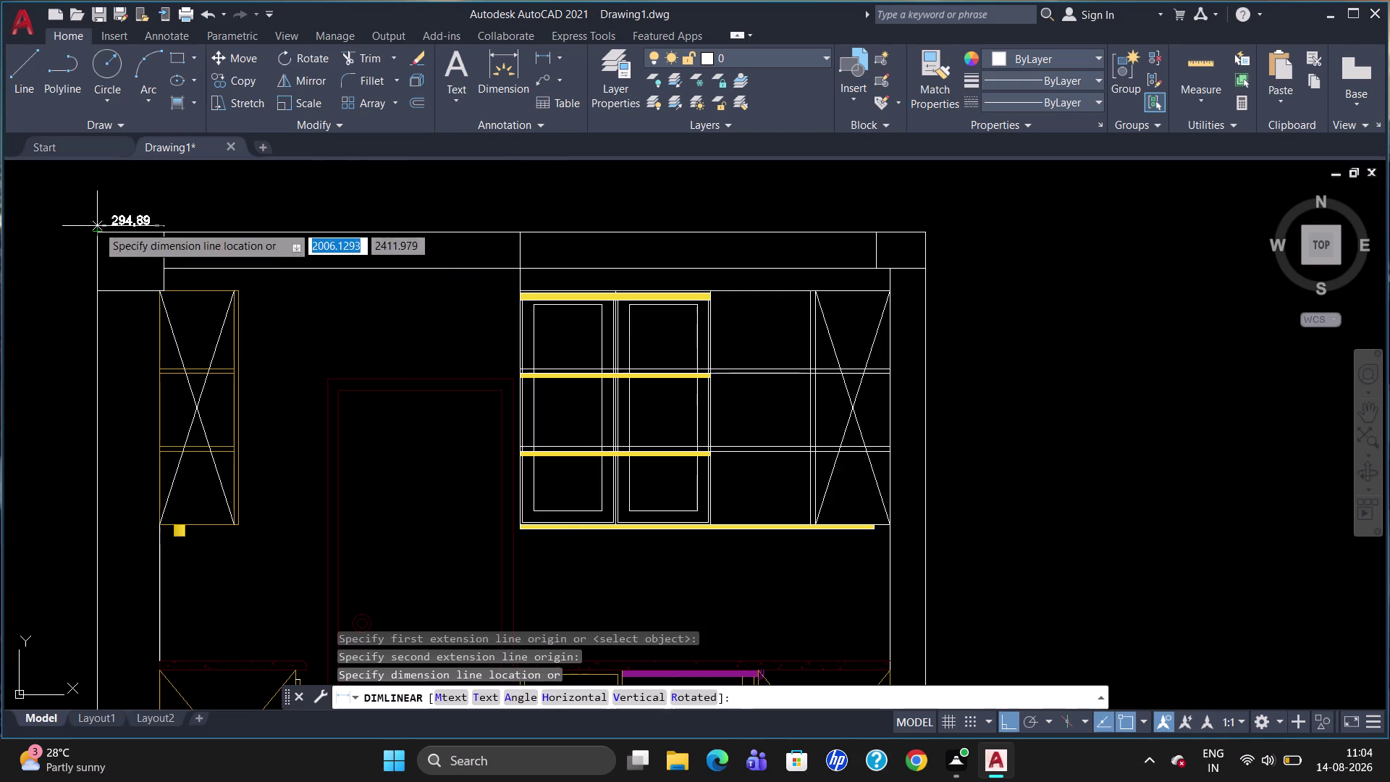
click(97, 220)
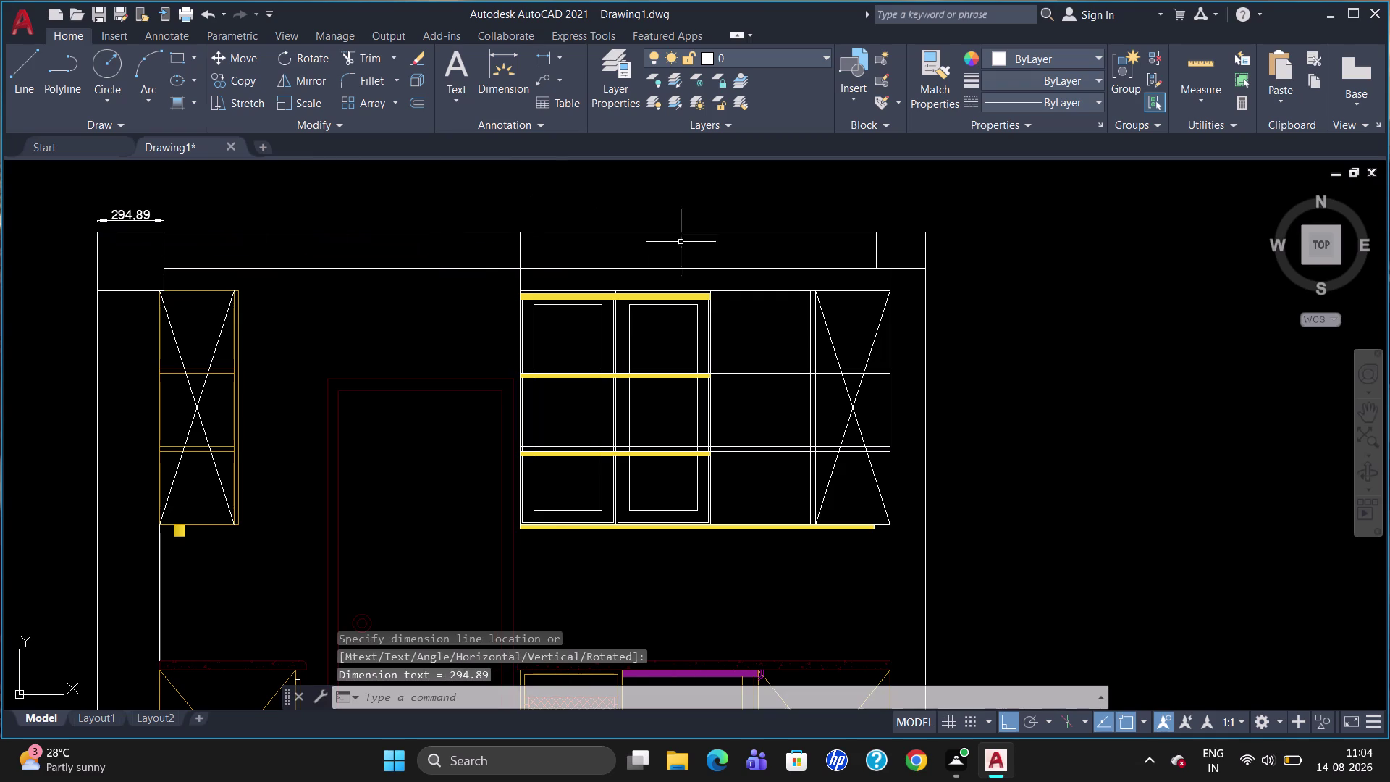
Draw a line 294.89 left from the frame's top-right corner, then down to the band's lower edge.
key(l)
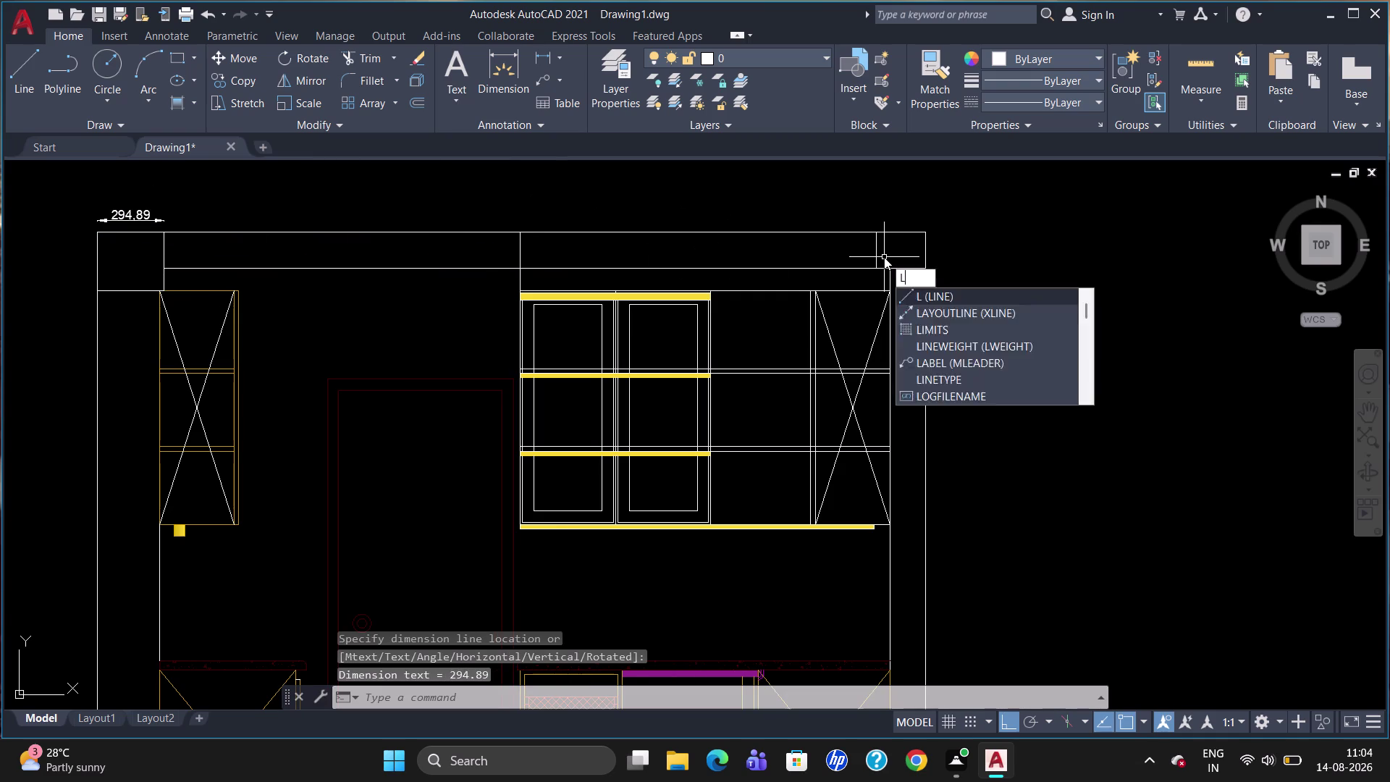
key(Return)
right_click(884, 257)
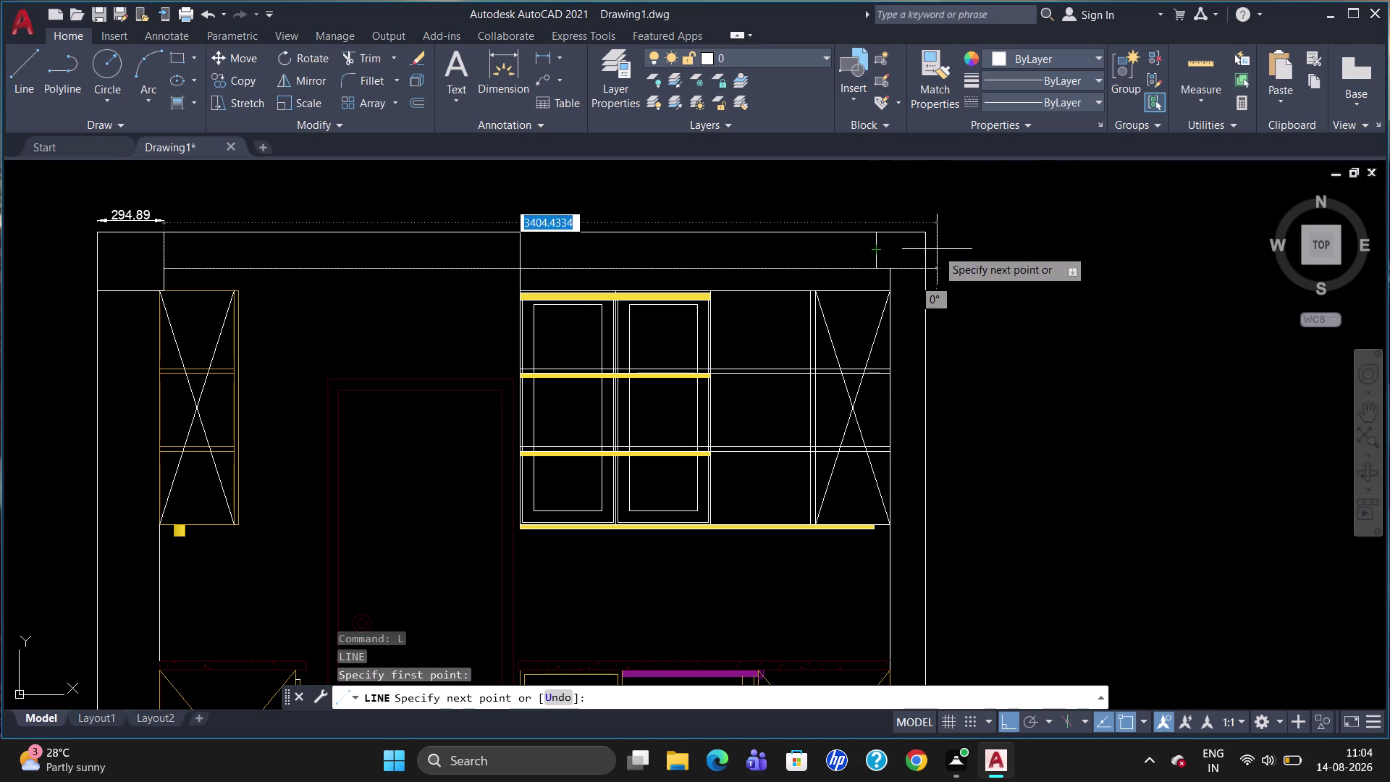
key(Escape)
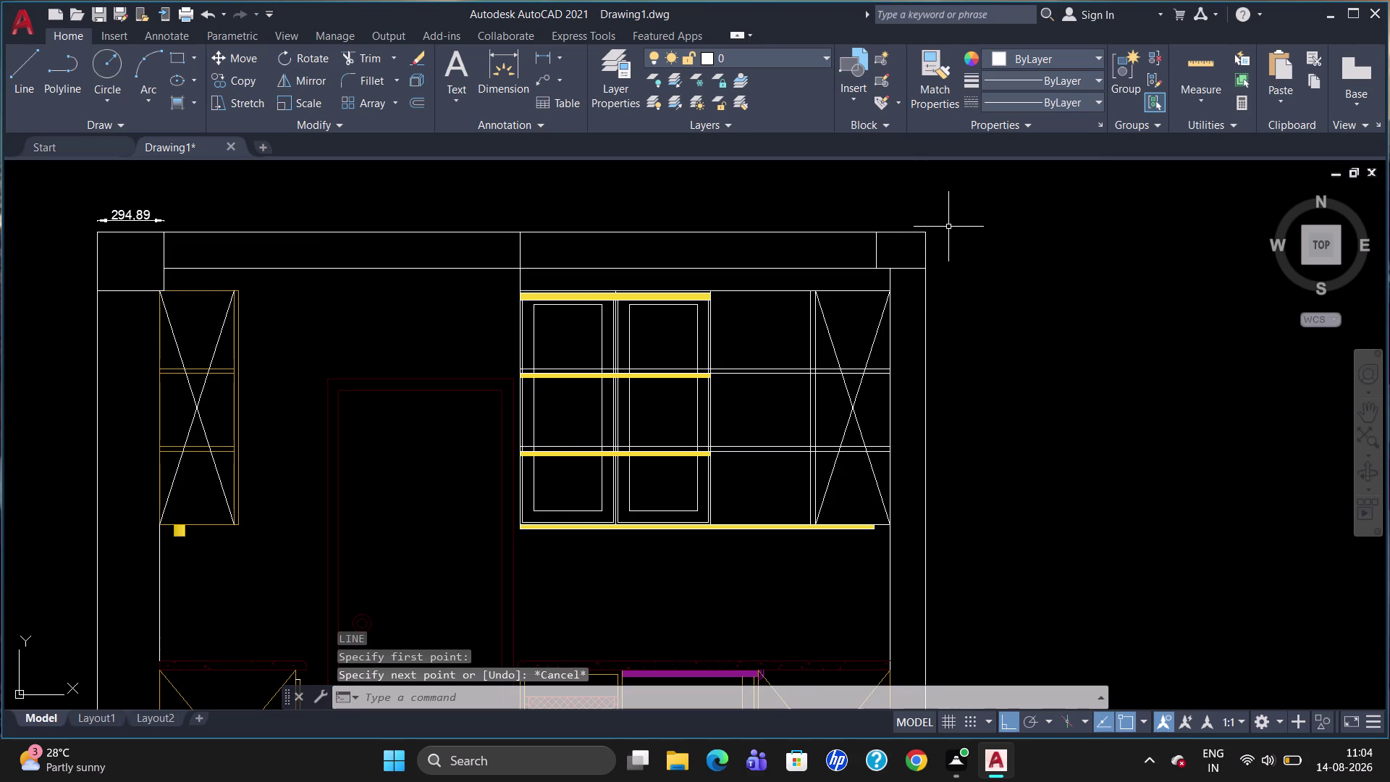
key(l)
key(Return)
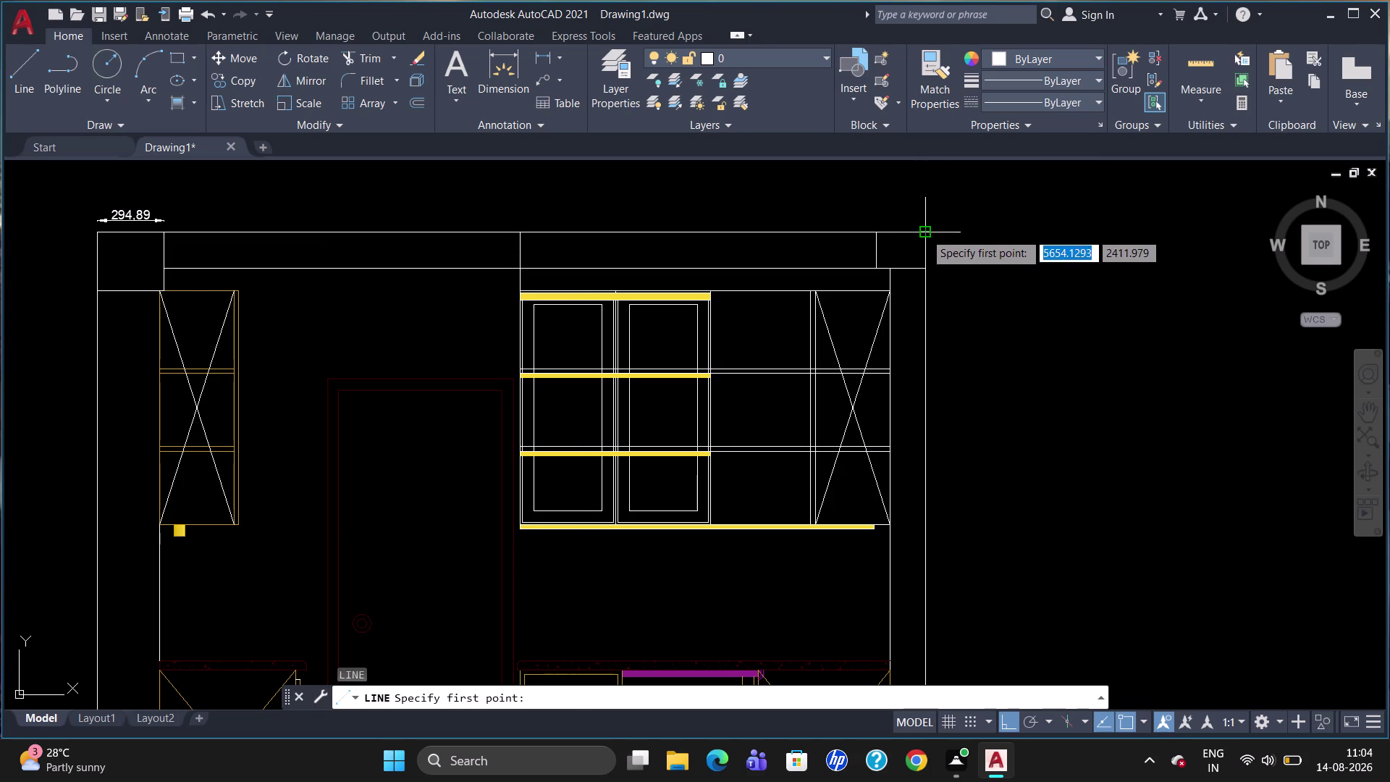
click(925, 232)
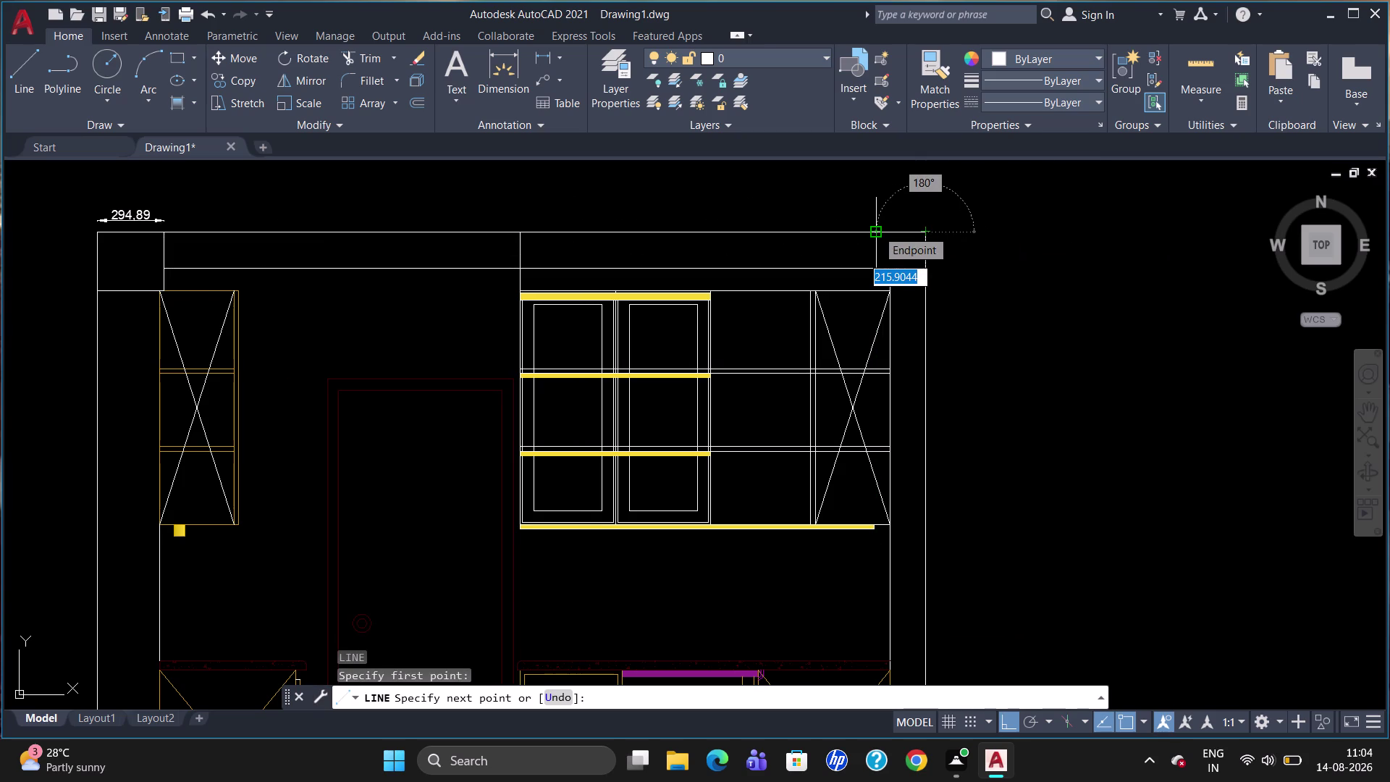
text(29)
text(4)
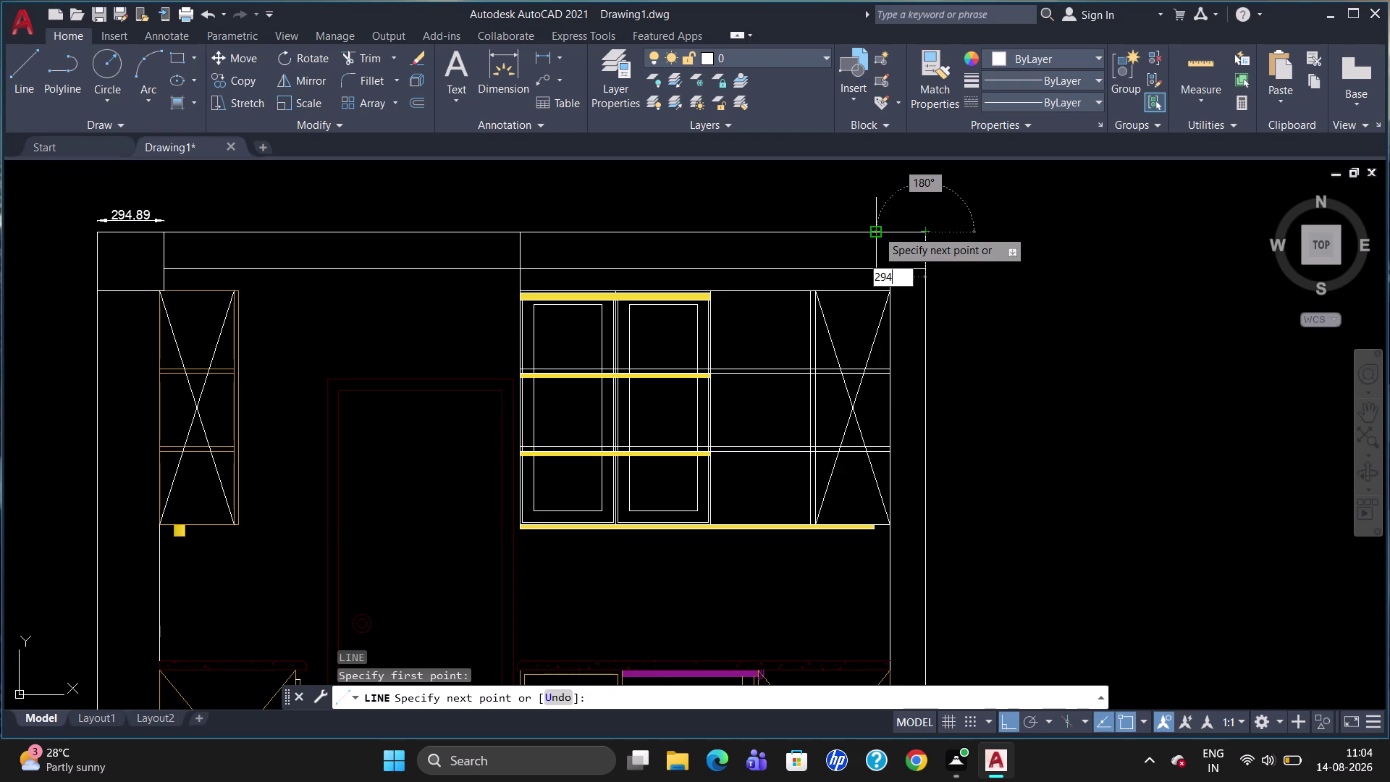
text(.)
text(8)
text(9)
key(Return)
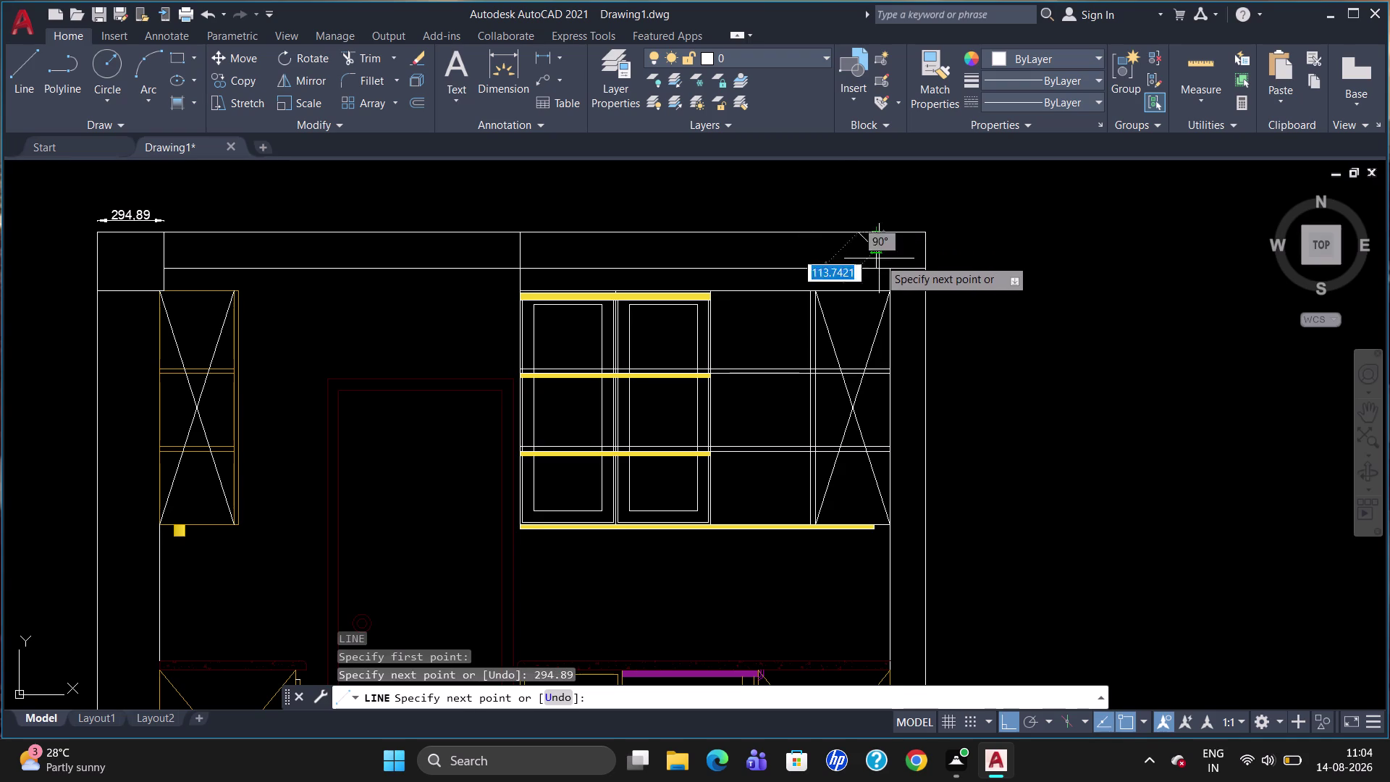
click(874, 270)
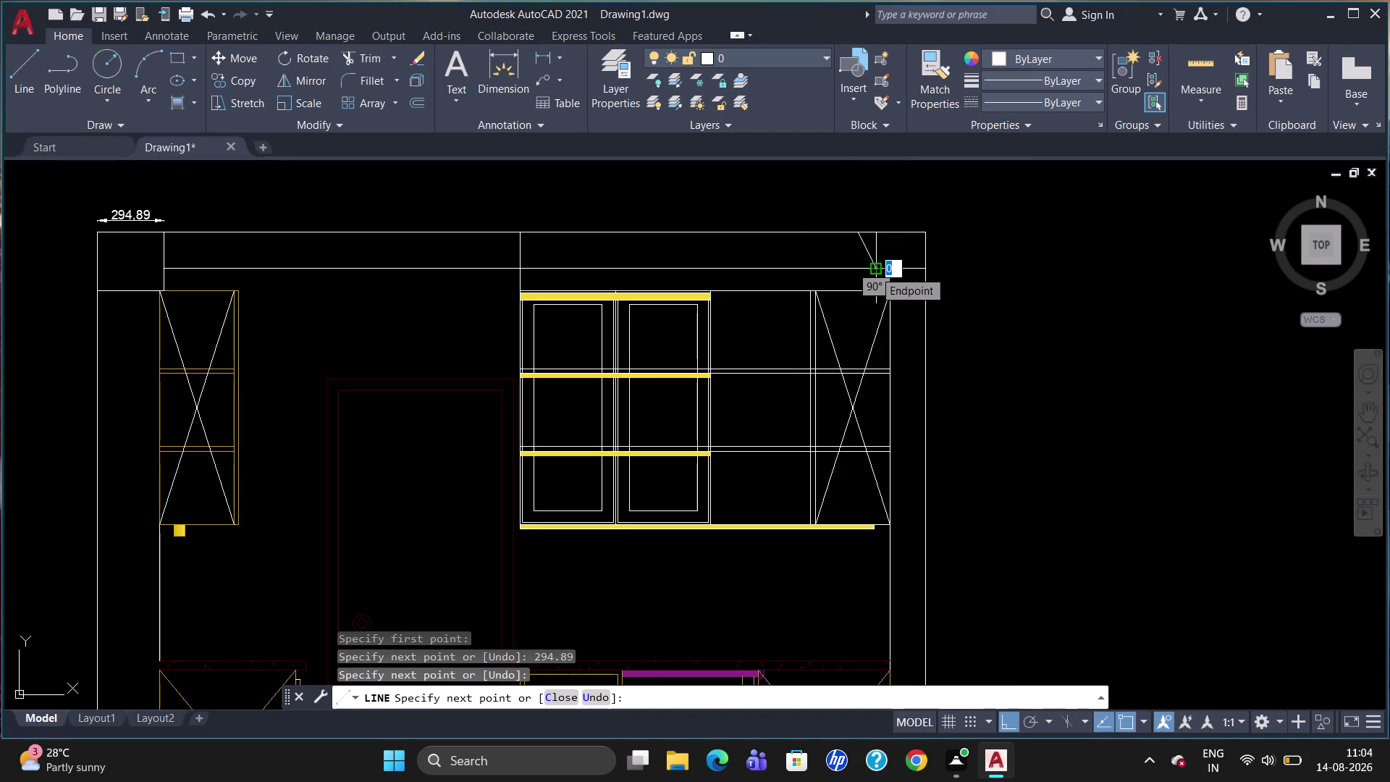
key(Escape)
Delete the misdrawn short vertical divider at the top right.
click(865, 246)
key(Delete)
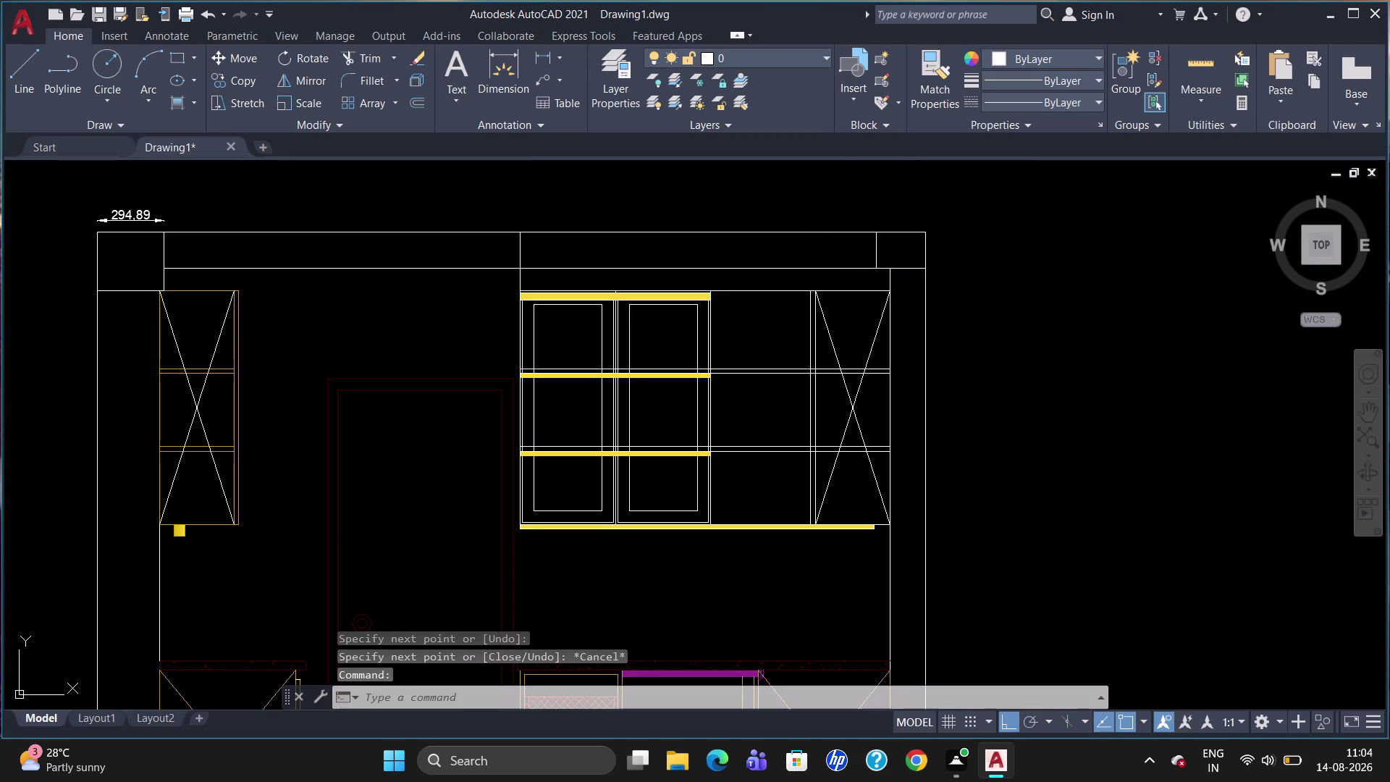
click(877, 249)
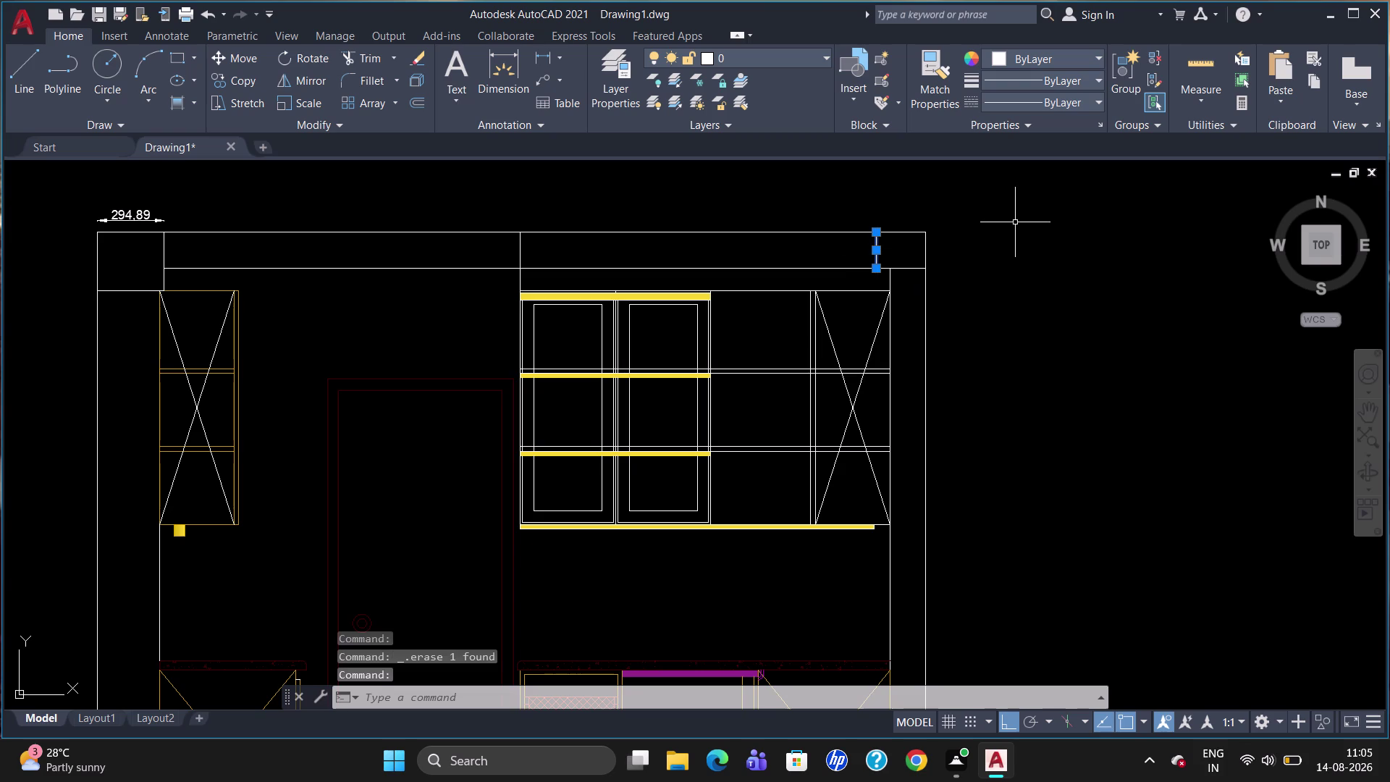
key(Delete)
Redraw the divider 294.89 left of the top-right corner, down to the band's lower edge.
key(l)
key(Return)
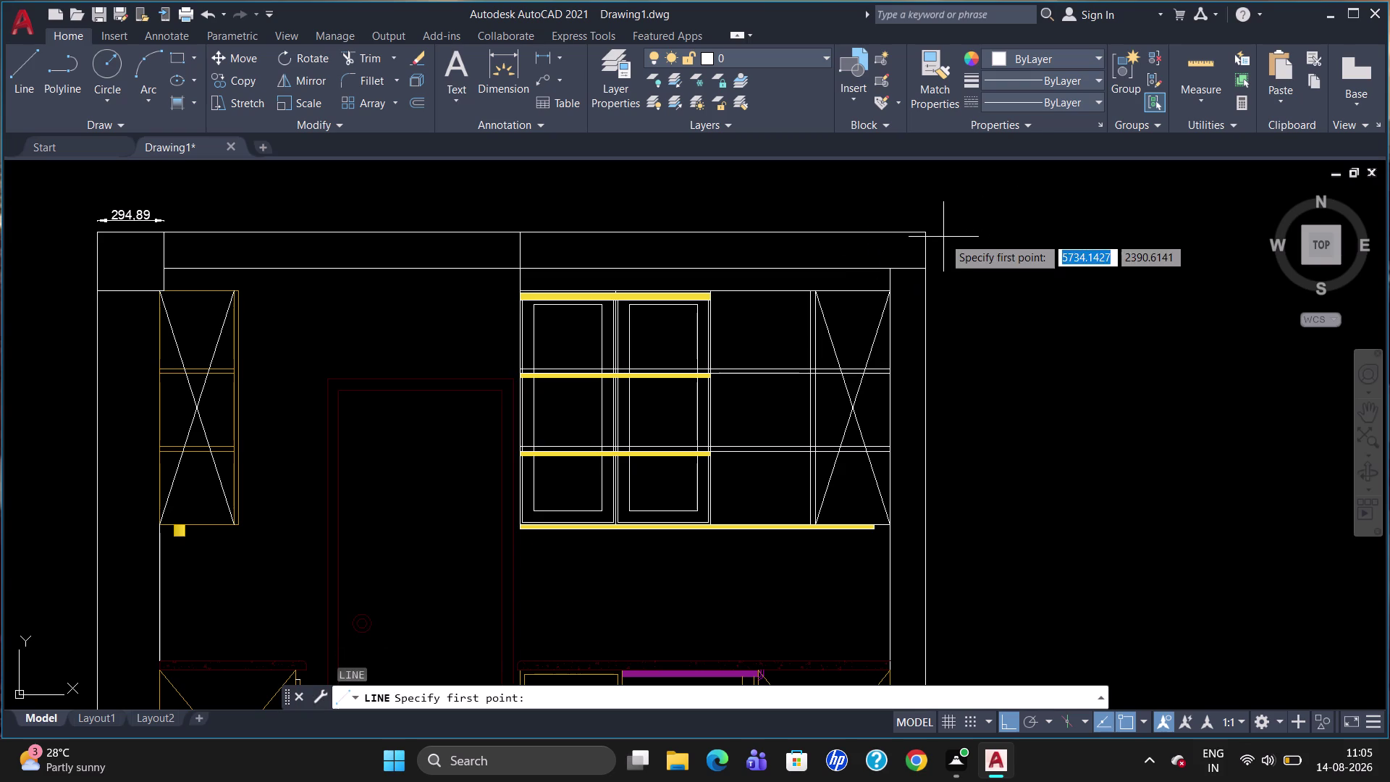
click(924, 230)
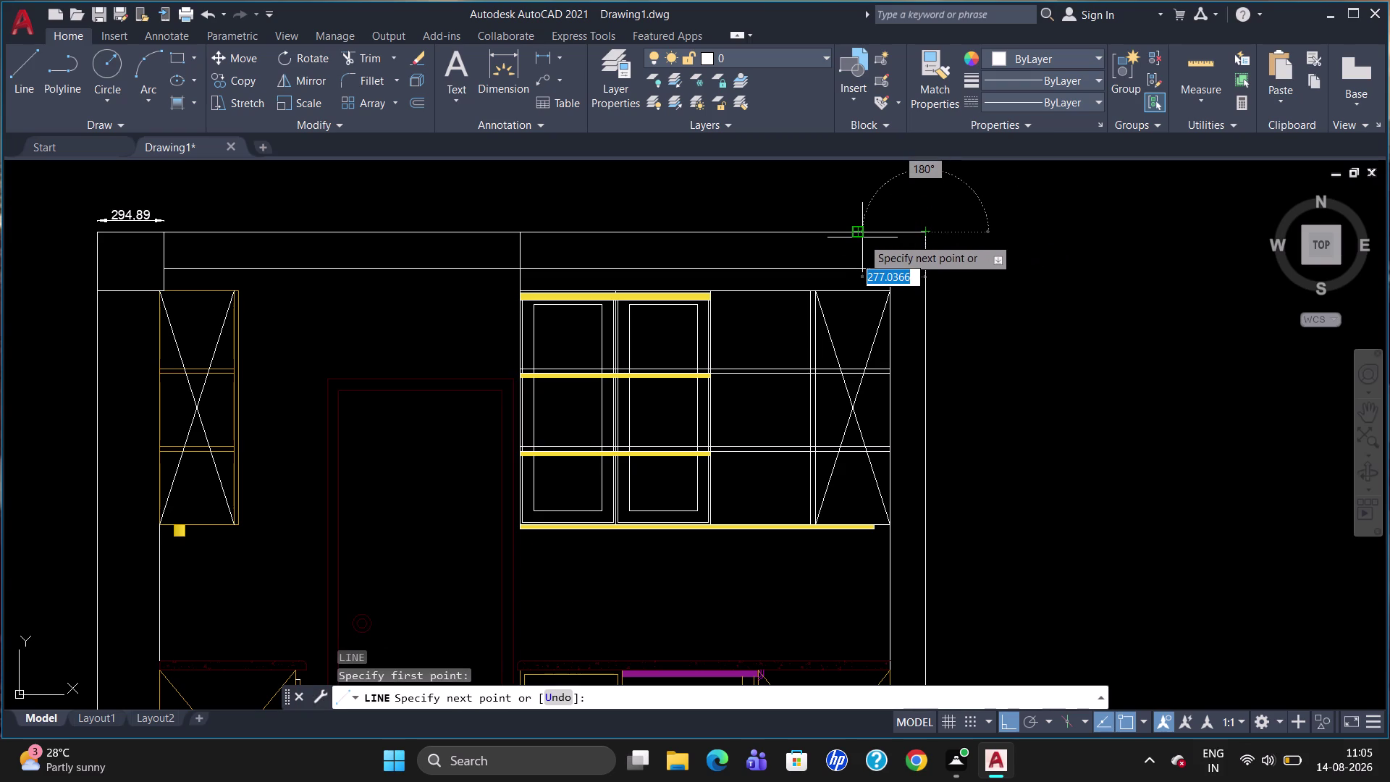
key(2)
text(94)
text(.)
text(8)
text(9)
key(Return)
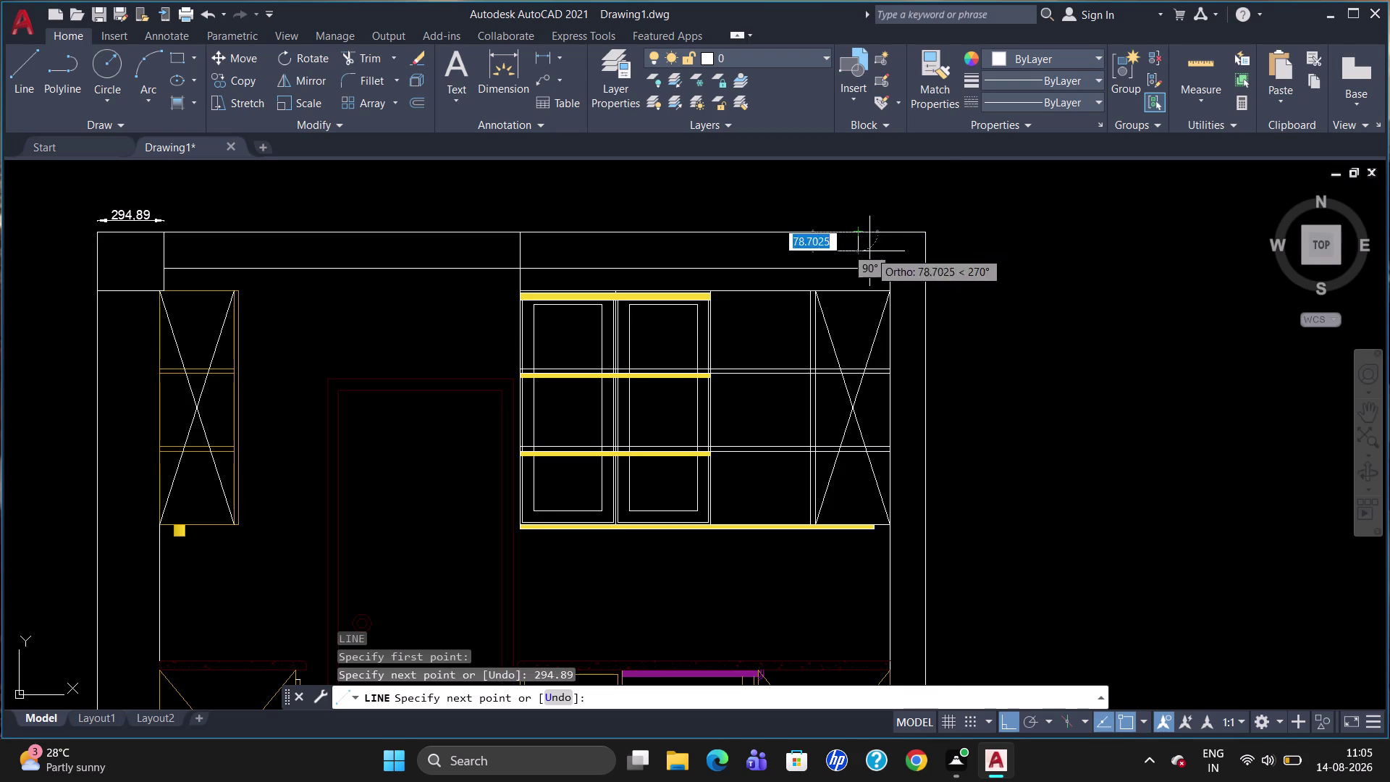
click(863, 268)
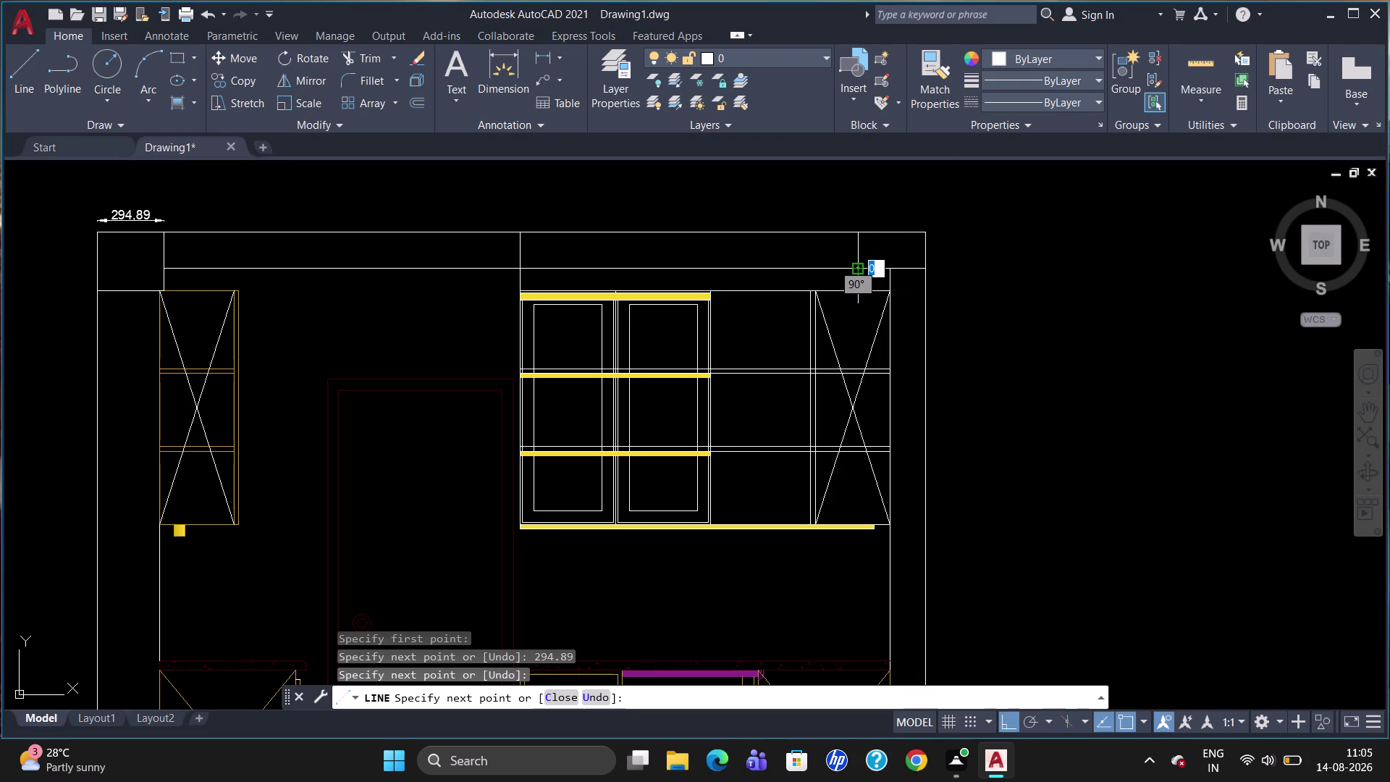
key(Escape)
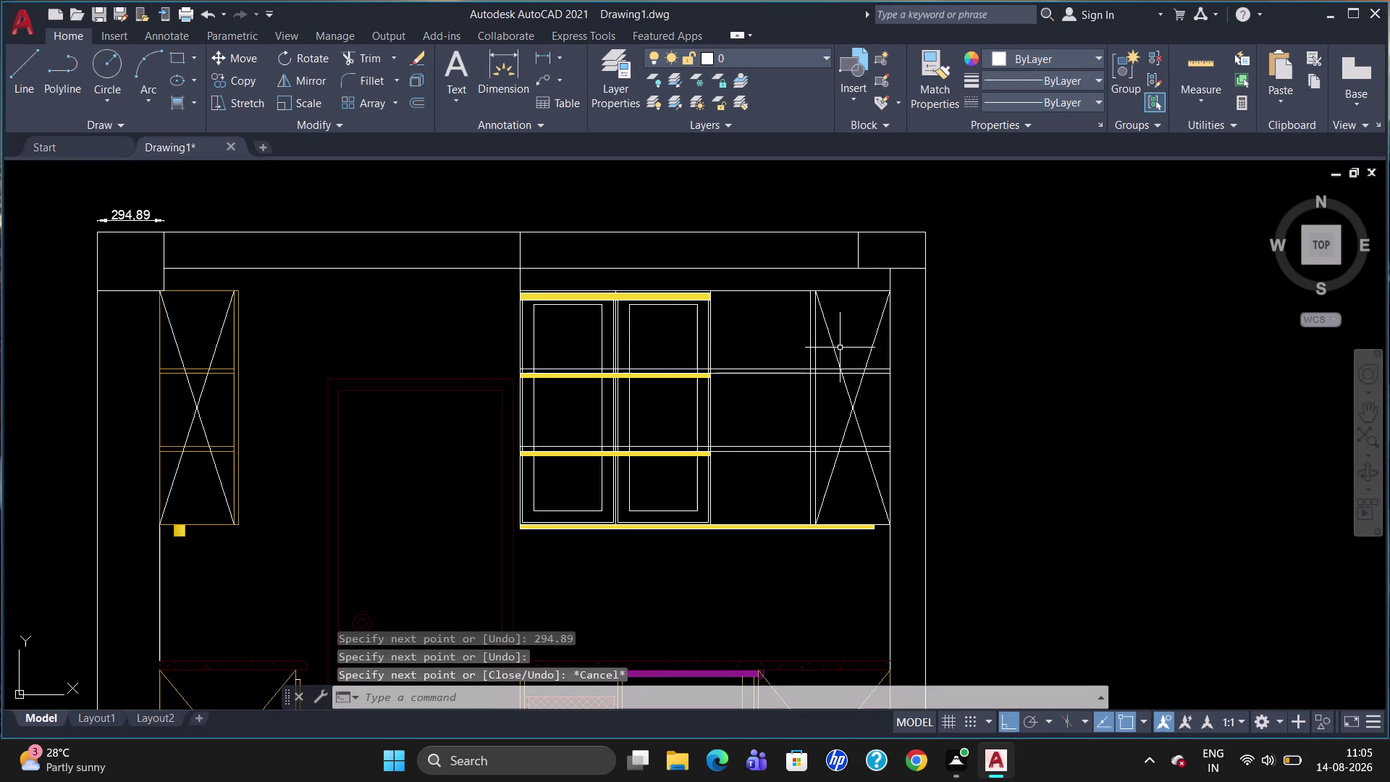
scroll(down, 3)
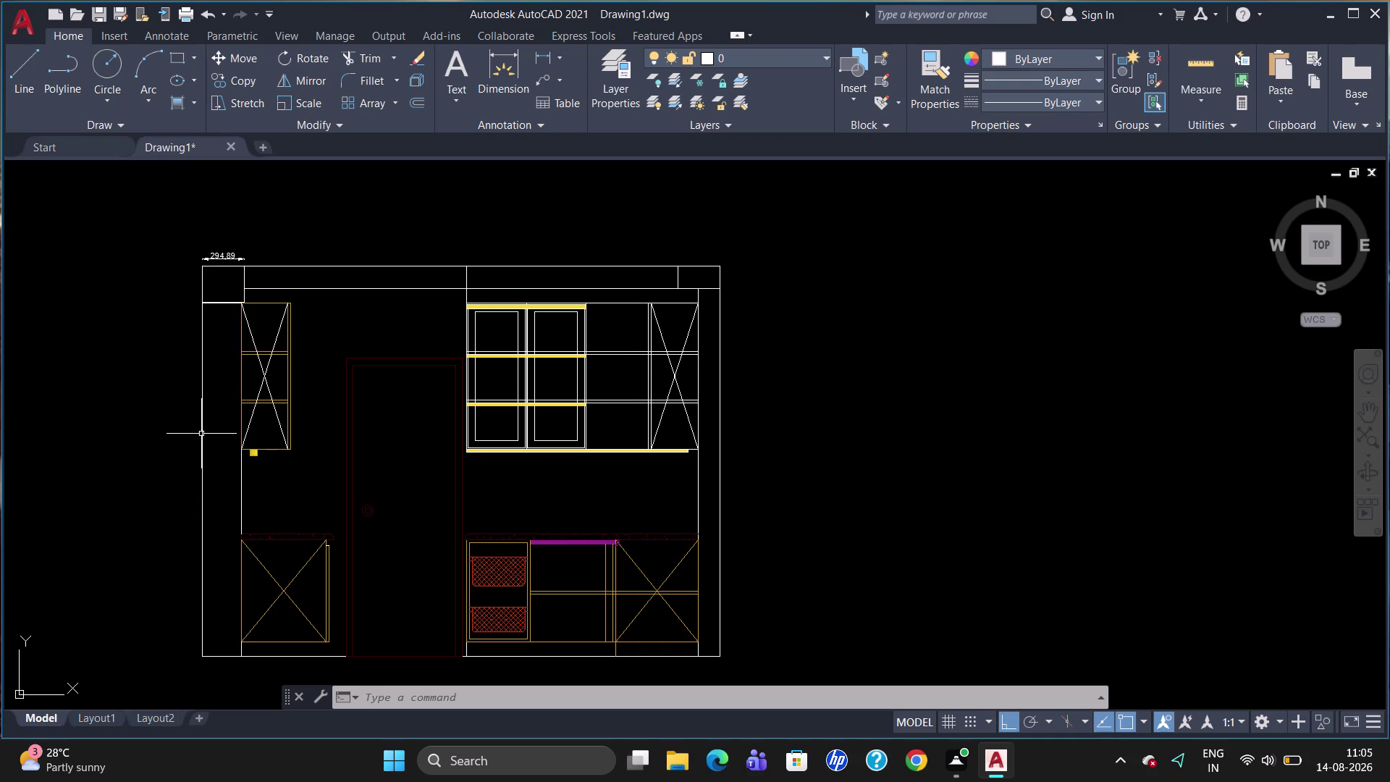
Select the top band's lower edge, right corner divider and top edge.
click(323, 288)
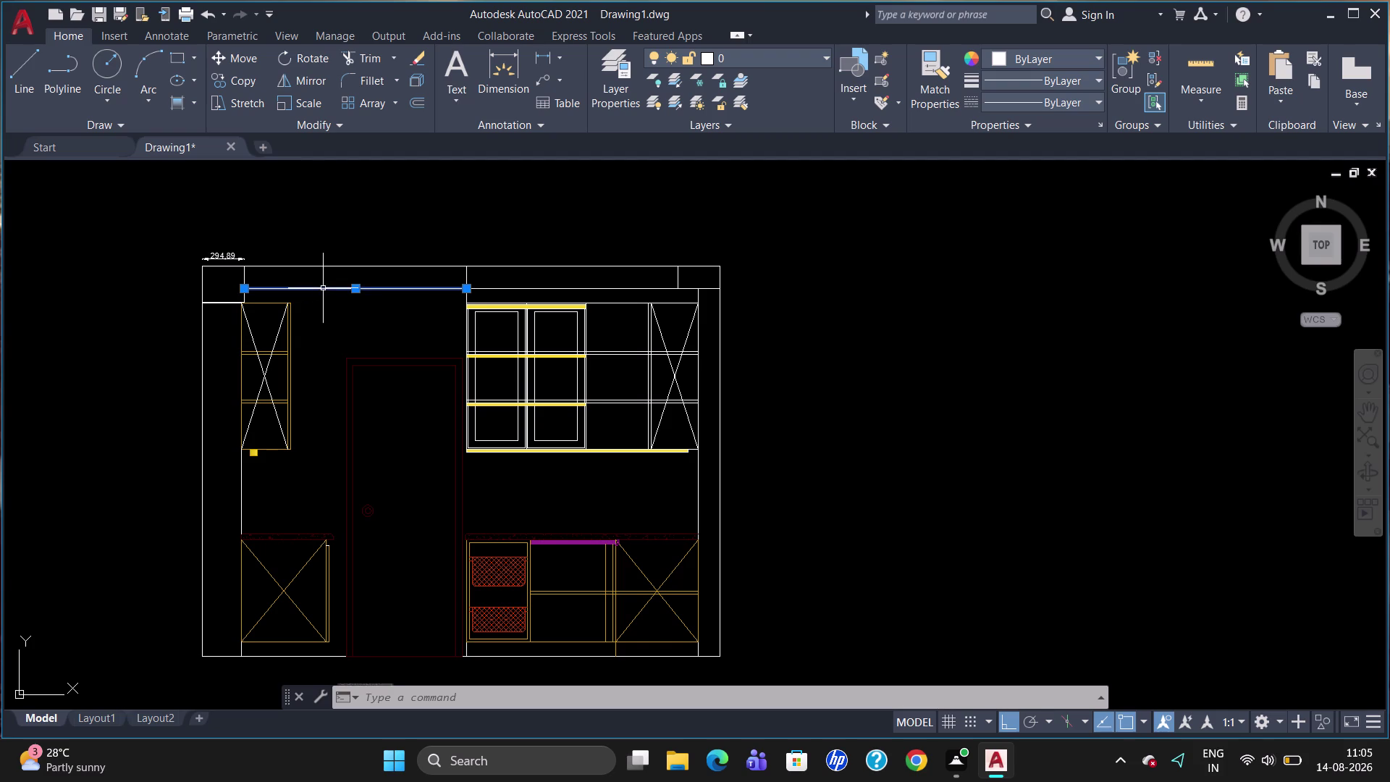
click(572, 287)
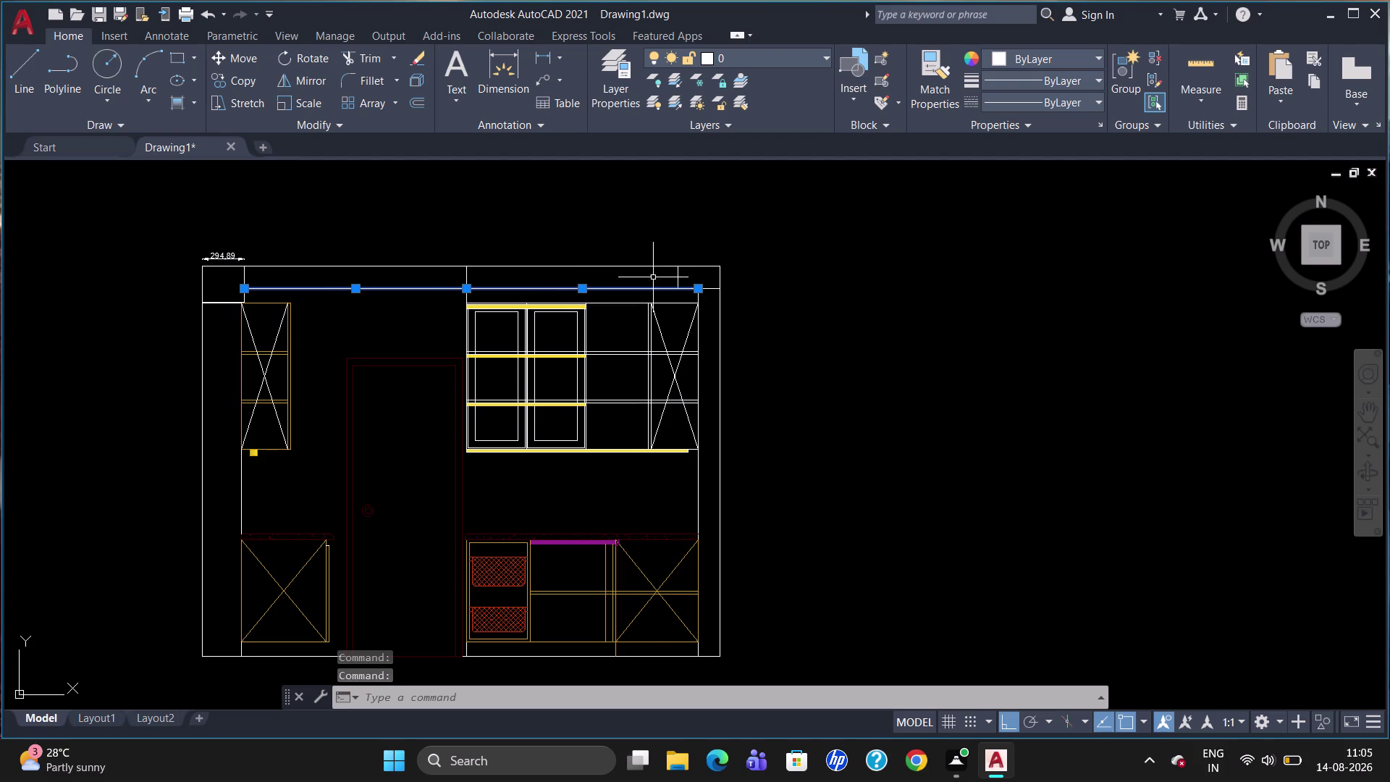
click(679, 278)
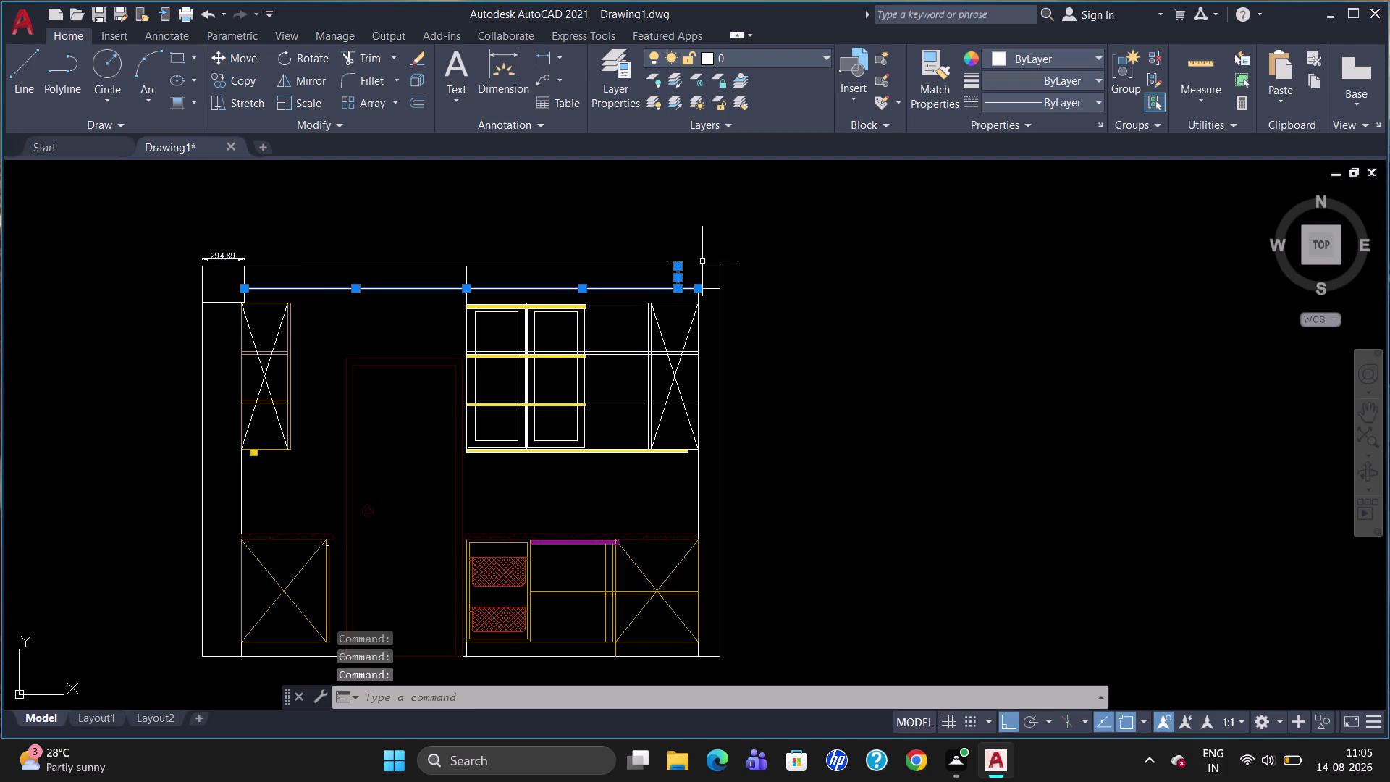
click(702, 262)
click(703, 266)
click(703, 266)
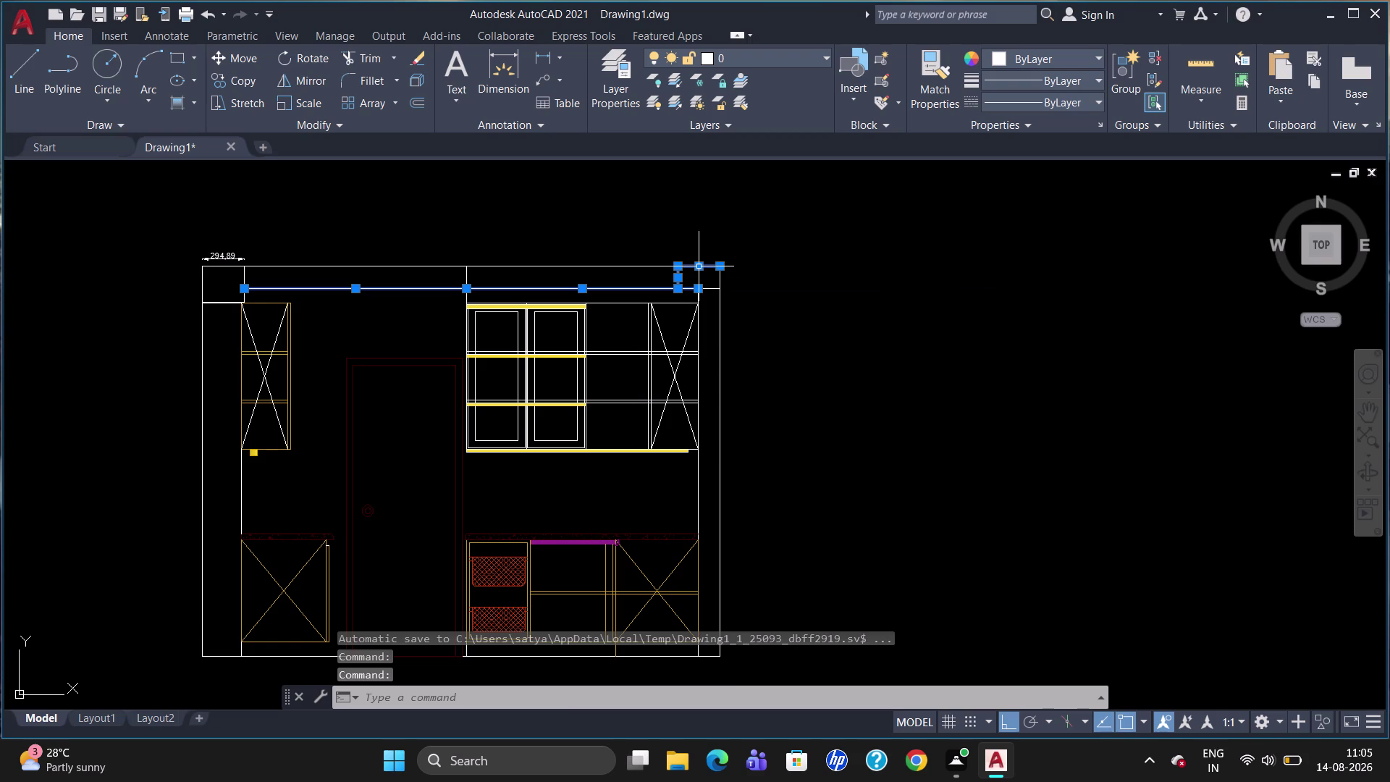
click(566, 268)
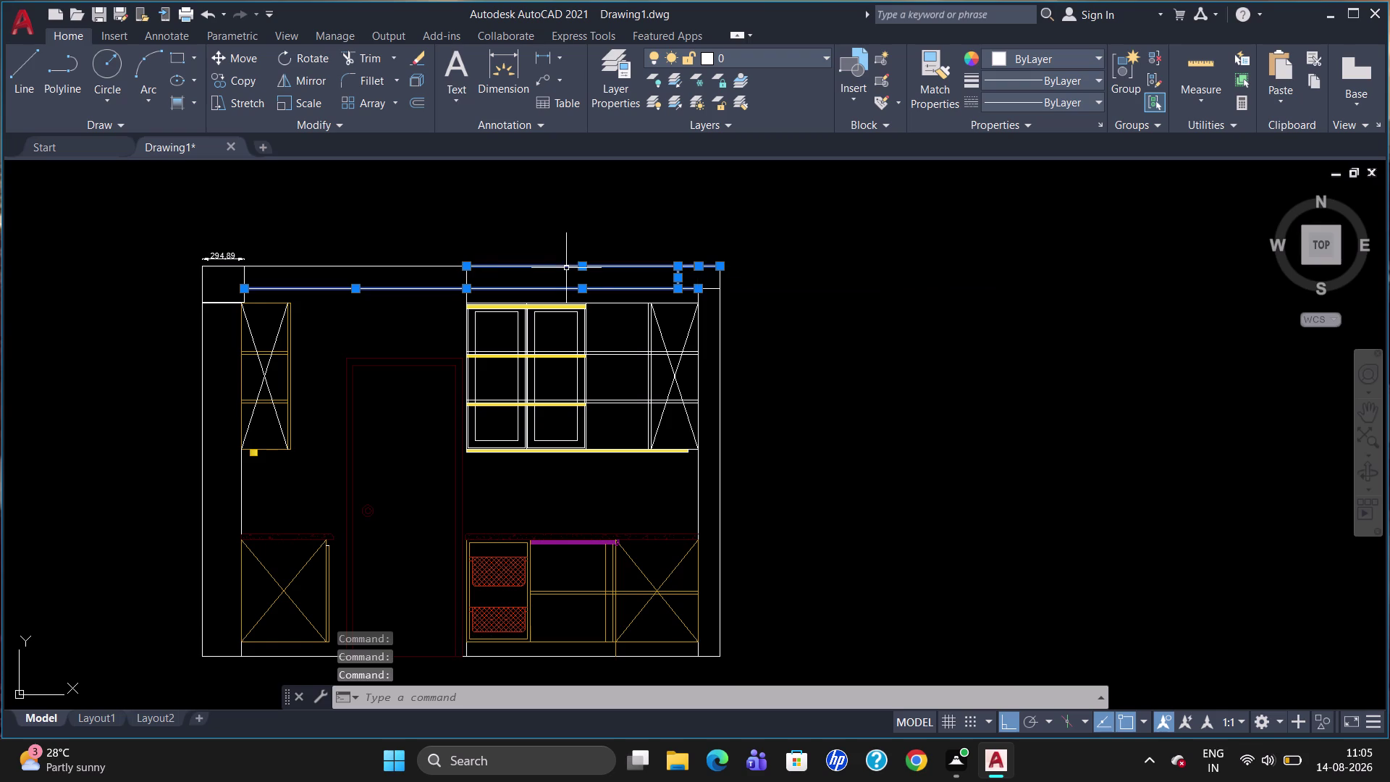
Add the remaining band lines and the short corner line, then show the layer list.
click(411, 265)
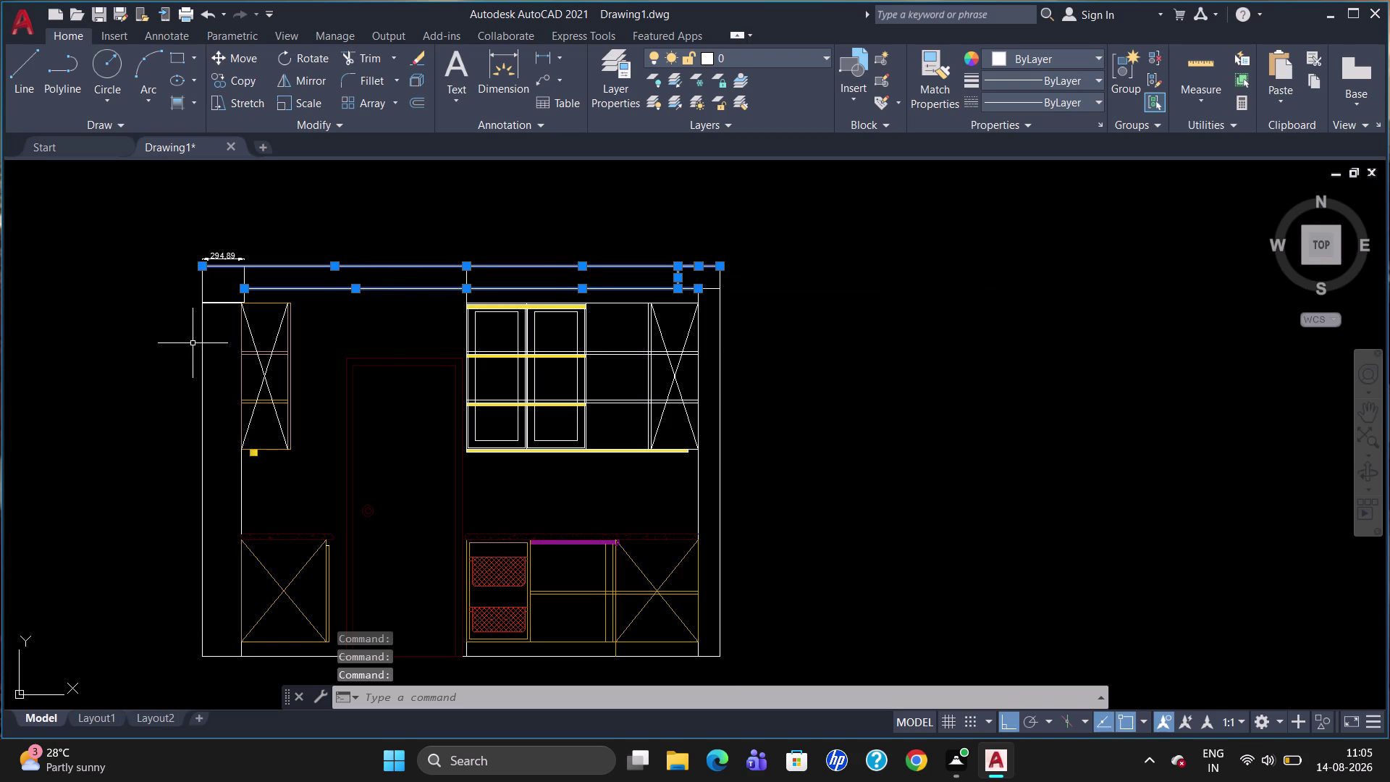
click(217, 301)
click(246, 277)
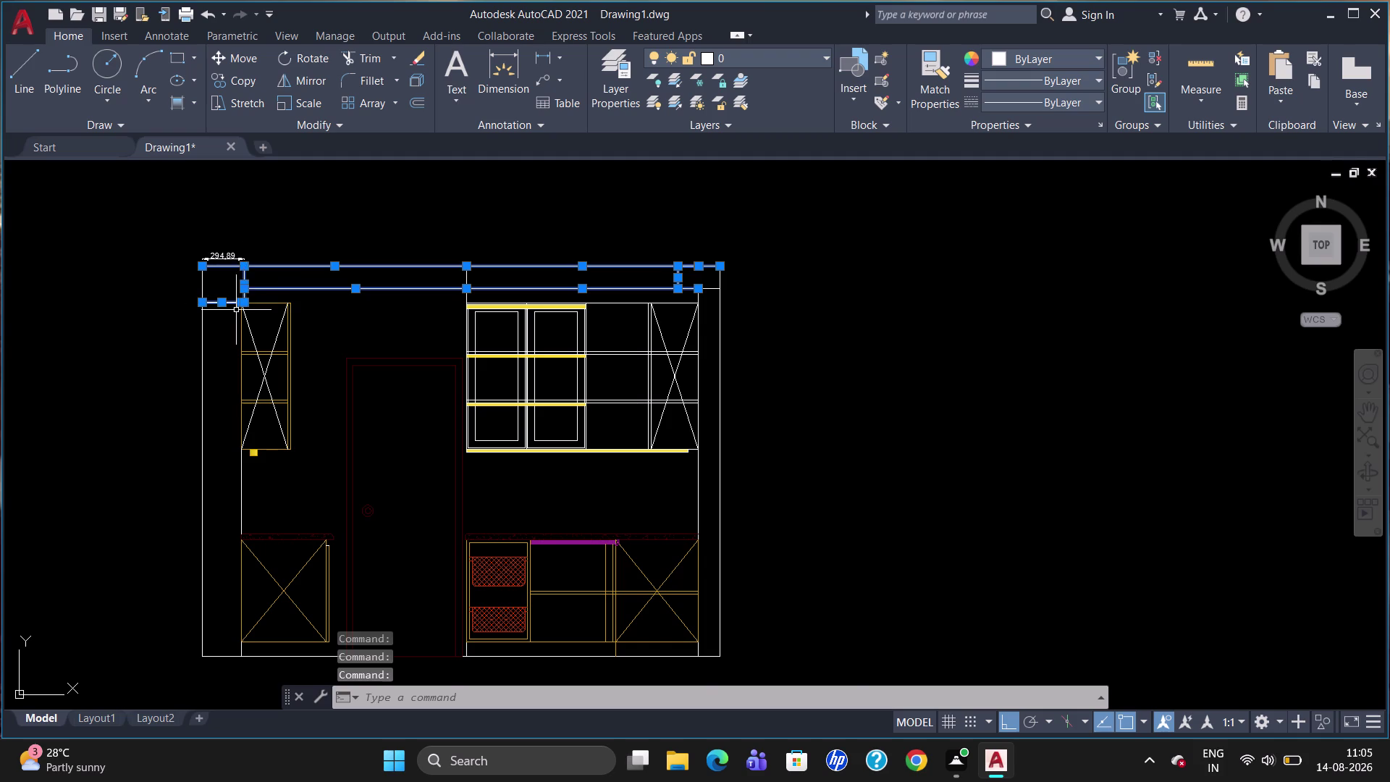
scroll(up, 3)
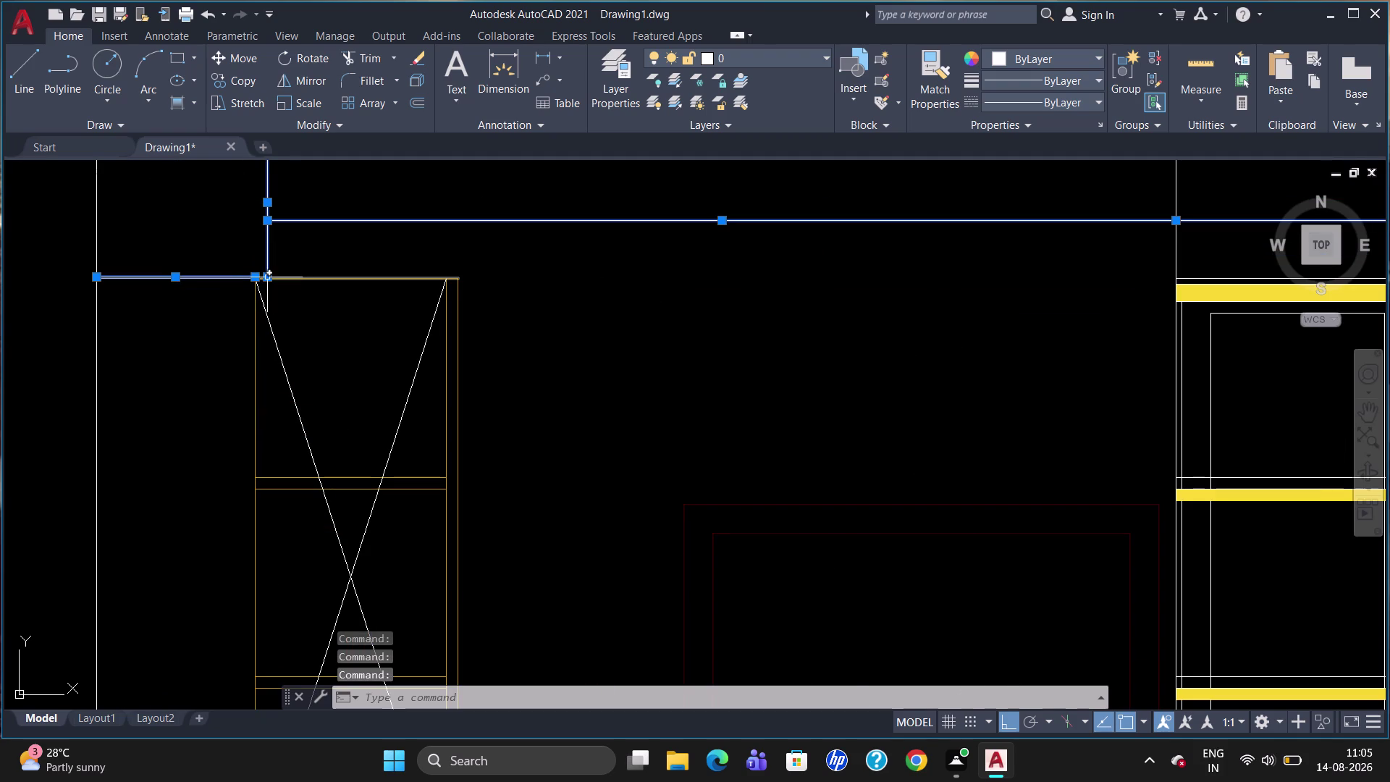
click(261, 276)
scroll(down, 3)
scroll(down, 3)
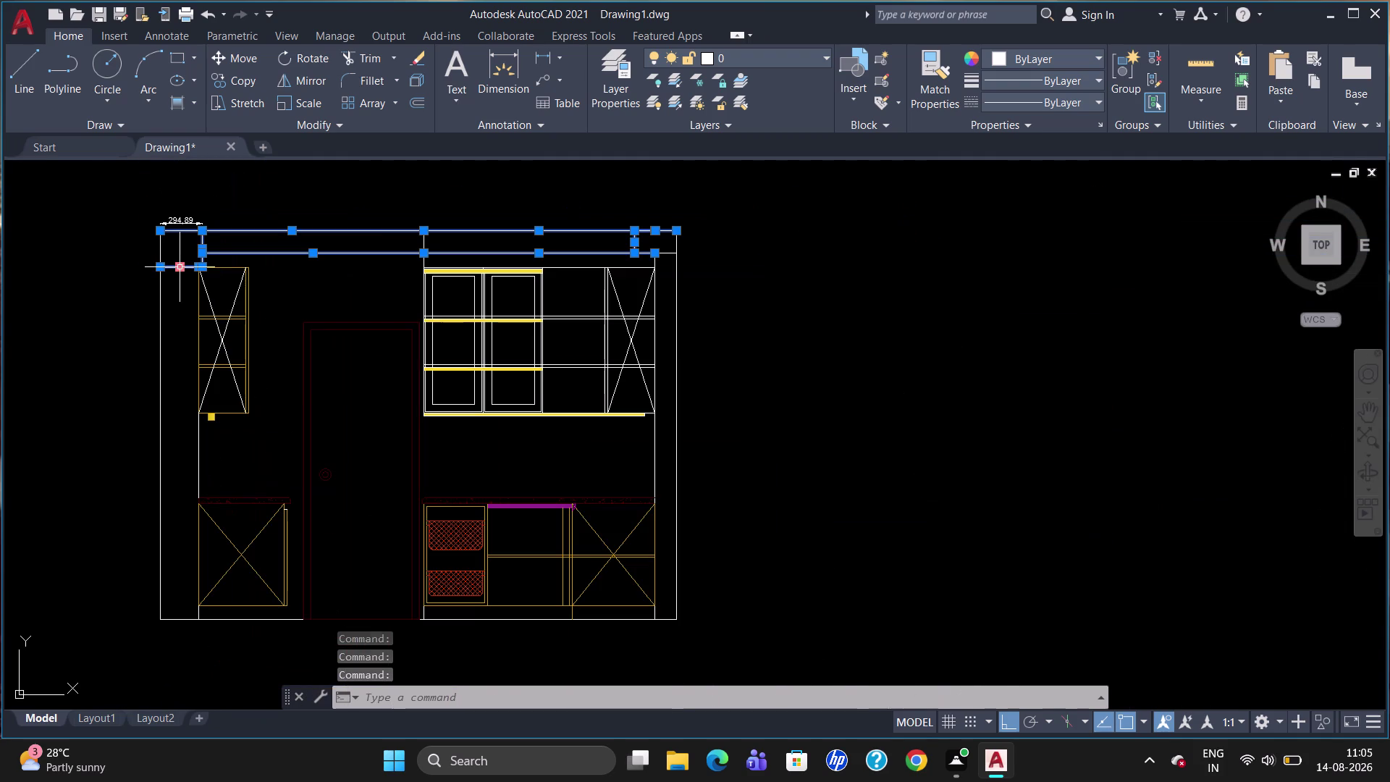
click(764, 58)
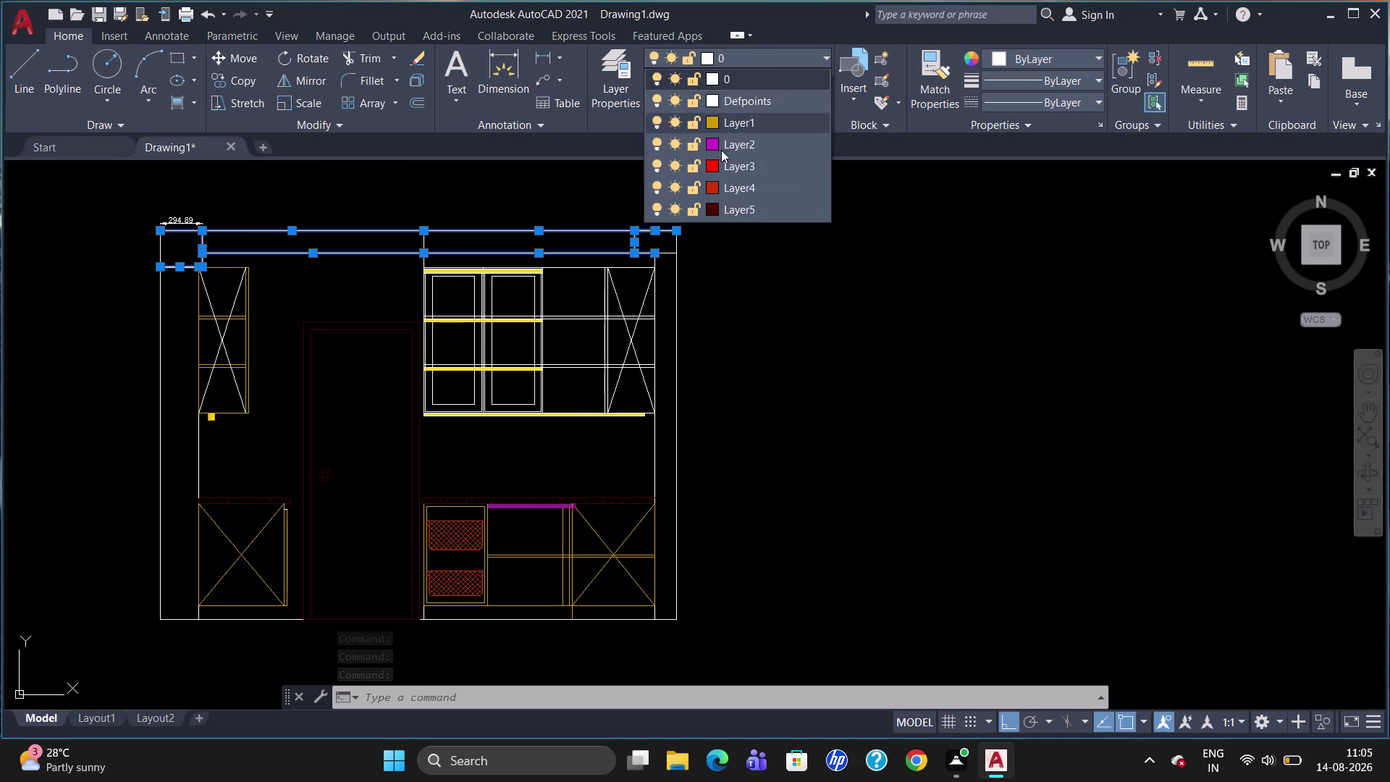
Put the selected band lines on red Layer3, then pick the small top-left piece.
click(725, 168)
key(Escape)
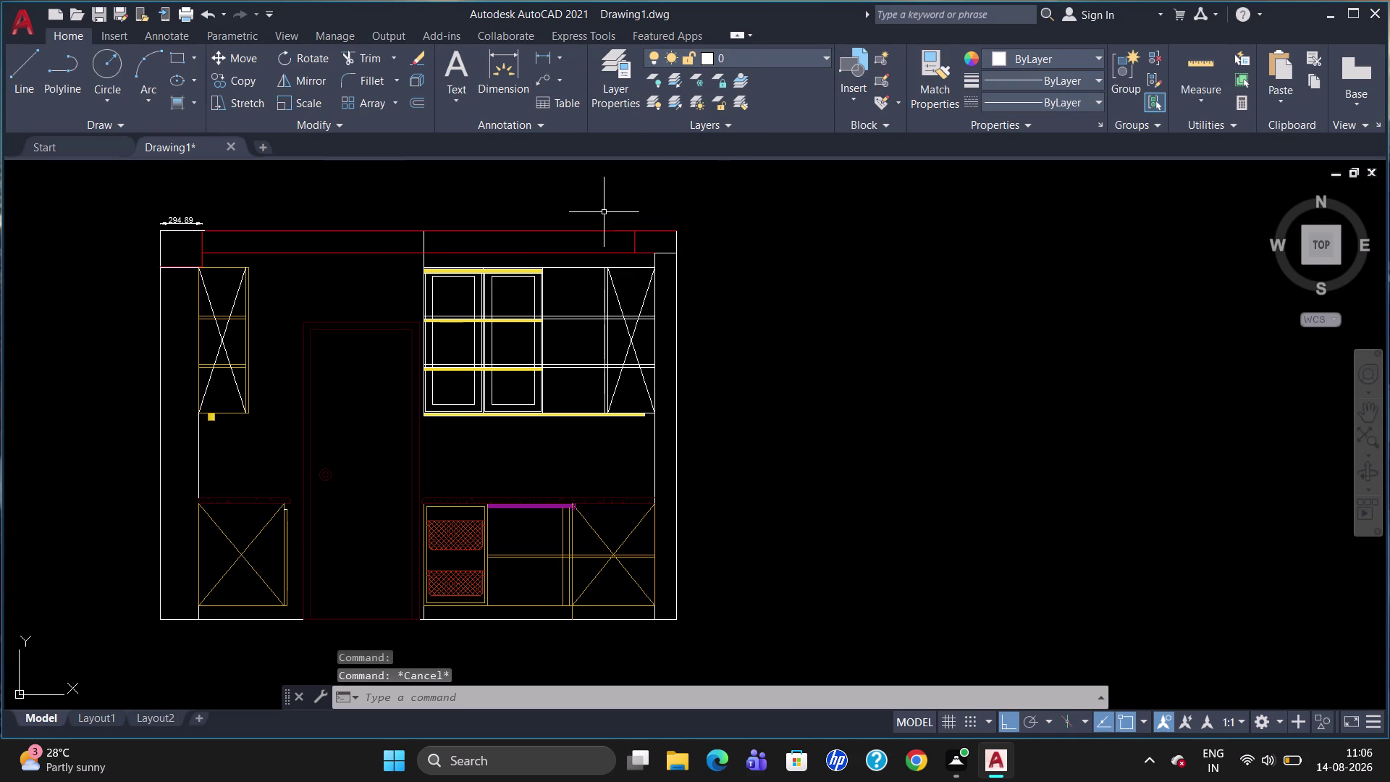
click(171, 228)
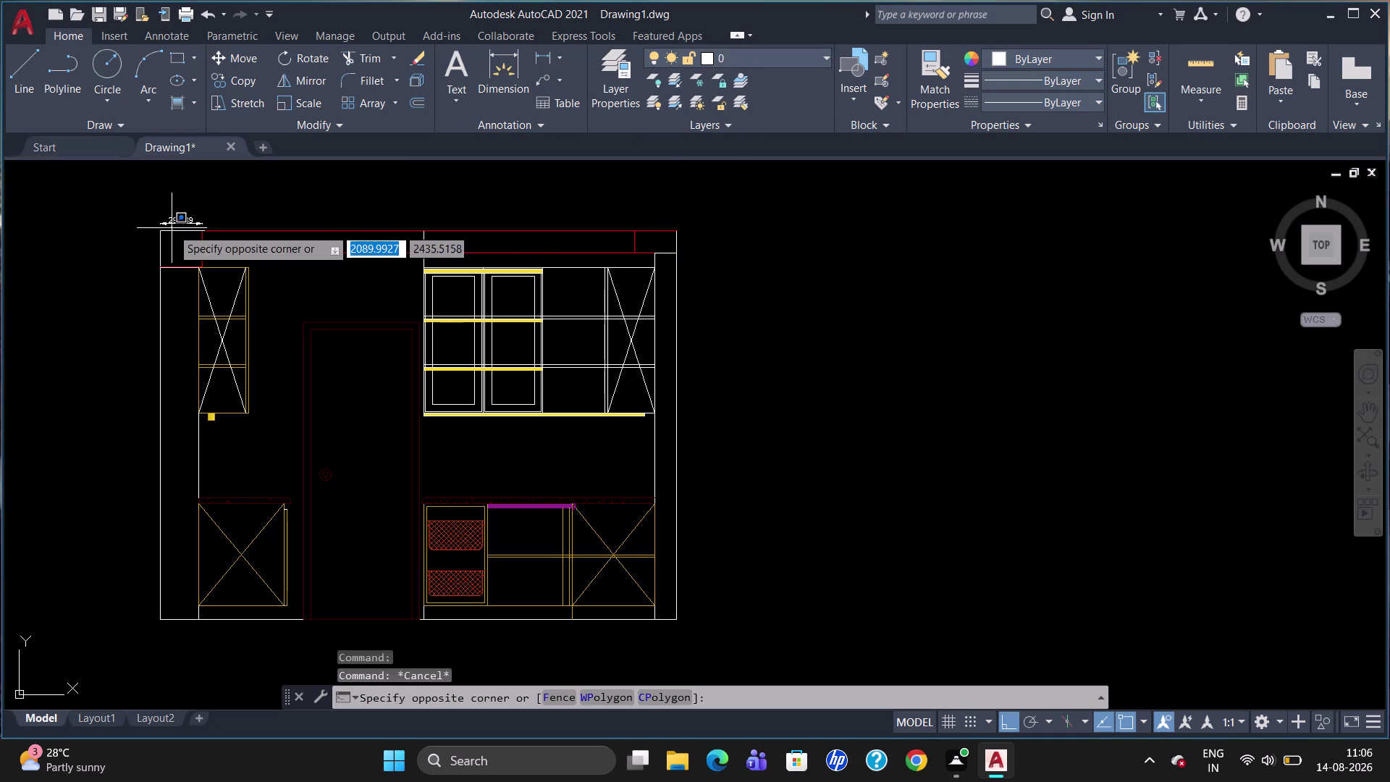
click(171, 229)
click(171, 229)
click(163, 244)
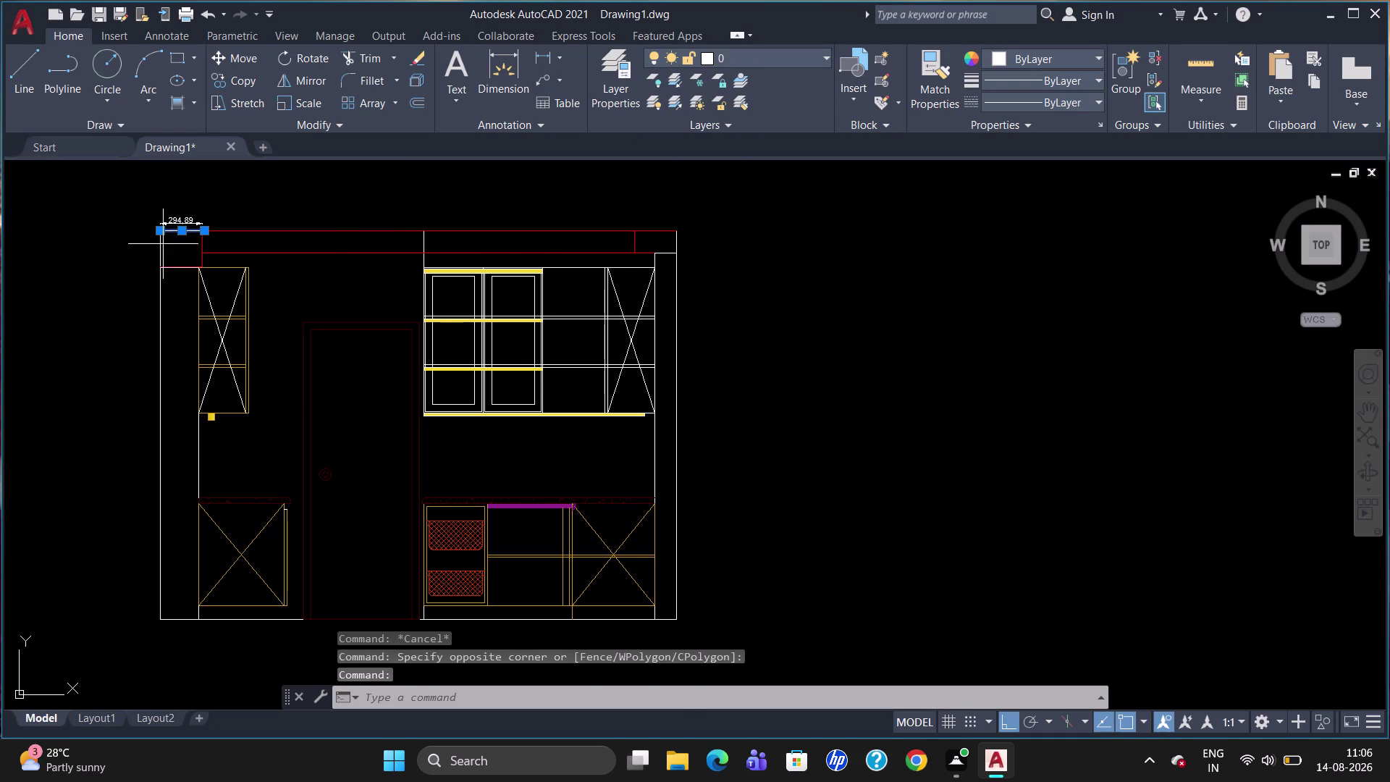
key(Escape)
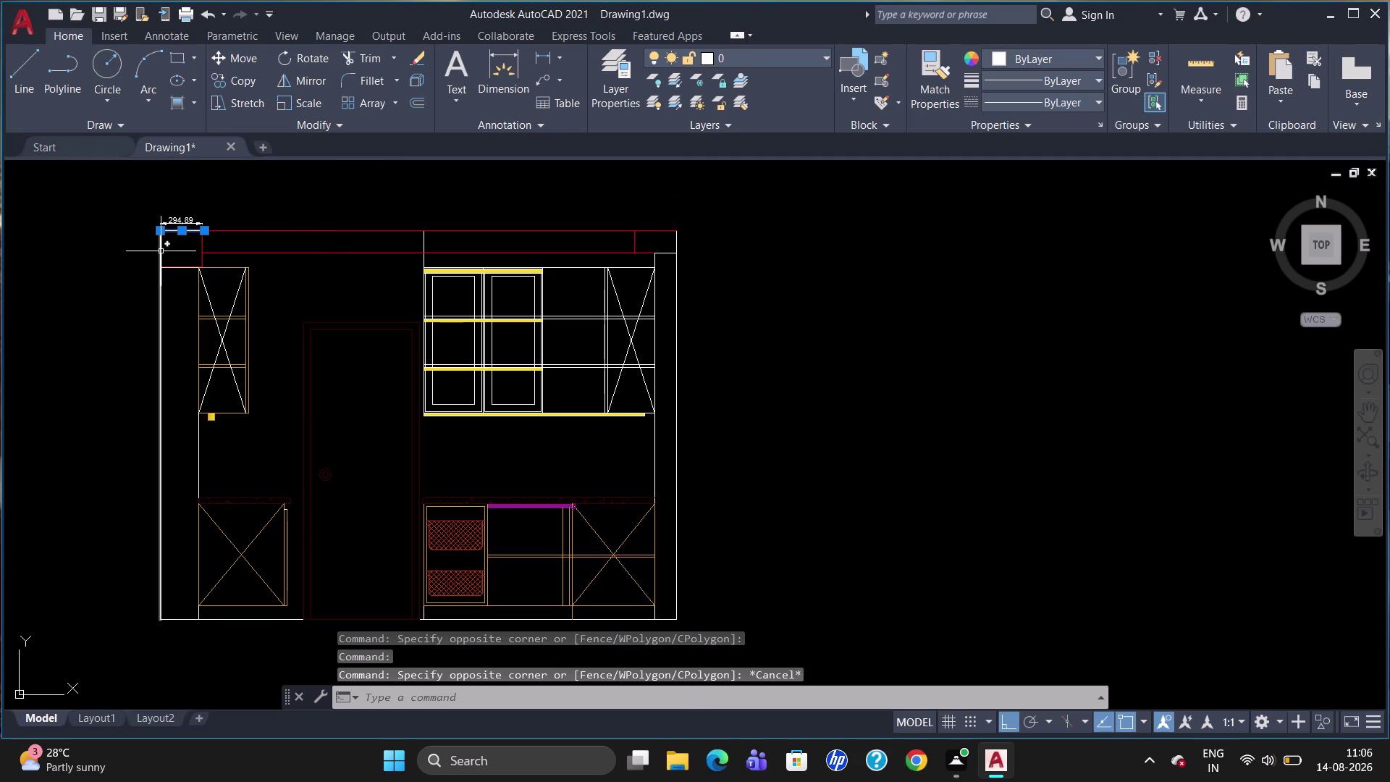
Break the left wall line at the band's lower edge and put its top piece on Layer3.
click(161, 251)
key(Escape)
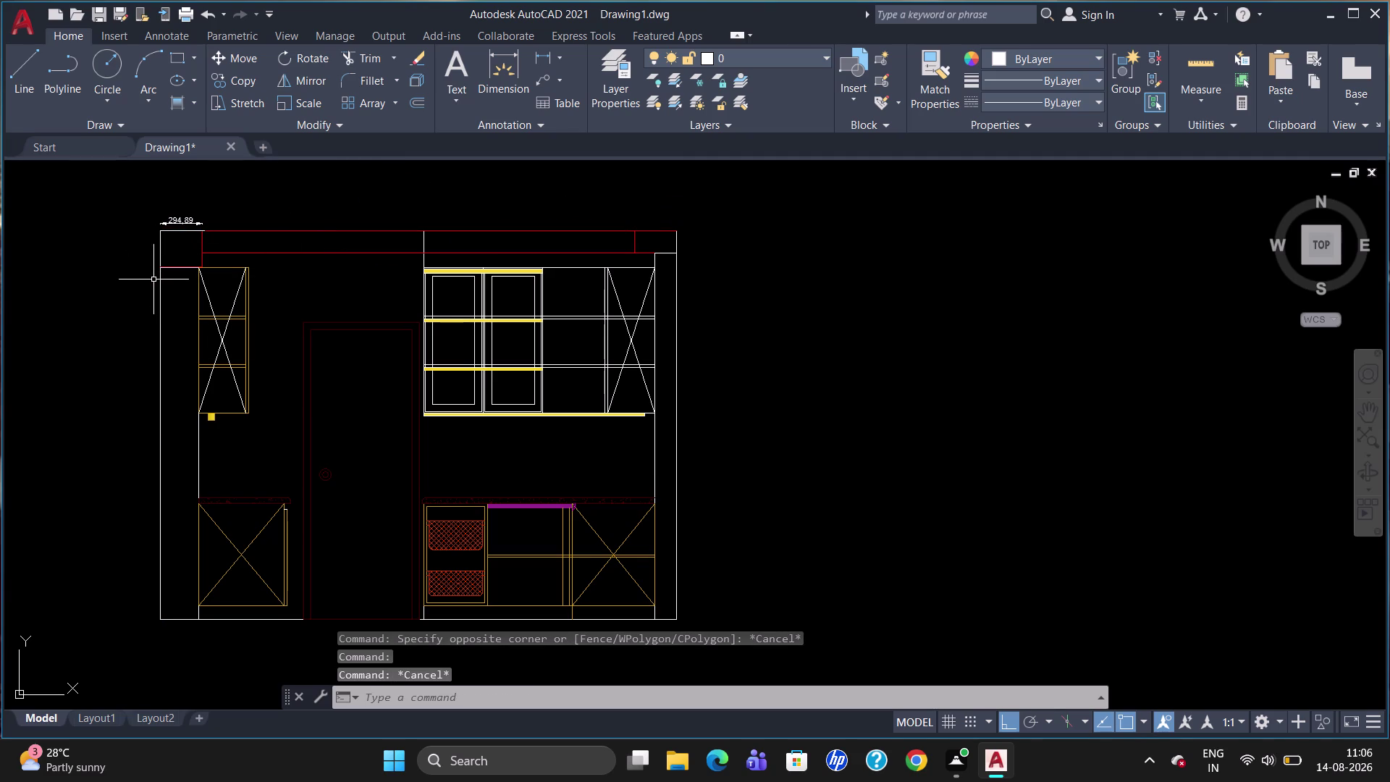
text(br)
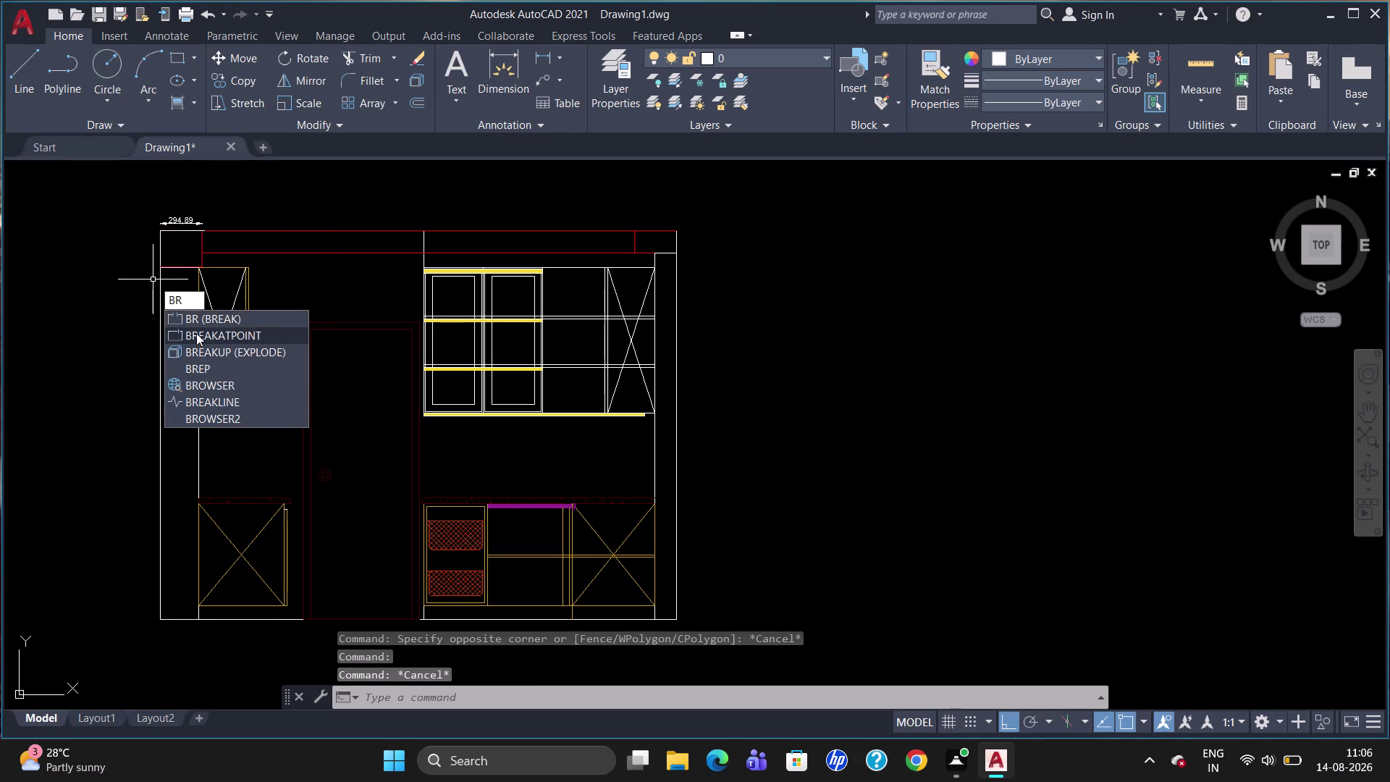
click(196, 333)
click(160, 333)
click(158, 264)
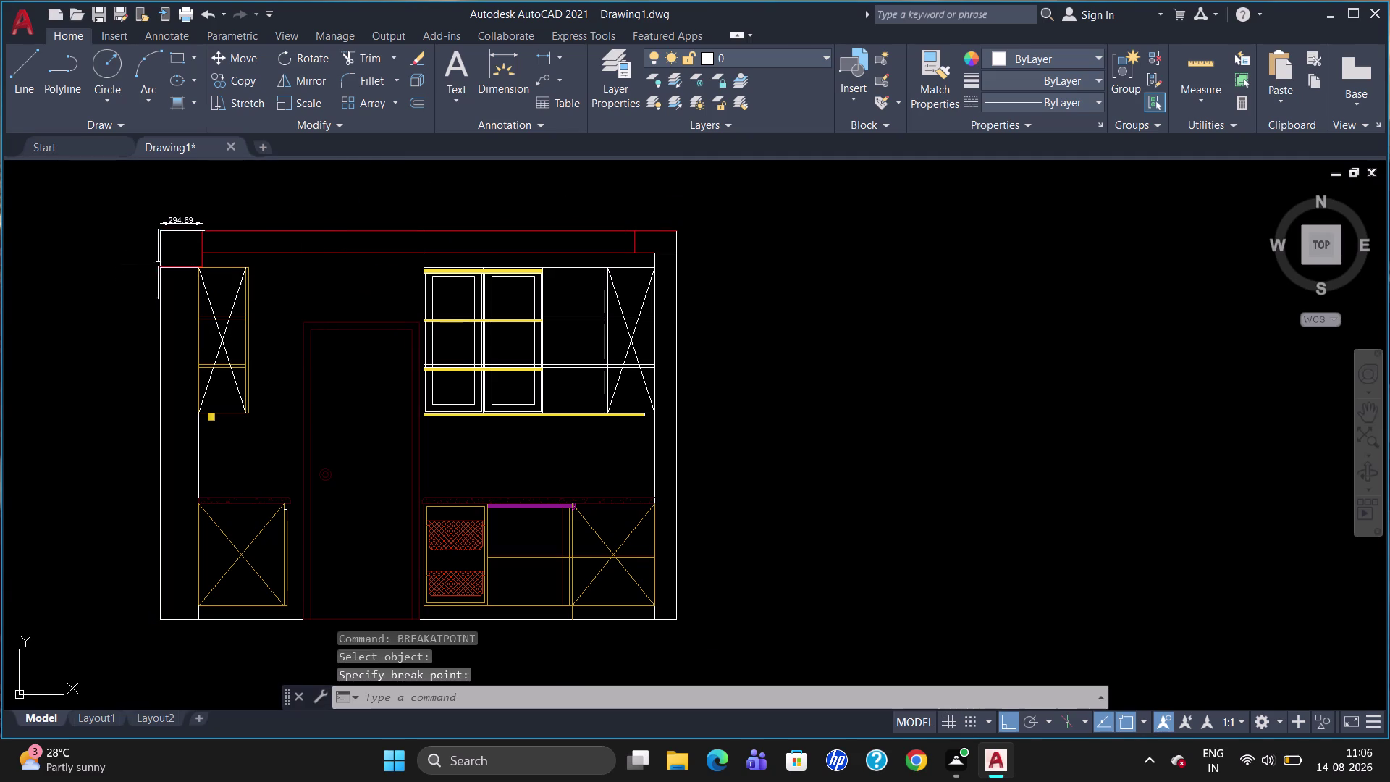
click(160, 240)
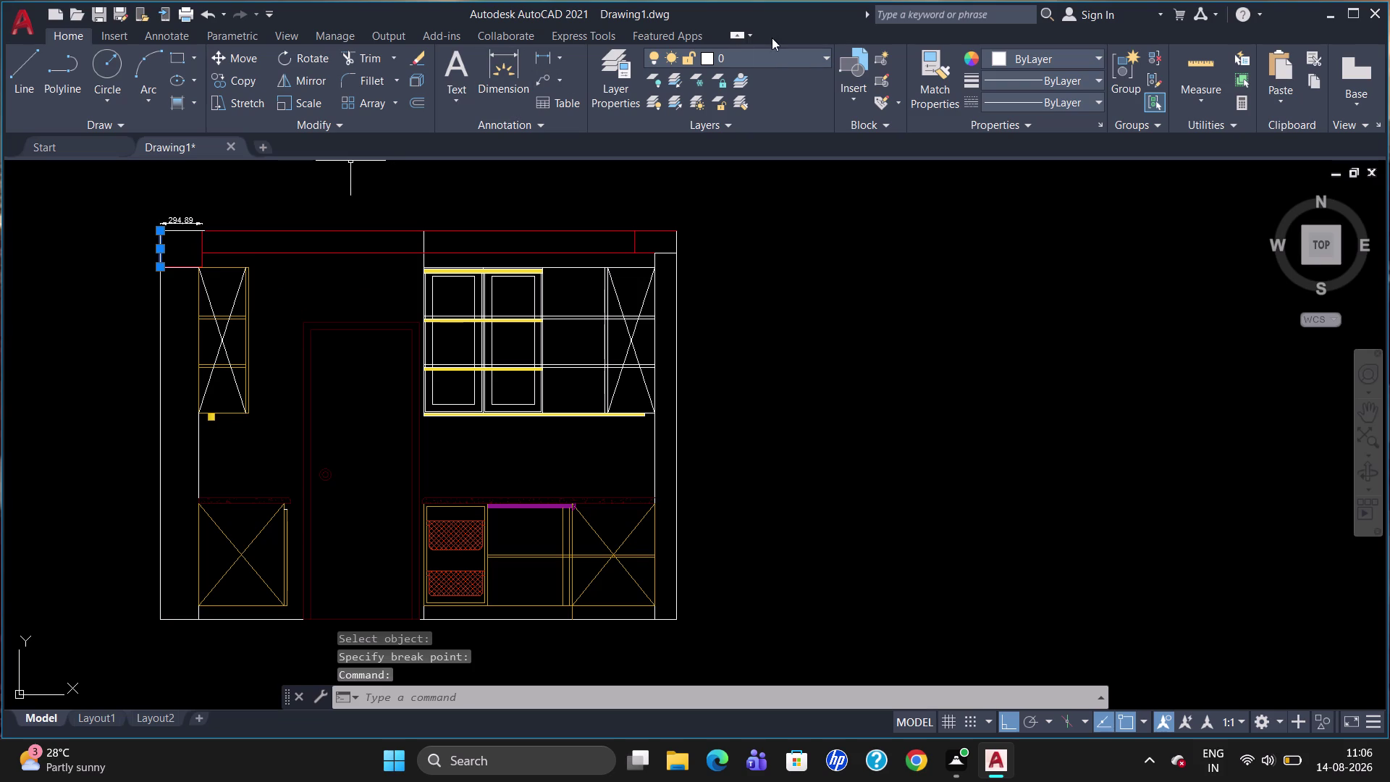
click(780, 50)
click(732, 163)
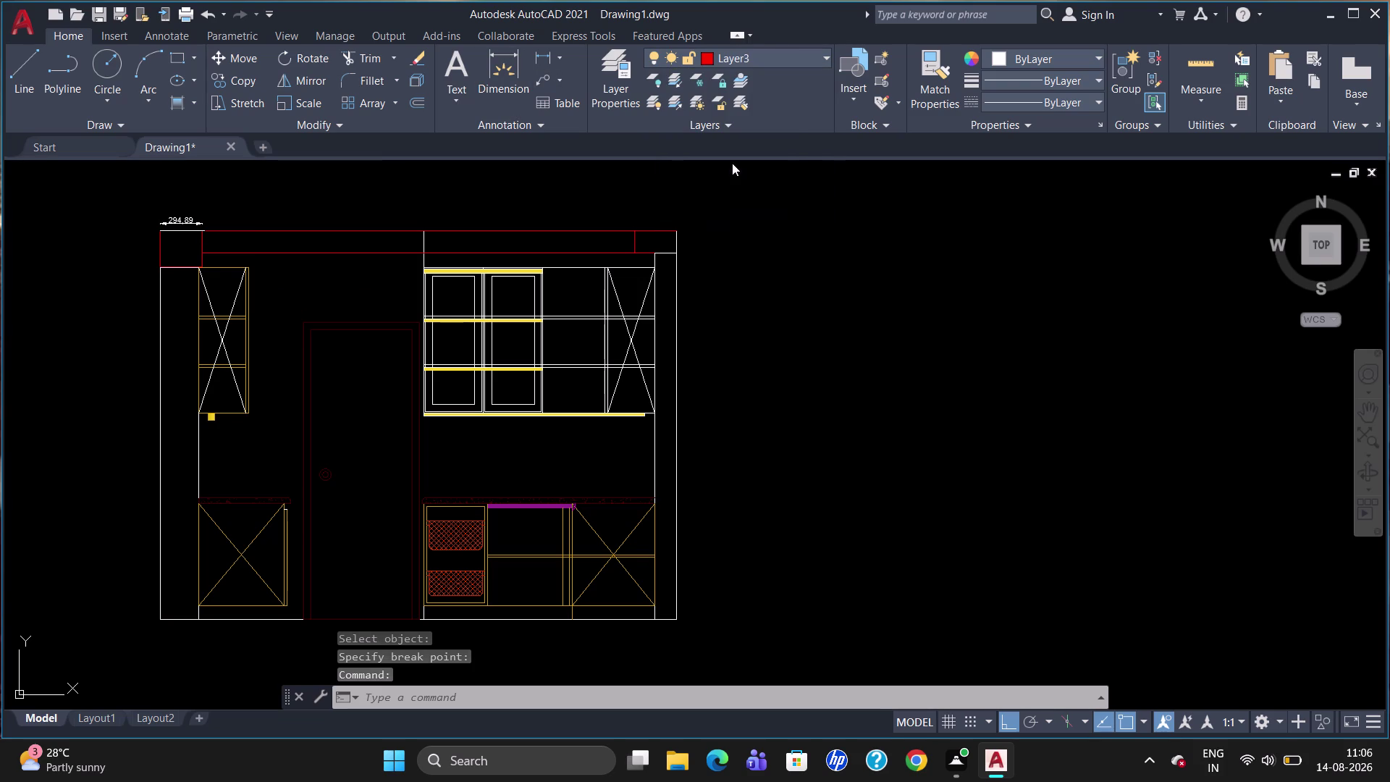
key(Escape)
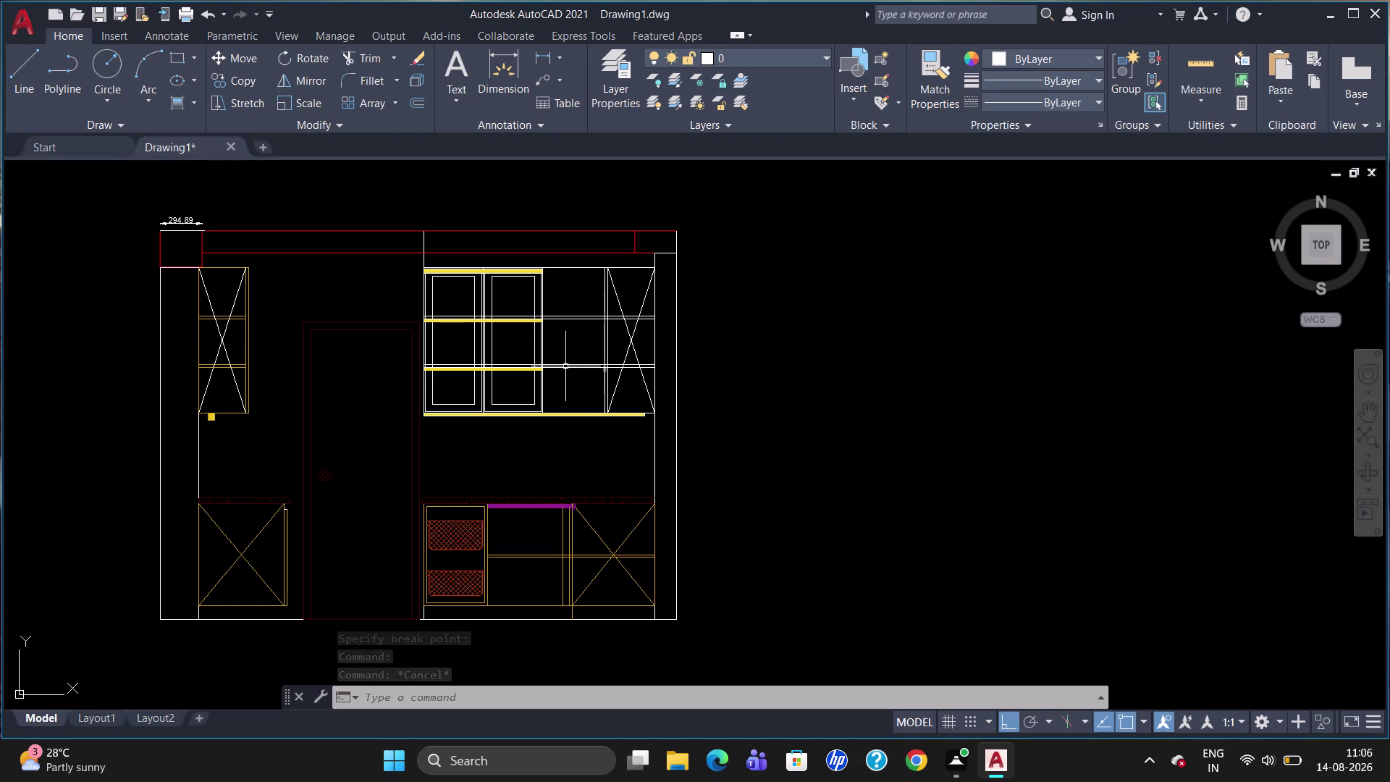
Delete the 294.89 dimension and move the short top-left band line to Layer3.
click(184, 224)
key(Delete)
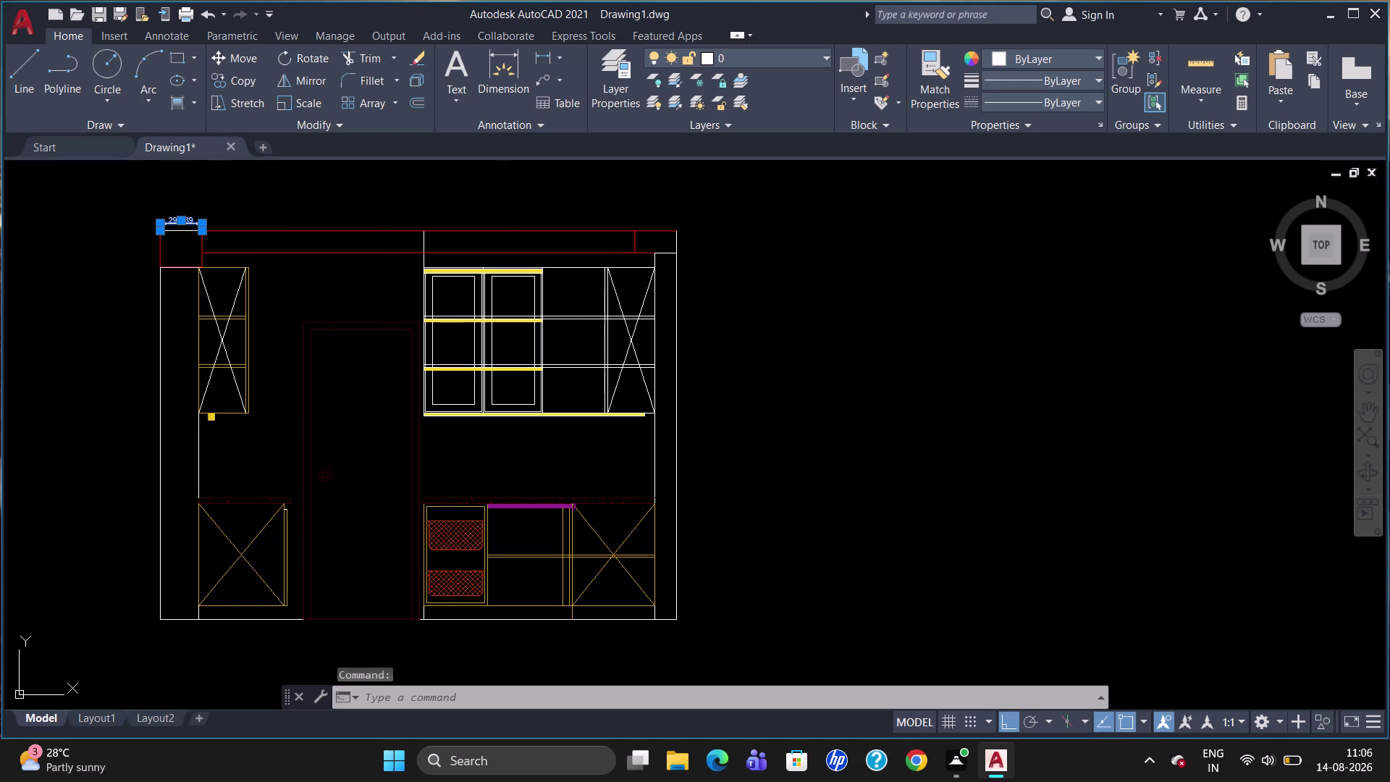
click(176, 231)
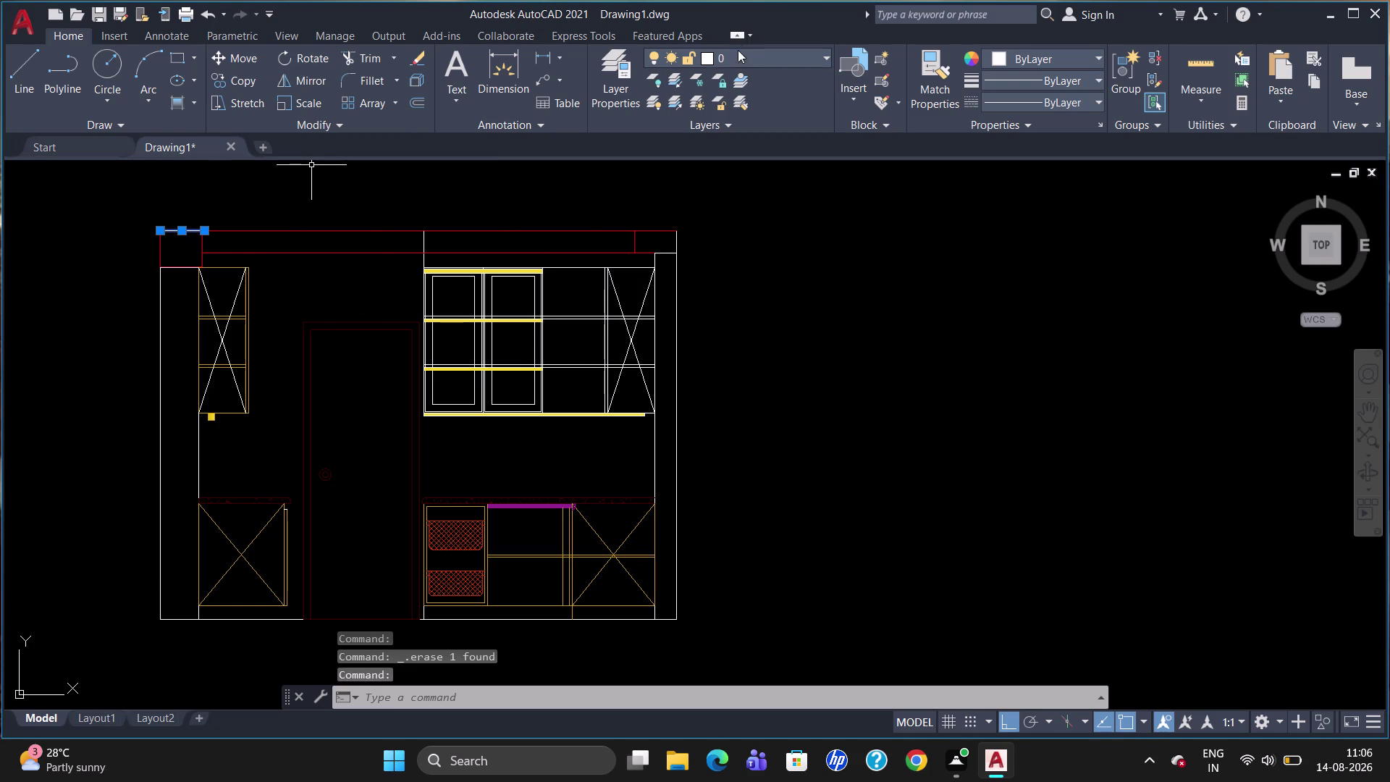
click(740, 57)
click(747, 168)
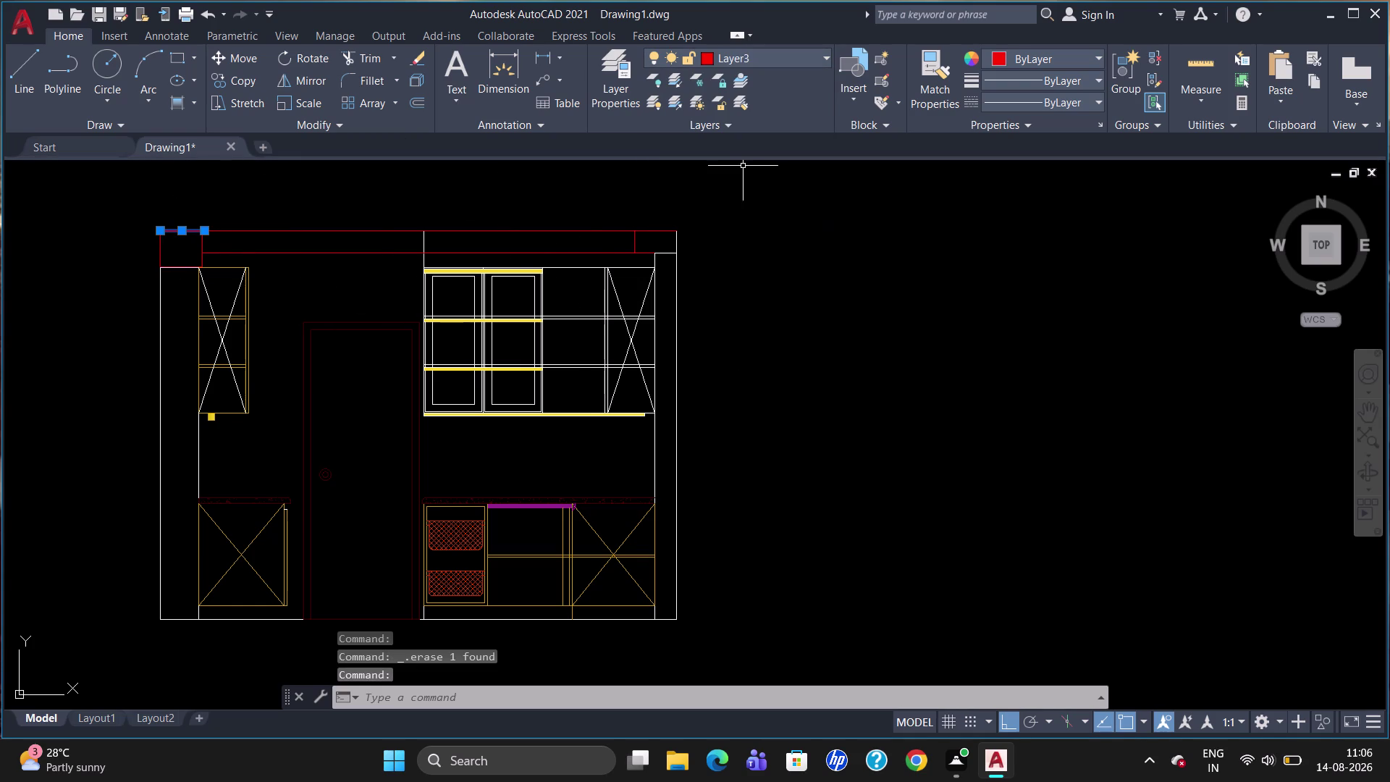
key(Escape)
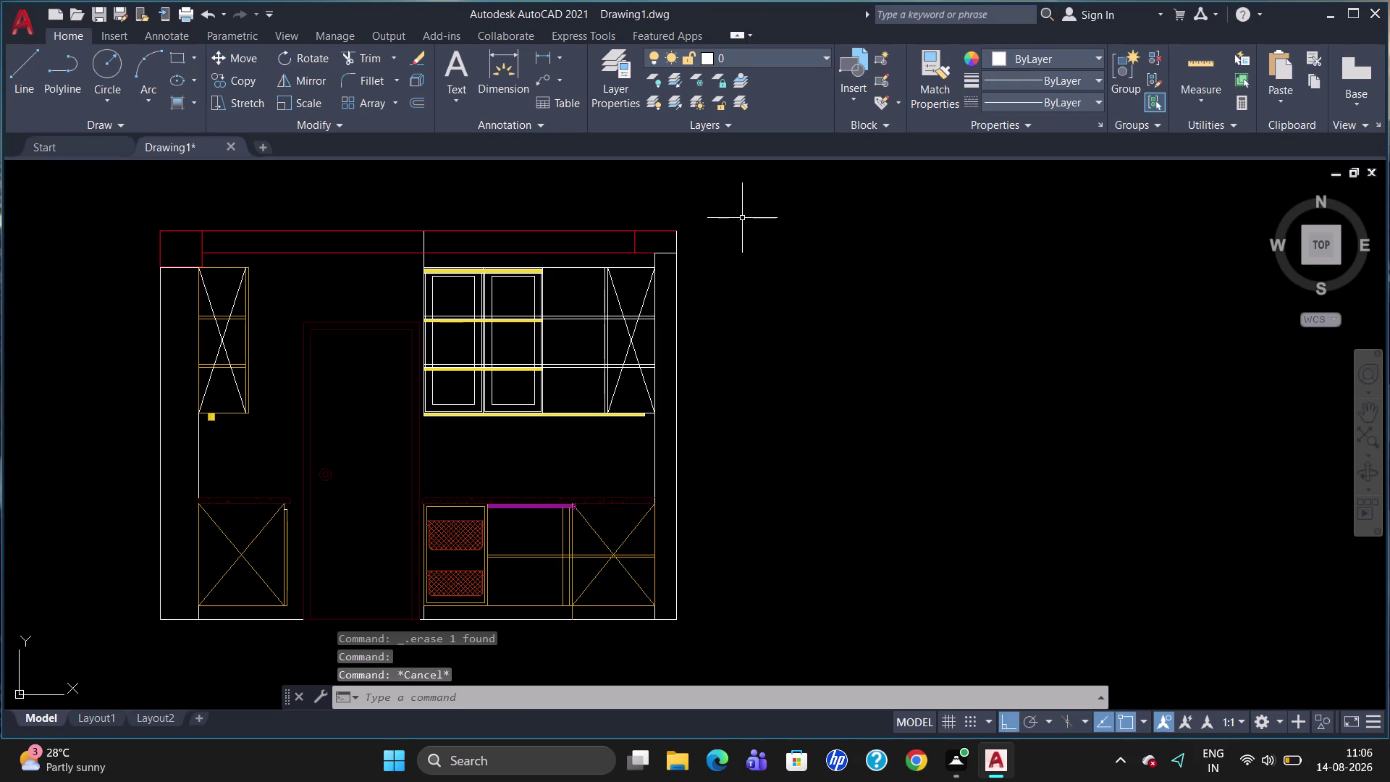
Break the right wall line at the band's lower edge and make its top piece red.
click(677, 243)
key(Escape)
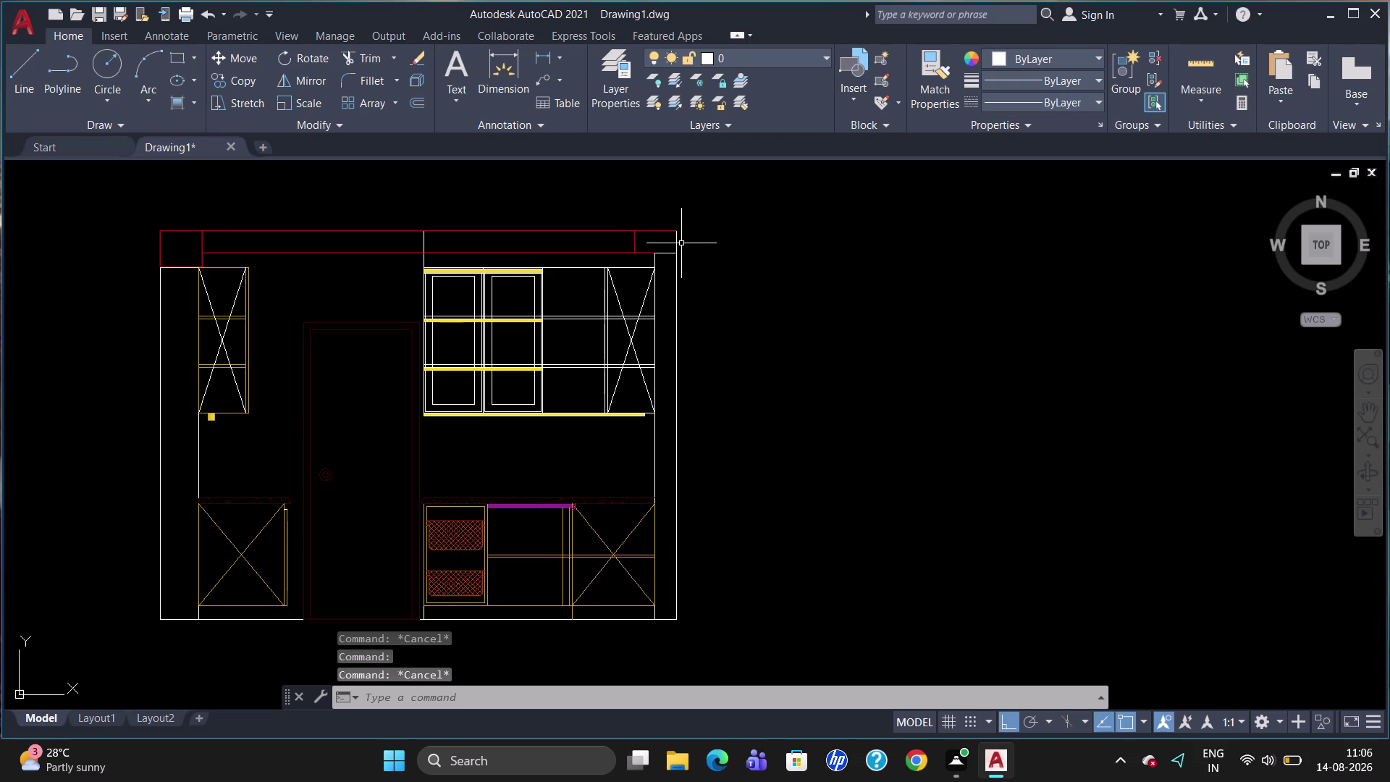
text(br)
click(711, 297)
click(676, 300)
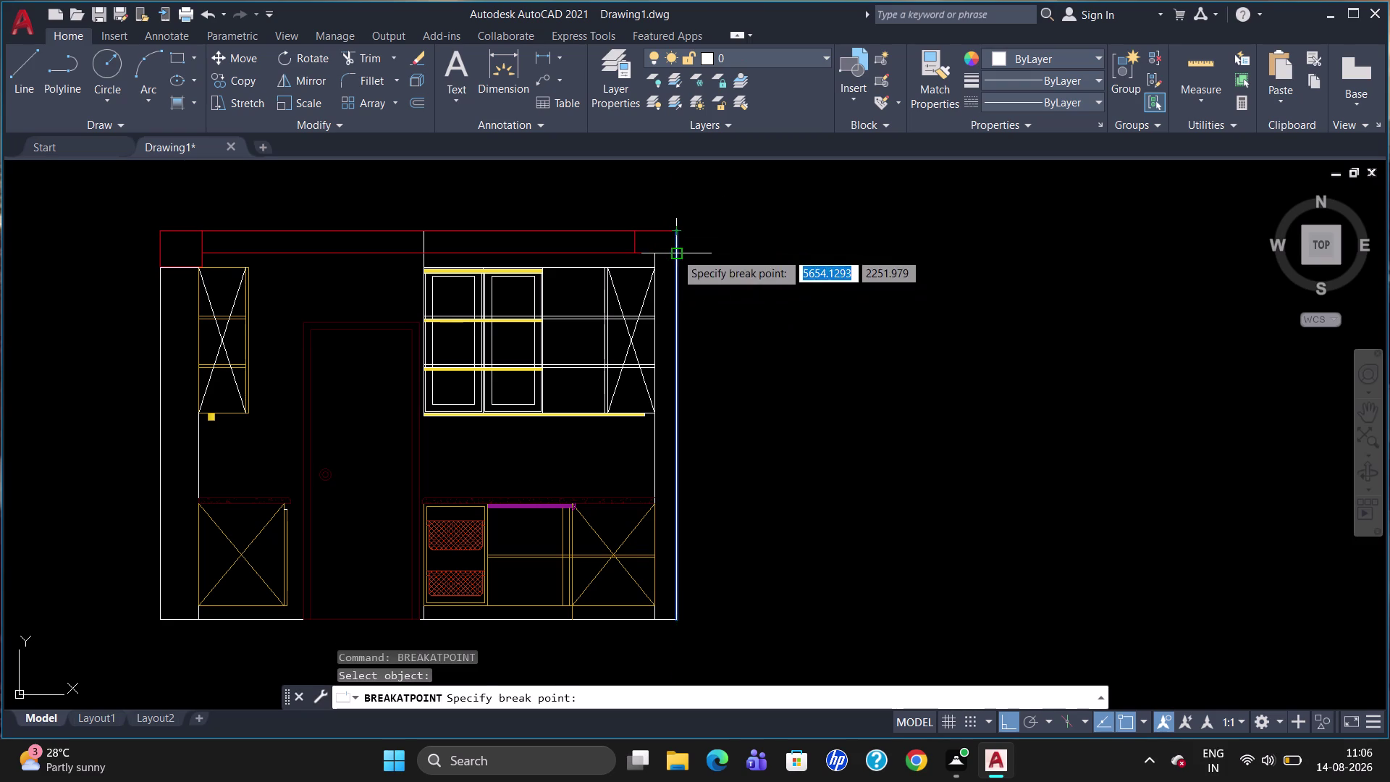
click(676, 252)
click(677, 244)
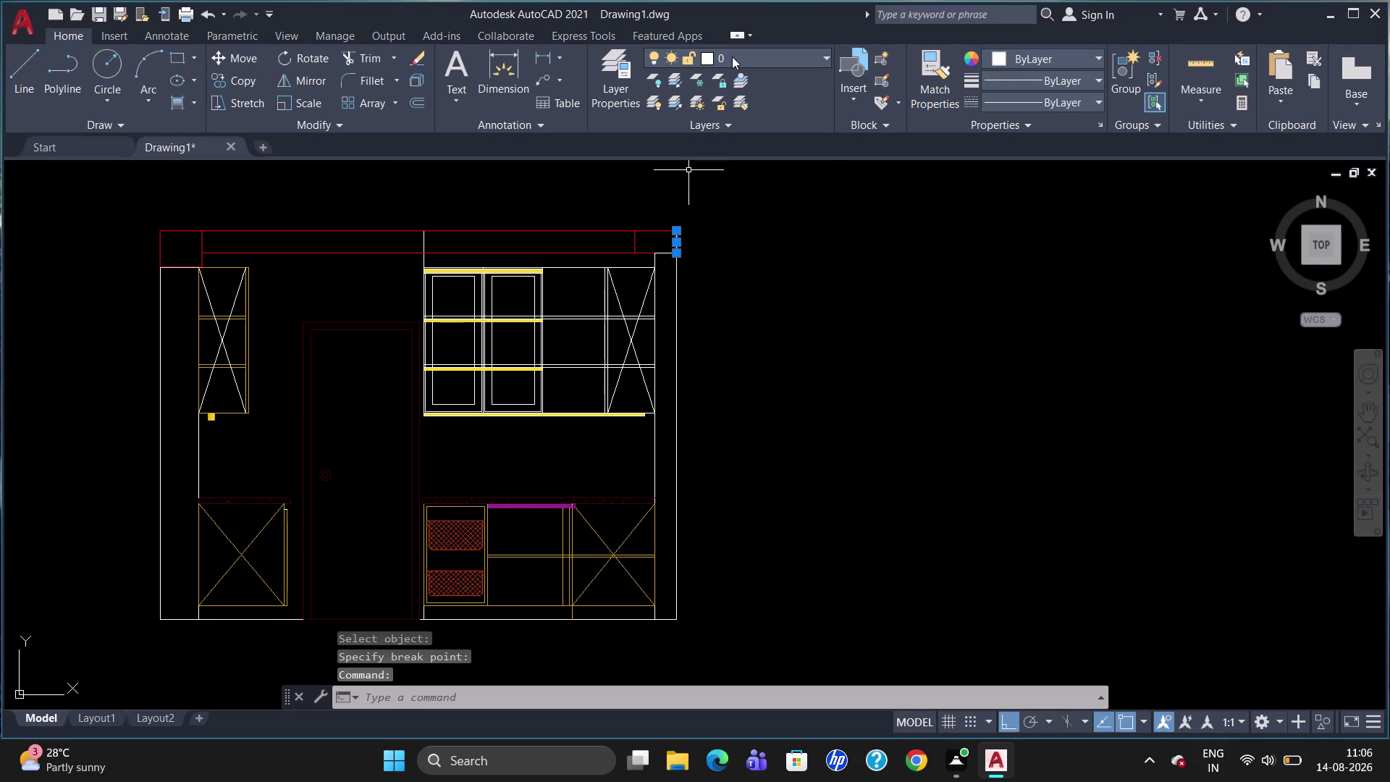
click(734, 57)
click(753, 157)
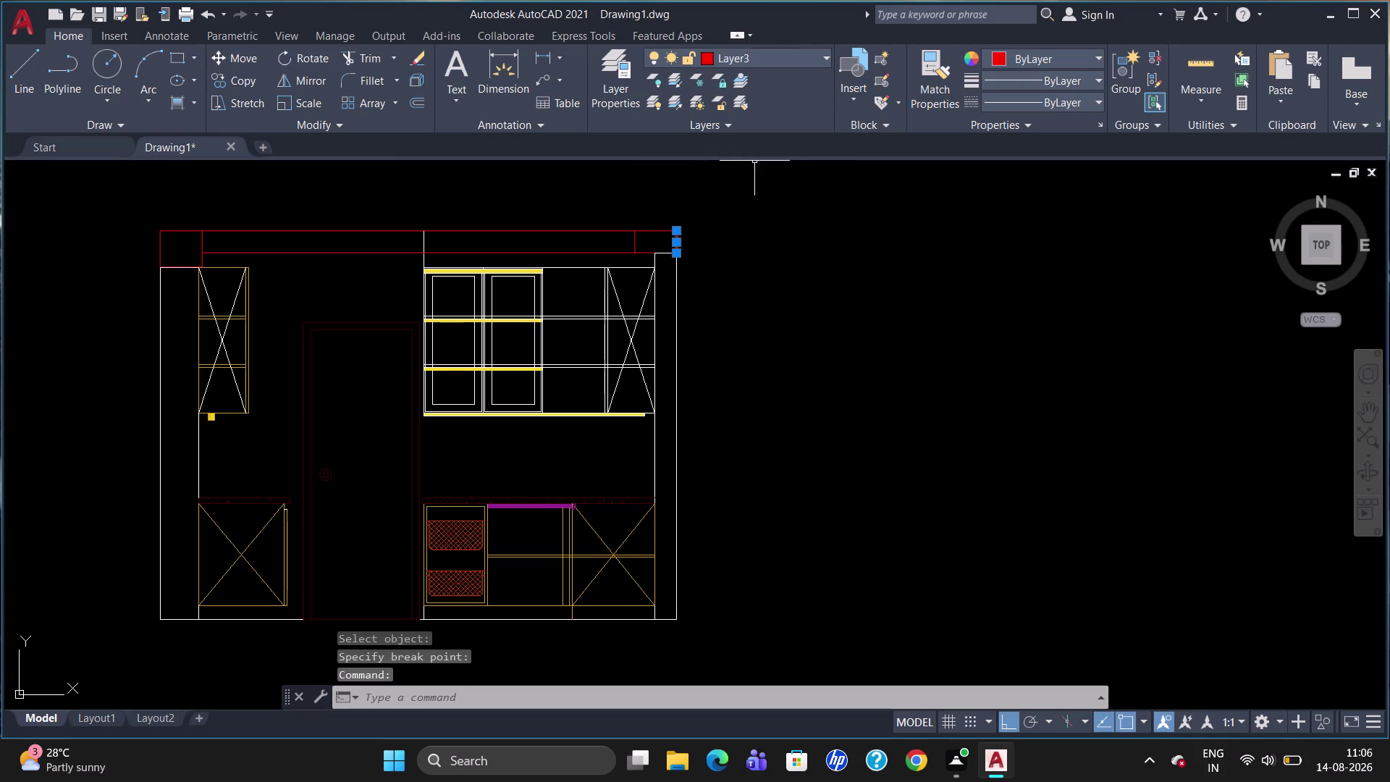
key(Escape)
key(Escape)
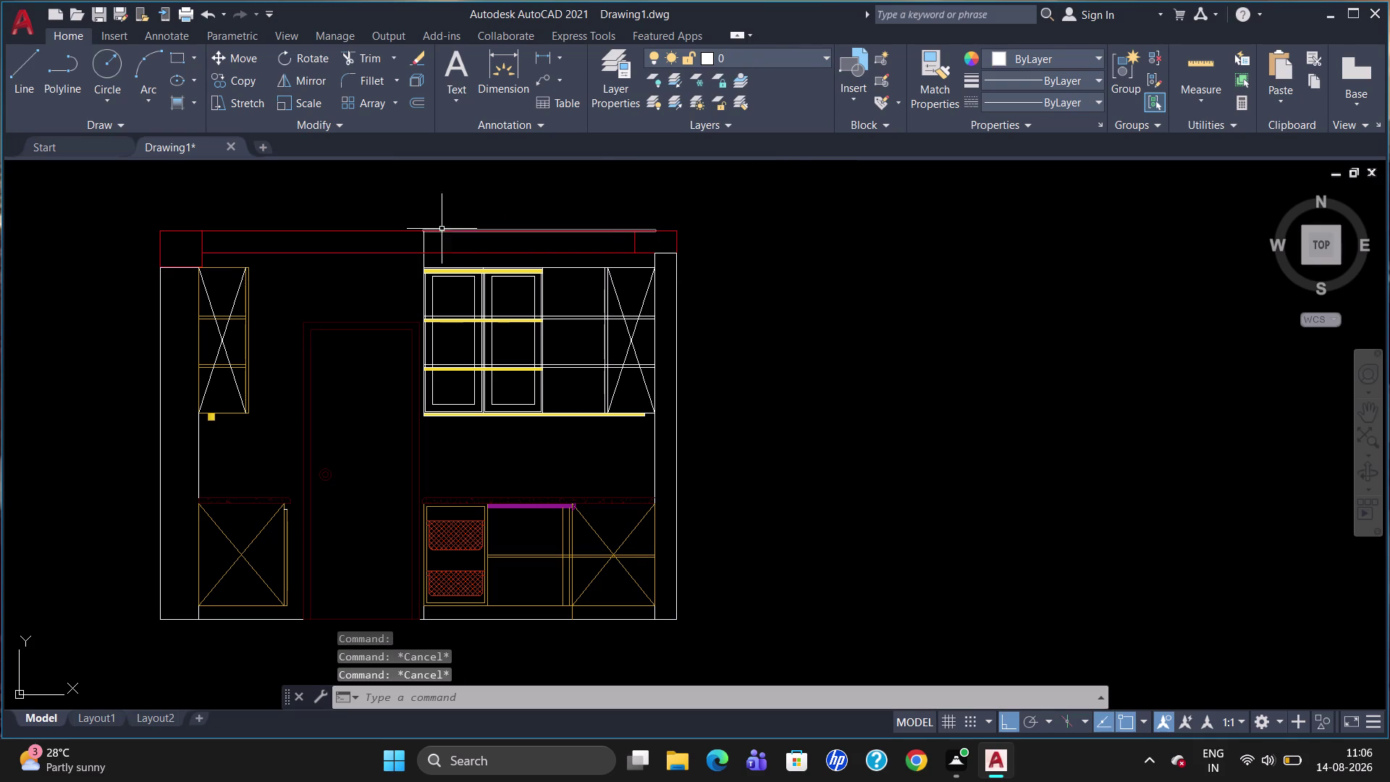
Select the upper cabinet's top, shelf and frame lines.
scroll(up, 3)
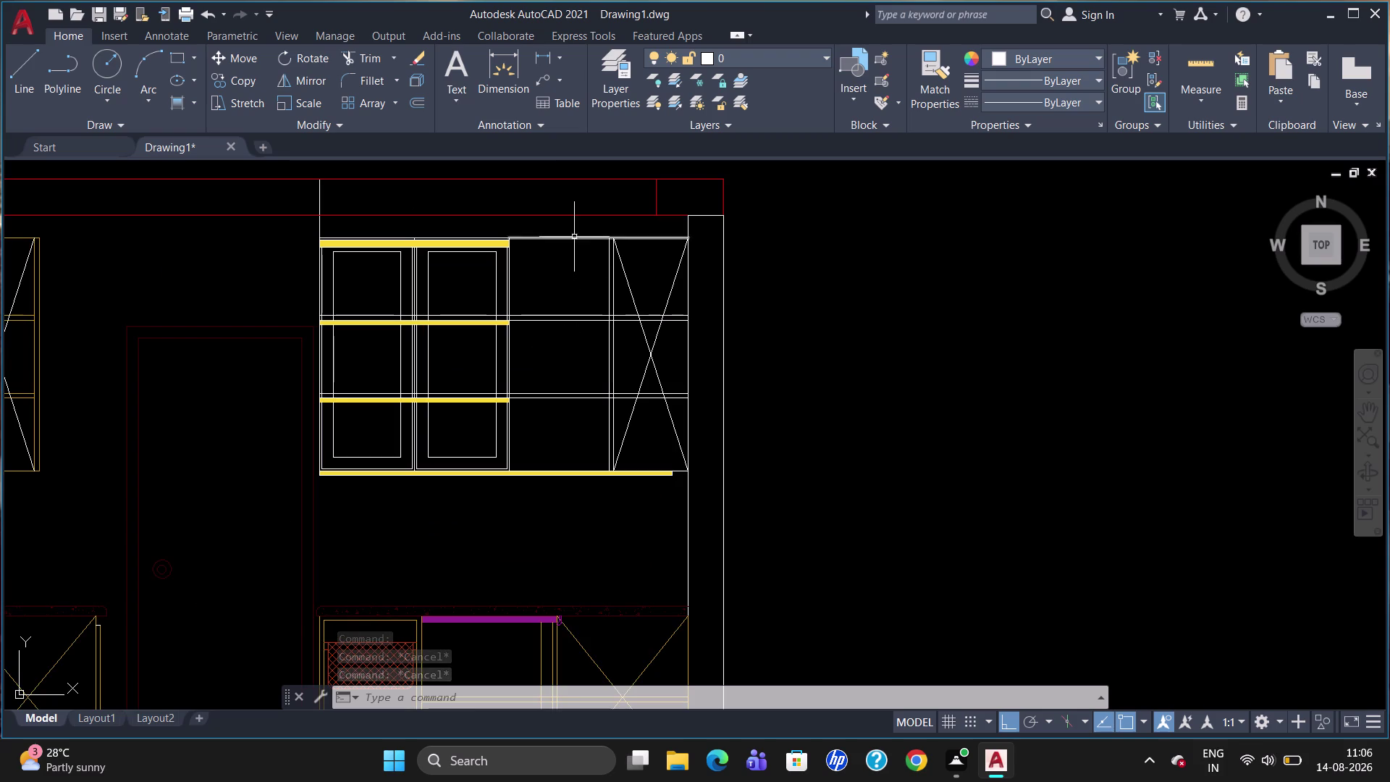
click(574, 241)
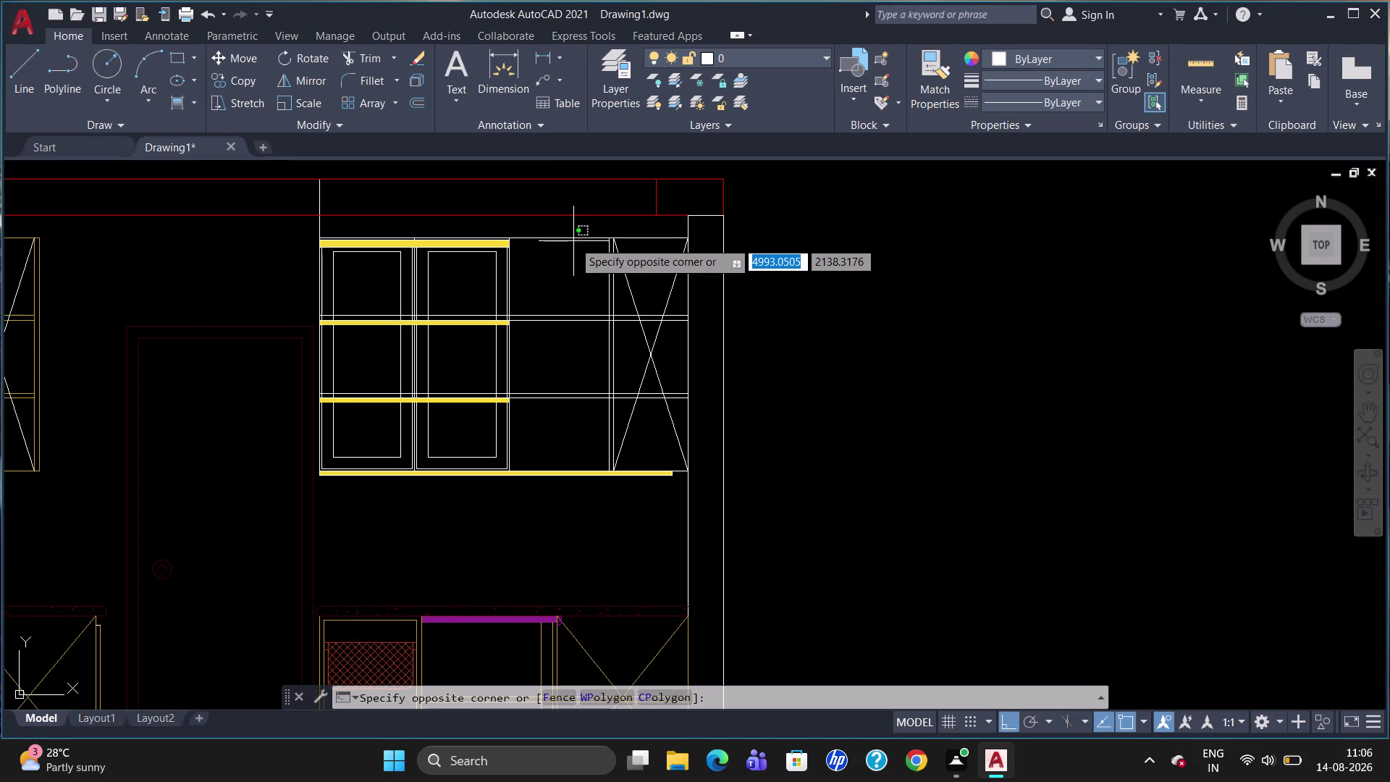
click(639, 240)
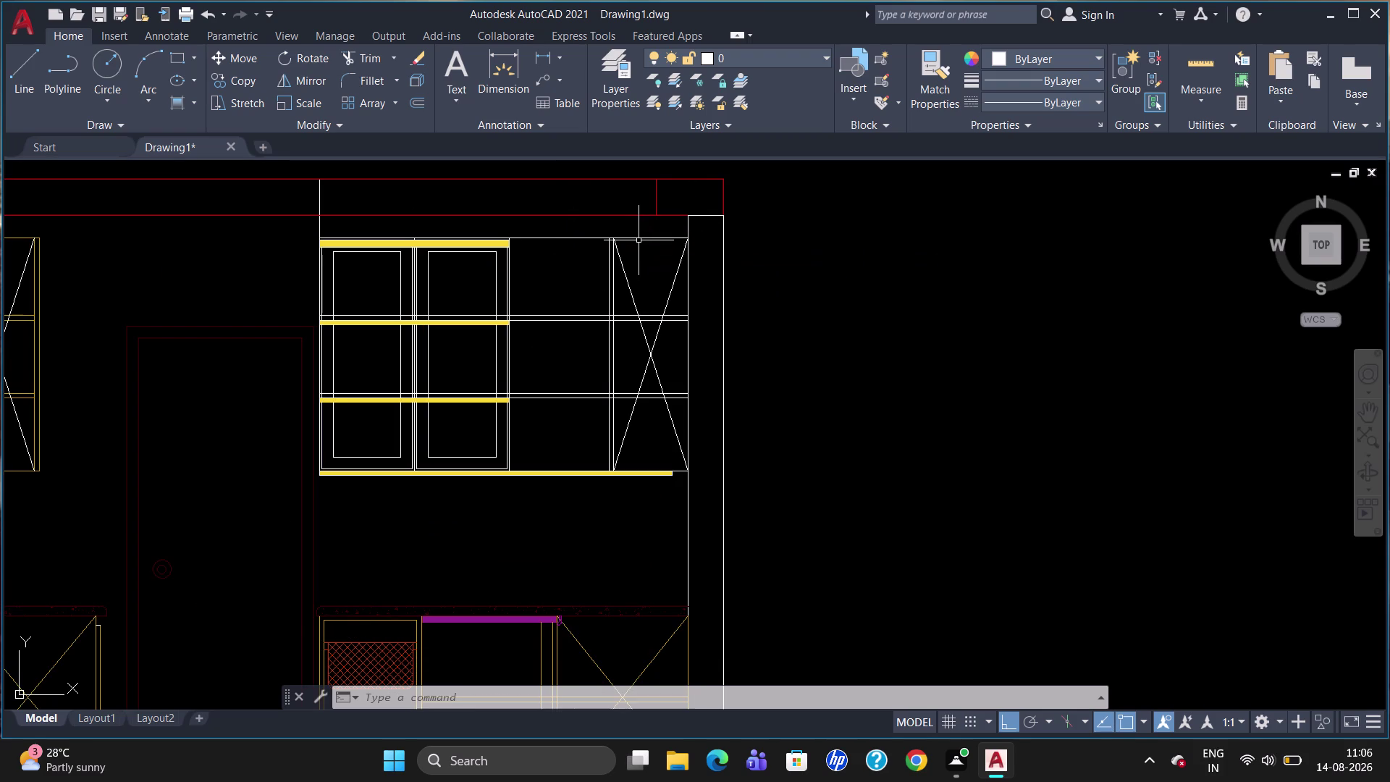
click(639, 239)
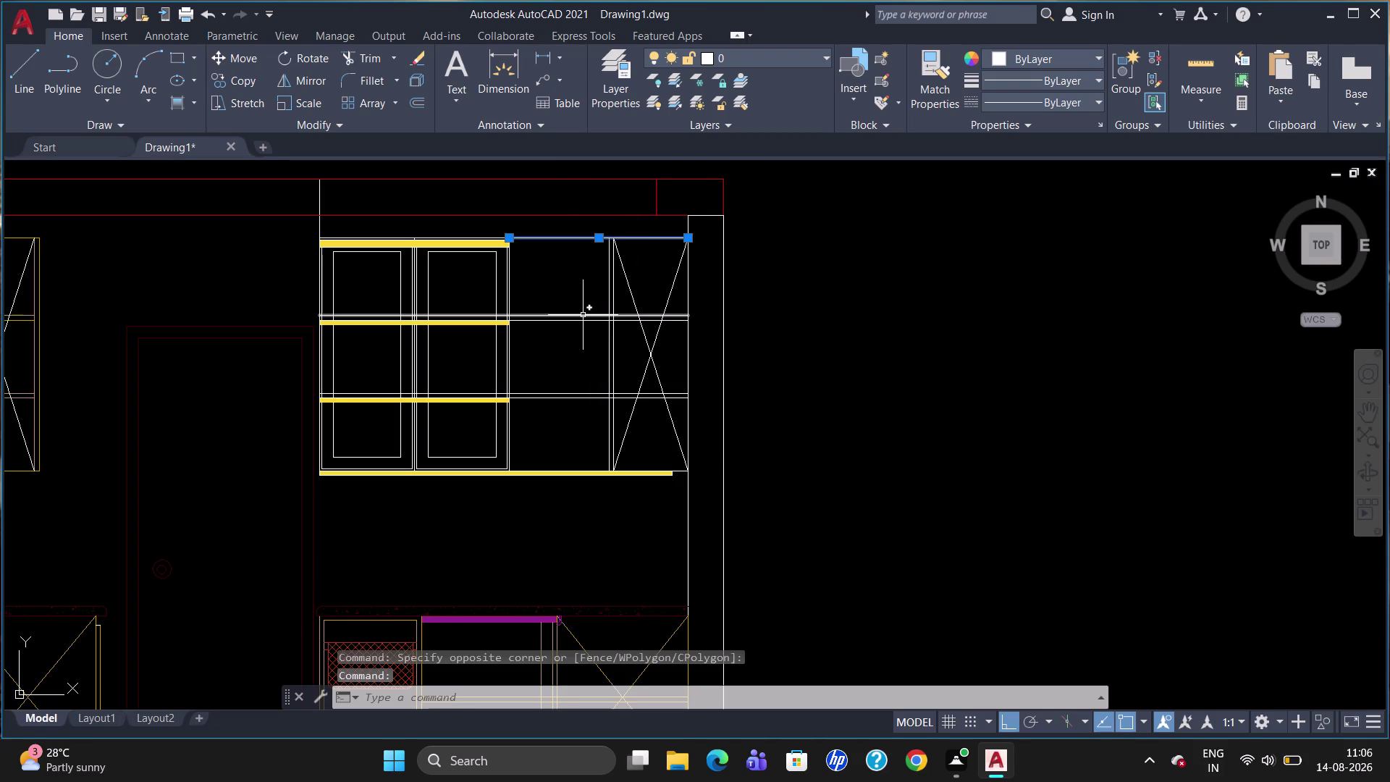
click(583, 315)
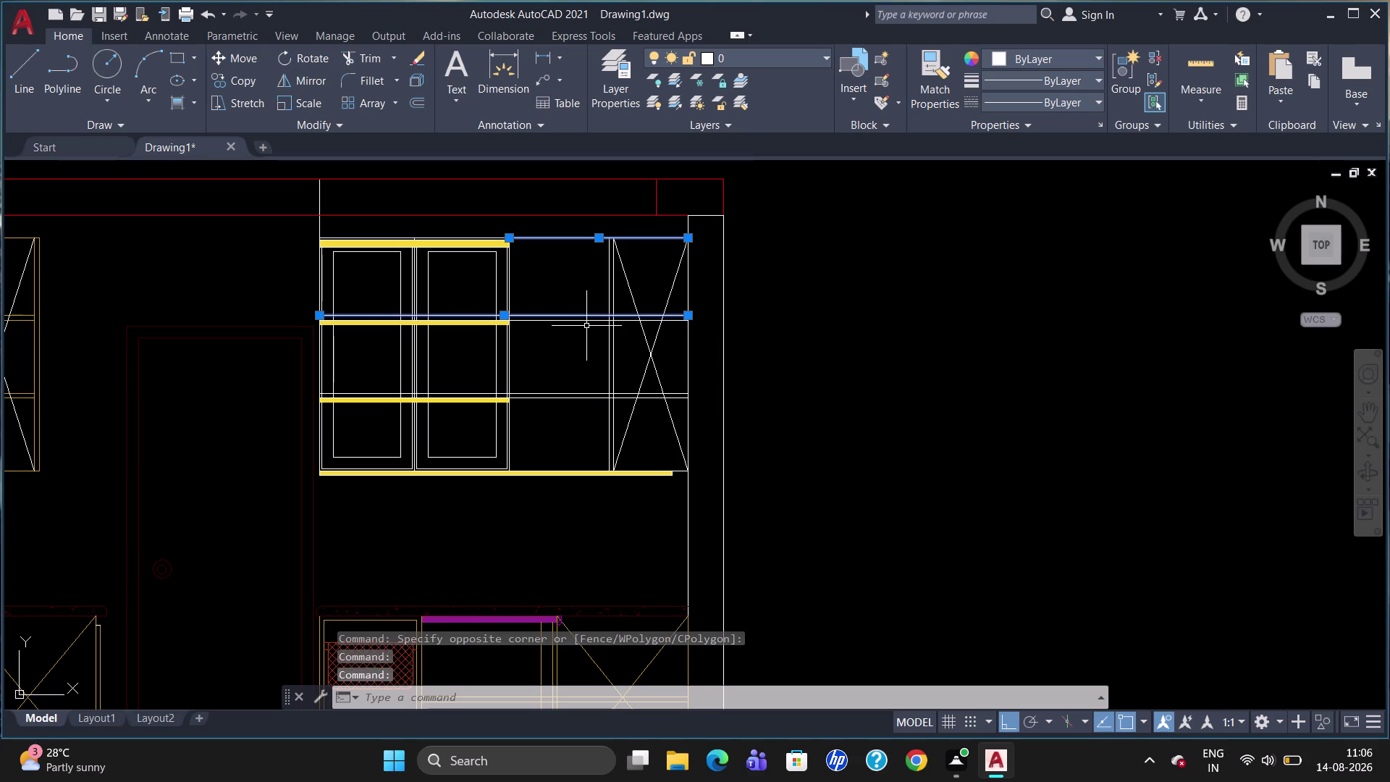
click(587, 322)
click(589, 388)
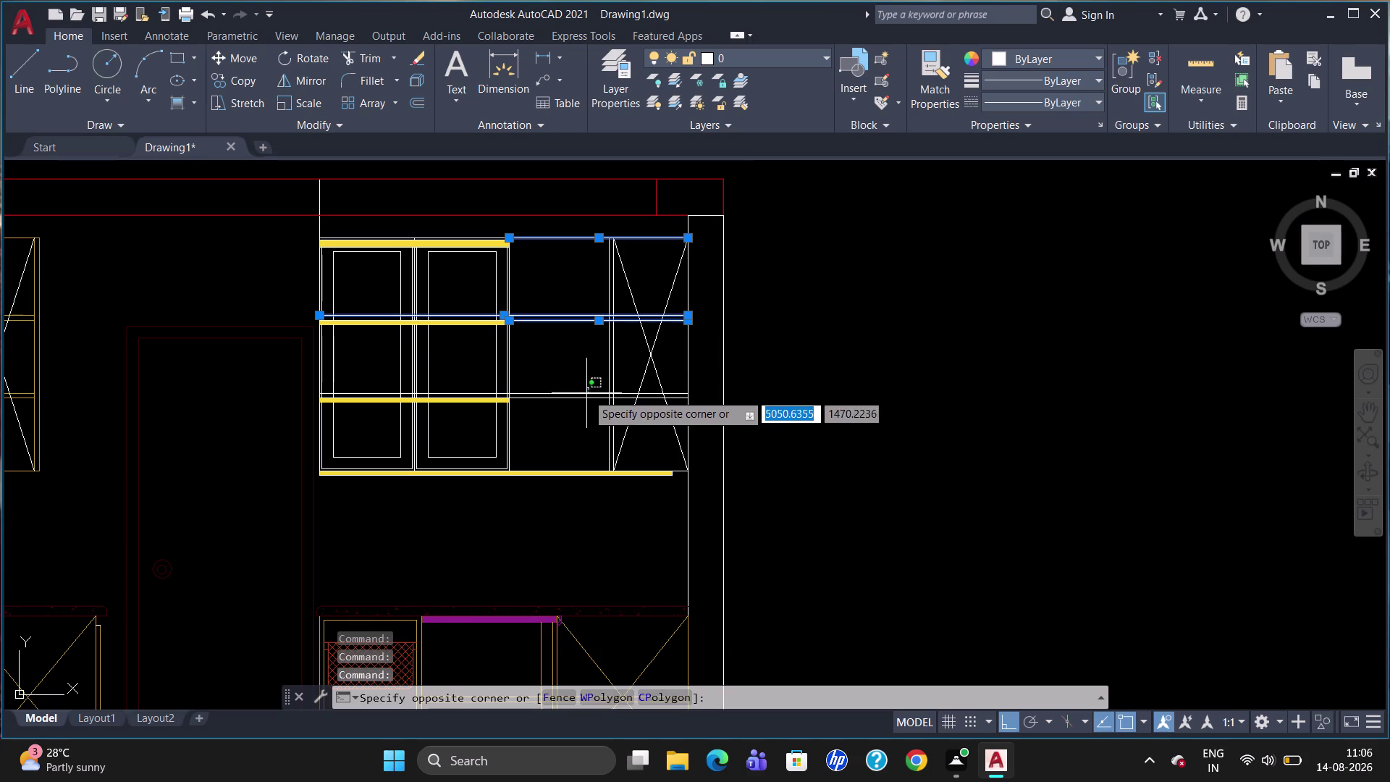
click(585, 392)
click(585, 391)
click(583, 396)
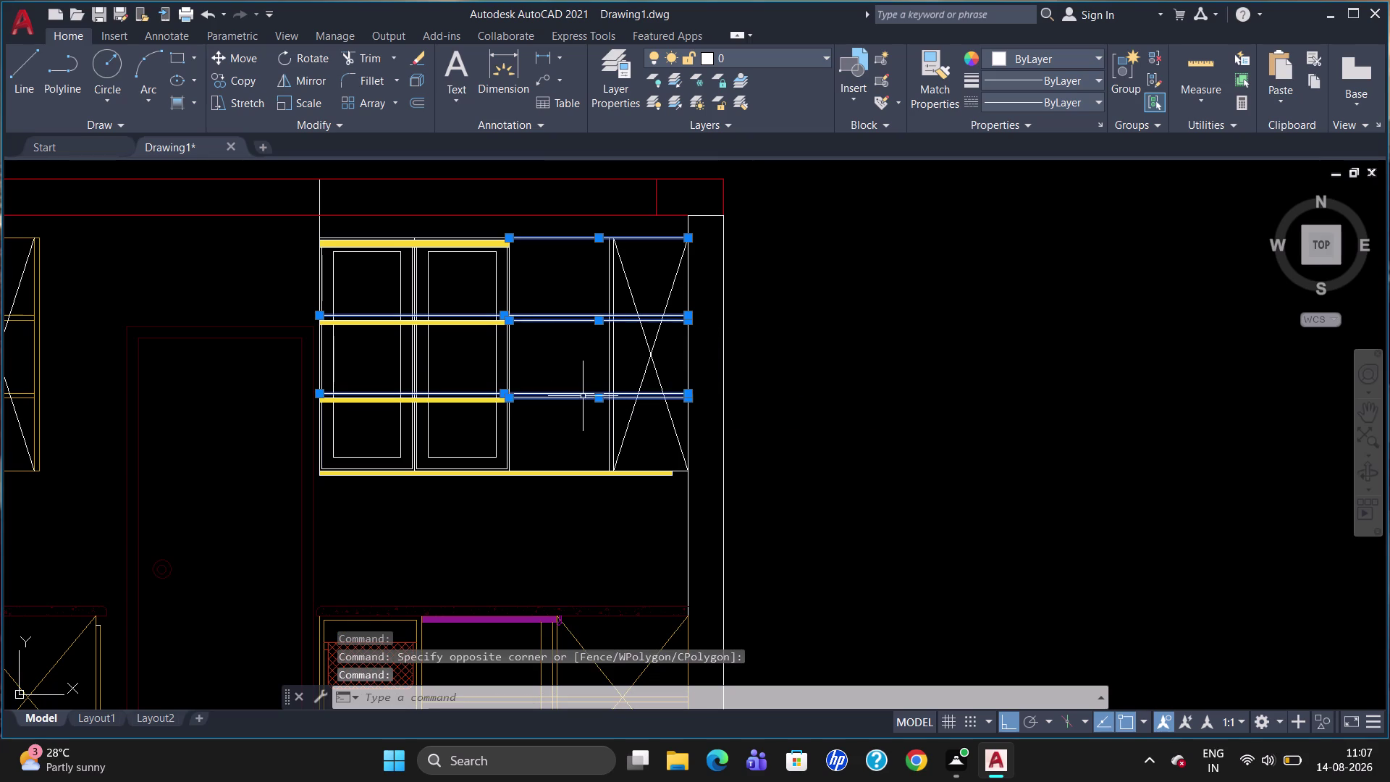
click(616, 365)
click(613, 368)
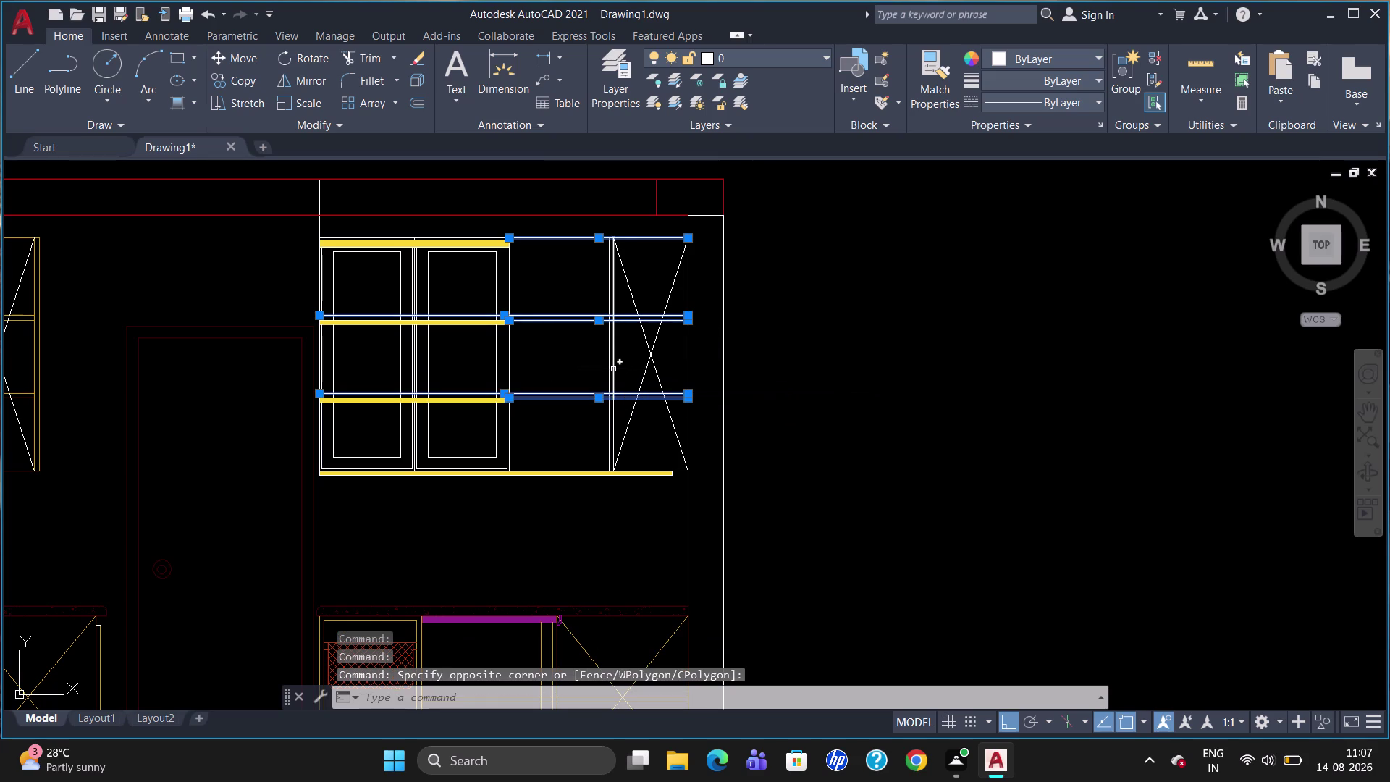
click(609, 370)
click(614, 367)
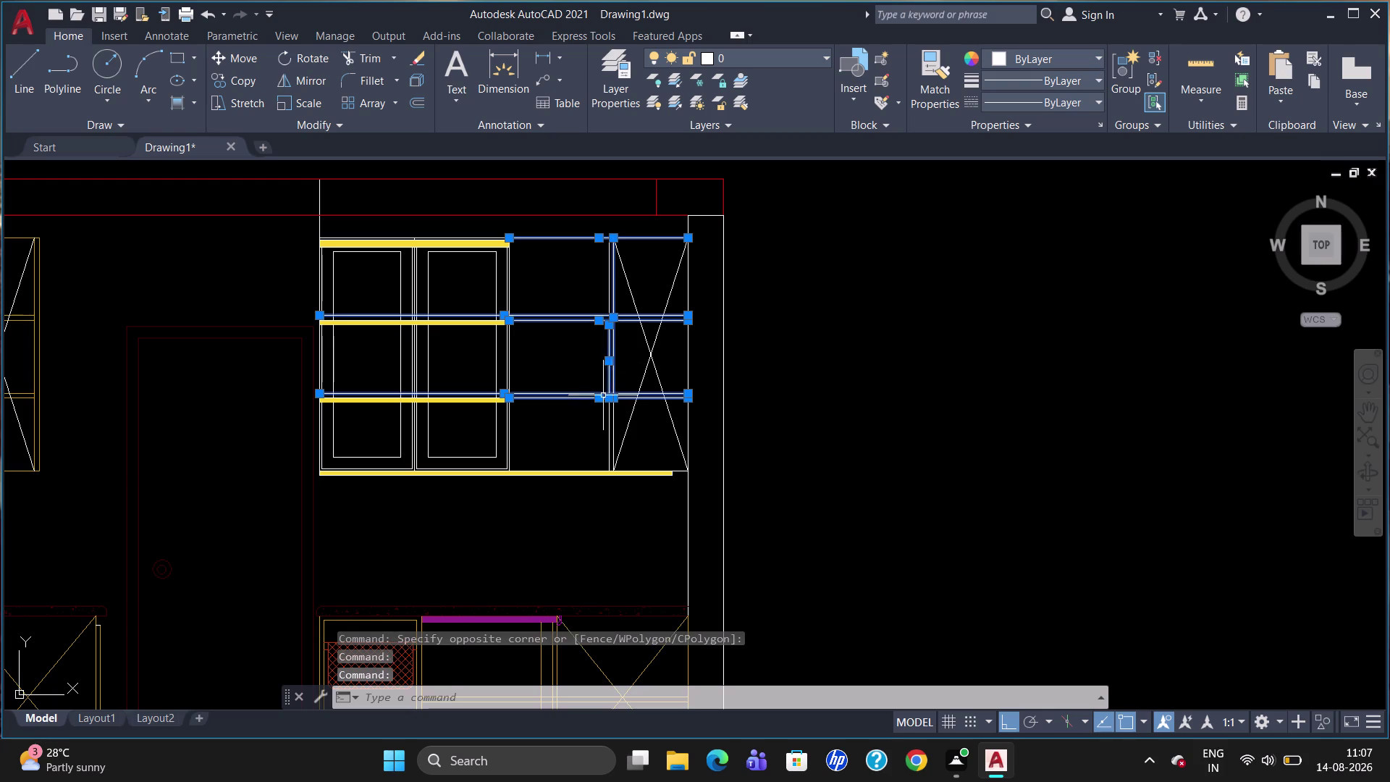
click(609, 291)
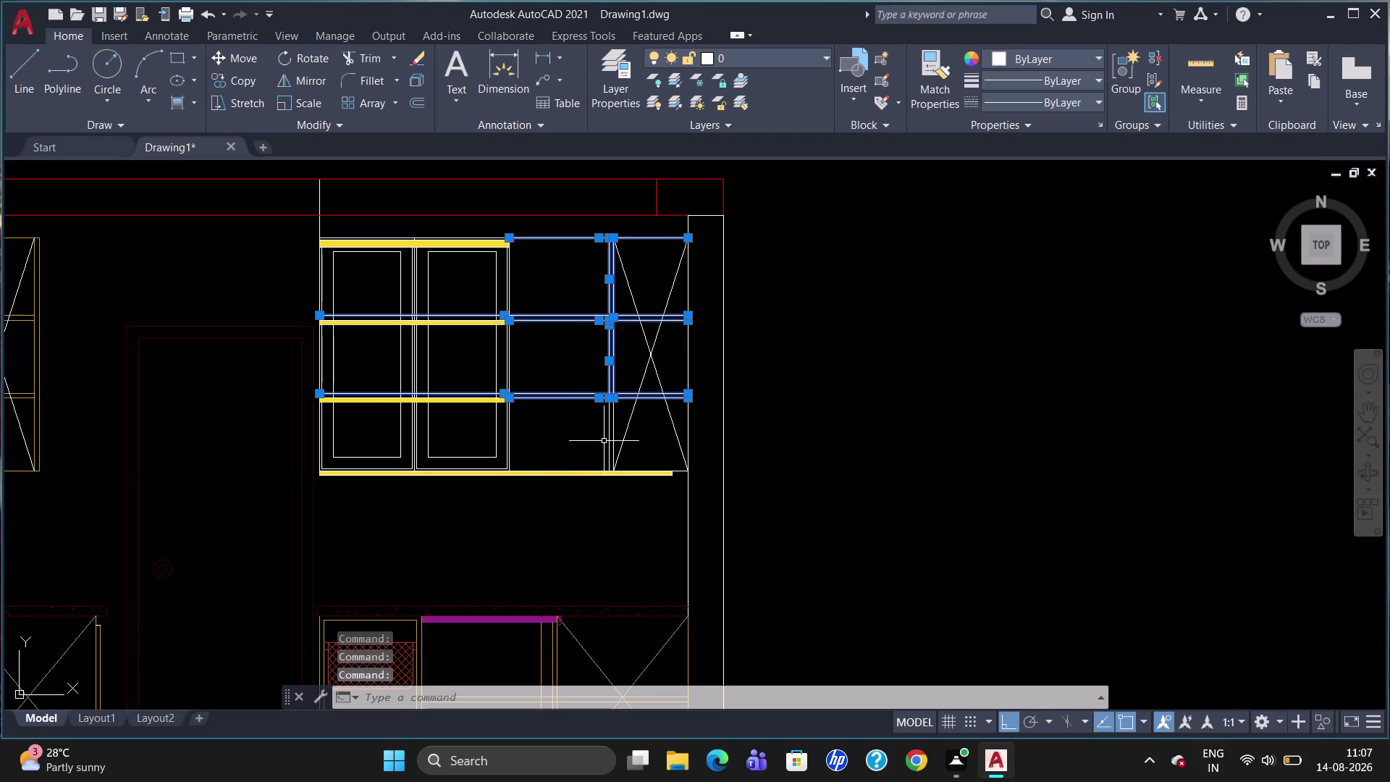
click(611, 437)
click(613, 434)
click(689, 275)
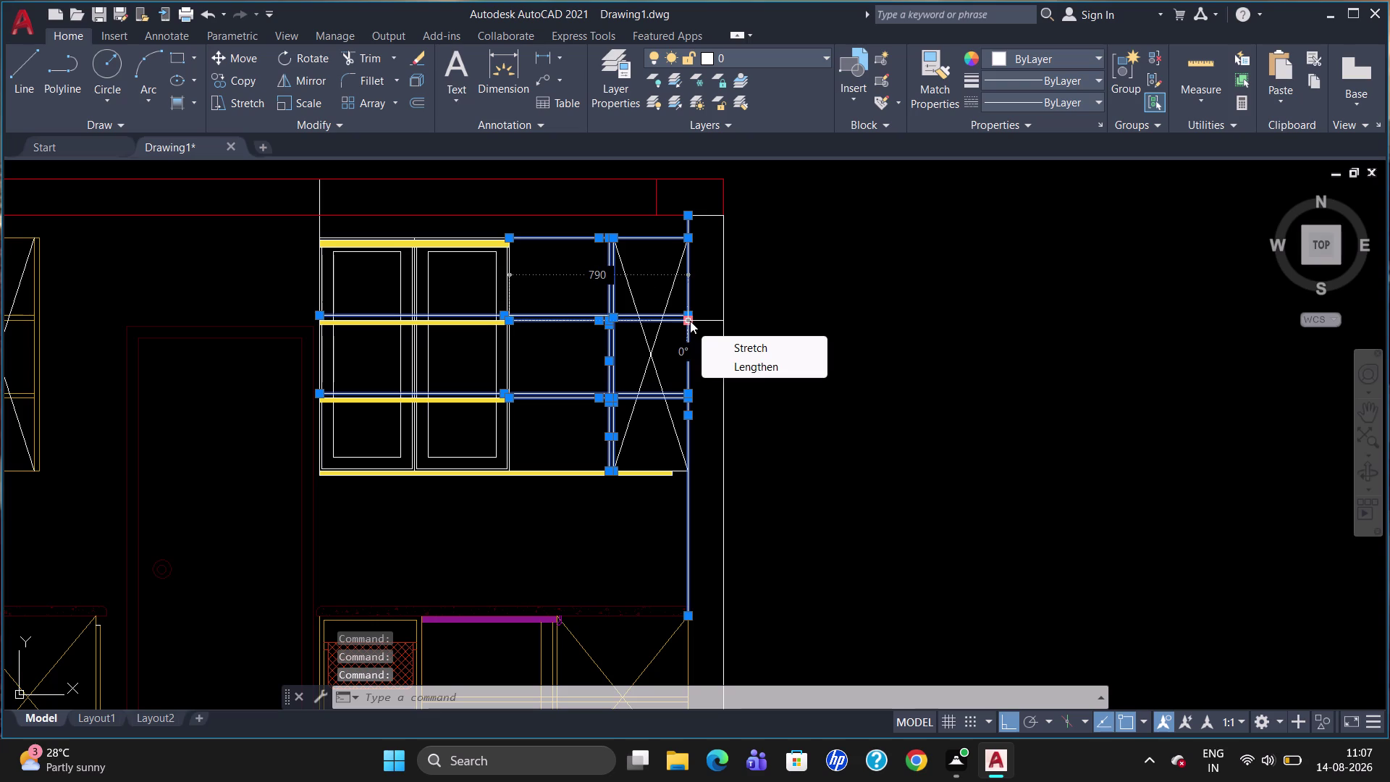
Pick Layer1 from the layer dropdown for the cabinet lines, then release the selection.
click(668, 217)
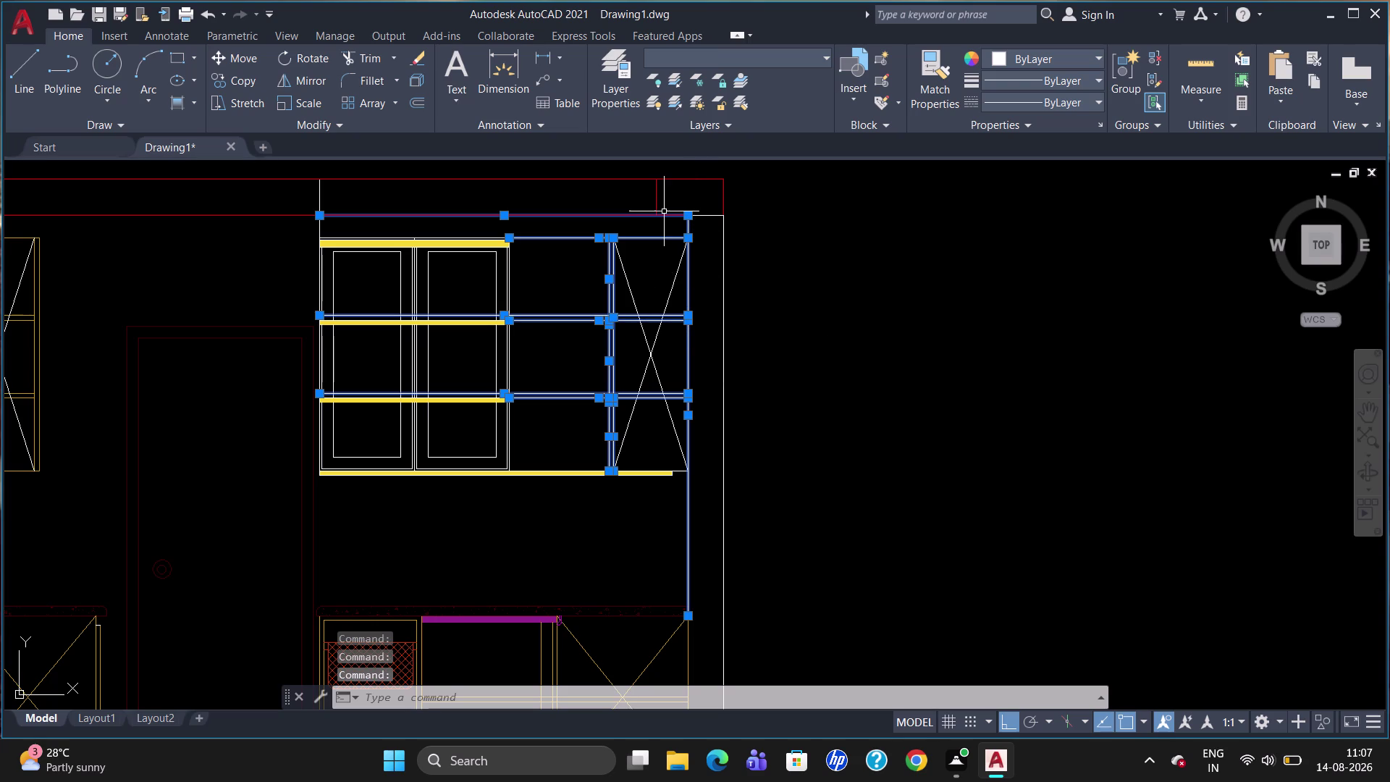
click(778, 56)
click(759, 126)
key(Escape)
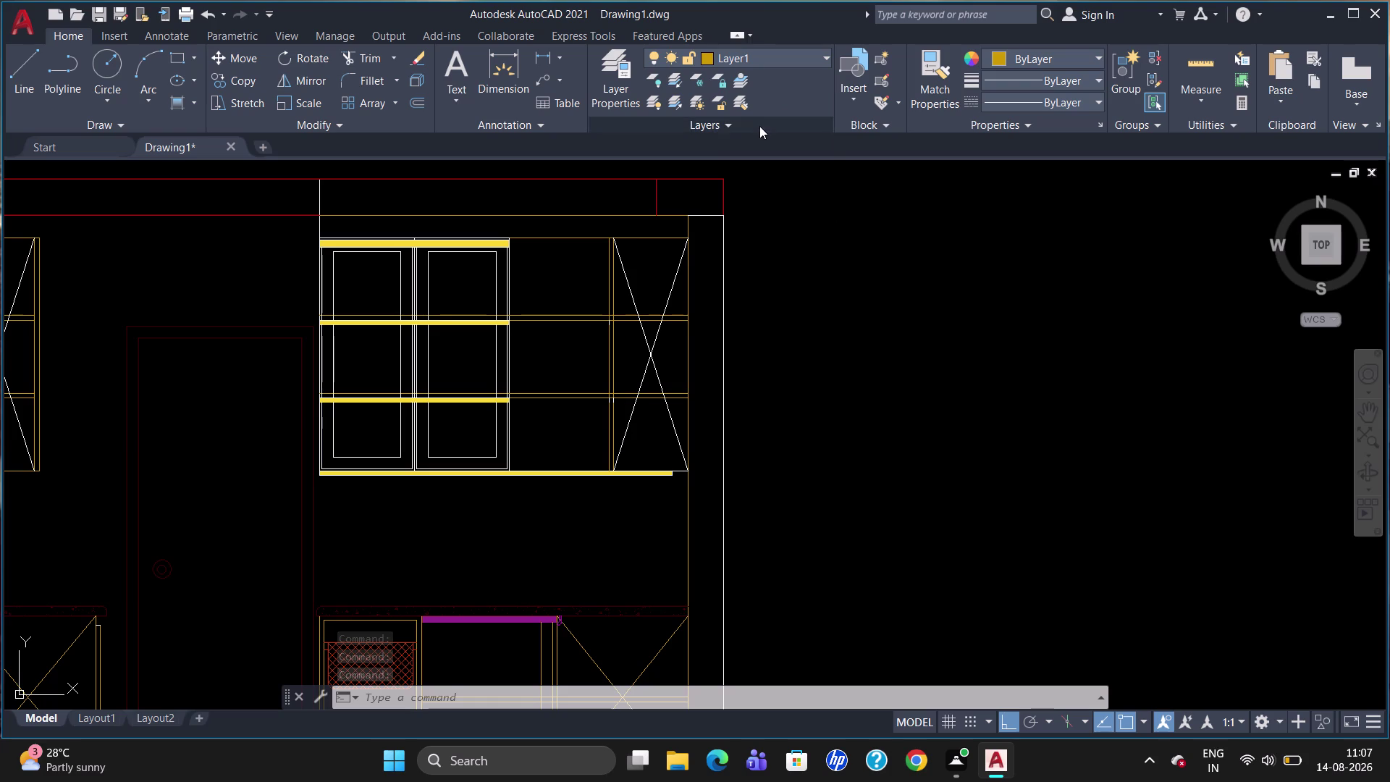
key(Escape)
click(563, 217)
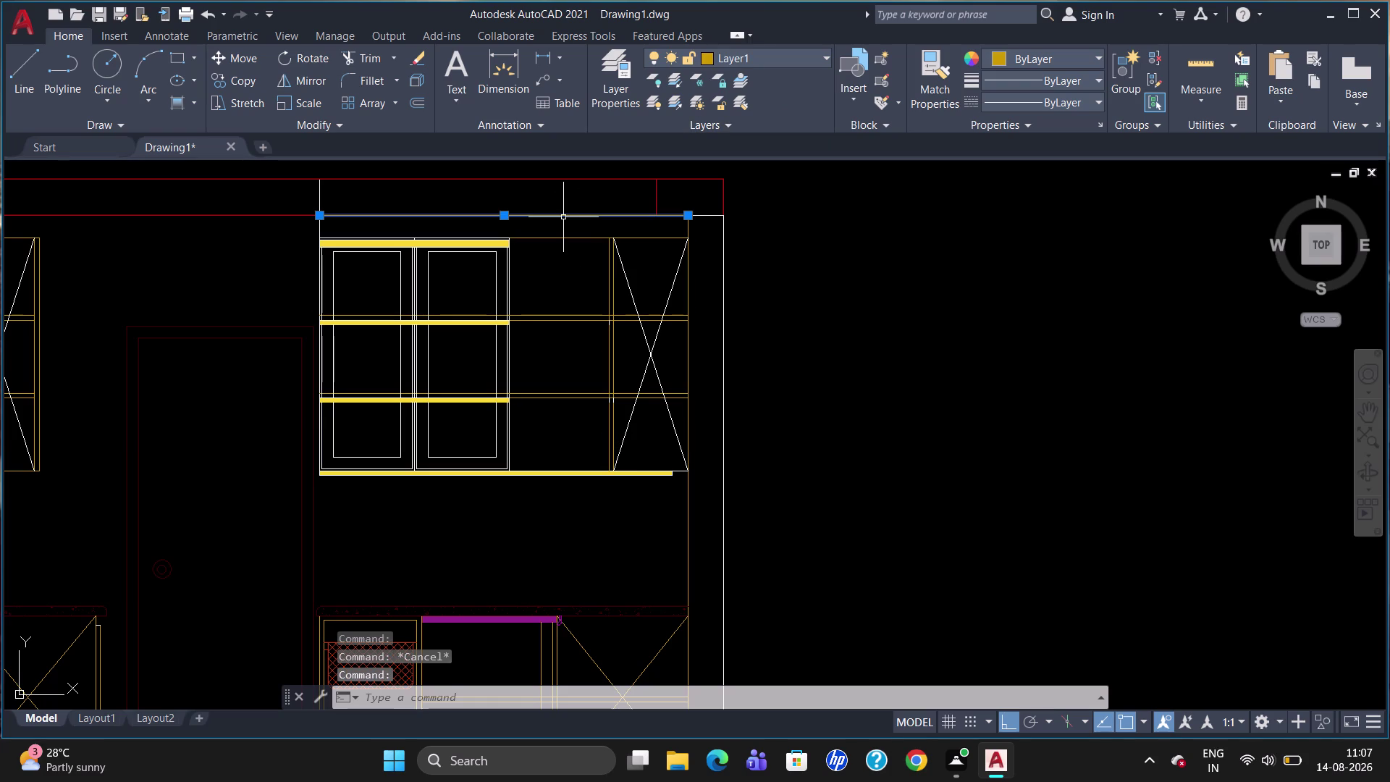
click(773, 59)
click(743, 167)
key(Escape)
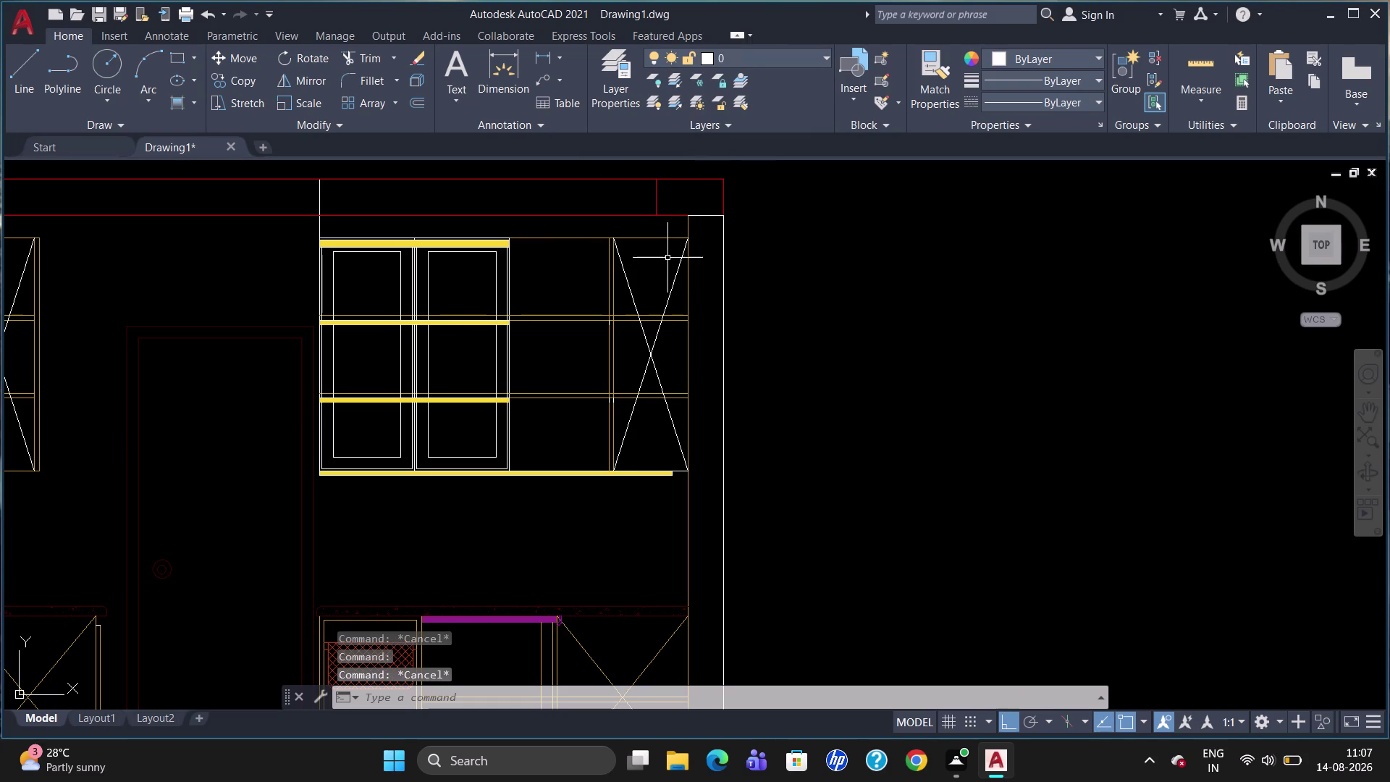
Break the top frame line at a point with BREAKATPOINT.
text(br)
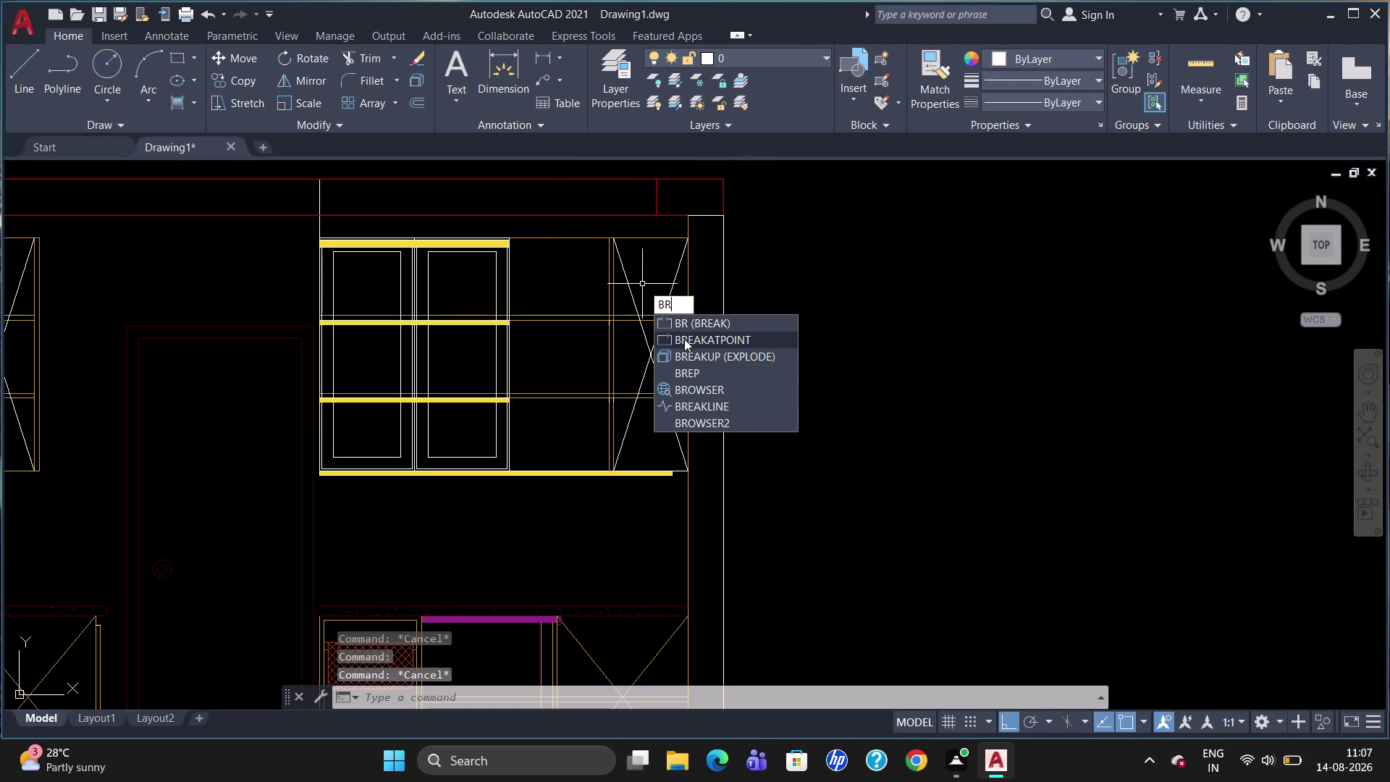
click(685, 337)
click(629, 218)
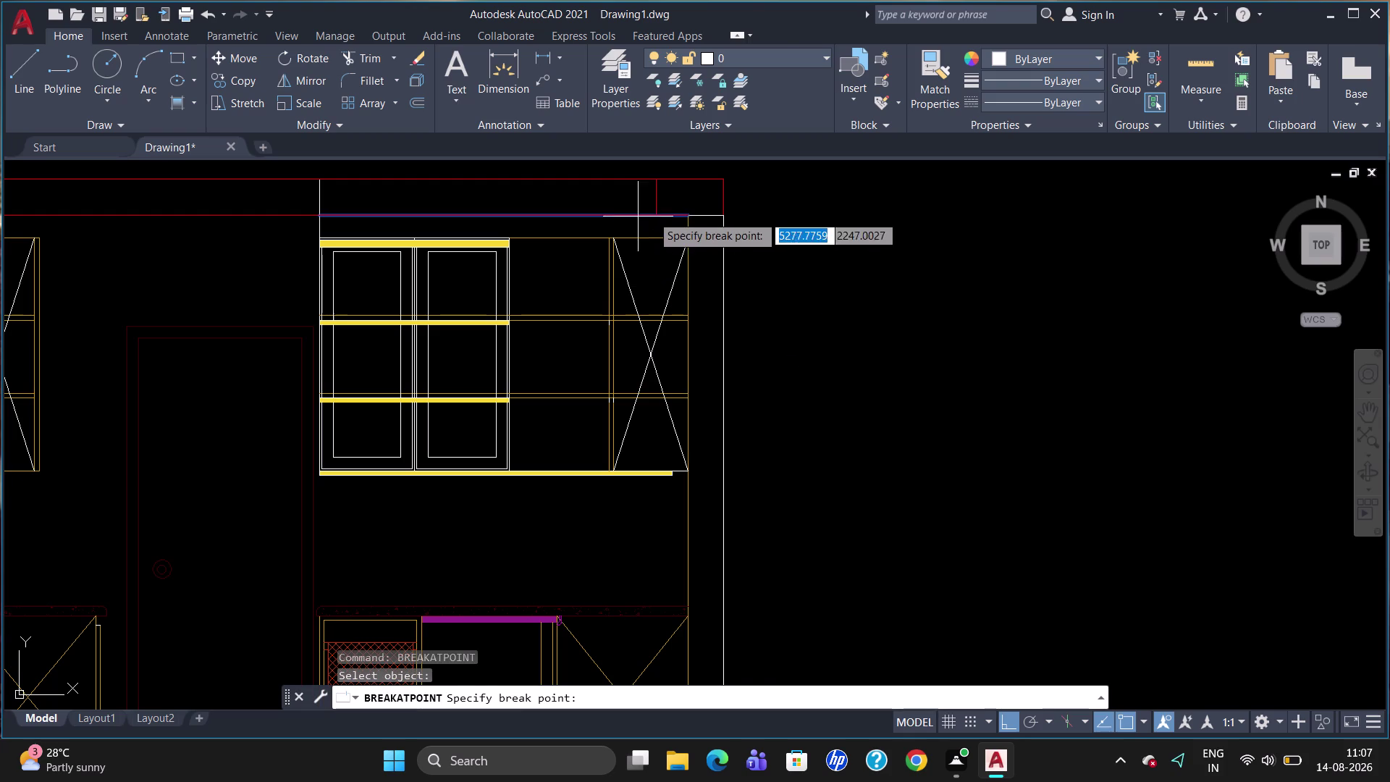
click(660, 215)
key(Escape)
Select the short top corner pieces and try a layer from the Layers dropdown.
click(656, 199)
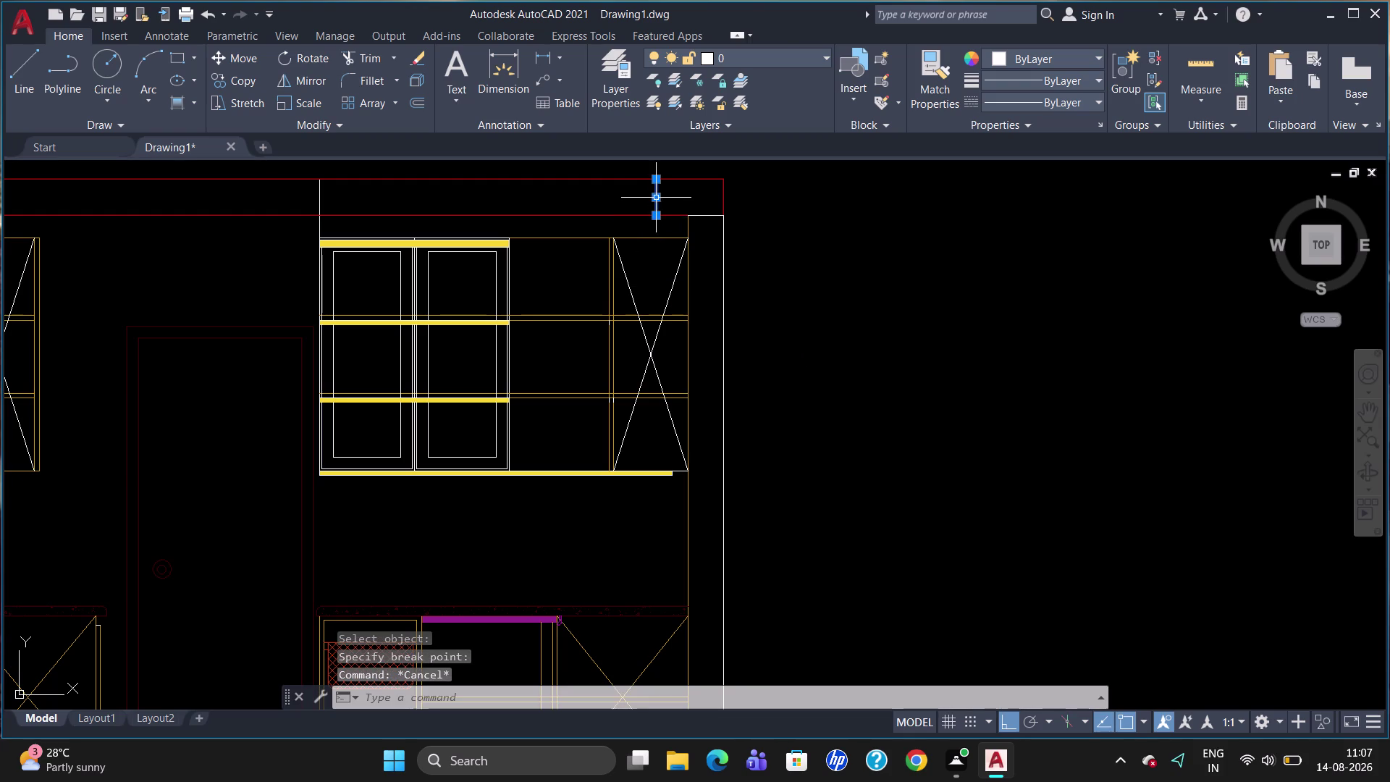
click(668, 217)
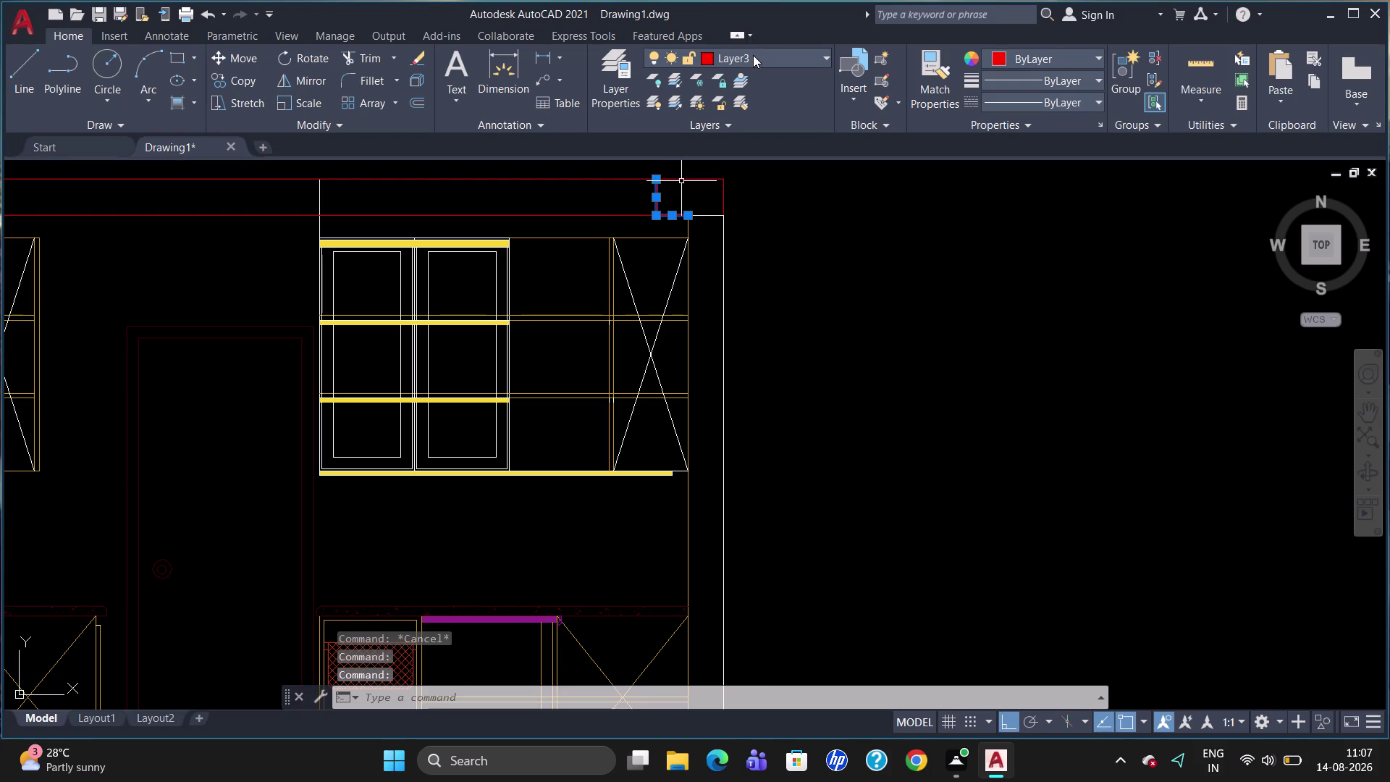
click(755, 55)
click(768, 122)
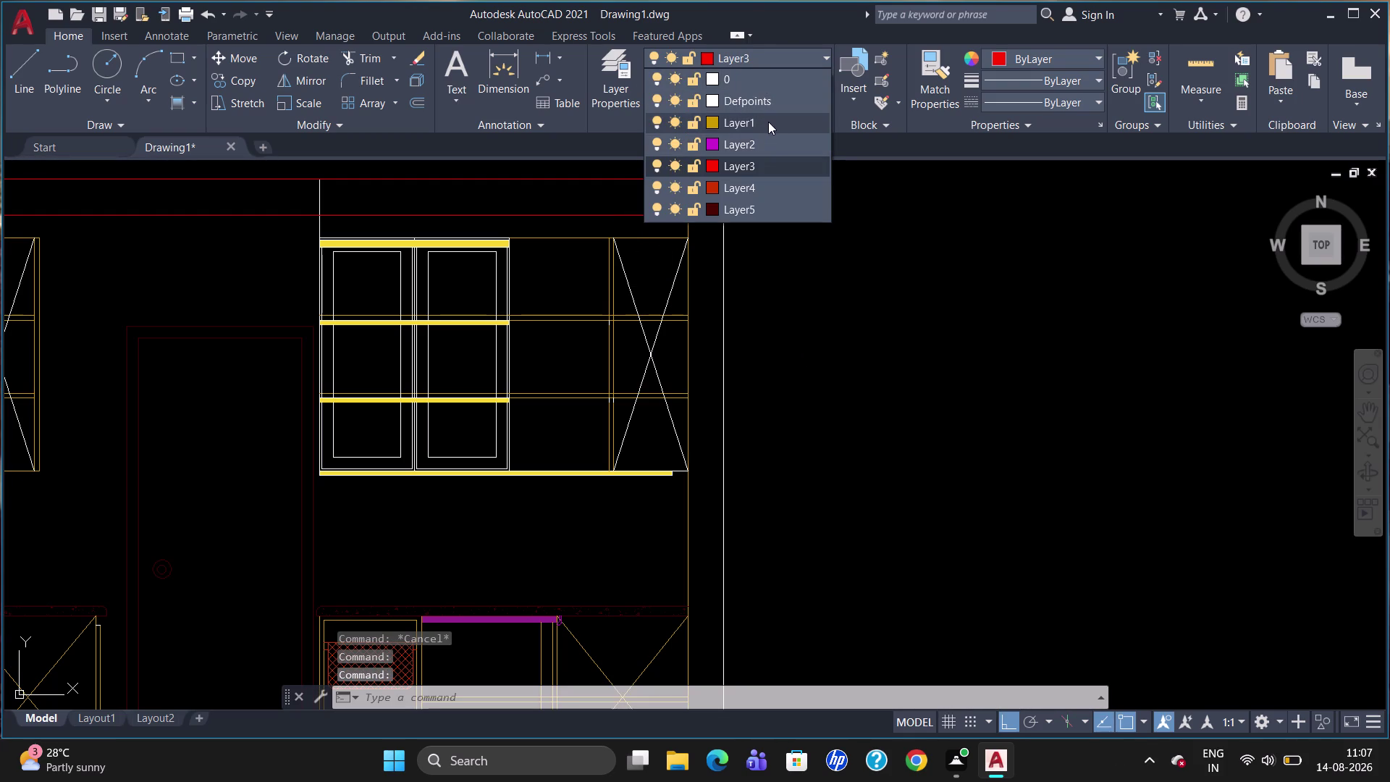
key(Escape)
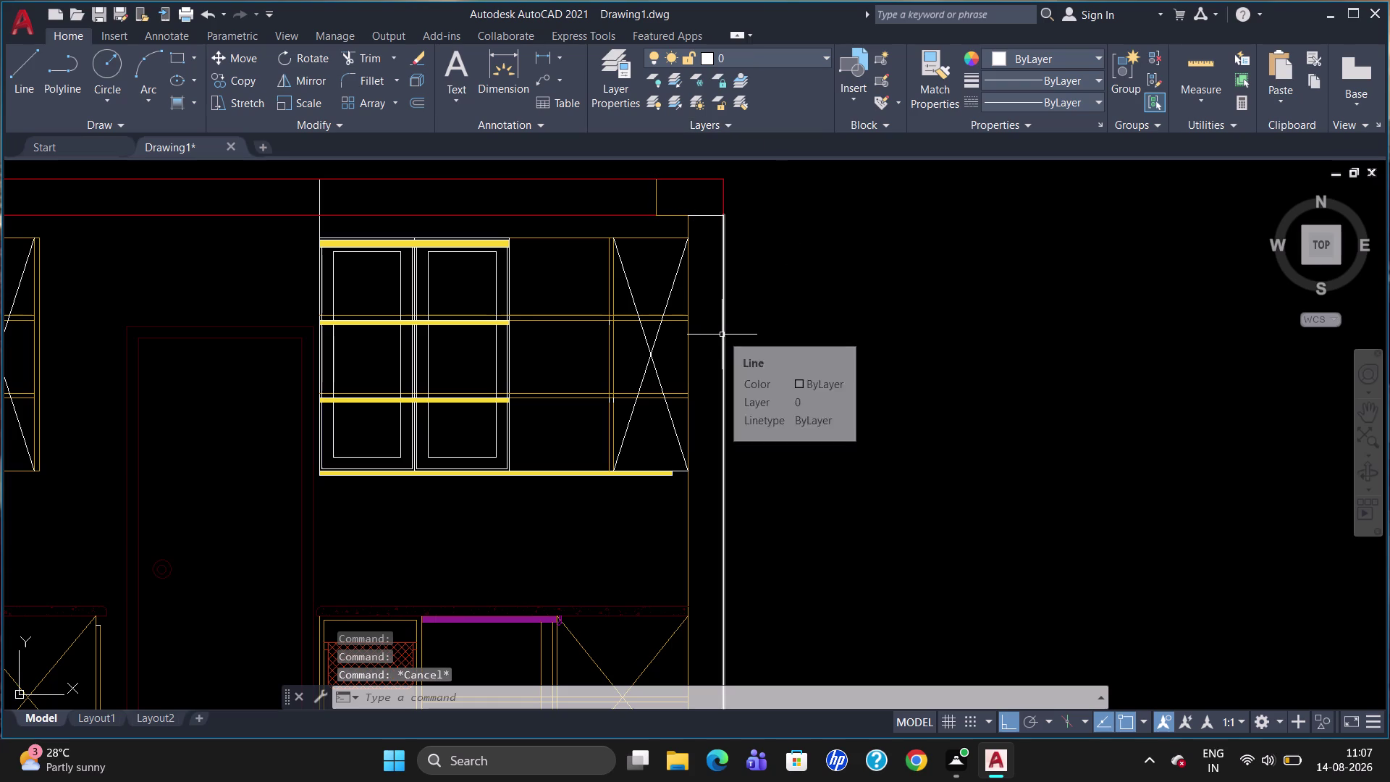
Move the short top-right corner line onto red Layer3.
click(700, 217)
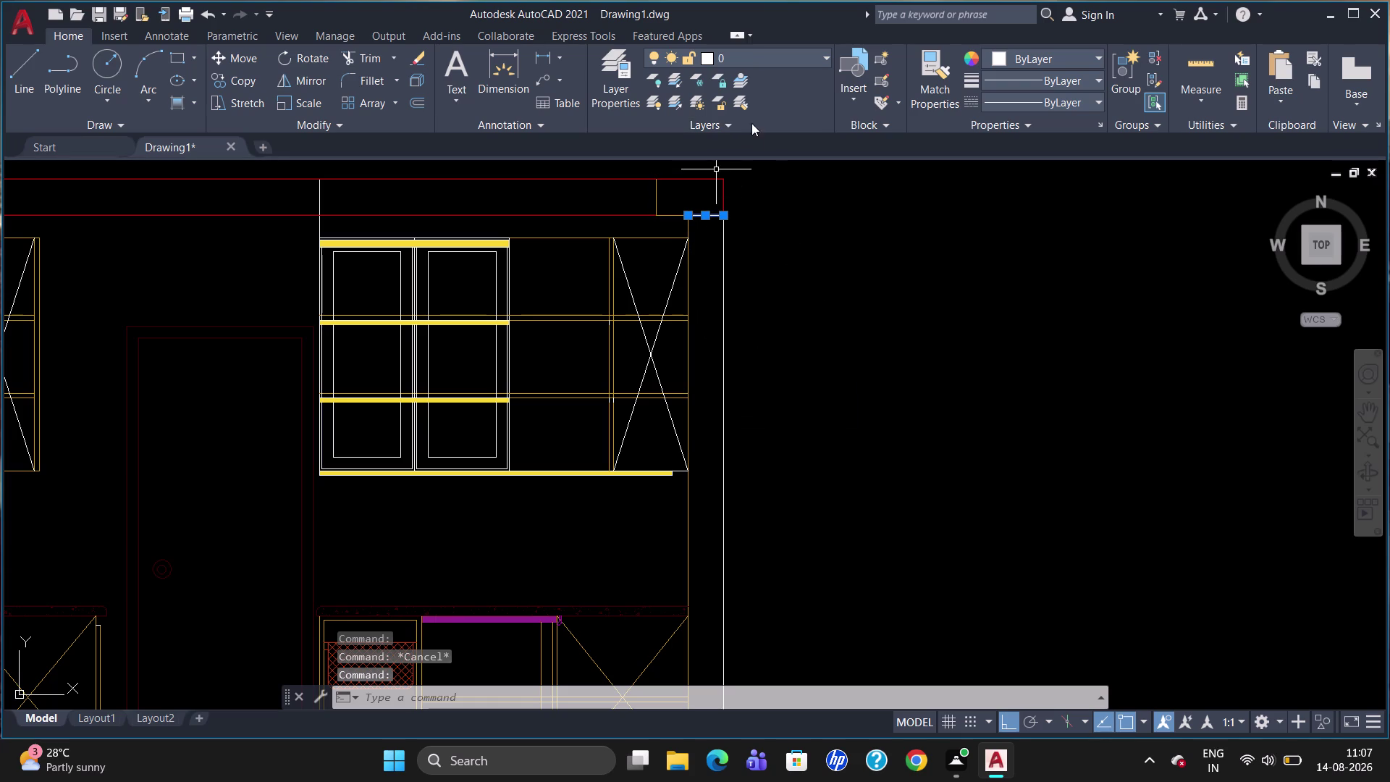
click(773, 55)
click(774, 163)
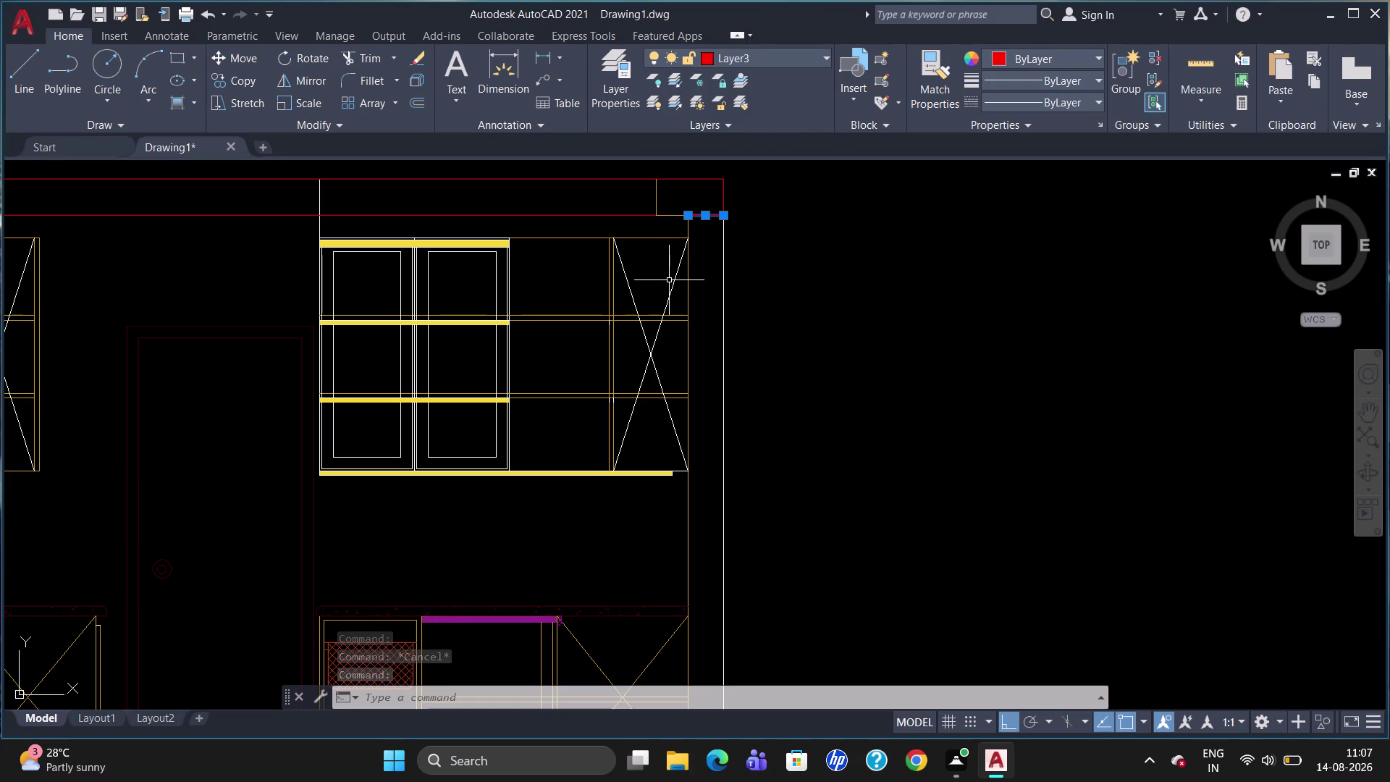
key(Escape)
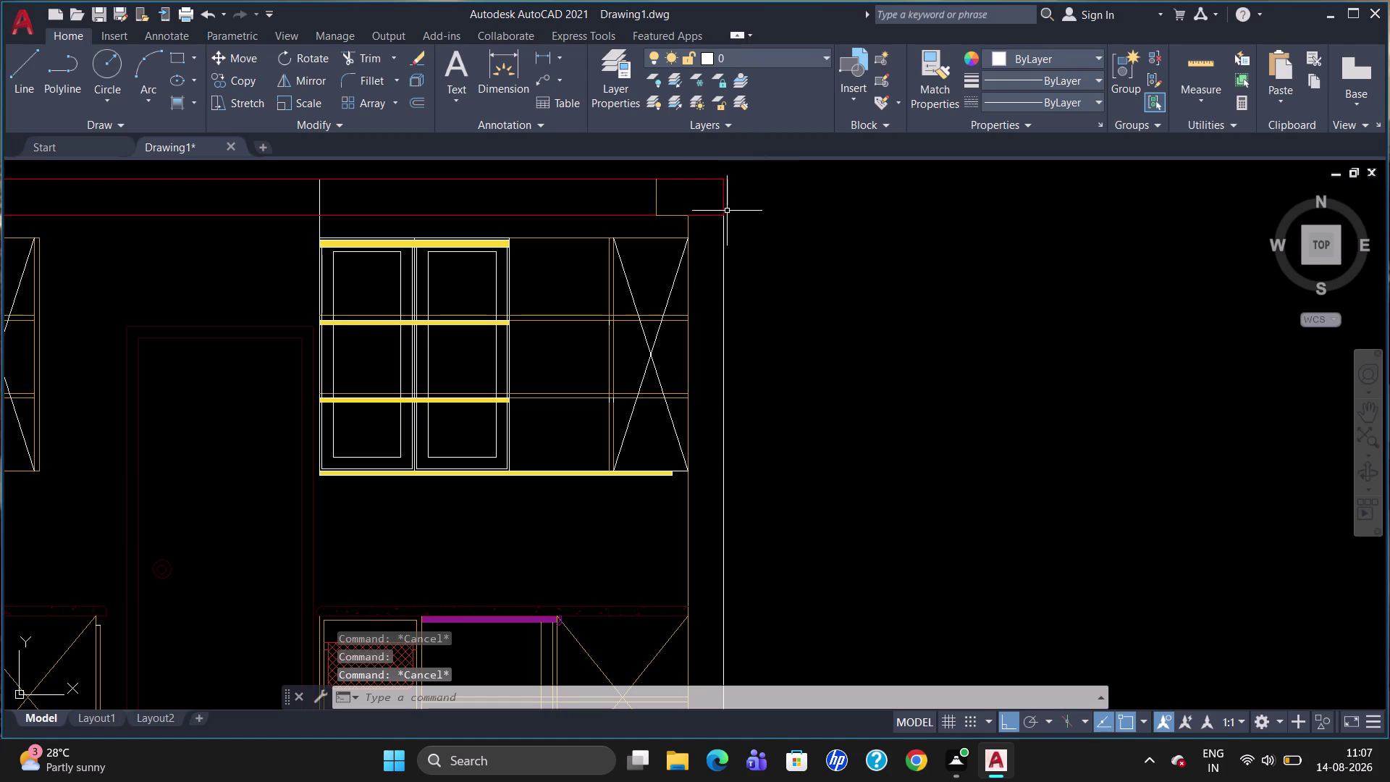
Reselect the corner line and check its layer in the Layers dropdown.
click(711, 217)
click(772, 50)
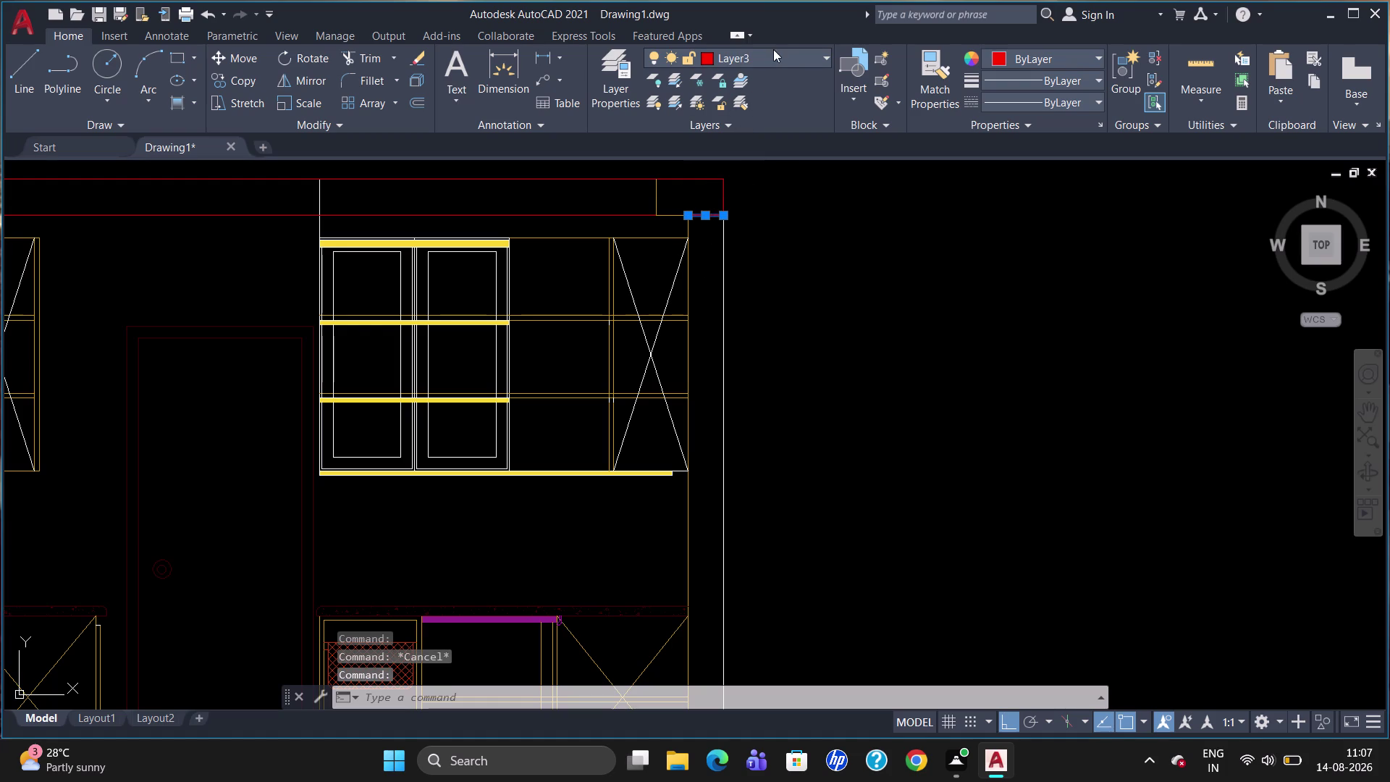
click(763, 72)
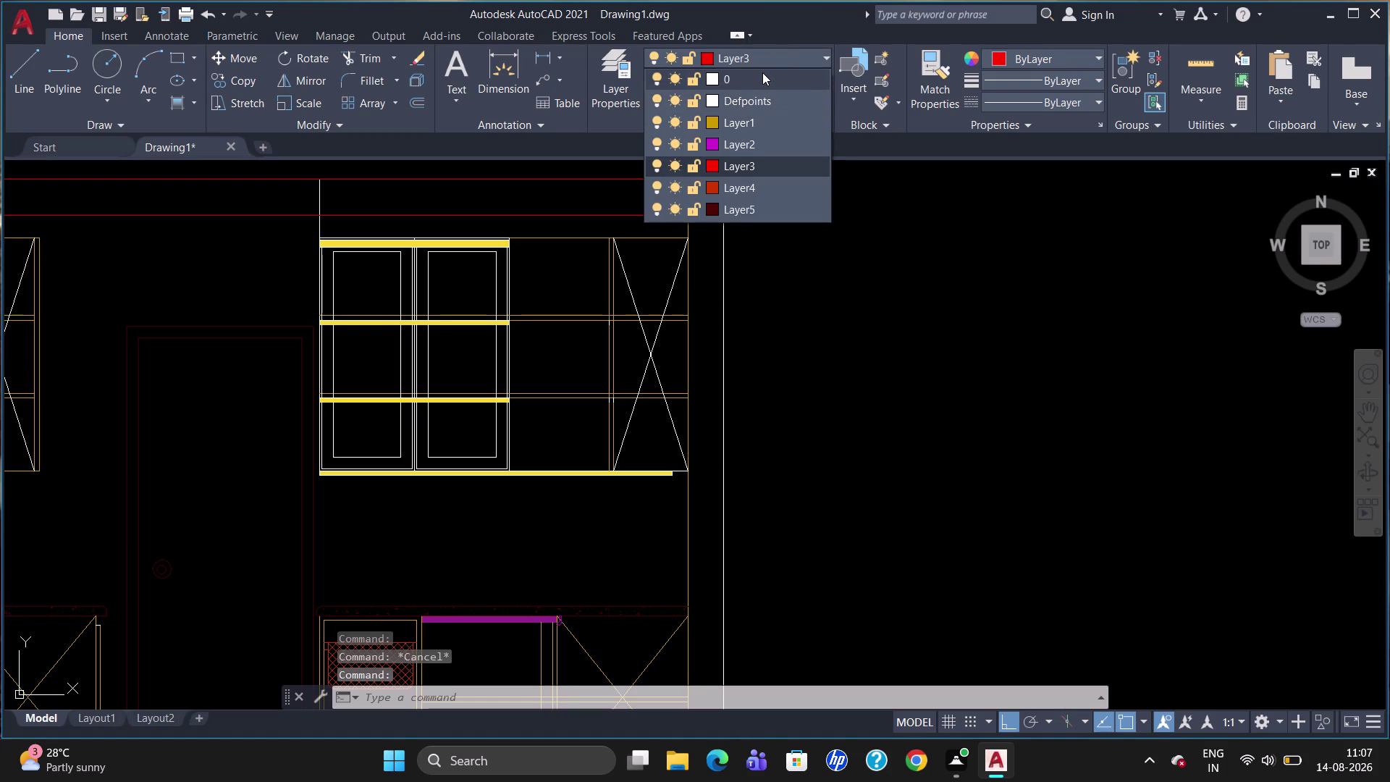
key(Escape)
scroll(down, 3)
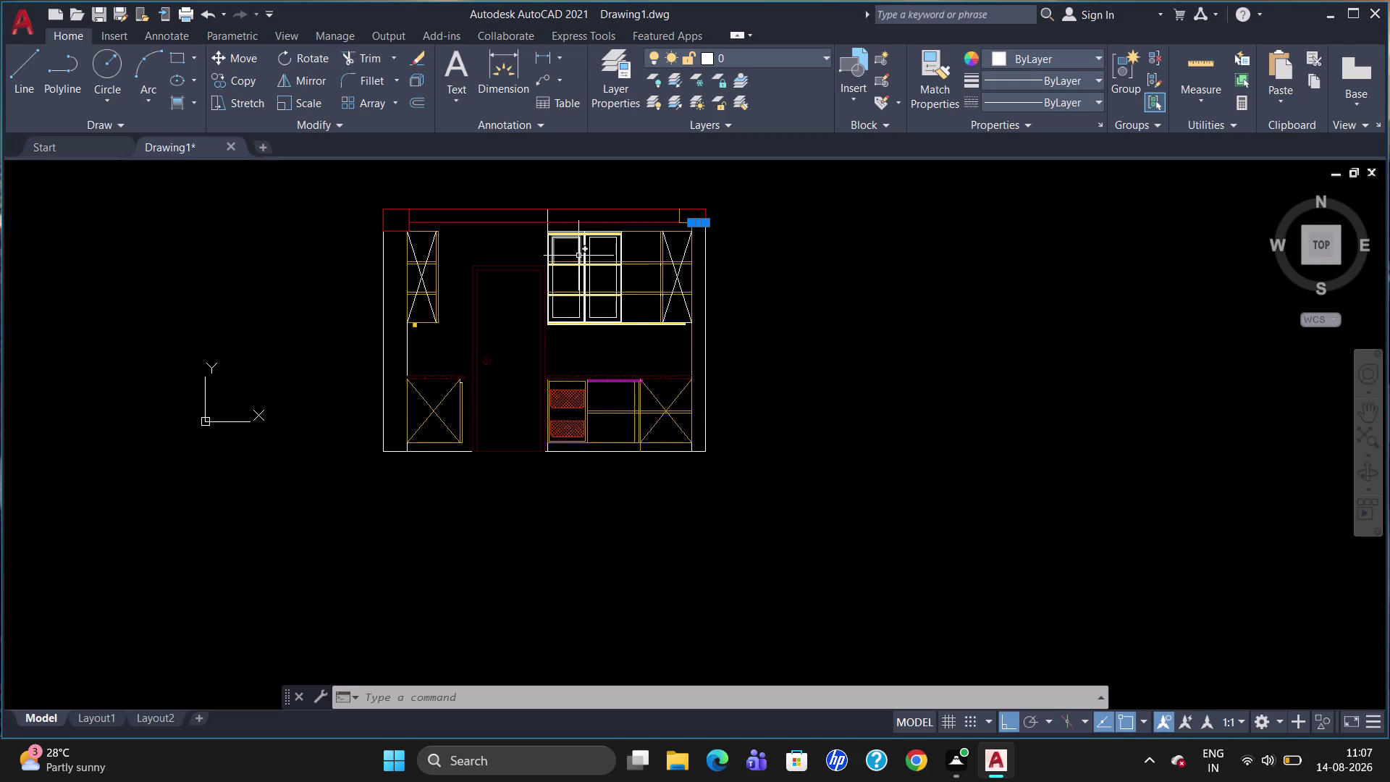
Zoom out and put the bottom baseline and vertical edge line on yellow Layer1.
scroll(up, 3)
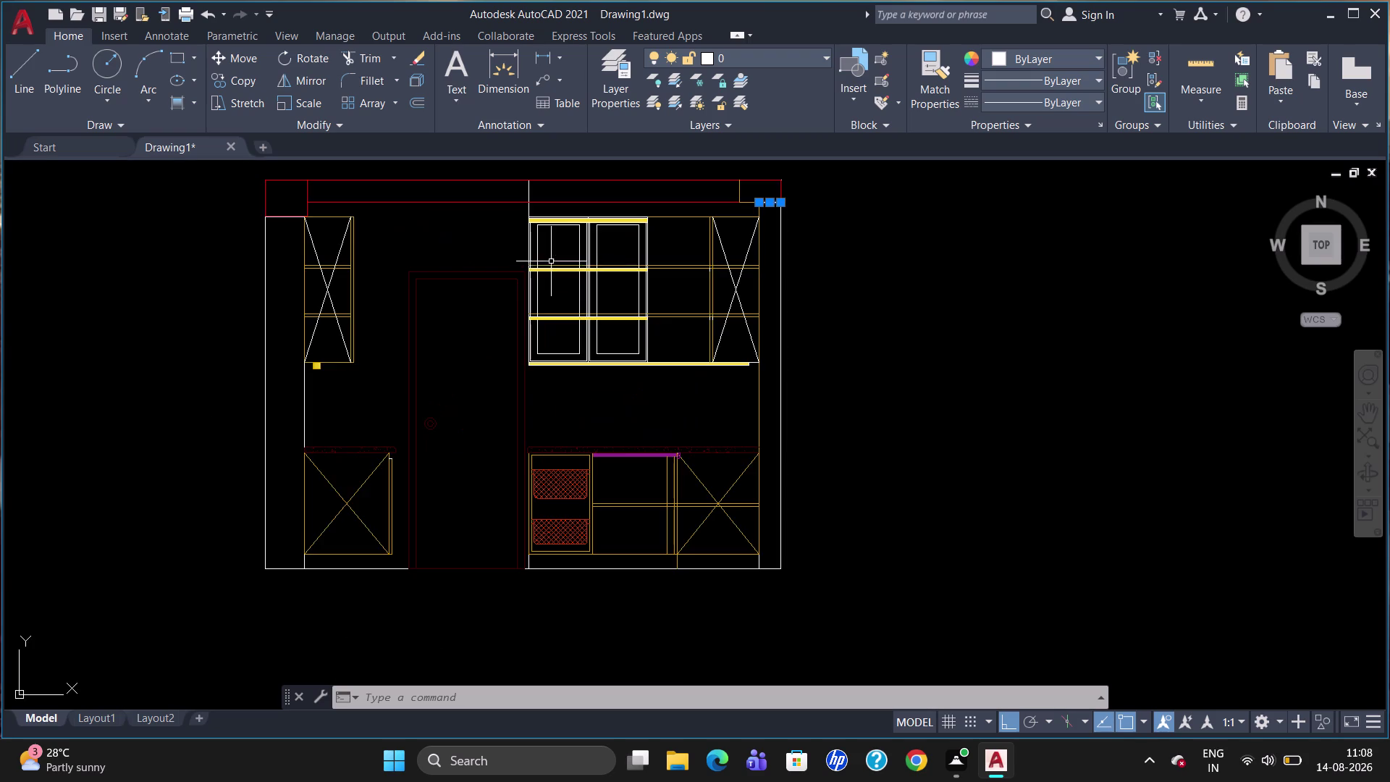
scroll(down, 3)
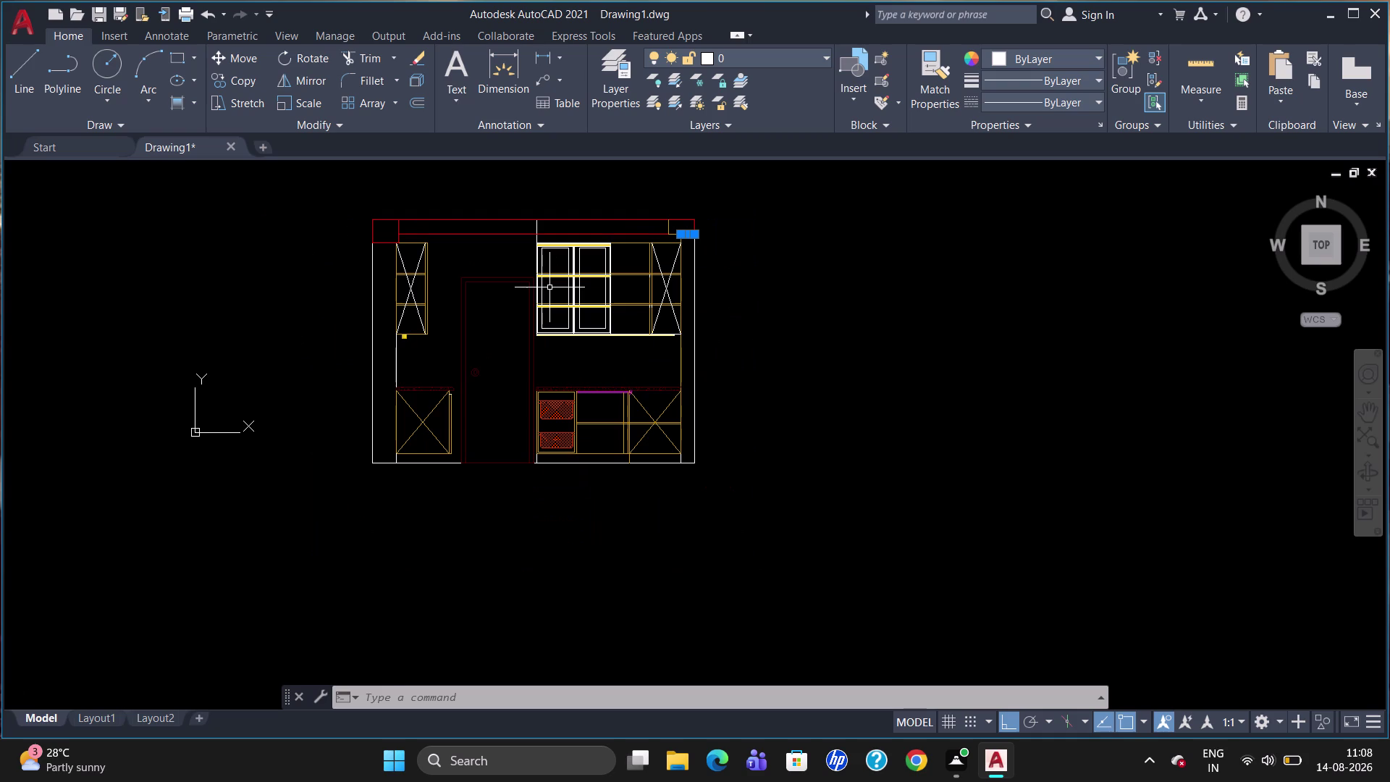
key(Escape)
scroll(up, 3)
scroll(up, 3)
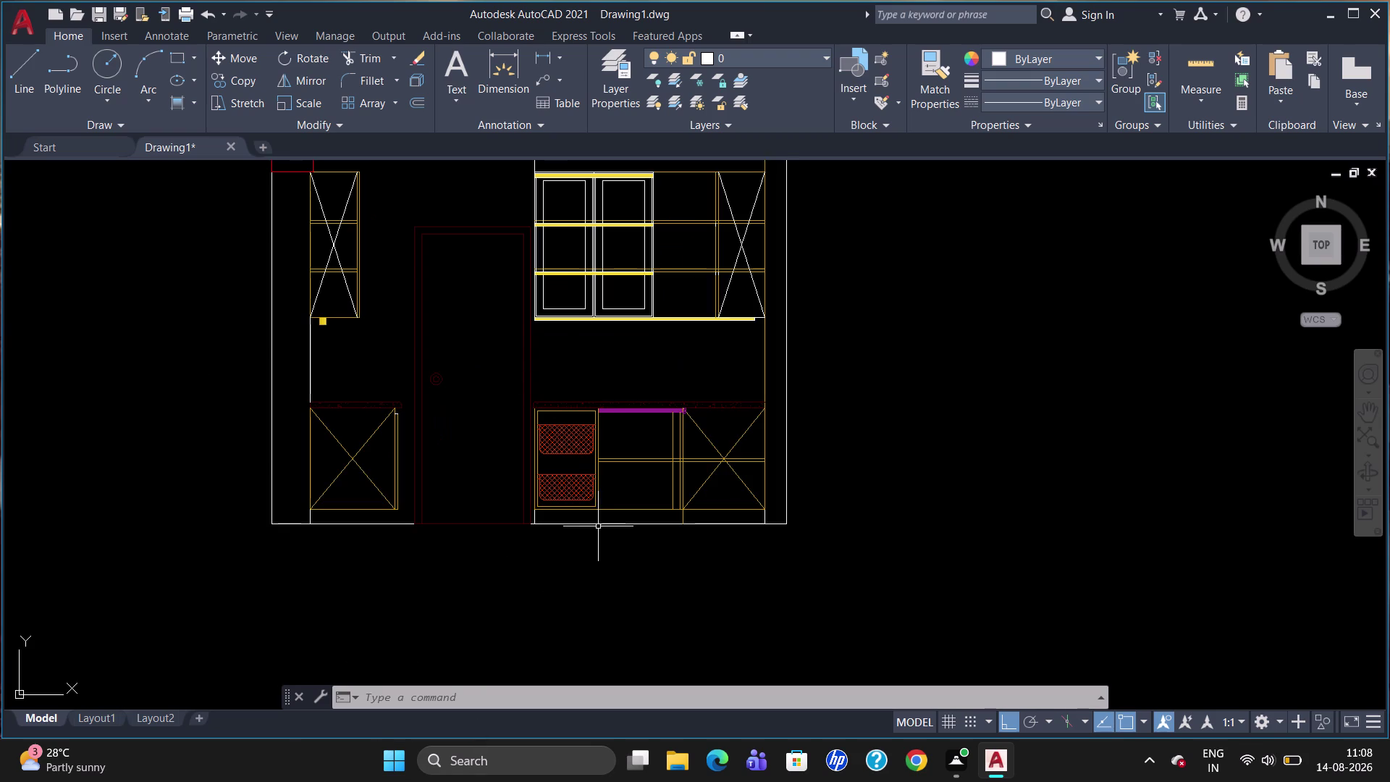
click(601, 521)
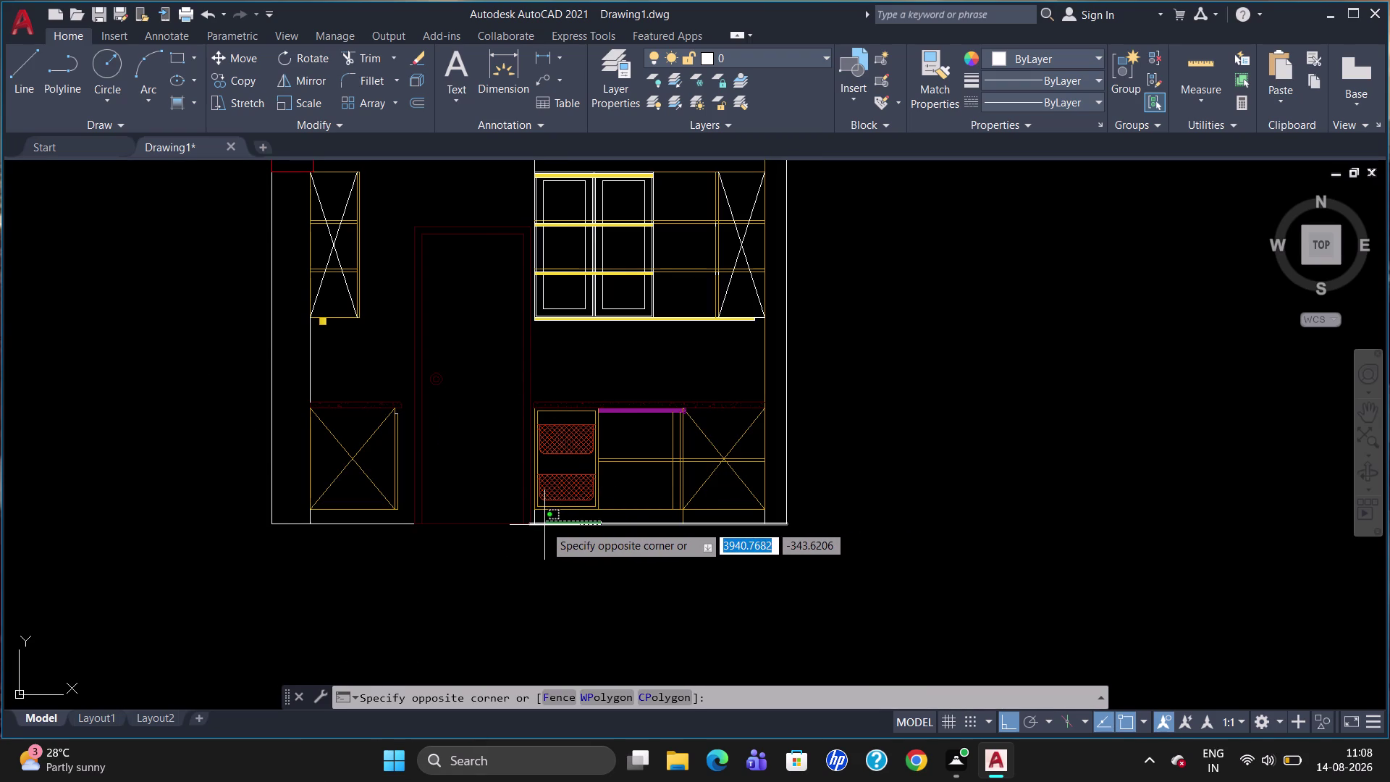
key(Escape)
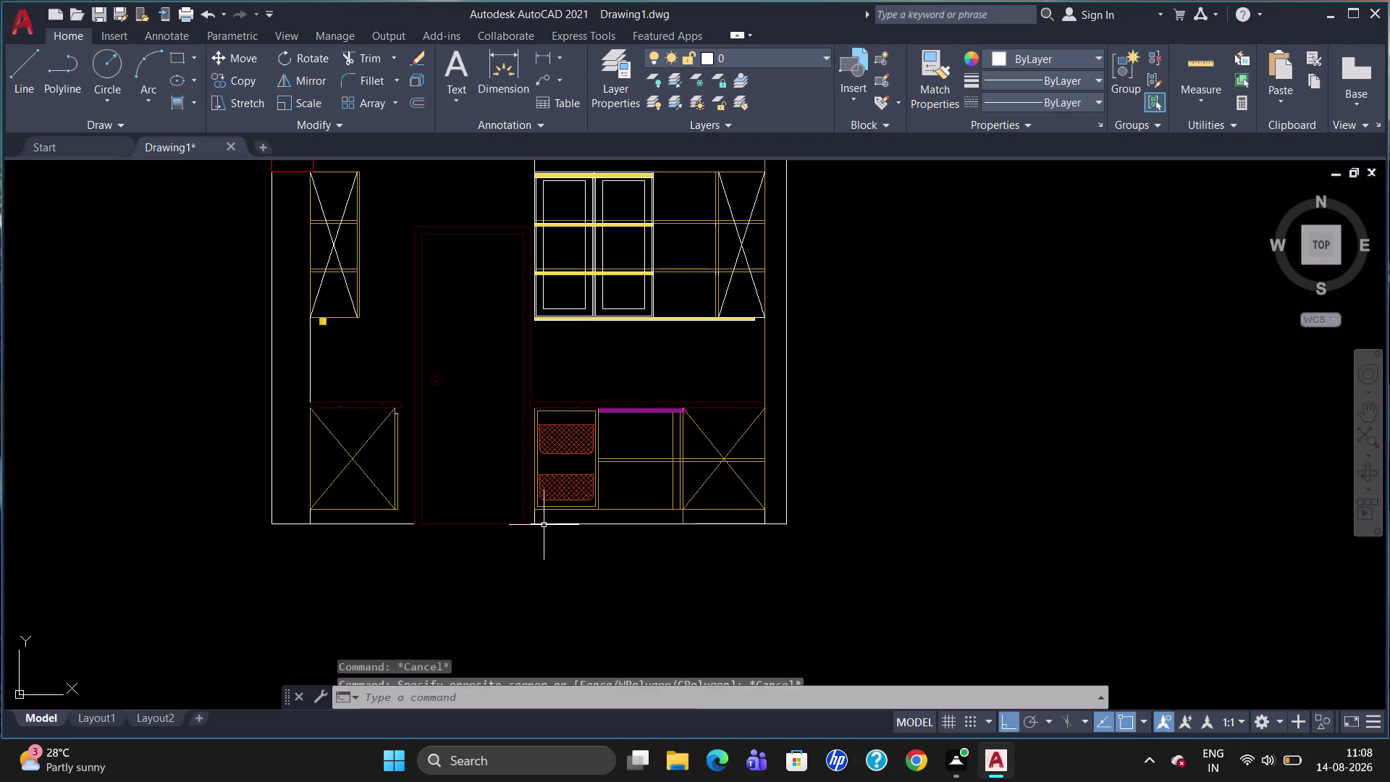
click(556, 523)
click(536, 515)
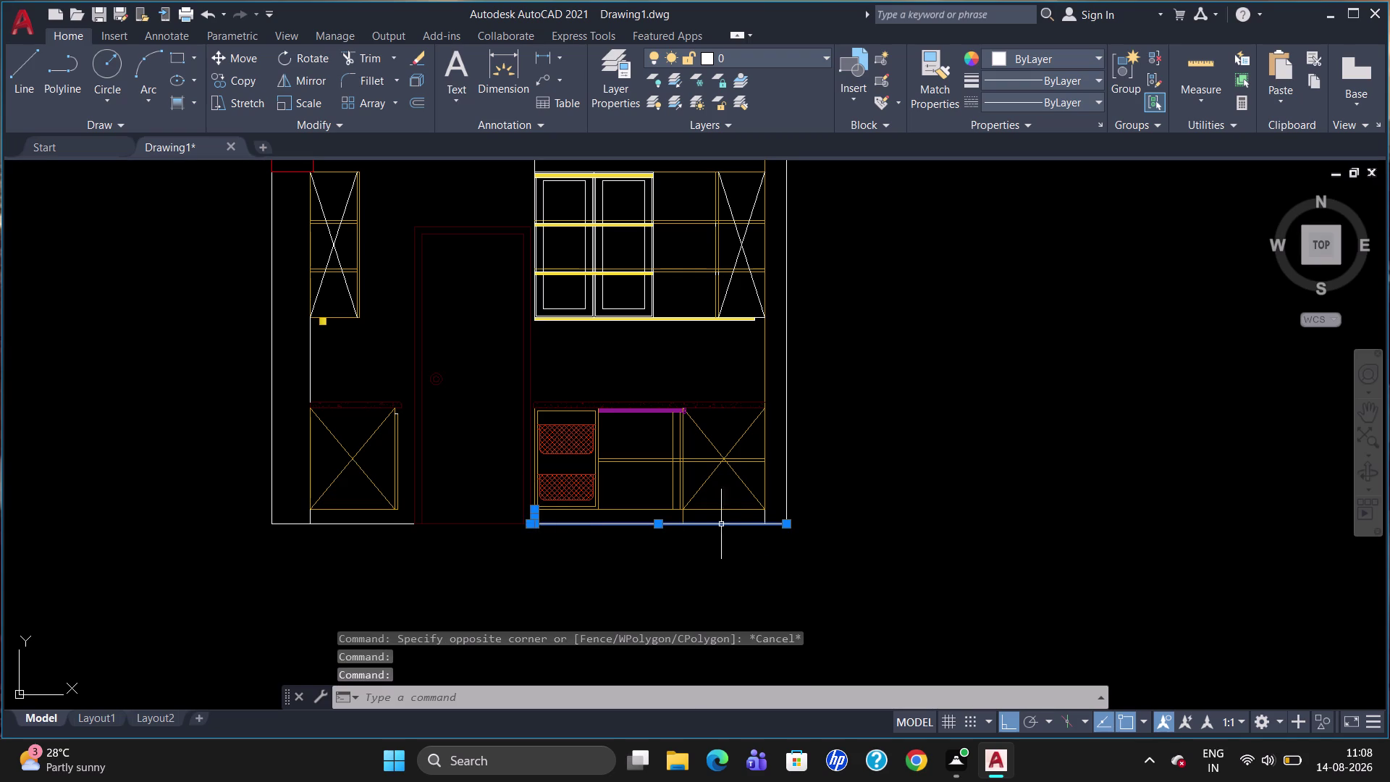
click(764, 516)
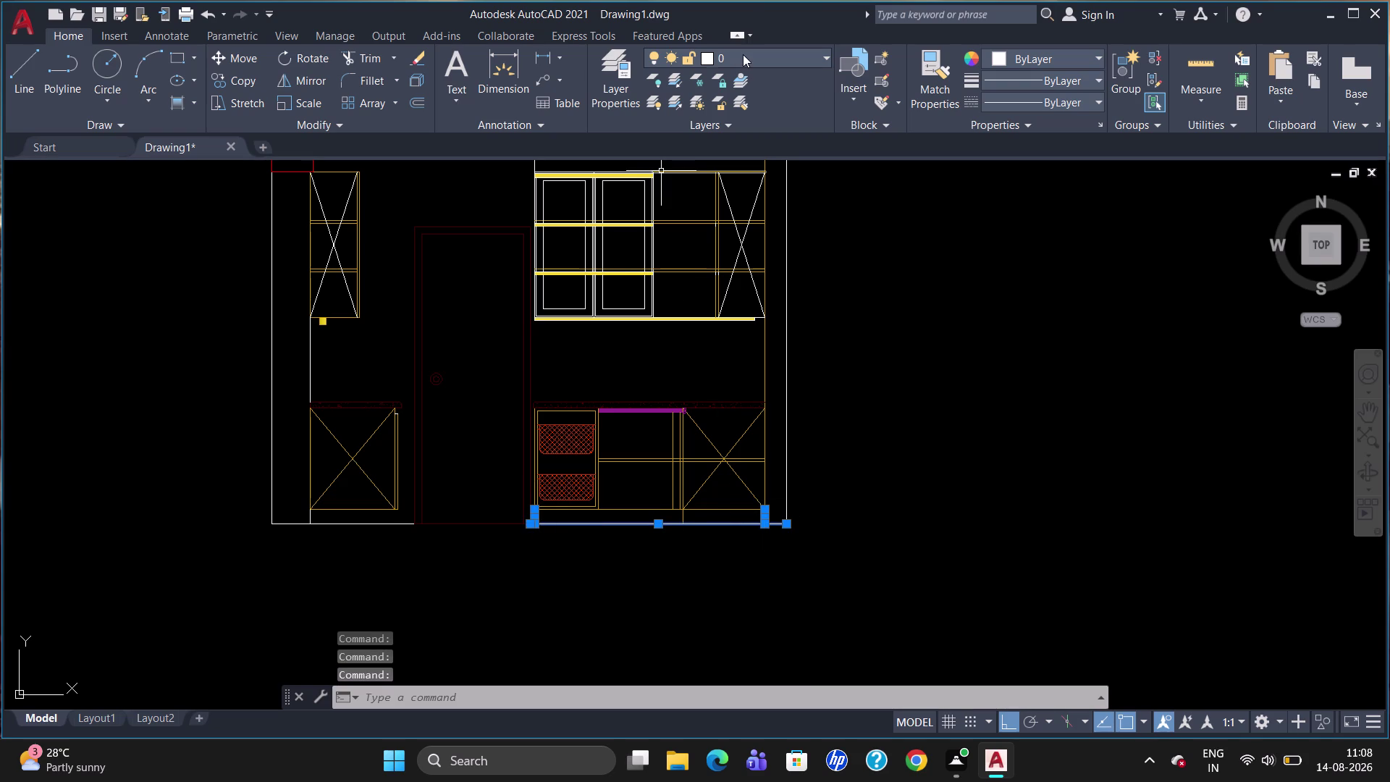
click(744, 54)
click(759, 125)
key(Escape)
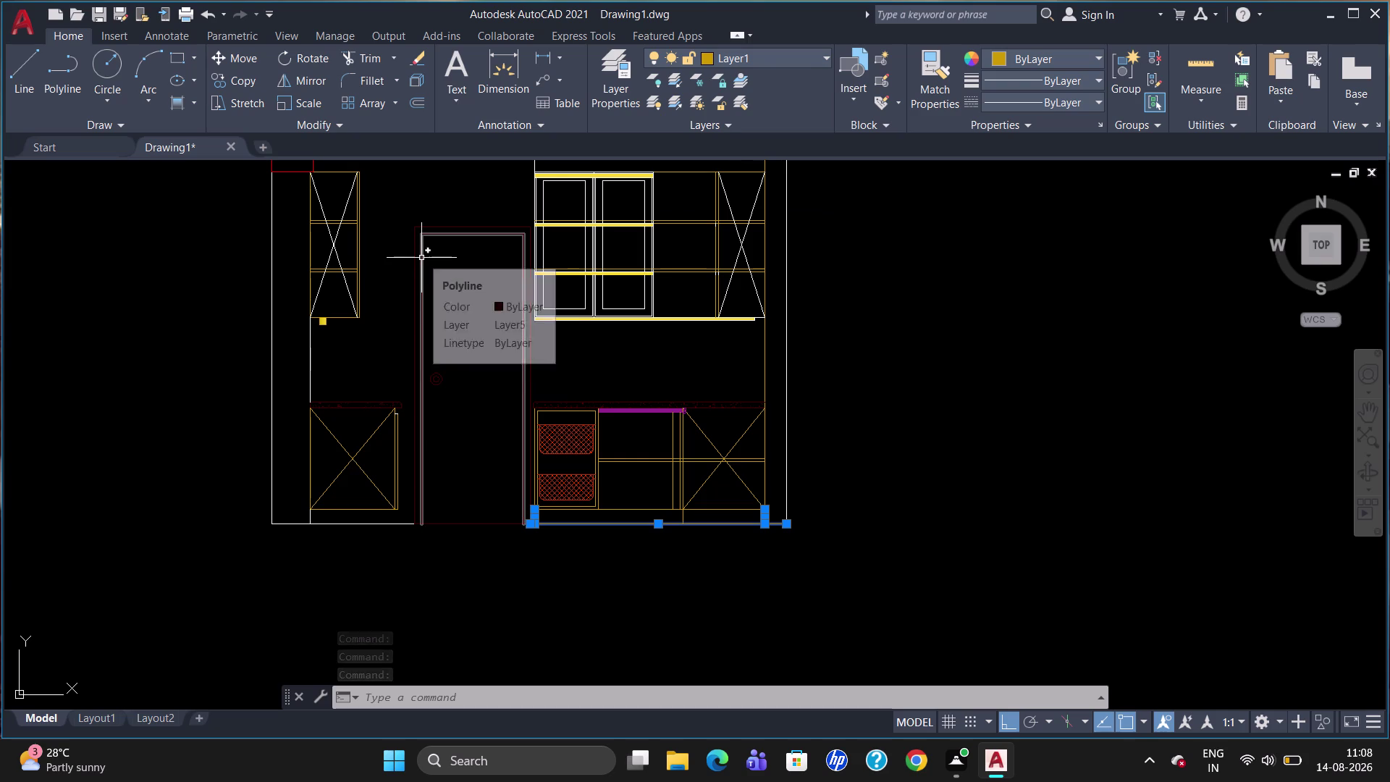
Select the short bottom-left edge and check the Layers dropdown, then deselect.
key(Escape)
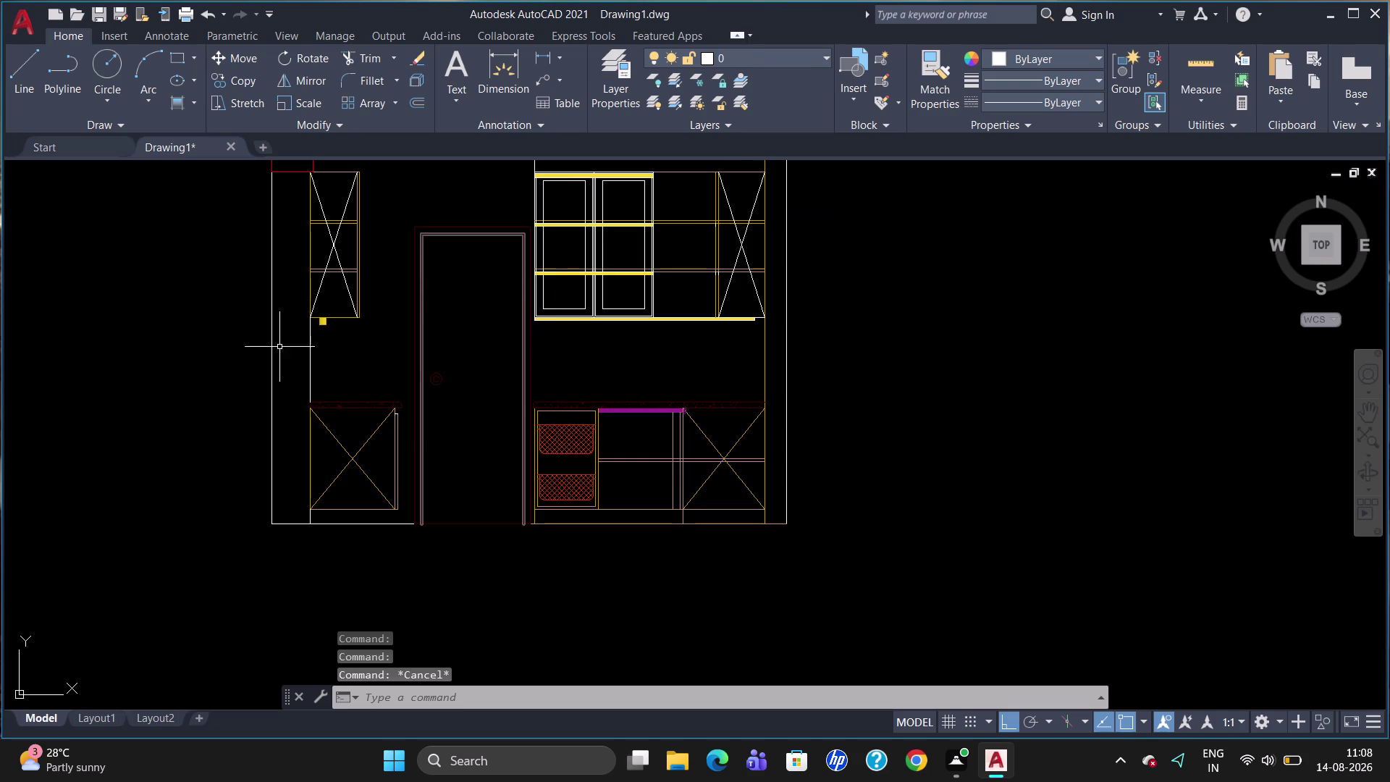
click(311, 515)
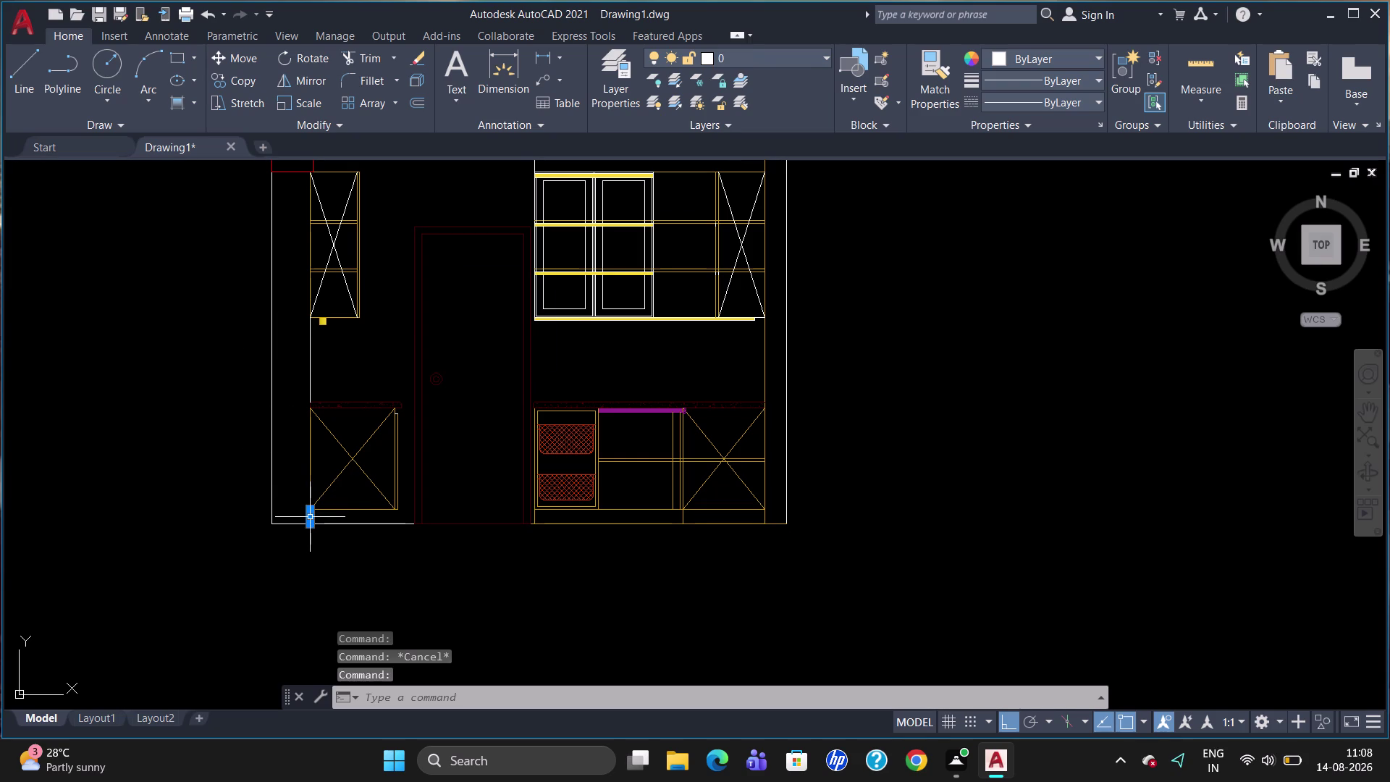
click(770, 51)
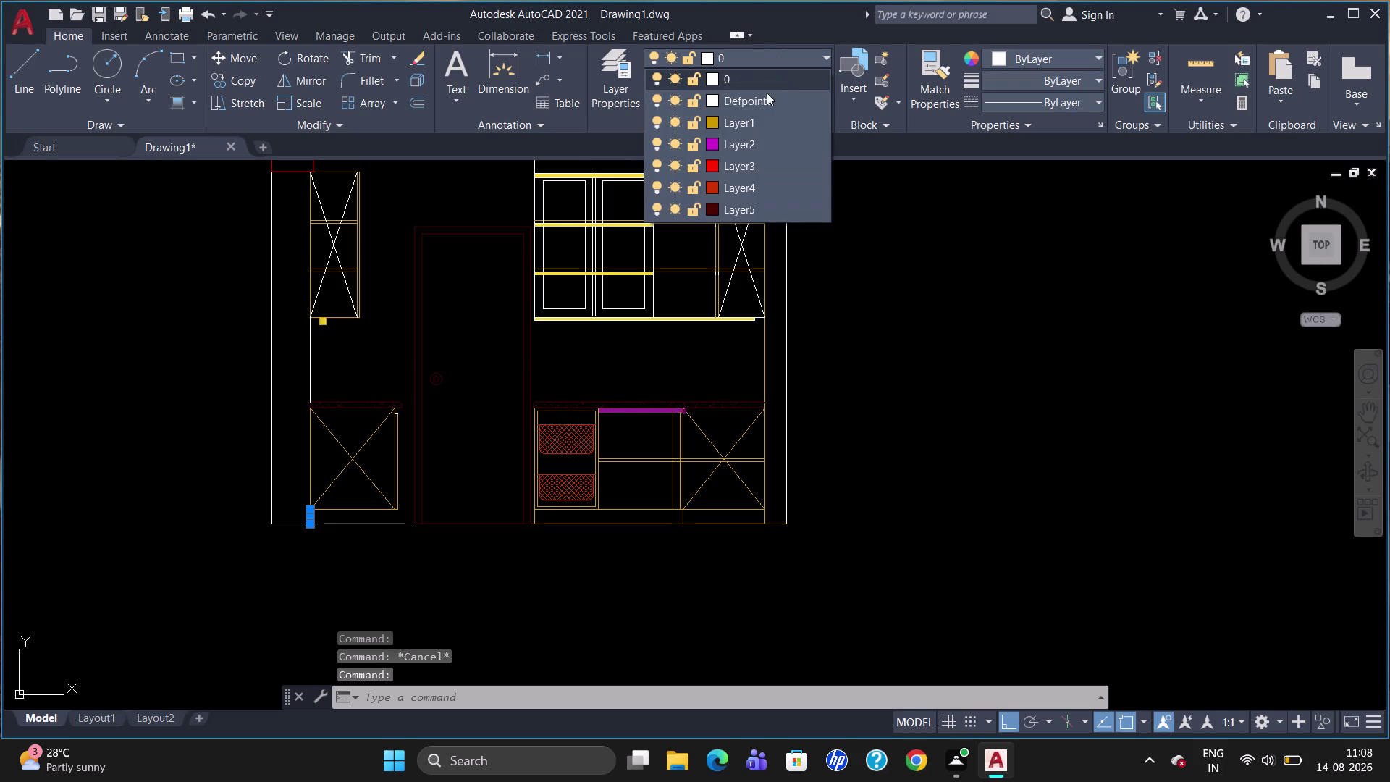
click(762, 118)
key(Escape)
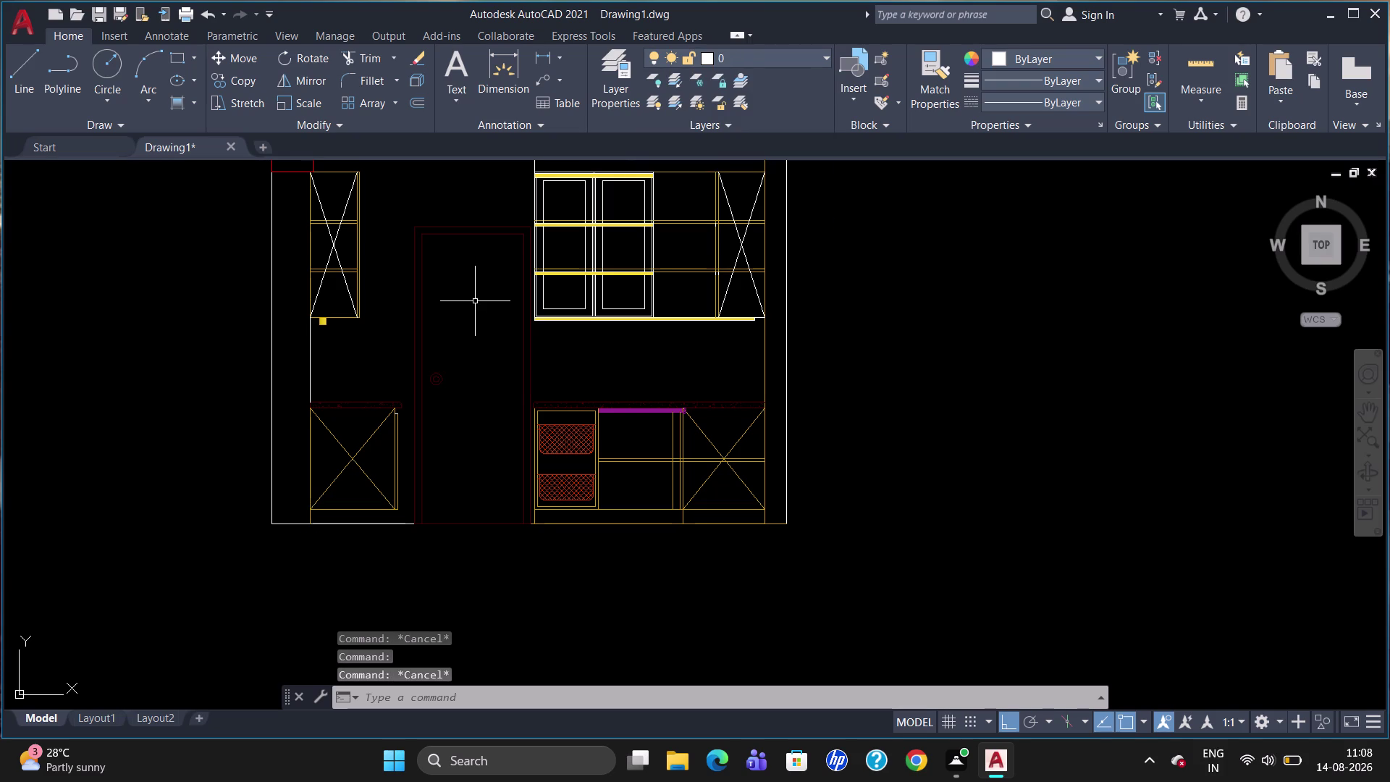
scroll(down, 3)
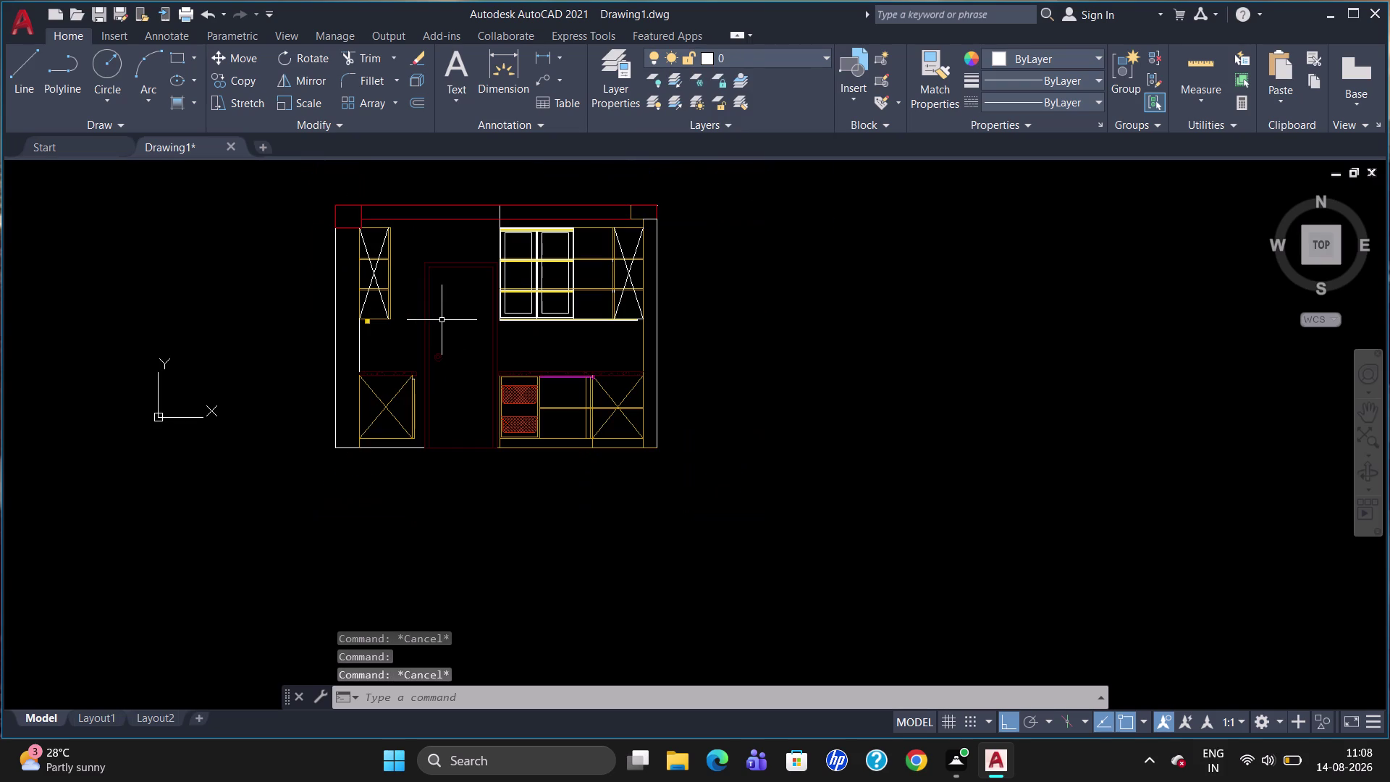
Zoom into the upper cabinets and start the Hatch command from the Draw panel.
scroll(up, 3)
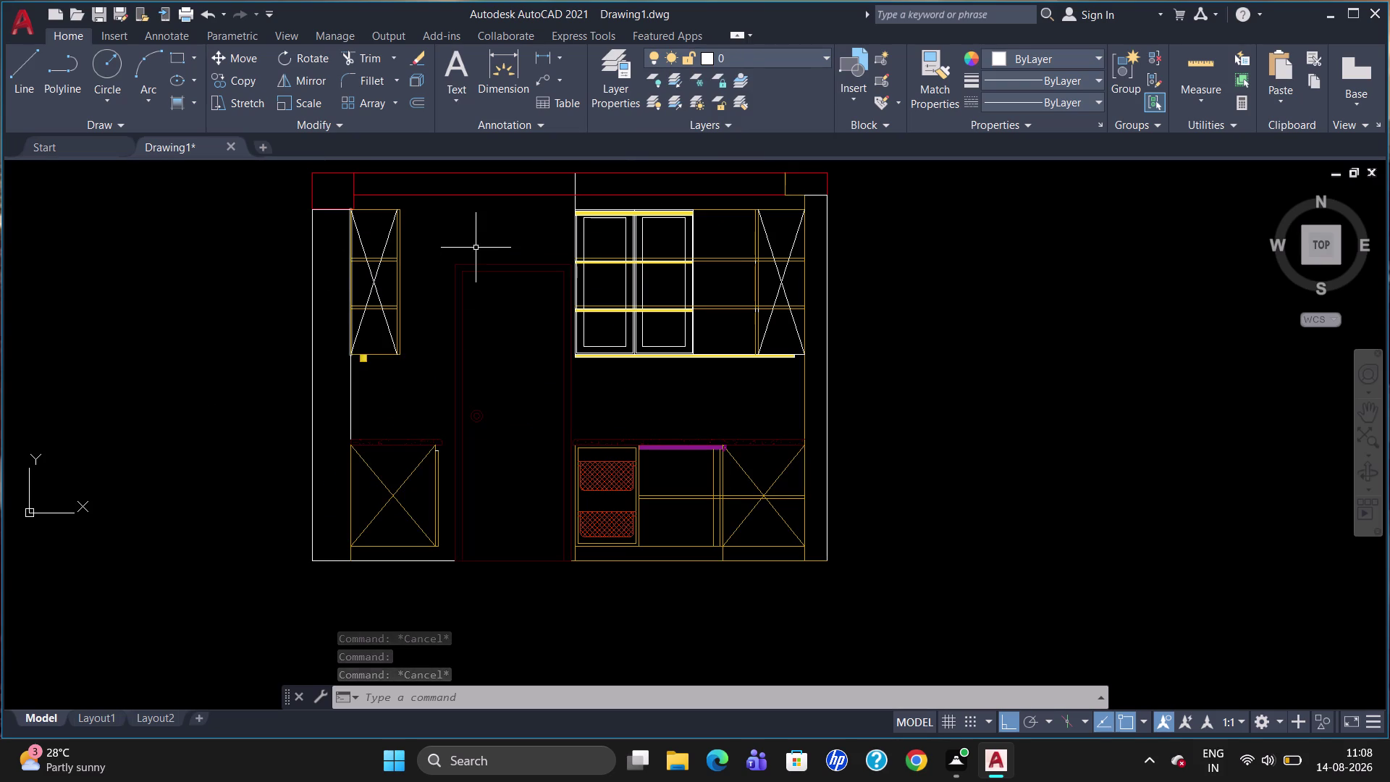
scroll(down, 3)
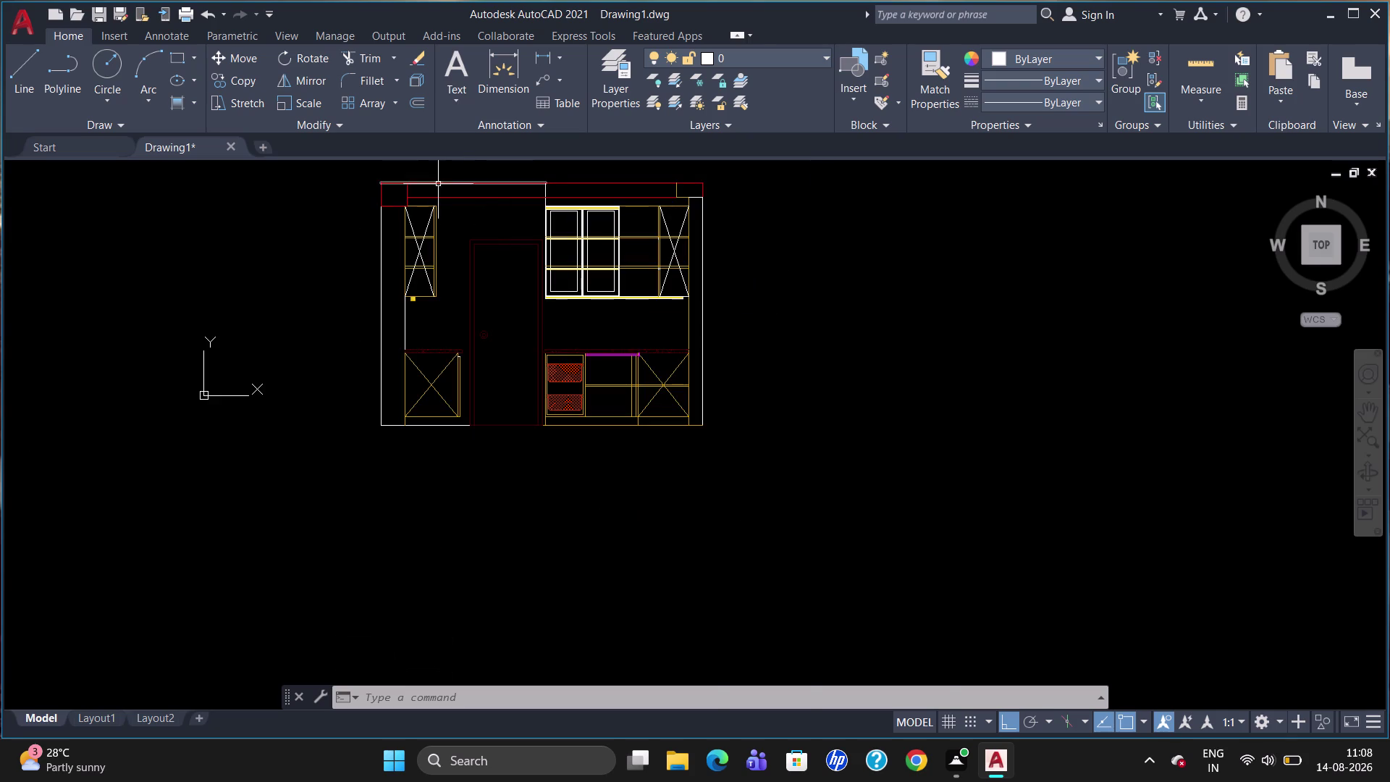
scroll(up, 3)
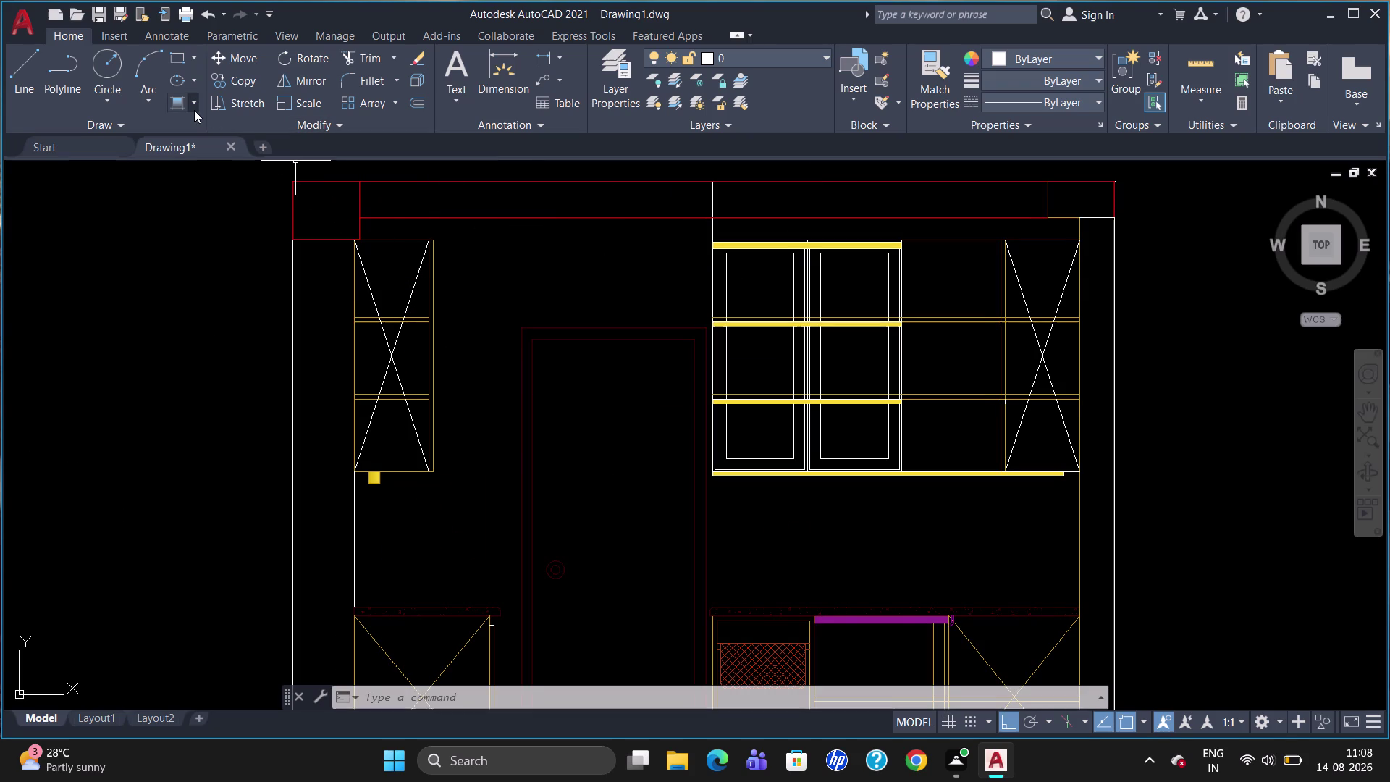
click(194, 110)
Choose the GOST_GLASS pattern and pick the glass cabinet's middle bay.
click(206, 128)
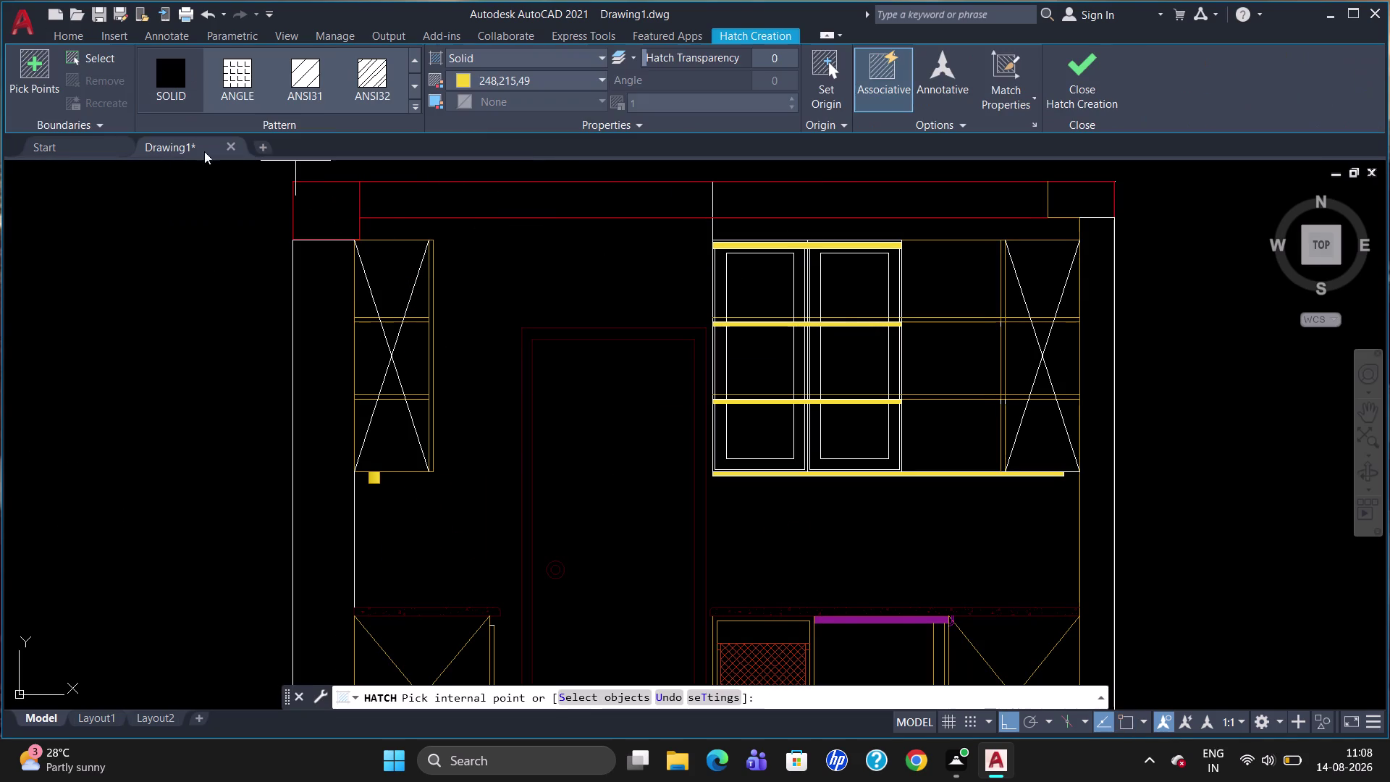
click(414, 101)
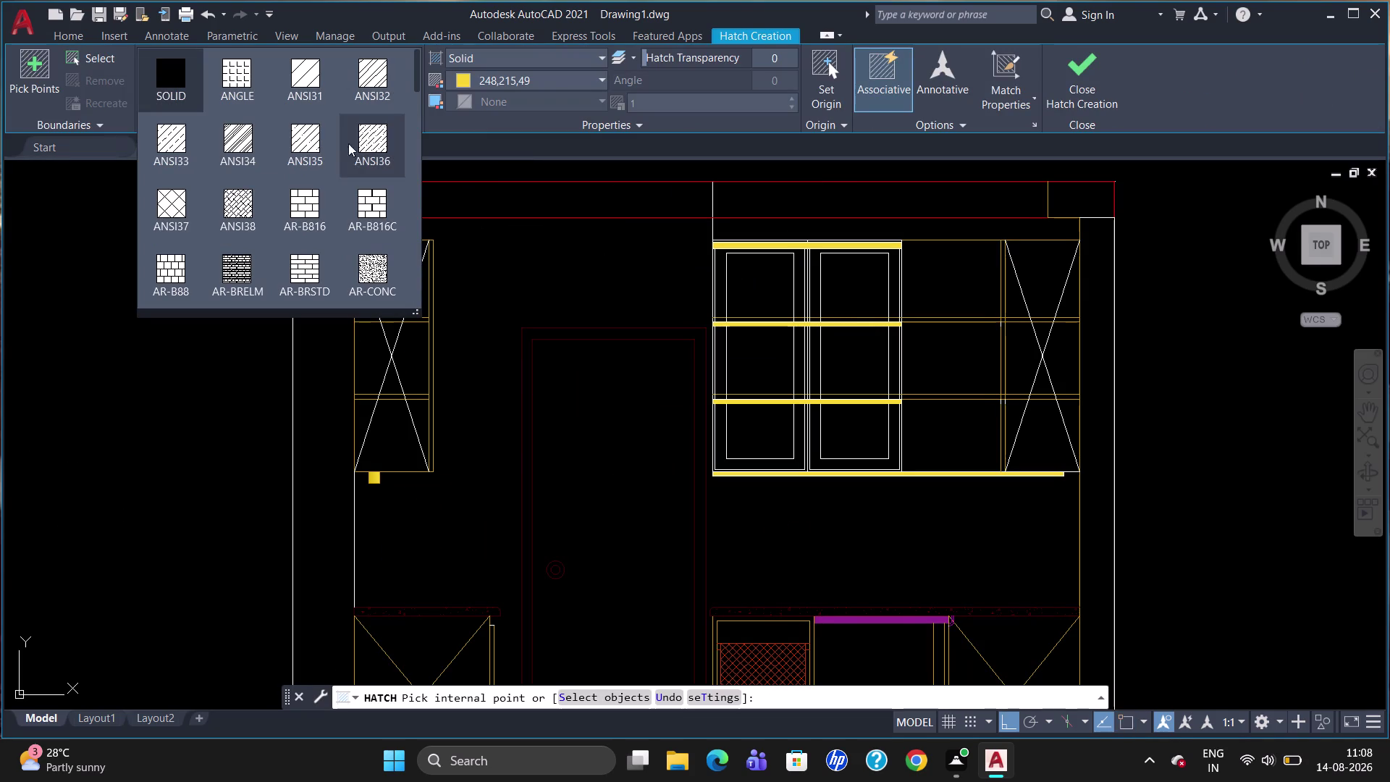
scroll(down, 3)
scroll(down, 3)
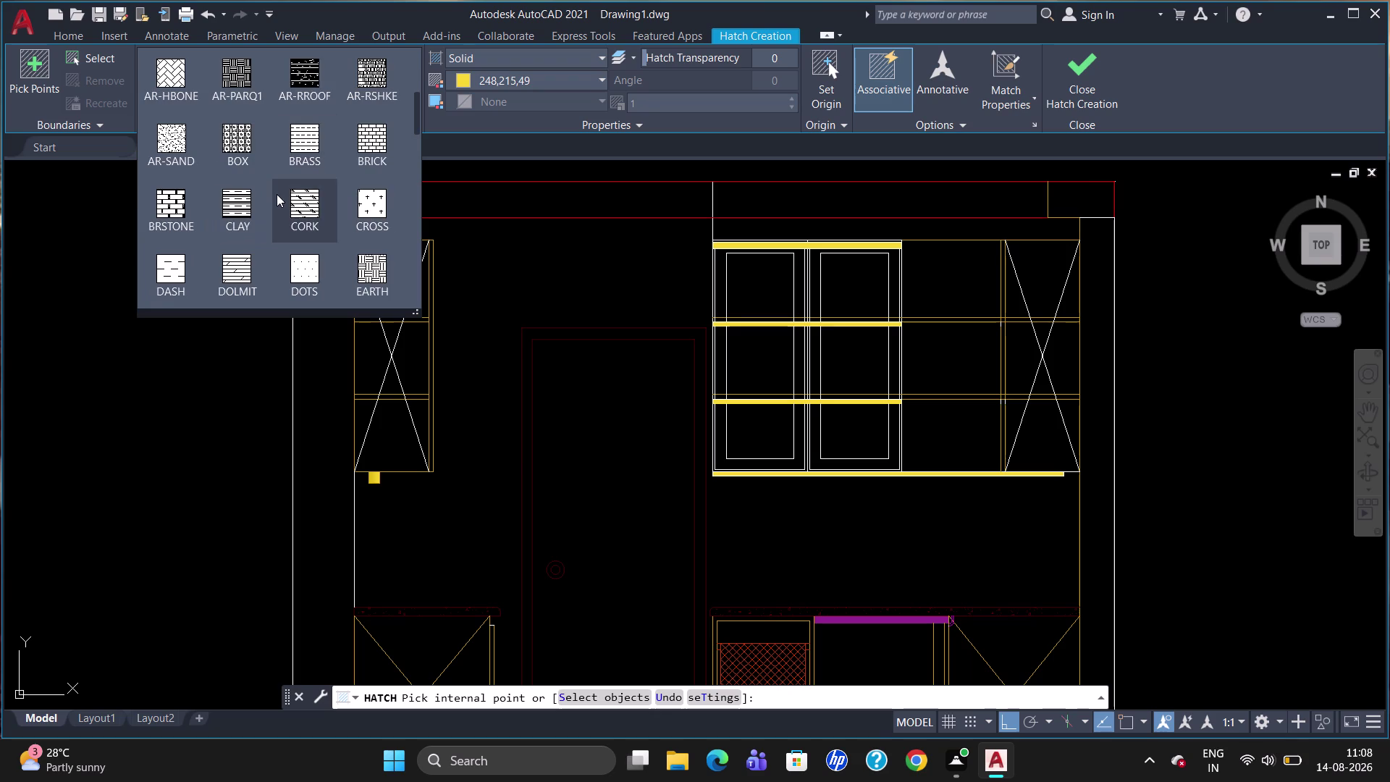
scroll(down, 3)
scroll(down, 3)
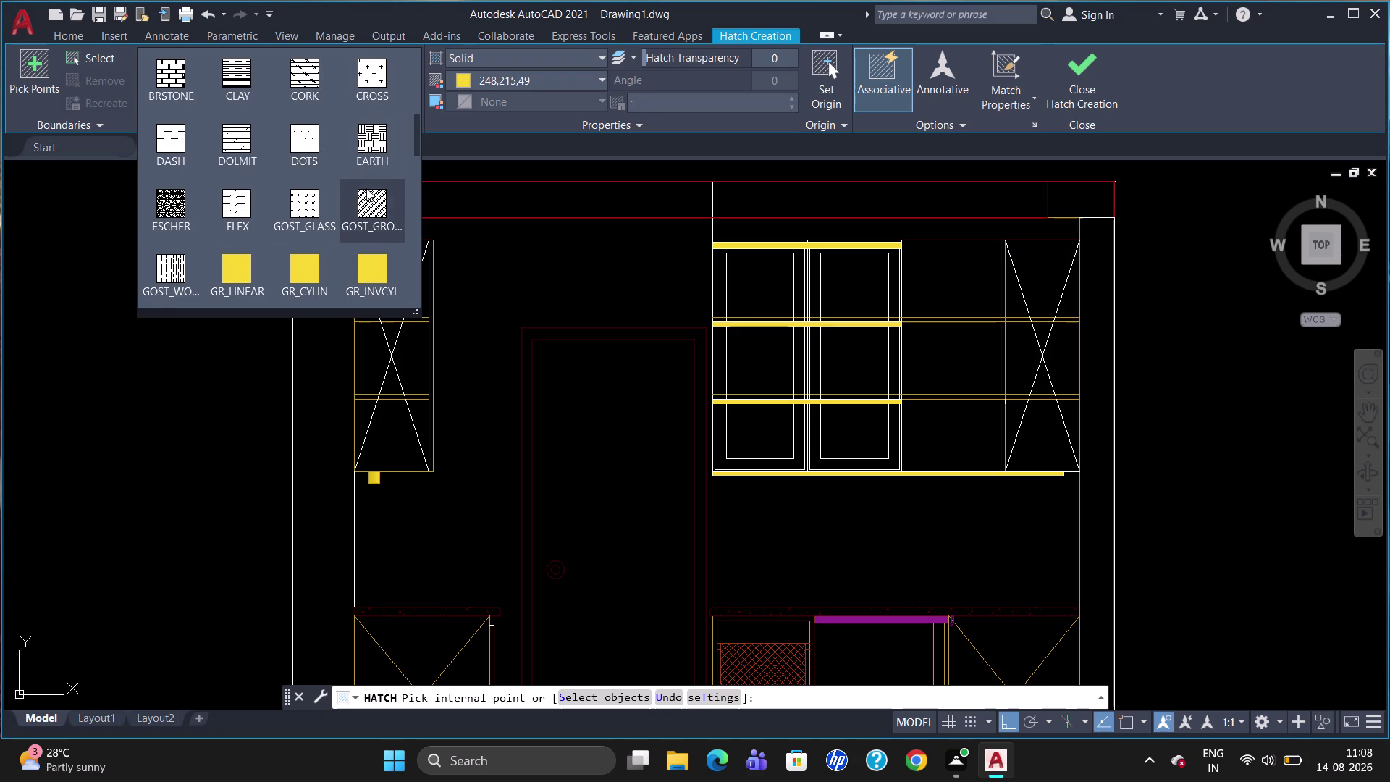
scroll(down, 3)
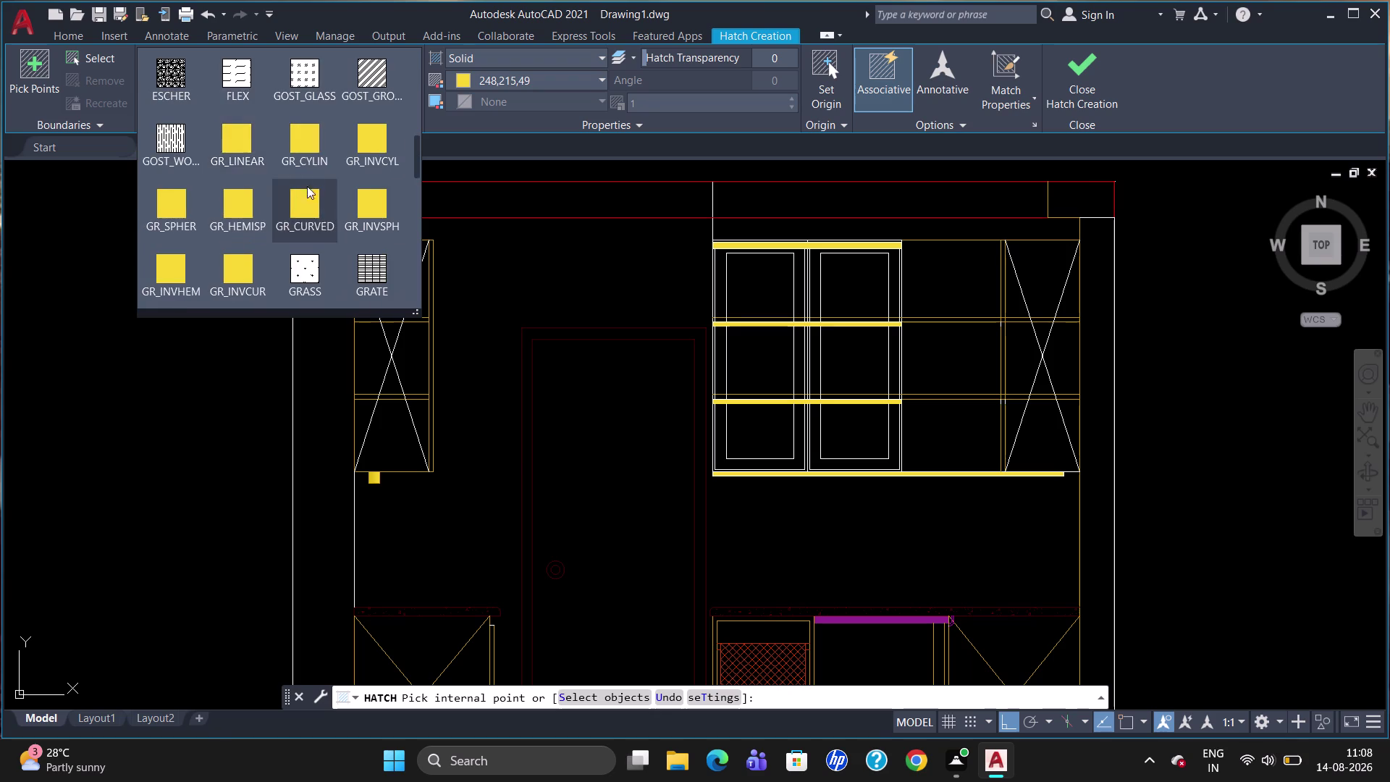
scroll(up, 3)
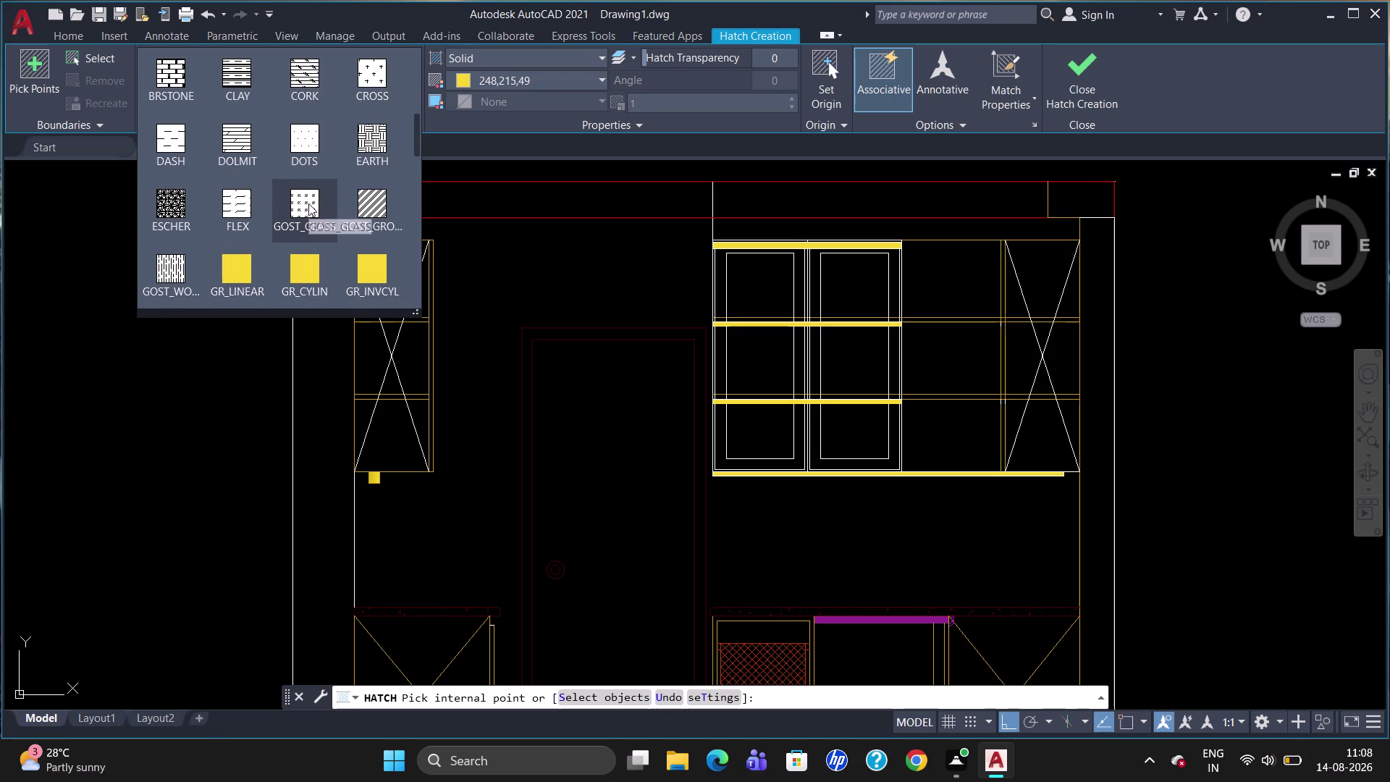
click(309, 203)
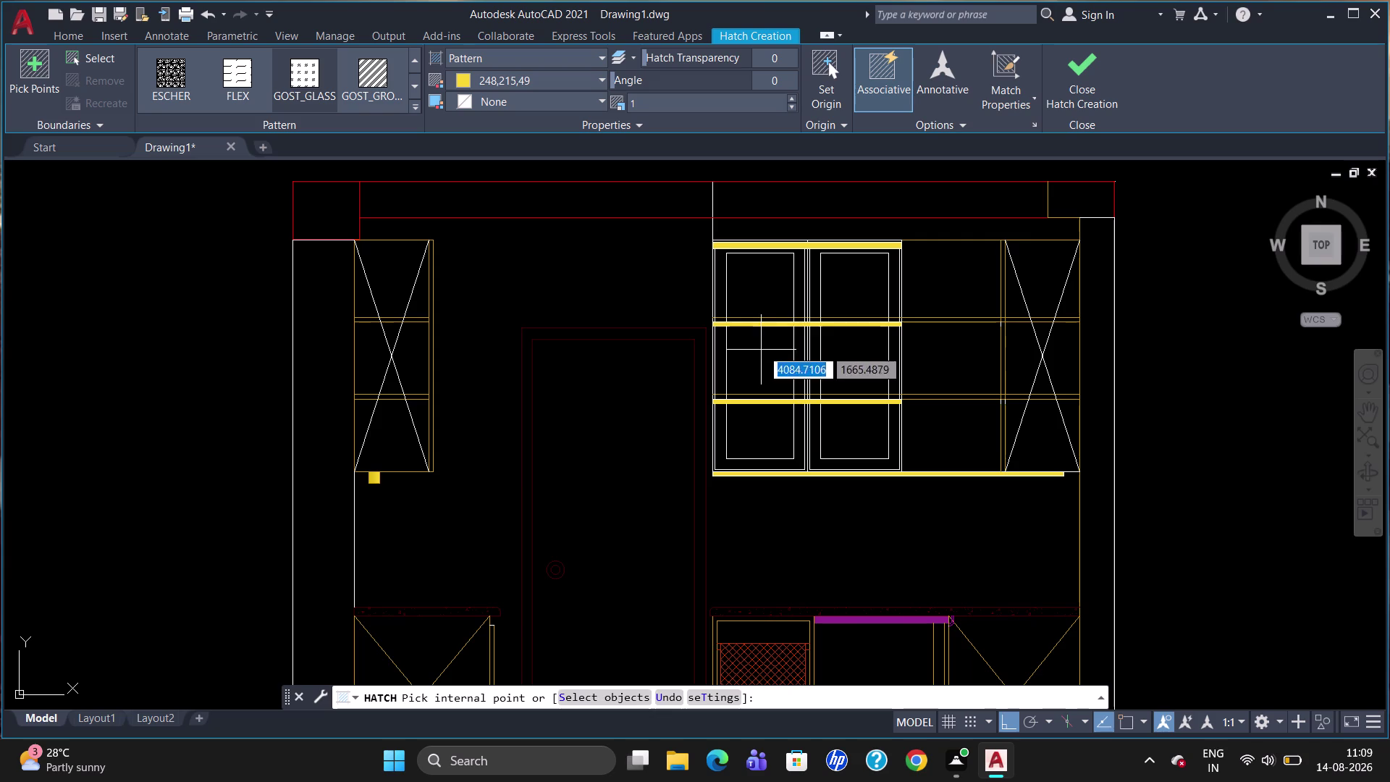
click(763, 347)
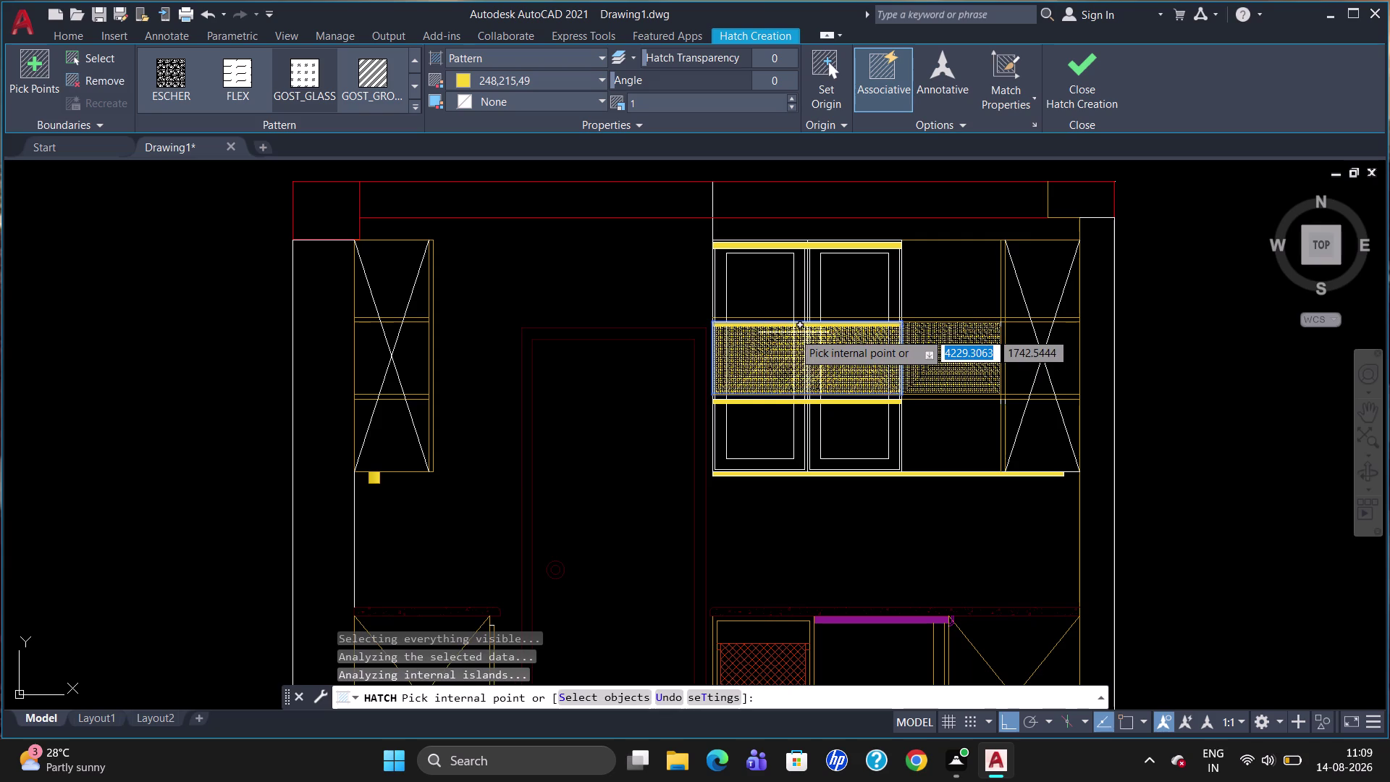
Raise the glass hatch pattern scale to 4.9.
scroll(up, 3)
scroll(down, 3)
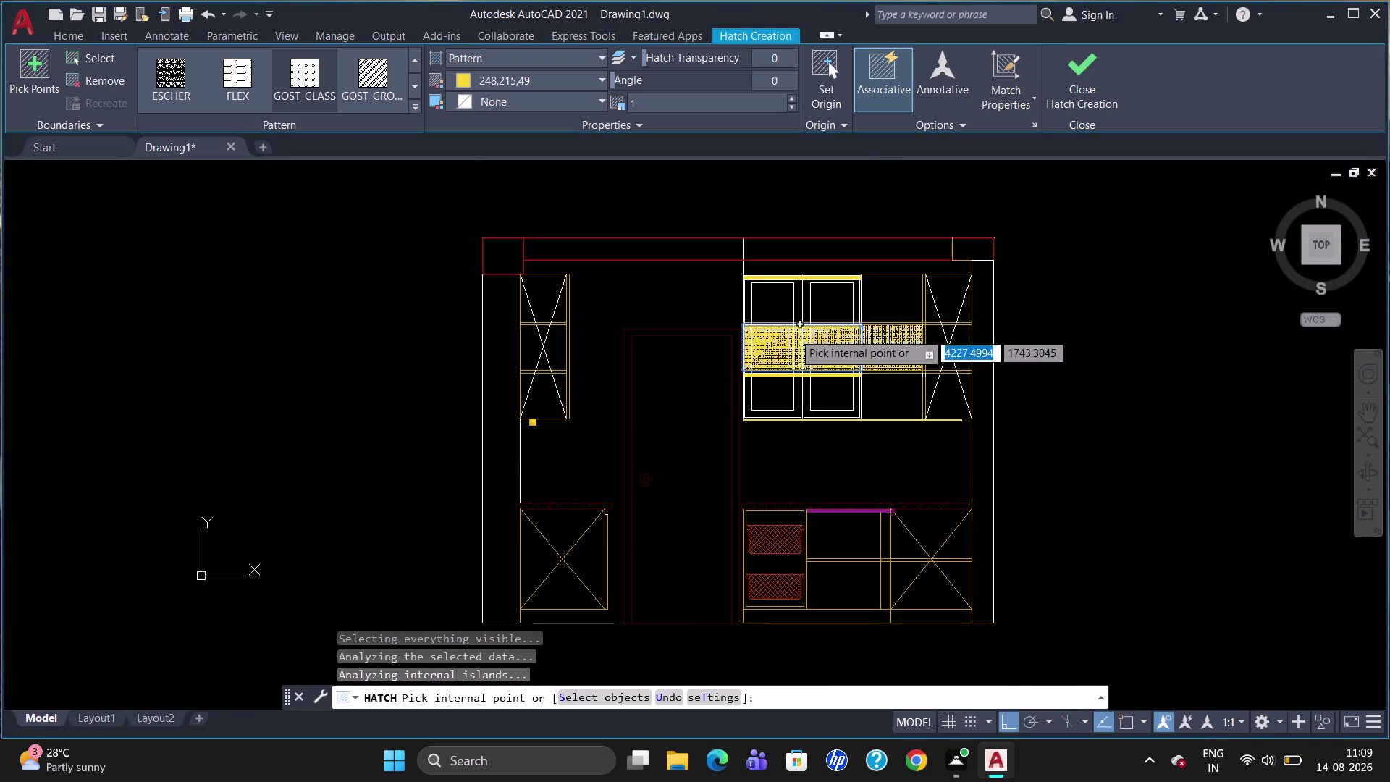
triple_click(791, 97)
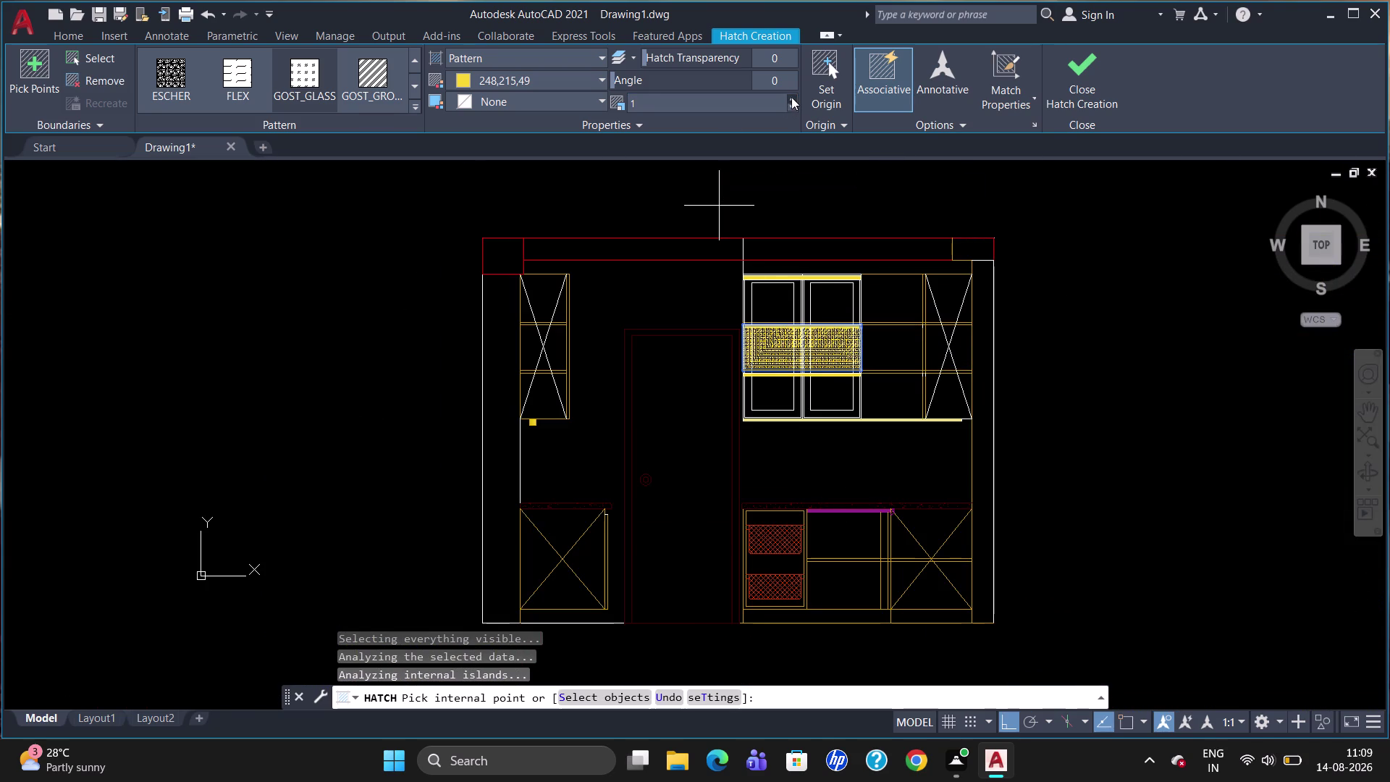
triple_click(792, 97)
triple_click(791, 97)
triple_click(791, 97)
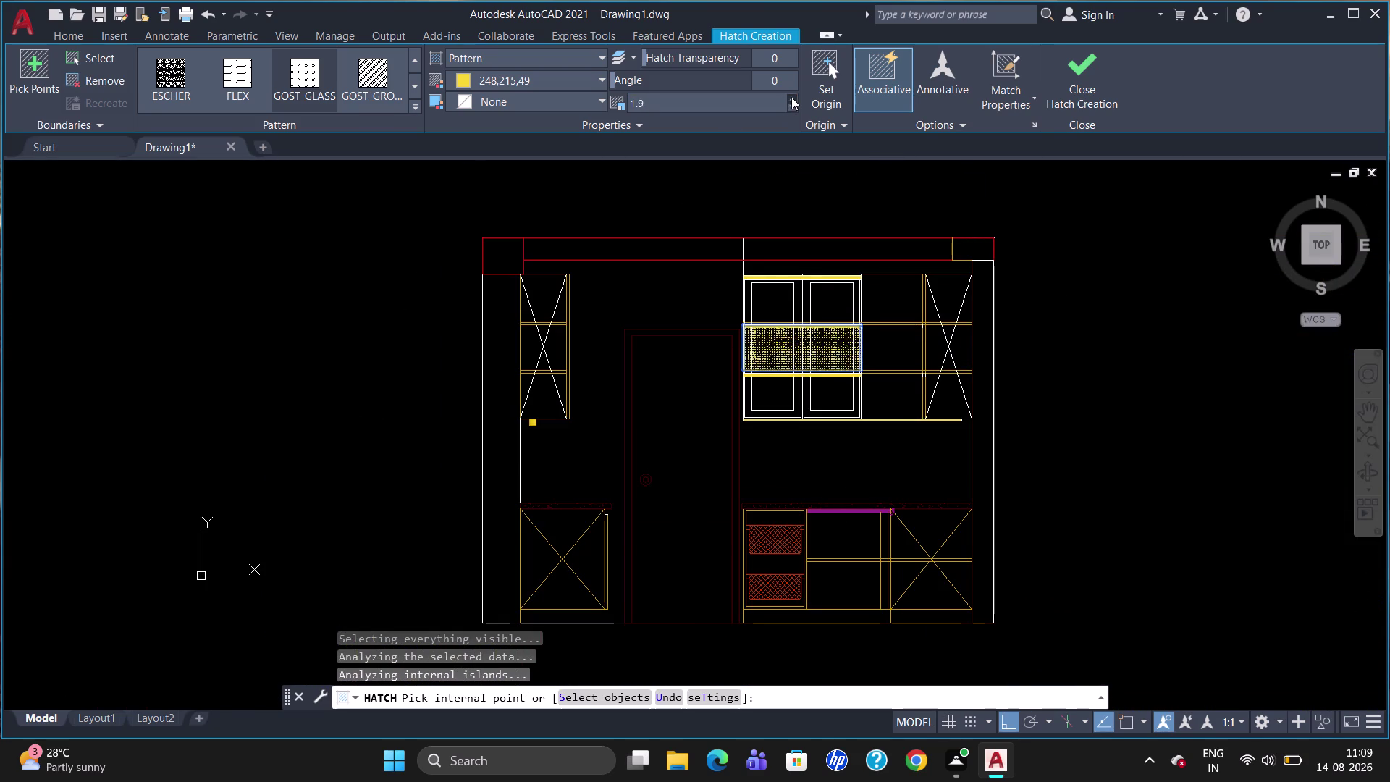
triple_click(791, 97)
triple_click(791, 96)
triple_click(792, 95)
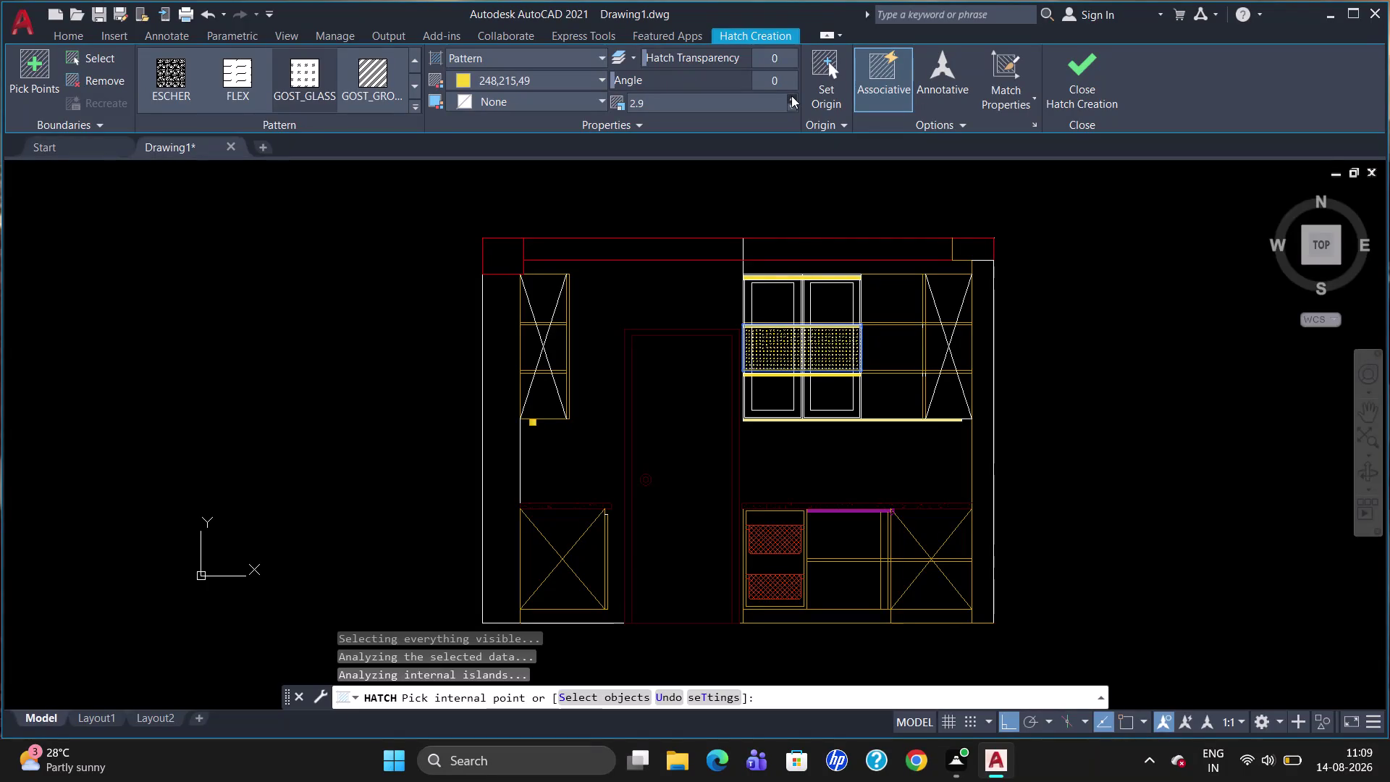
triple_click(791, 96)
triple_click(791, 96)
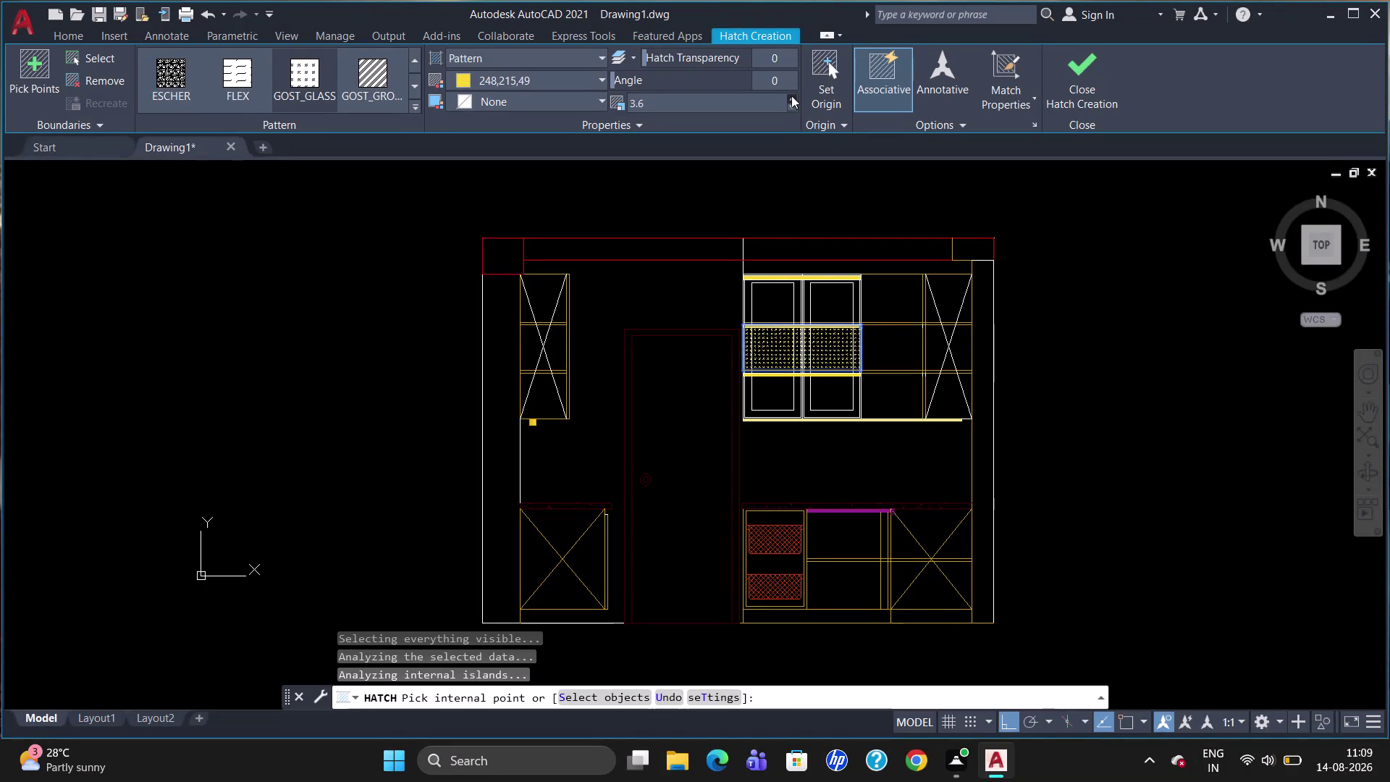
triple_click(791, 95)
triple_click(791, 96)
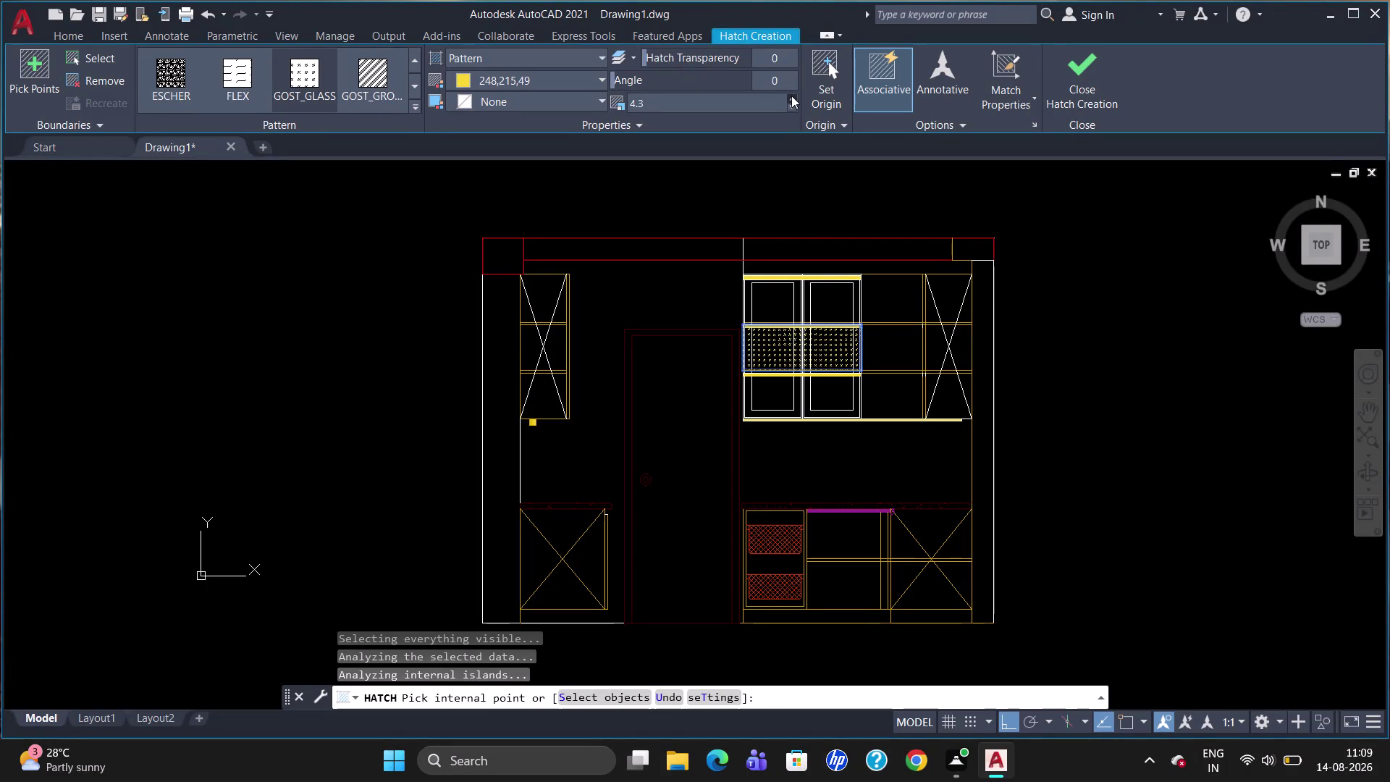
double_click(791, 96)
triple_click(791, 95)
click(791, 96)
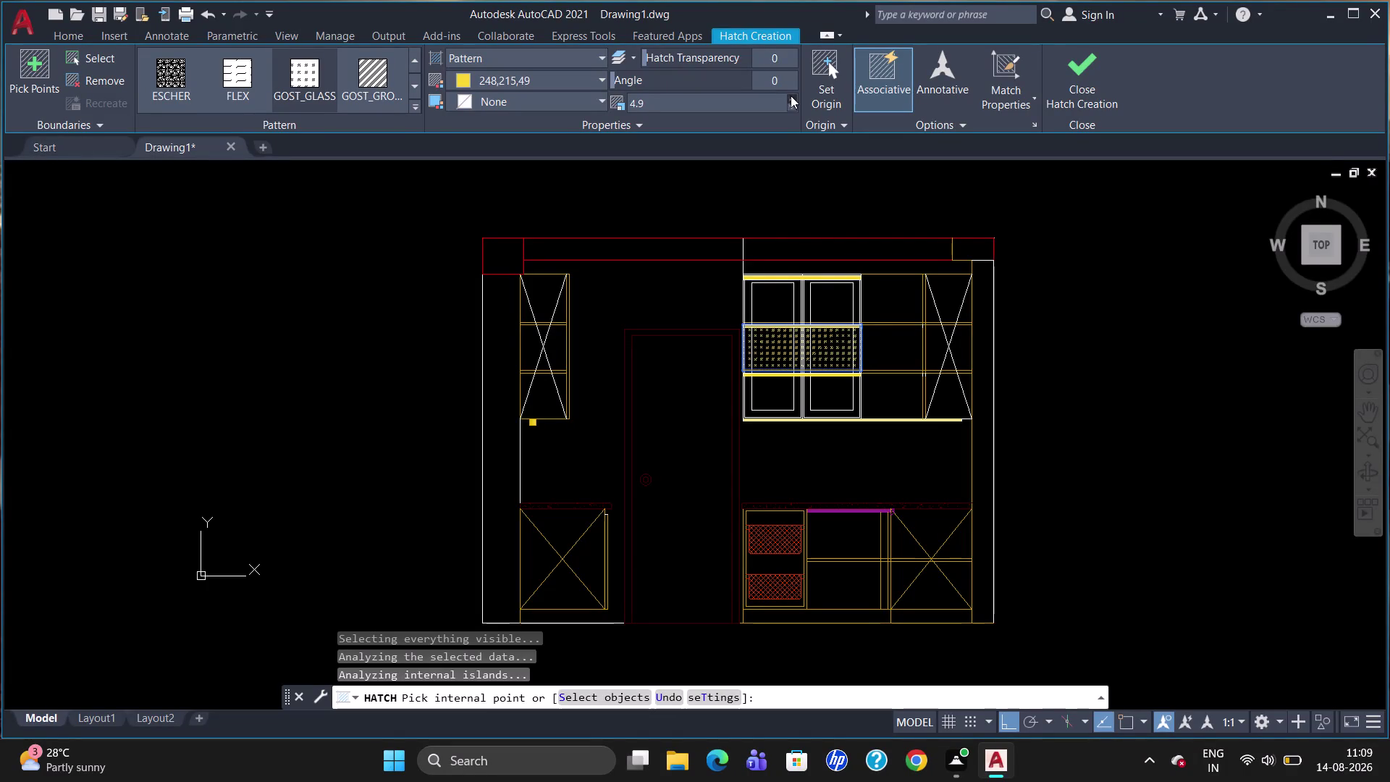
key(Escape)
key(Escape)
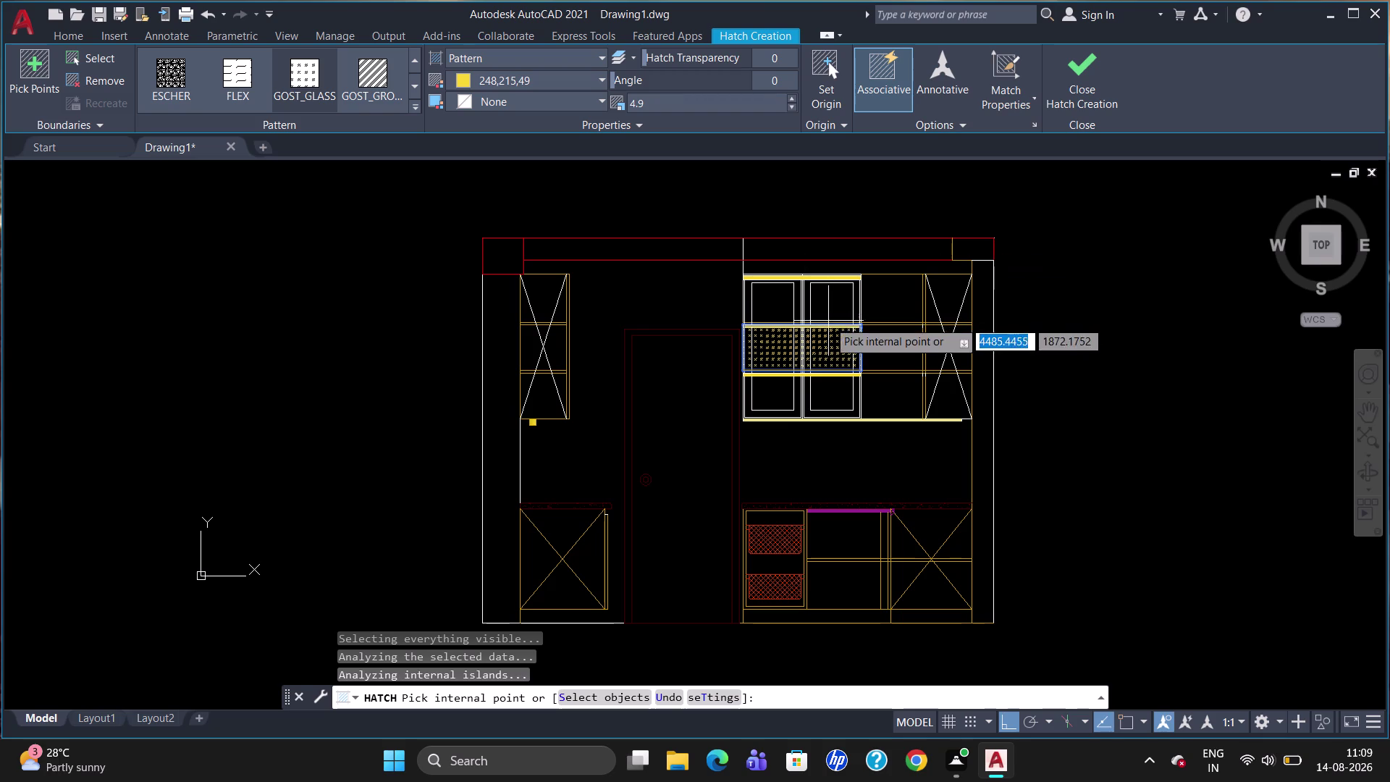
Pick the glass cabinet bay, finish the hatch, then select and delete it.
click(818, 342)
click(819, 338)
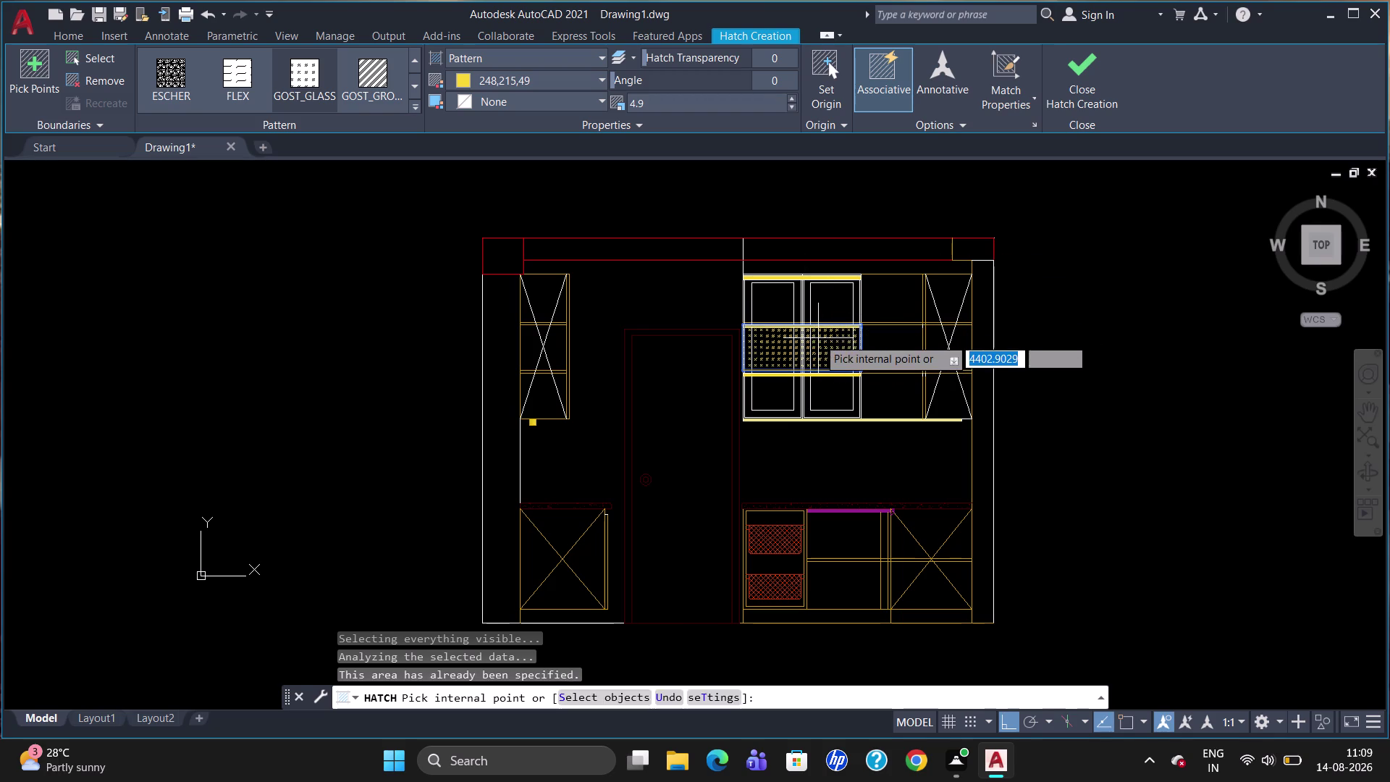
key(Escape)
click(777, 344)
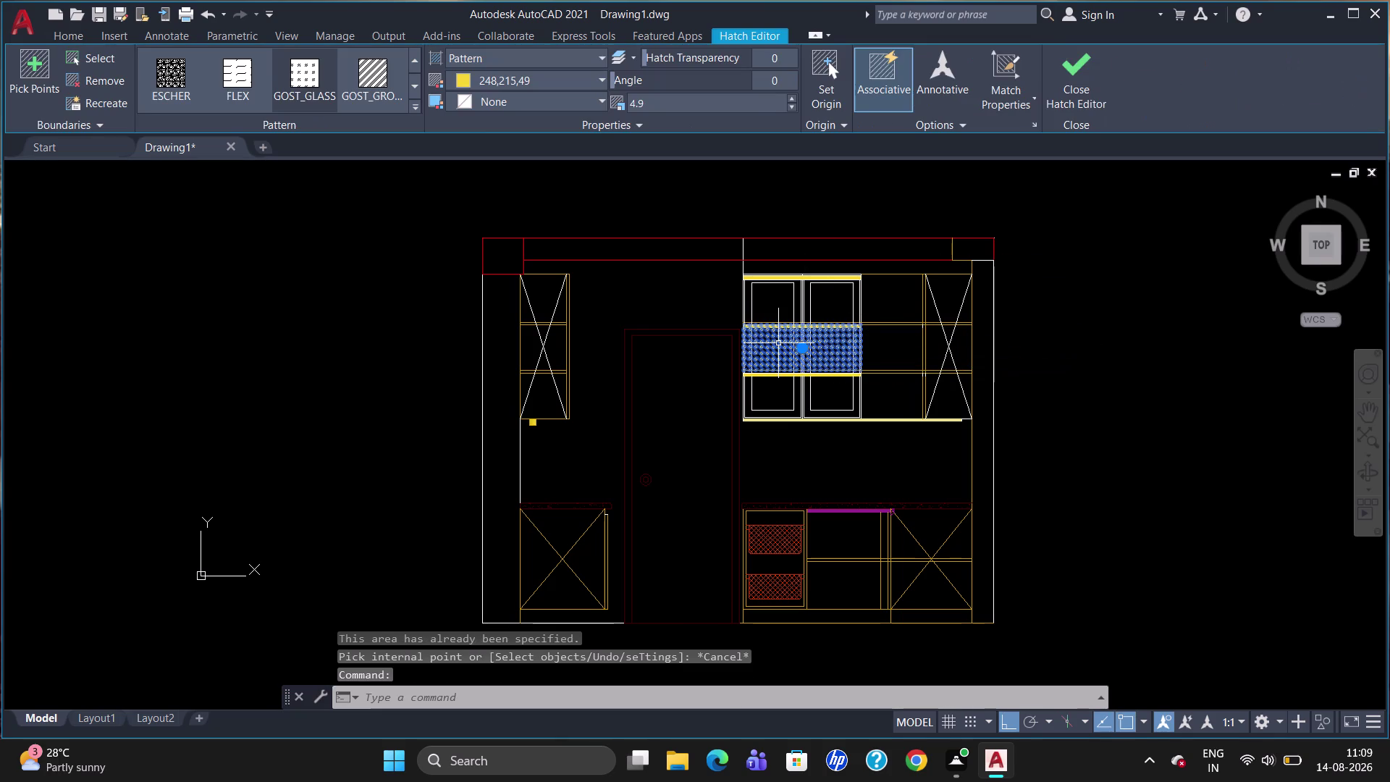
key(Delete)
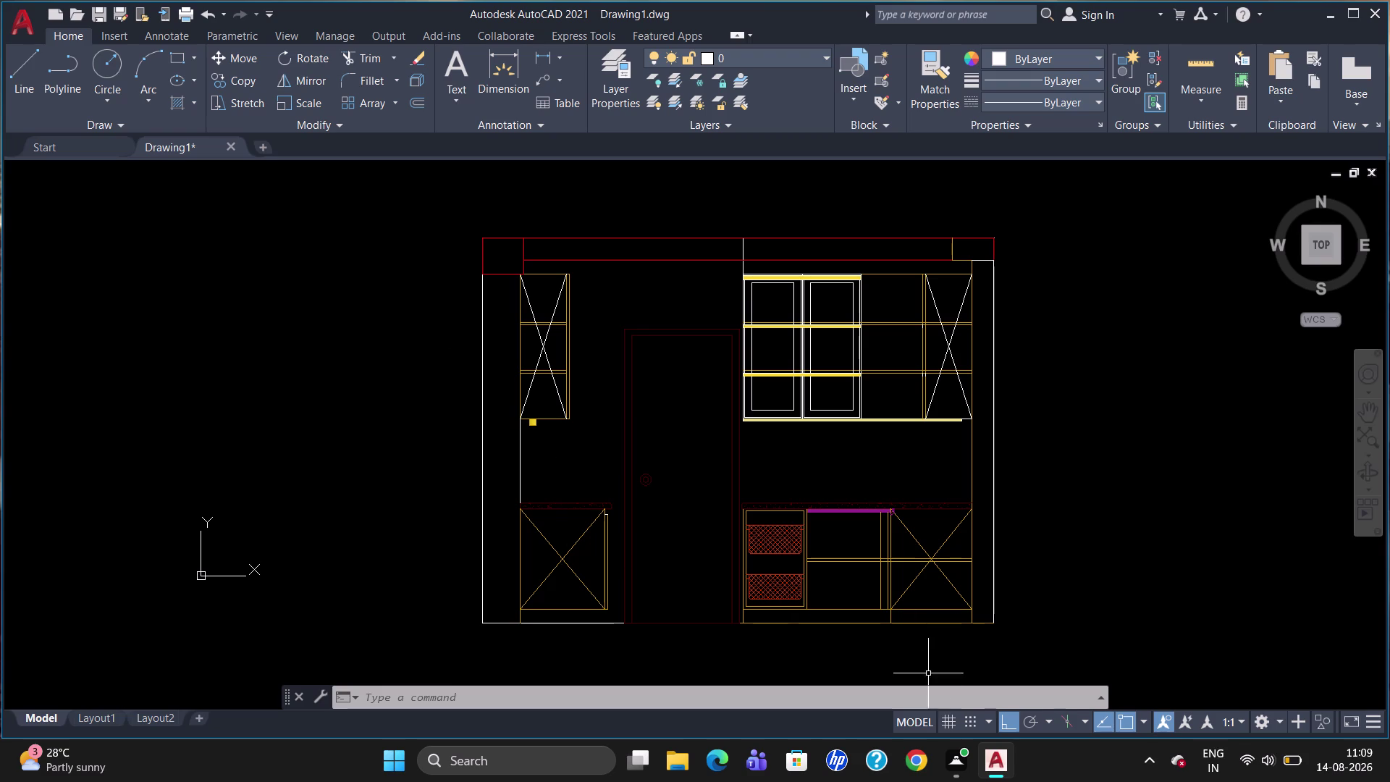
Click in empty drawing space to leave the upper cabinet bay unhatched.
click(965, 770)
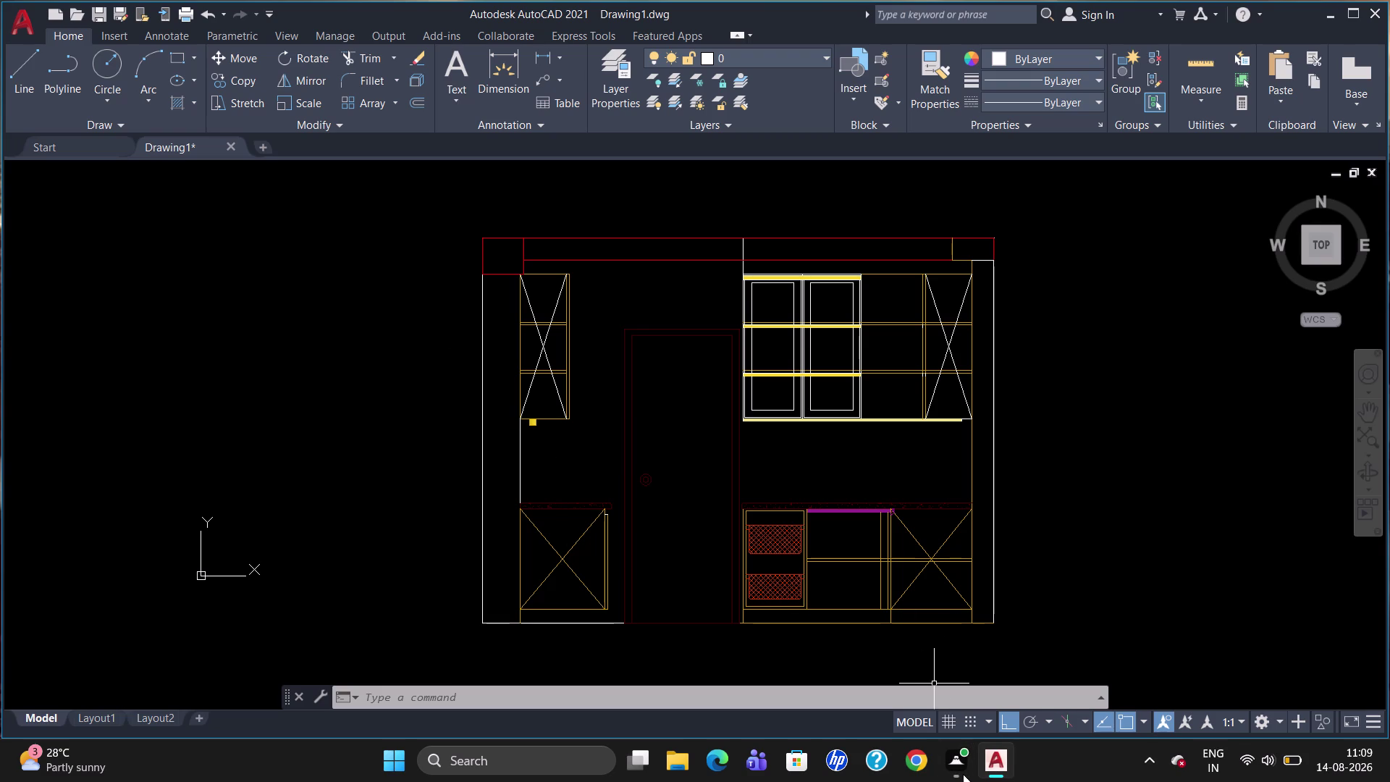